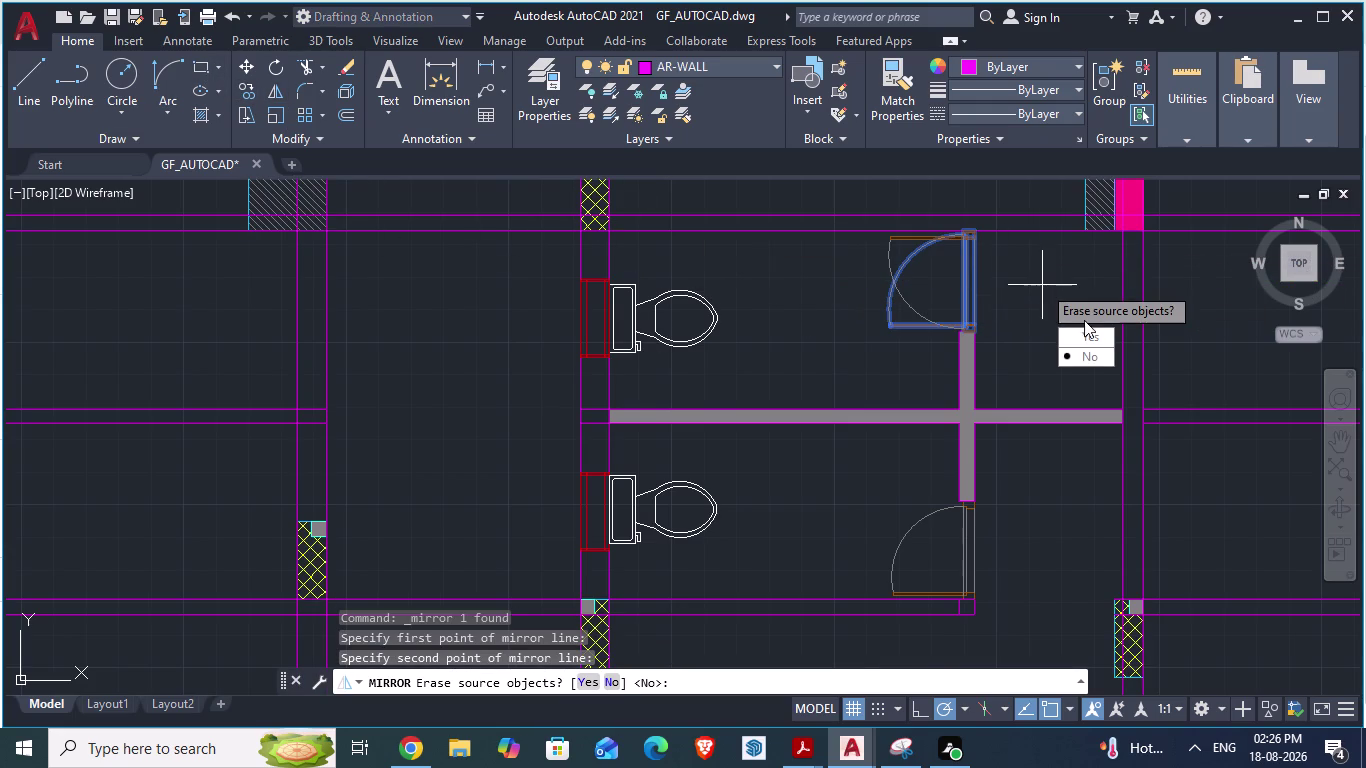
Erase the original toilet door after mirroring, and save the drawing.
drag(1092, 339, 1042, 285)
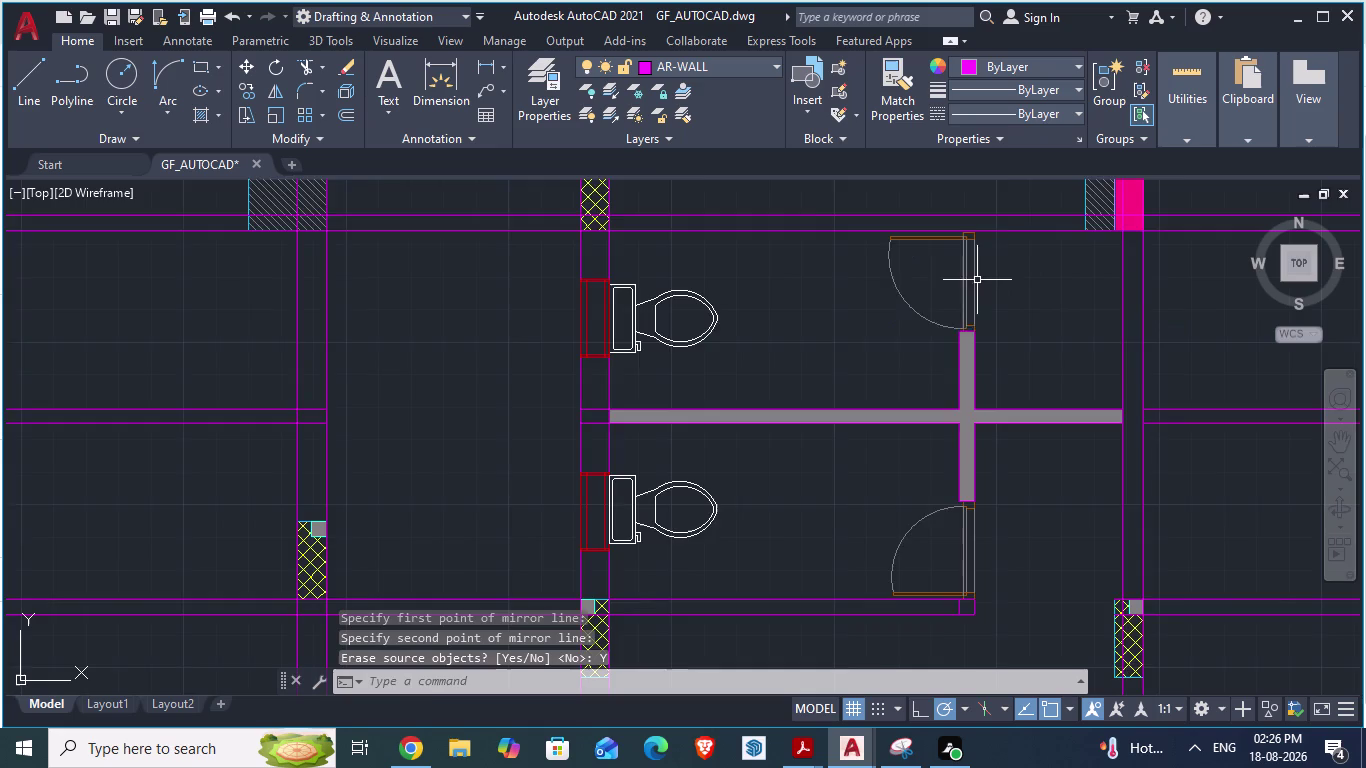
scroll(up, 3)
key(ctrl+s)
scroll(up, 3)
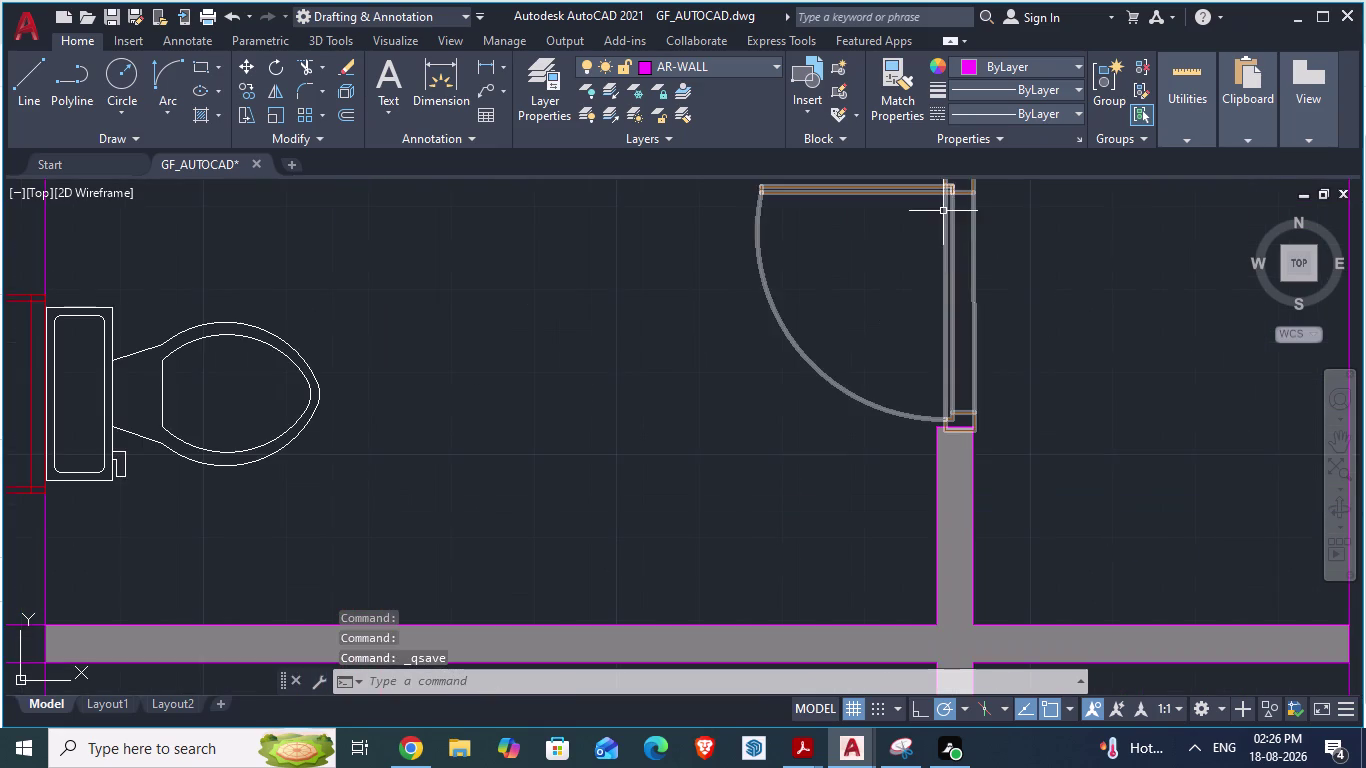
scroll(down, 3)
scroll(up, 3)
scroll(up, 3)
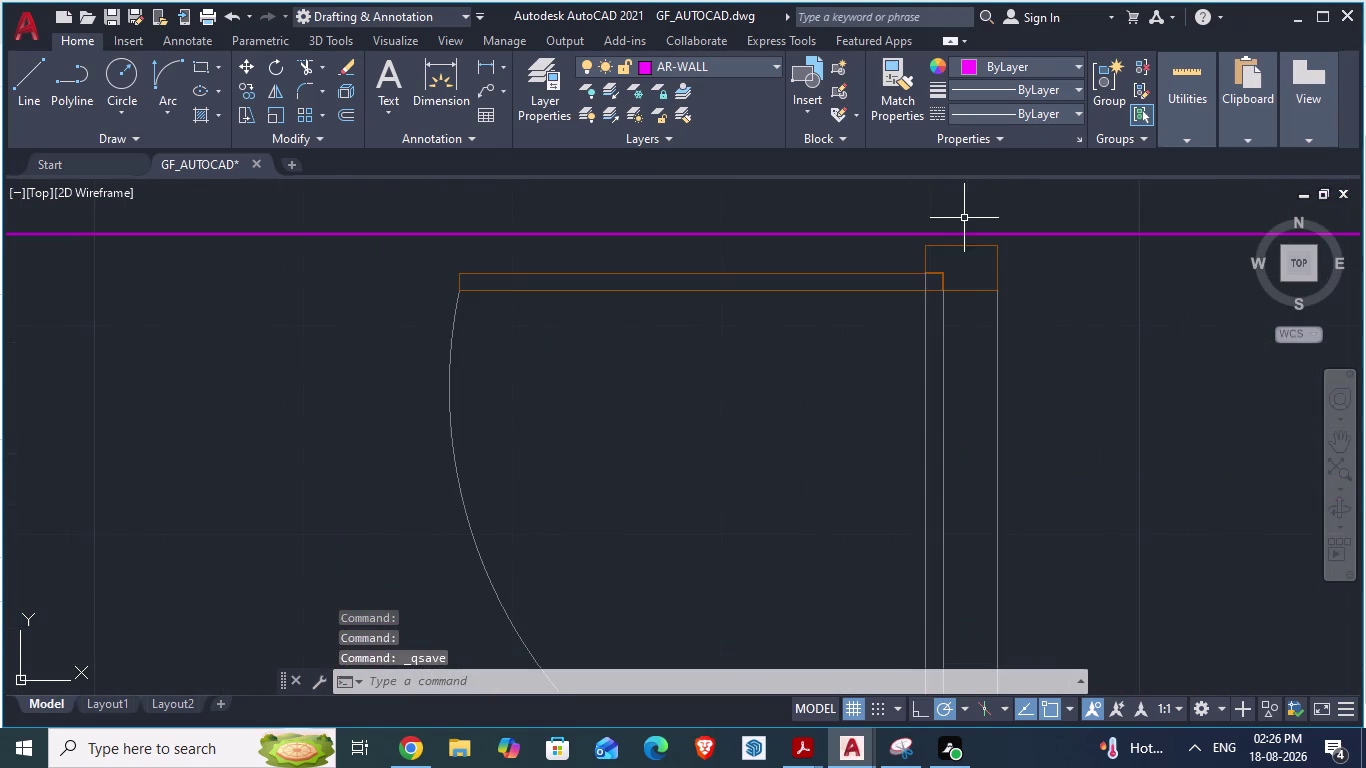
scroll(up, 3)
scroll(down, 3)
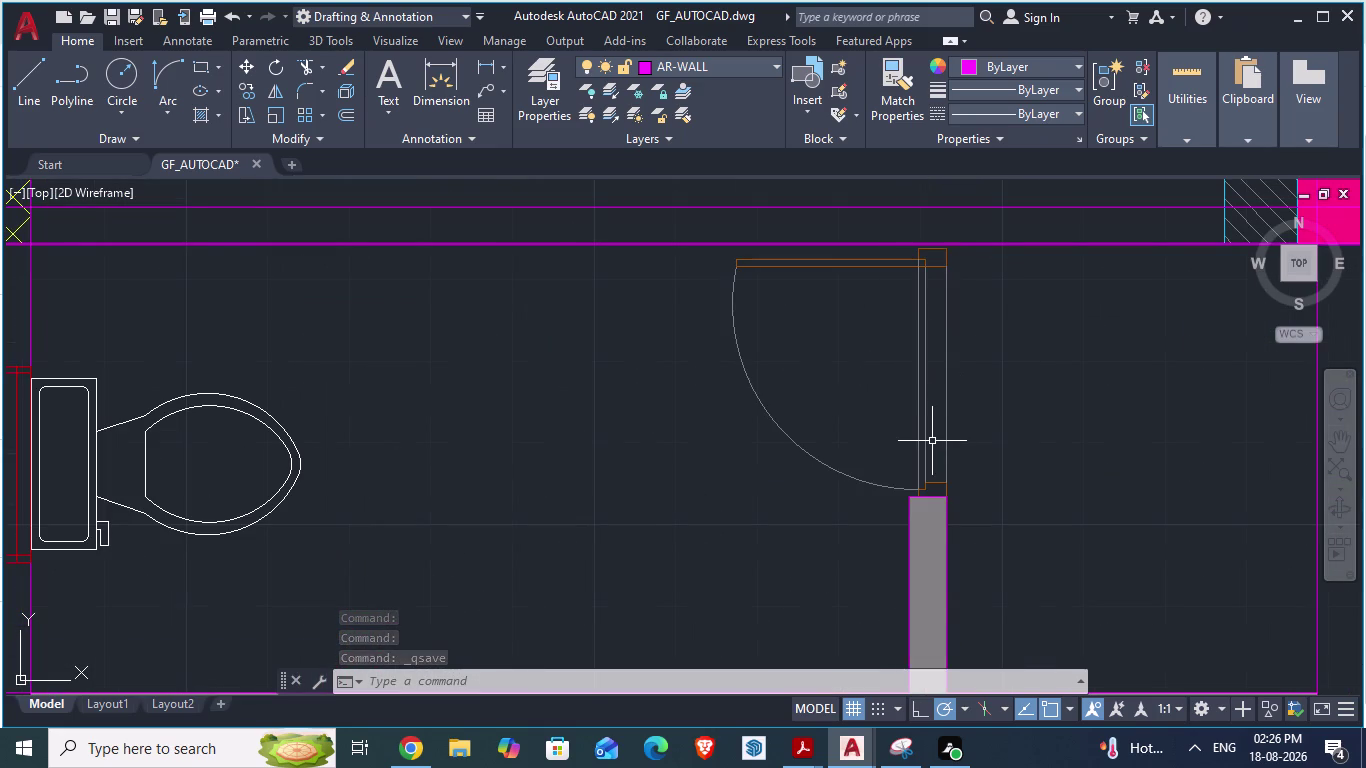
Move the upper toilet door so its corner snaps onto the partition wall end.
click(924, 430)
scroll(up, 3)
scroll(up, 3)
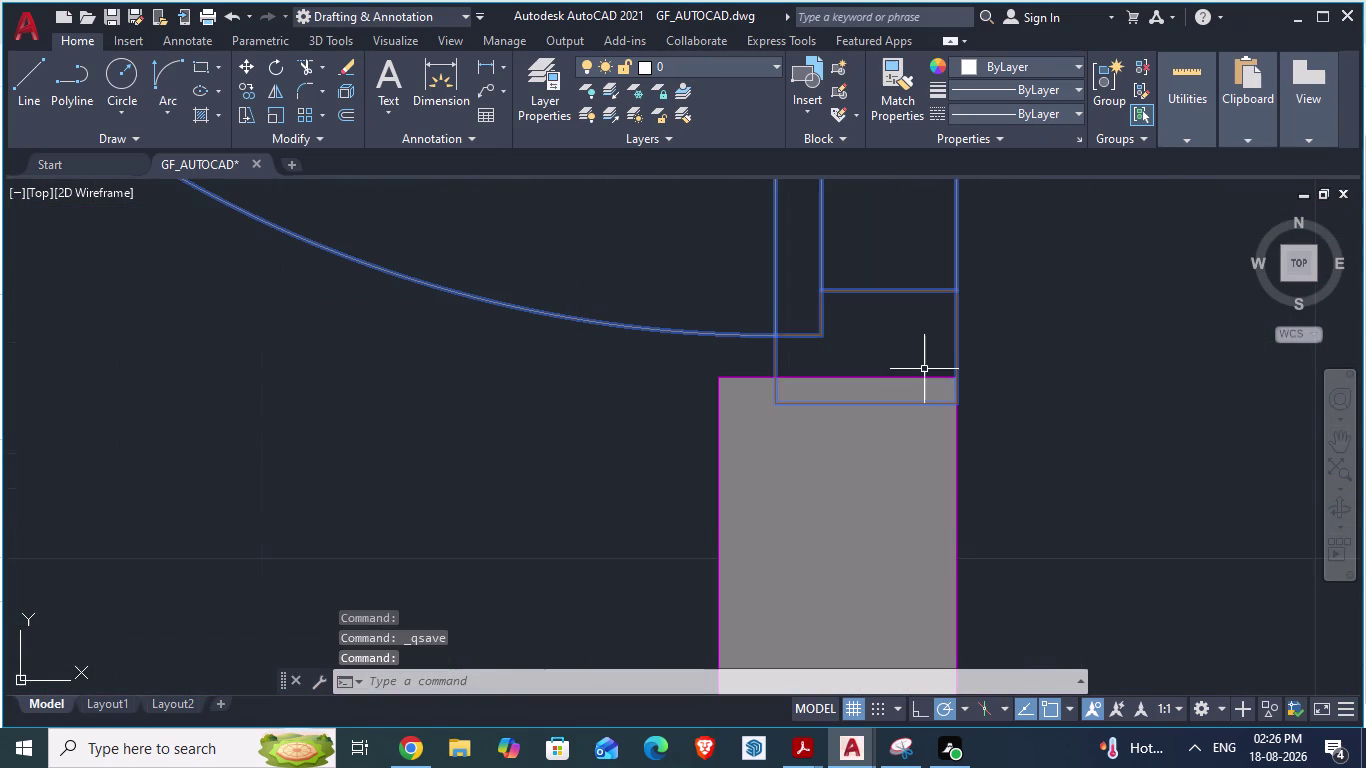
key(m)
key(Return)
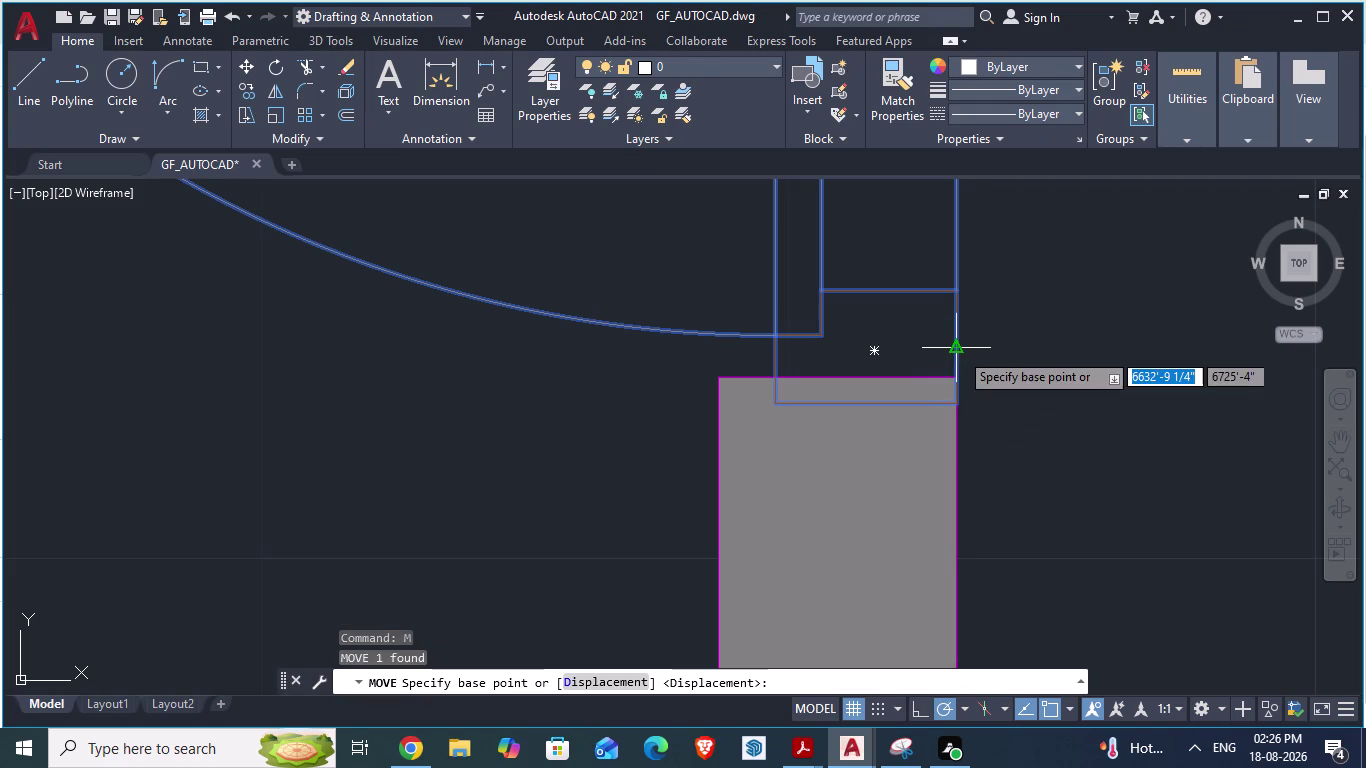
drag(956, 408, 952, 377)
click(952, 377)
scroll(down, 3)
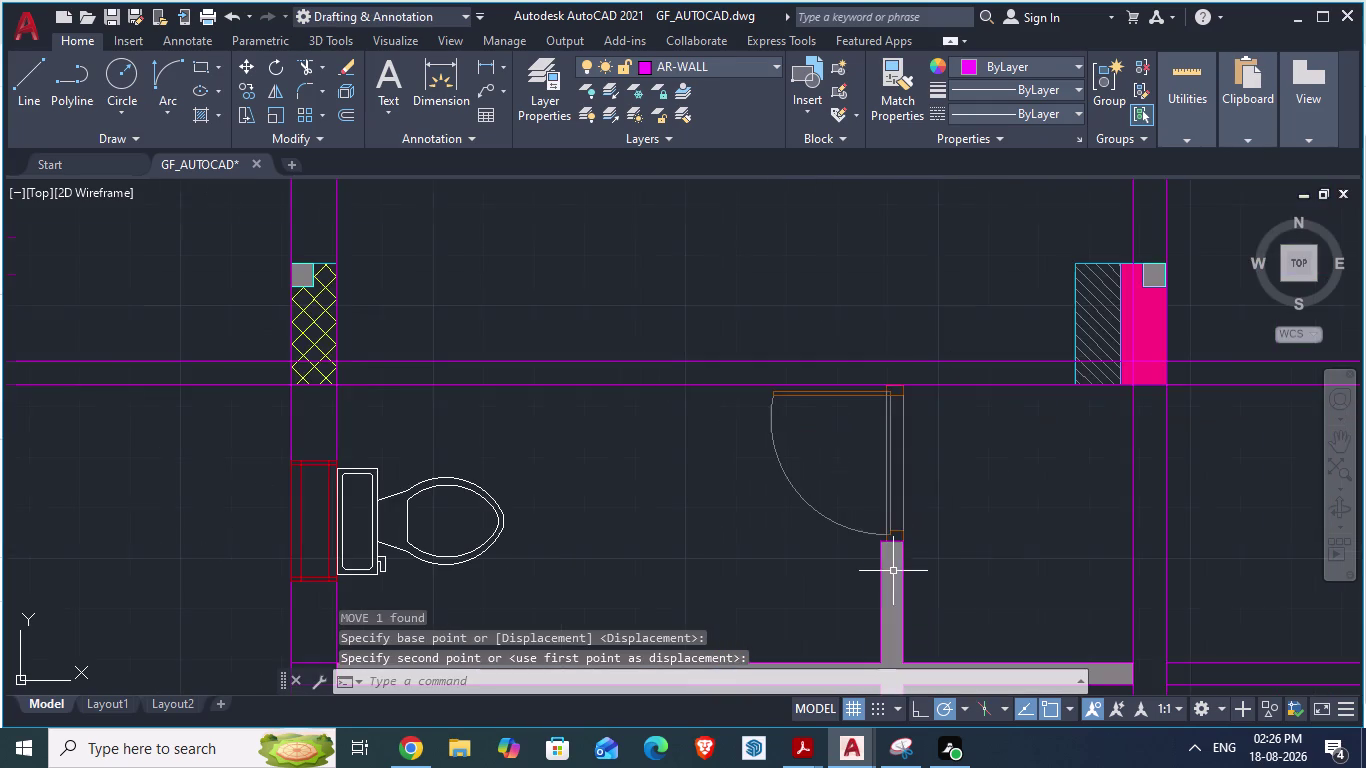
scroll(up, 3)
scroll(up, 3)
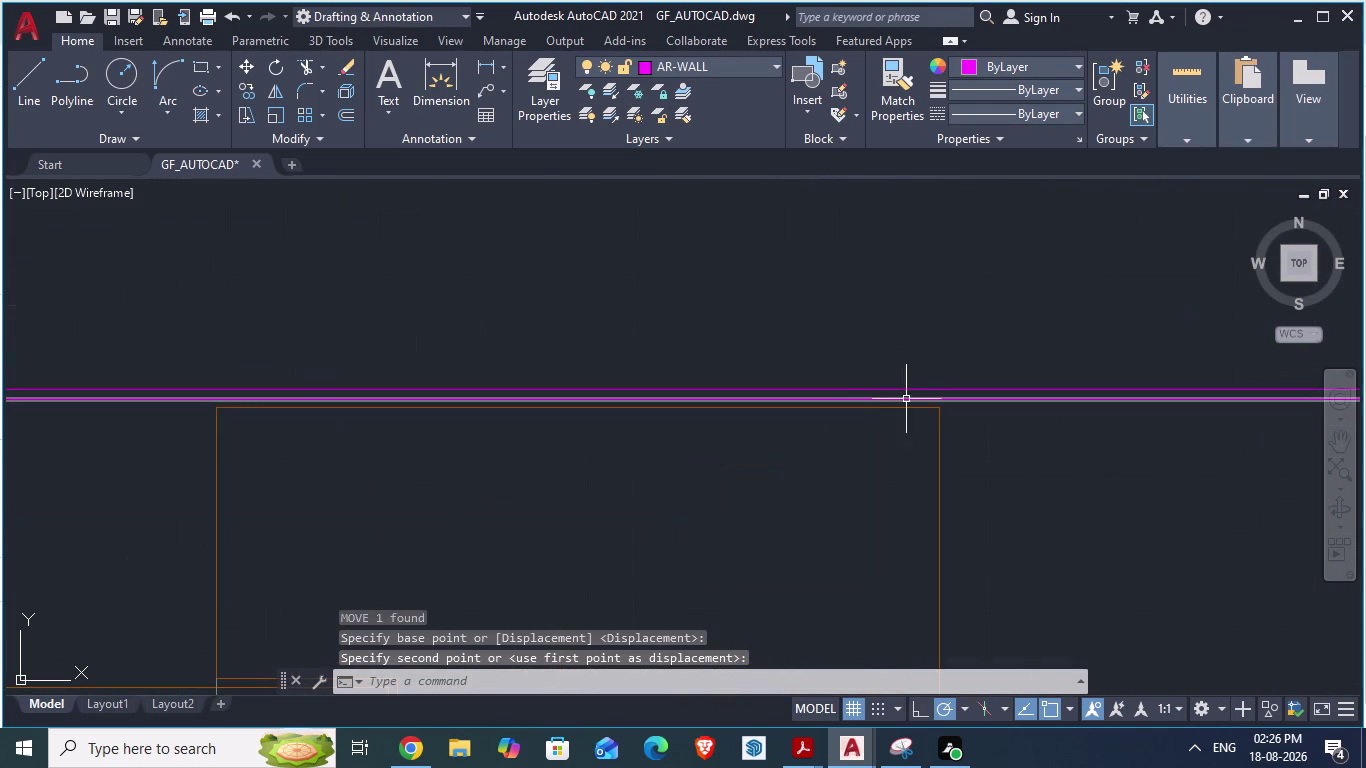
scroll(down, 3)
scroll(down, 3)
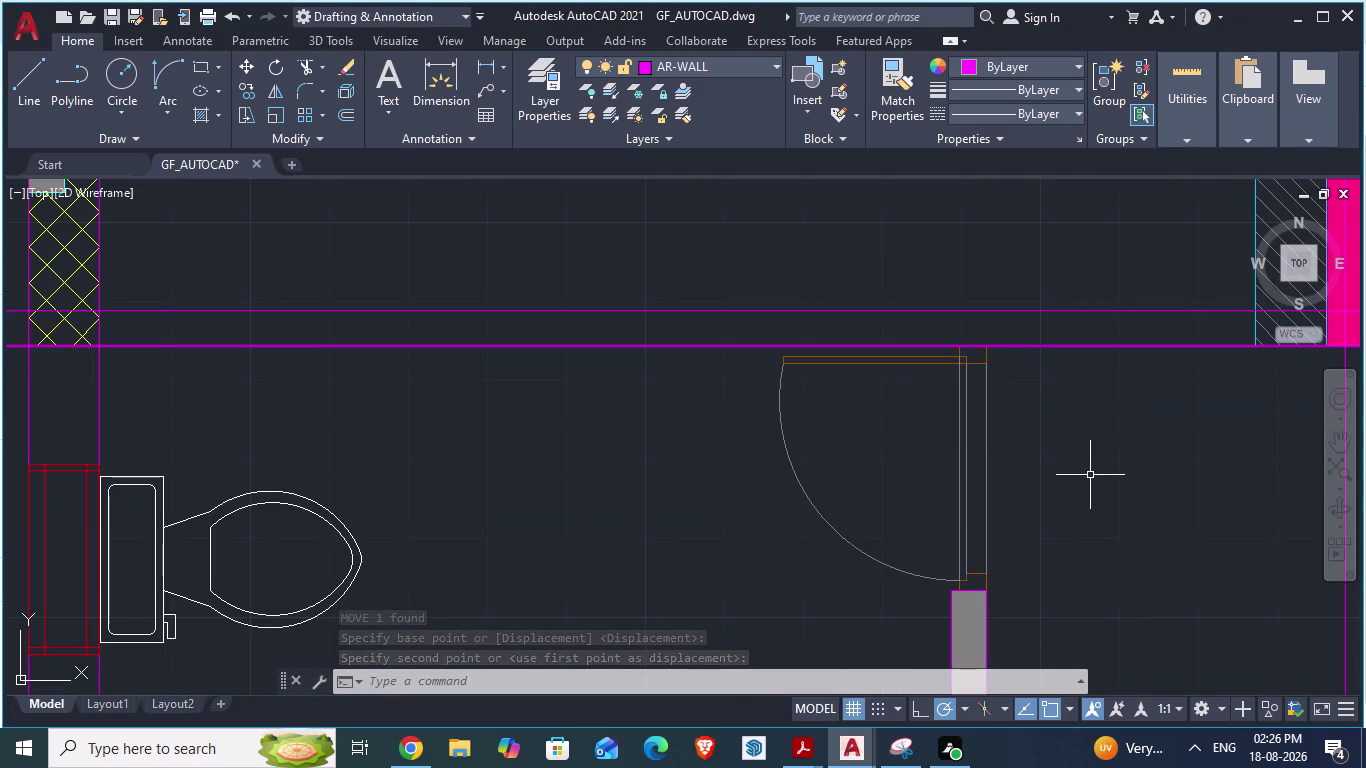
Clear the active command and save the drawing again.
key(Escape)
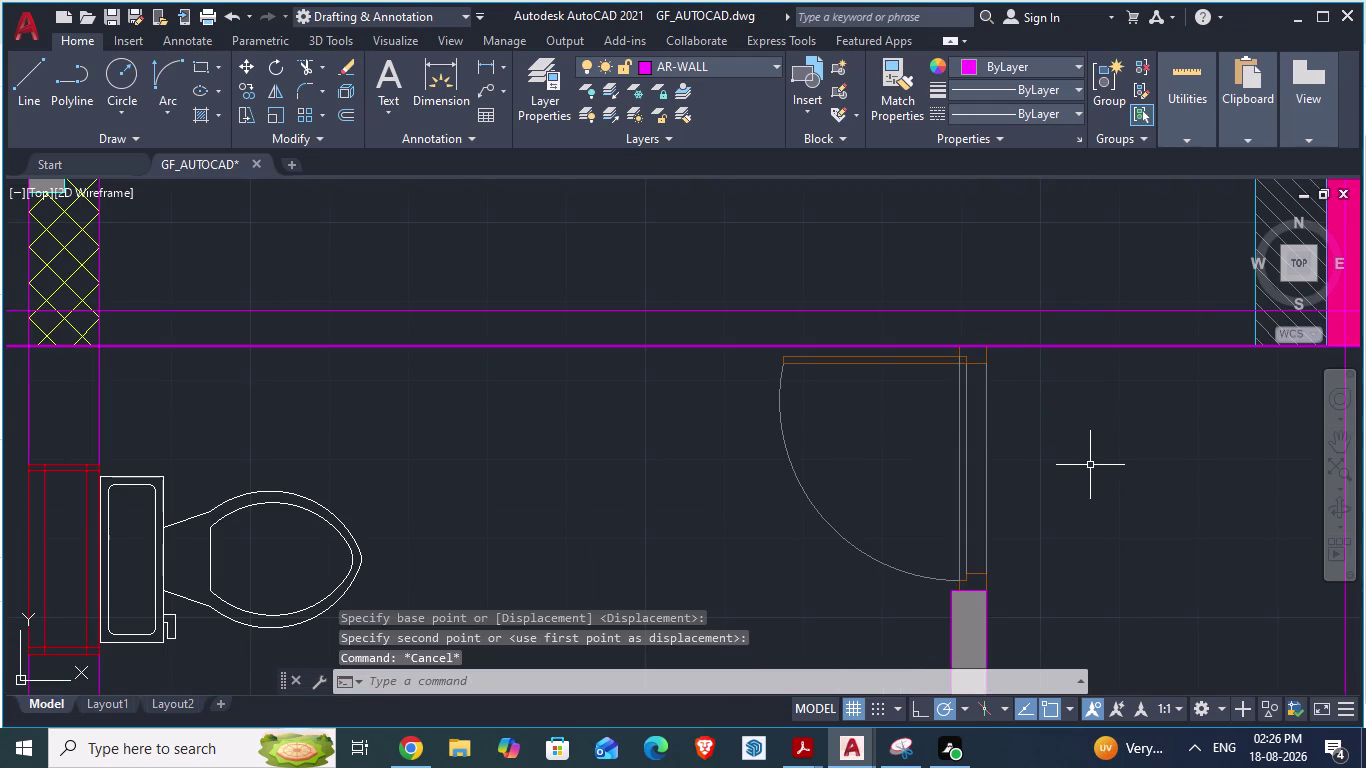
key(ctrl+s)
scroll(down, 3)
scroll(down, 3)
scroll(down, 3)
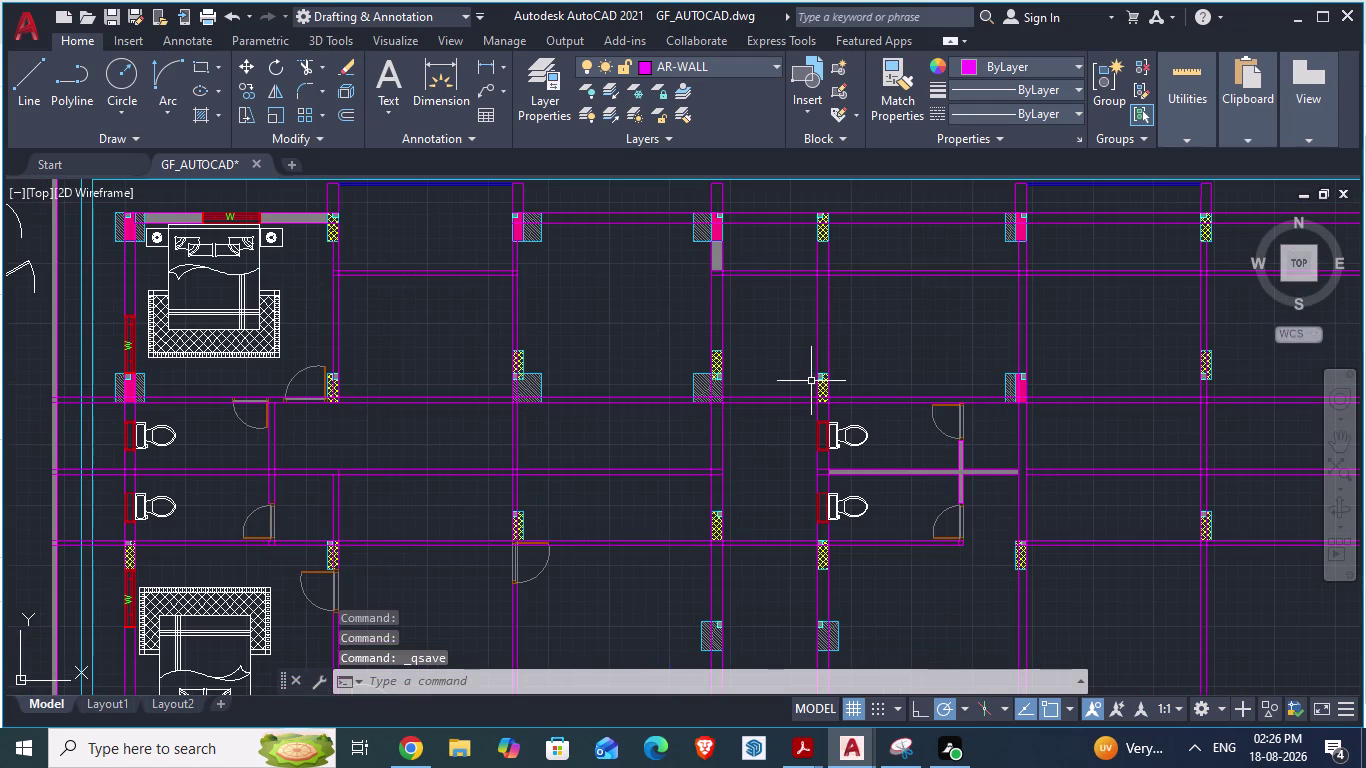
scroll(up, 3)
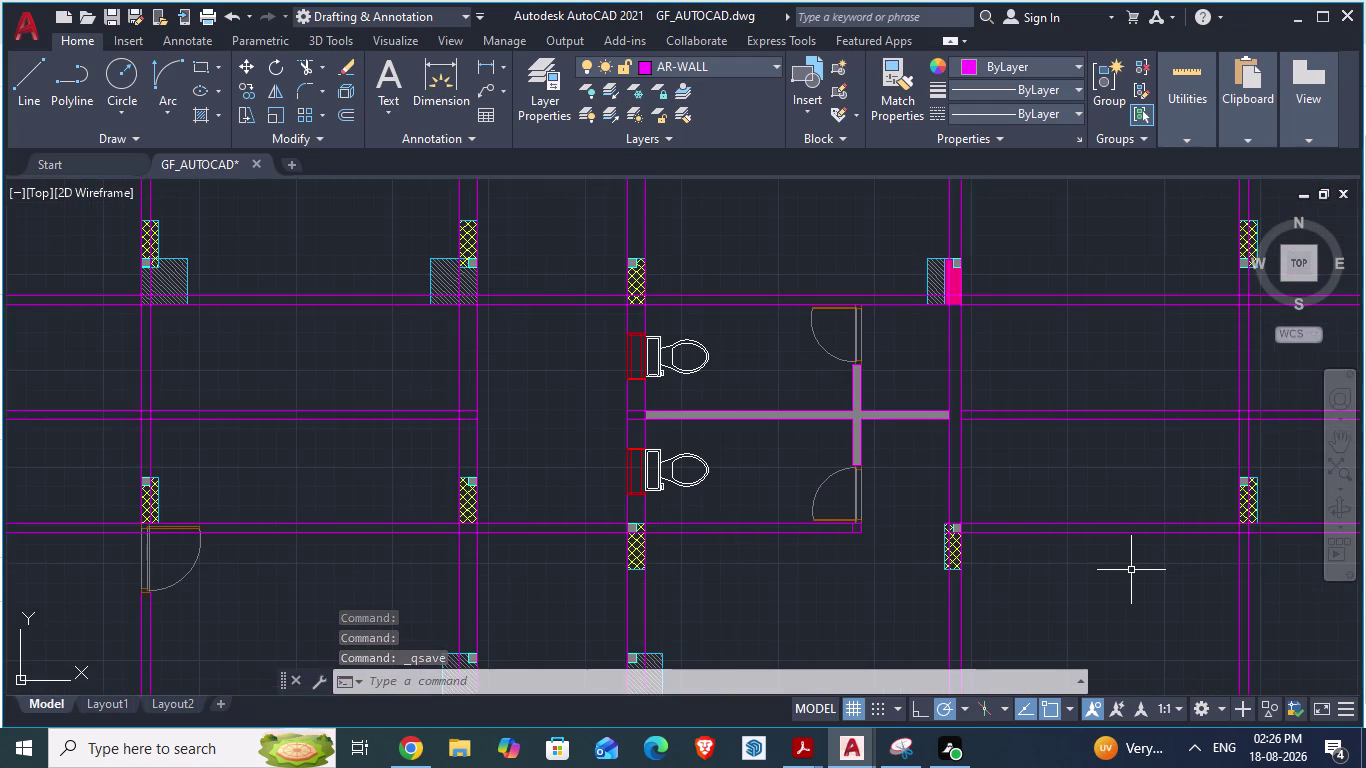
key(ctrl+s)
key(alt+Tab)
scroll(down, 3)
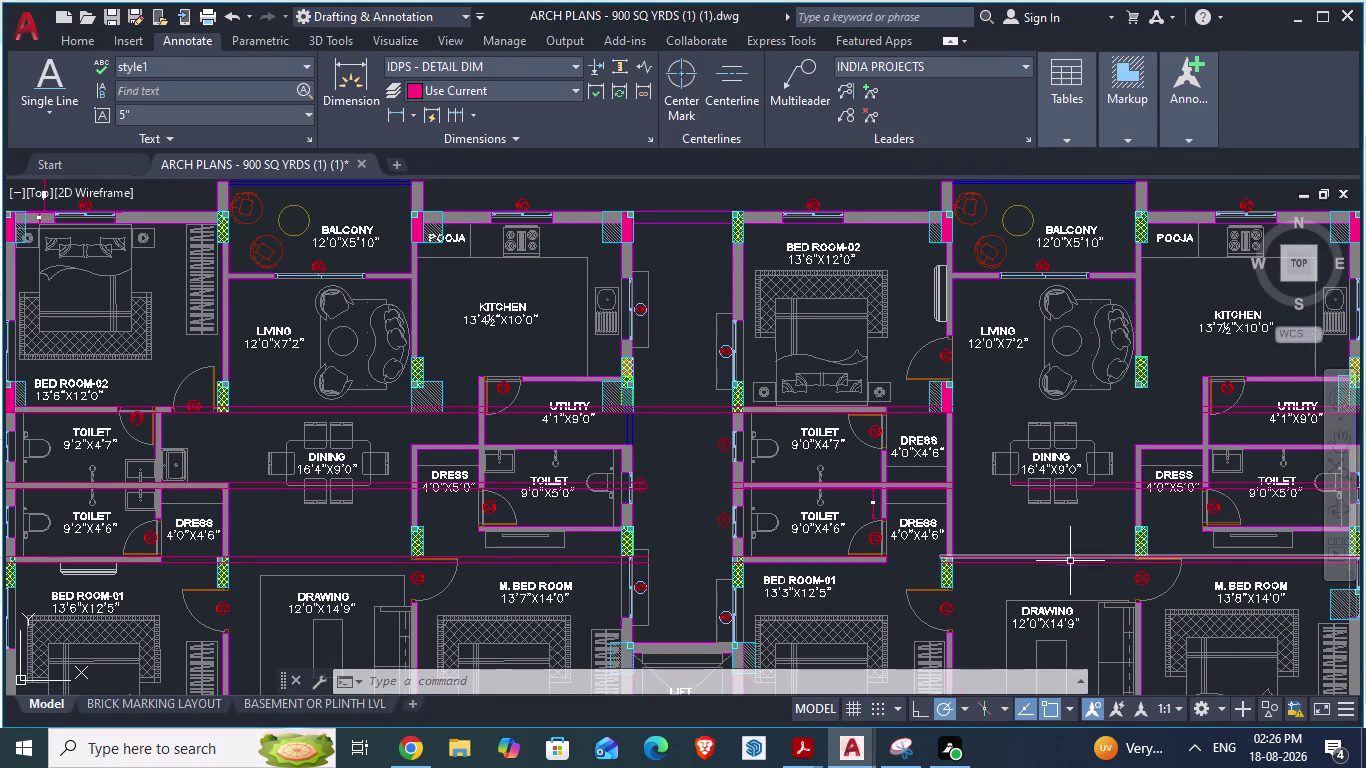
scroll(up, 3)
key(alt+Tab)
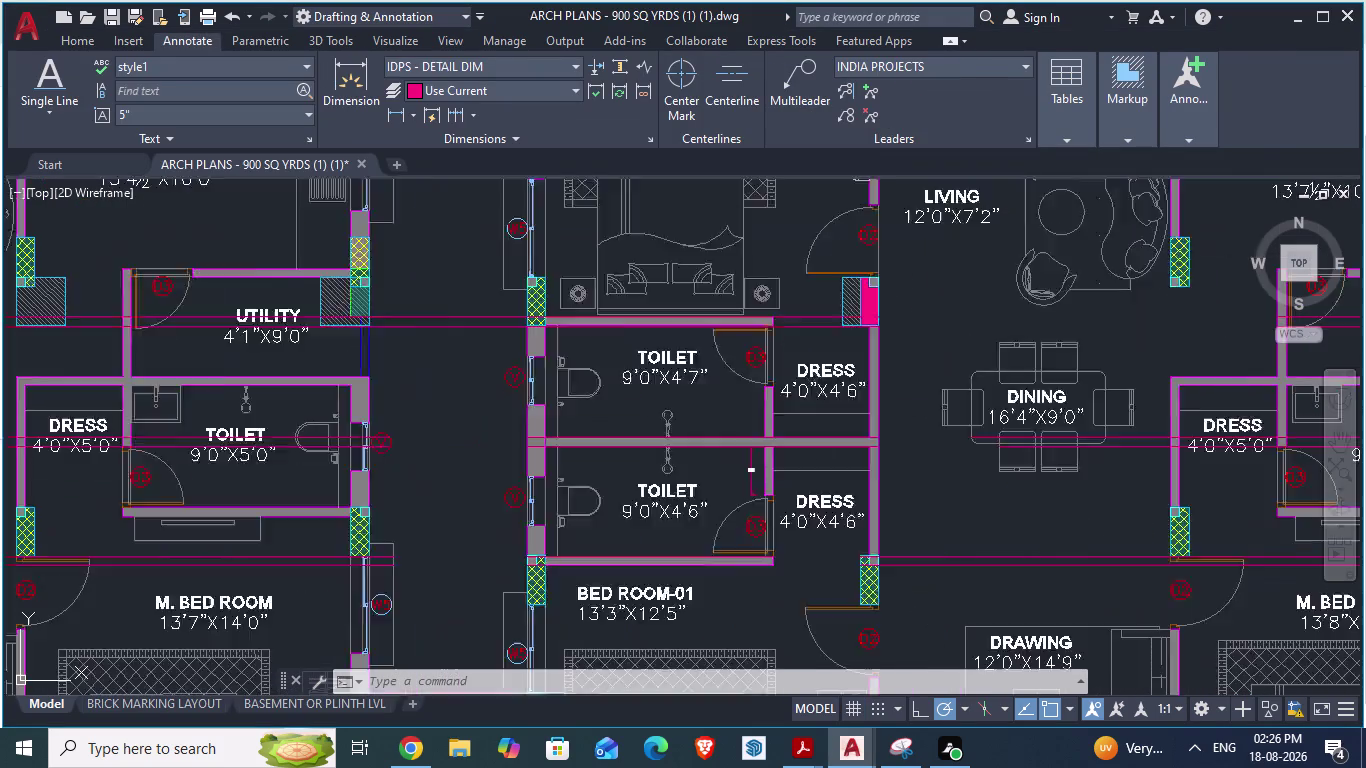
key(alt+Tab)
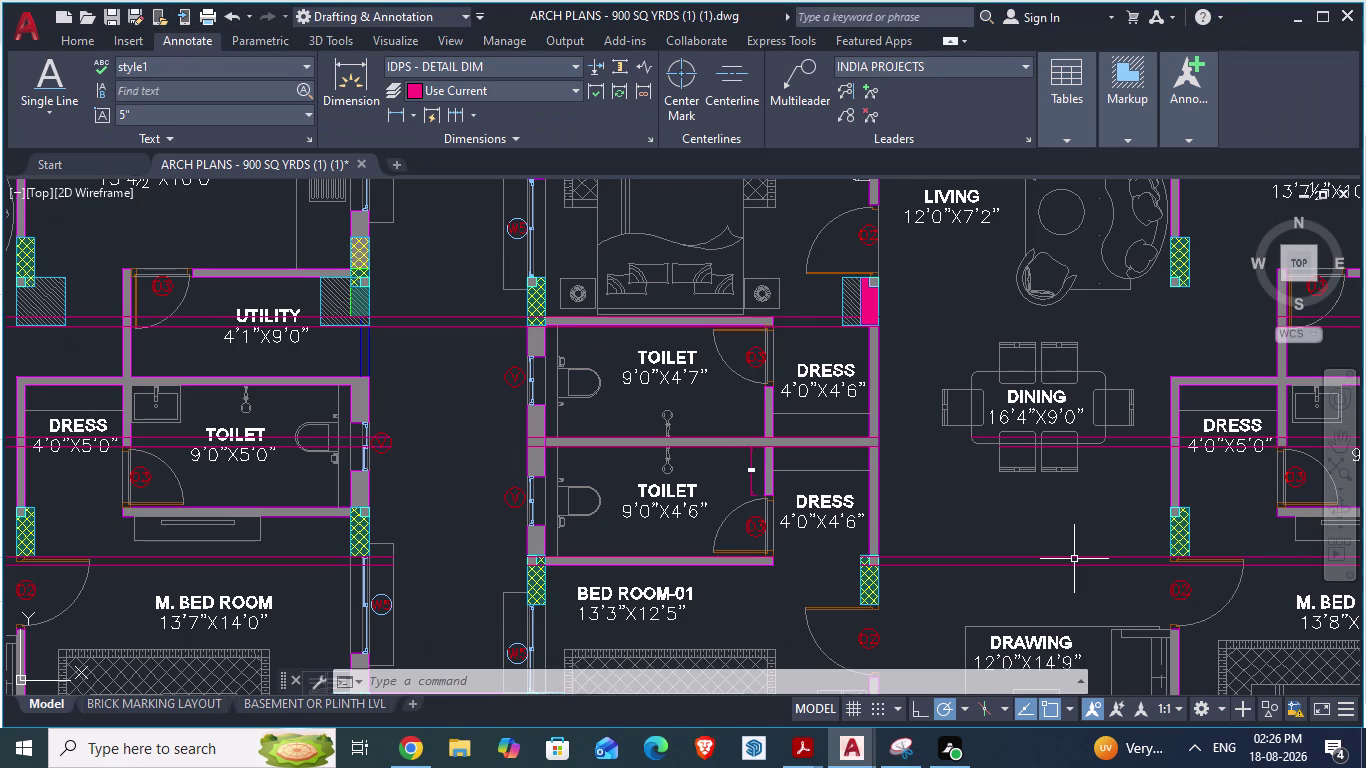
key(alt+Tab)
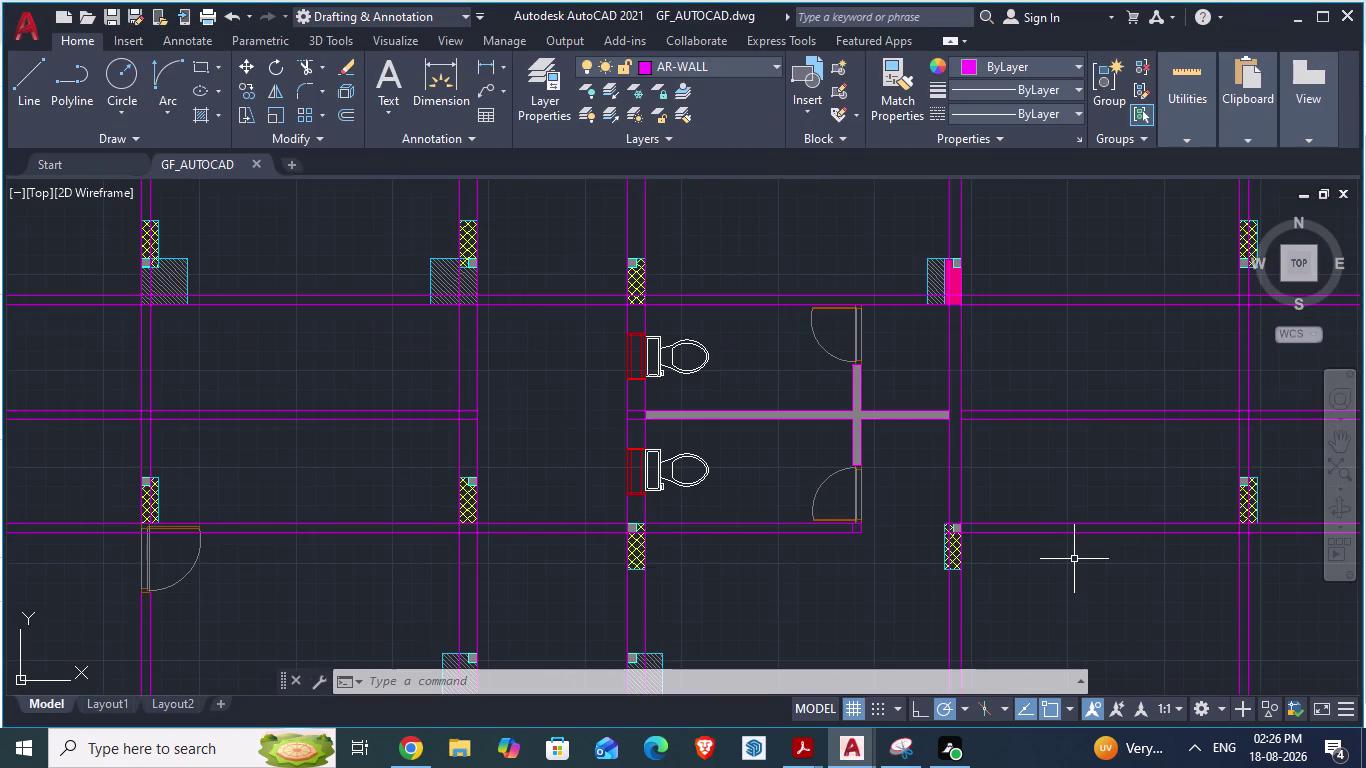
scroll(up, 3)
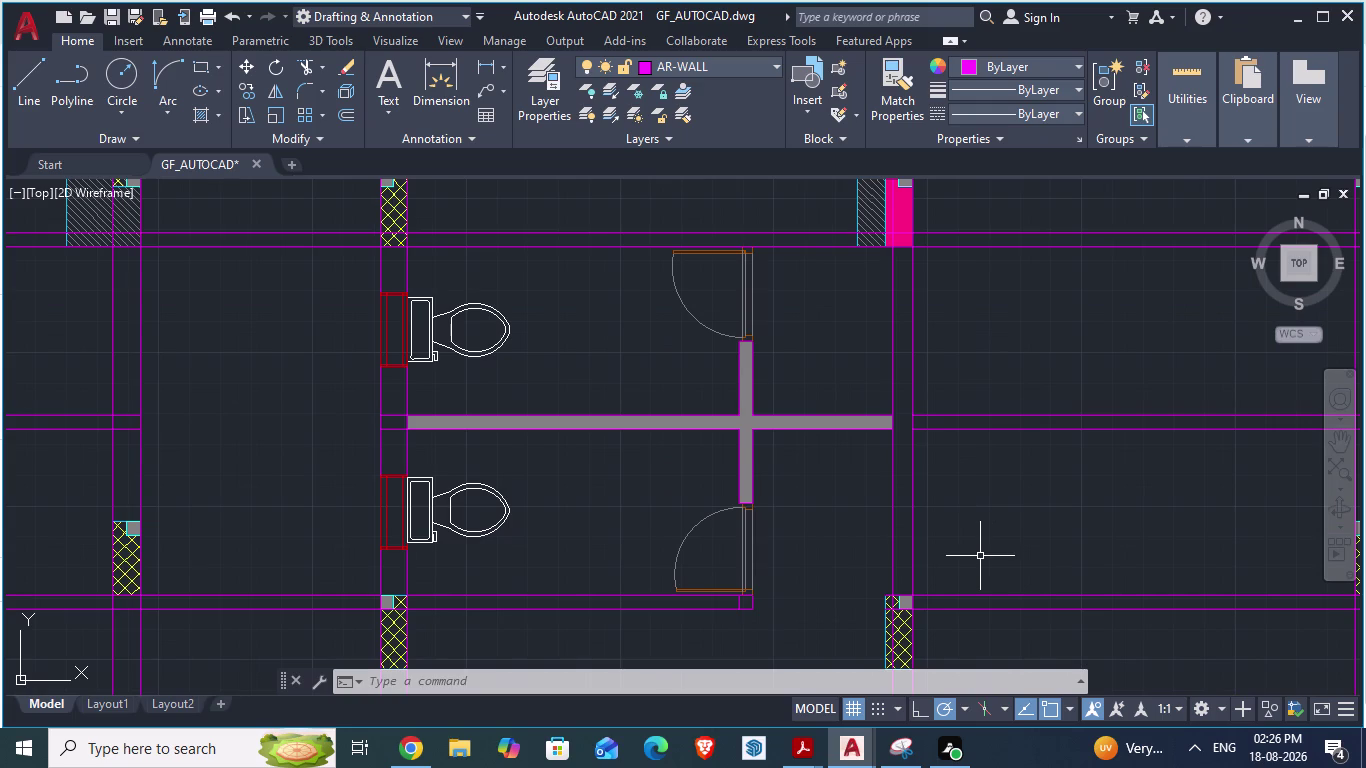
Solid-hatch the right vertical wall strip beside the toilets.
key(h)
key(Return)
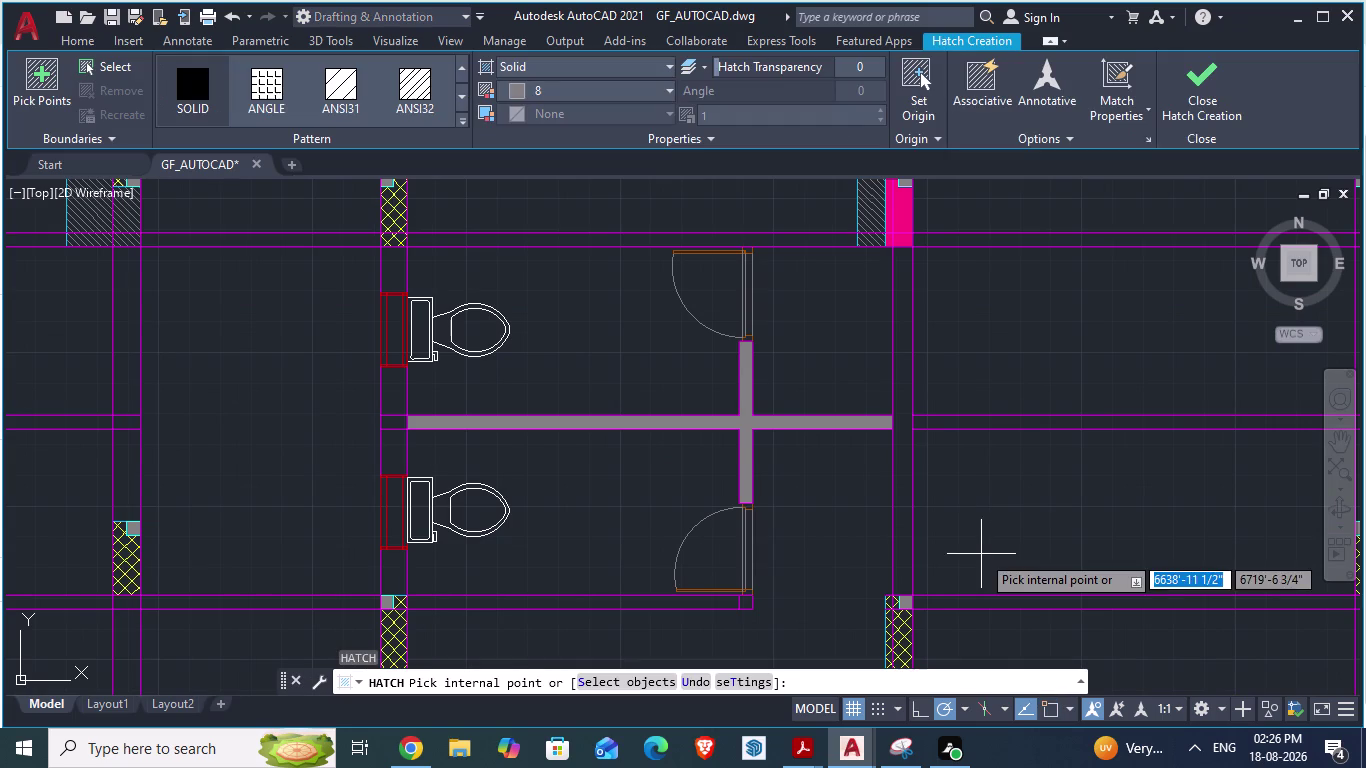
click(900, 347)
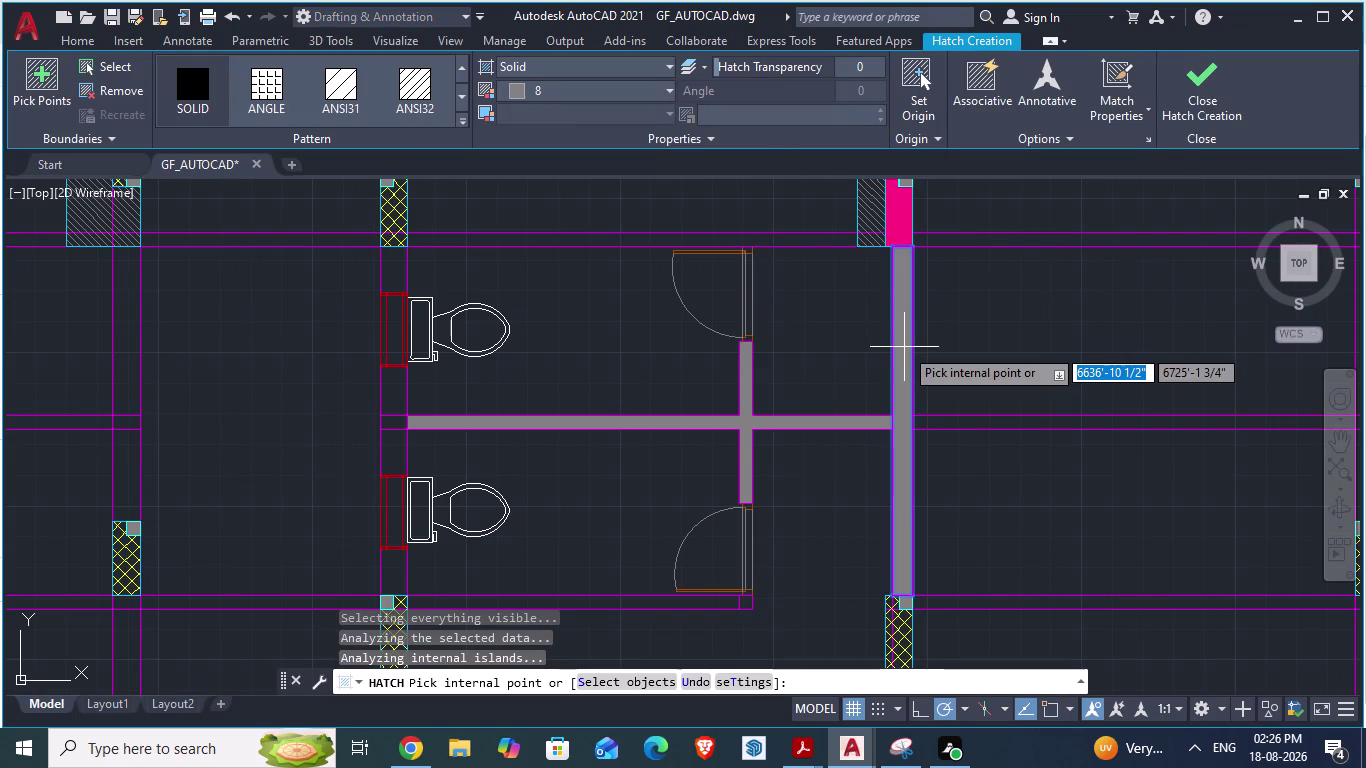
Save the drawing and switch to the ARCH PLANS reference plan.
key(ctrl+s)
key(alt+Tab)
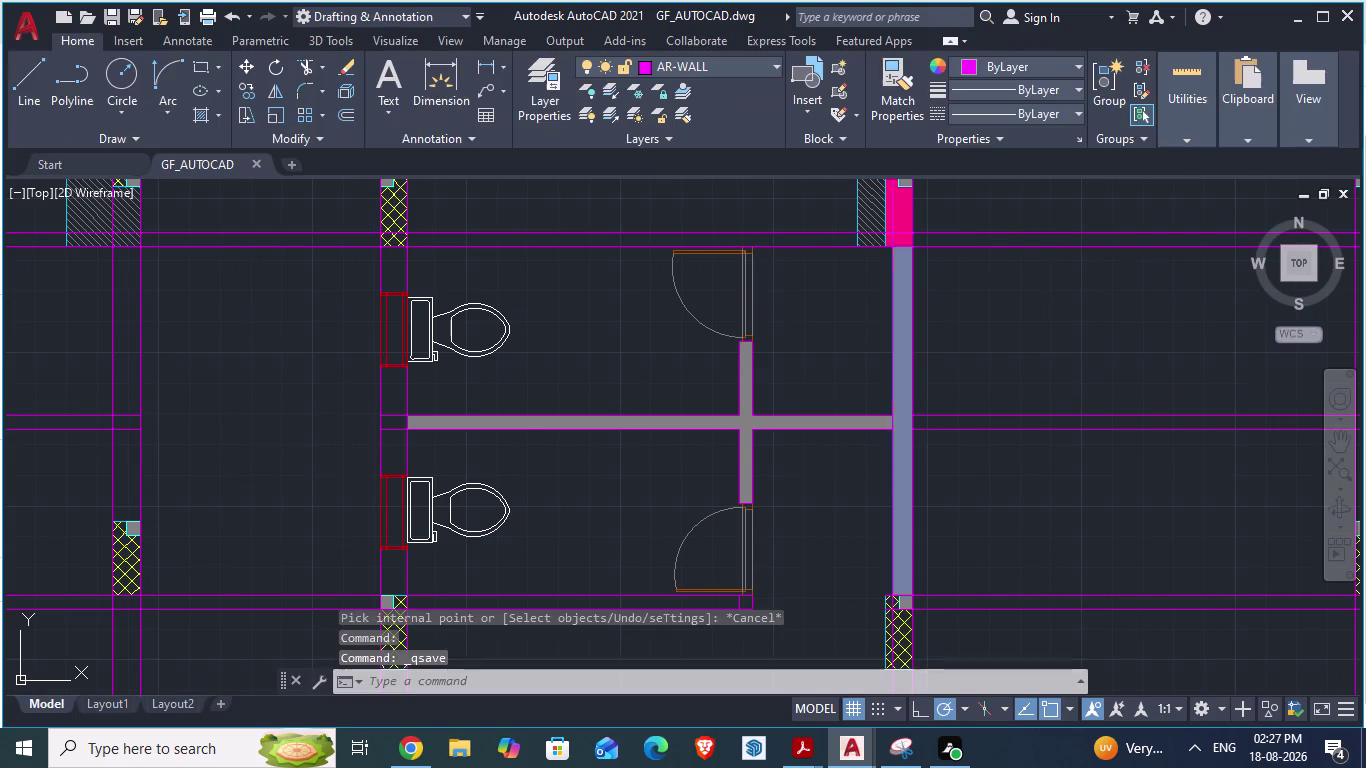
scroll(down, 3)
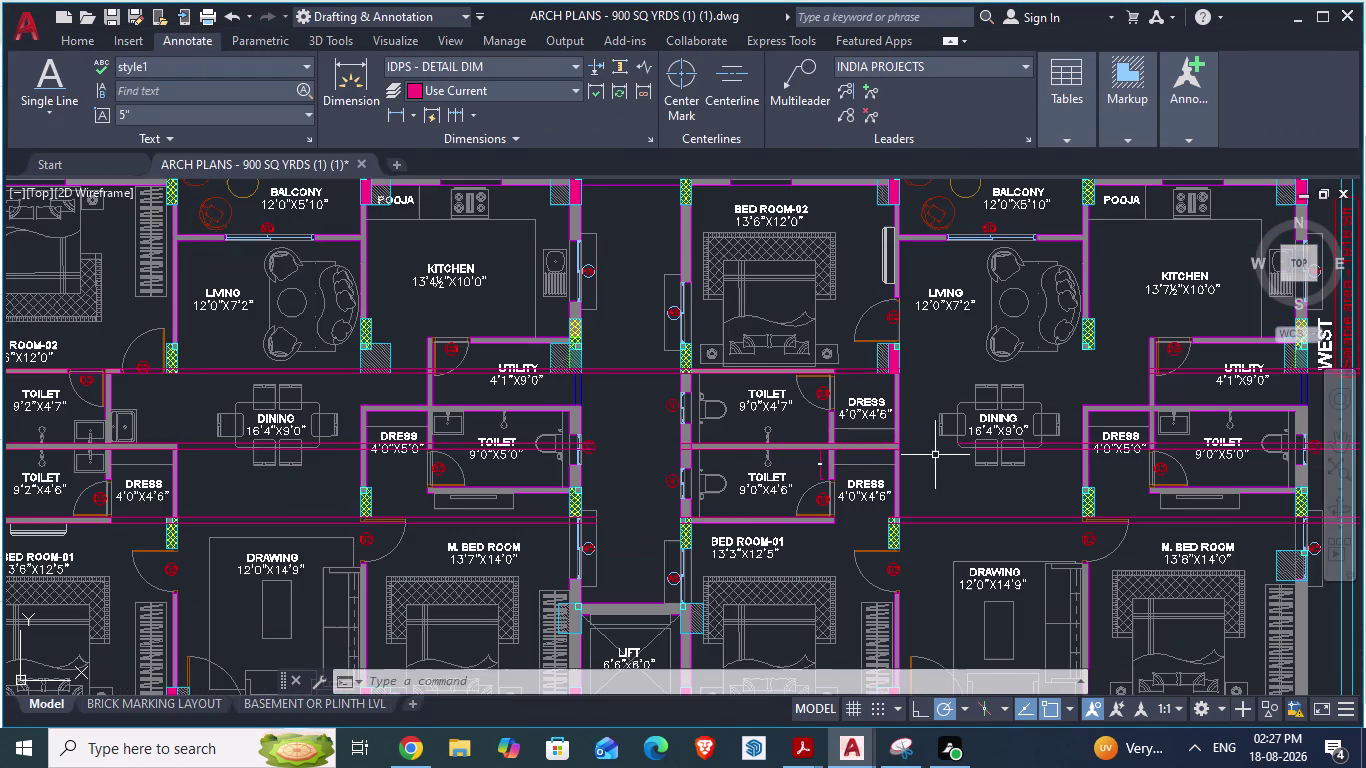
scroll(up, 3)
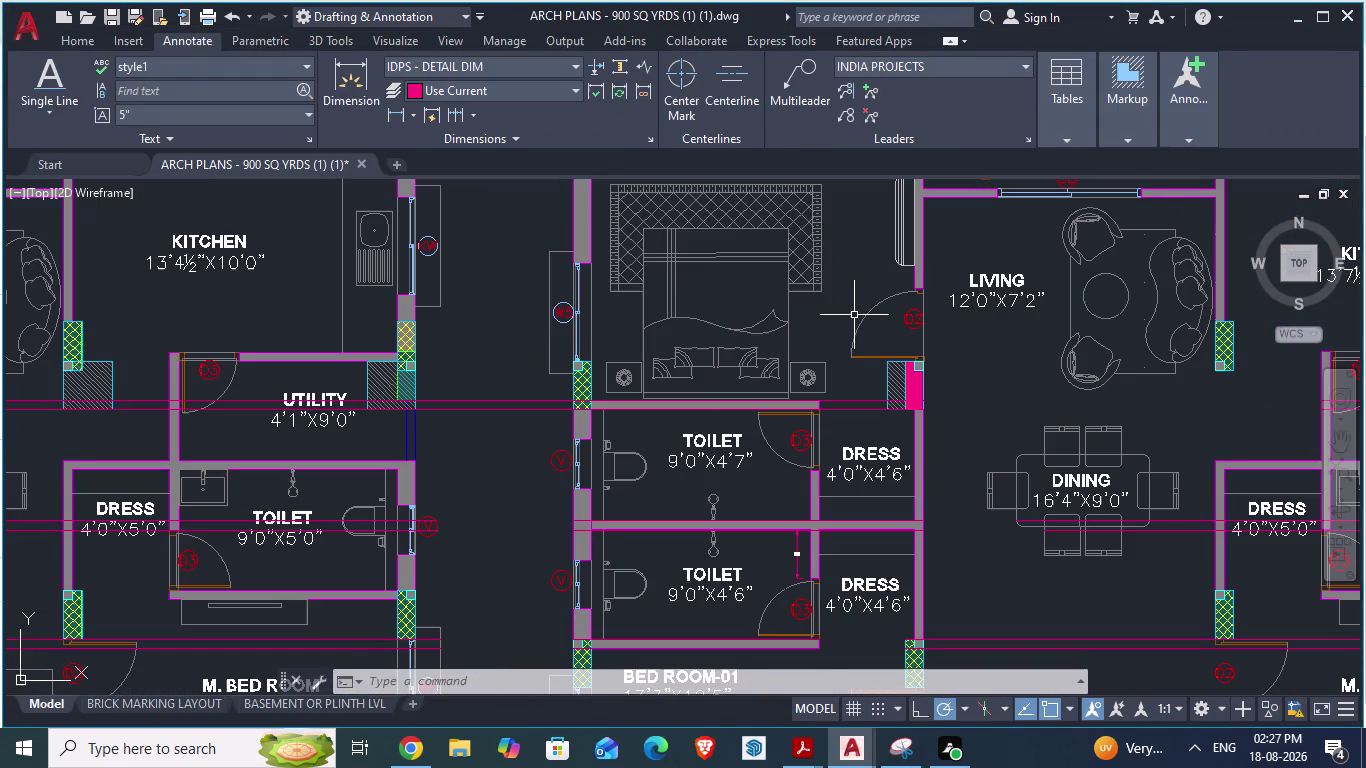
key(Escape)
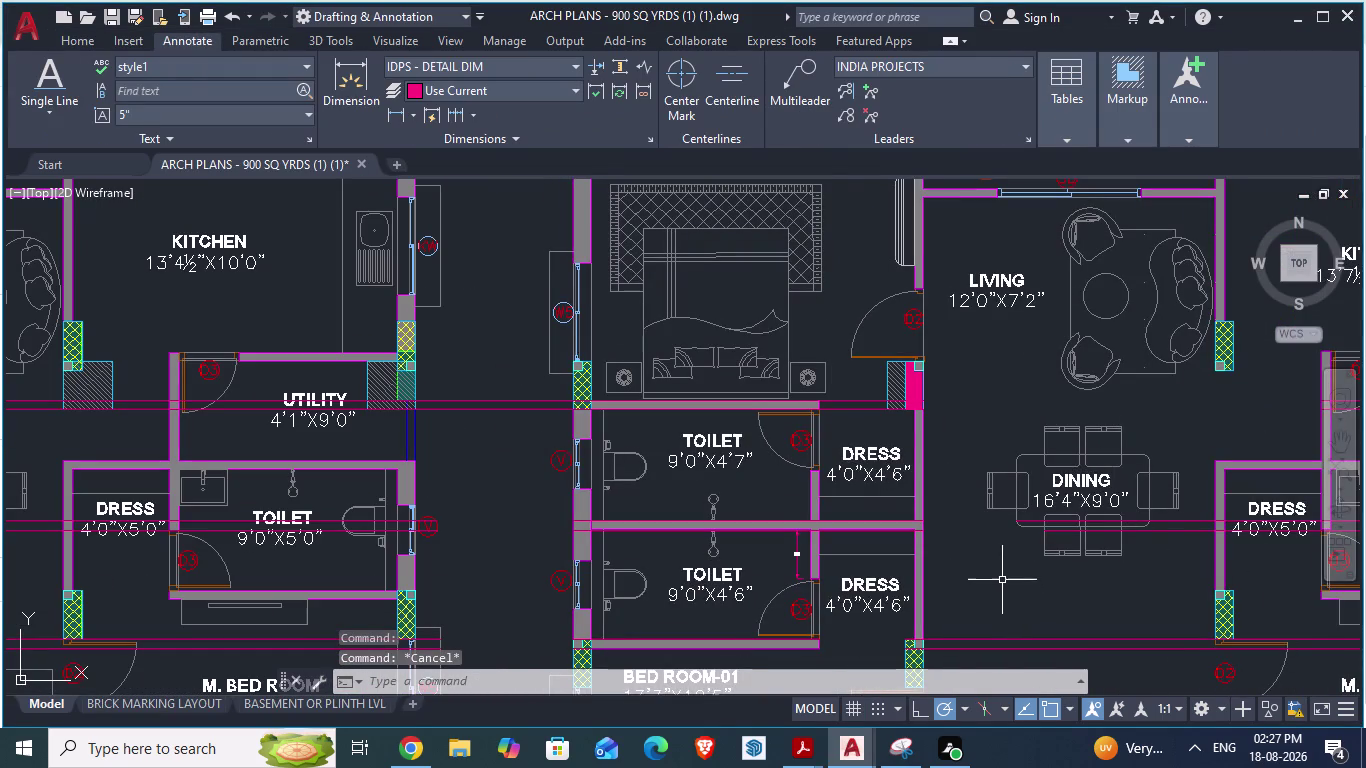
scroll(down, 3)
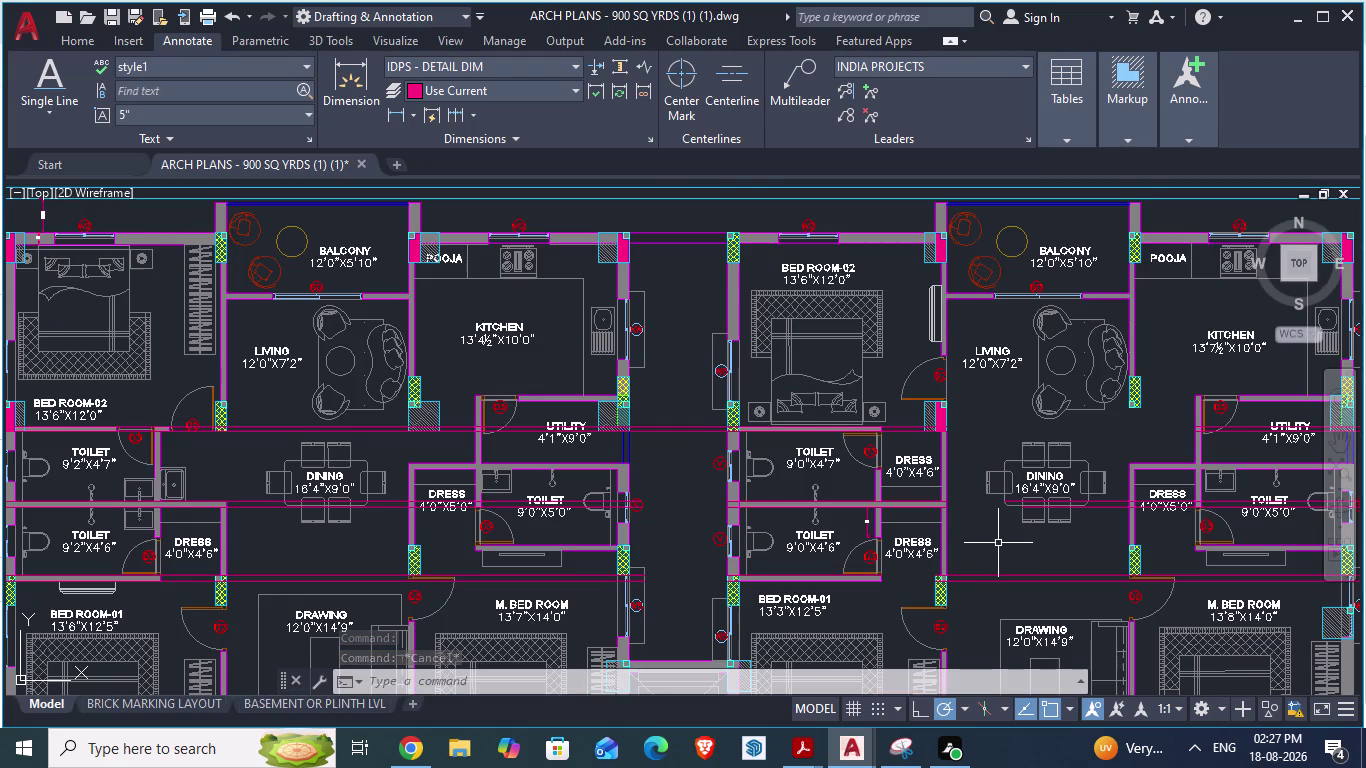
scroll(up, 3)
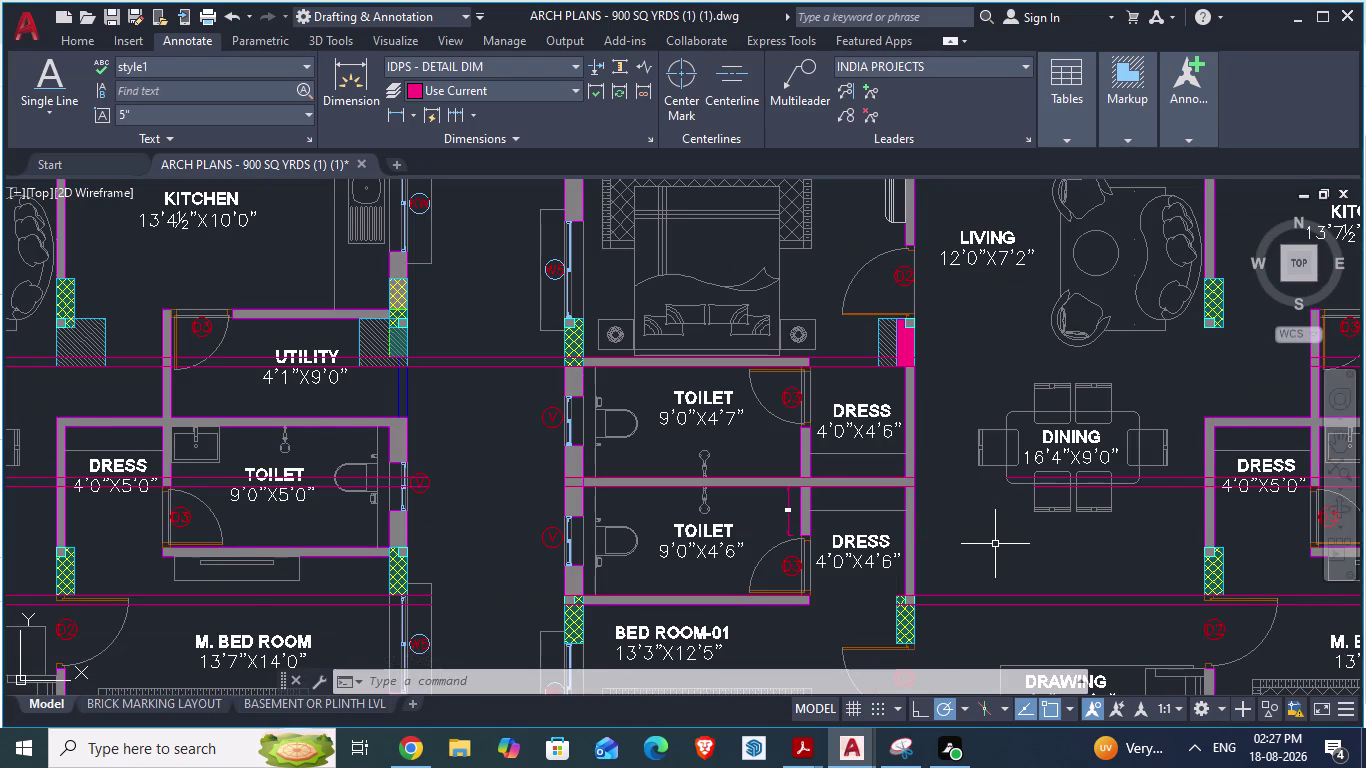
scroll(down, 3)
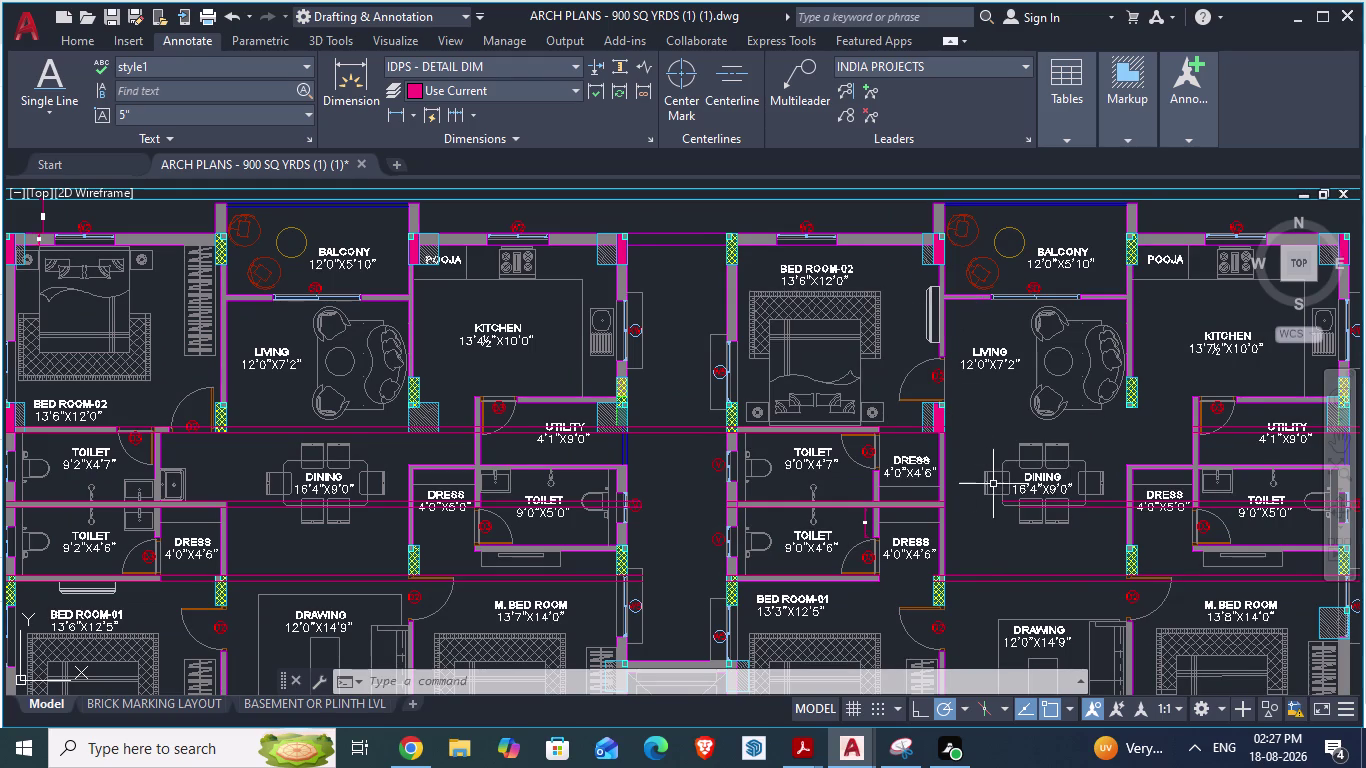
key(alt+Tab)
scroll(down, 3)
scroll(down, 3)
scroll(down, 3)
scroll(up, 3)
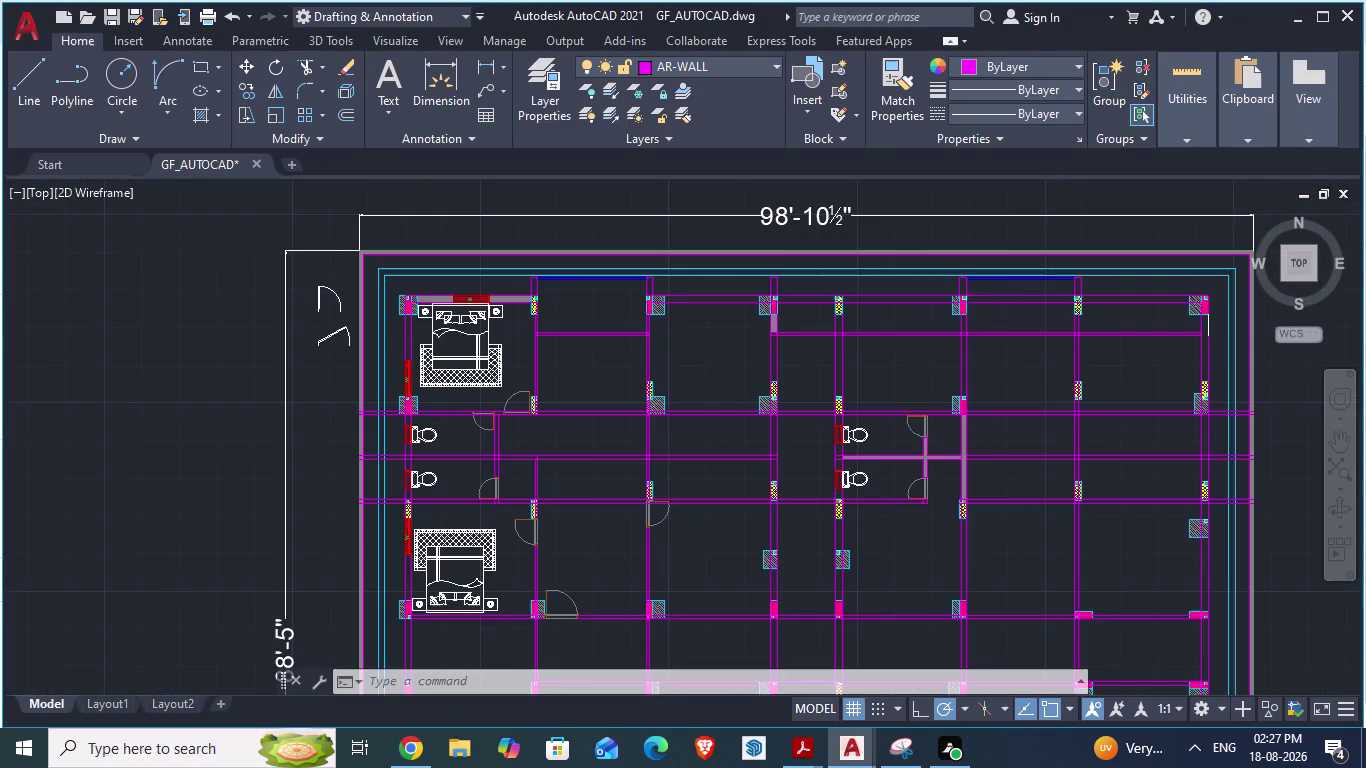
key(alt+Tab)
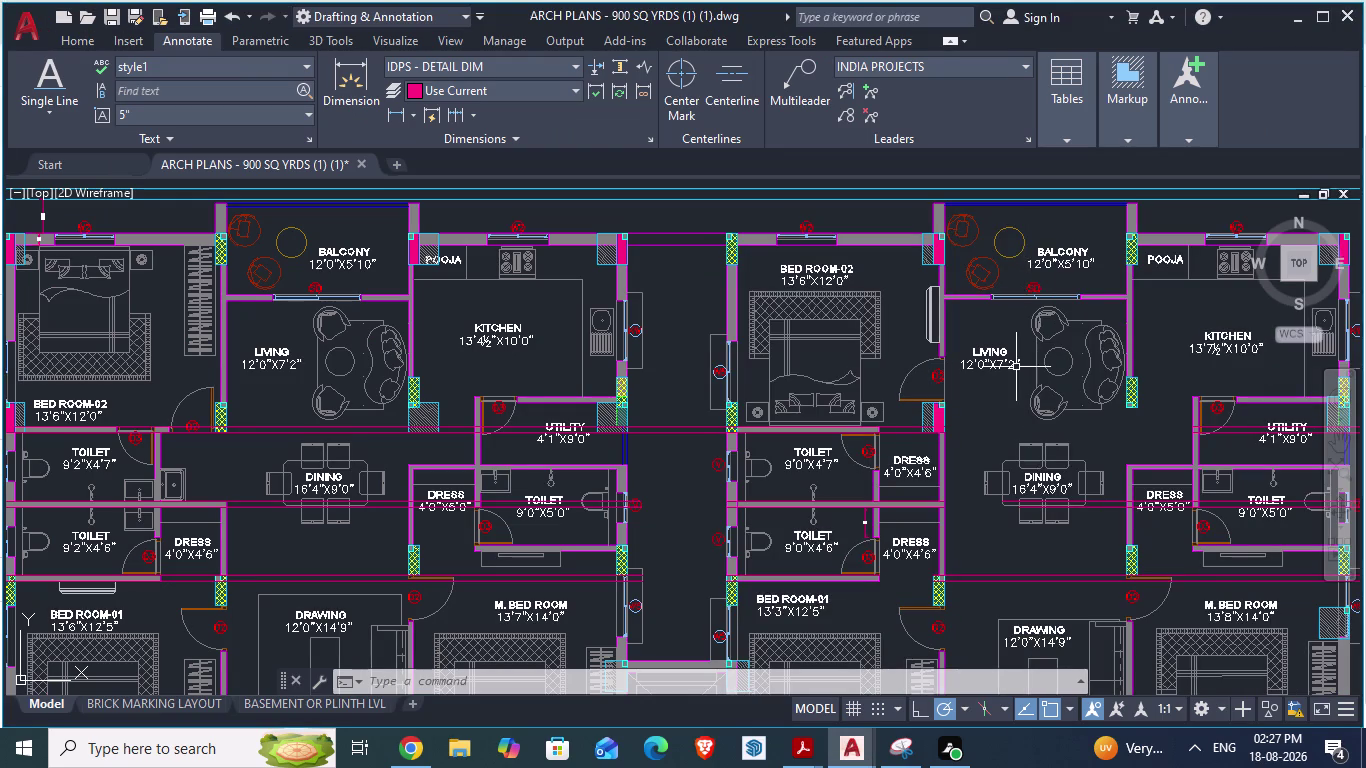
scroll(up, 3)
scroll(down, 3)
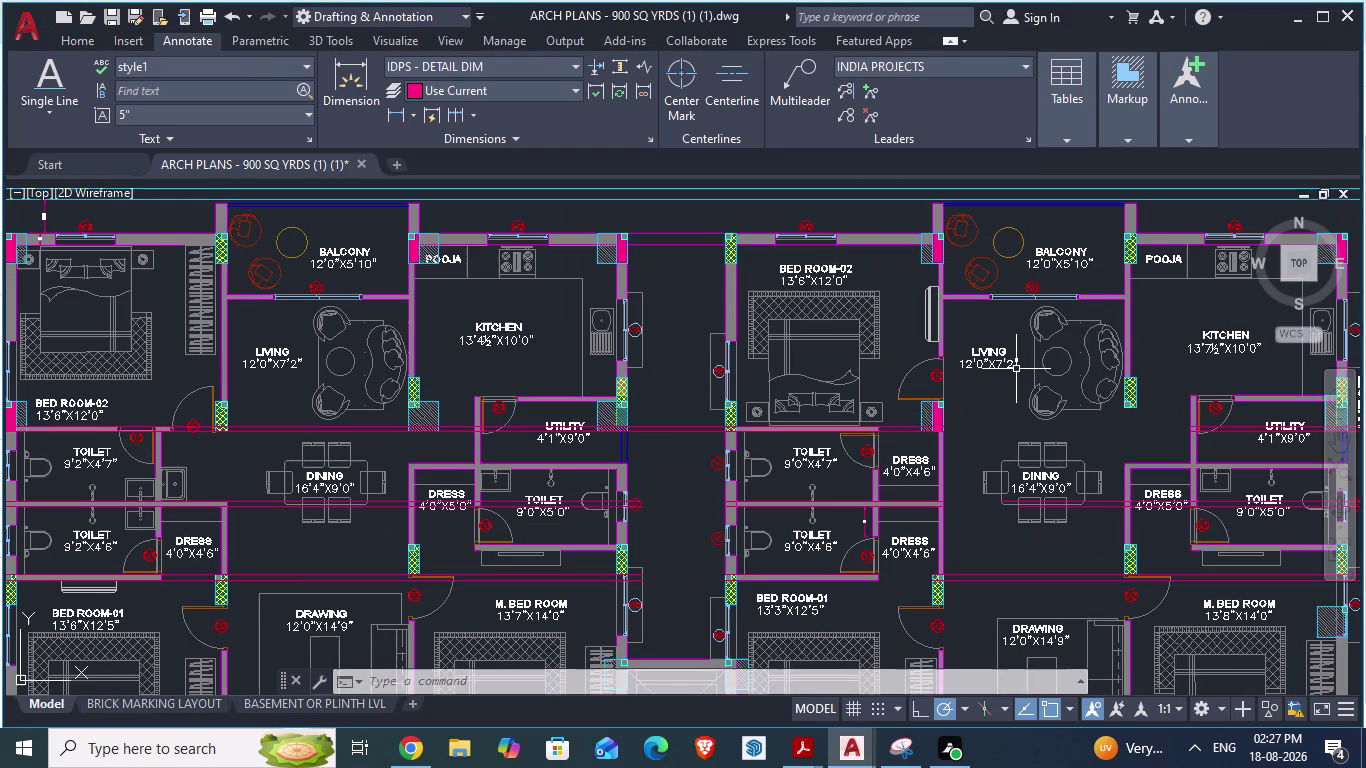
scroll(up, 3)
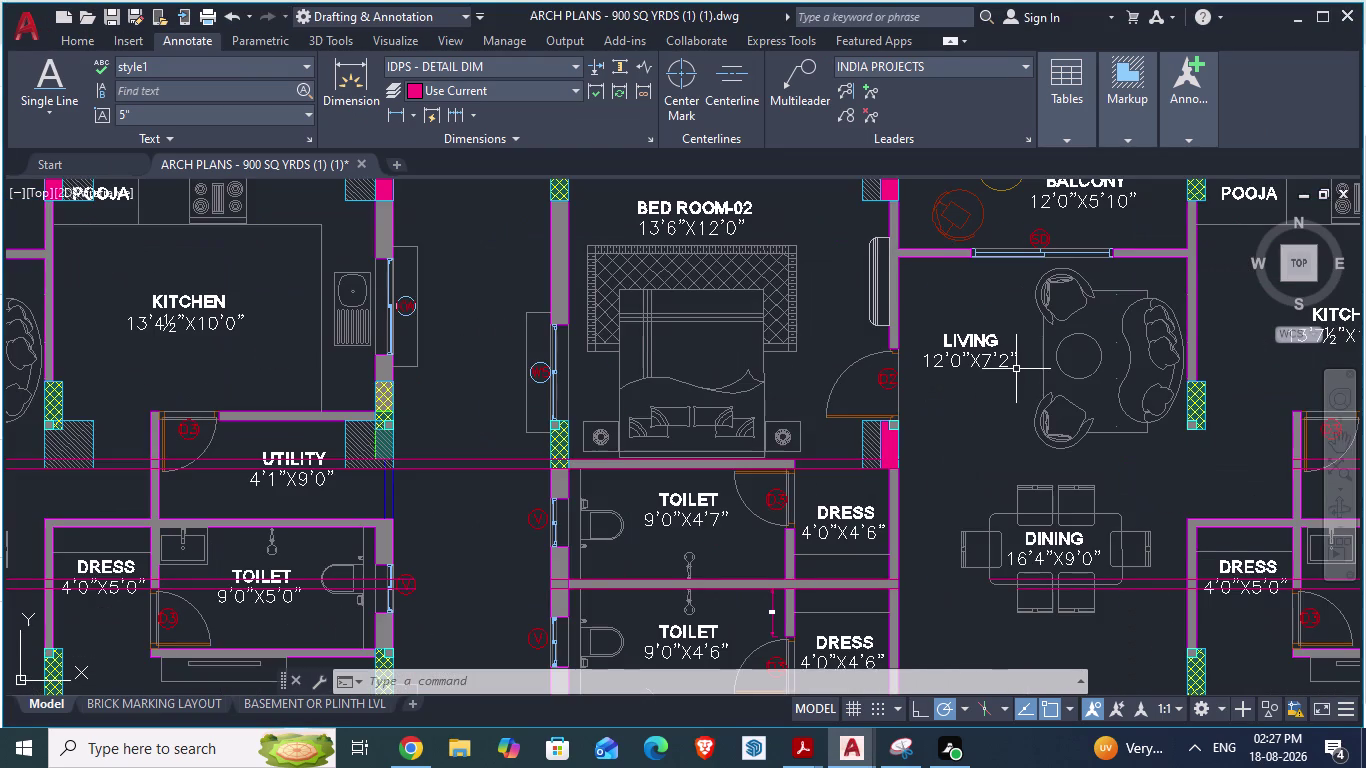
key(alt+Tab)
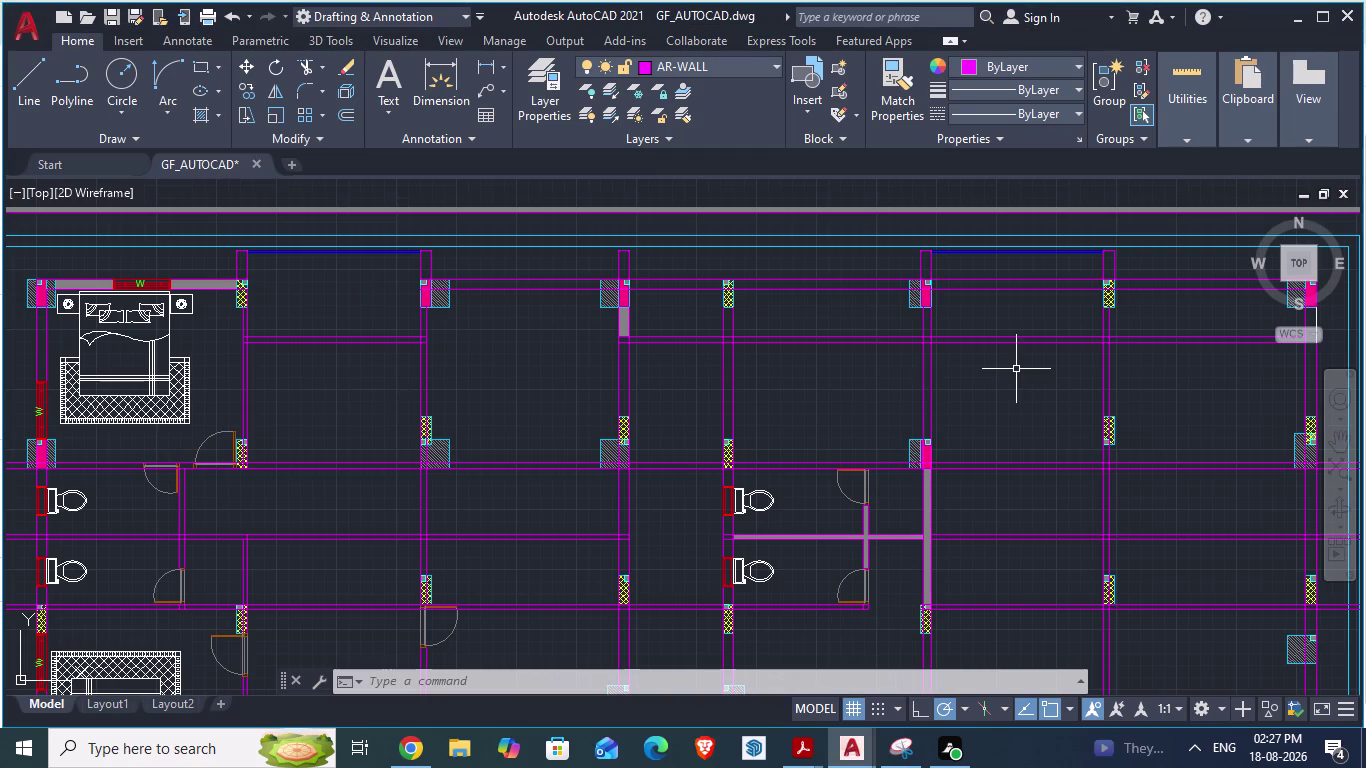
key(alt+Tab)
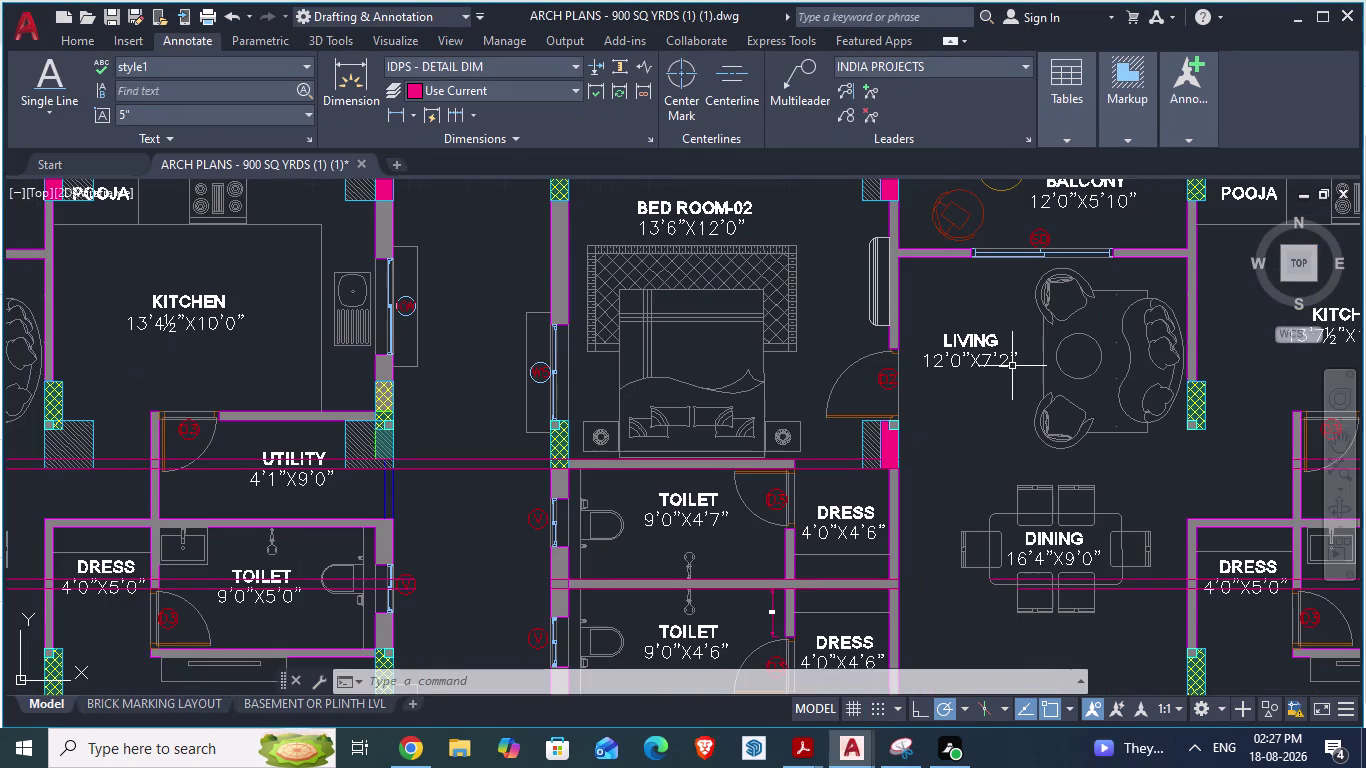
key(alt+Tab)
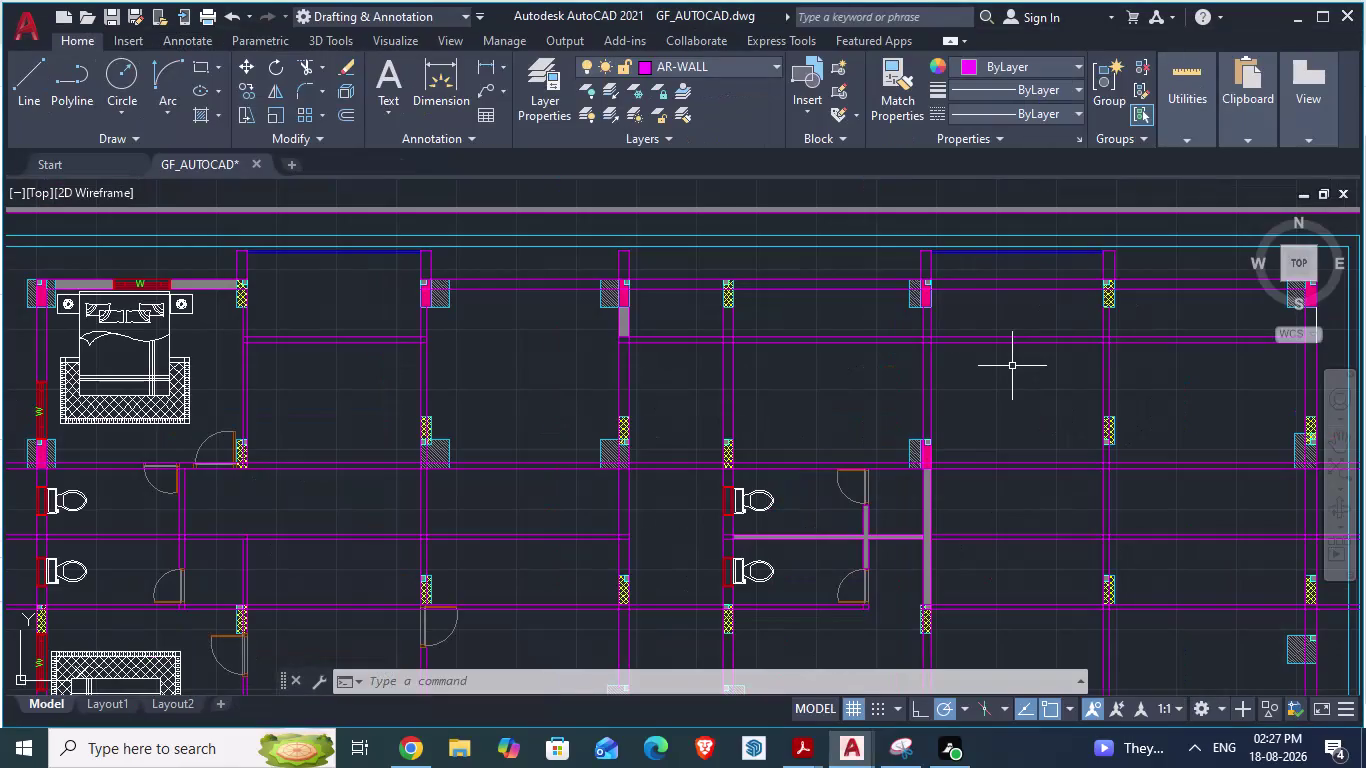
scroll(down, 3)
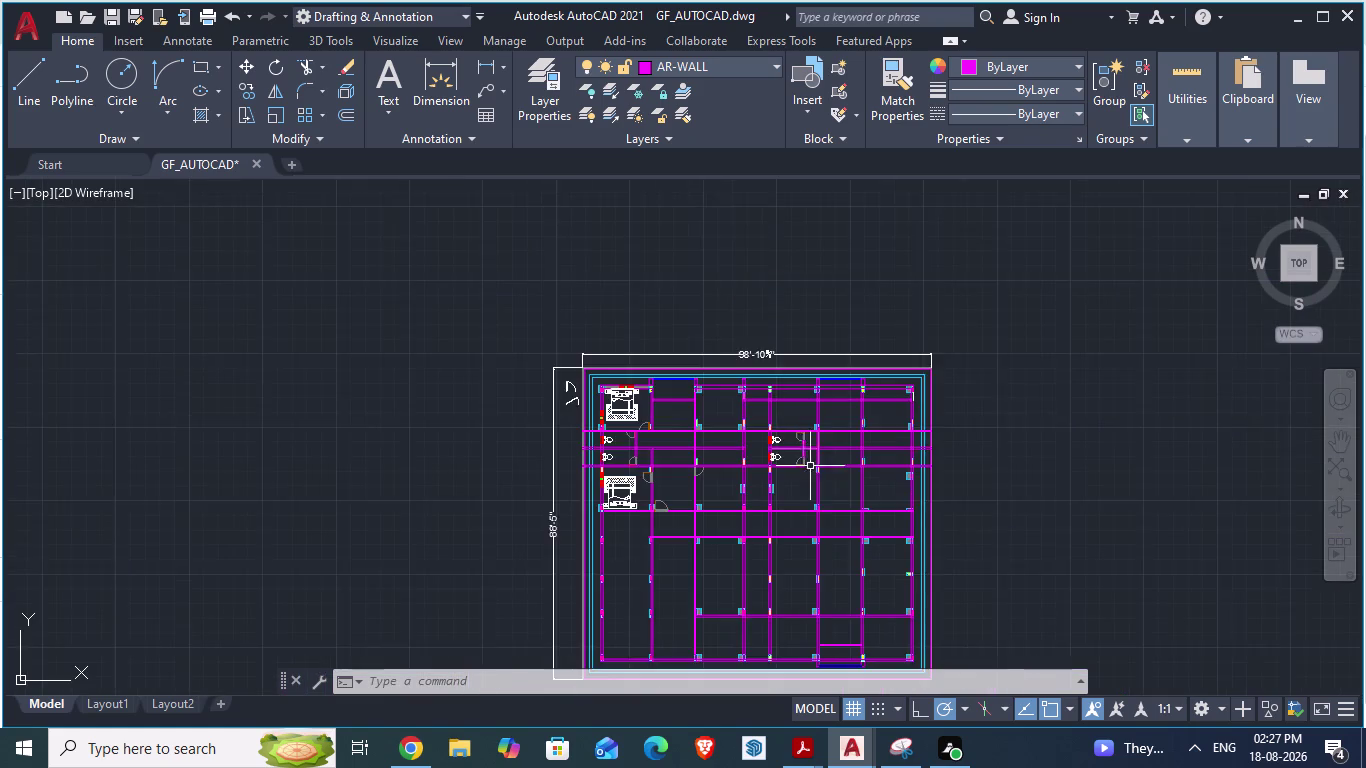
scroll(up, 3)
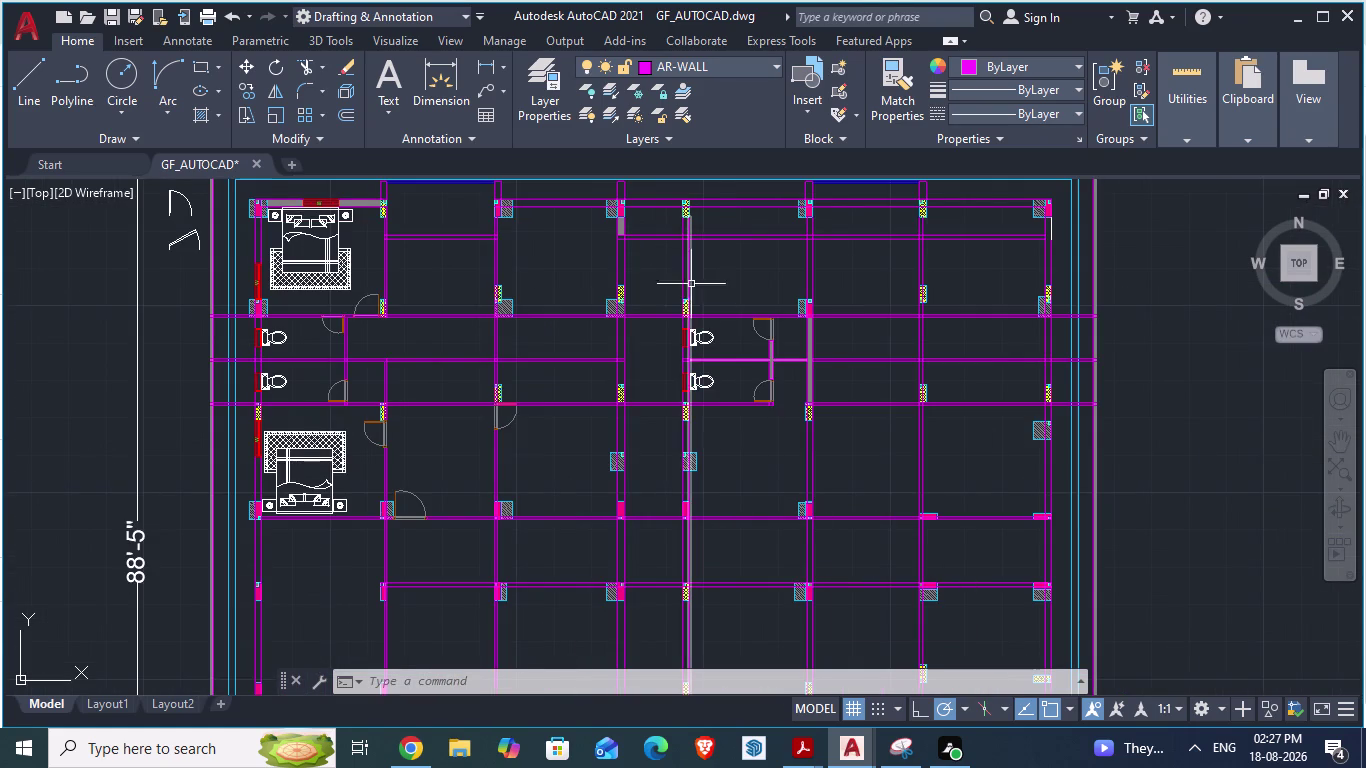
scroll(down, 3)
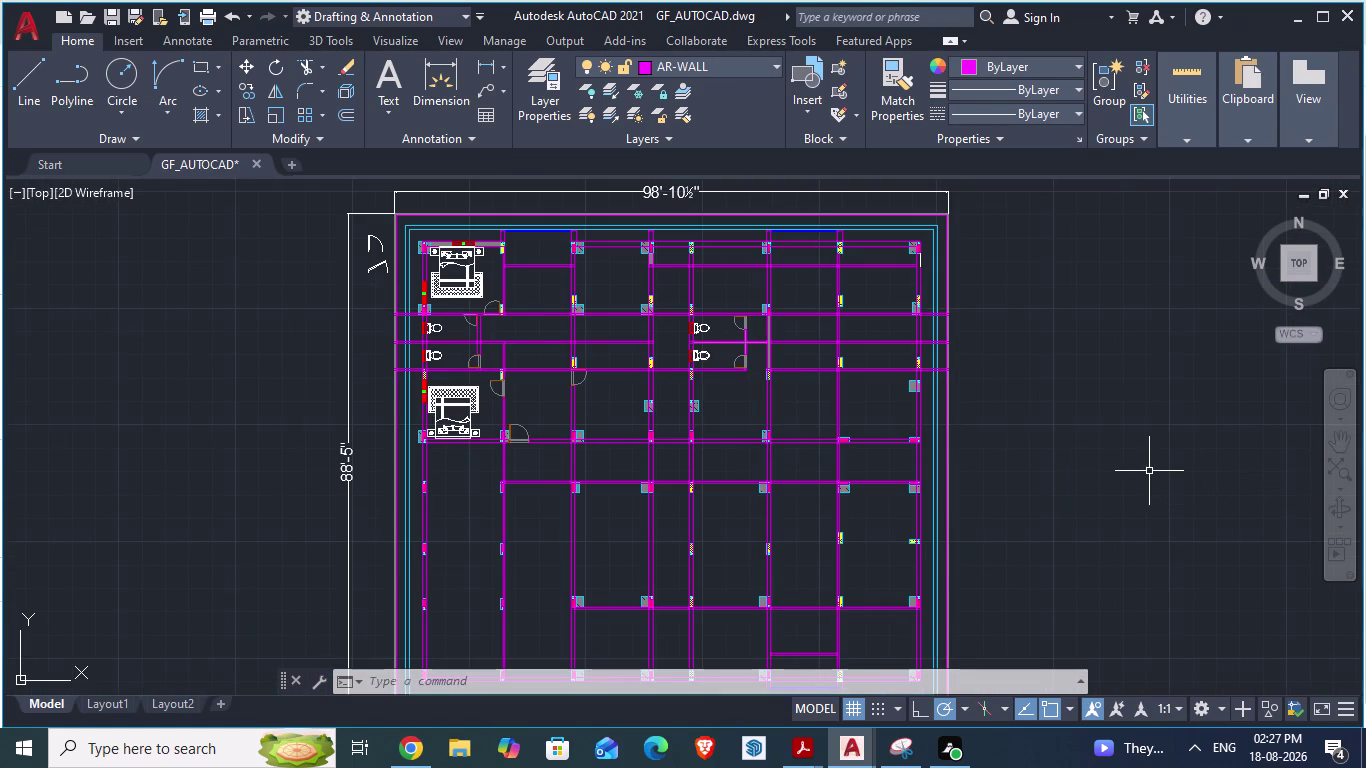
key(alt+Tab)
scroll(down, 3)
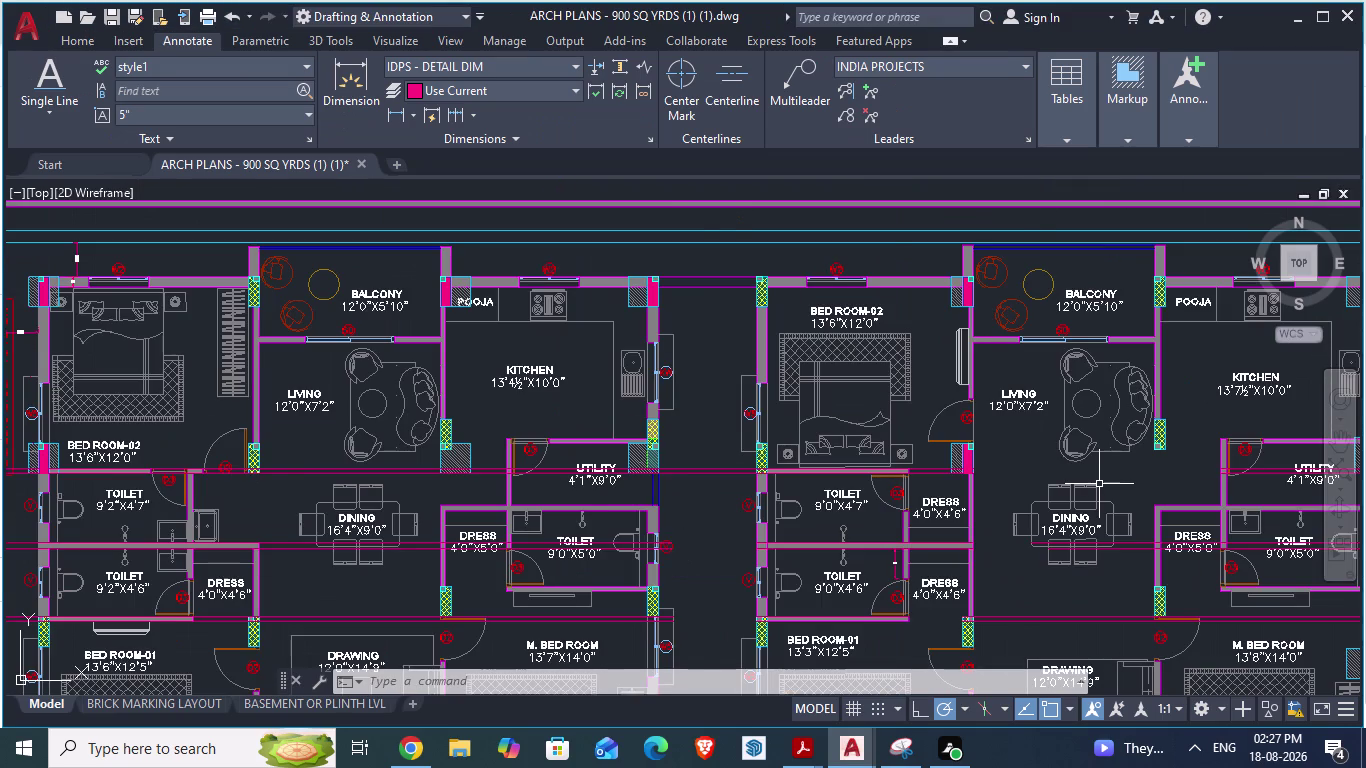
scroll(up, 3)
scroll(down, 3)
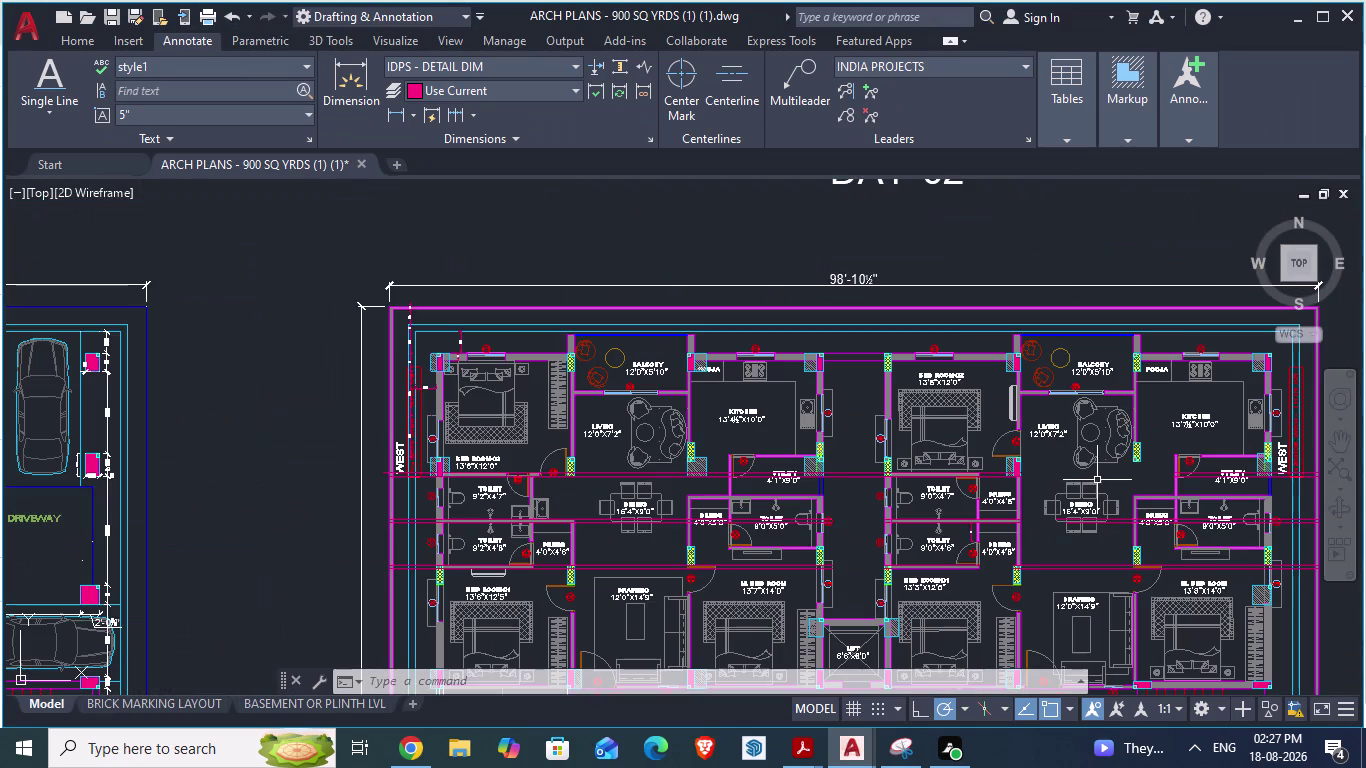
scroll(down, 3)
scroll(up, 3)
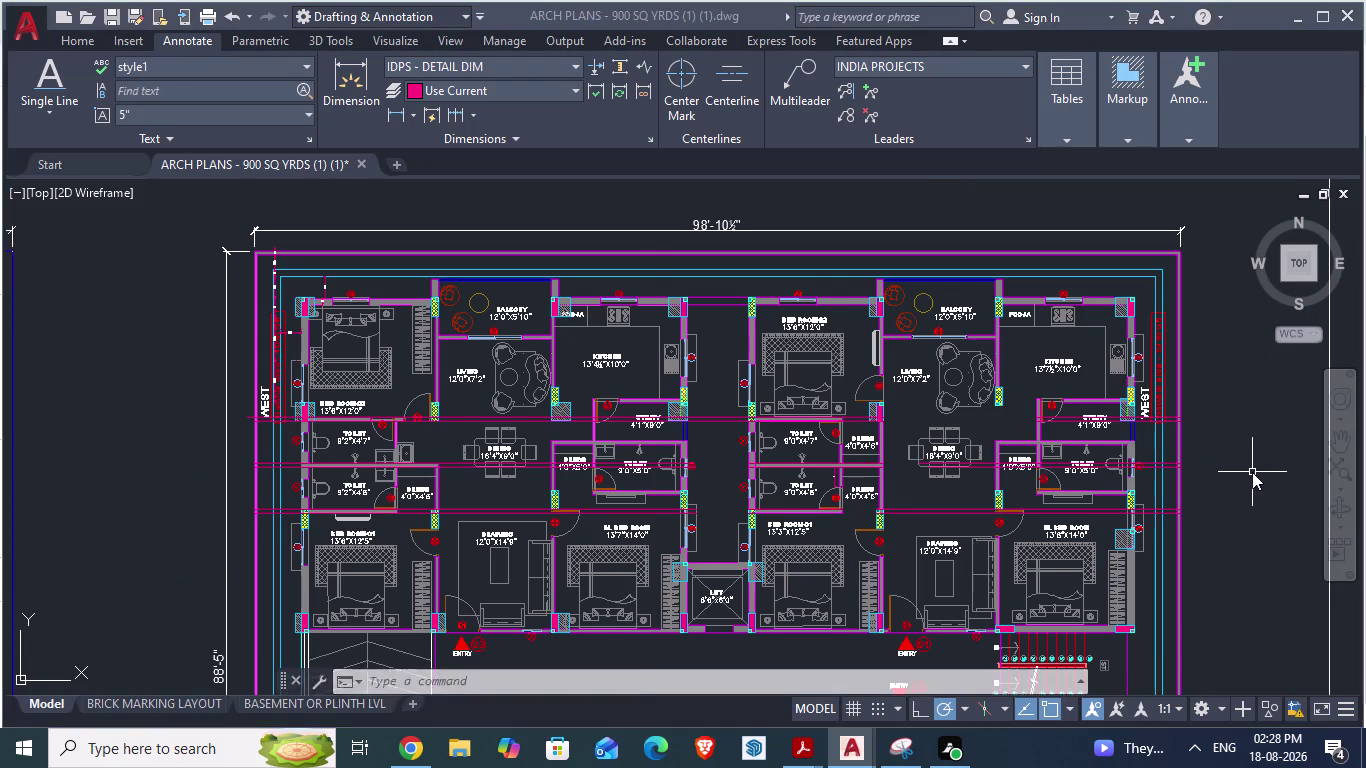
key(Escape)
key(alt+Tab)
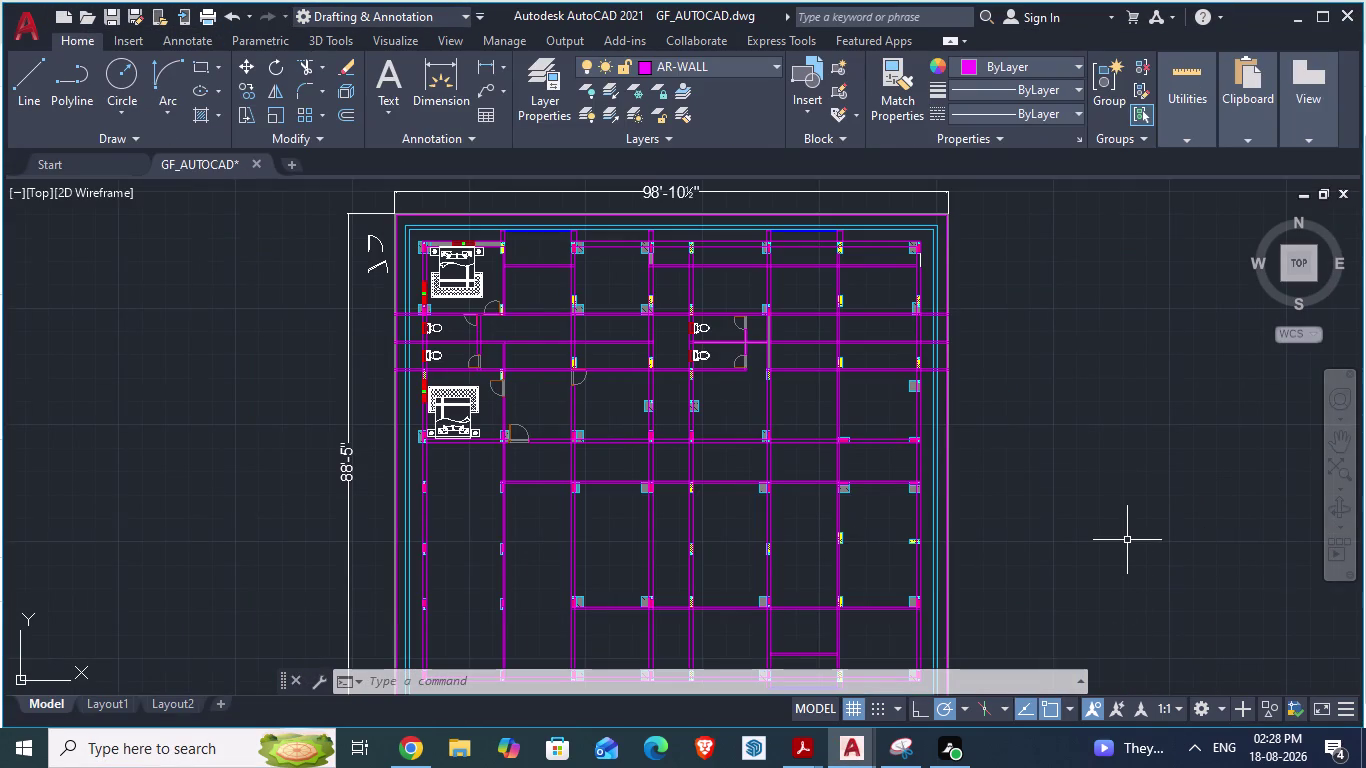
key(alt+Tab)
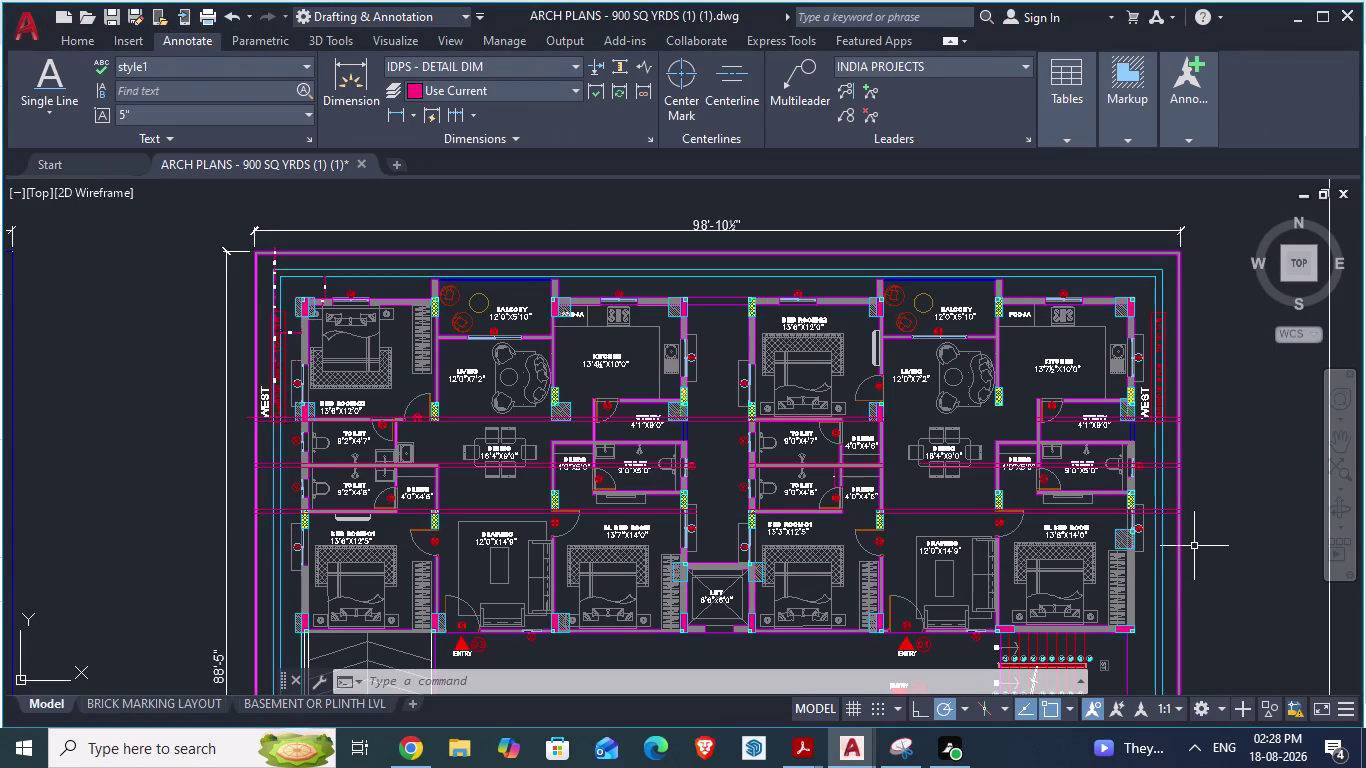
key(alt+Tab)
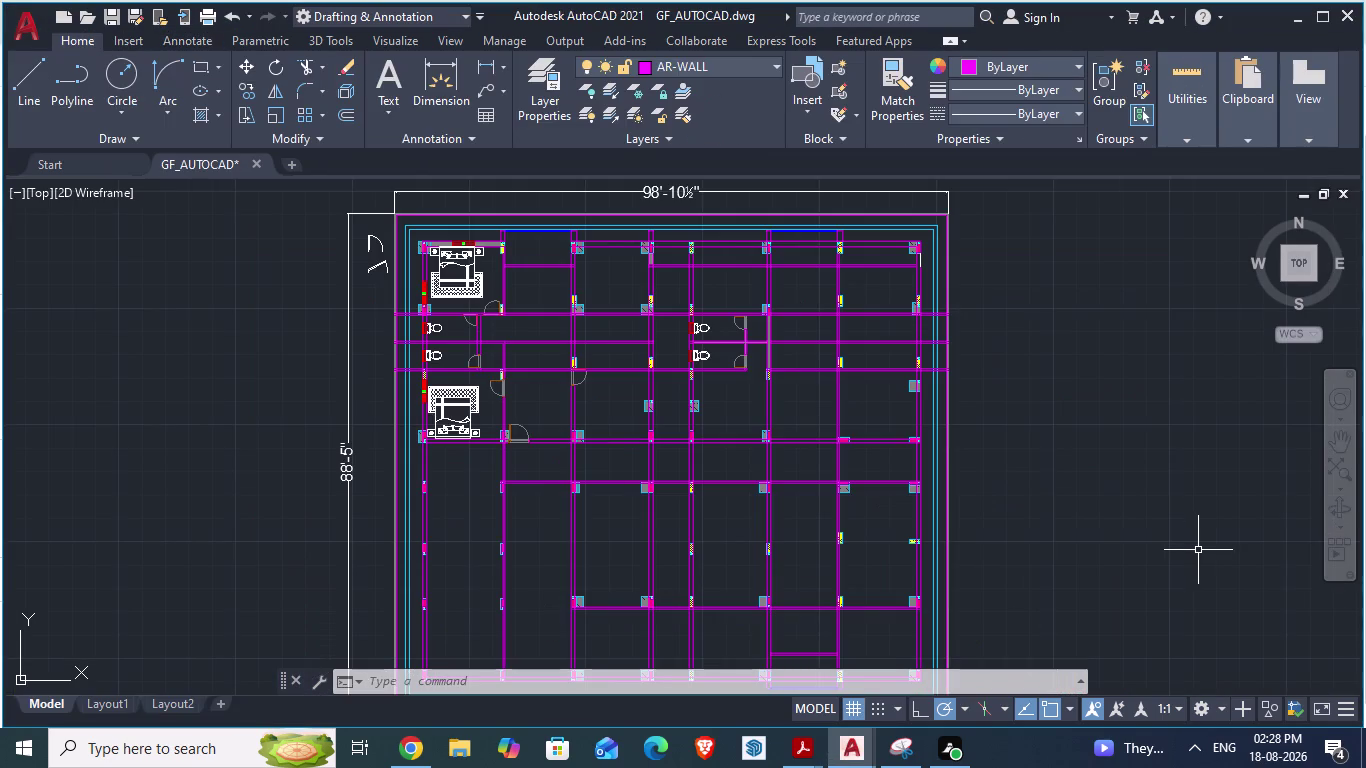
scroll(up, 3)
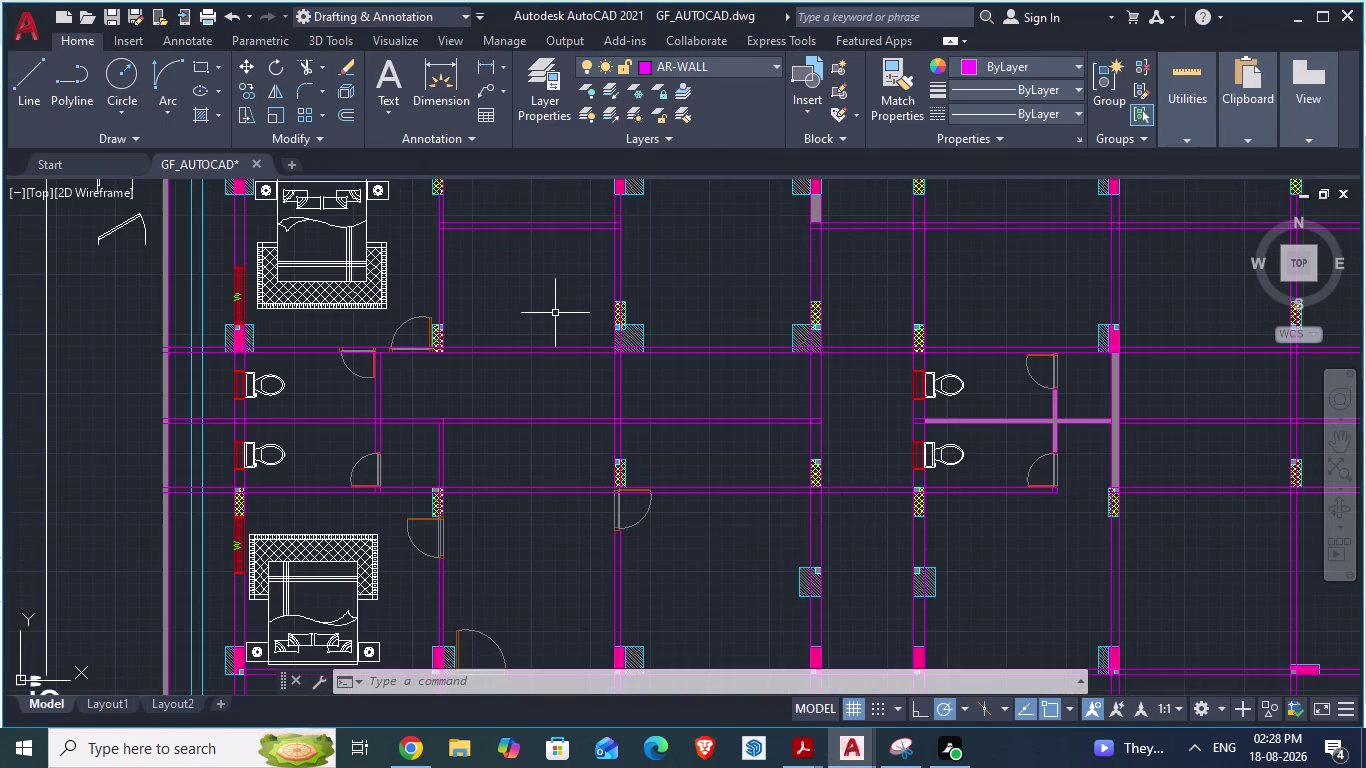
Trim the wall line stretch beside the right-hand toilets with a TR fence.
text(tr)
key(Return)
drag(532, 318, 542, 450)
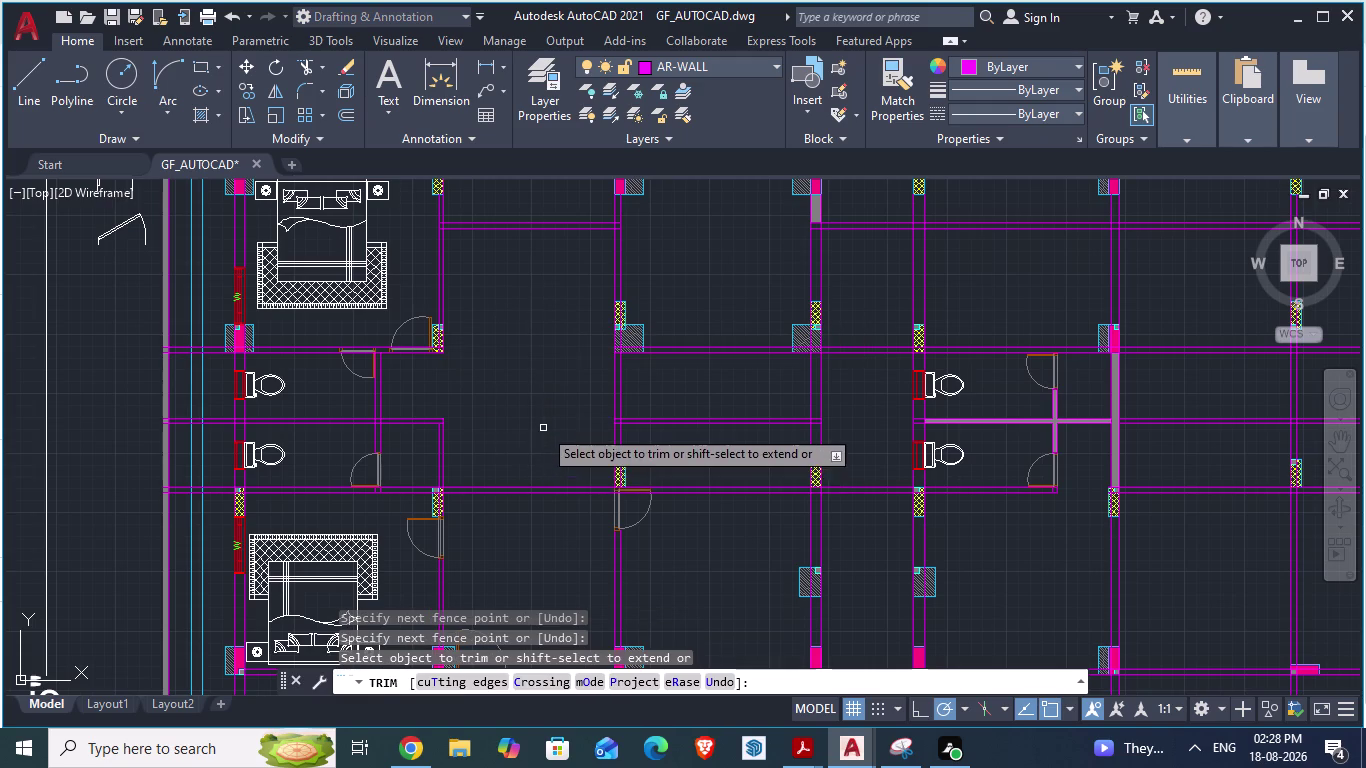
key(alt+Tab)
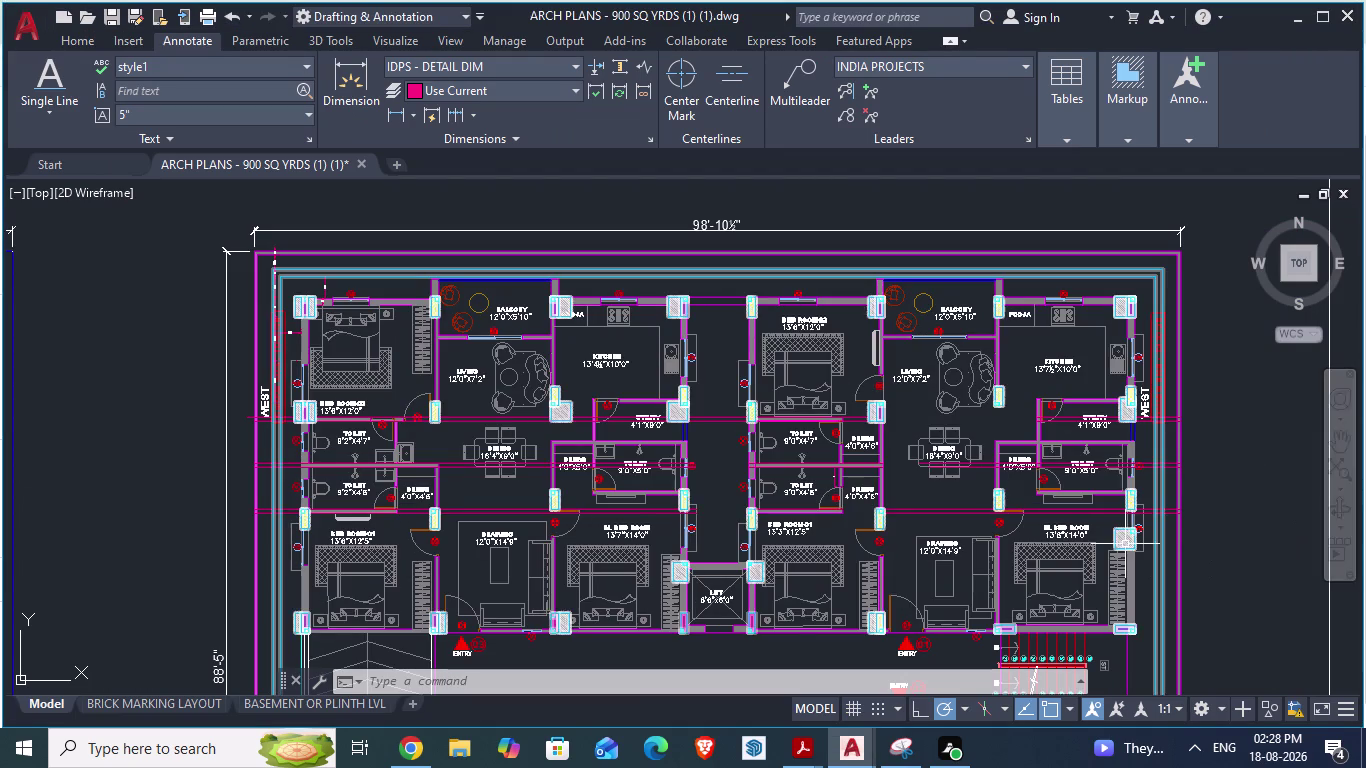
In the reference plan, delete the long horizontal line and the lines below the dining area.
click(465, 417)
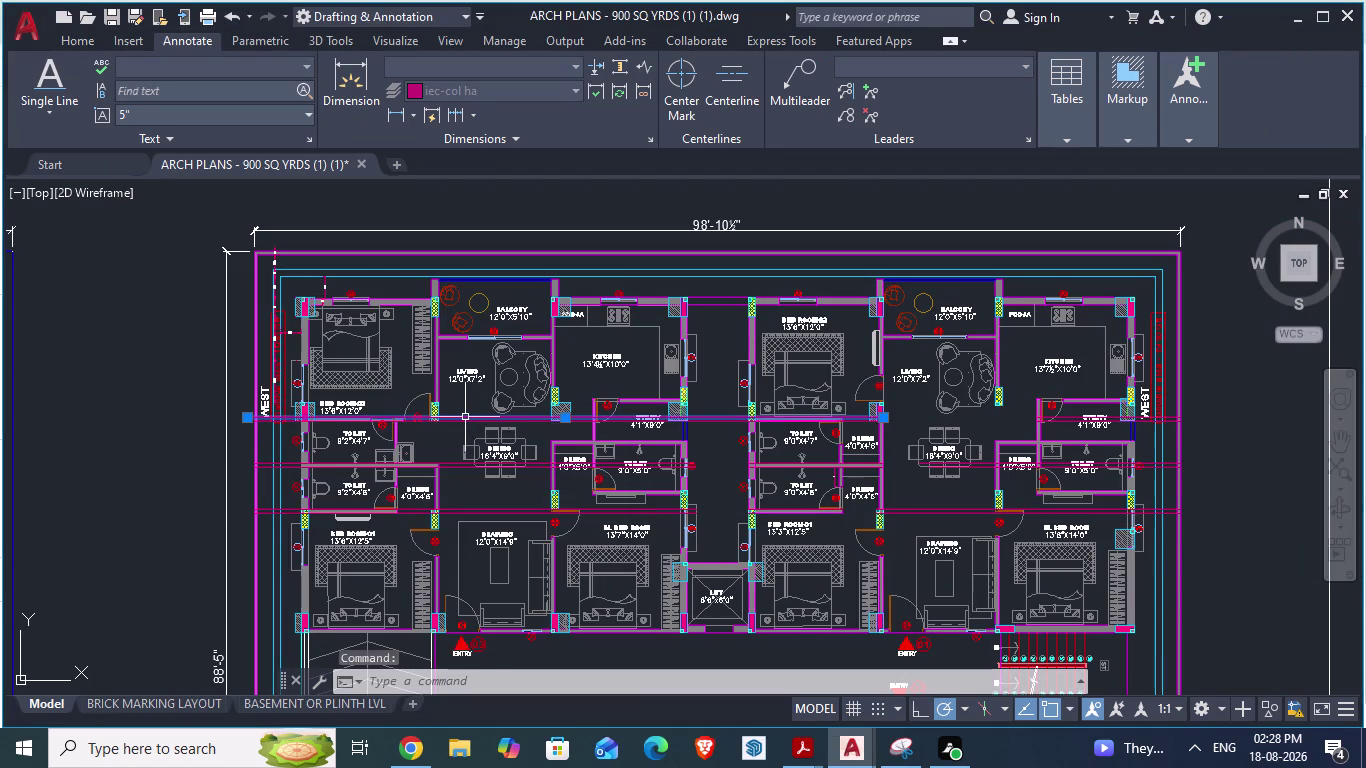
key(Delete)
scroll(up, 3)
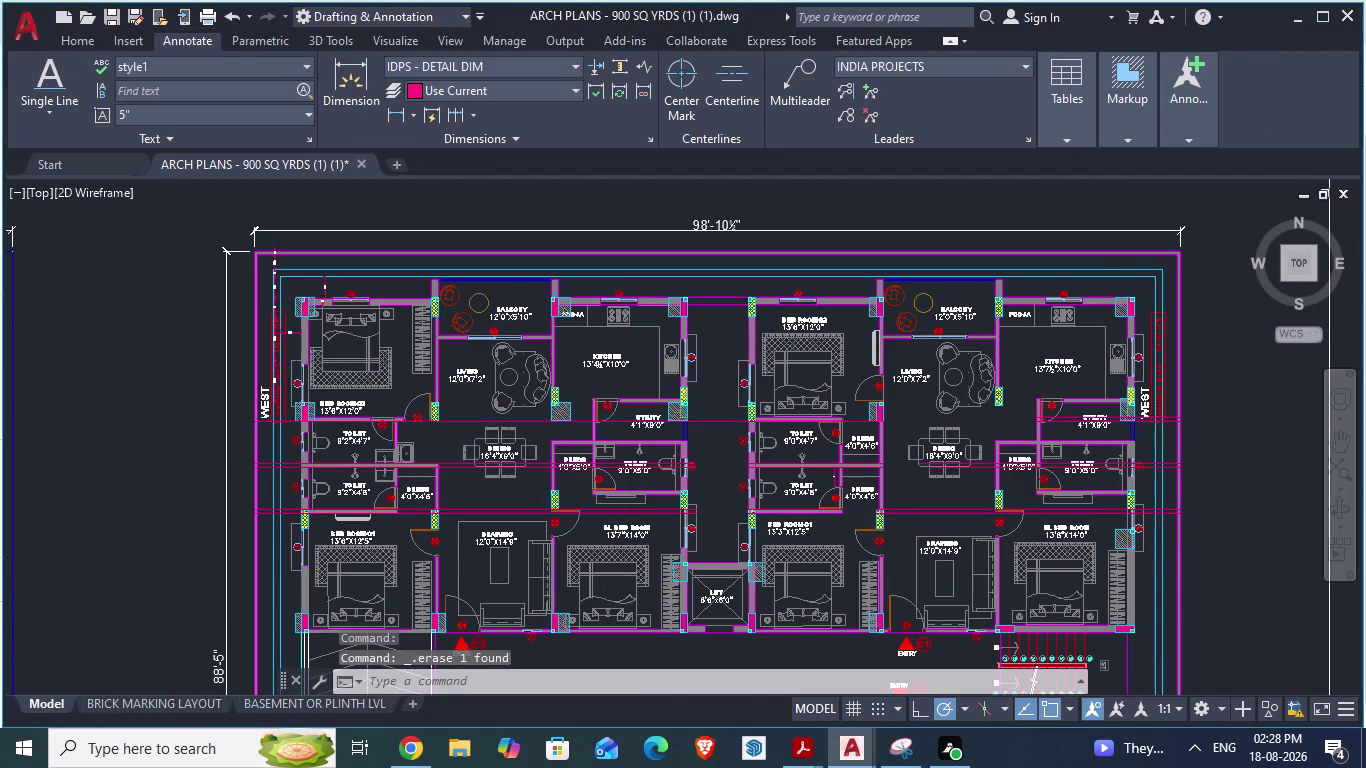
scroll(up, 3)
click(461, 432)
key(Delete)
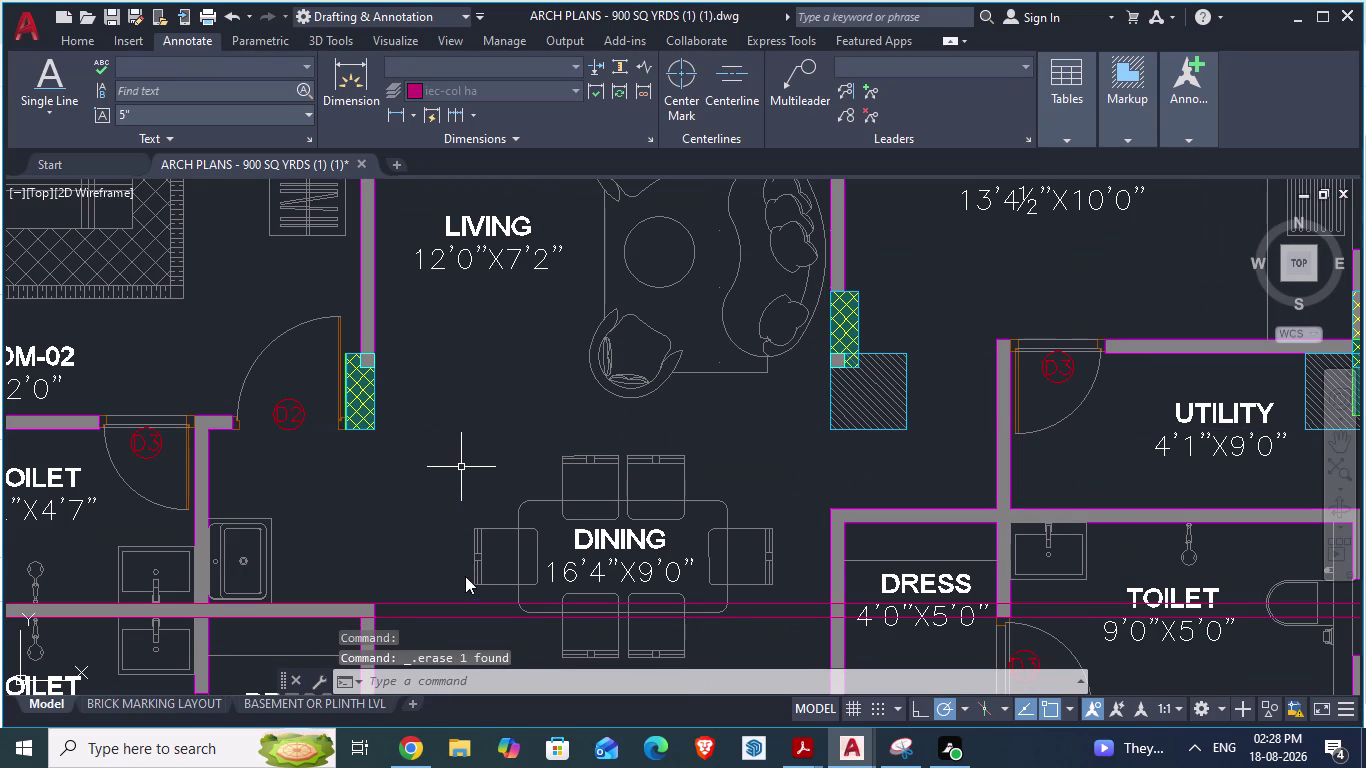
click(461, 601)
key(Delete)
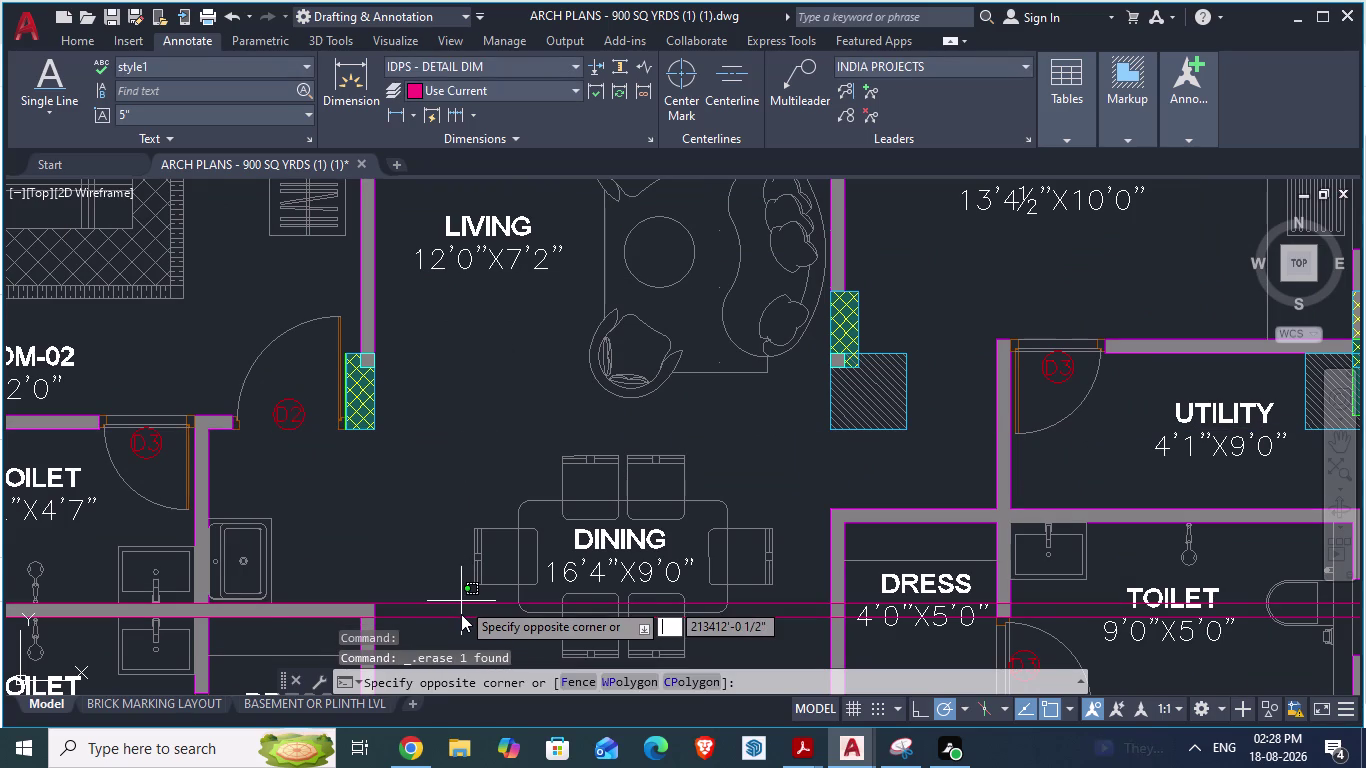
click(447, 599)
click(436, 604)
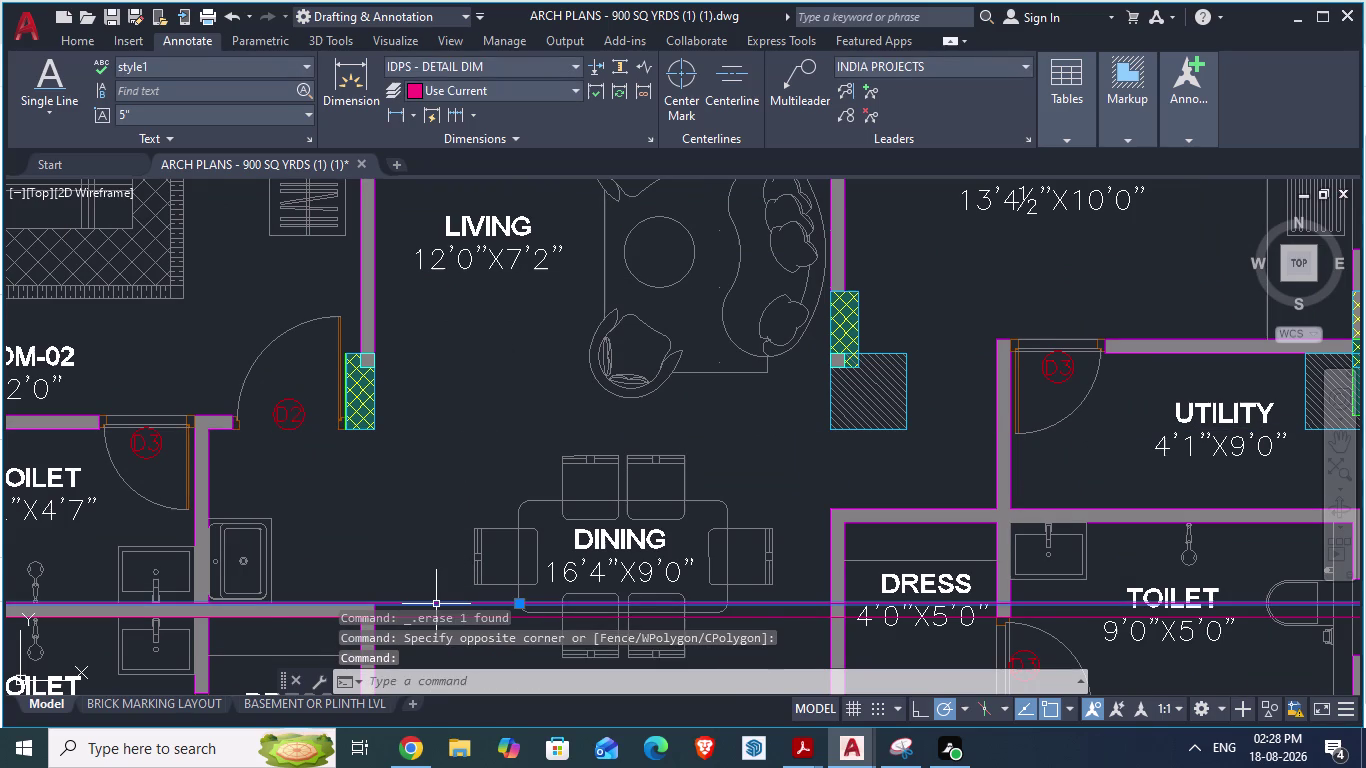
key(Delete)
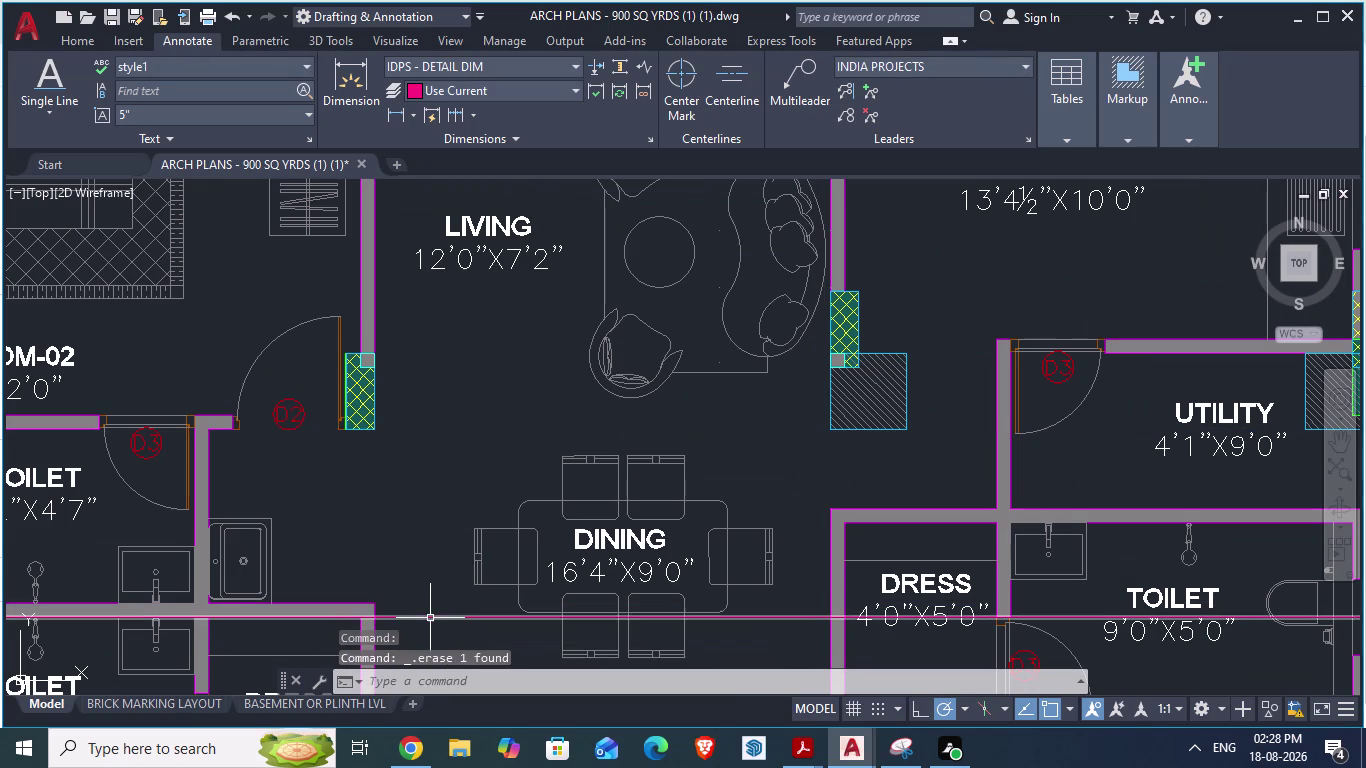
click(430, 618)
key(Delete)
scroll(down, 3)
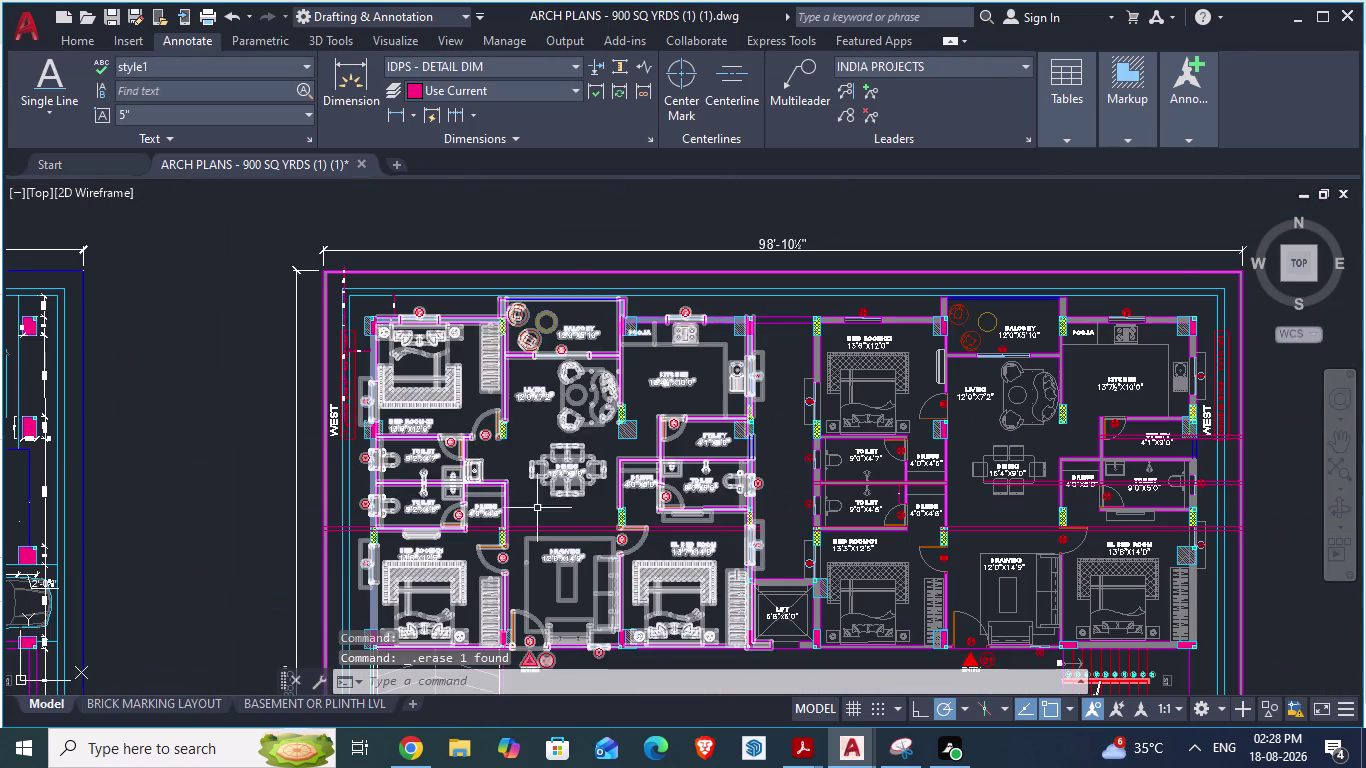
scroll(up, 3)
scroll(down, 3)
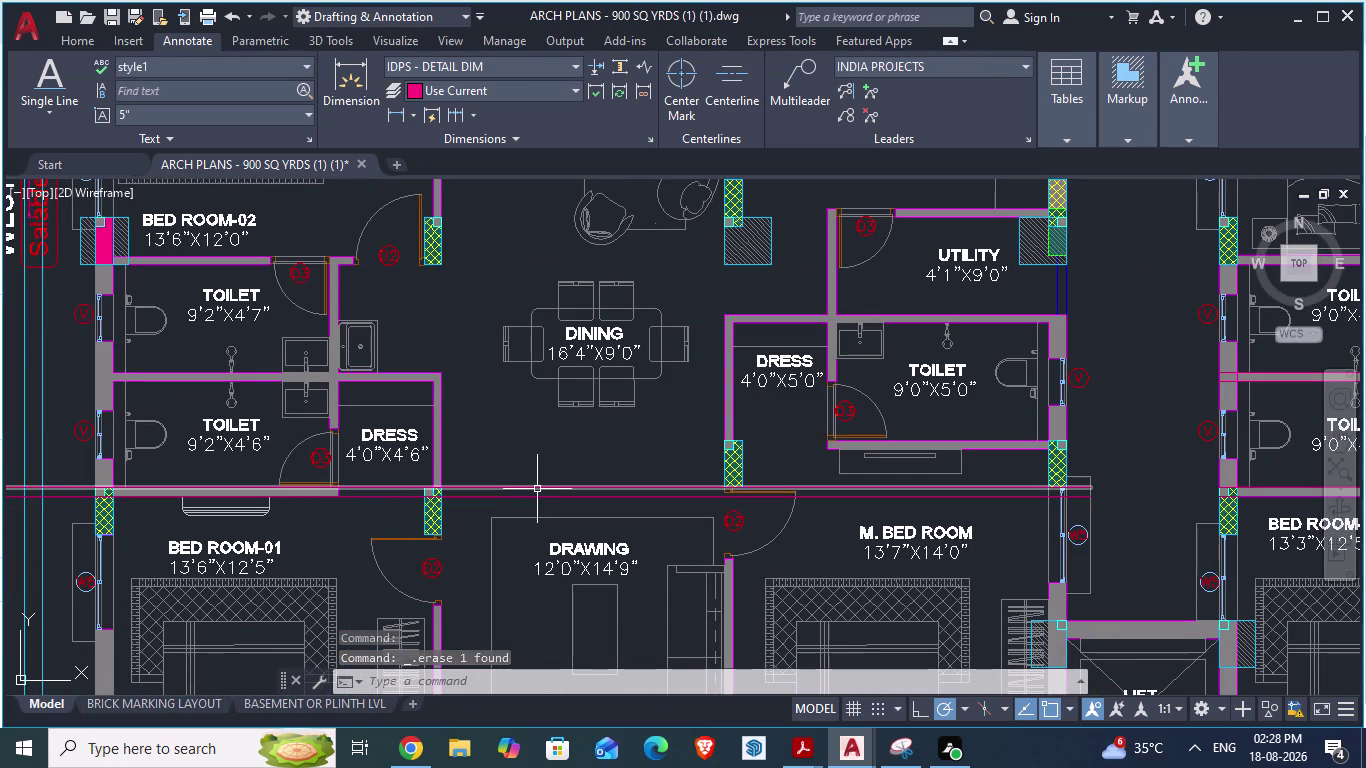
Delete the stray horizontal lines in the right-hand unit of the reference plan.
click(537, 489)
key(Delete)
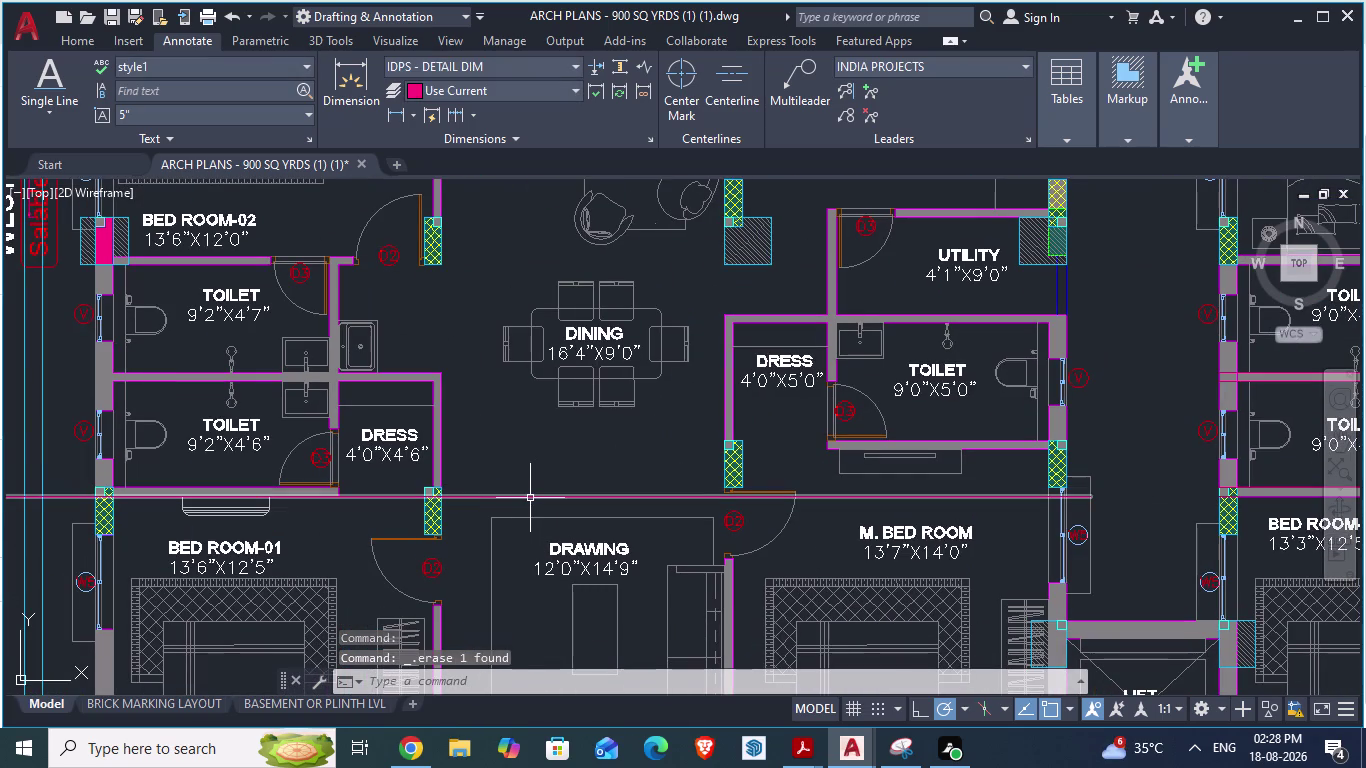
click(530, 498)
key(Delete)
scroll(down, 3)
scroll(down, 3)
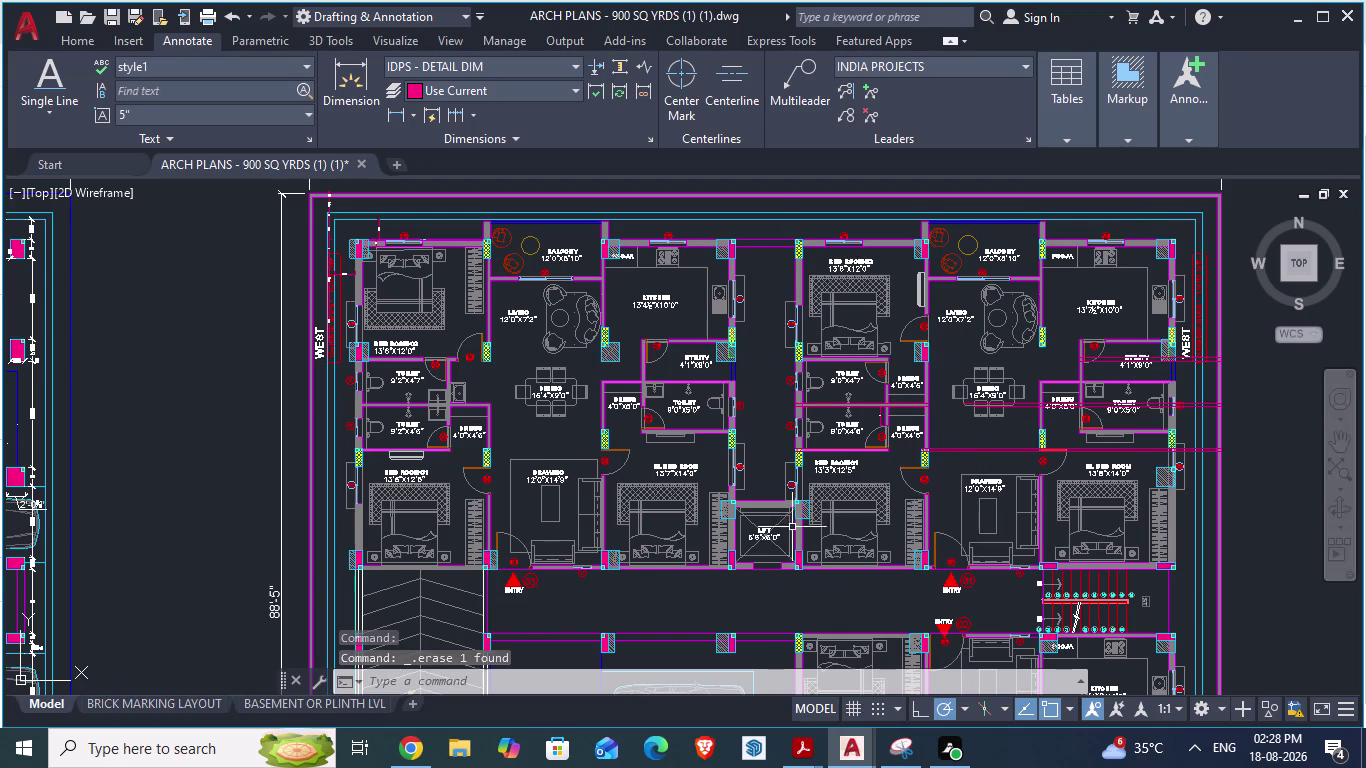
scroll(down, 3)
scroll(up, 3)
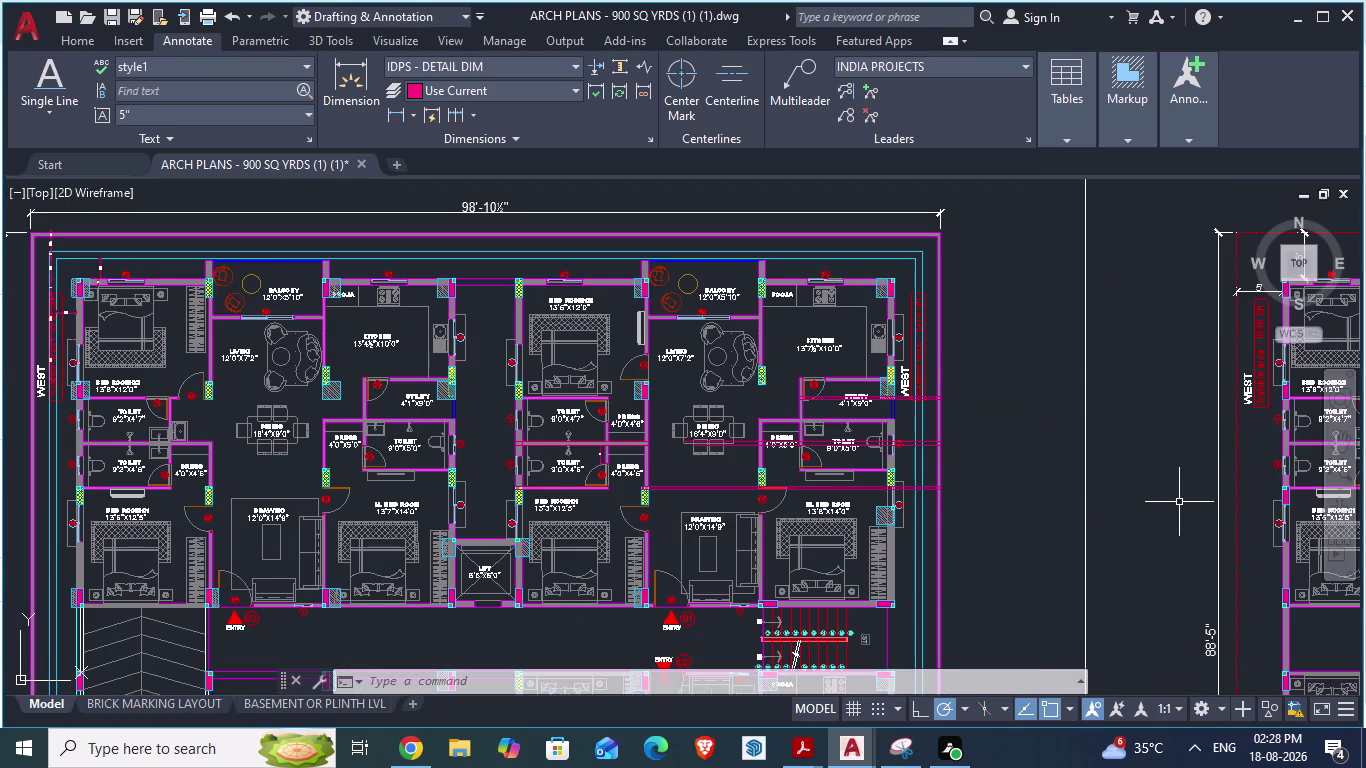
click(714, 492)
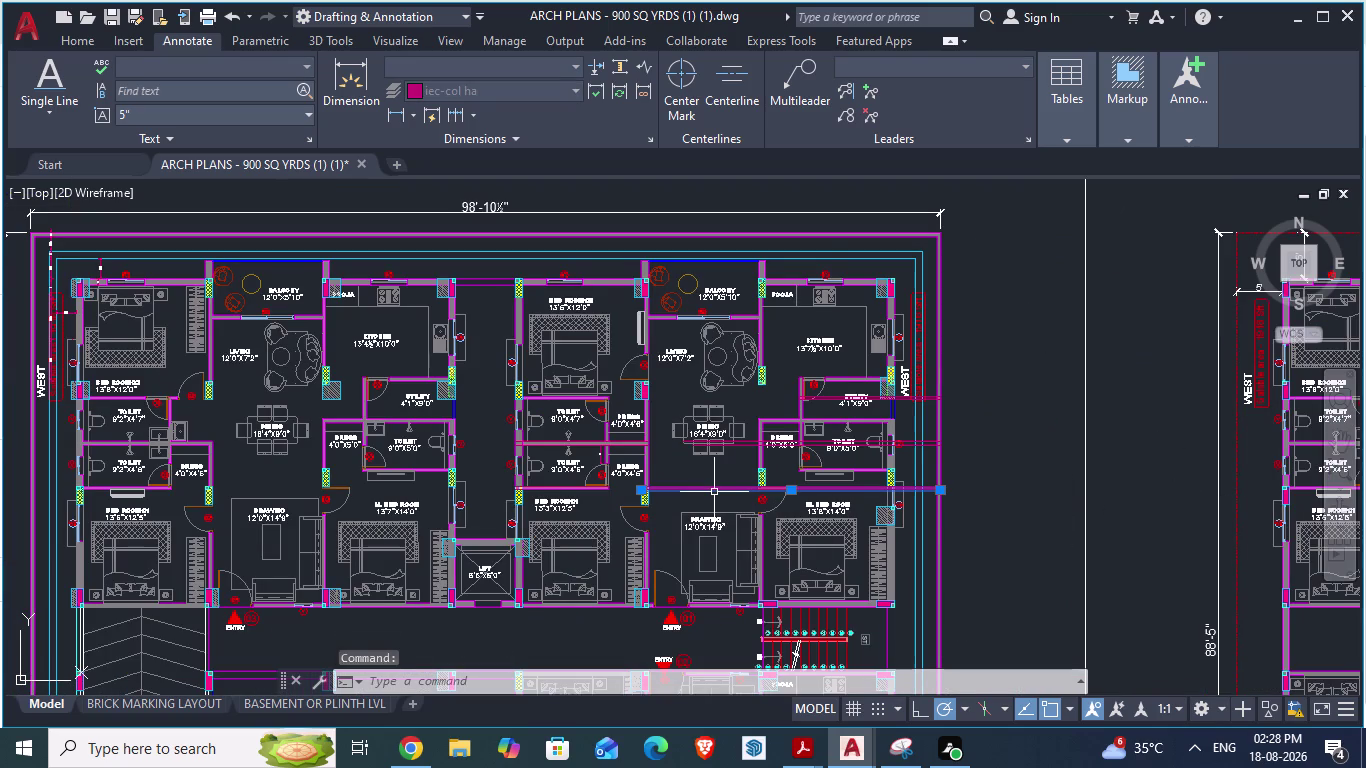
key(Delete)
click(703, 489)
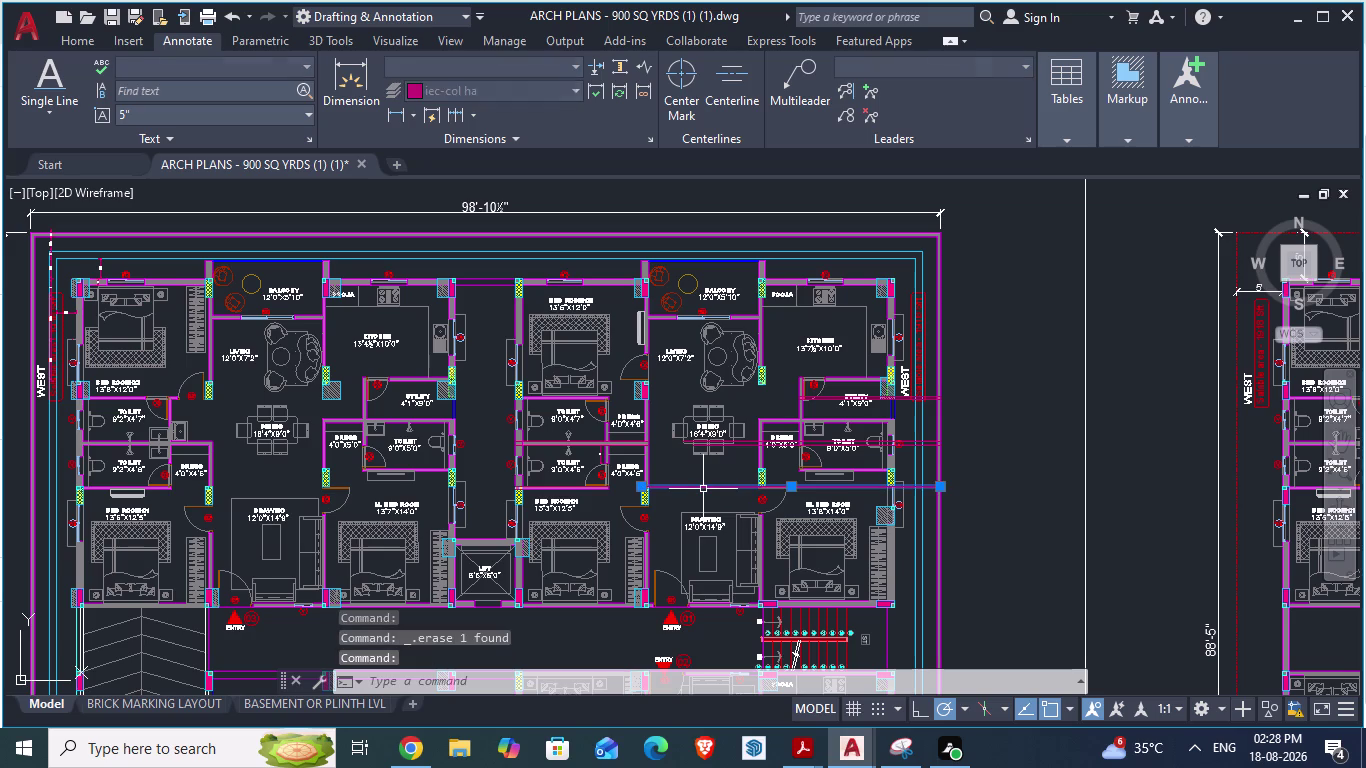
key(Delete)
scroll(up, 3)
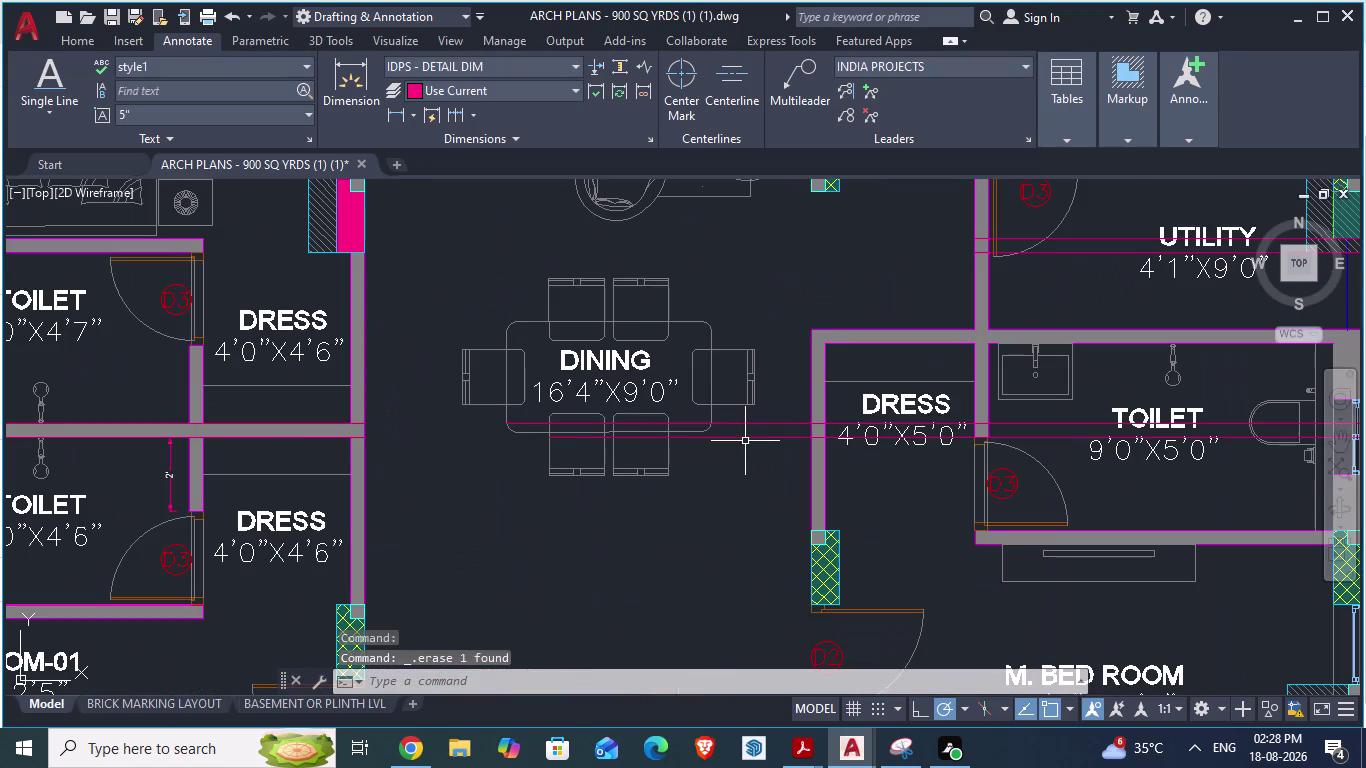
click(745, 437)
key(Delete)
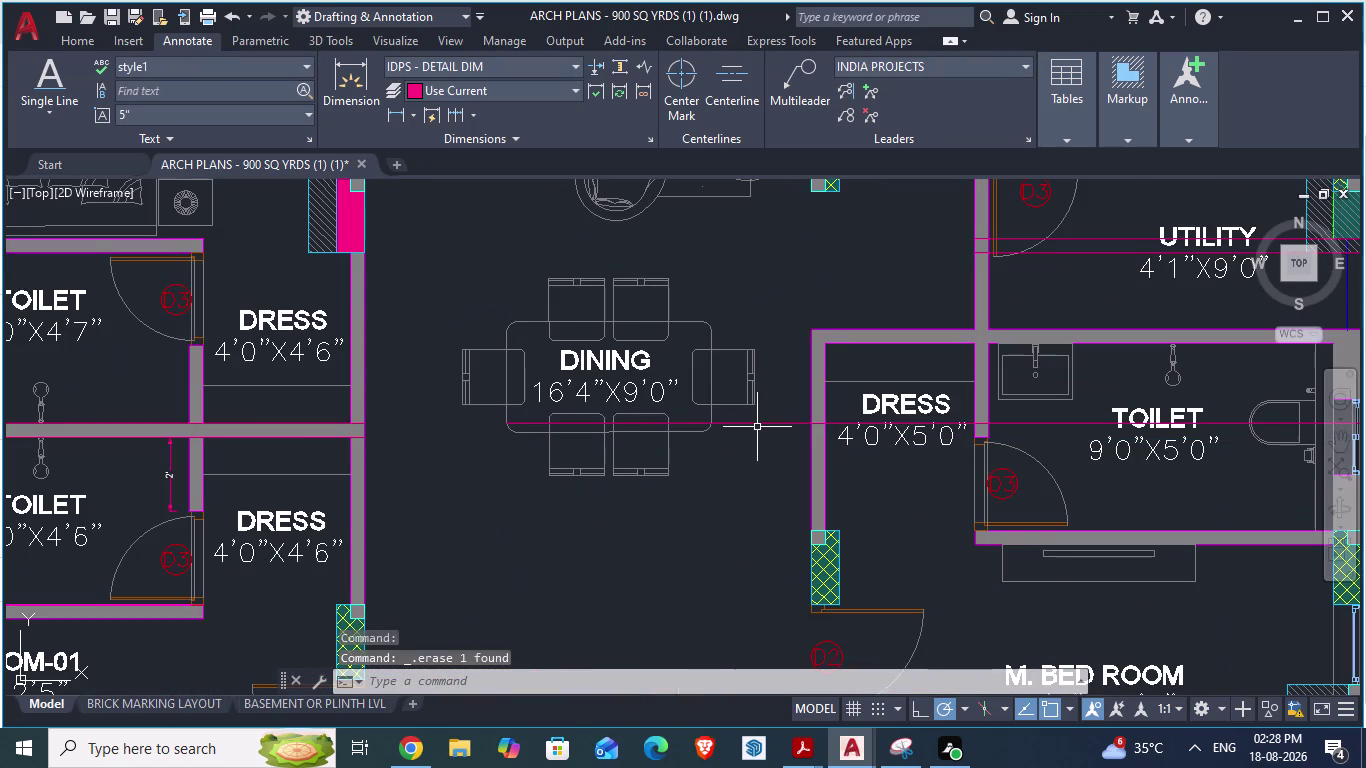
click(757, 424)
key(Delete)
scroll(down, 3)
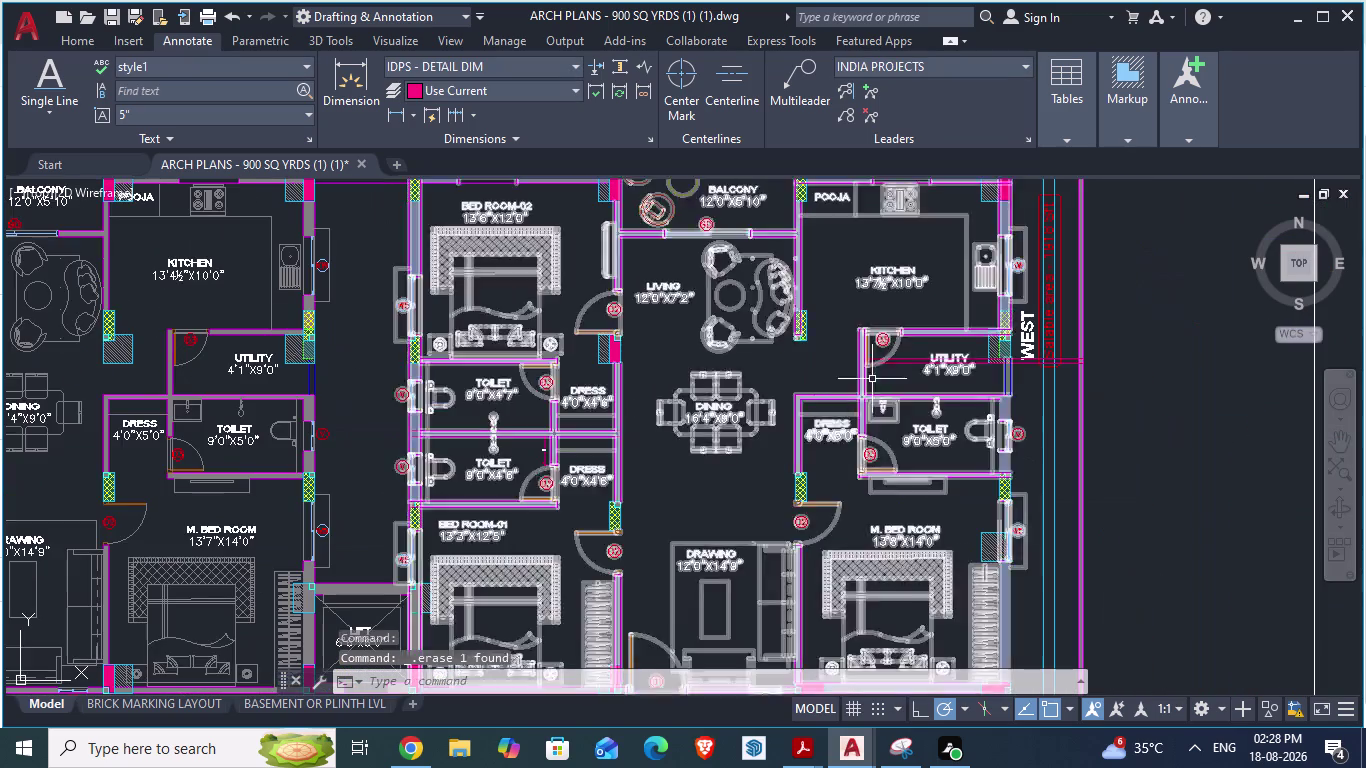
scroll(up, 3)
Delete the lines crossing the utility room, then return to GF_AUTOCAD.
click(908, 354)
key(Delete)
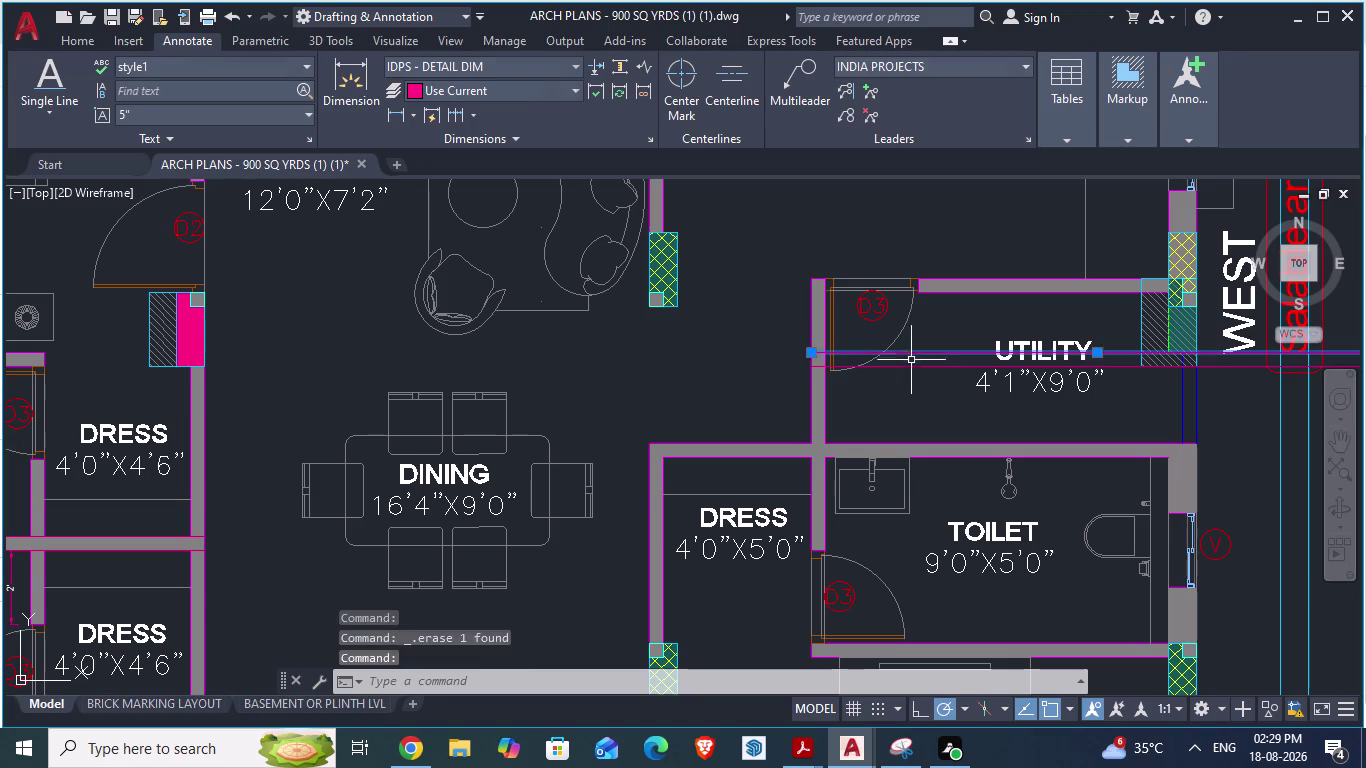
click(905, 366)
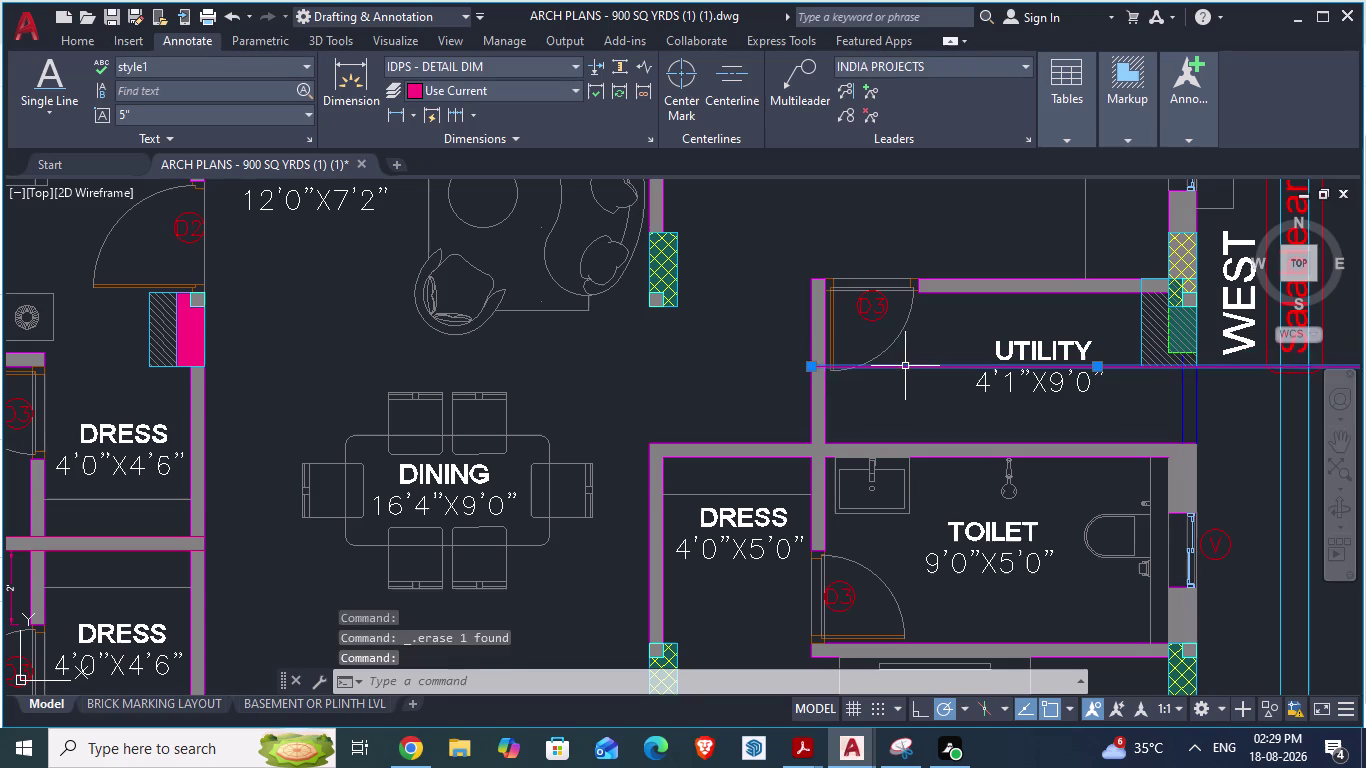
key(Delete)
scroll(down, 3)
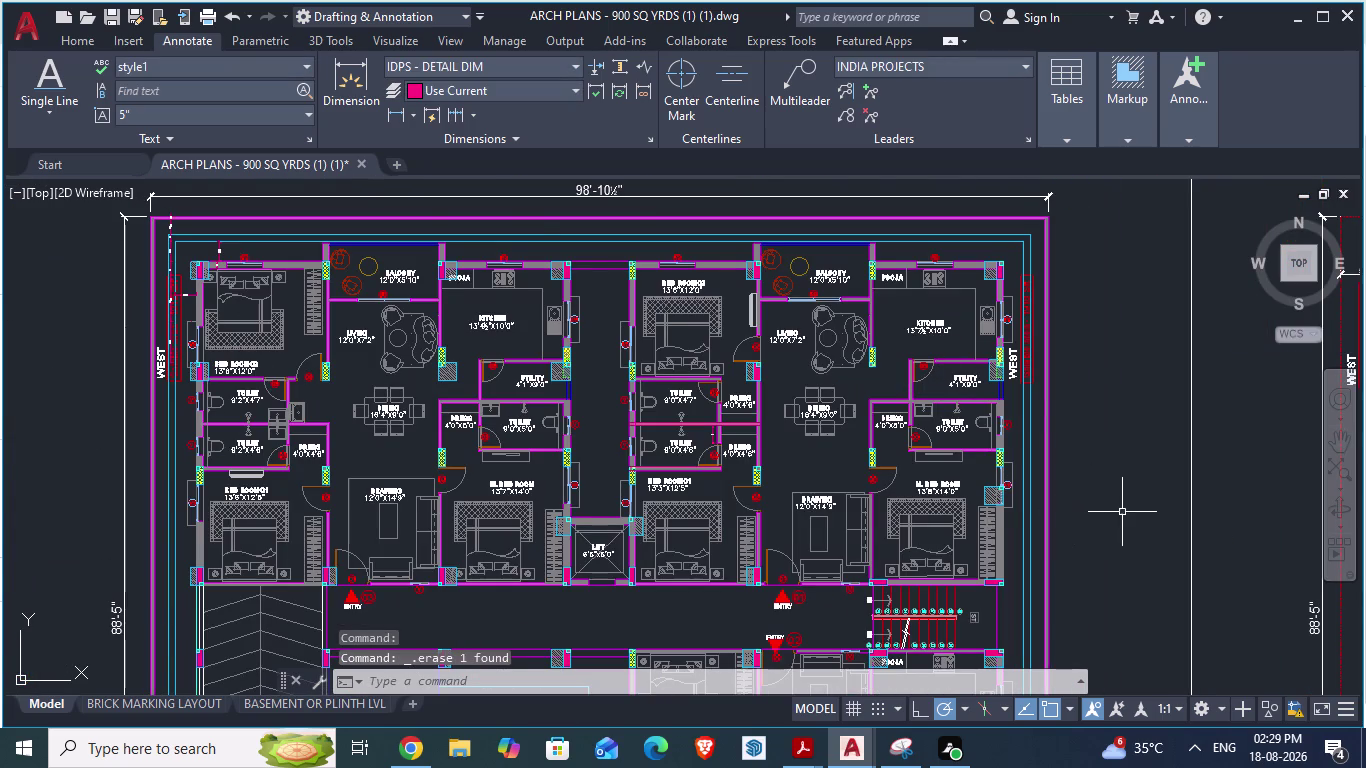
scroll(up, 3)
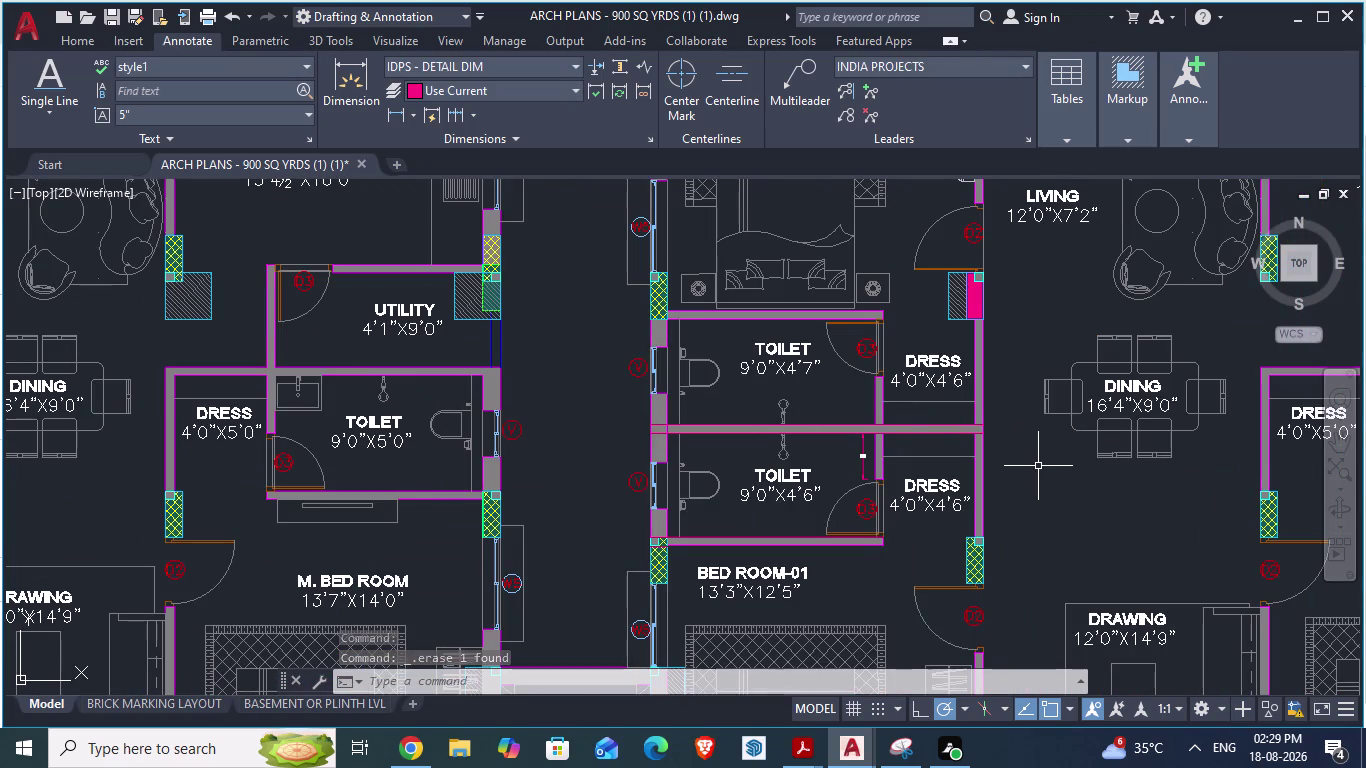
scroll(down, 3)
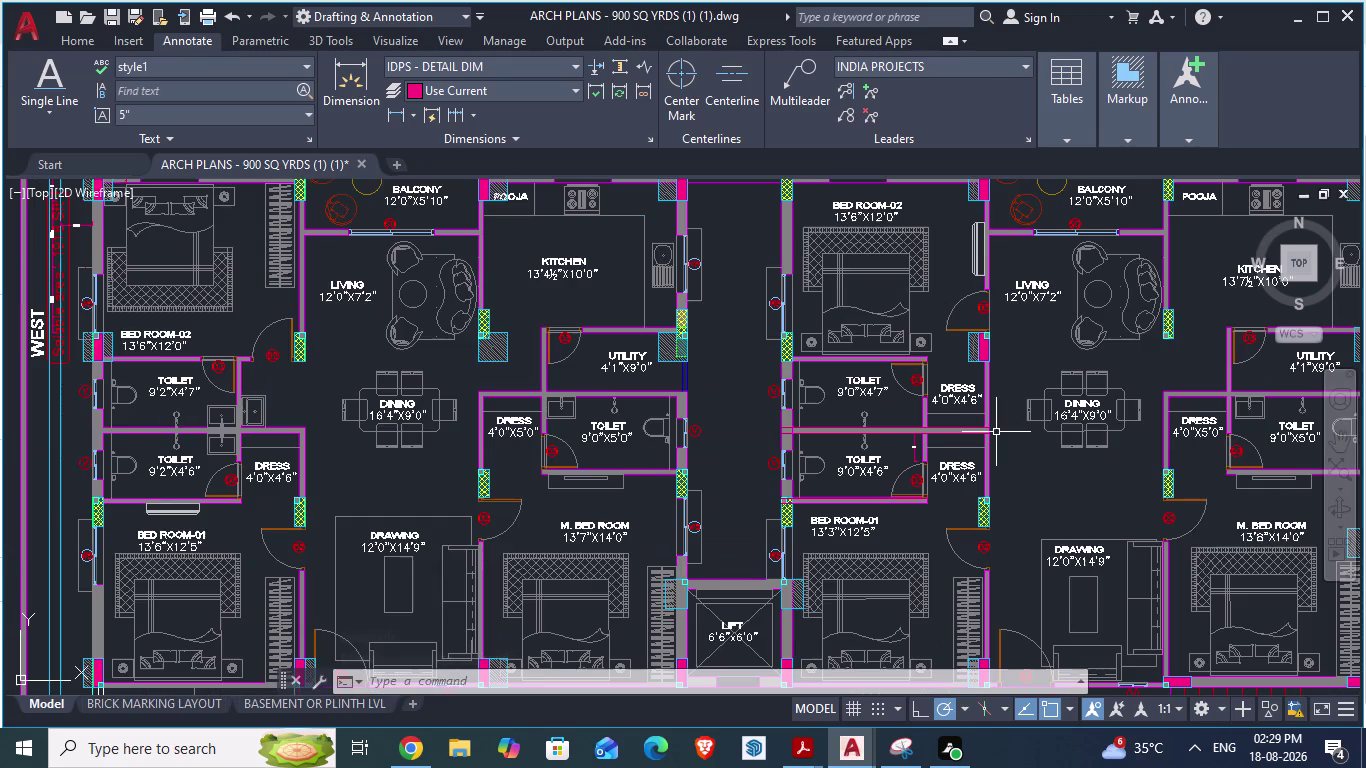
key(alt+Tab)
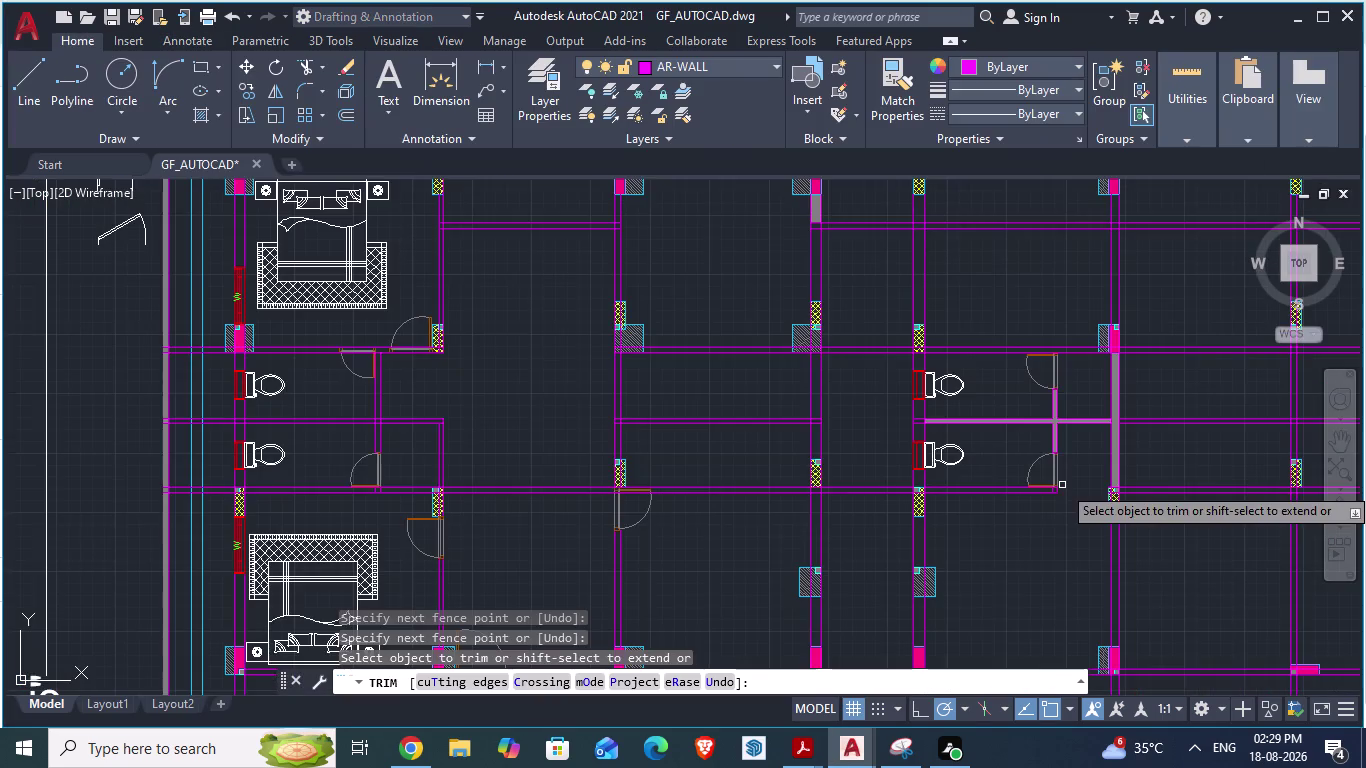
Compare the ground floor drawing against the reference plan.
scroll(down, 3)
scroll(up, 3)
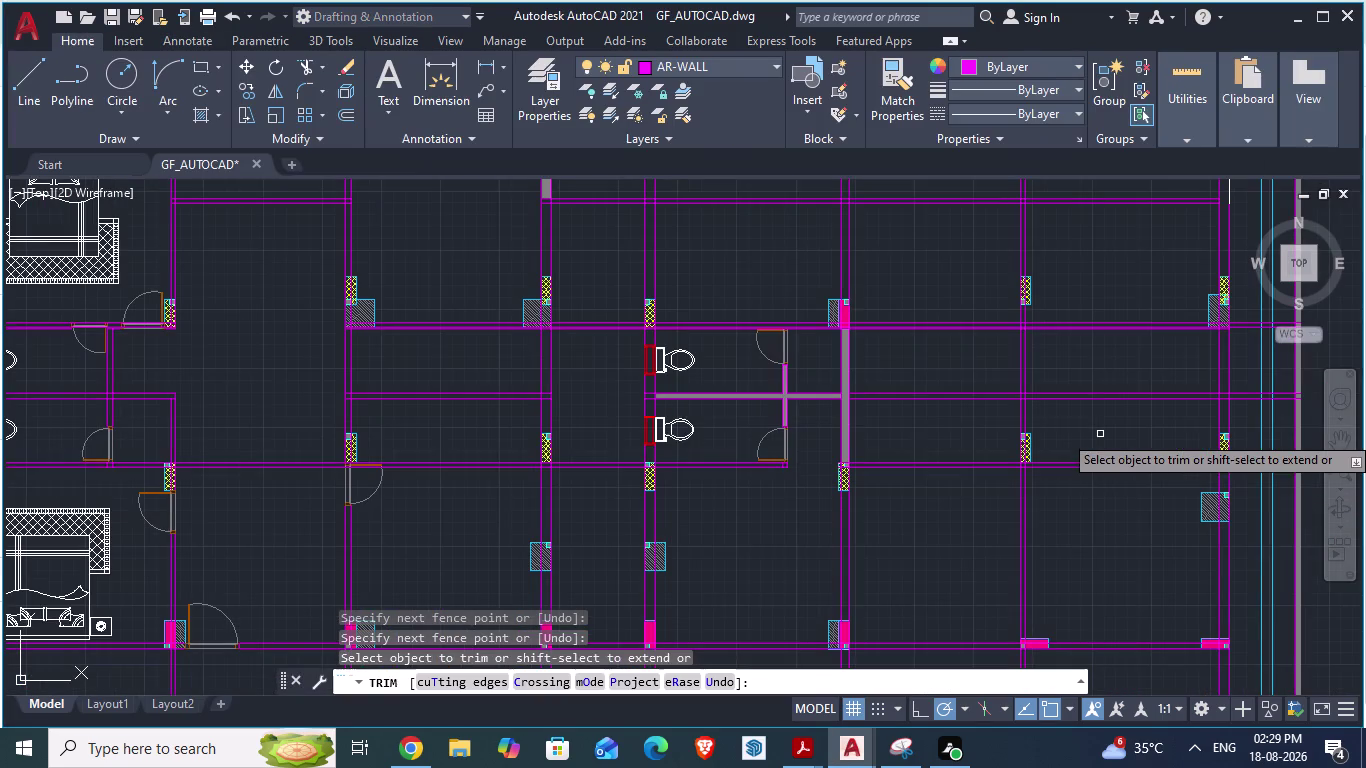
key(alt+Tab)
scroll(down, 3)
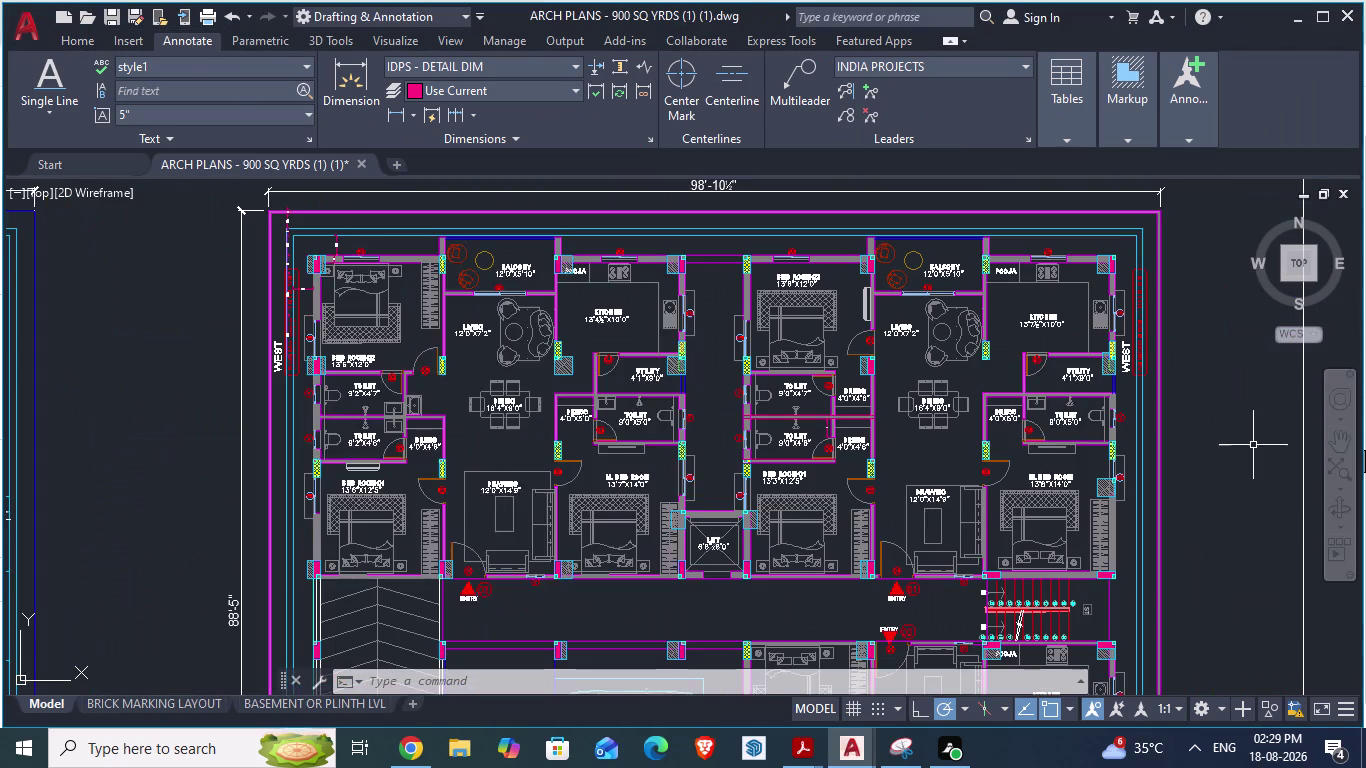
key(alt+Tab)
Fence-trim the toilet partition wall lines with TR, checking them against the reference plan.
key(t)
key(r)
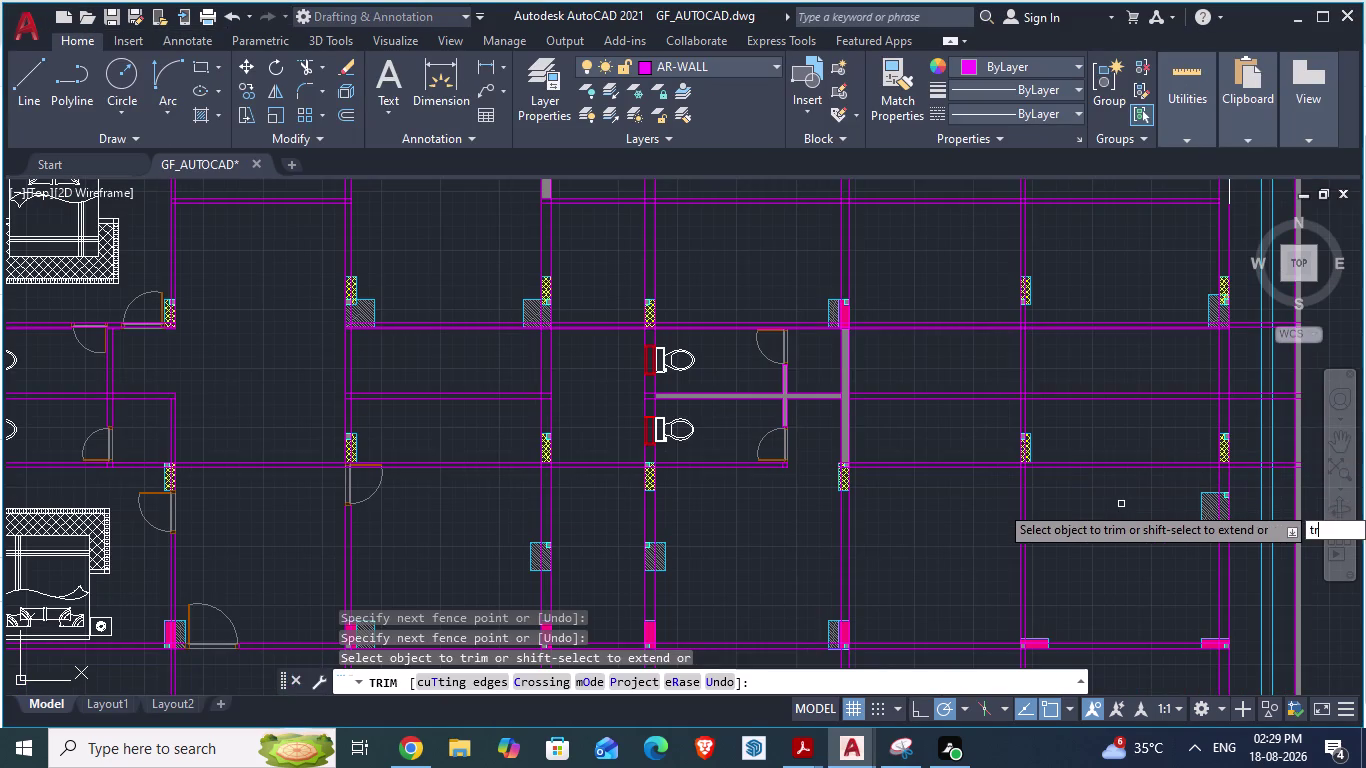
key(Return)
drag(923, 285, 925, 455)
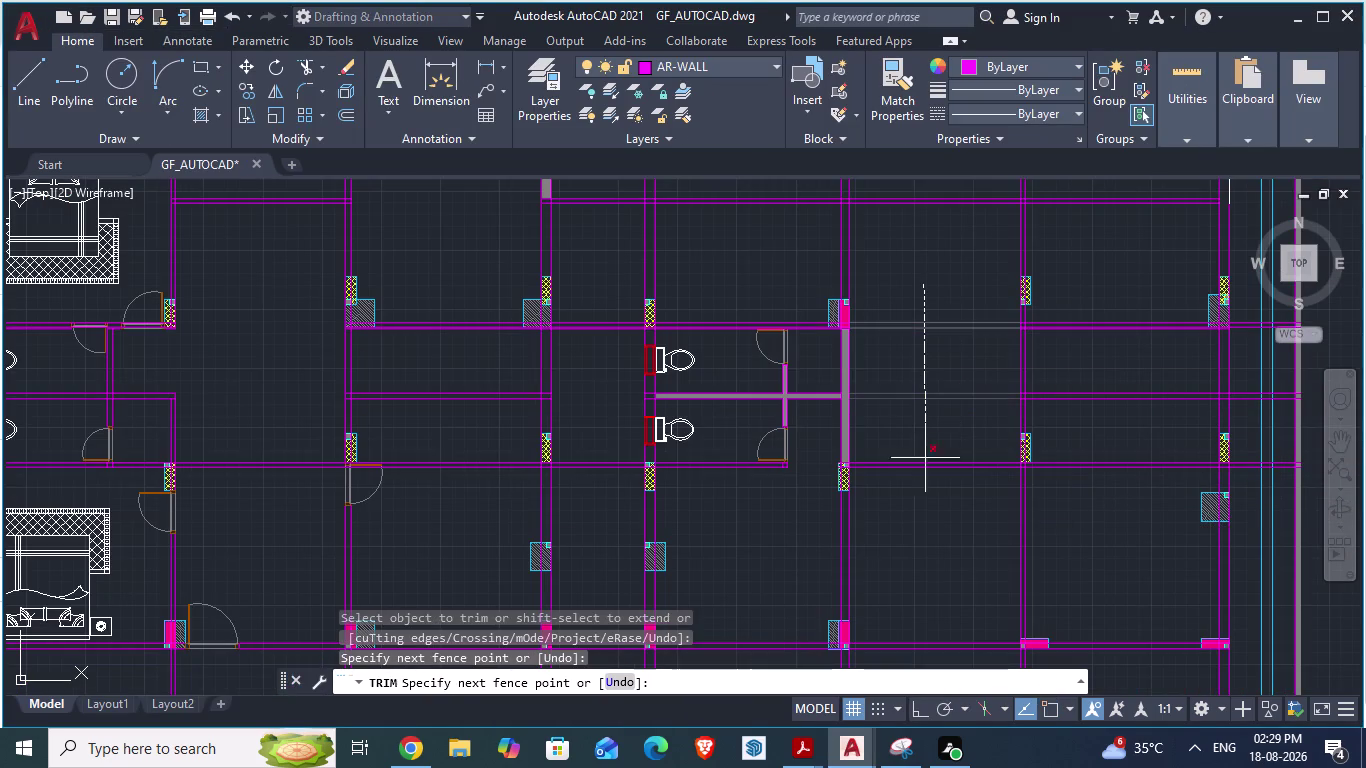
drag(925, 455, 925, 514)
key(alt+Tab)
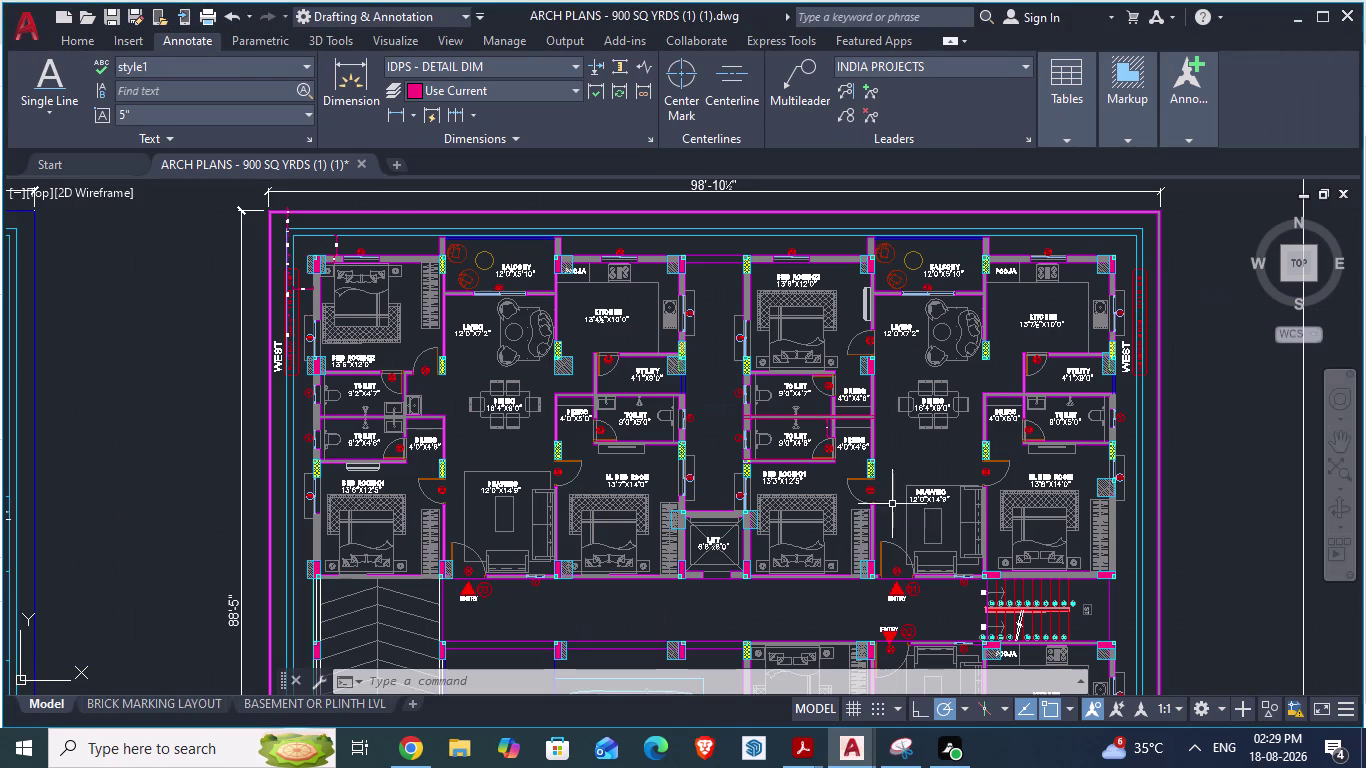
key(alt+Tab)
scroll(down, 3)
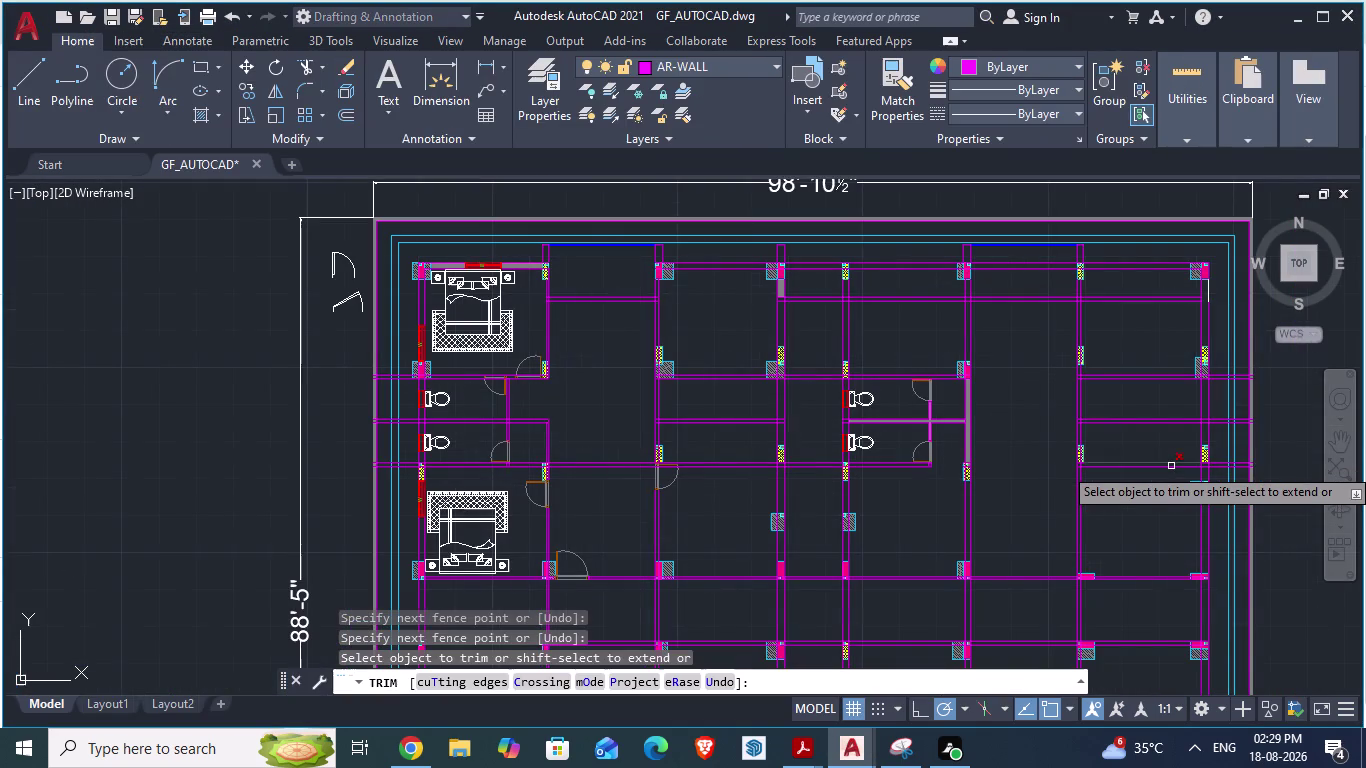
key(alt+Tab)
scroll(down, 3)
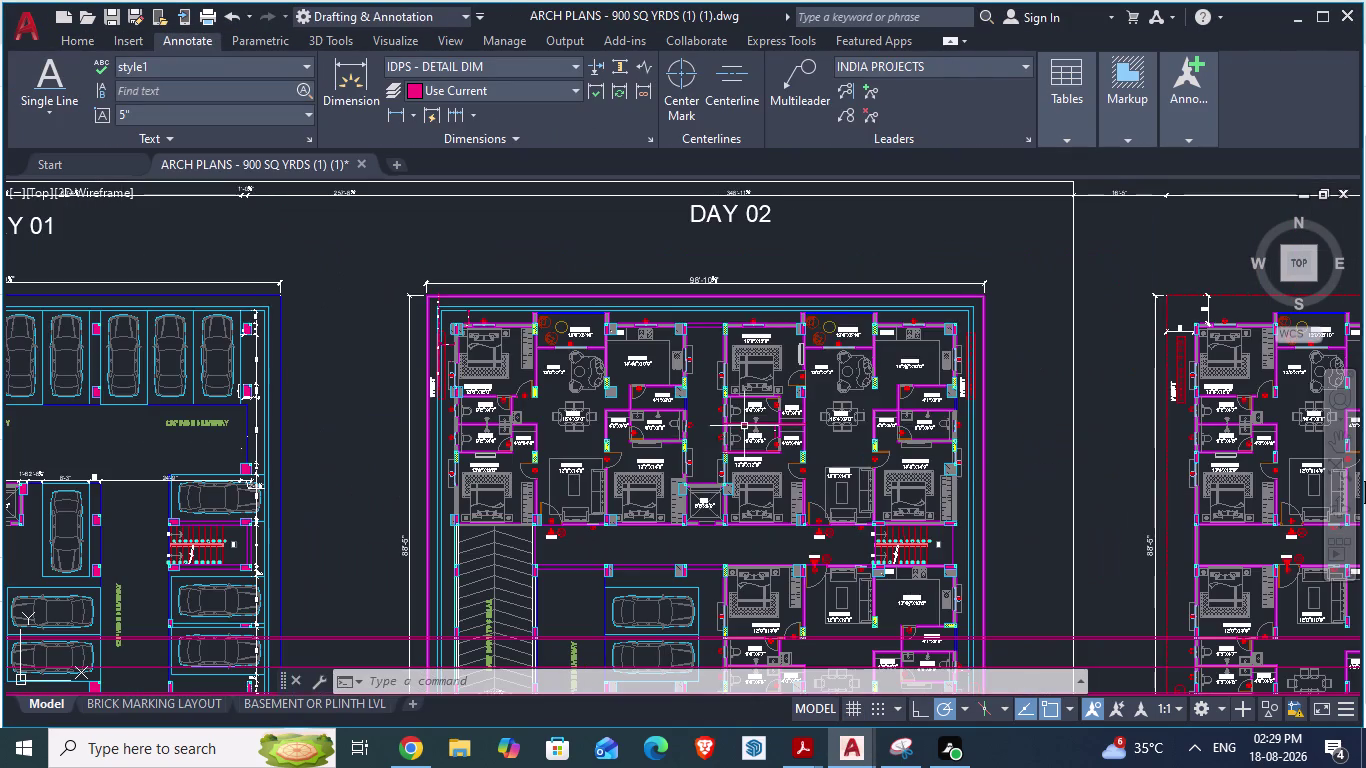
key(alt+Tab)
scroll(up, 3)
drag(1008, 260, 1013, 286)
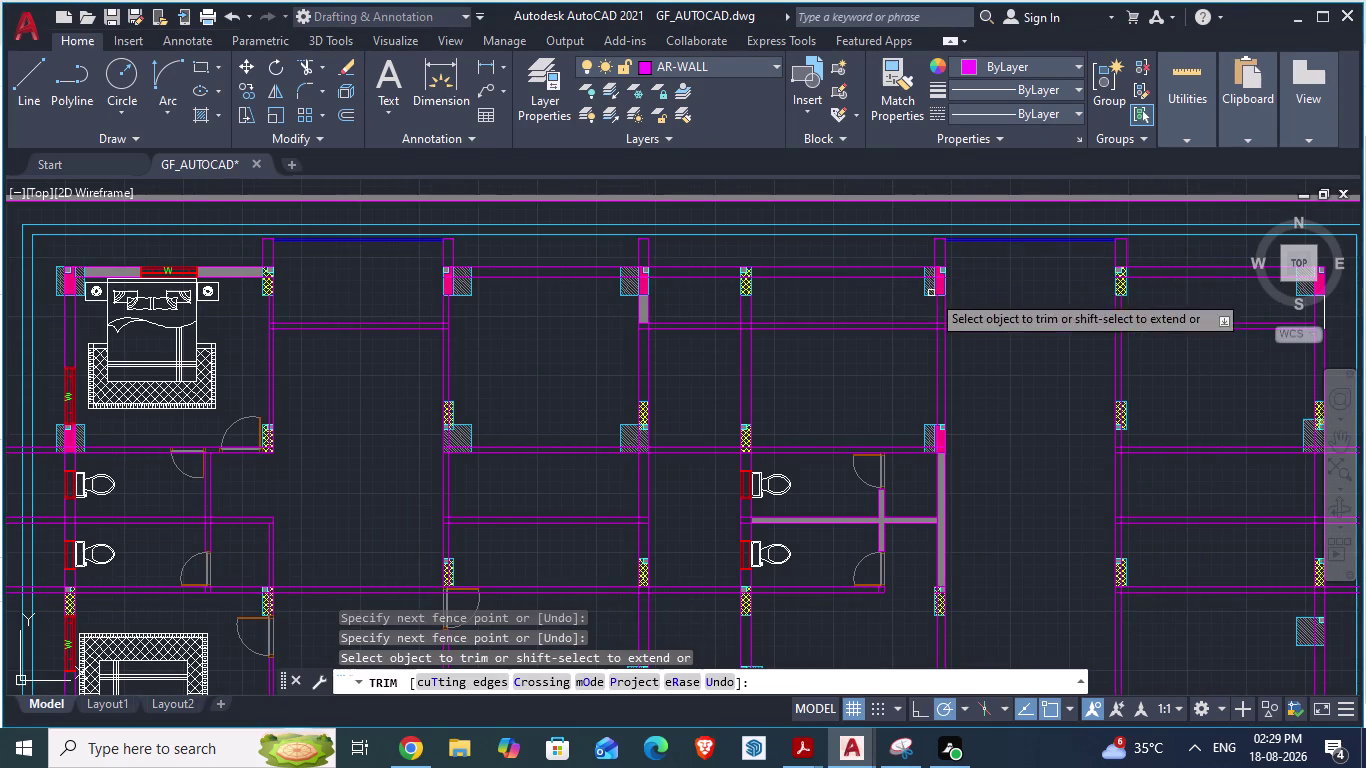
Fence one more wall line, then cancel the trim and save GF_AUTOCAD.dwg.
key(alt+Tab)
scroll(down, 3)
scroll(up, 3)
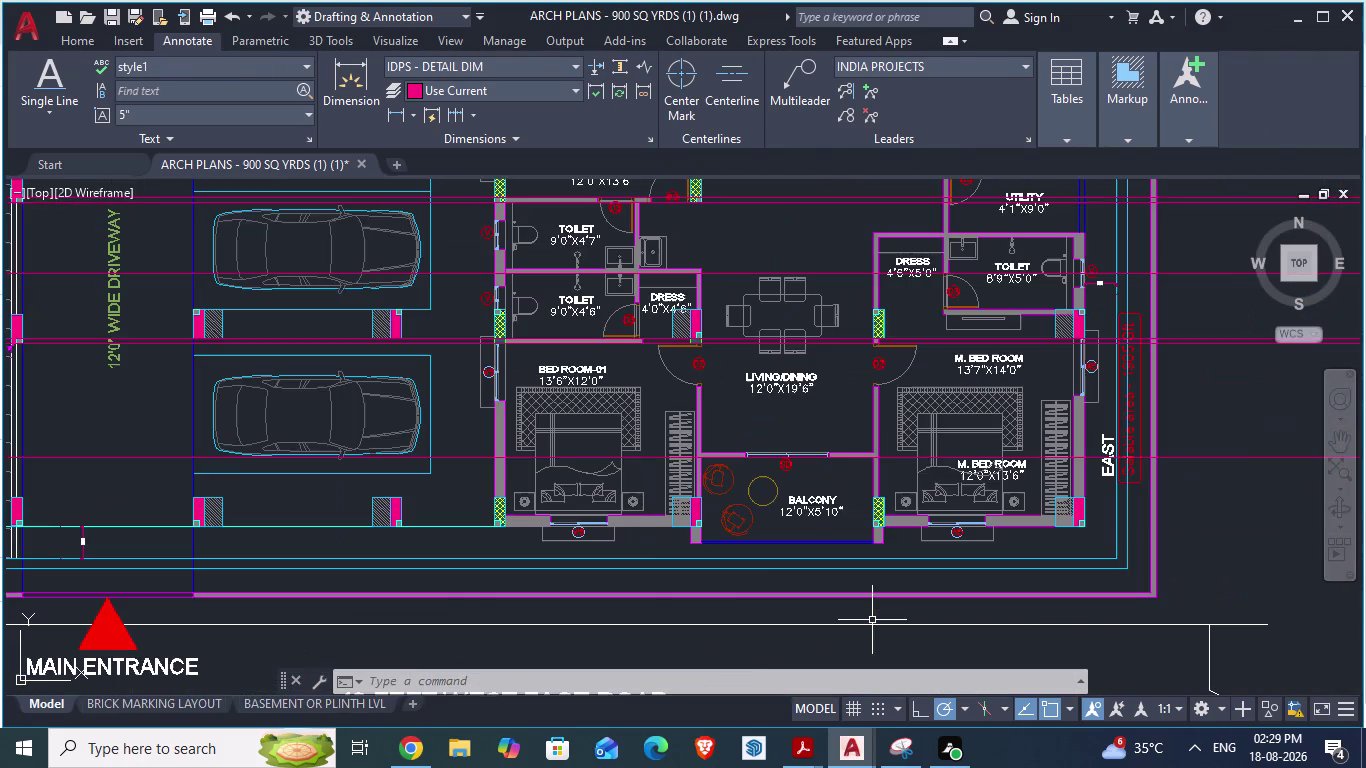
key(alt+Tab)
scroll(down, 3)
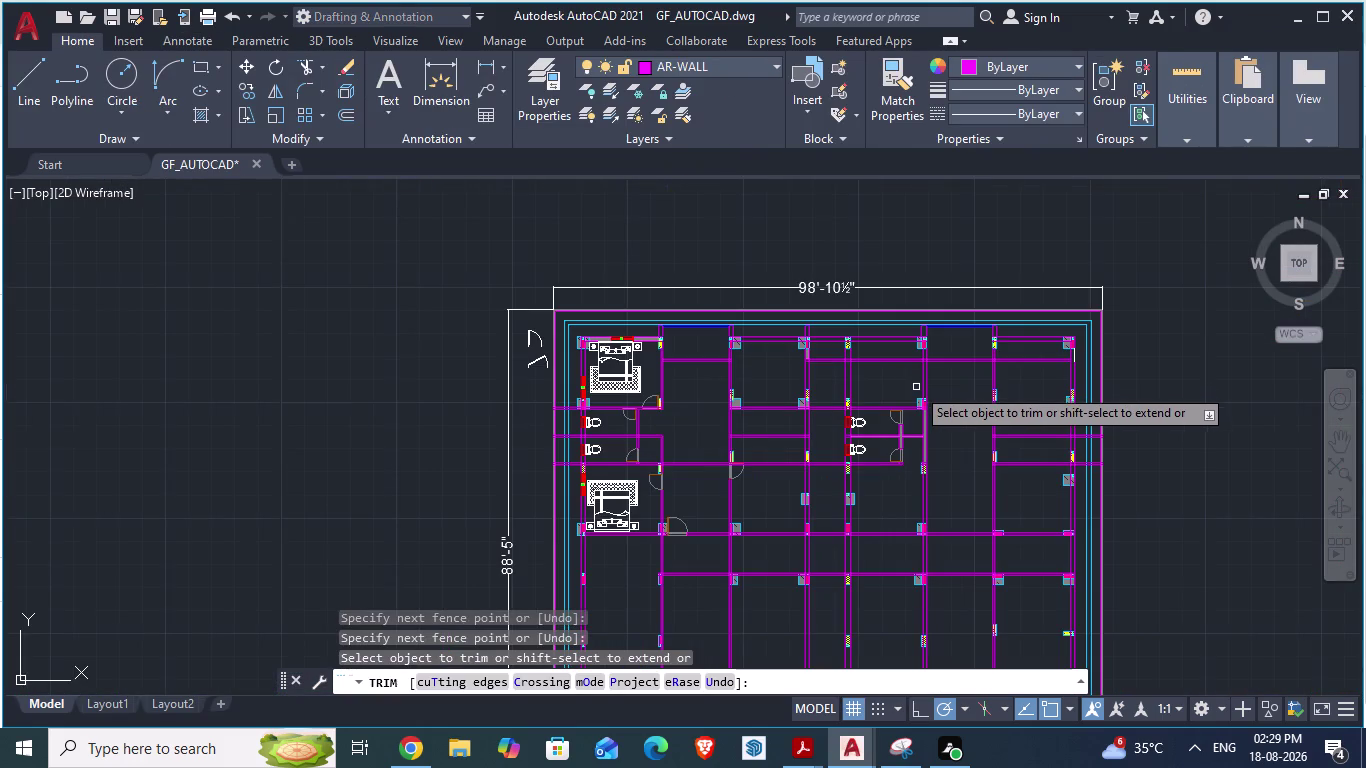
scroll(down, 3)
scroll(up, 3)
scroll(up, 3)
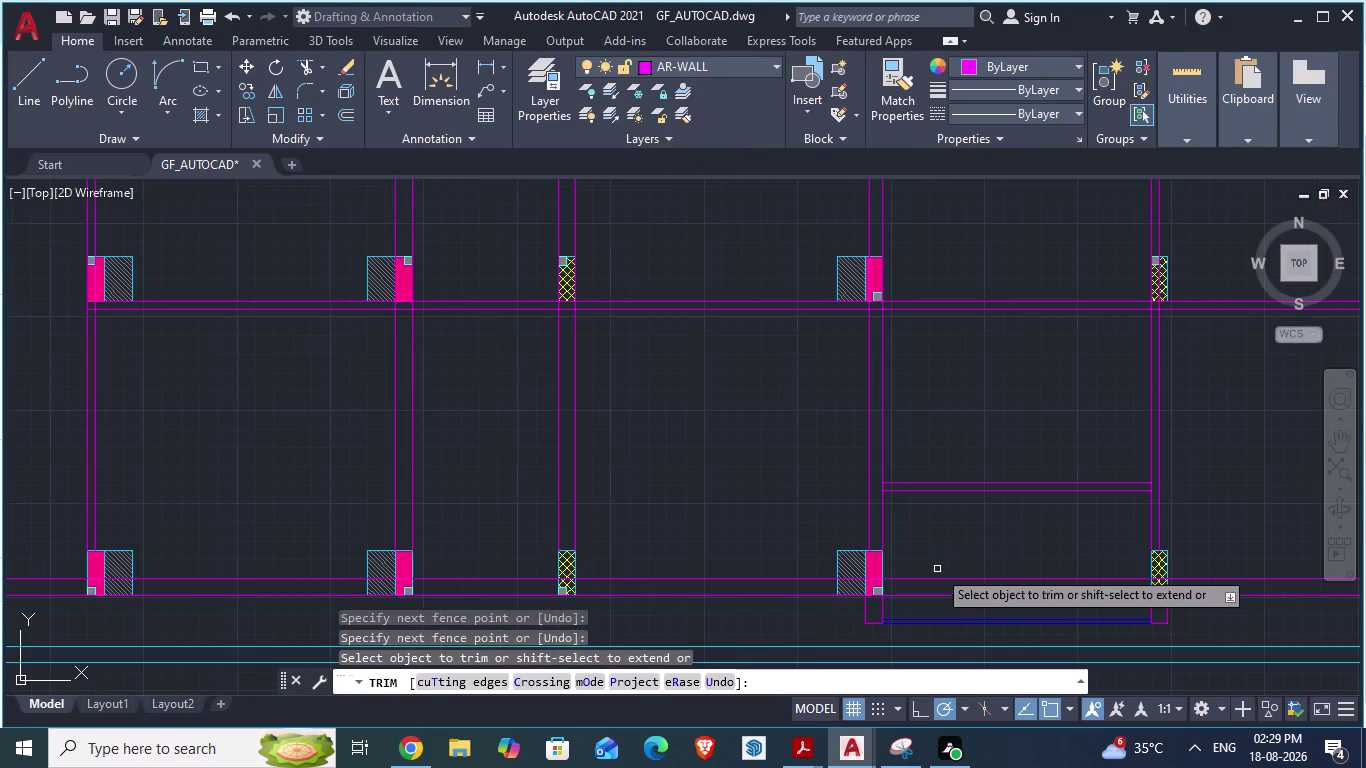
drag(936, 564, 937, 602)
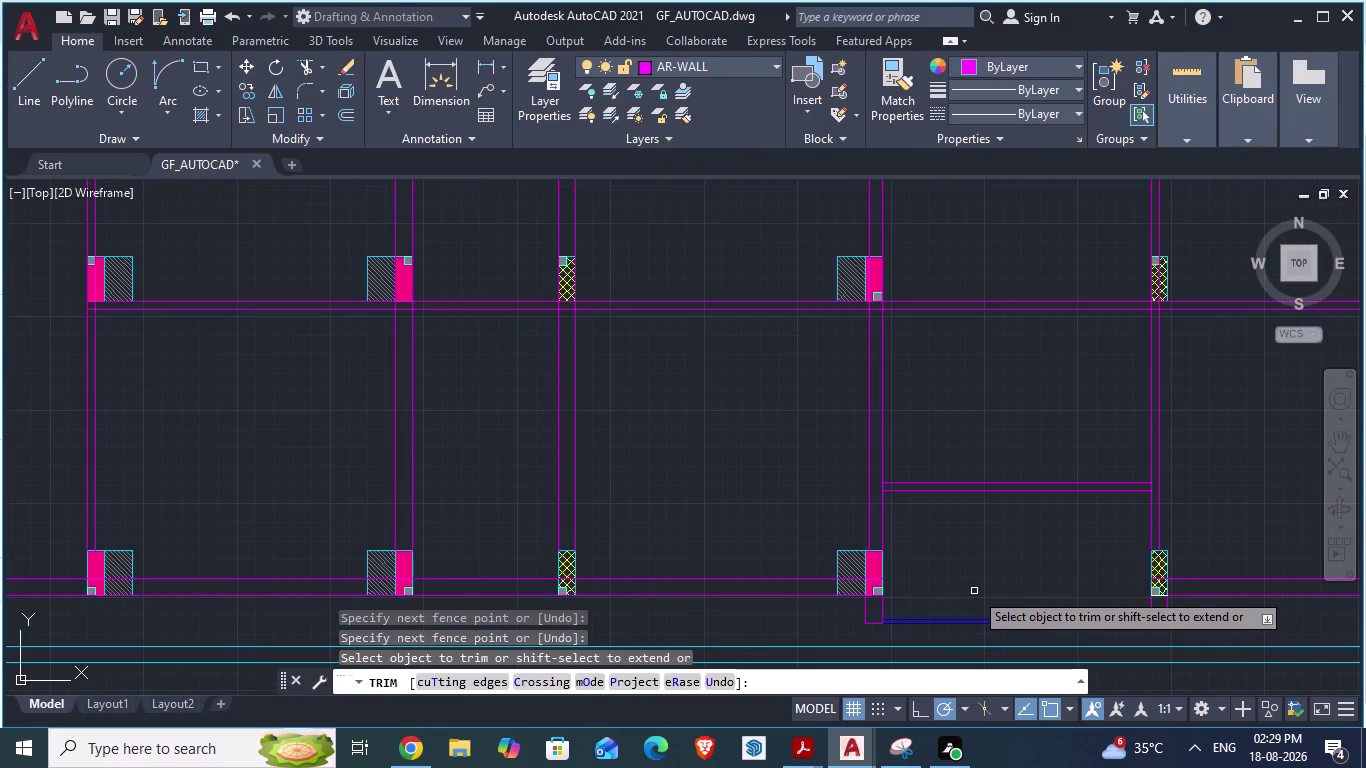
key(ctrl+s)
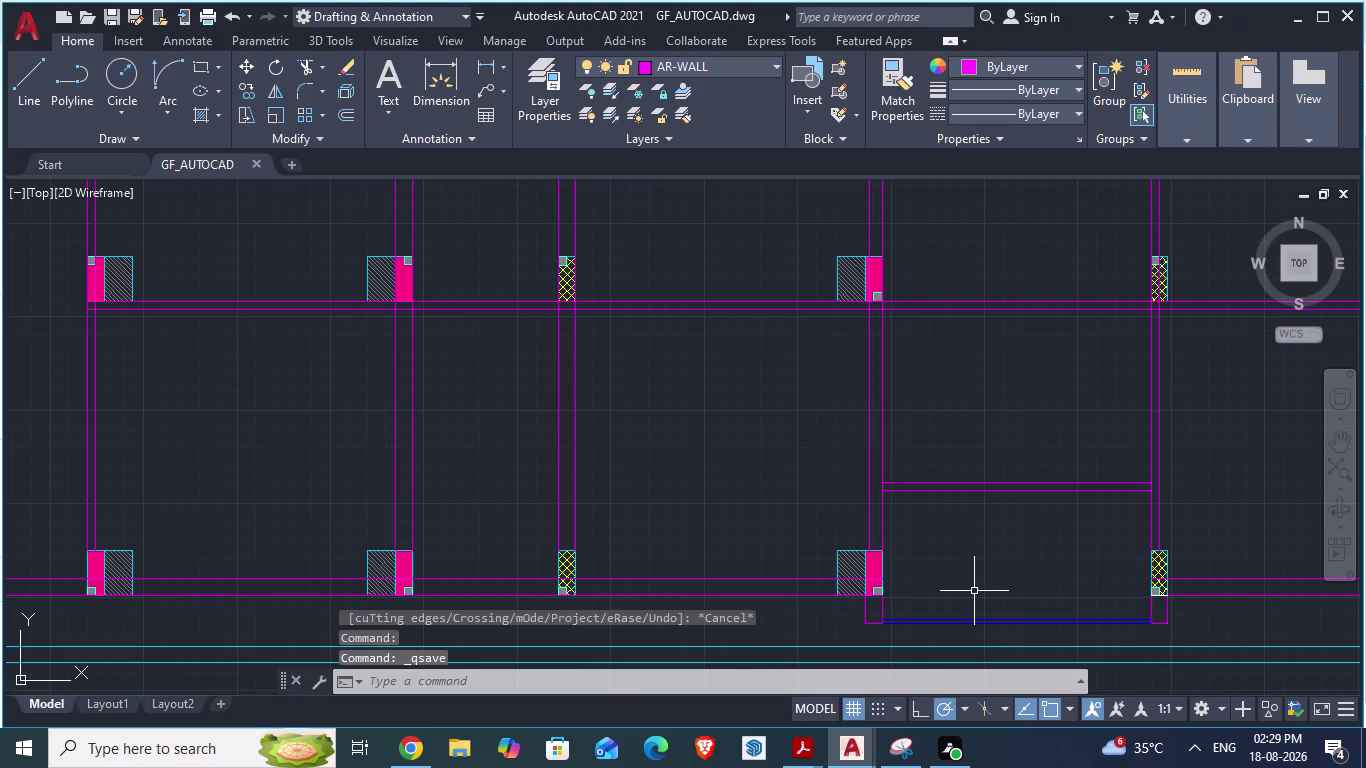
key(alt+Tab)
Zoom around the balcony, kitchen and utility area, then check the ground floor drawing.
scroll(down, 3)
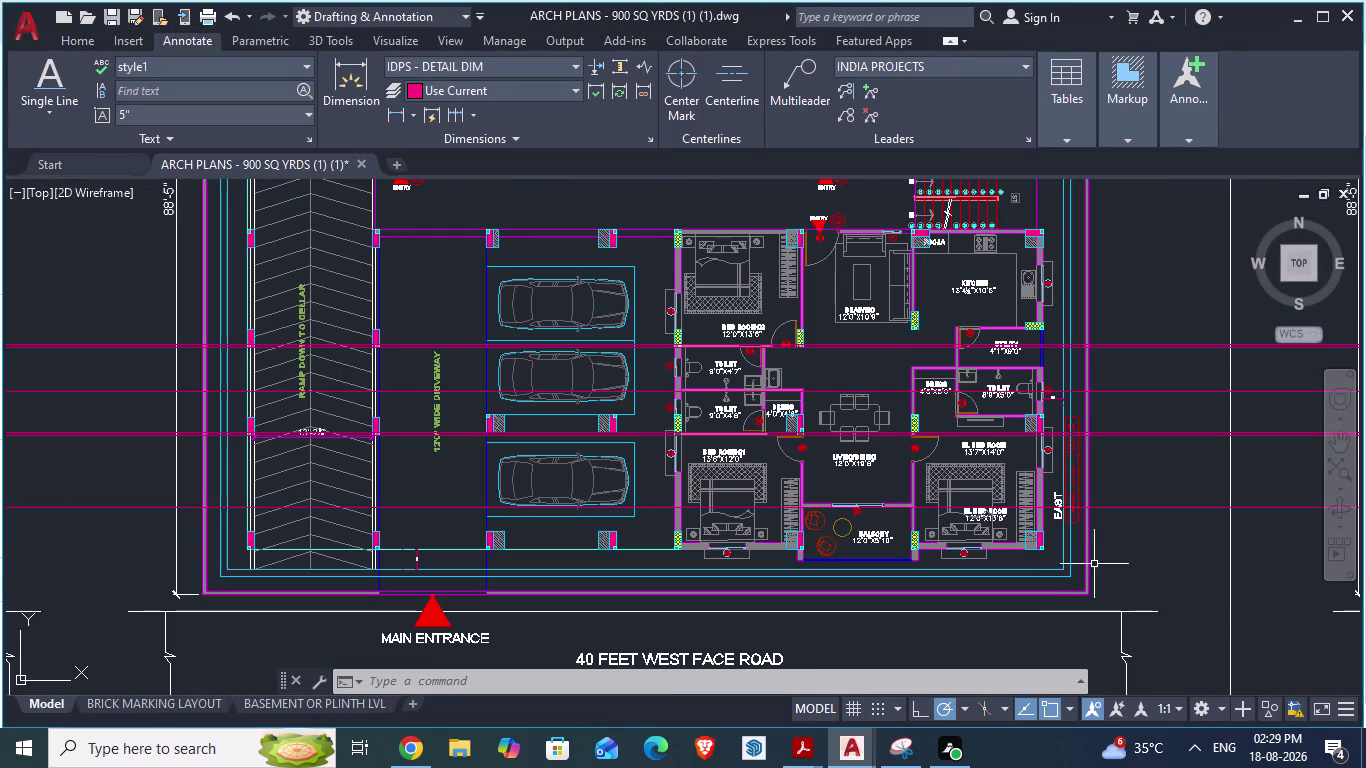
scroll(down, 3)
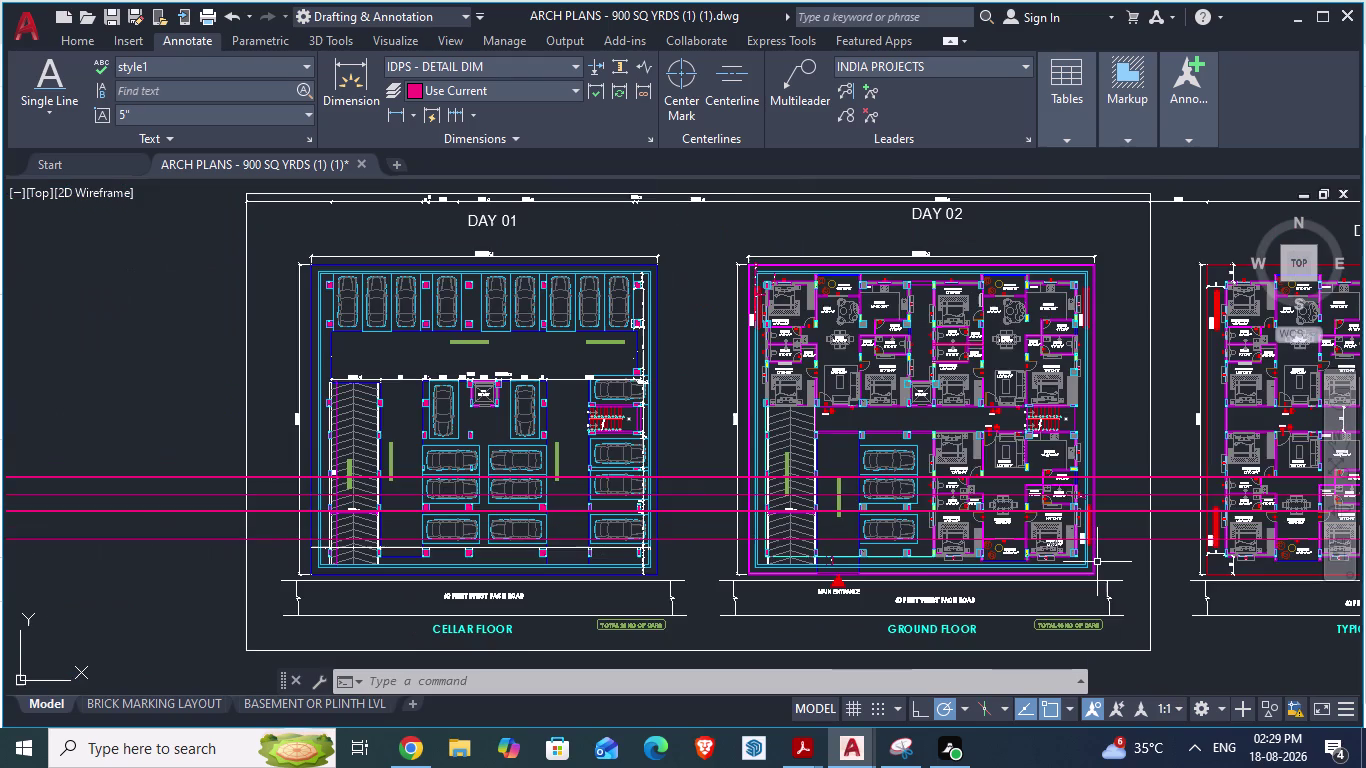
scroll(up, 3)
scroll(up, 3)
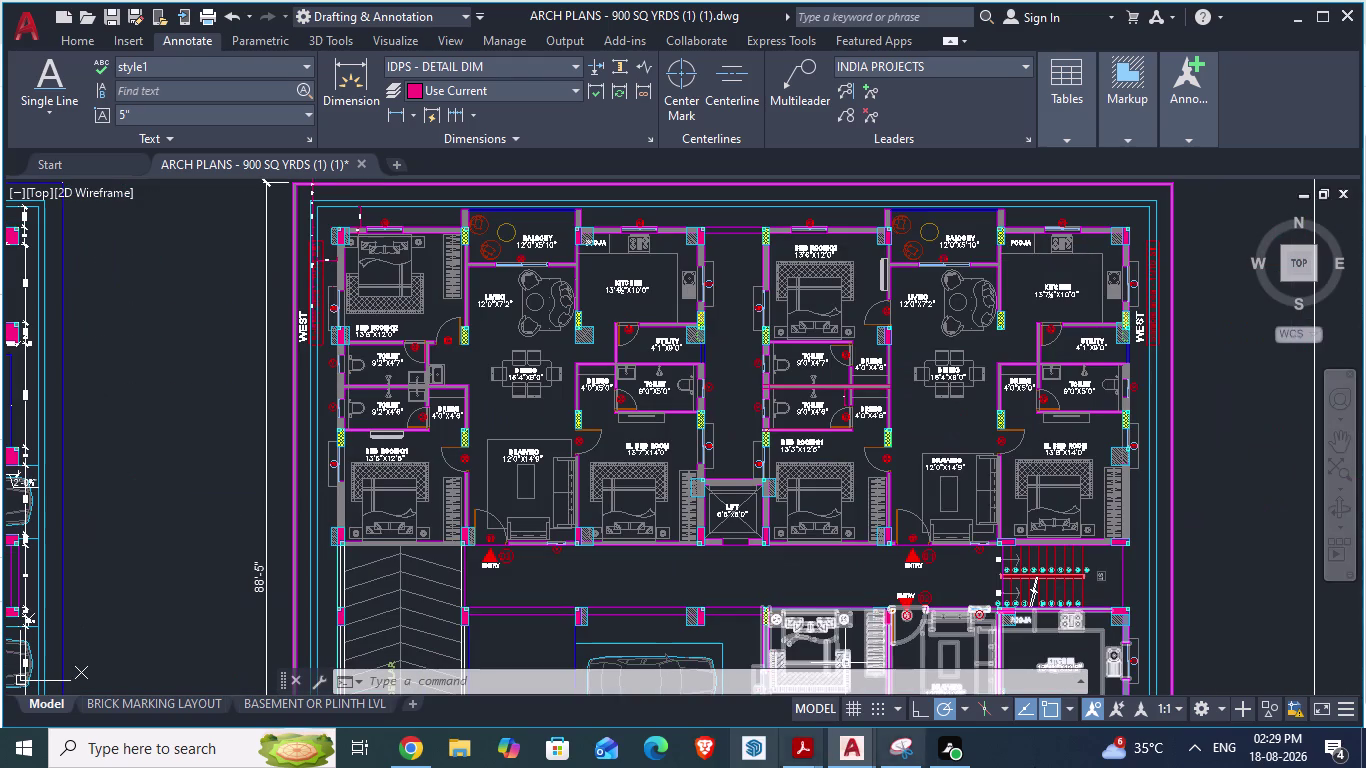
scroll(down, 3)
scroll(up, 3)
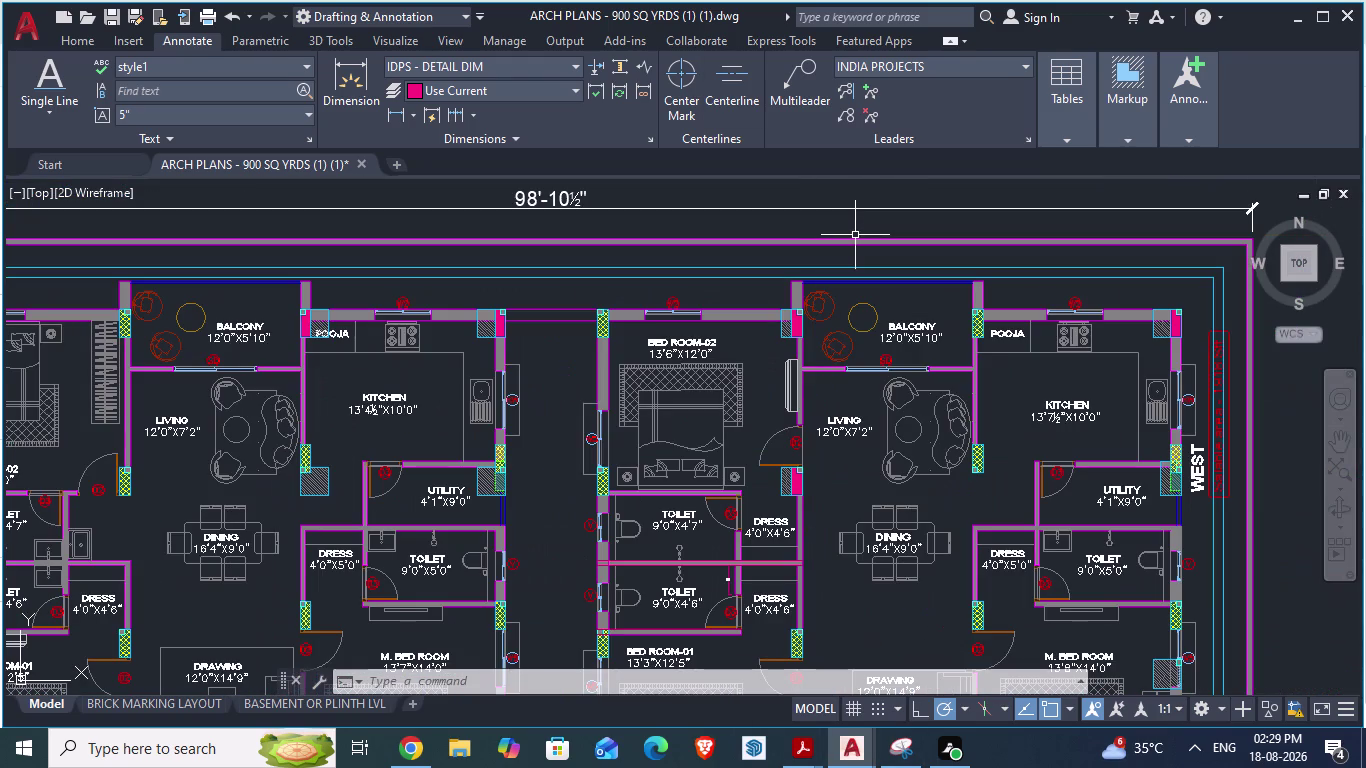
key(alt+Tab)
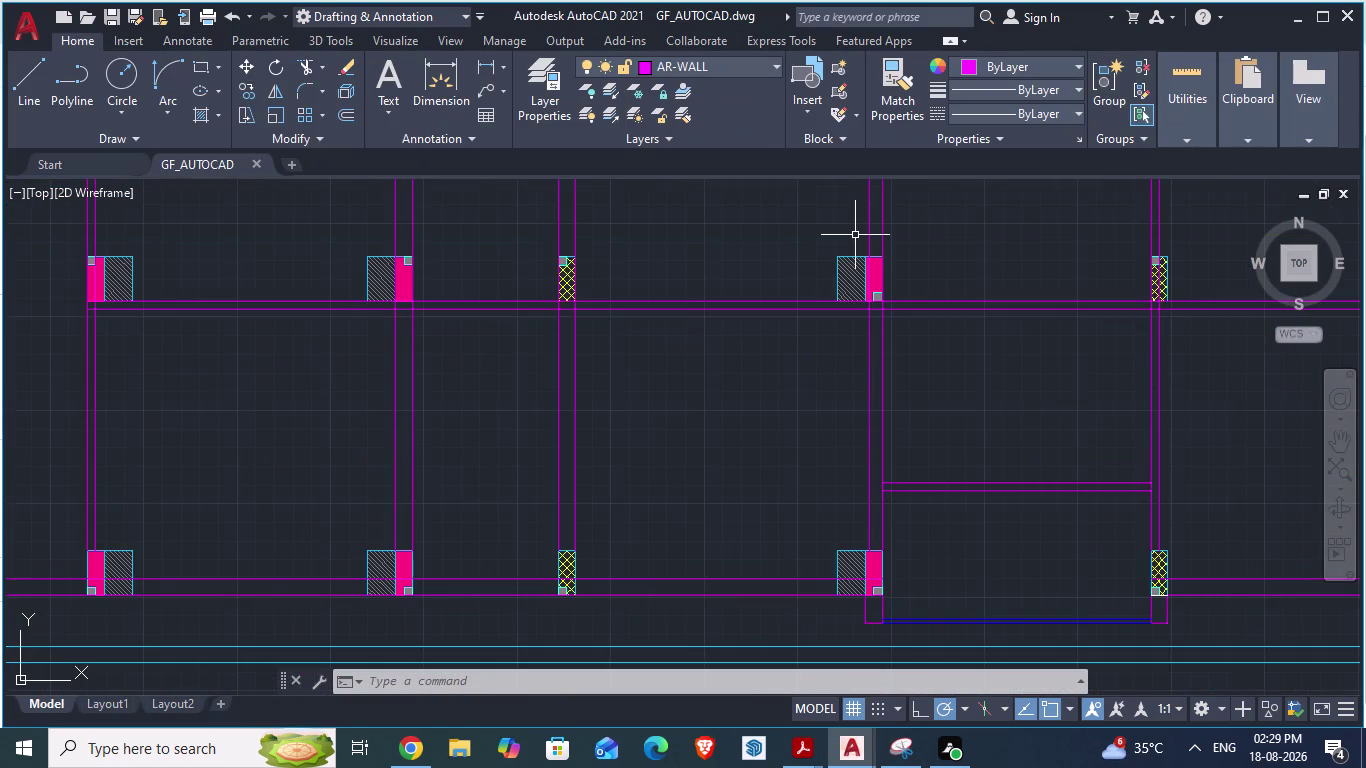
scroll(down, 3)
scroll(down, 3)
scroll(up, 3)
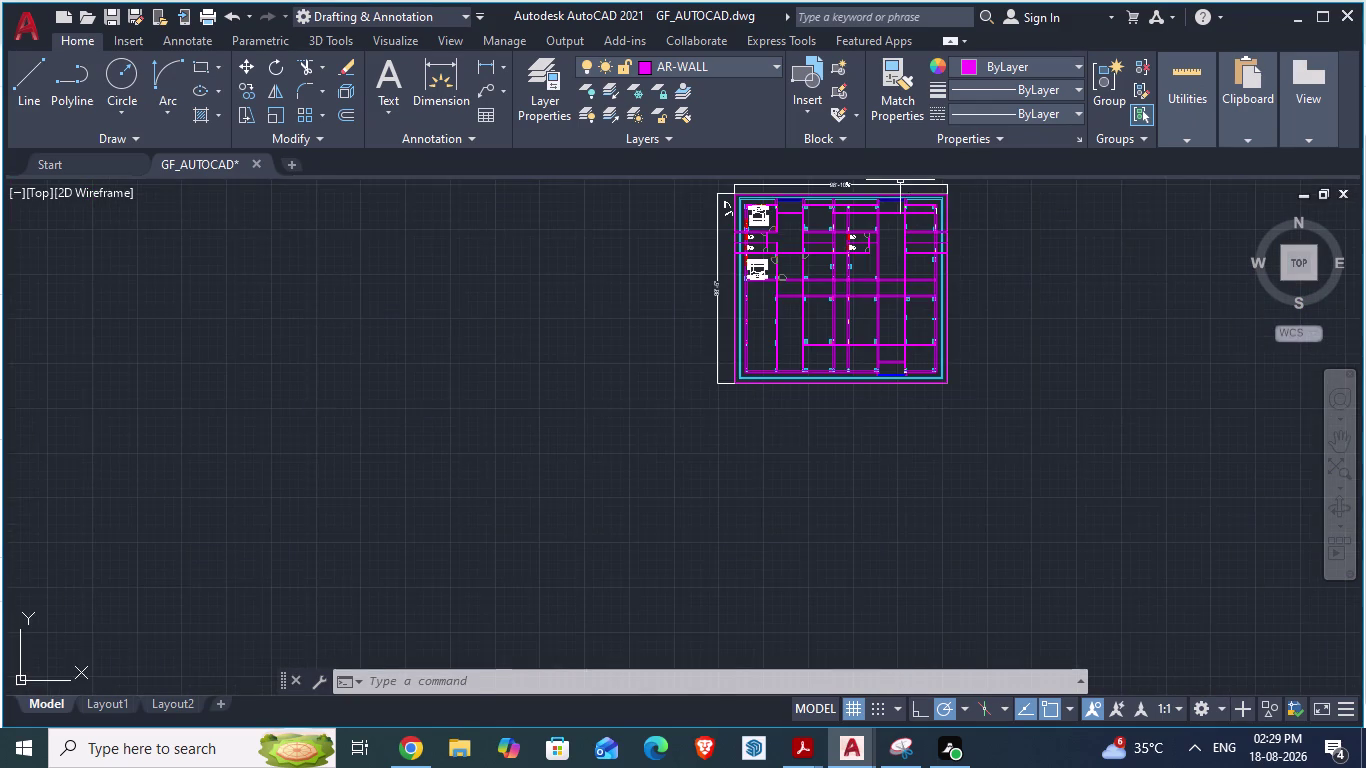
scroll(up, 3)
Compare the reference plan's toilet, dress and utility rooms with GF_AUTOCAD.
key(alt+Tab)
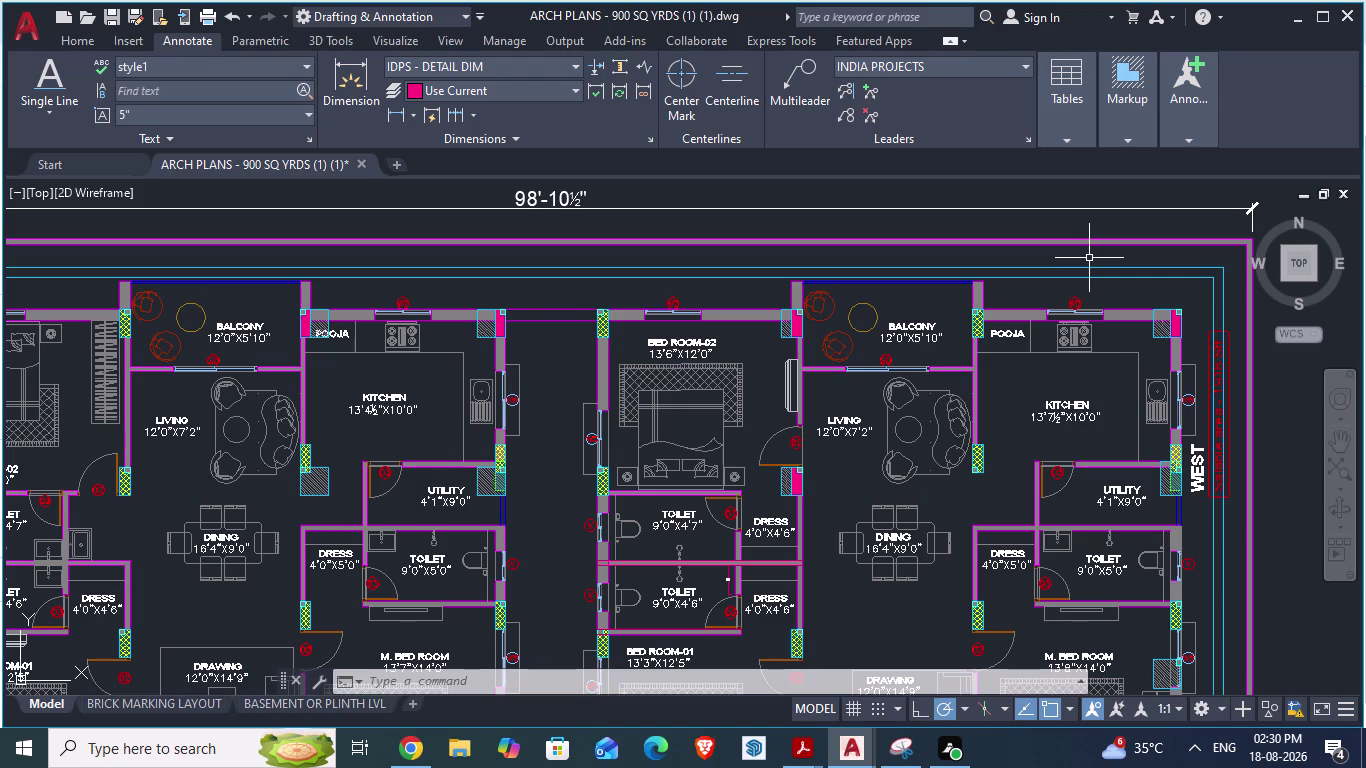
key(alt+Tab)
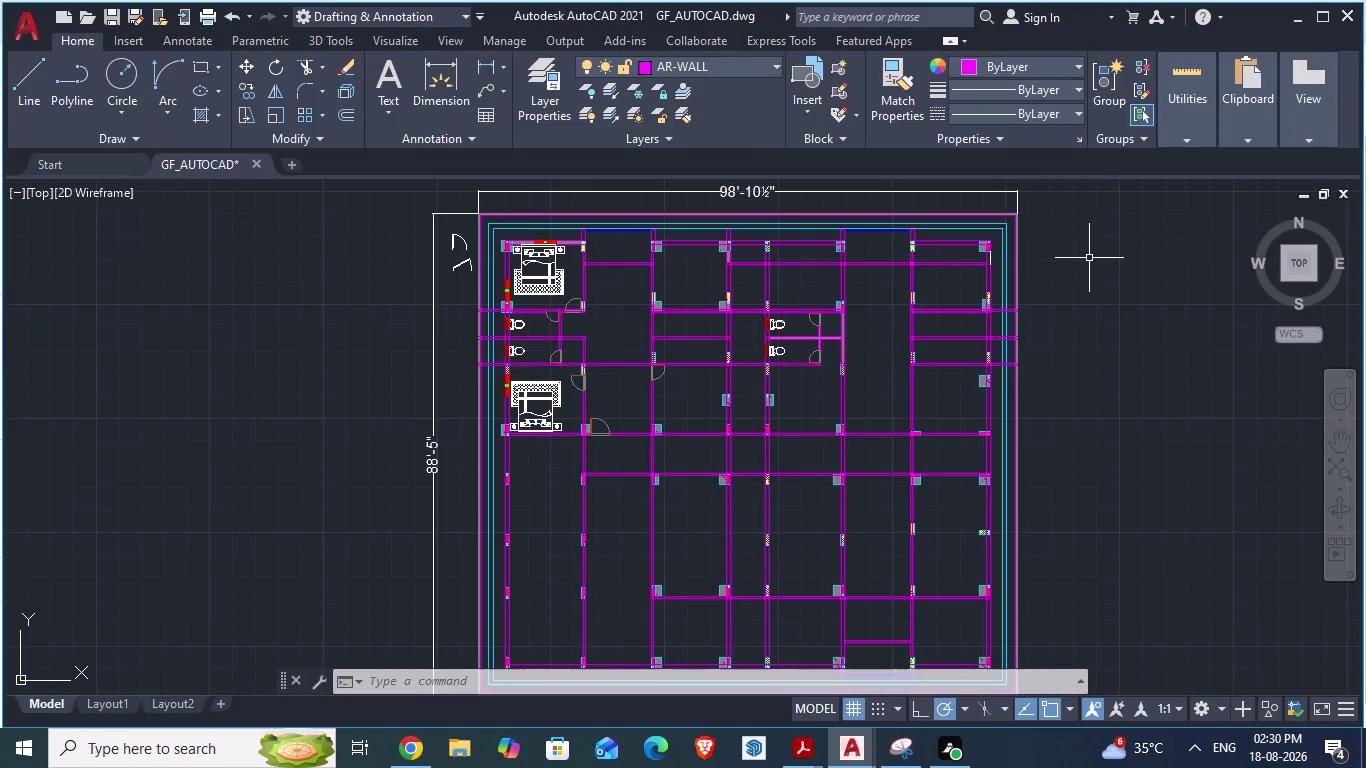
key(alt+Tab)
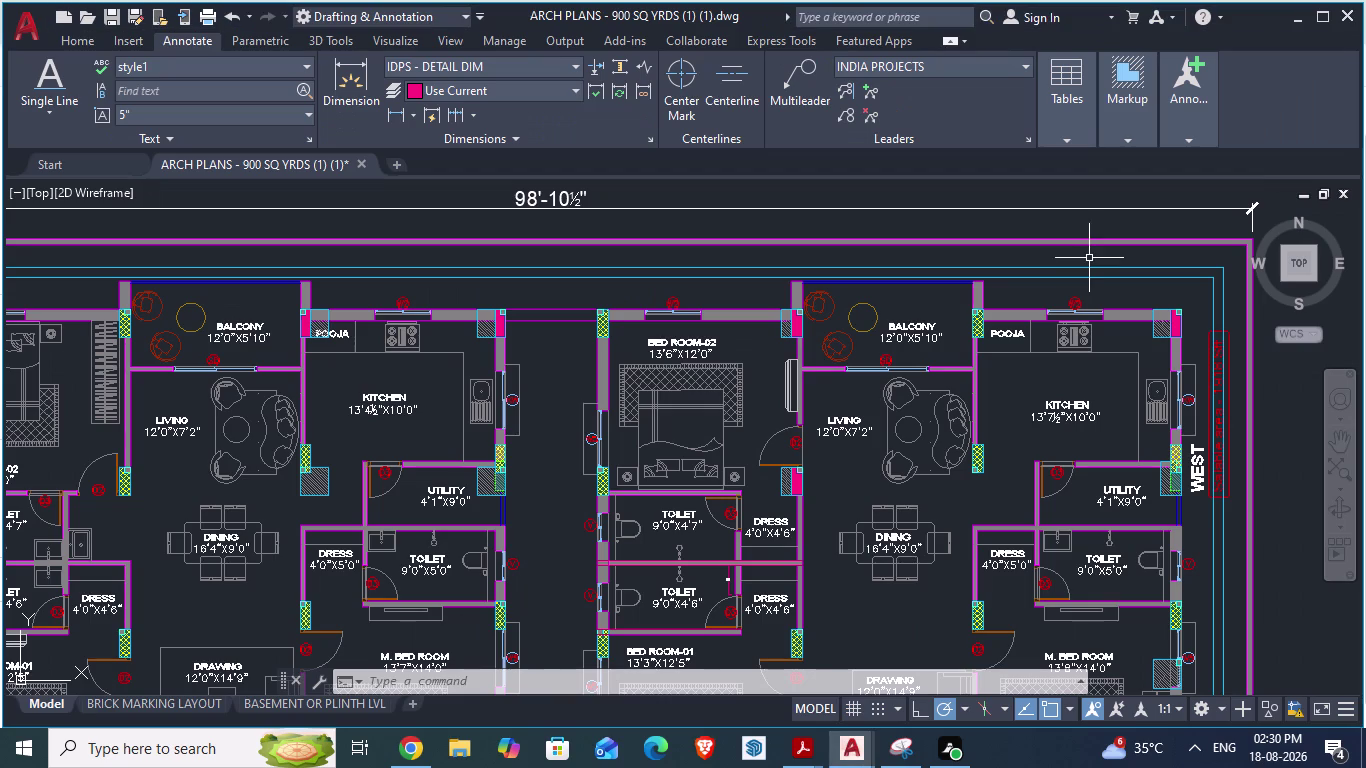
key(alt+Tab)
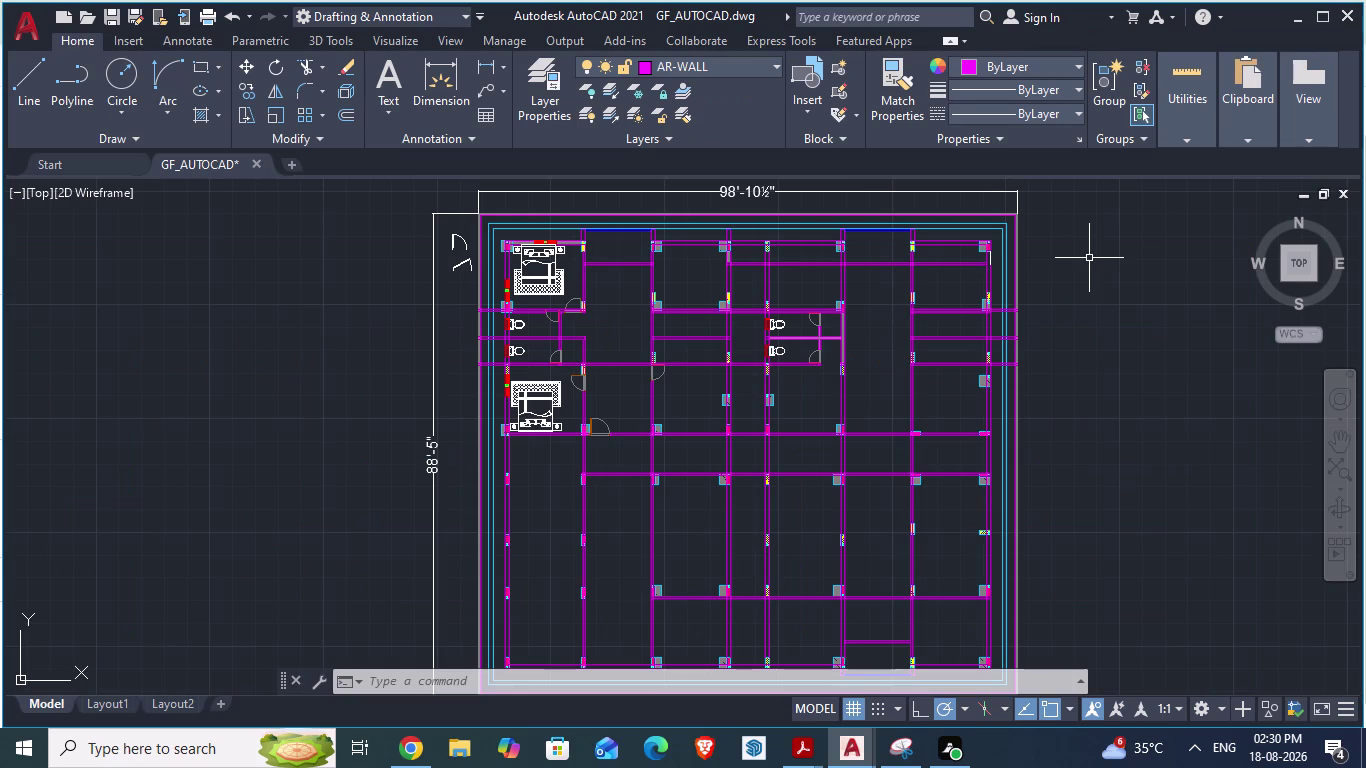
key(alt+Tab)
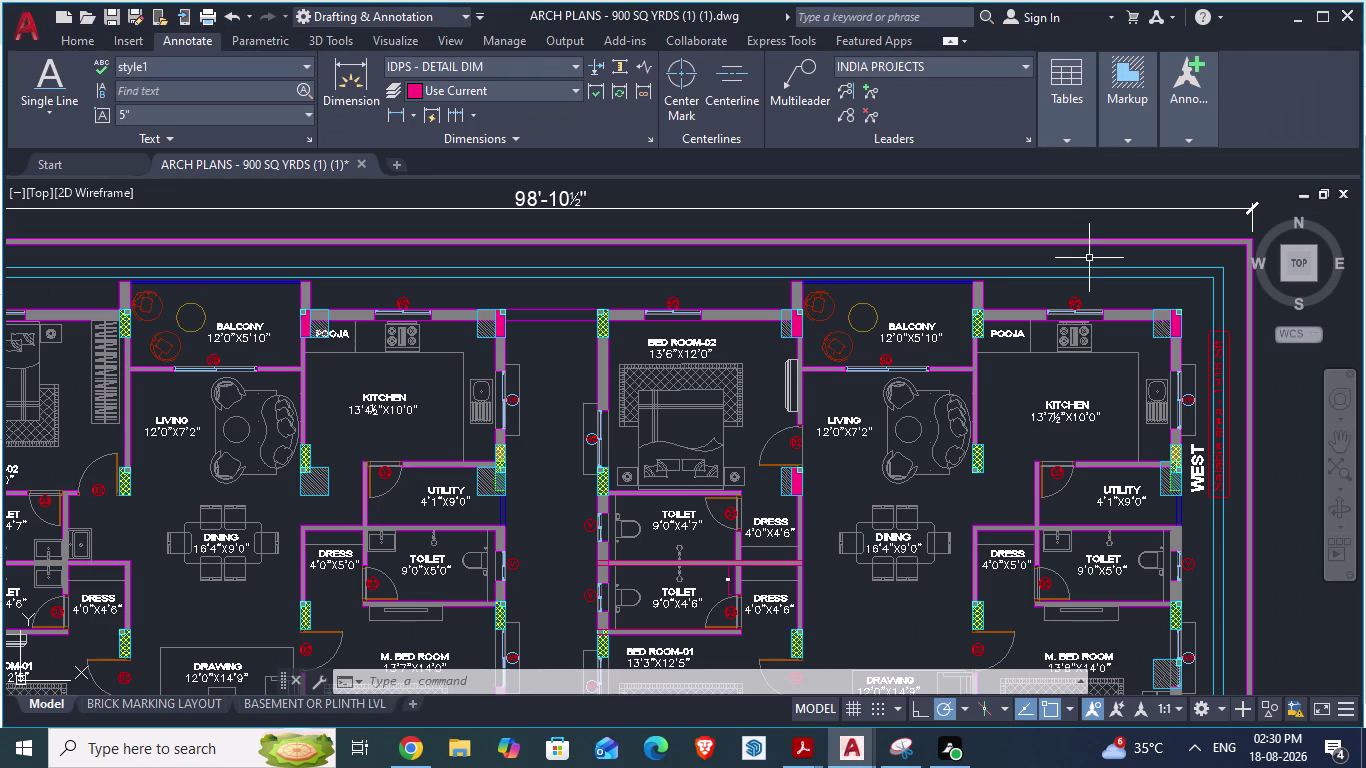
scroll(down, 3)
scroll(down, 3)
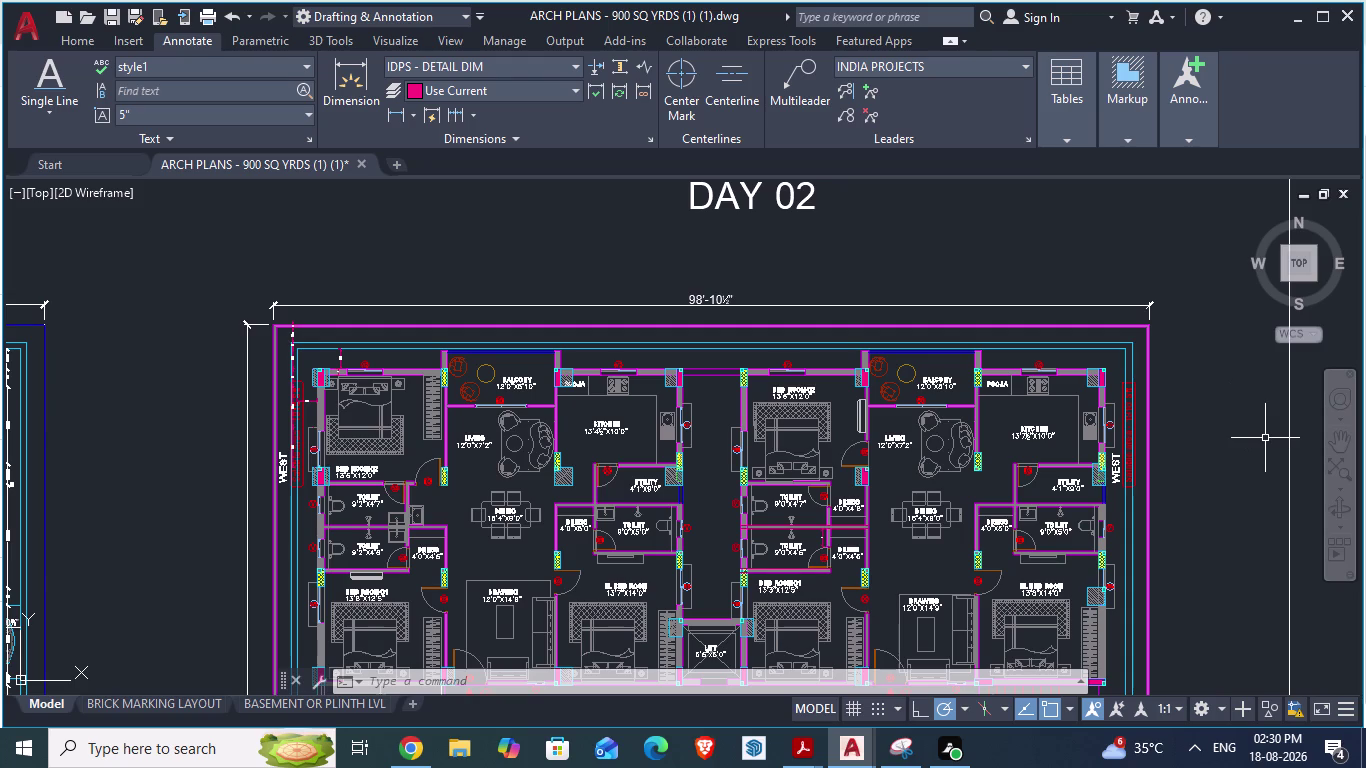
key(alt+Tab)
scroll(down, 3)
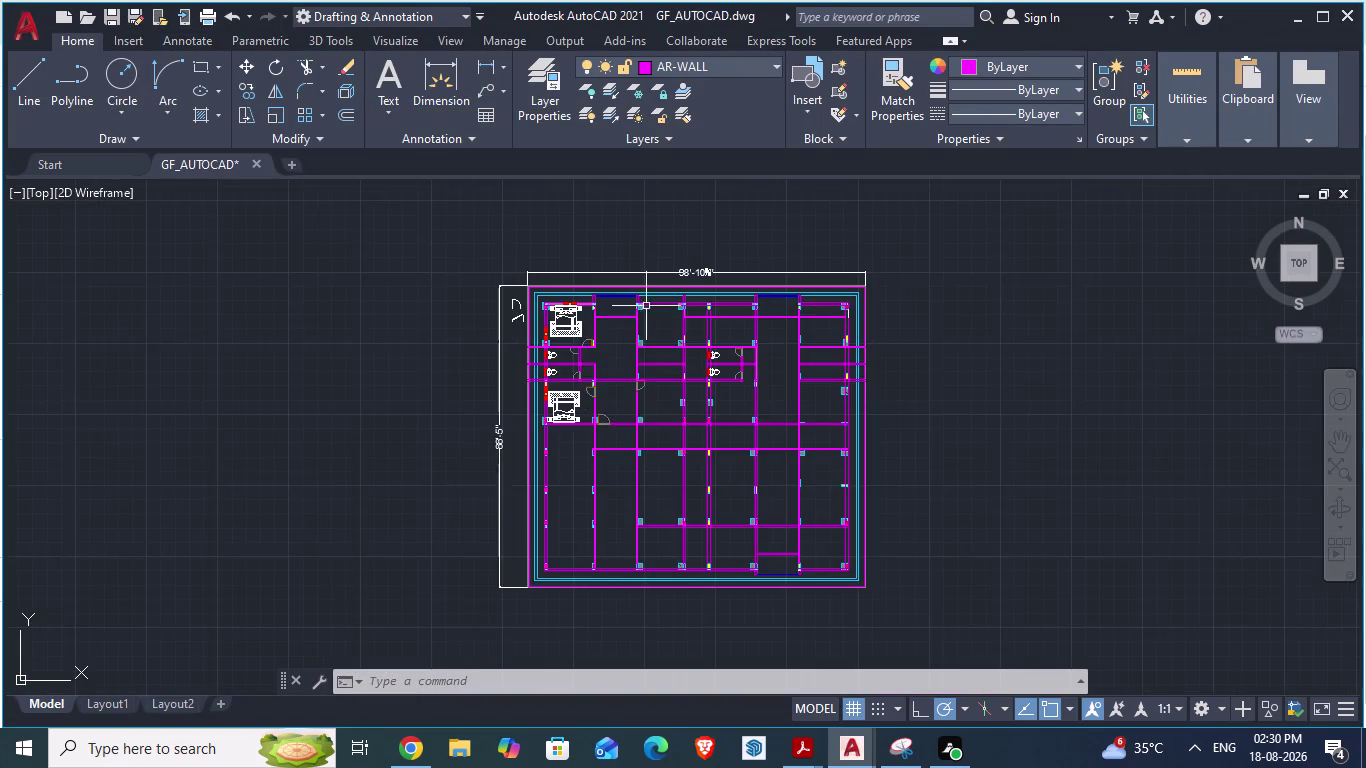
scroll(up, 3)
key(alt+Tab)
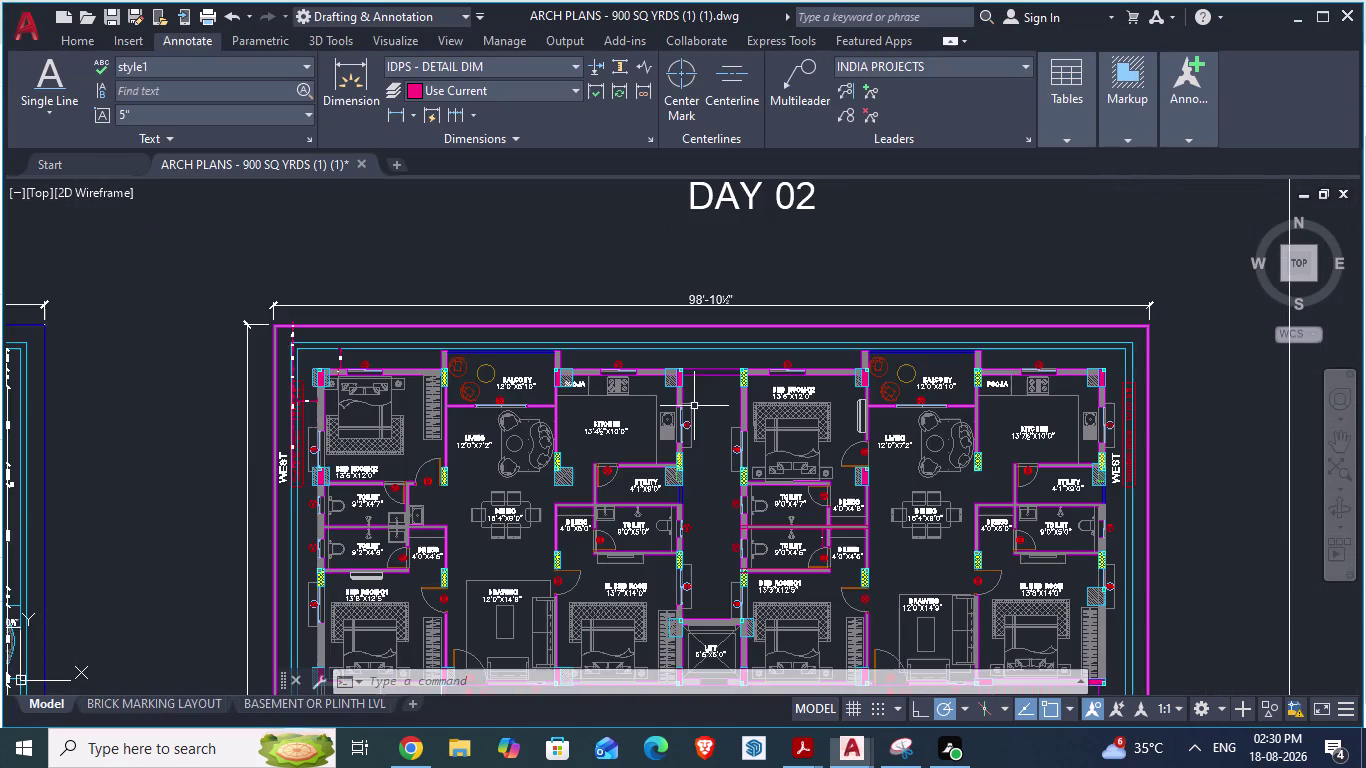
scroll(up, 3)
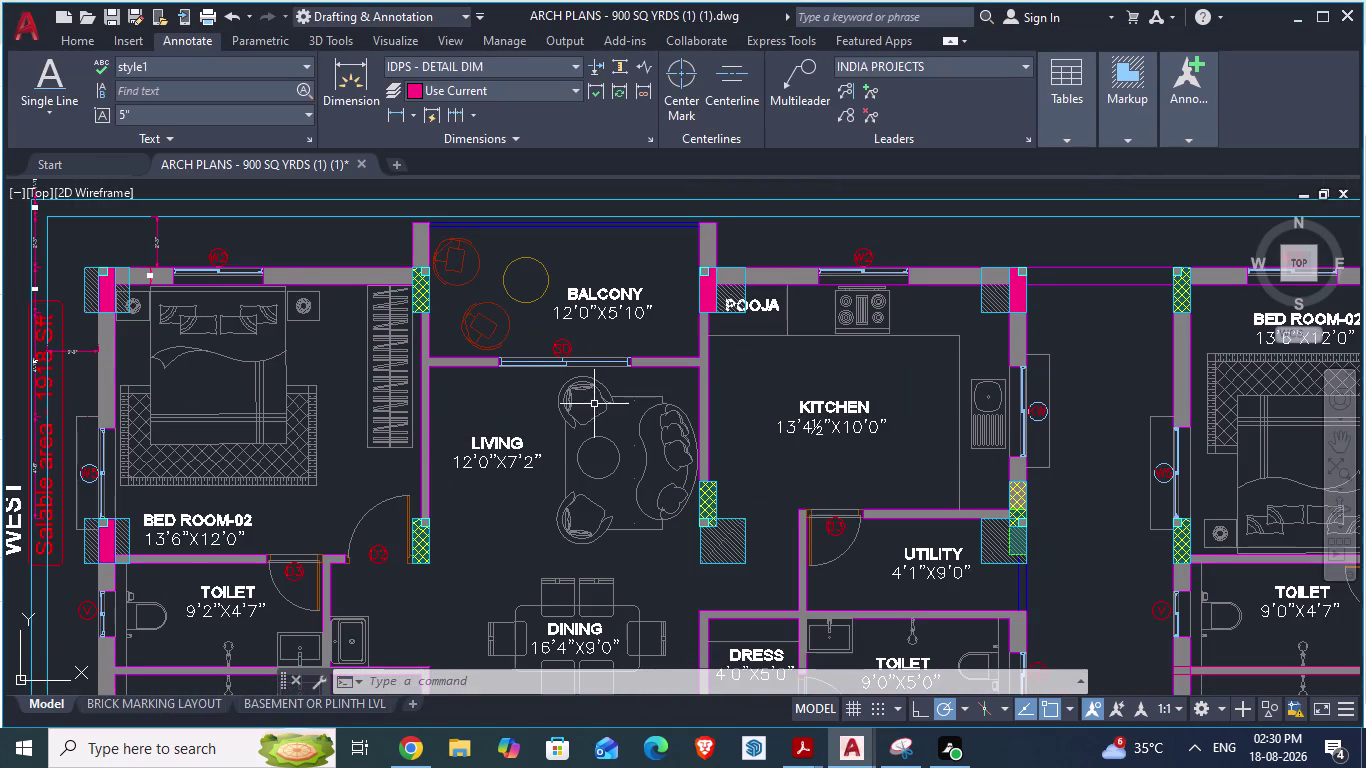
scroll(down, 3)
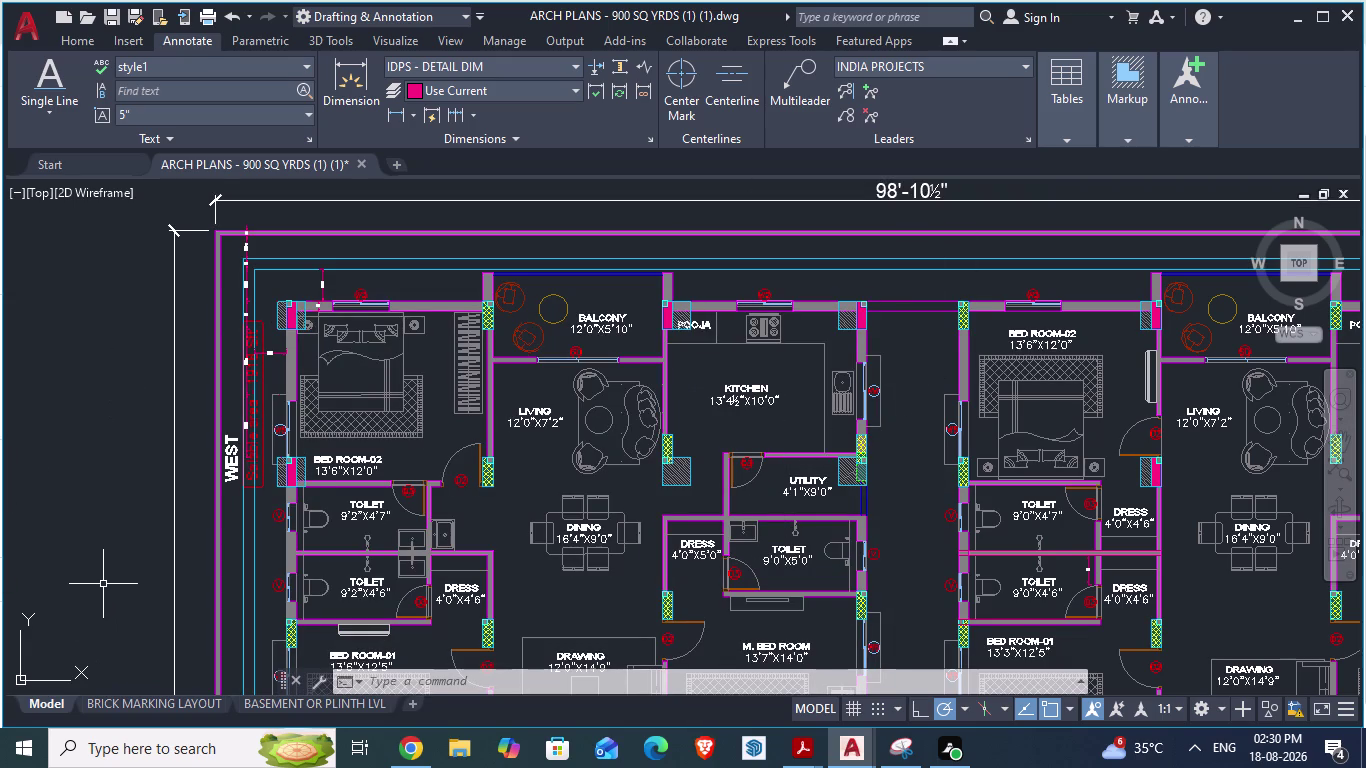
Start an aligned dimension (DA) and compare the reference plan against GF_AUTOCAD.
text(da)
key(Return)
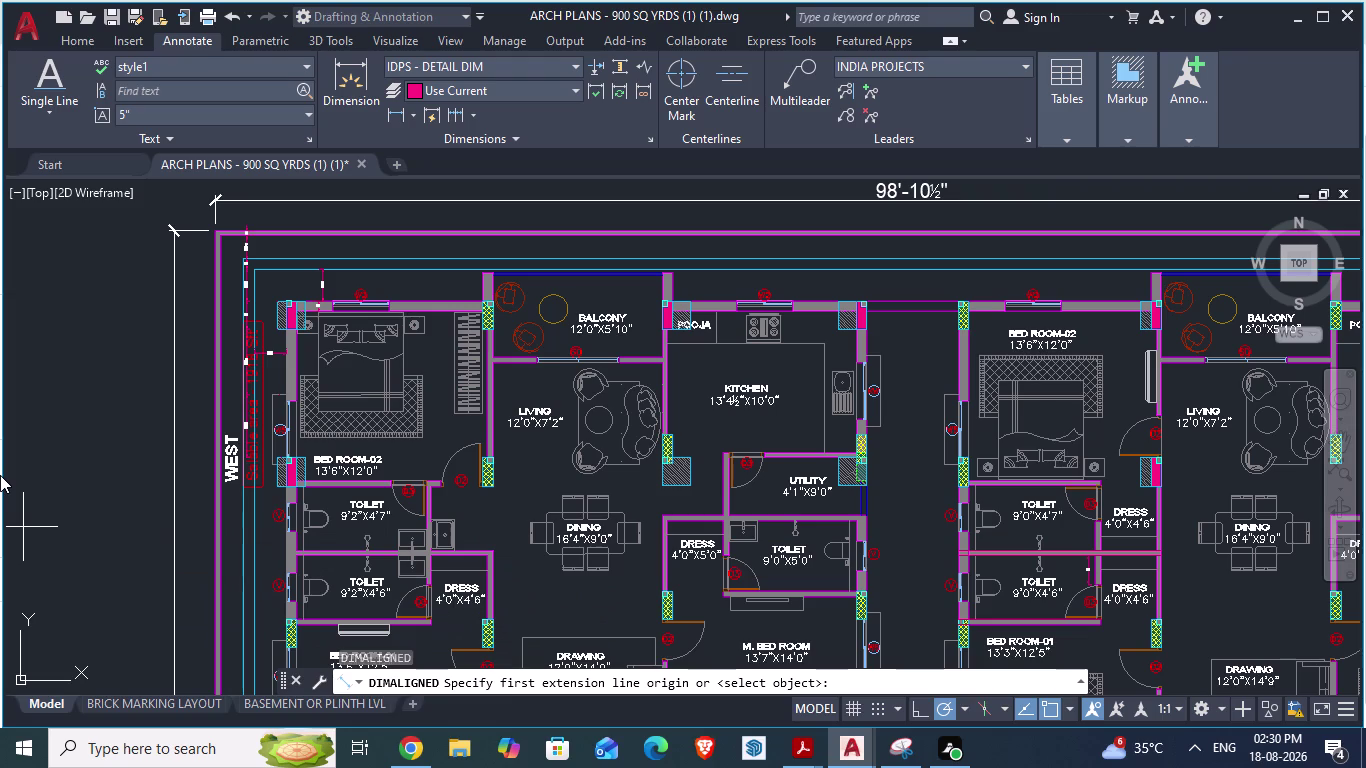
key(alt+Tab)
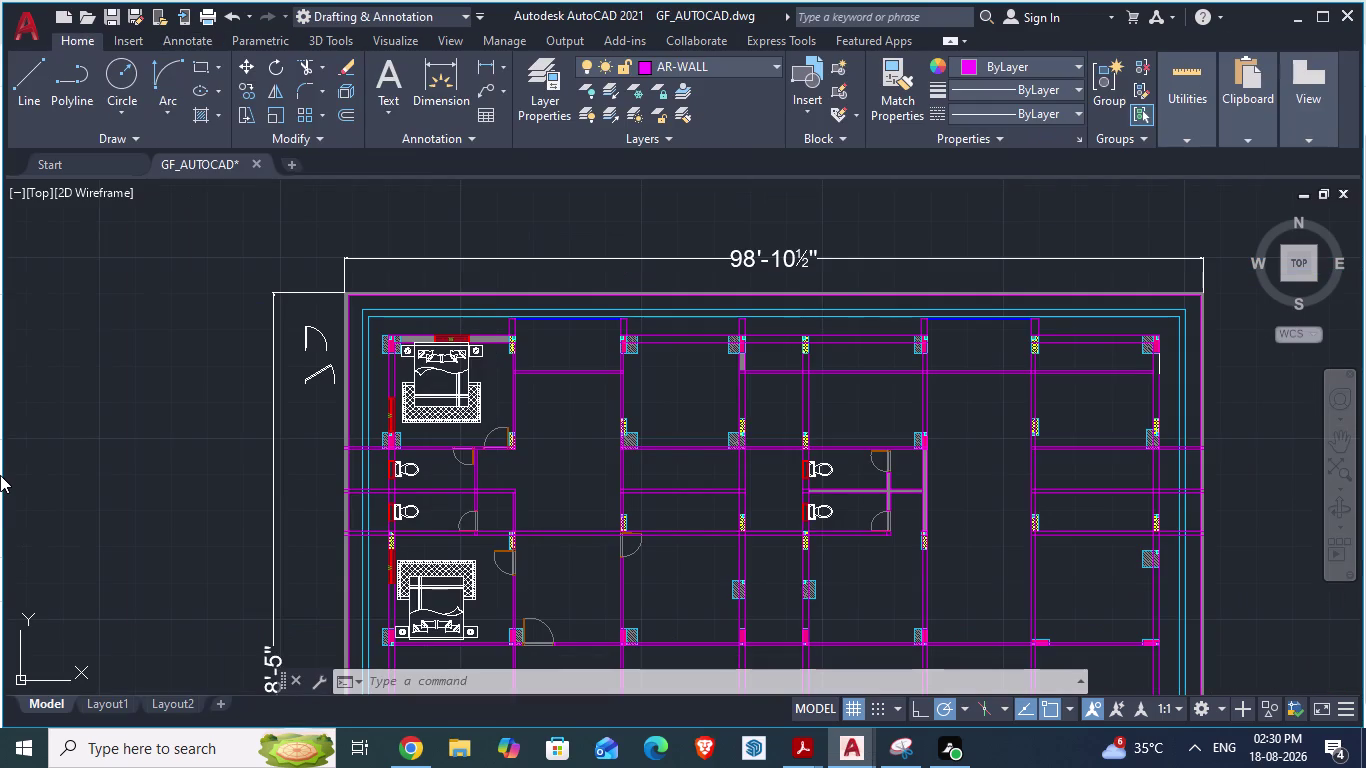
key(alt+Tab)
key(alt+Tab)
key(alt+Tab)
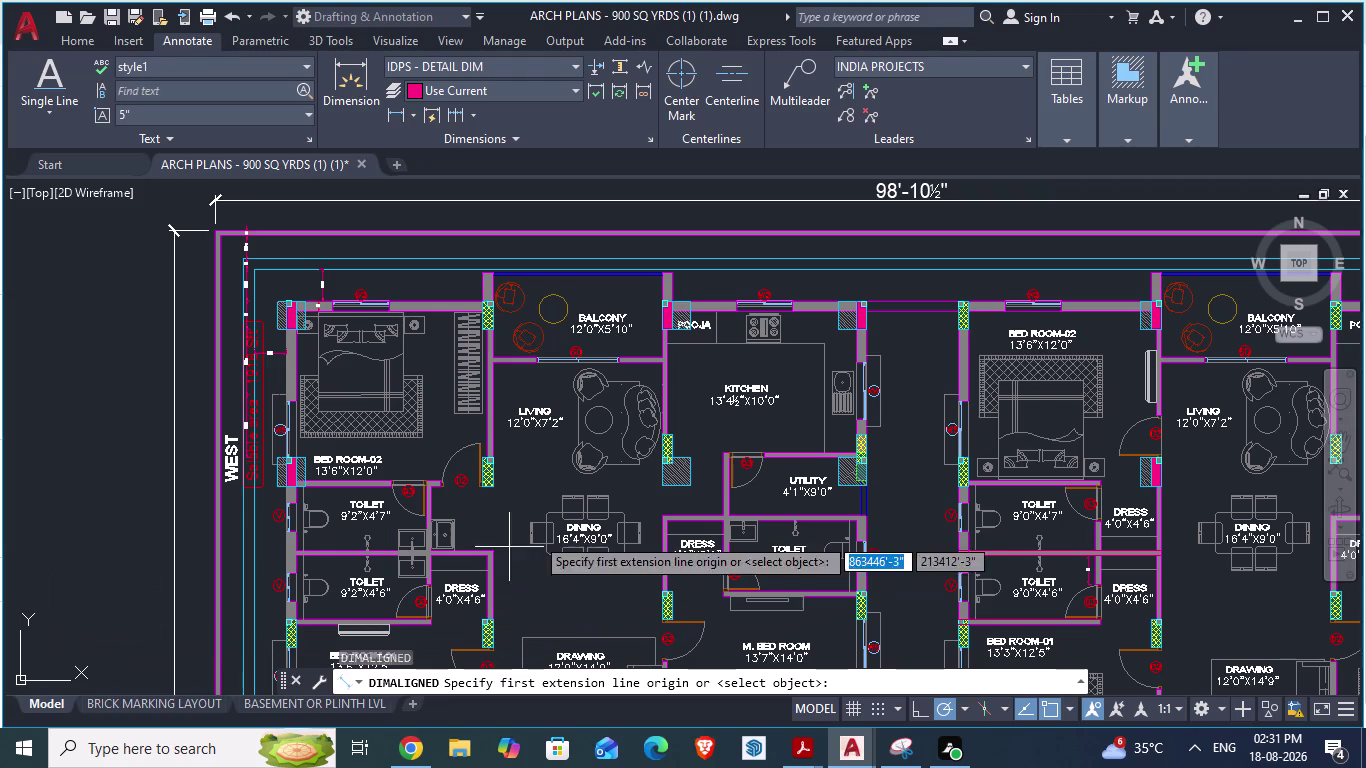
key(alt+Tab)
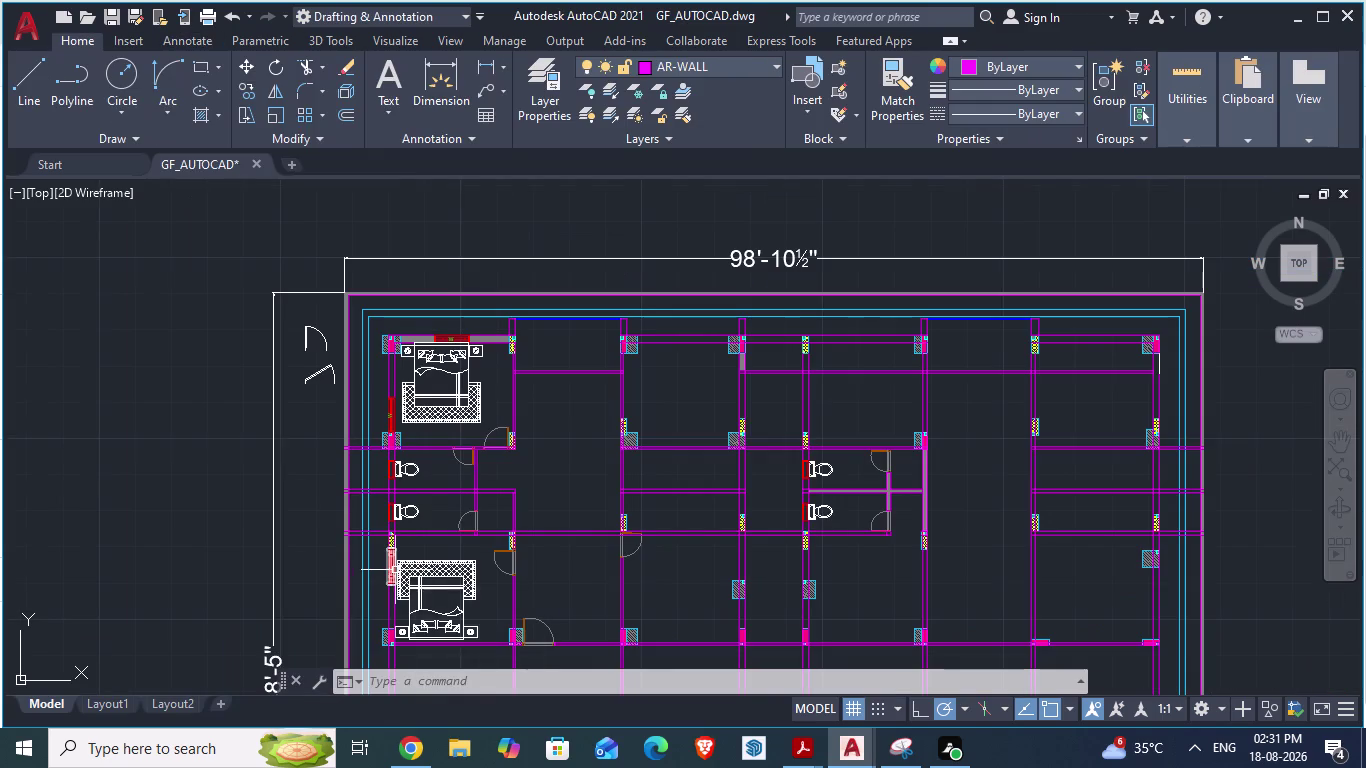
key(alt+Tab)
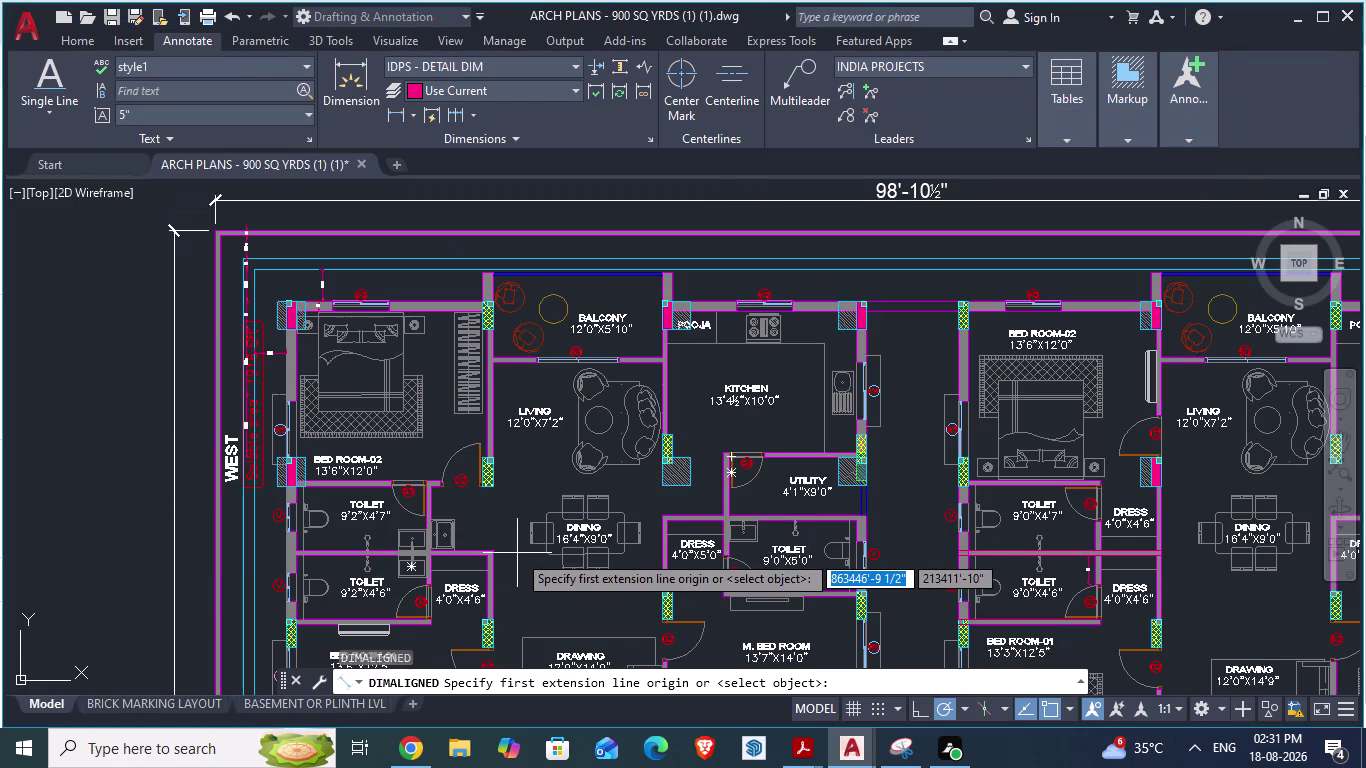
key(alt+Tab)
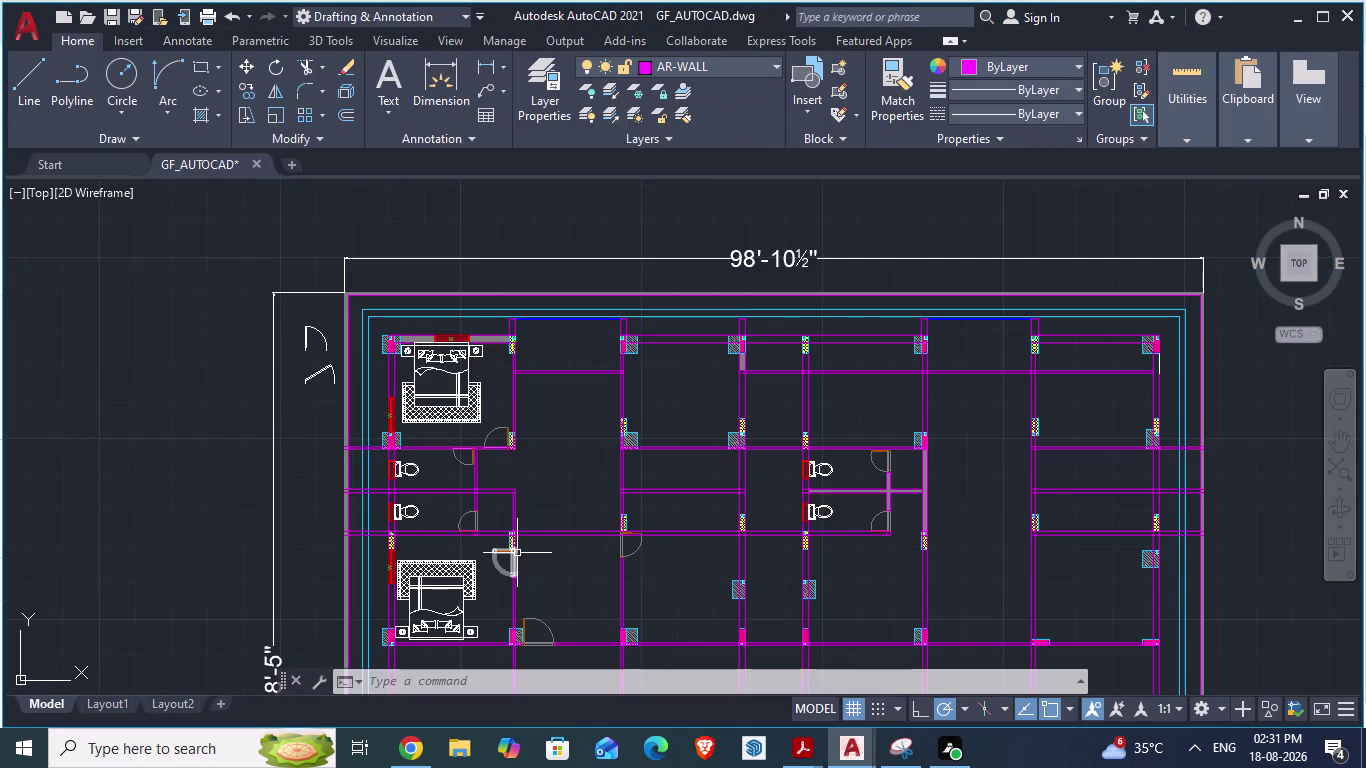
key(alt+Tab)
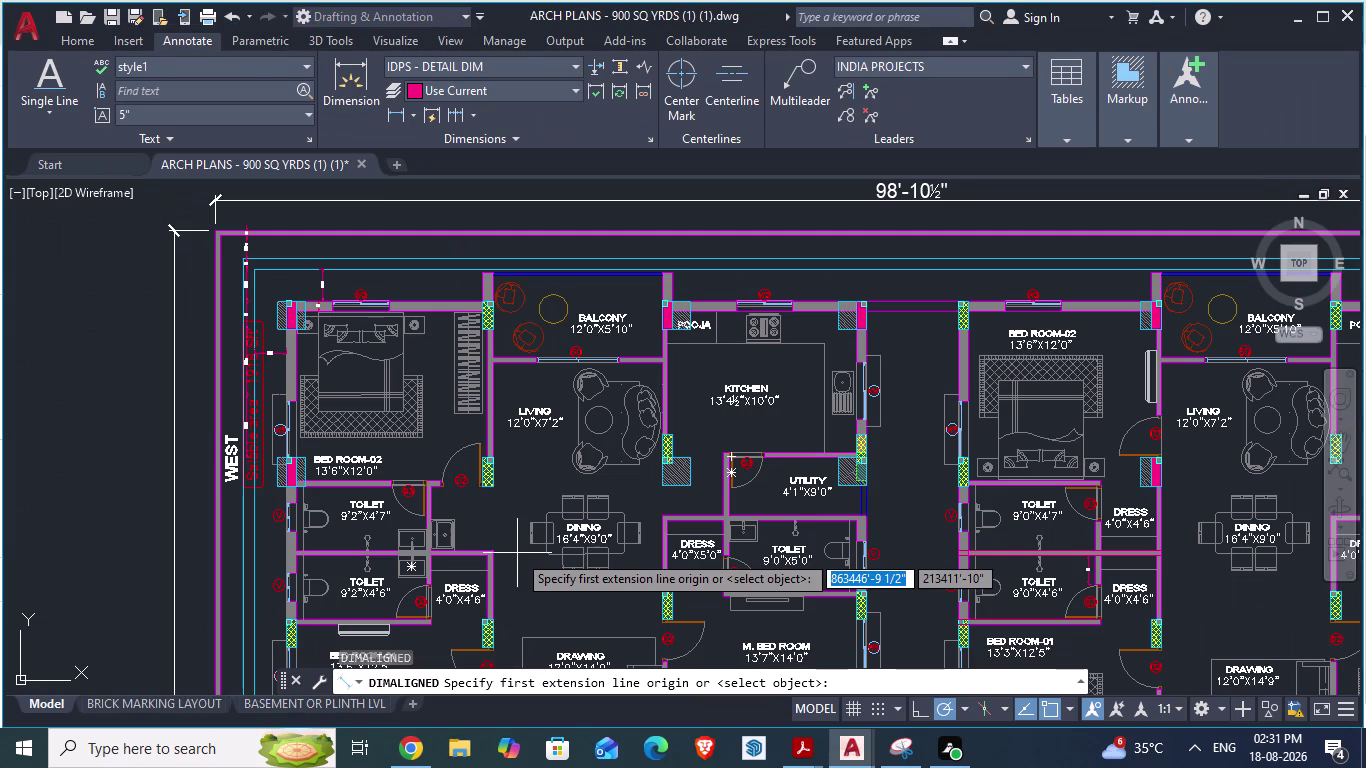
Pick the balcony door opening's start point, cancel the dimension, and return to GF_AUTOCAD.
scroll(up, 3)
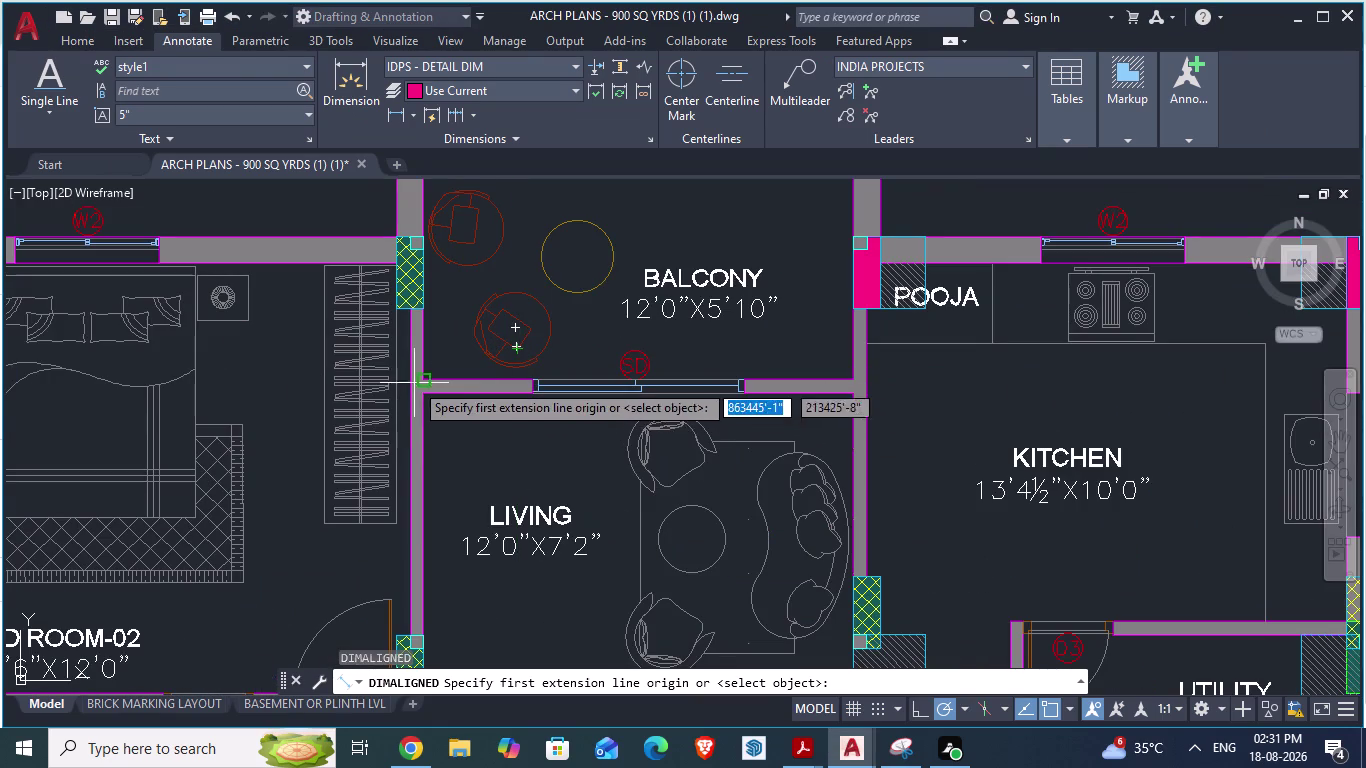
click(425, 377)
scroll(up, 3)
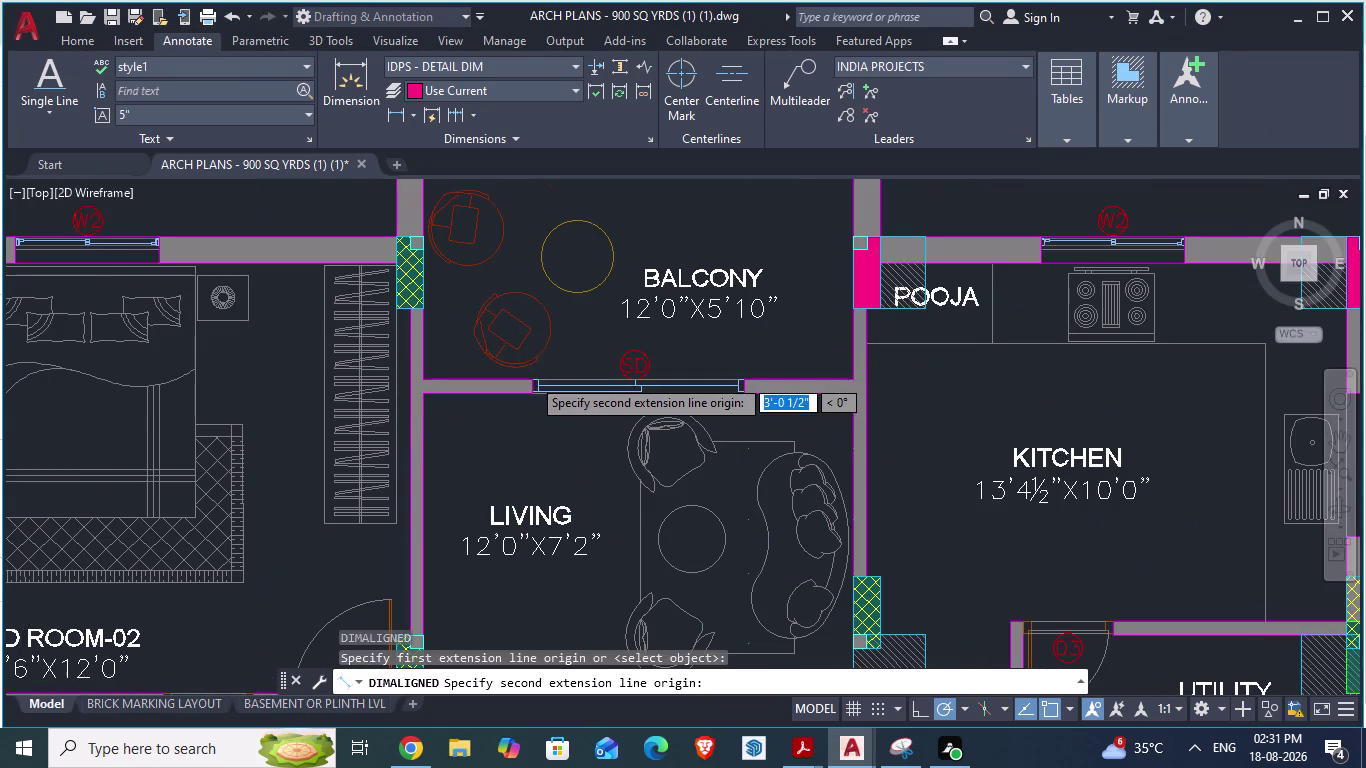
scroll(up, 3)
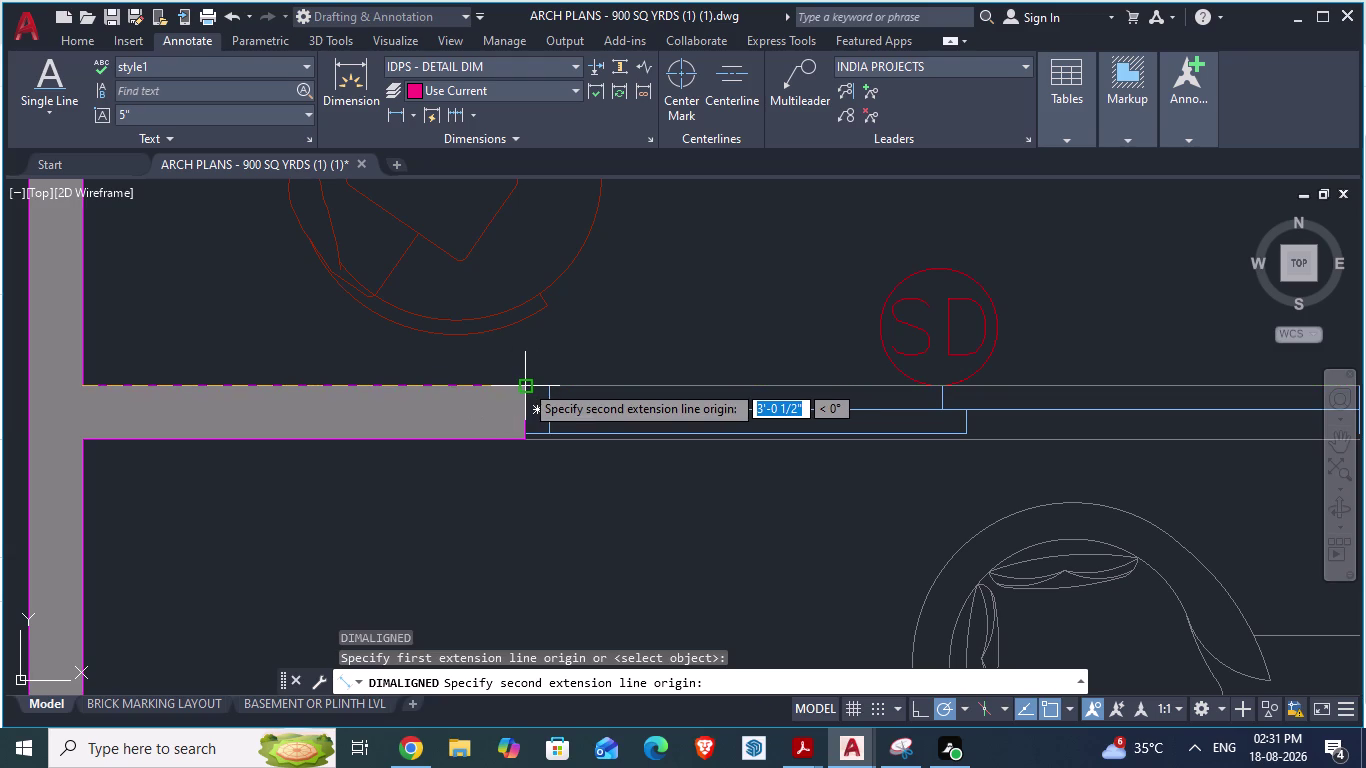
key(Escape)
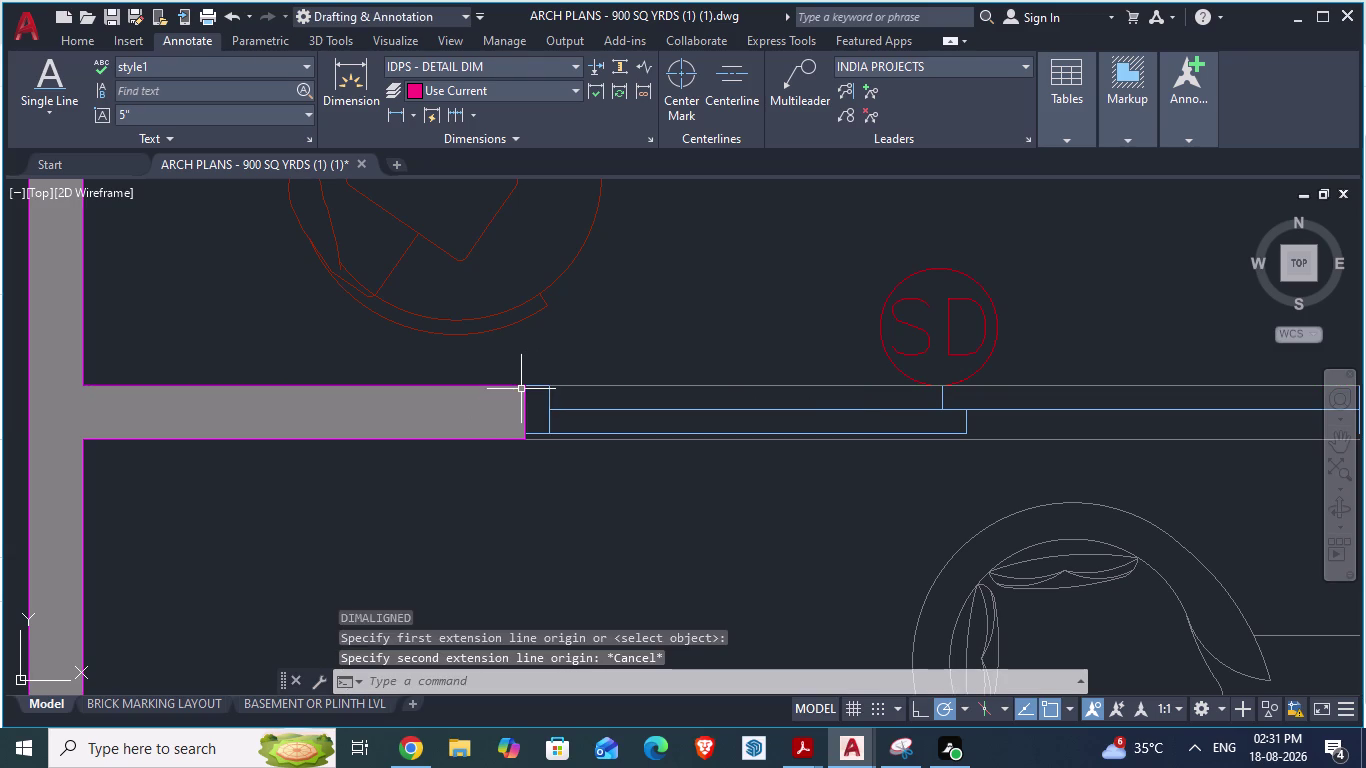
key(alt+Tab)
scroll(down, 3)
scroll(up, 3)
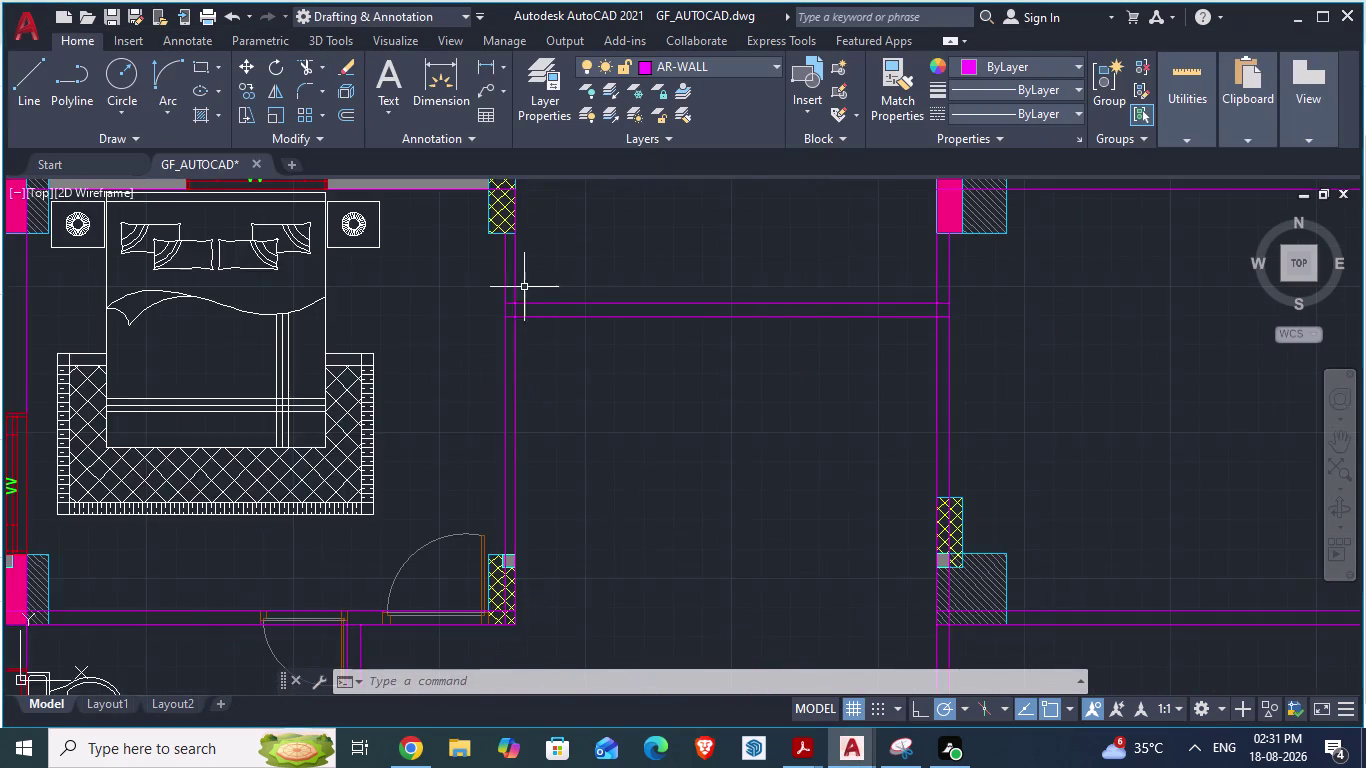
Draw a 3'-0½" partition line from the wall corner, with a downward segment.
scroll(up, 3)
key(l)
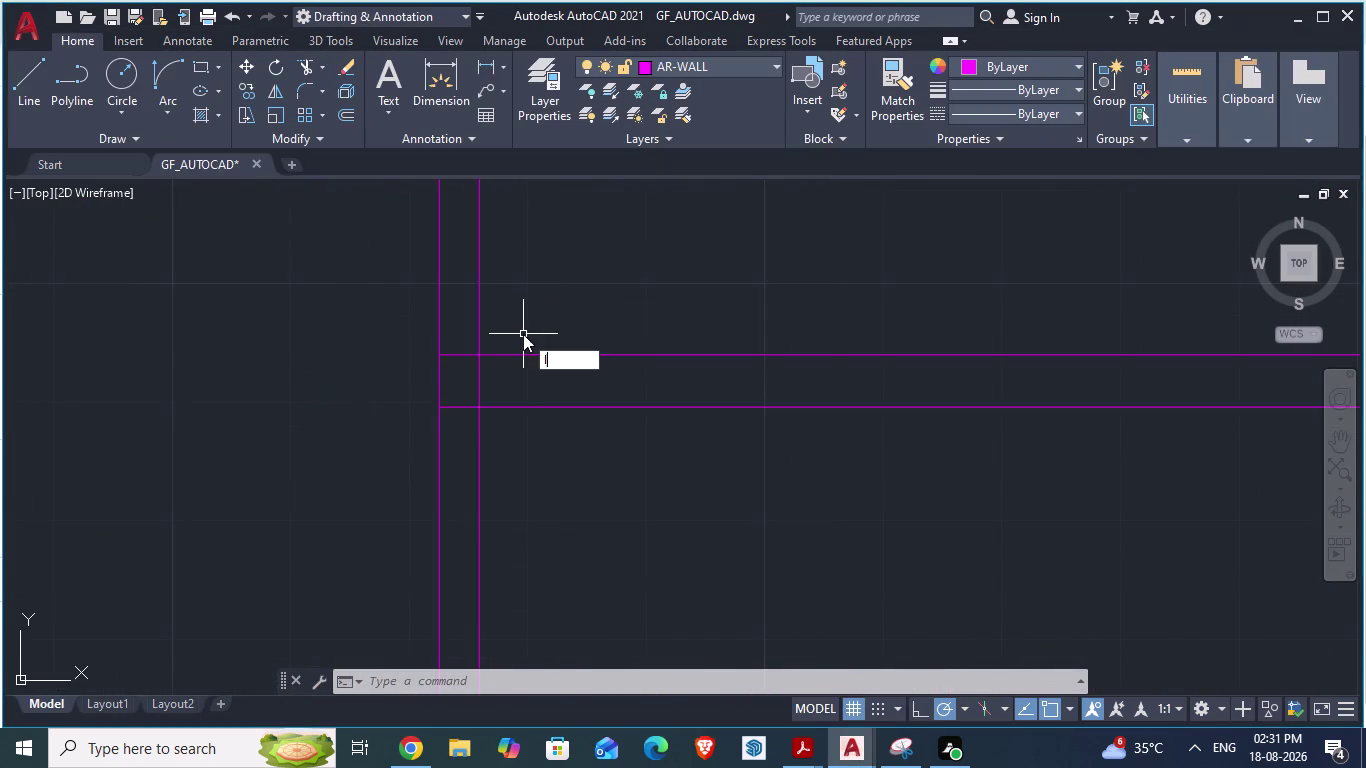
key(Return)
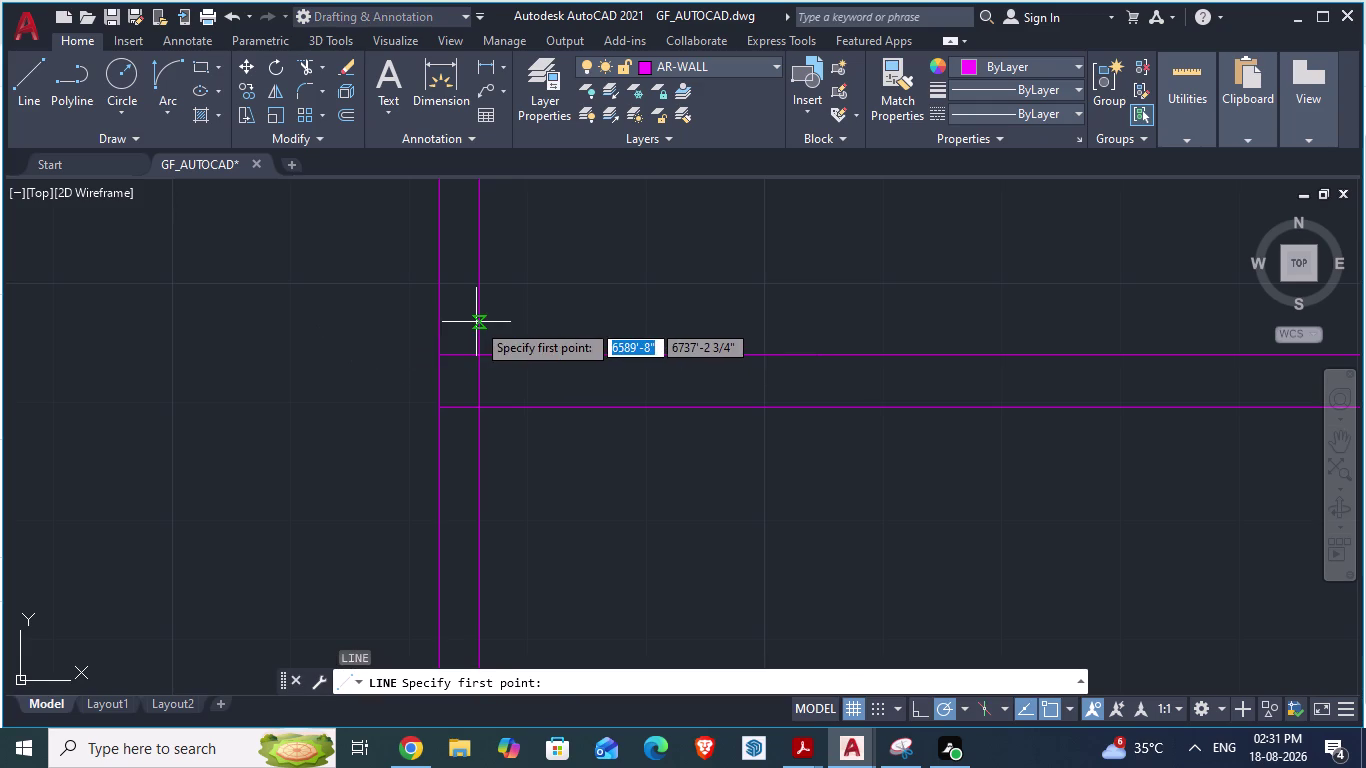
click(476, 322)
text(3)
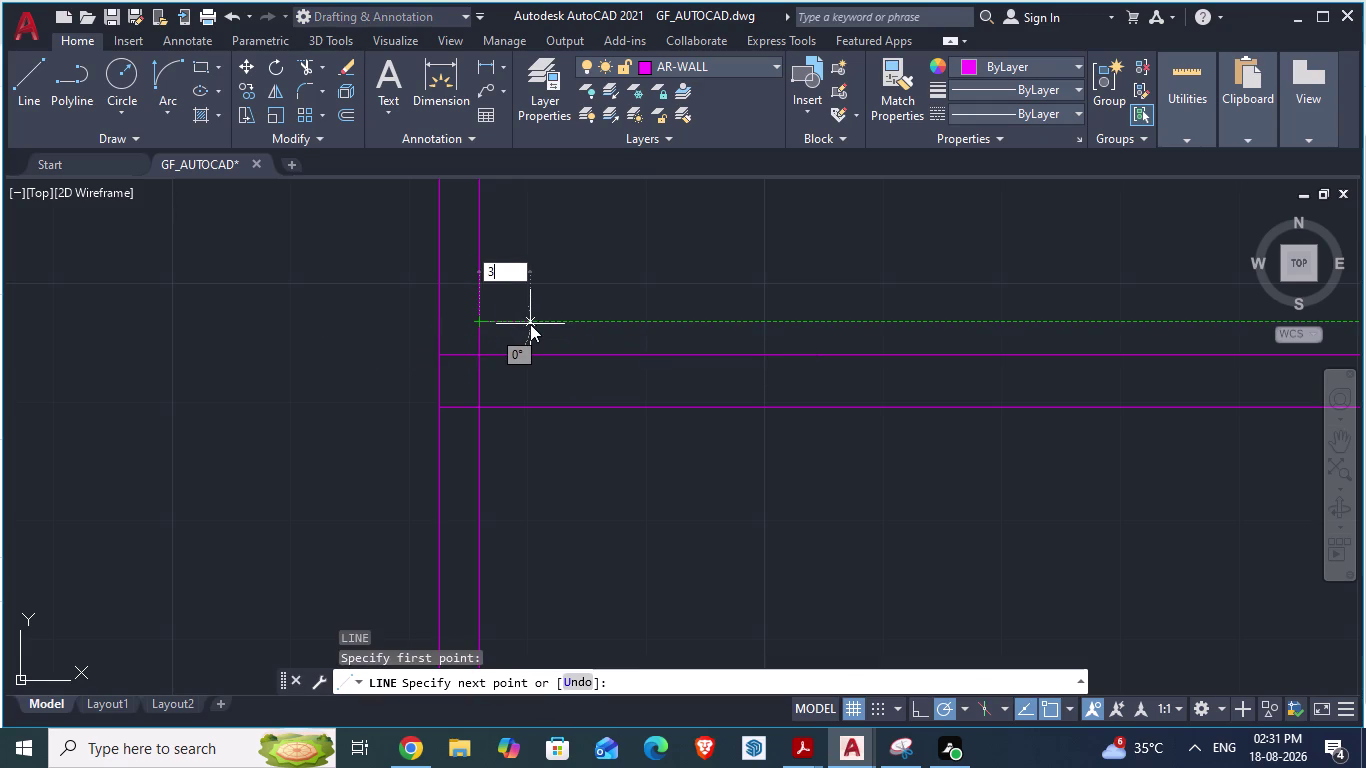
text(')
text(0.)
text(5")
key(Return)
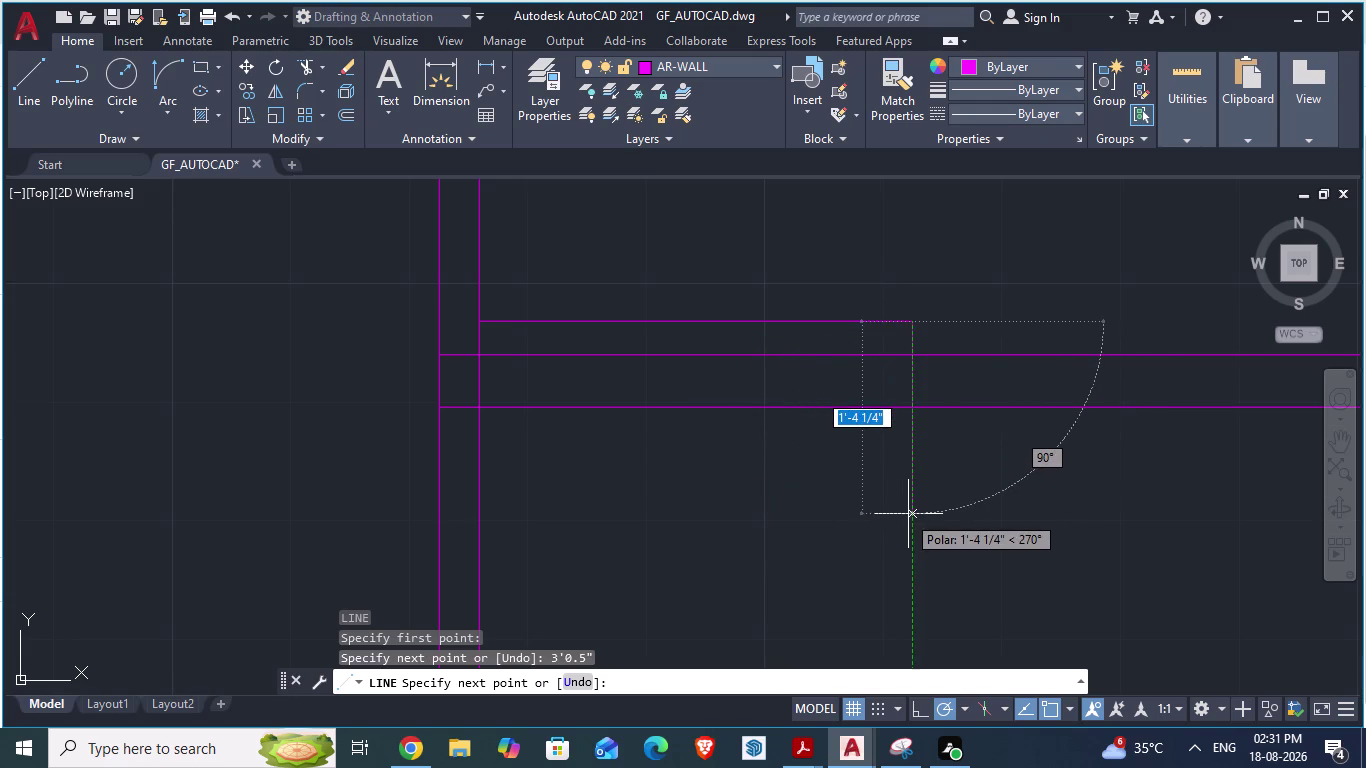
click(908, 514)
key(Escape)
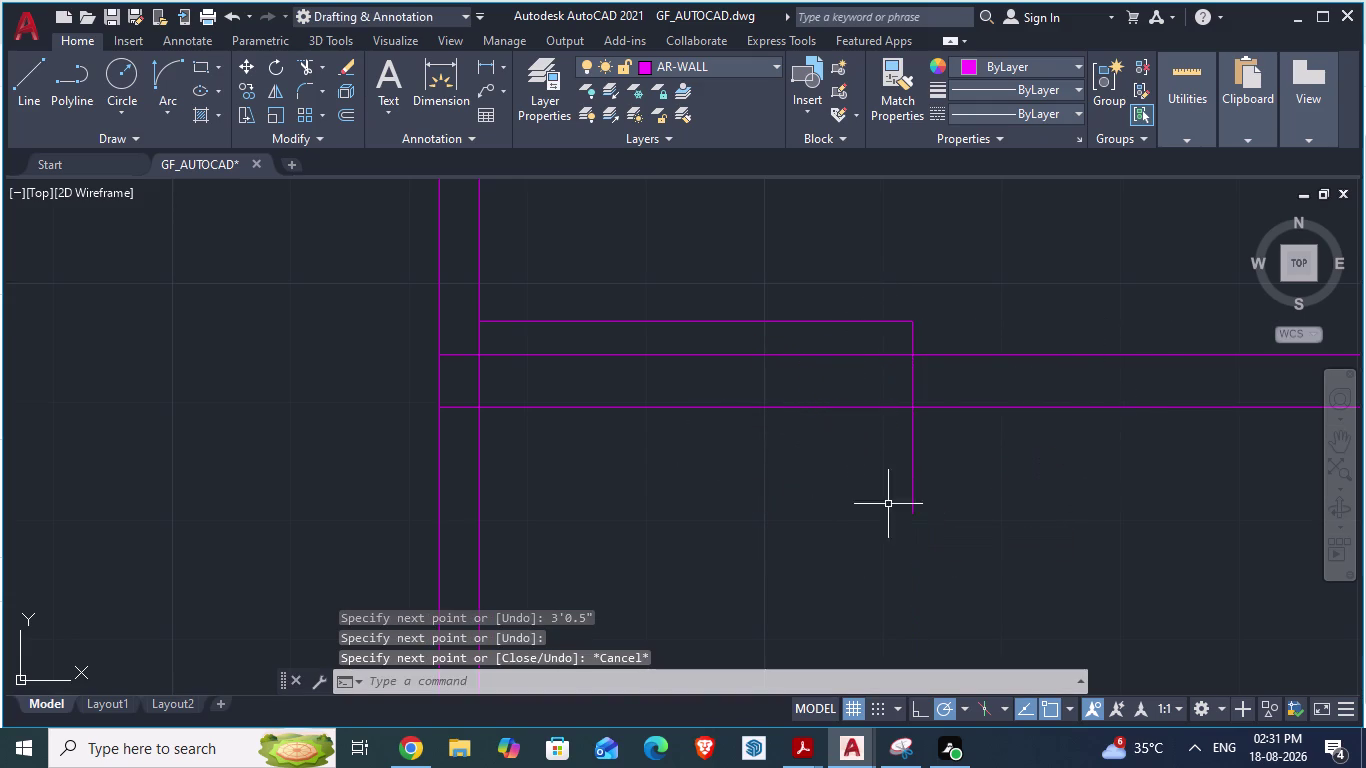
Check the opening's edge in the reference plan with another aligned dimension pick.
scroll(down, 3)
key(alt+Tab)
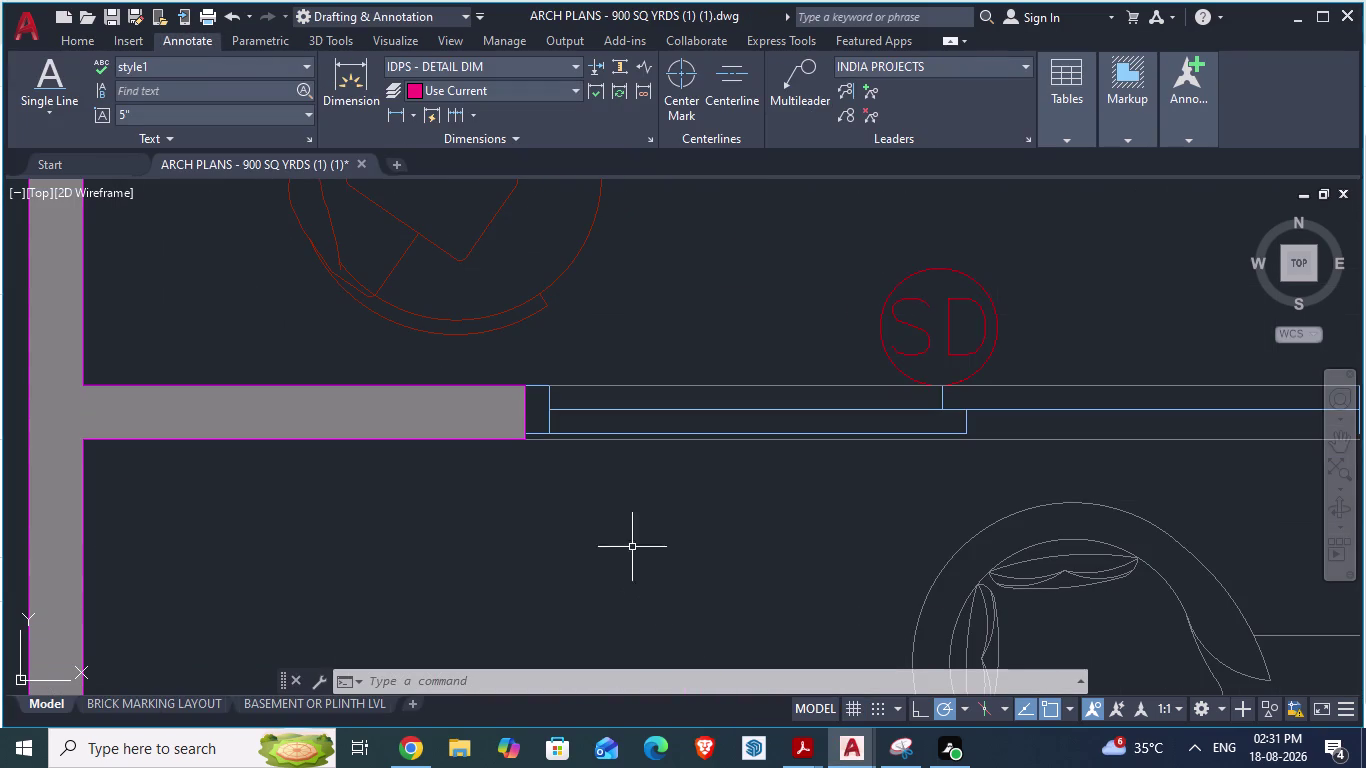
scroll(down, 3)
scroll(down, 3)
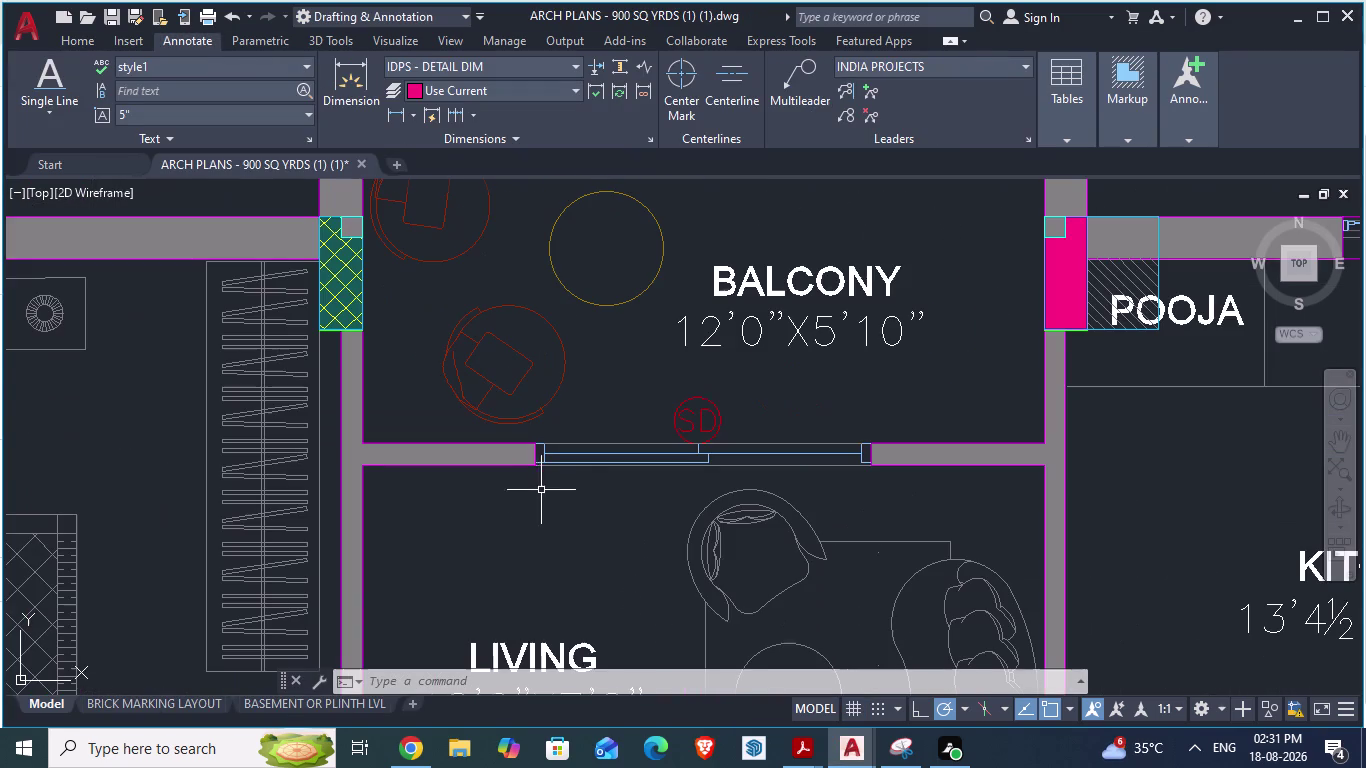
key(space)
scroll(up, 3)
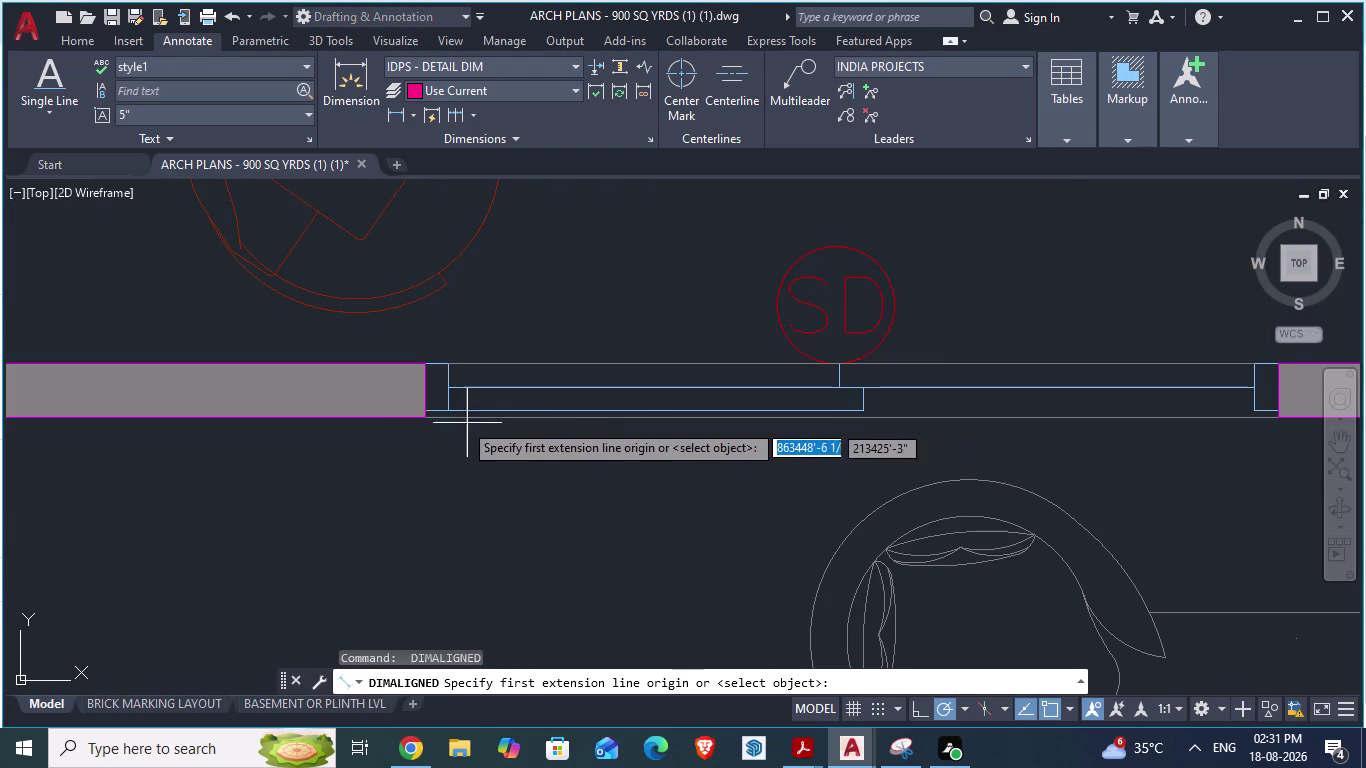
click(426, 421)
scroll(down, 3)
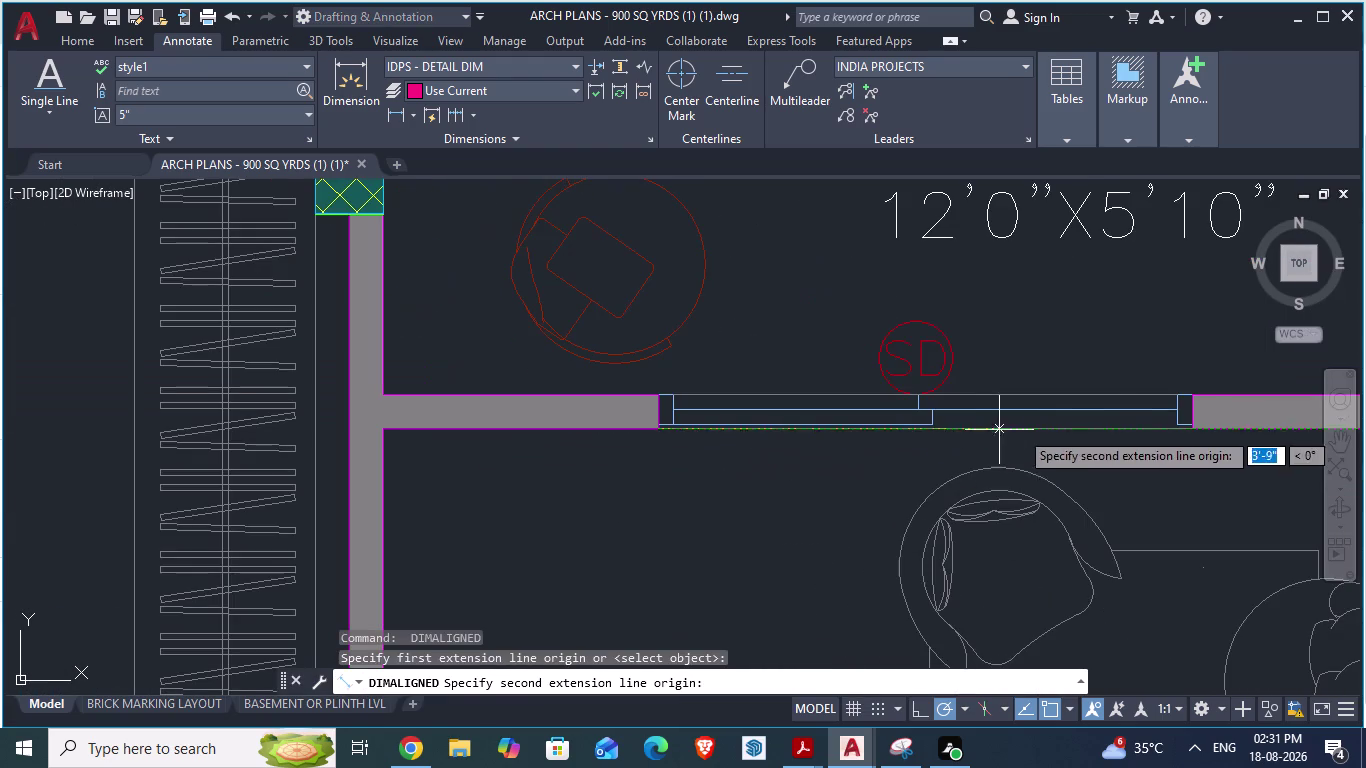
scroll(up, 3)
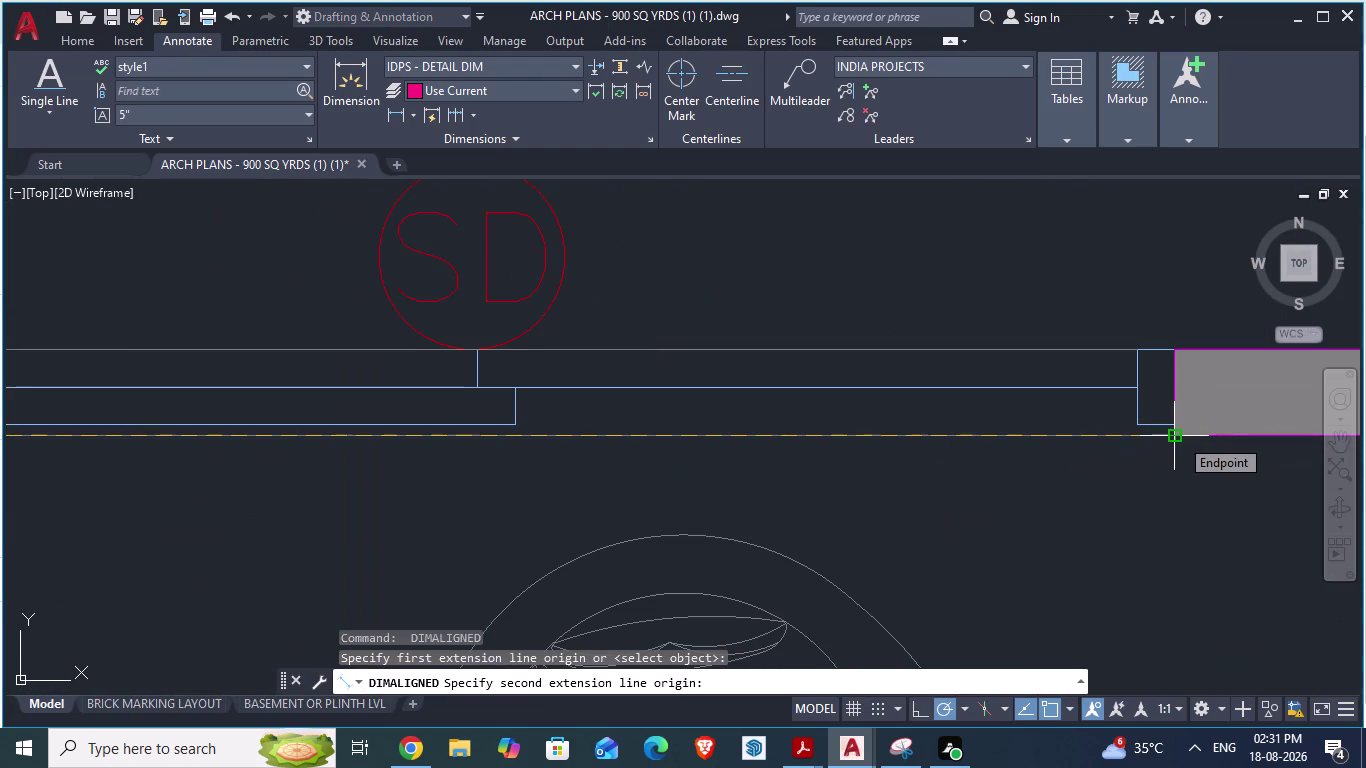
key(alt+Tab)
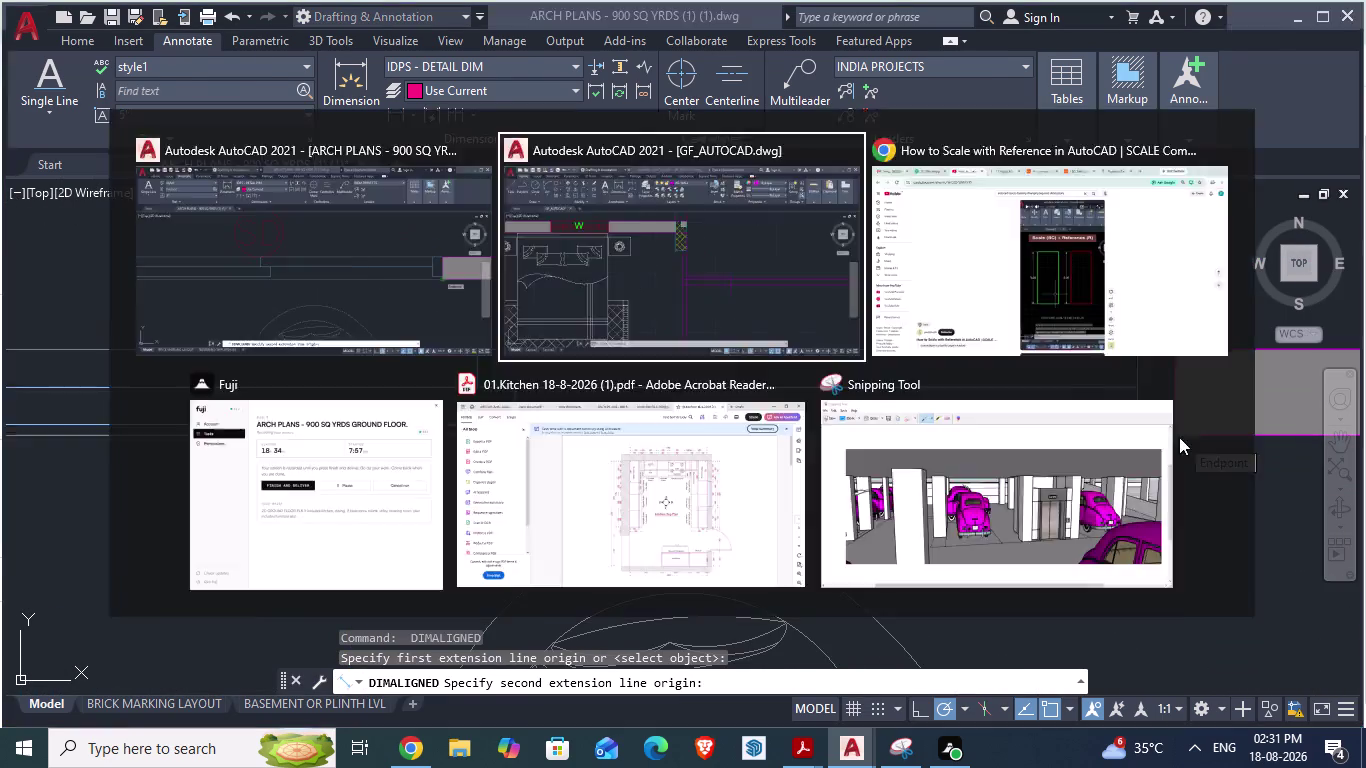
scroll(down, 3)
scroll(up, 3)
scroll(up, 3)
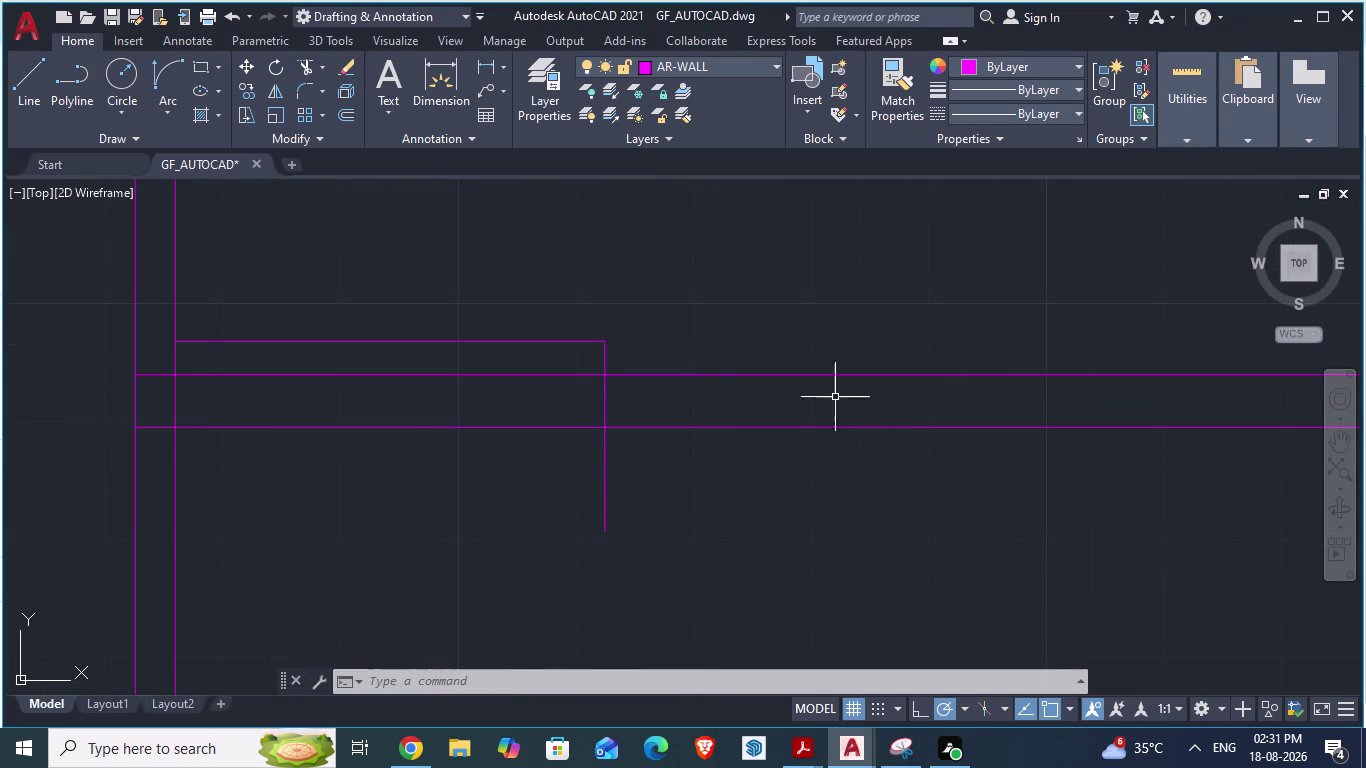
Draw a 5'-11" wall line from the partition, ending in an upward vertical return.
key(l)
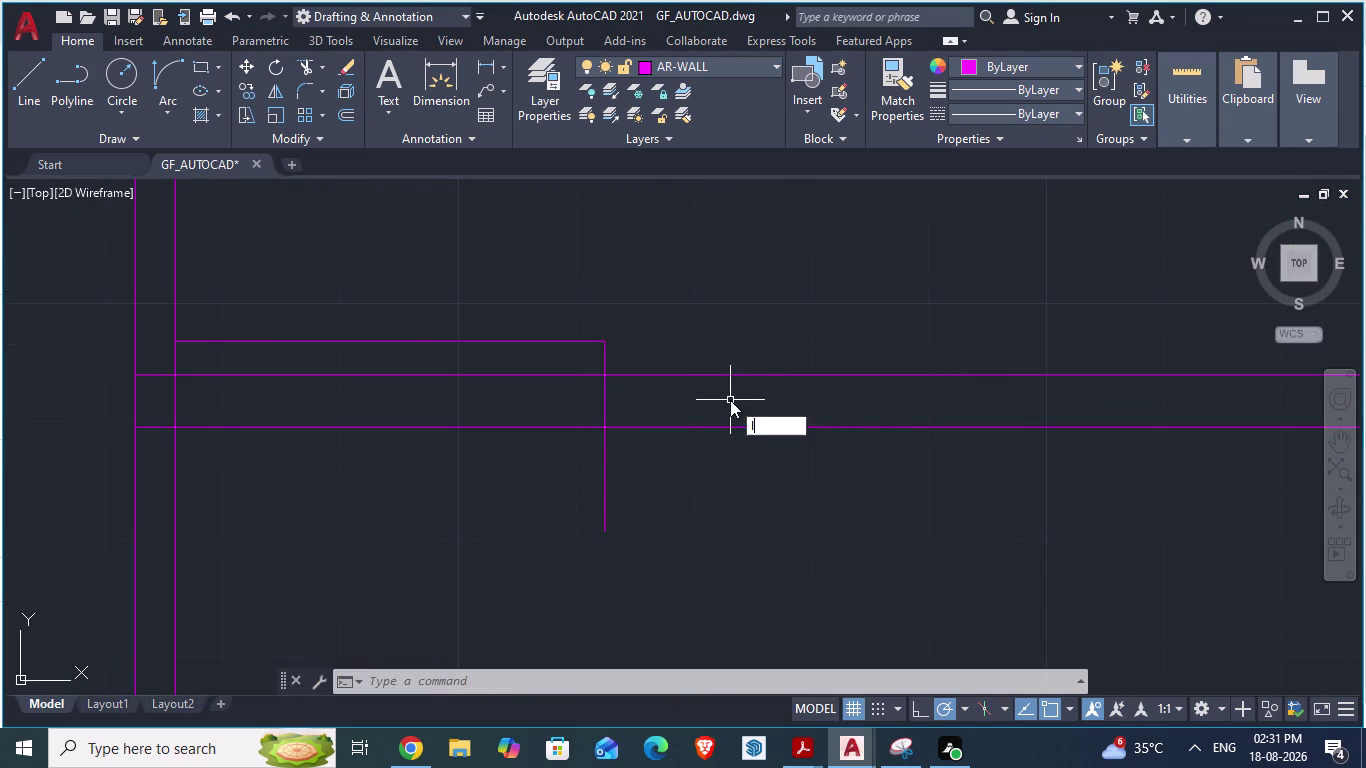
key(Return)
click(609, 459)
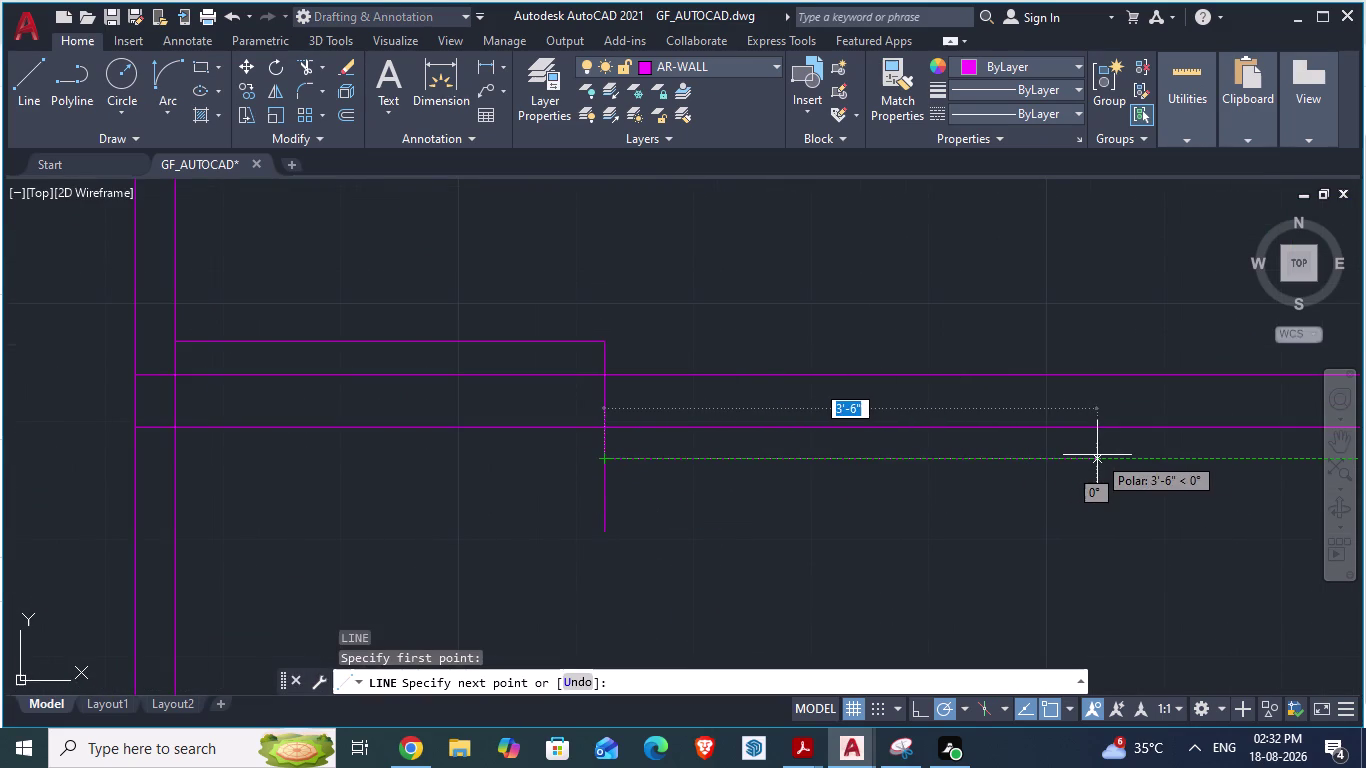
text(5')
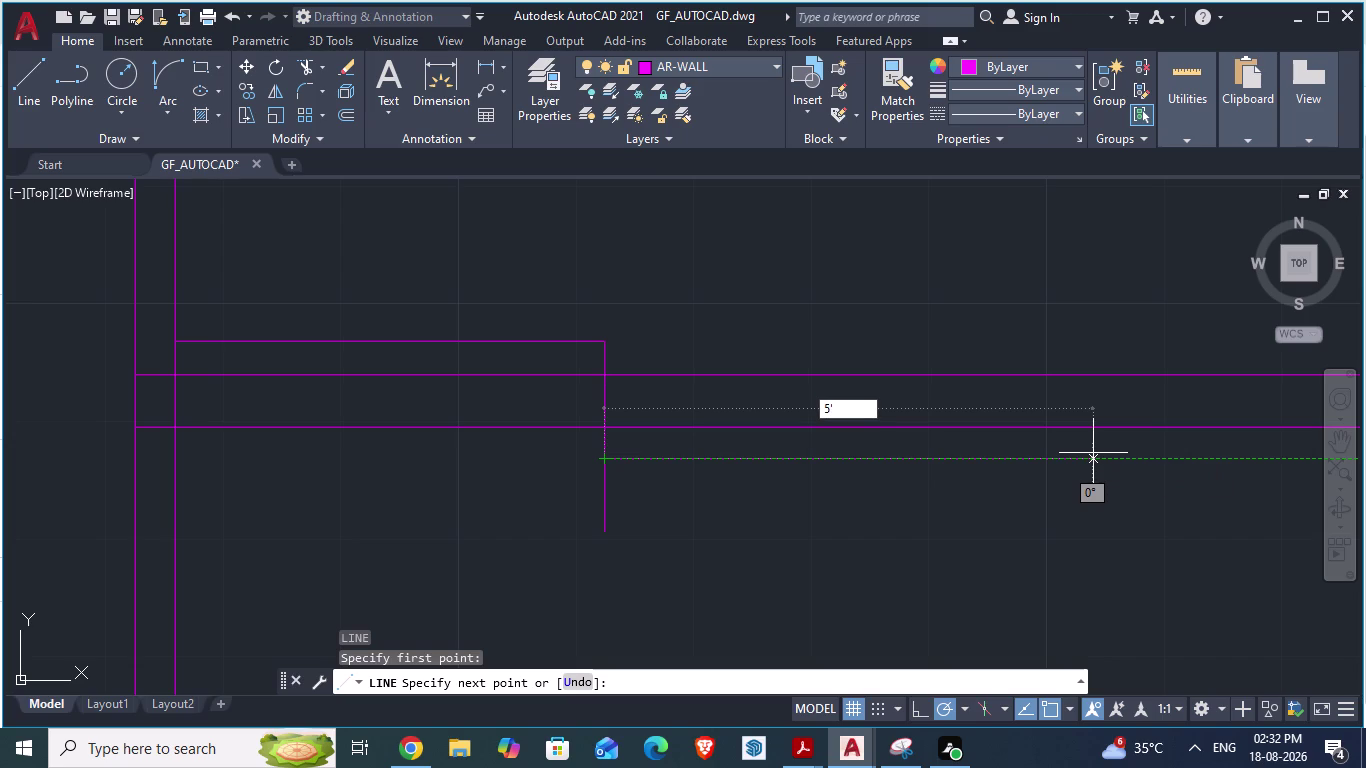
text(11")
key(Return)
scroll(down, 3)
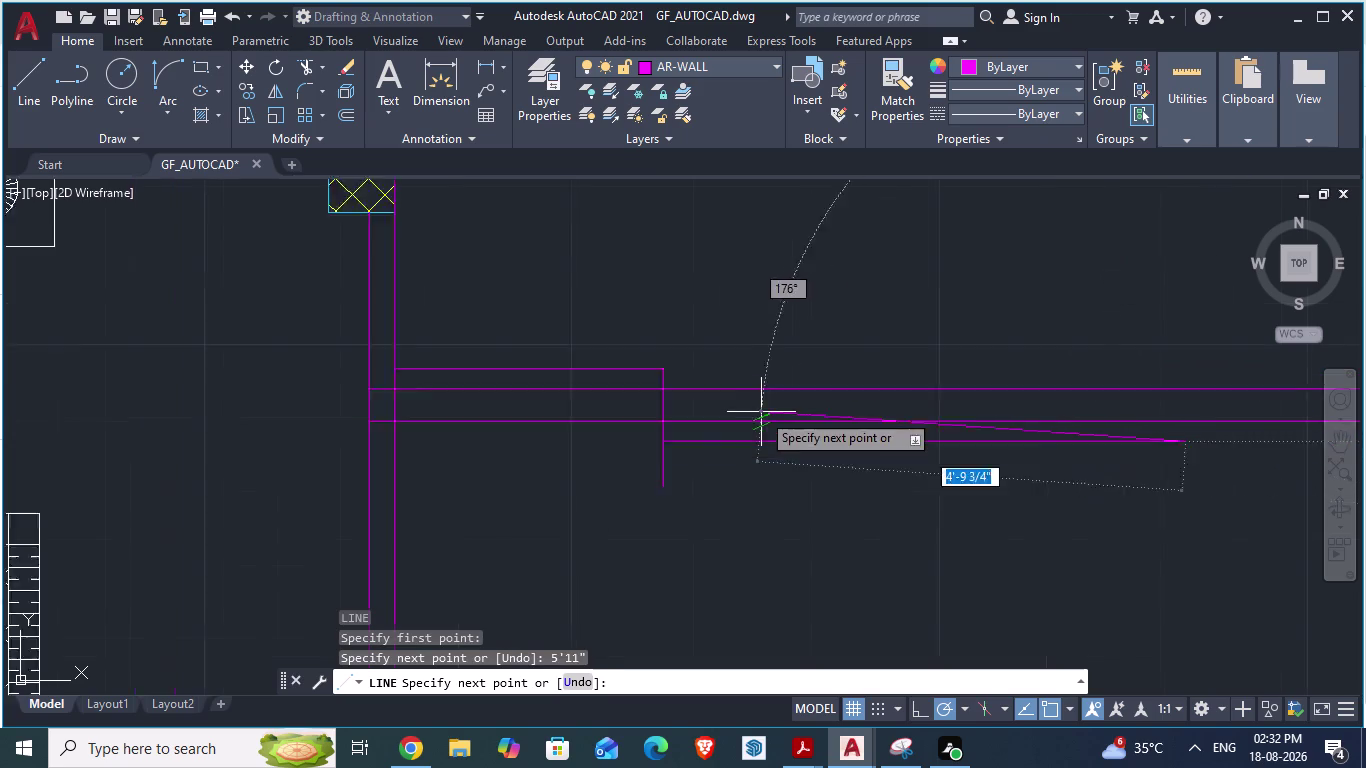
scroll(down, 3)
scroll(up, 3)
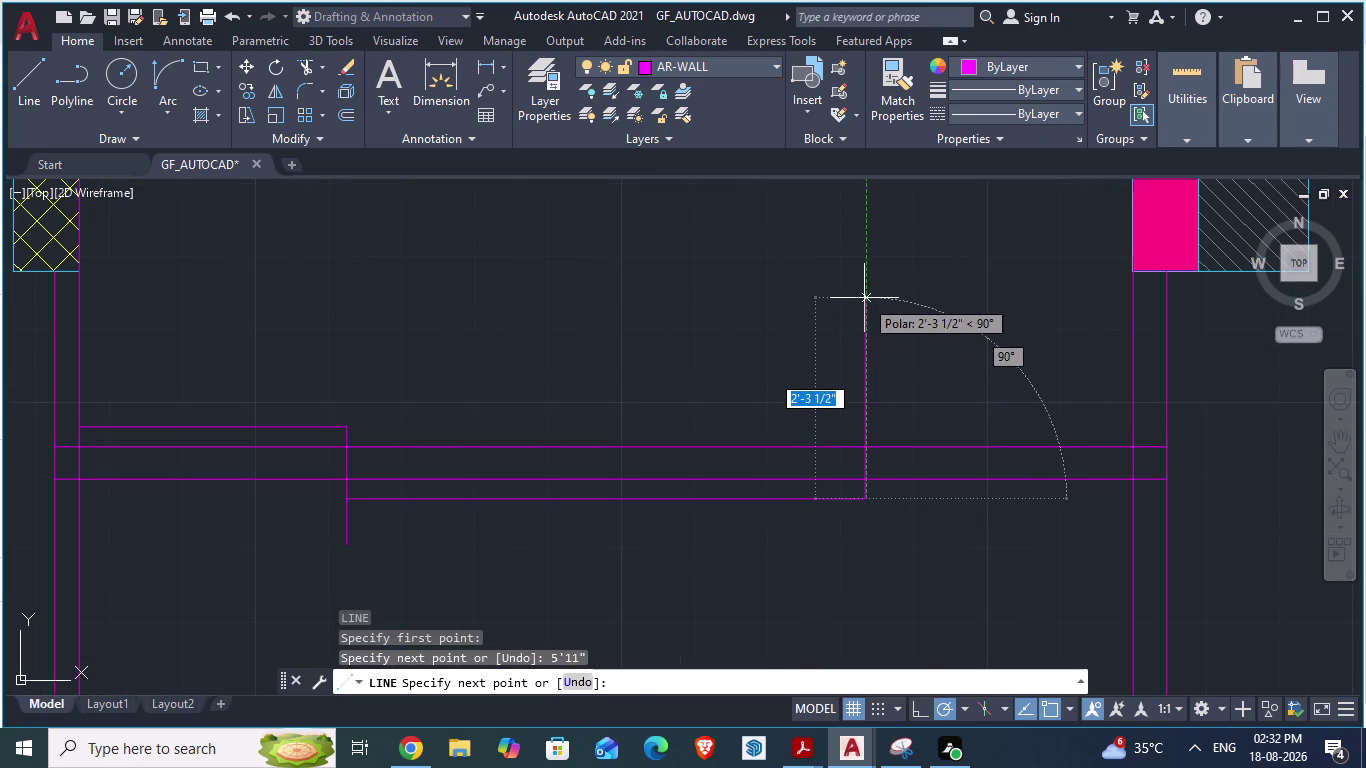
click(864, 298)
key(Return)
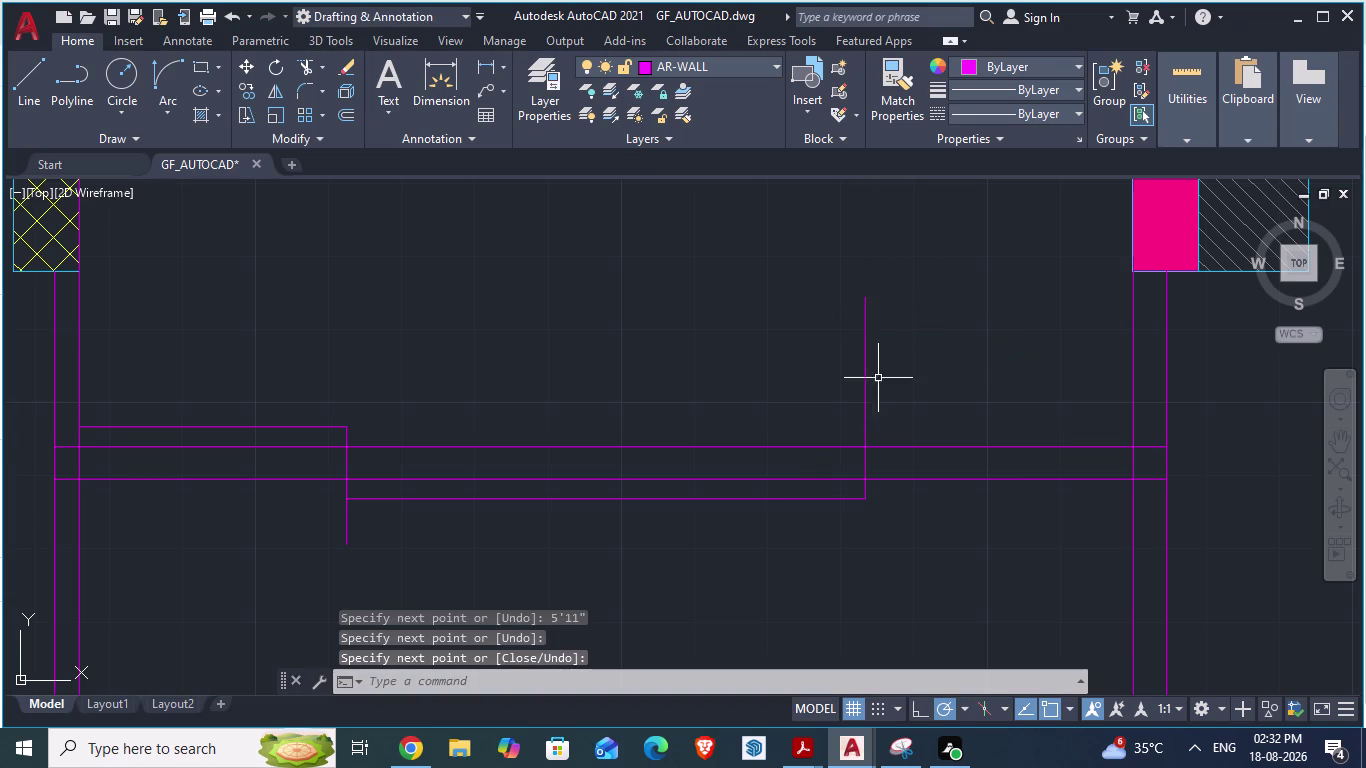
scroll(up, 3)
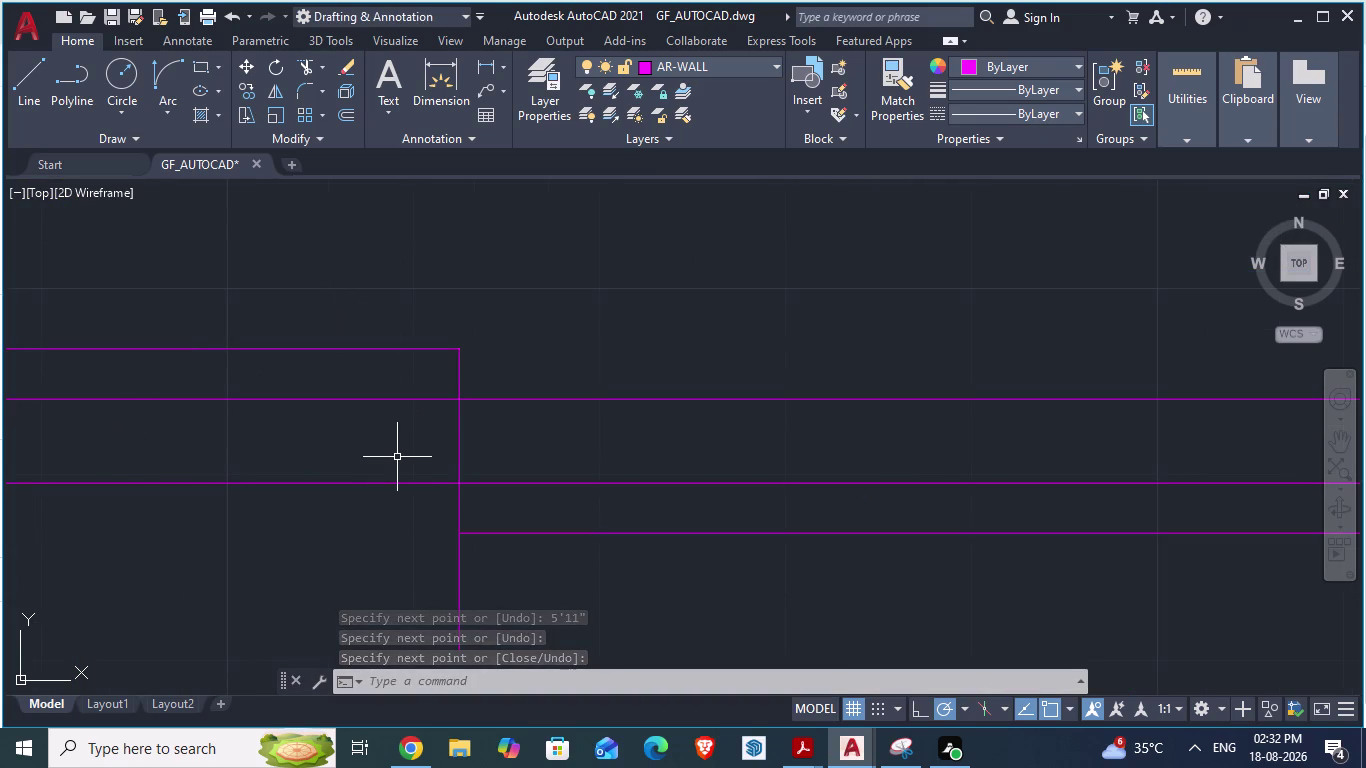
text(tr)
key(Return)
scroll(down, 3)
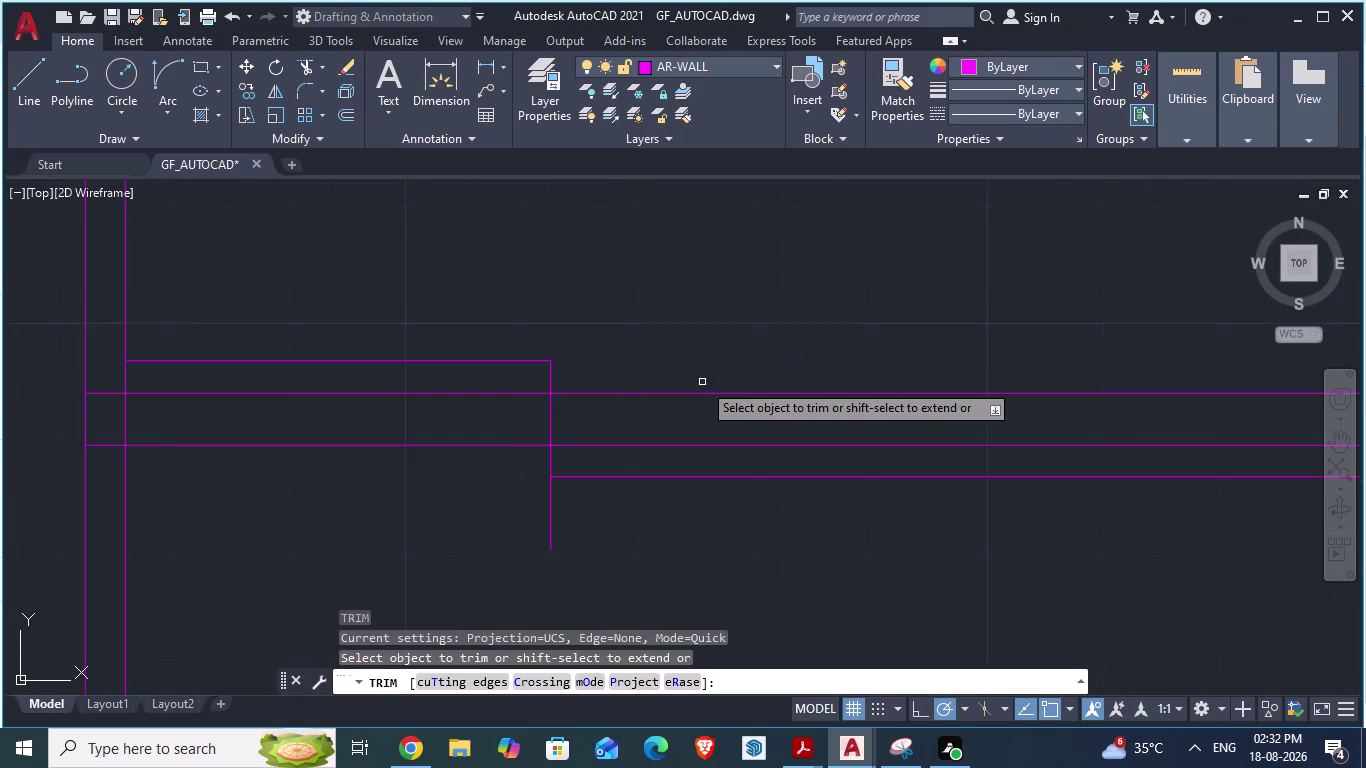
Trim the horizontal and vertical wall pieces around the new wall corner.
click(509, 359)
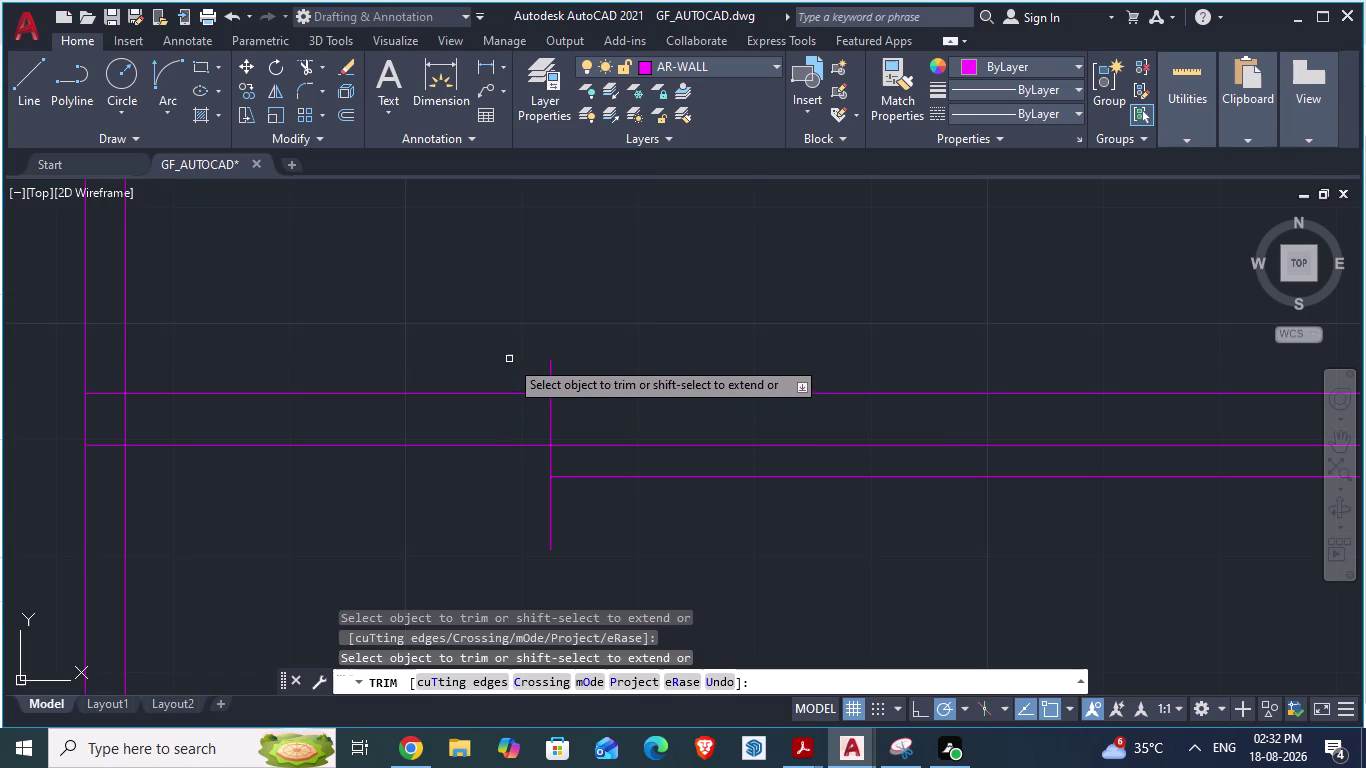
click(548, 363)
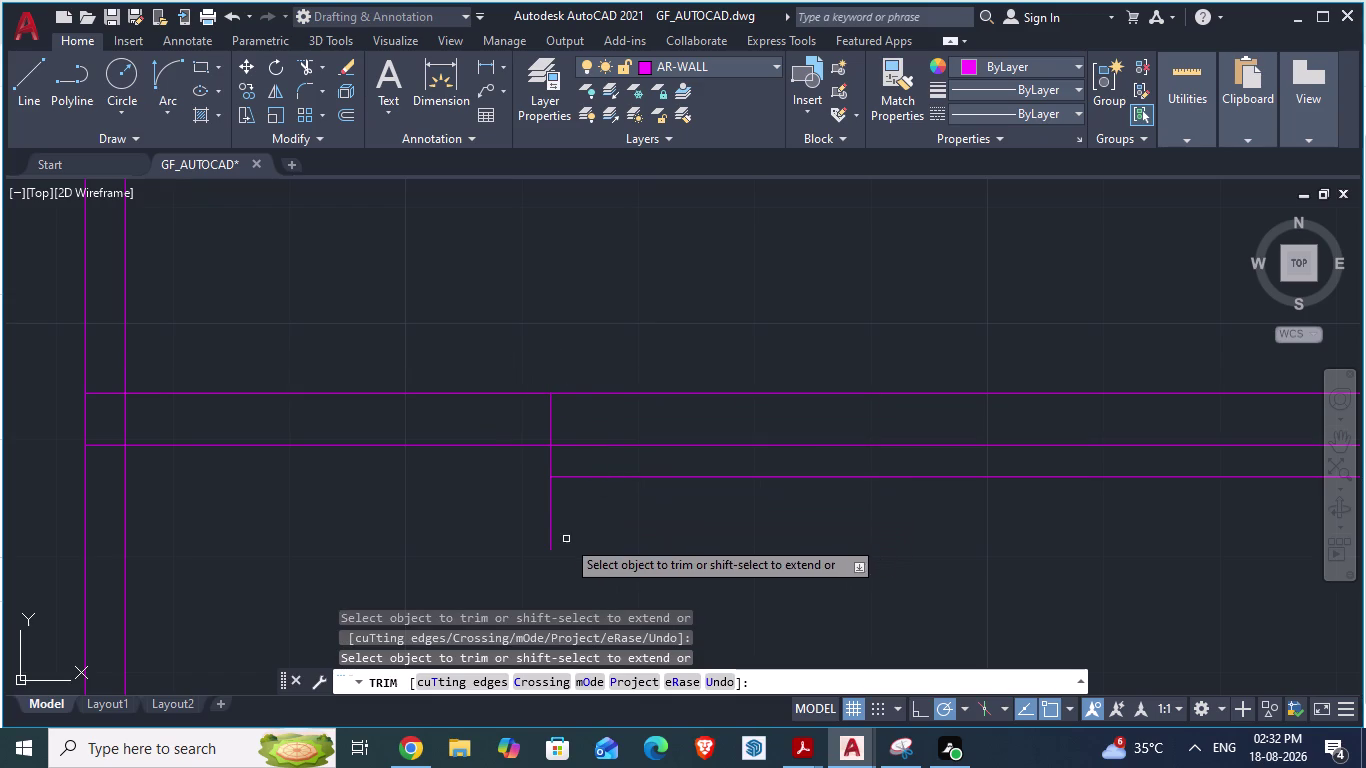
click(550, 526)
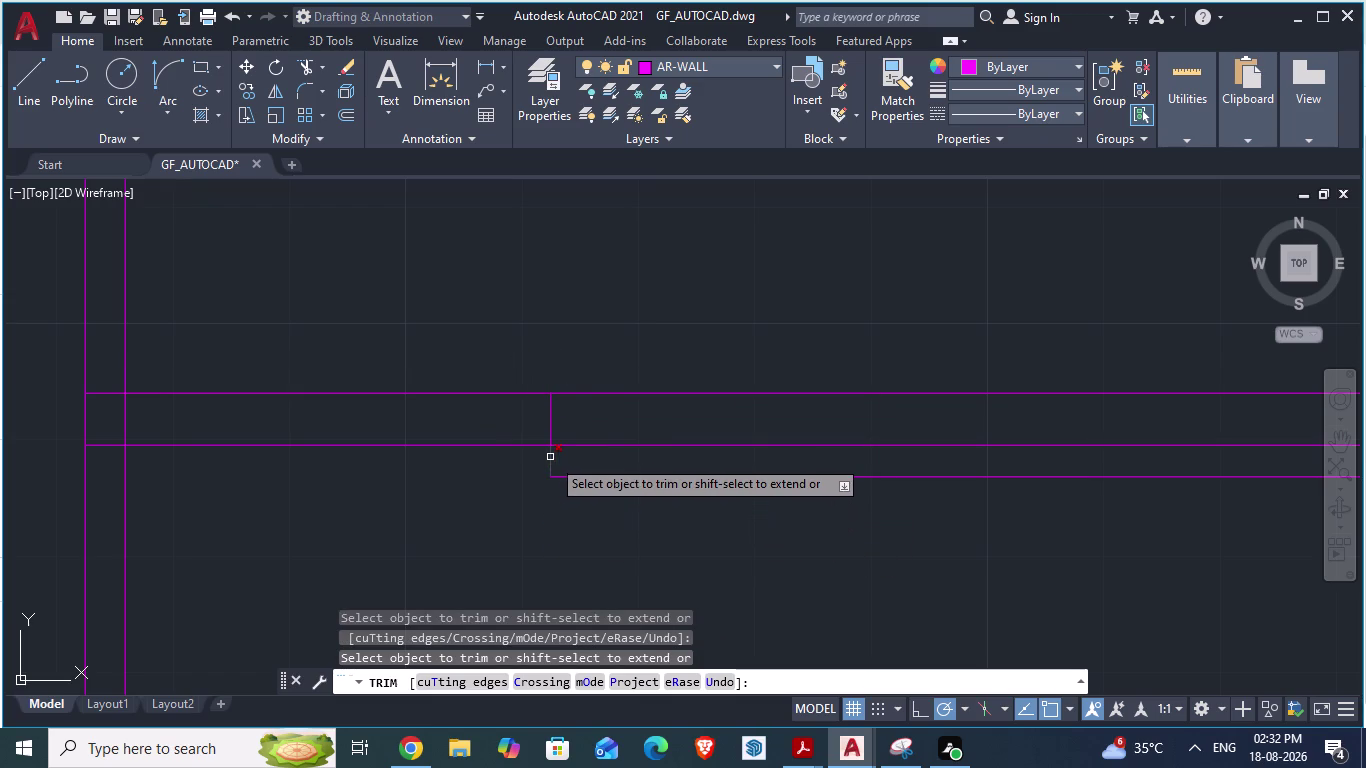
click(551, 458)
click(574, 475)
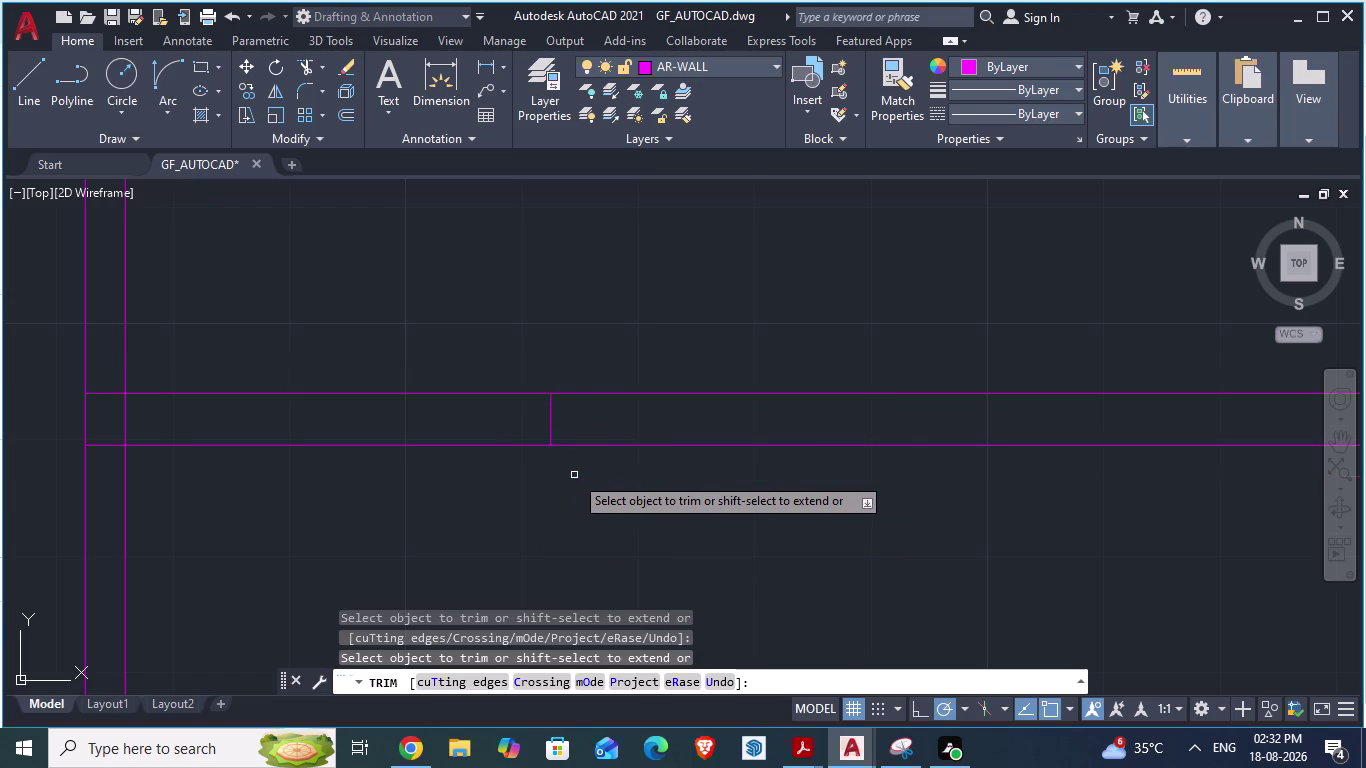
click(619, 392)
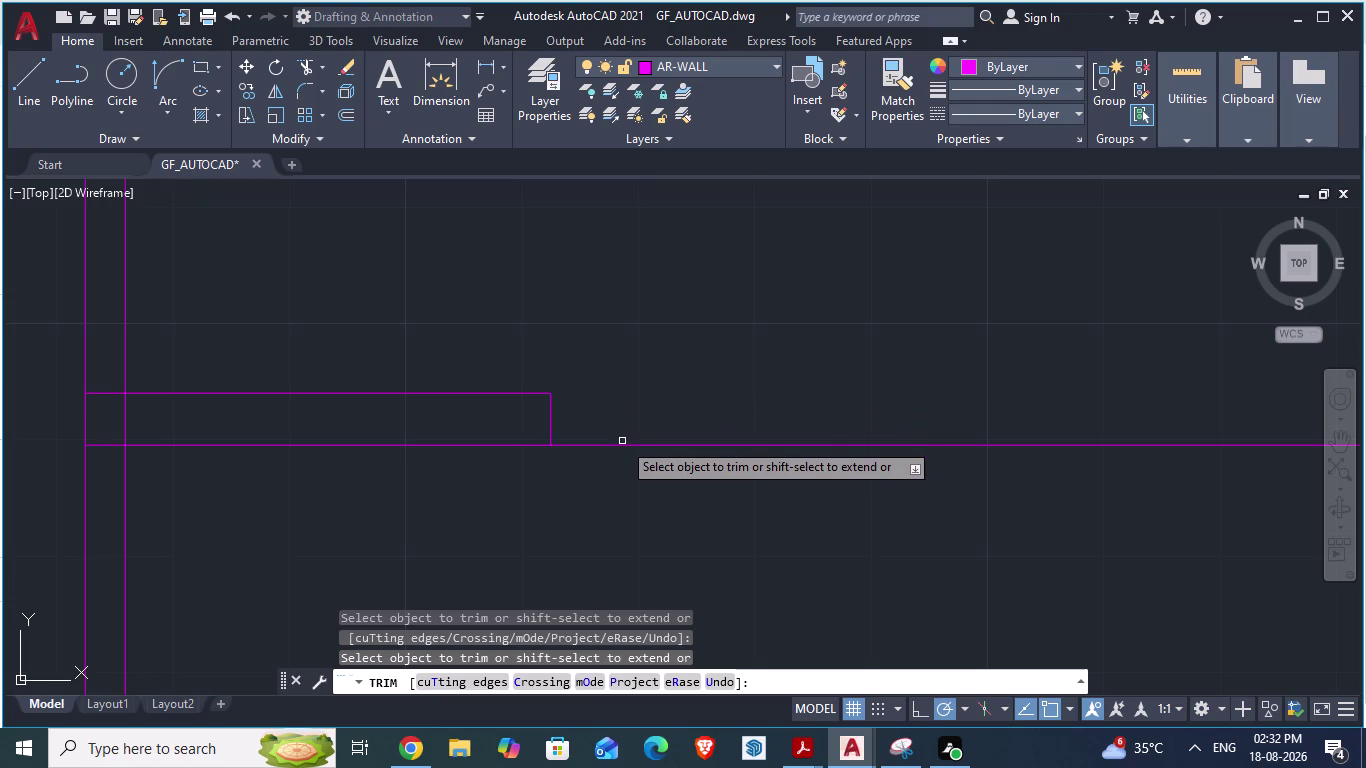
click(623, 445)
scroll(down, 3)
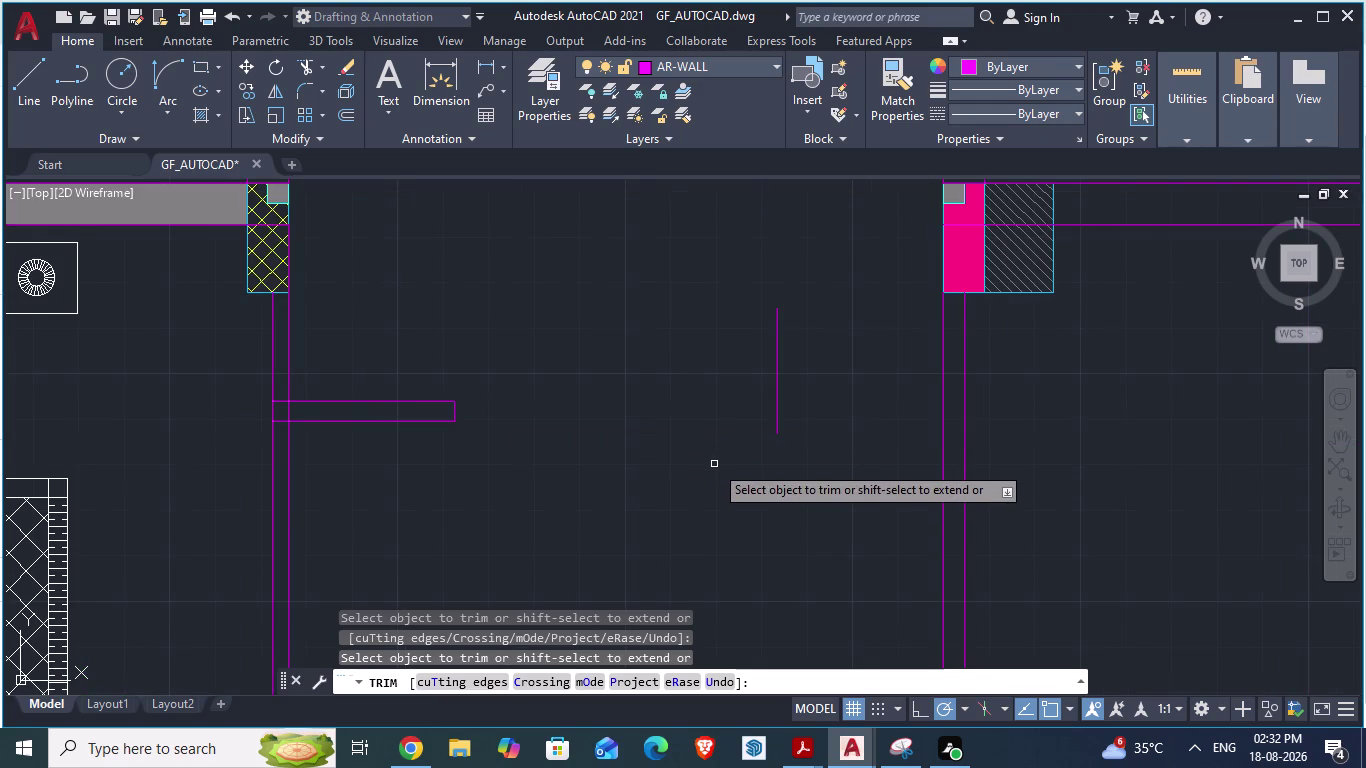
key(l)
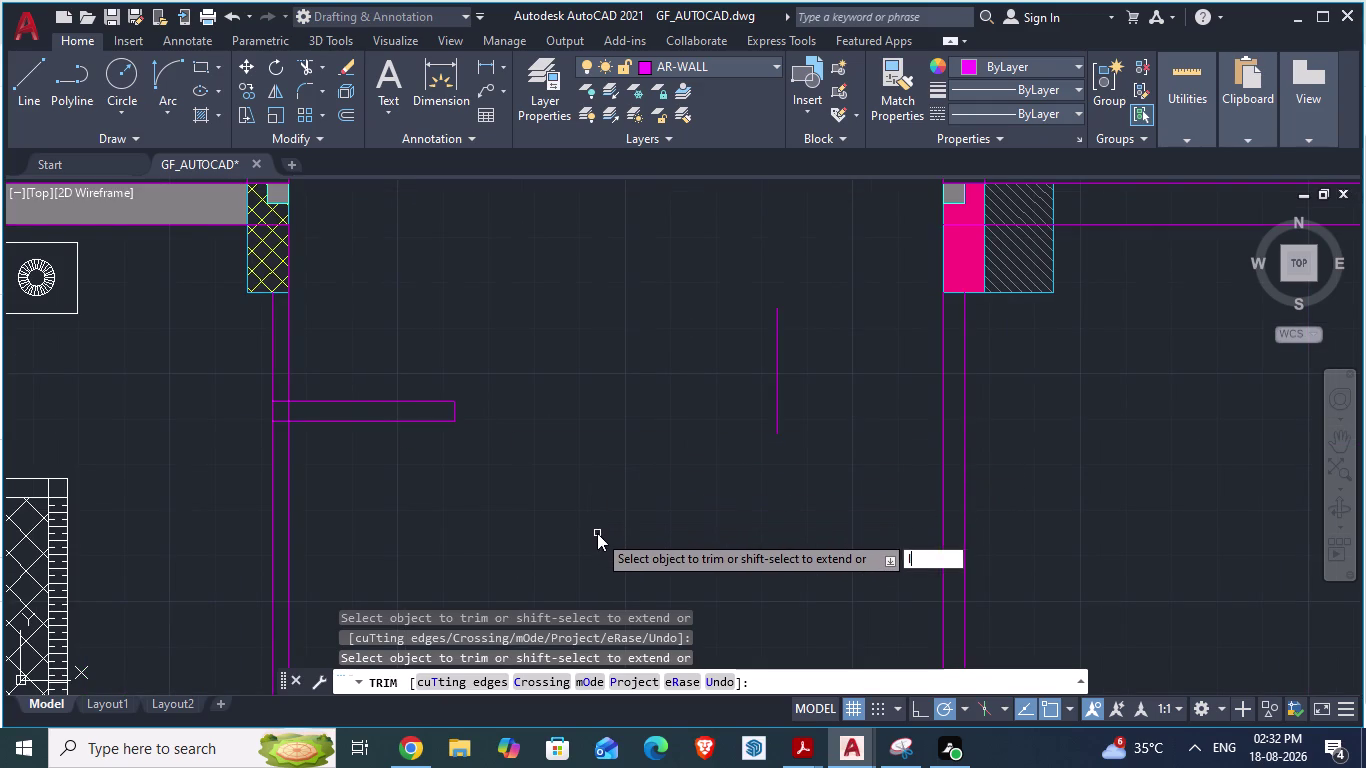
key(Return)
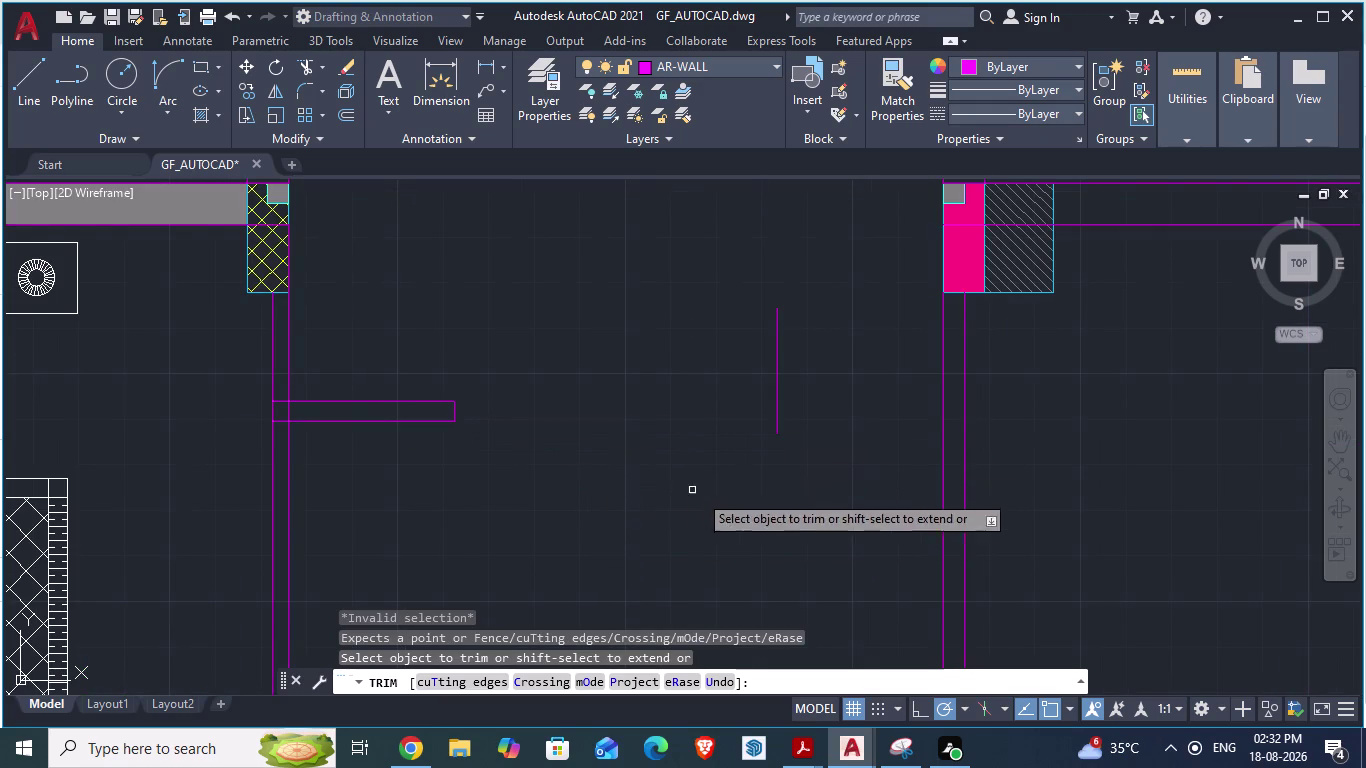
key(Escape)
Draw upper and lower wall lines from the box corners to the right outer wall.
key(l)
key(Return)
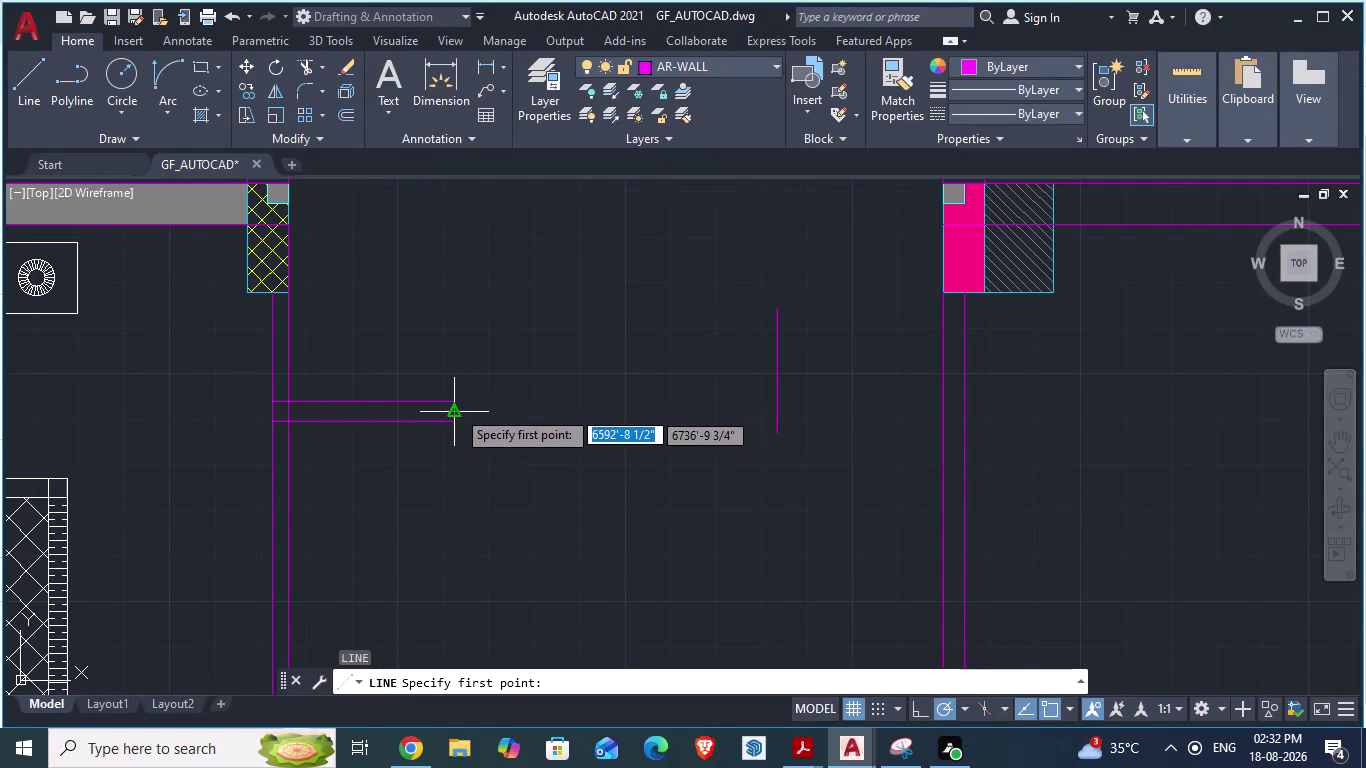
scroll(up, 3)
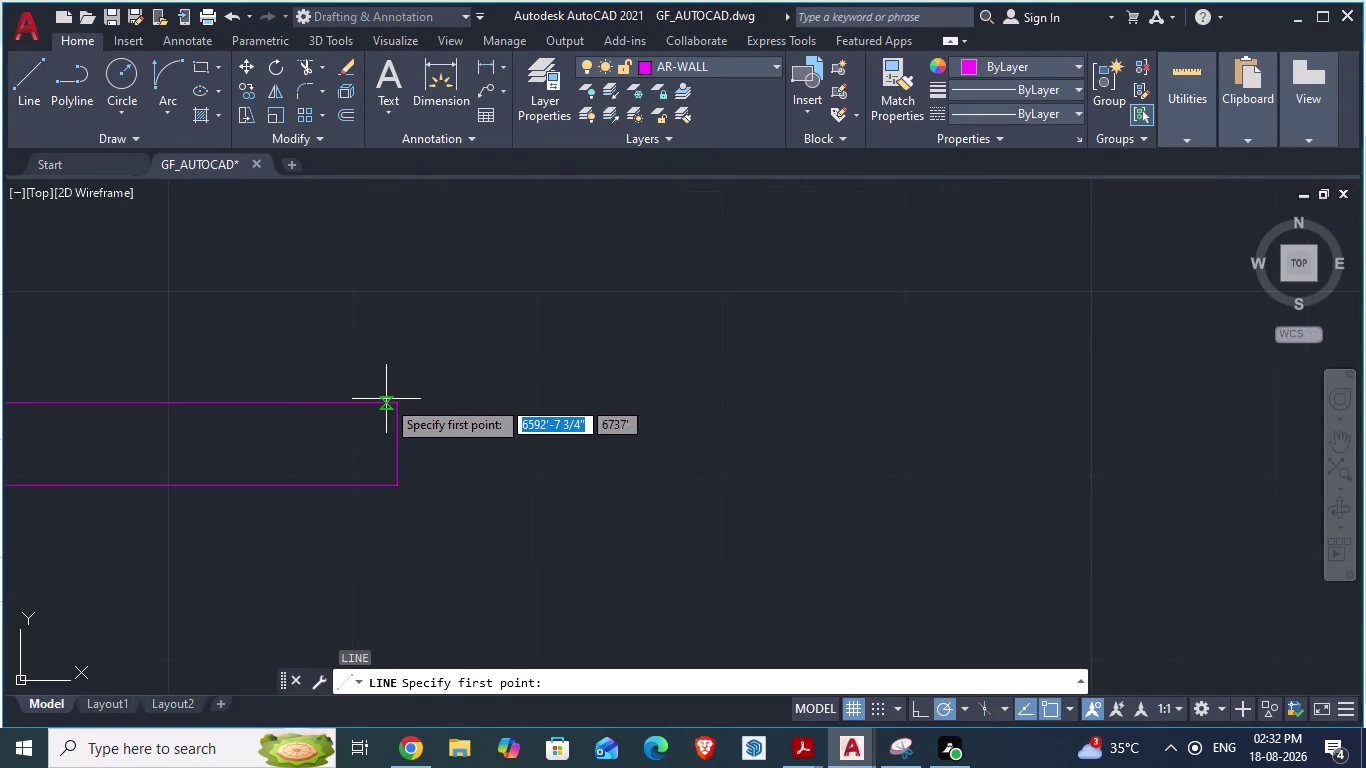
click(401, 401)
scroll(down, 3)
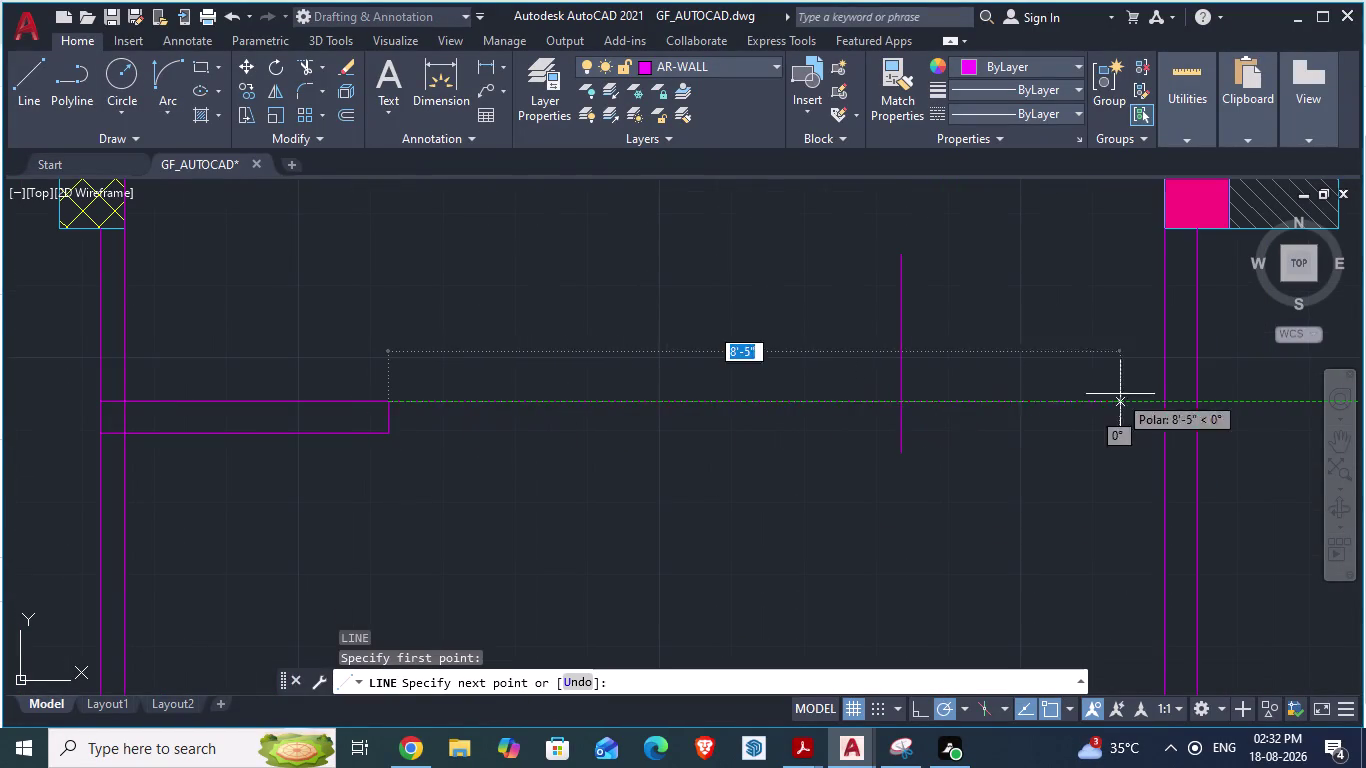
click(1170, 401)
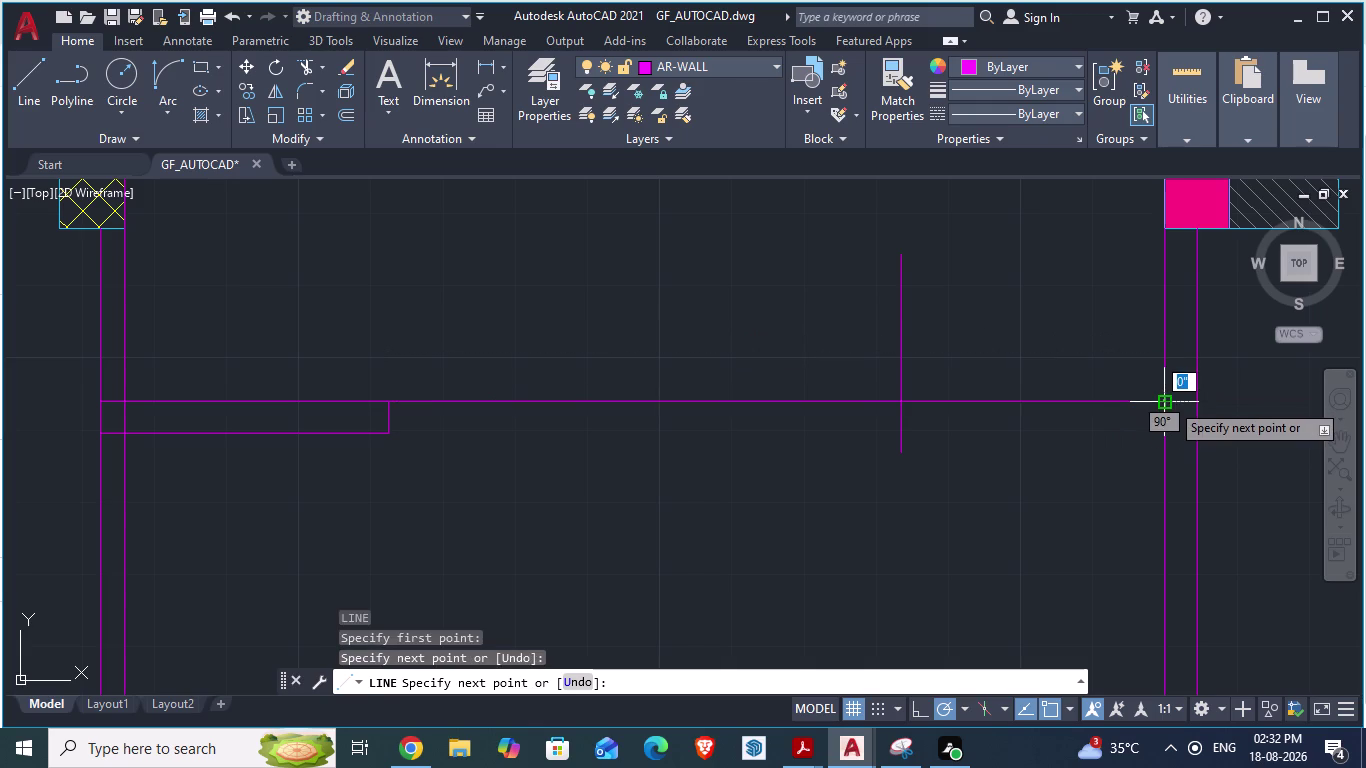
key(Return)
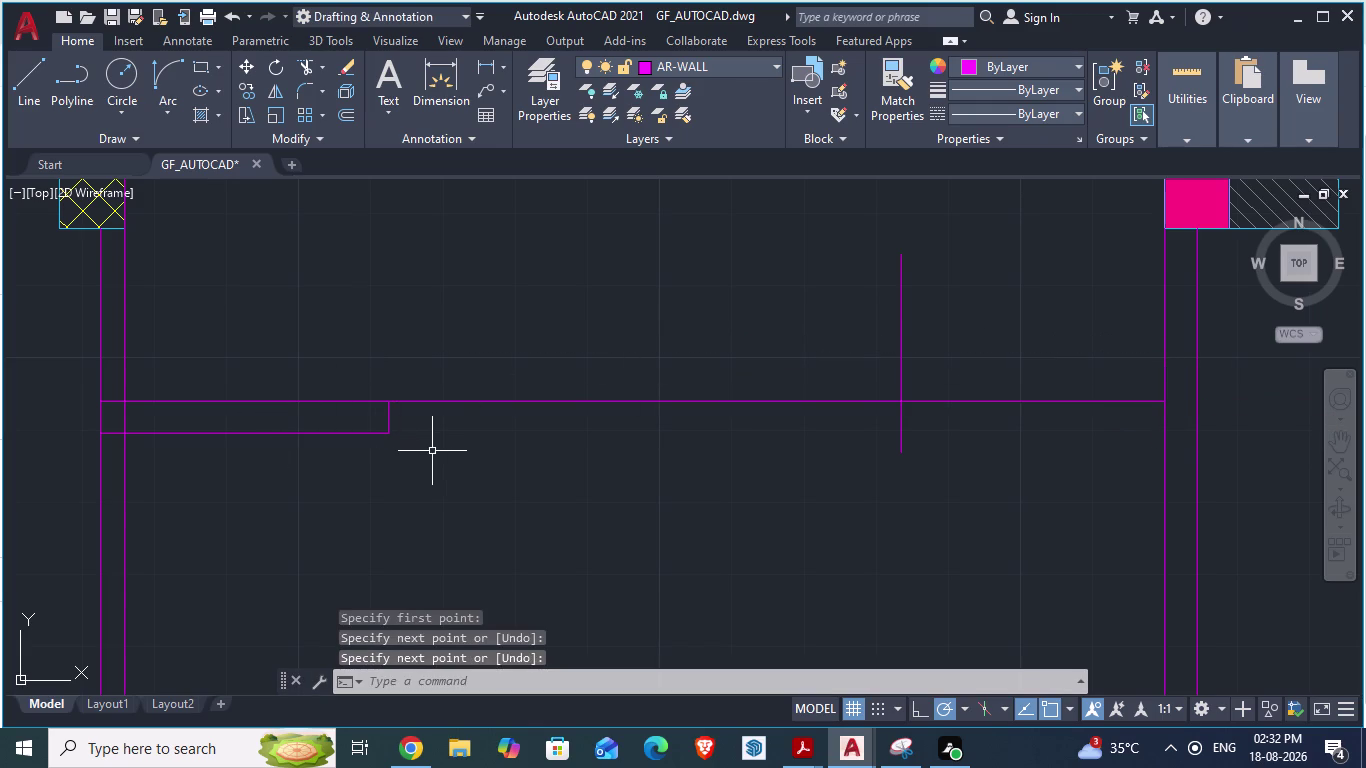
key(space)
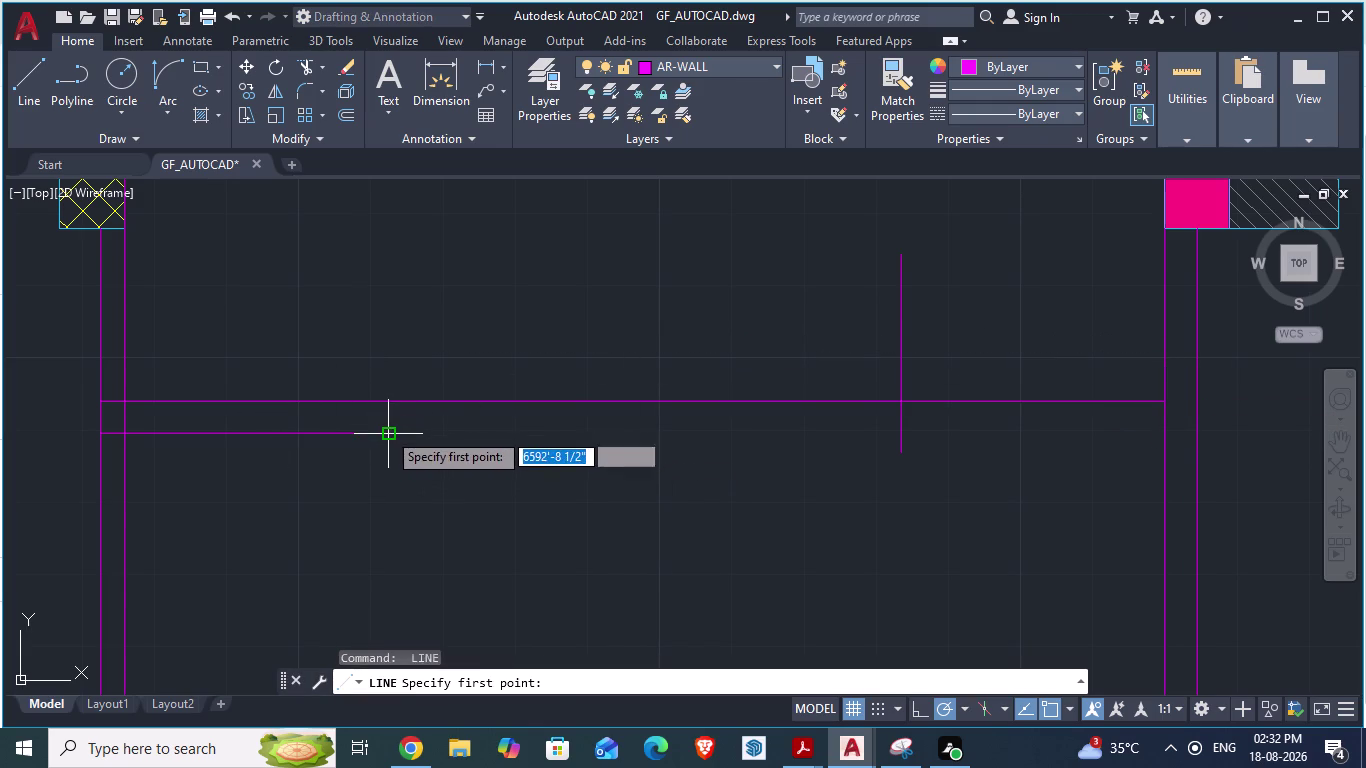
click(387, 431)
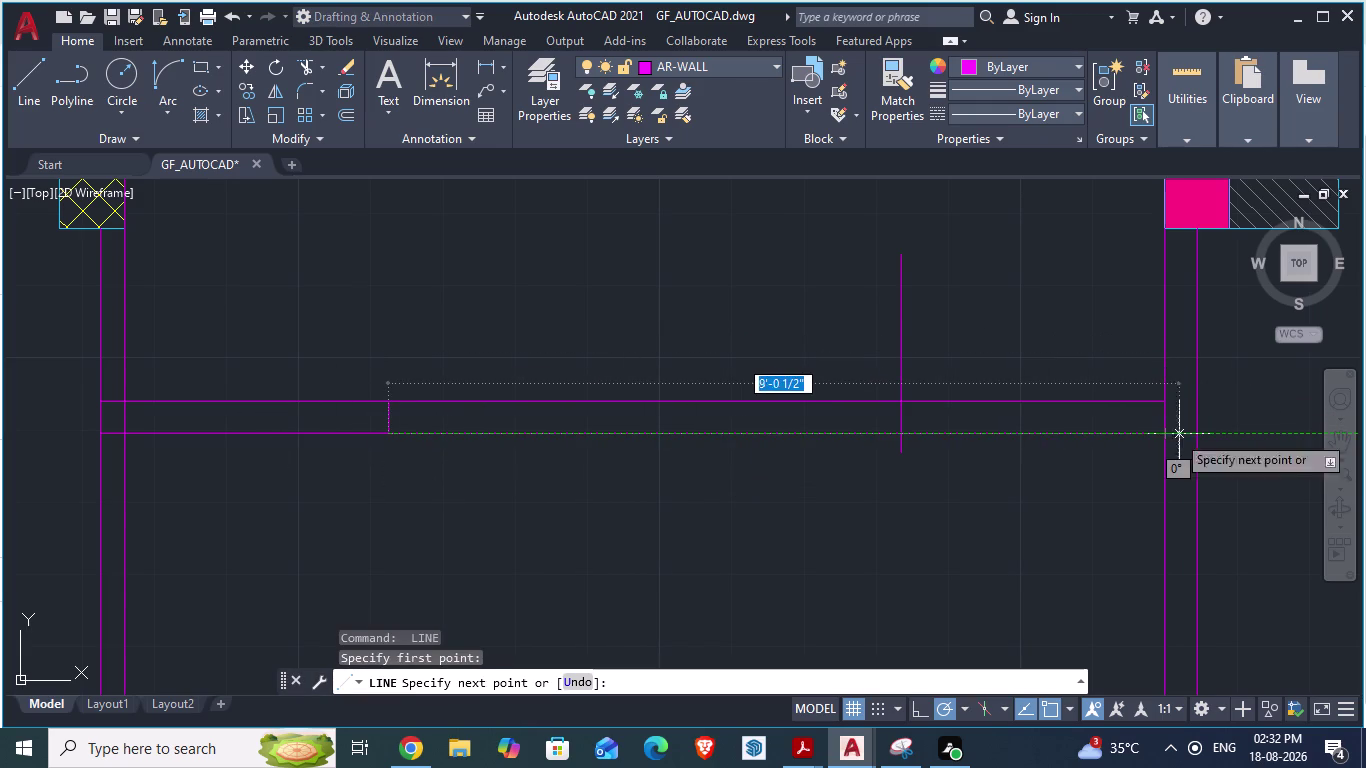
click(1203, 434)
key(Return)
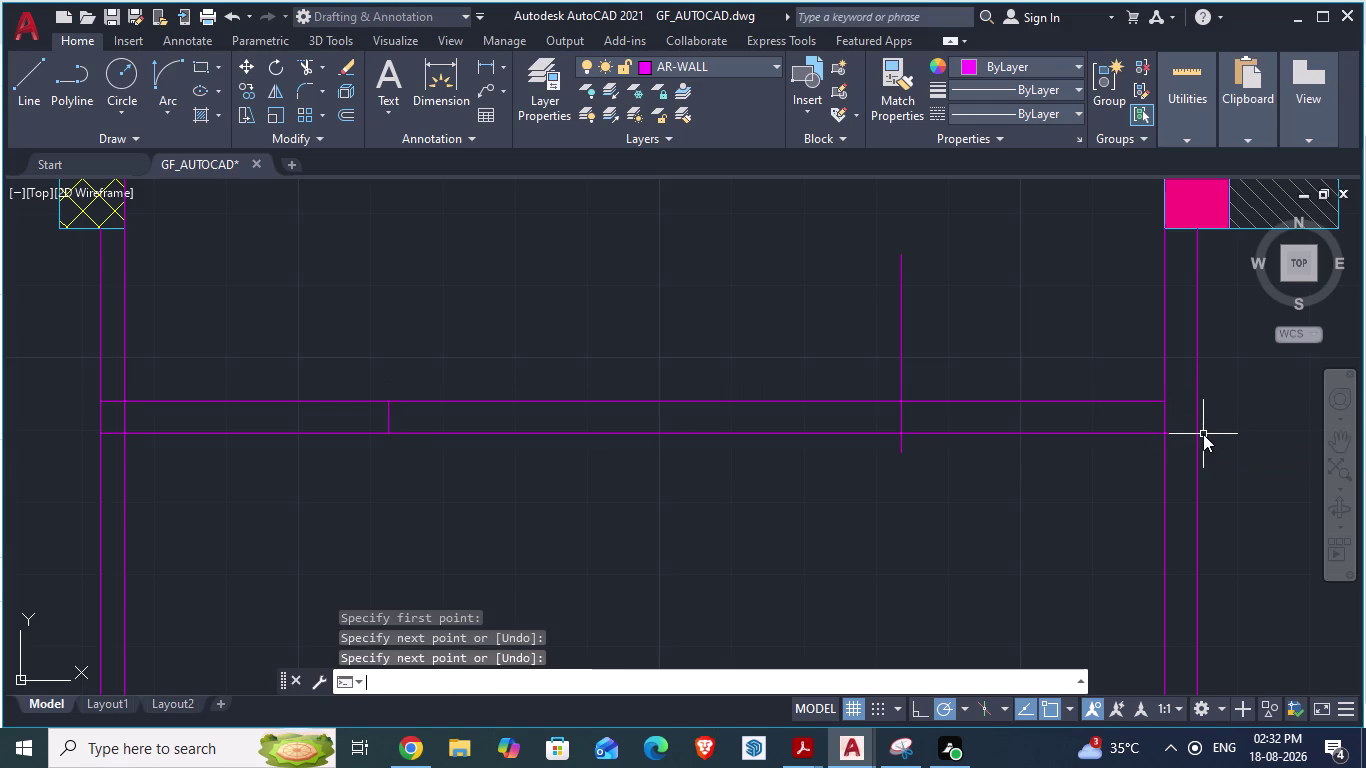
key(Escape)
Trim out the lines between the two wall stubs and the leftover vertical stub.
text(t)
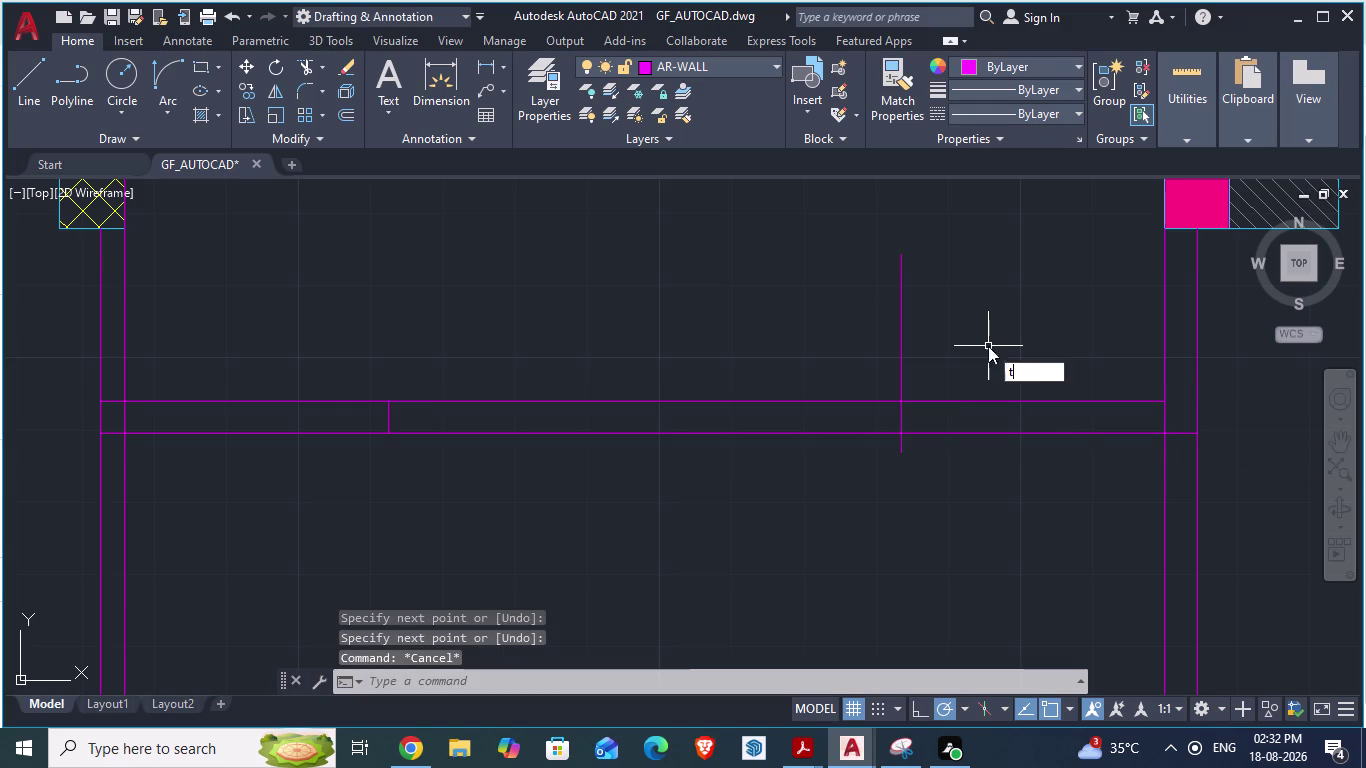
text(r)
key(Return)
drag(756, 379, 758, 529)
drag(858, 304, 939, 325)
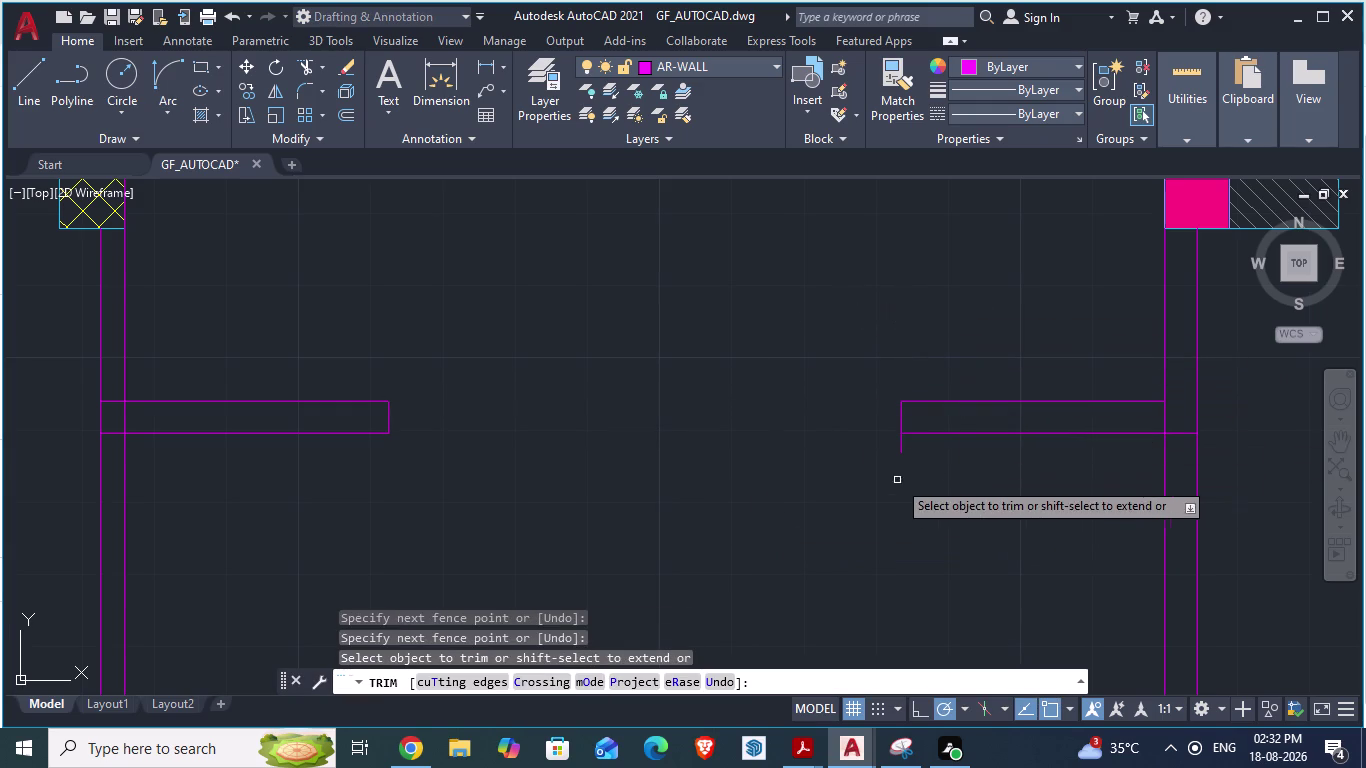
drag(885, 448, 919, 448)
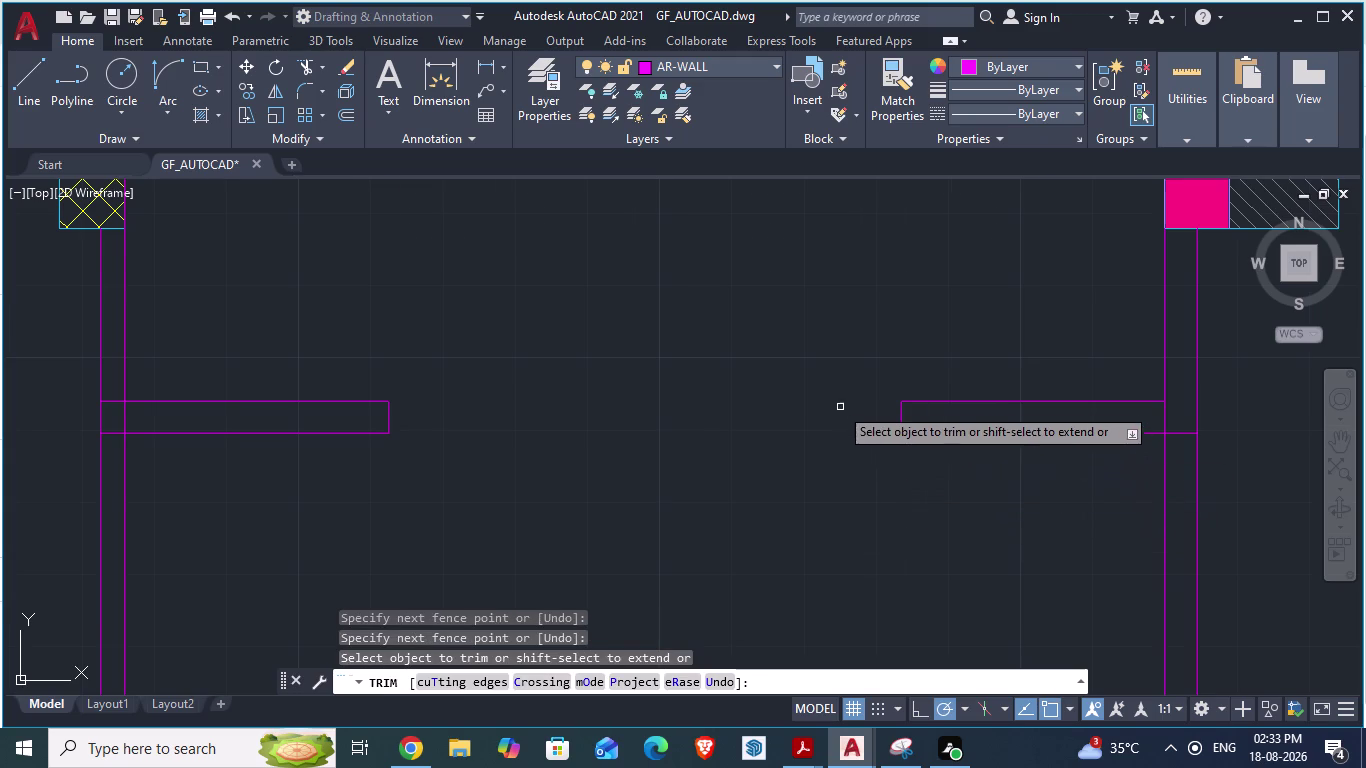
scroll(down, 3)
Check the reference plan, then trim the inner wall line at the right junction.
key(alt+Tab)
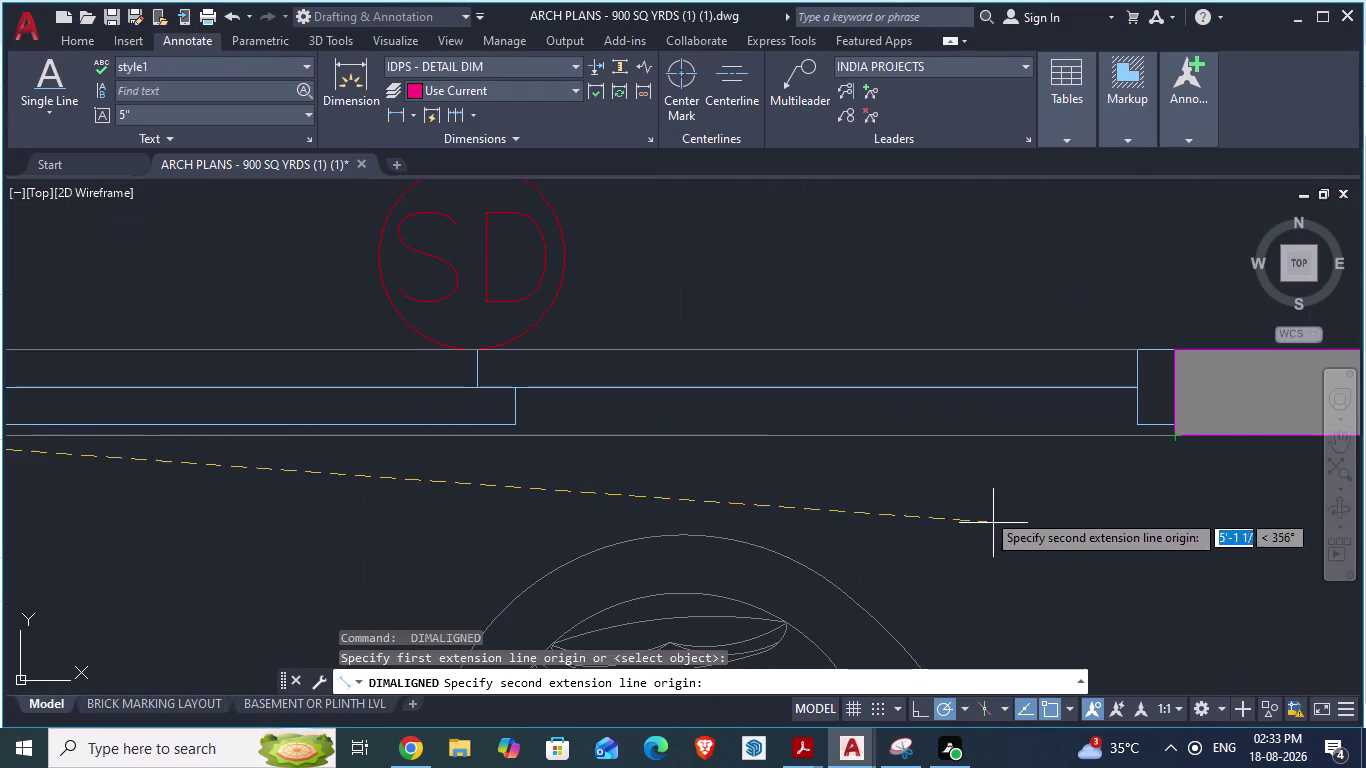
scroll(down, 3)
scroll(down, 3)
scroll(down, 3)
key(Escape)
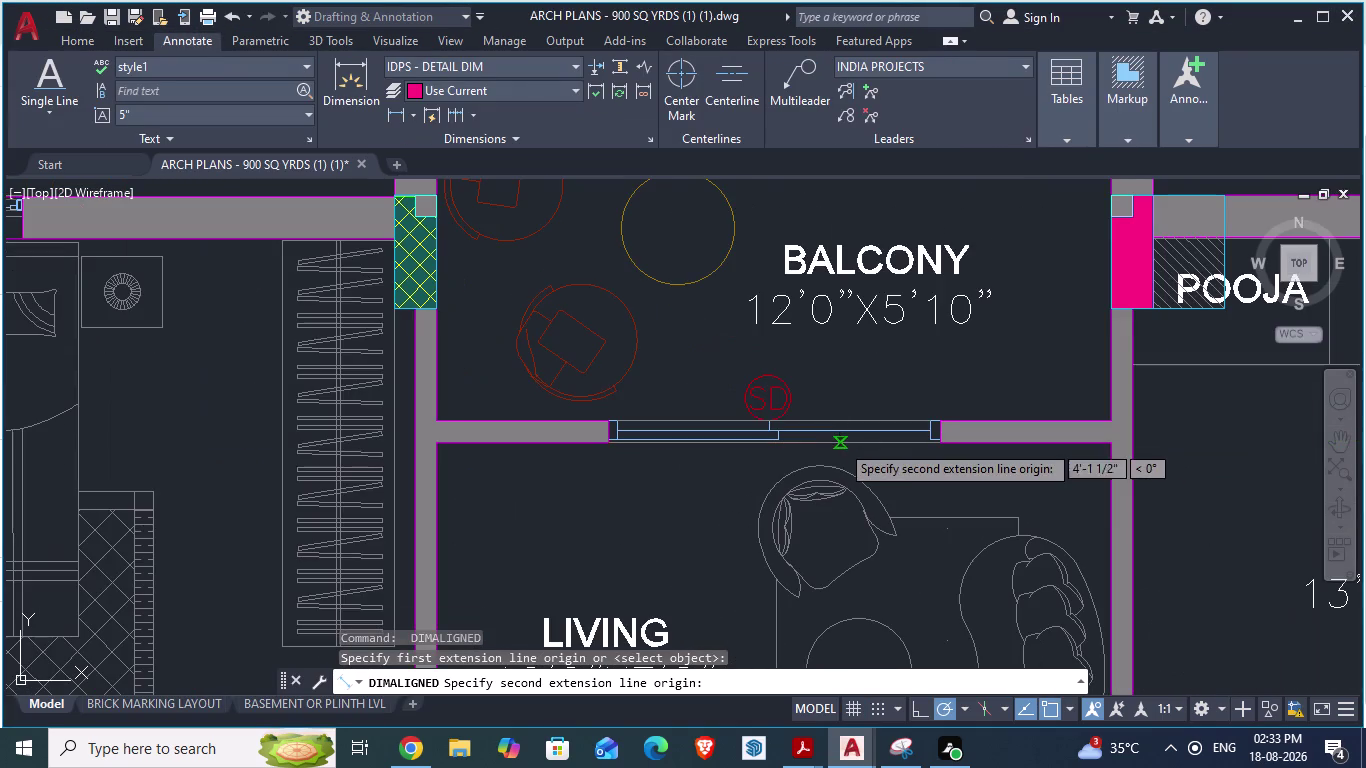
key(alt+Tab)
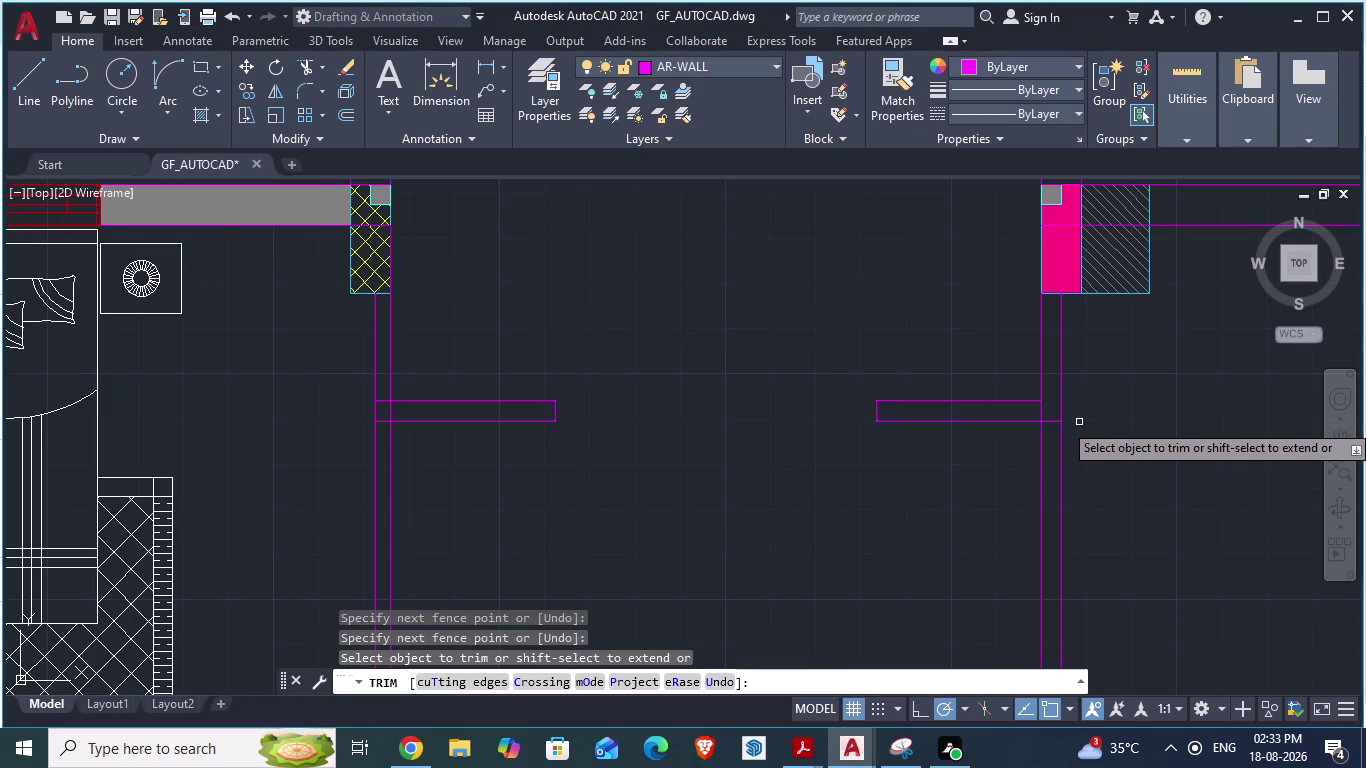
scroll(up, 3)
click(1030, 416)
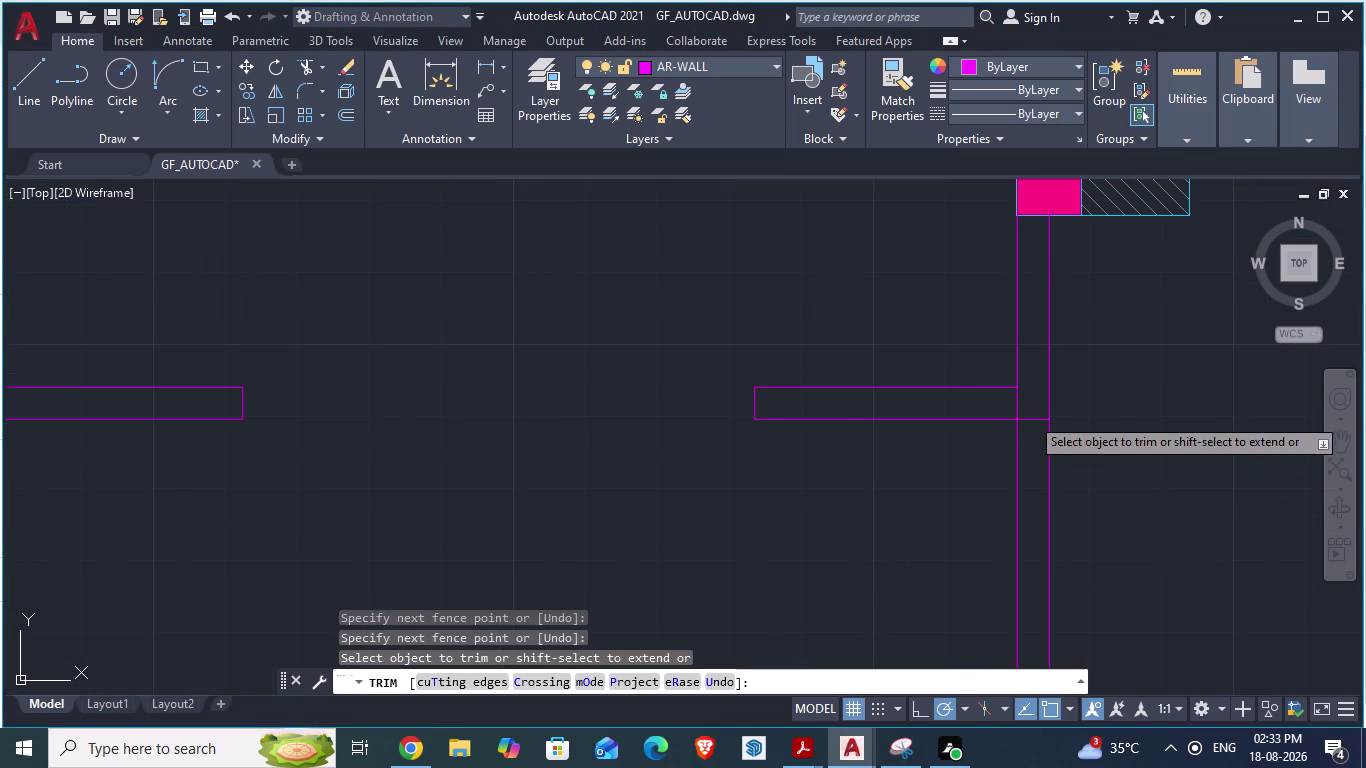
key(Escape)
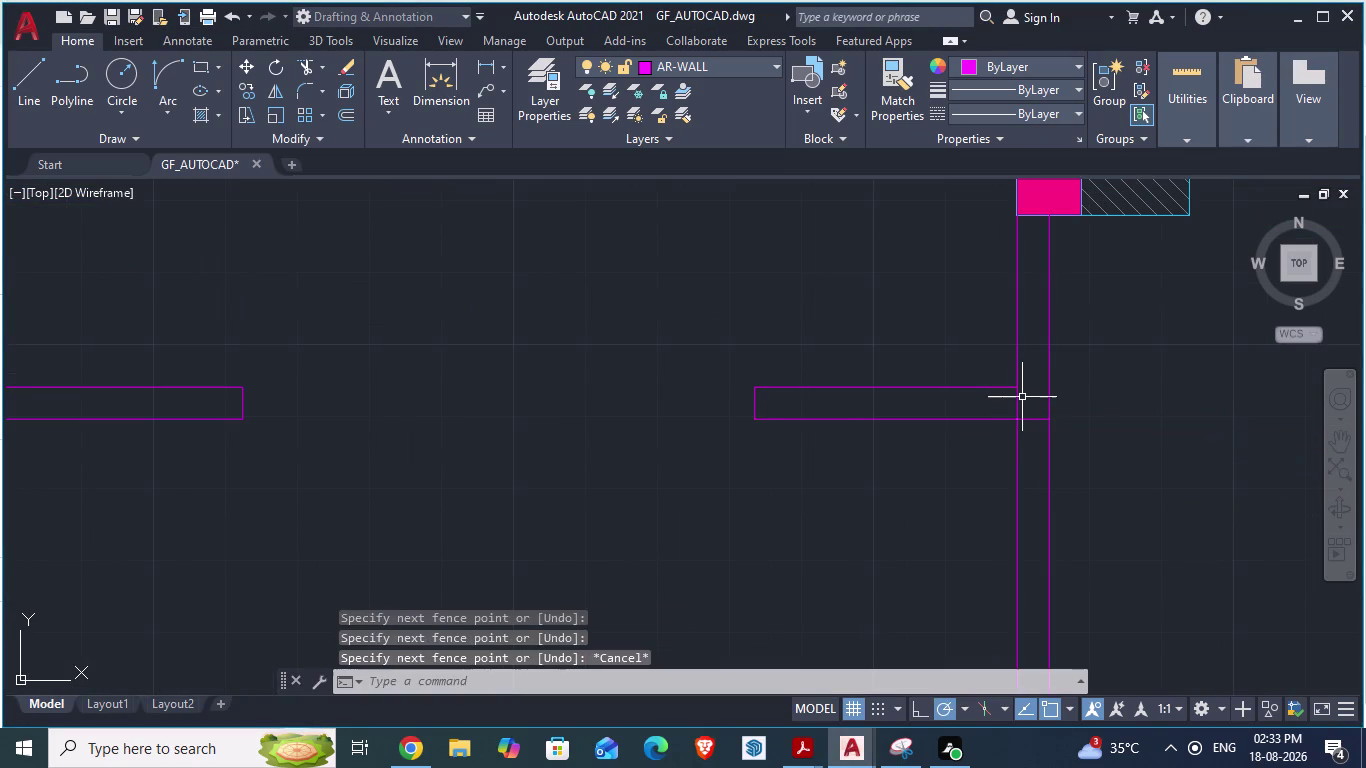
Trim the outer wall line and the remaining crossing piece at the junction.
text(tr)
key(Return)
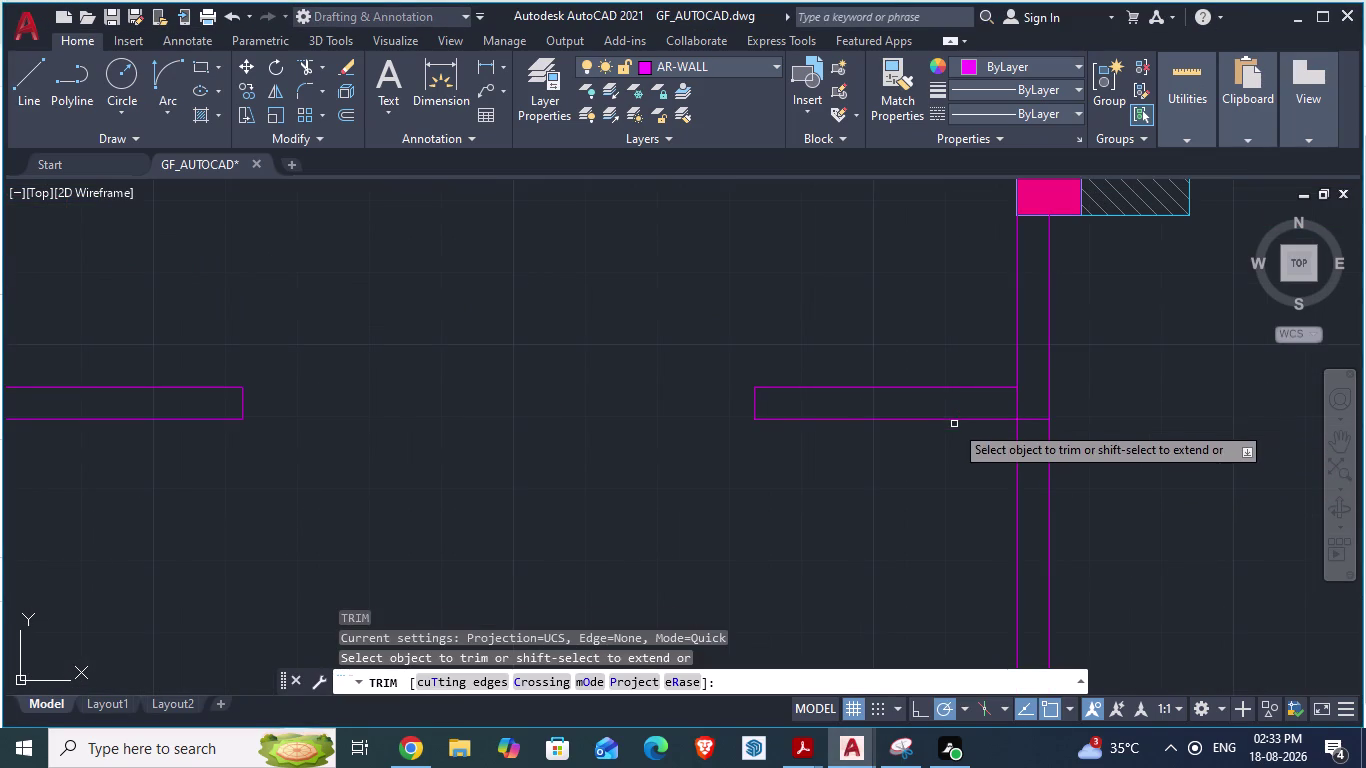
click(1017, 400)
click(1028, 419)
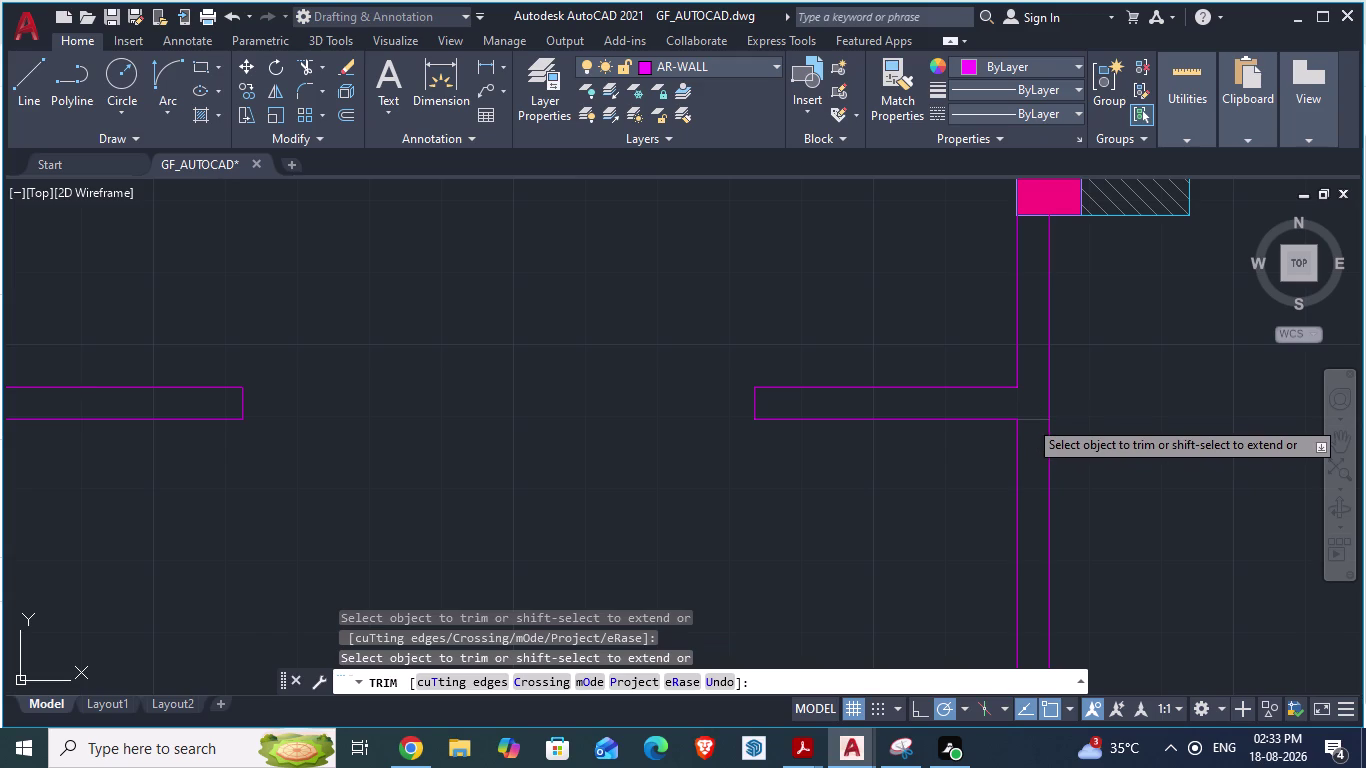
Save GF_AUTOCAD.dwg and clear any pending command.
key(ctrl+s)
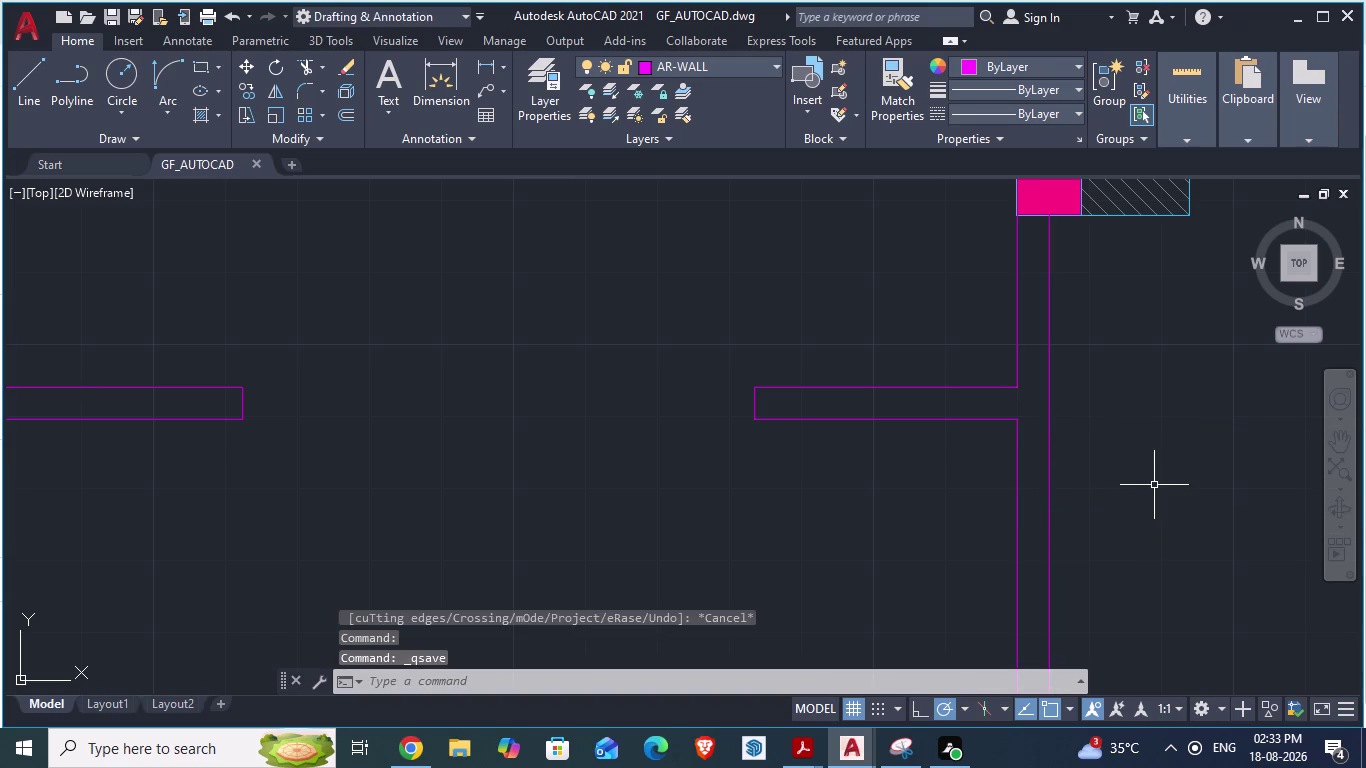
key(Escape)
scroll(down, 3)
scroll(up, 3)
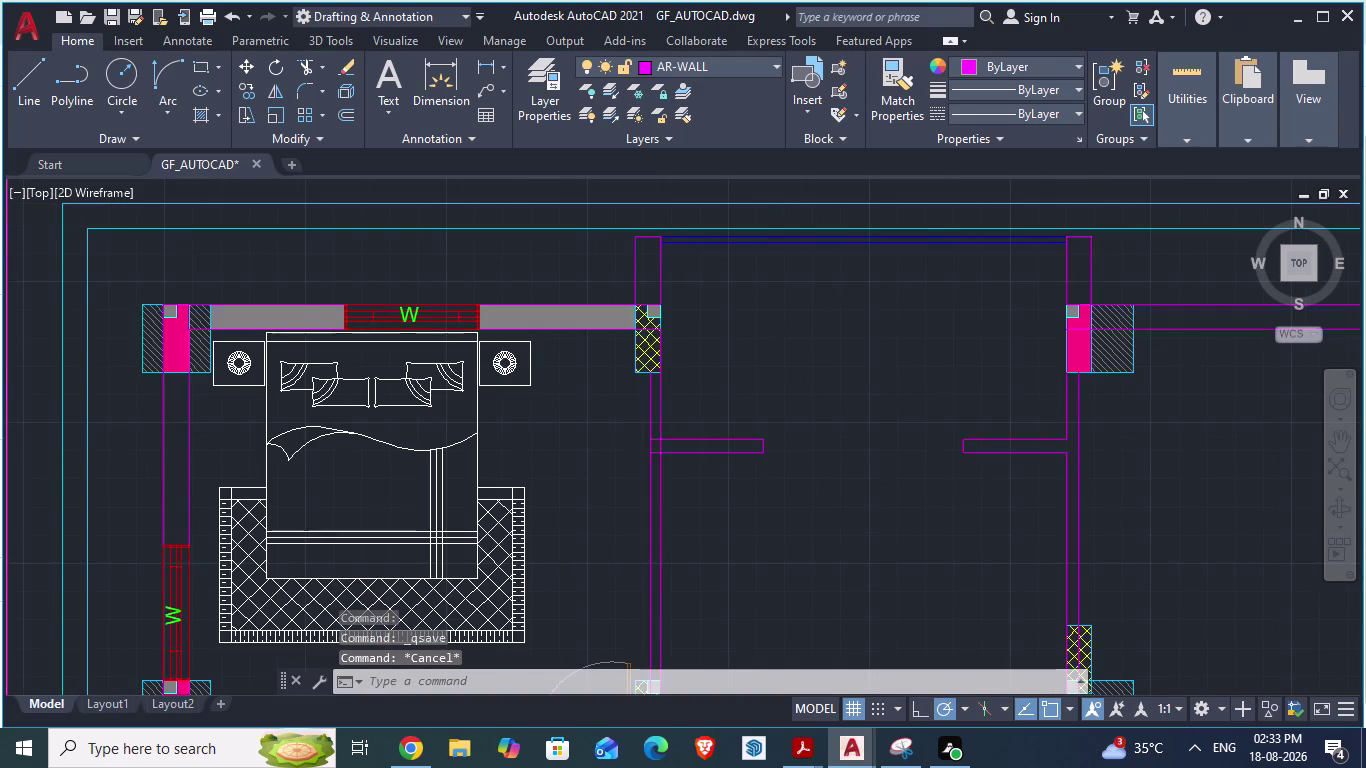
key(alt+Tab)
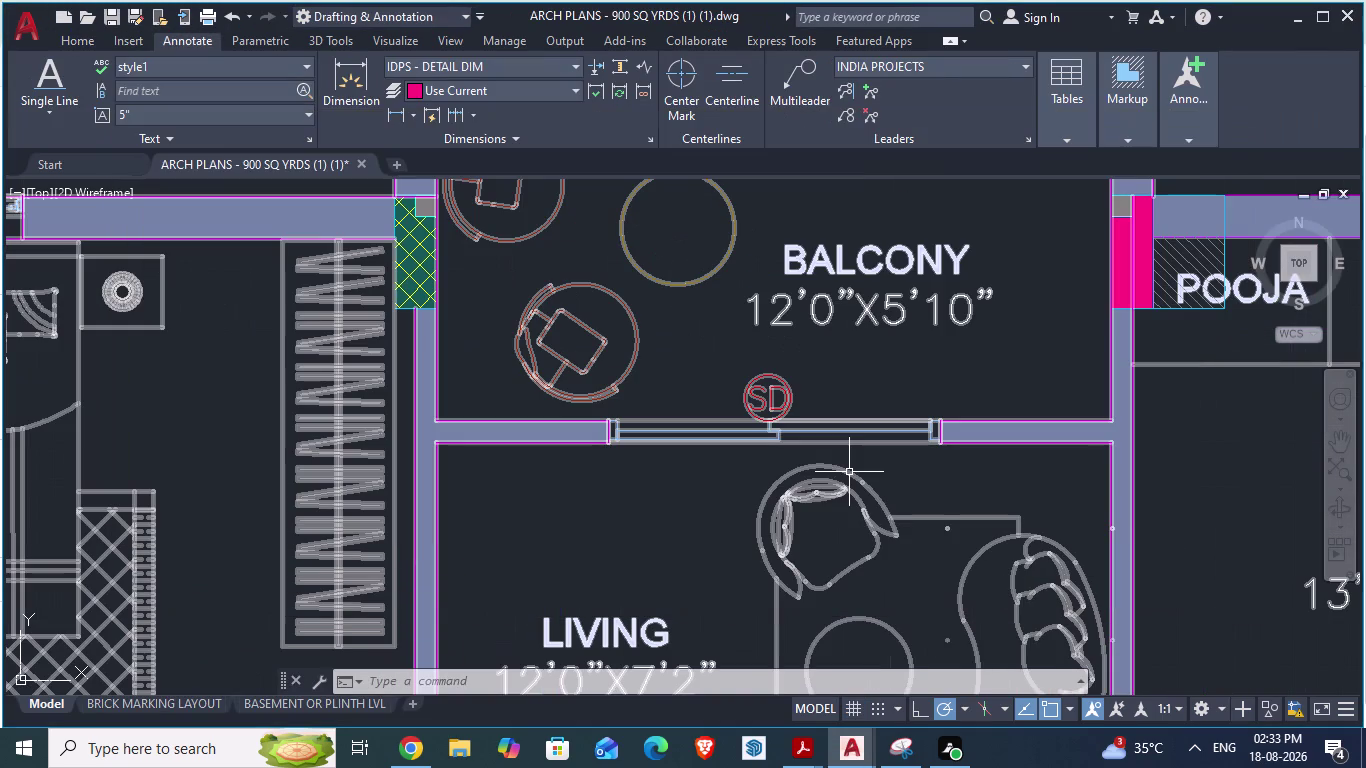
click(775, 419)
right_click(772, 415)
key(Escape)
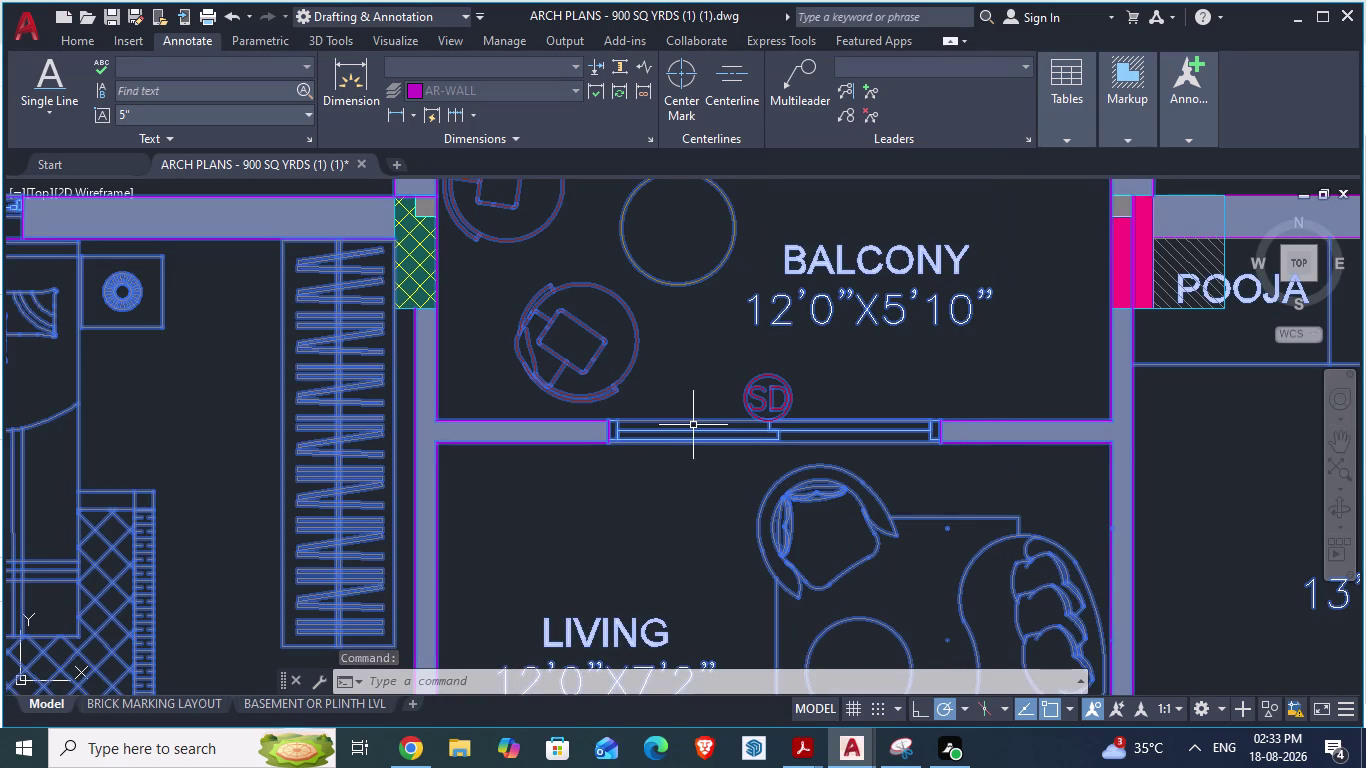
scroll(down, 3)
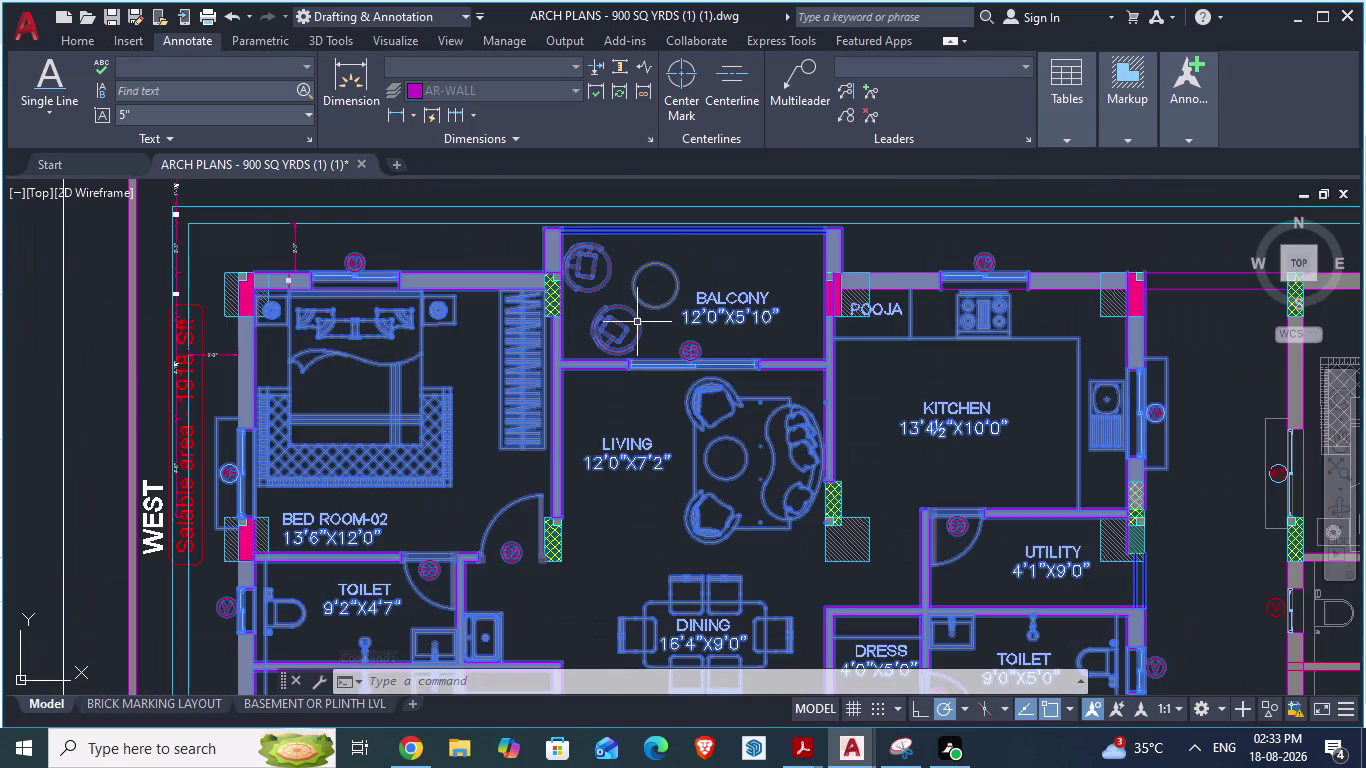
scroll(down, 3)
scroll(up, 3)
scroll(down, 3)
scroll(up, 3)
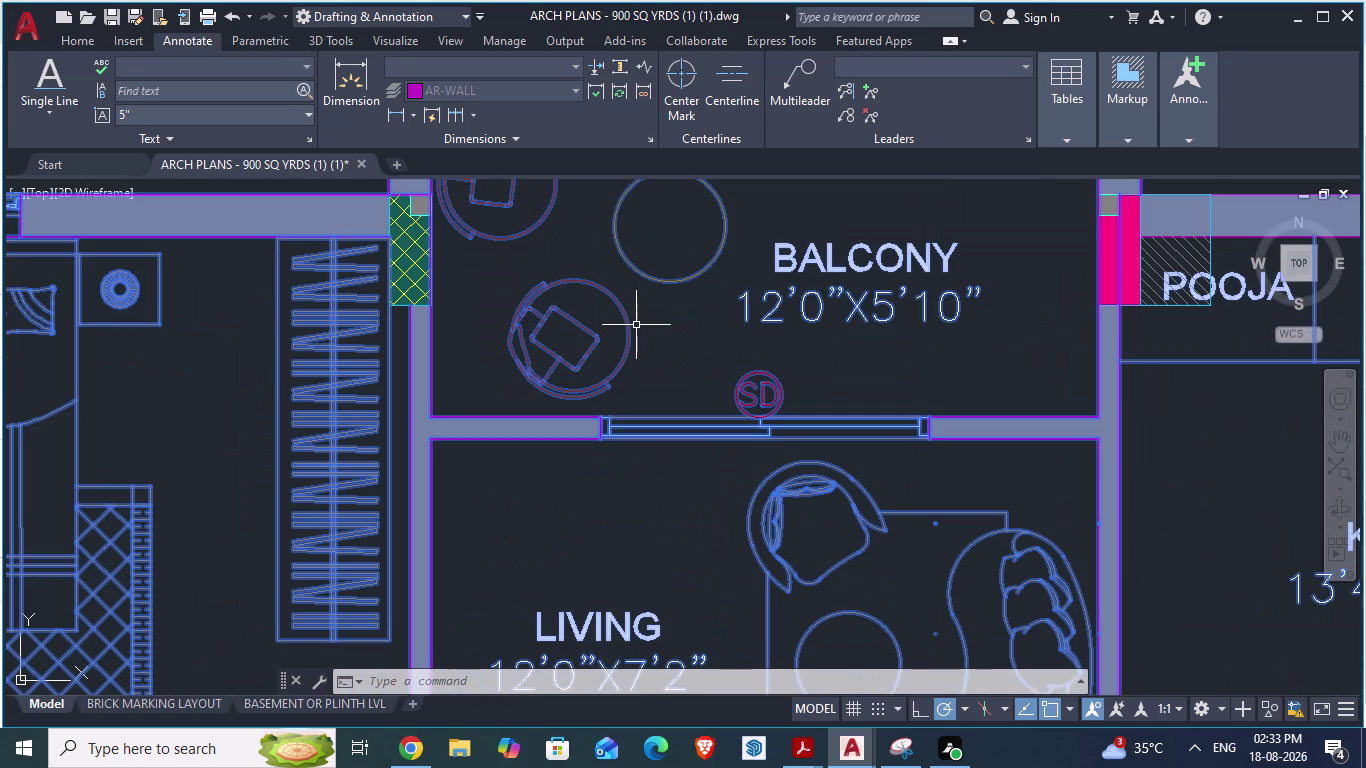
key(alt+Tab)
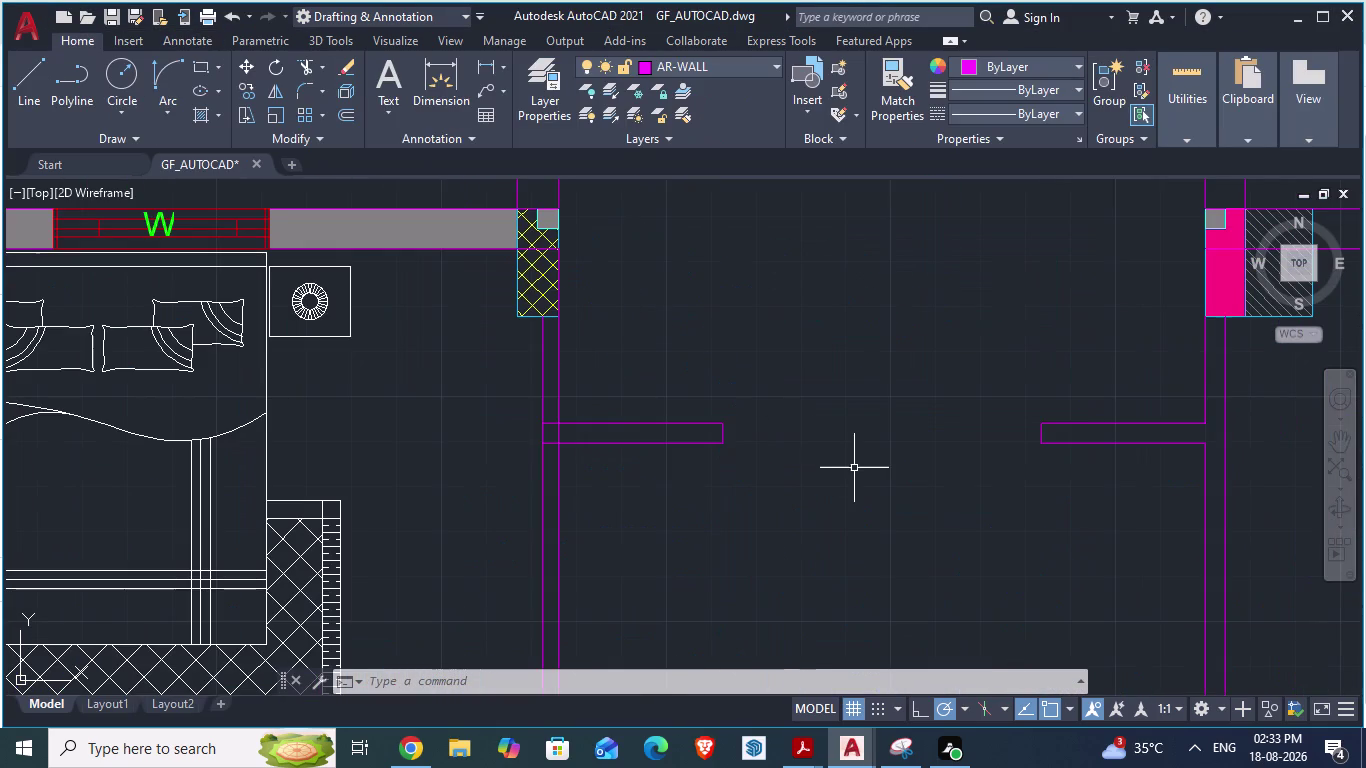
text(re)
key(Return)
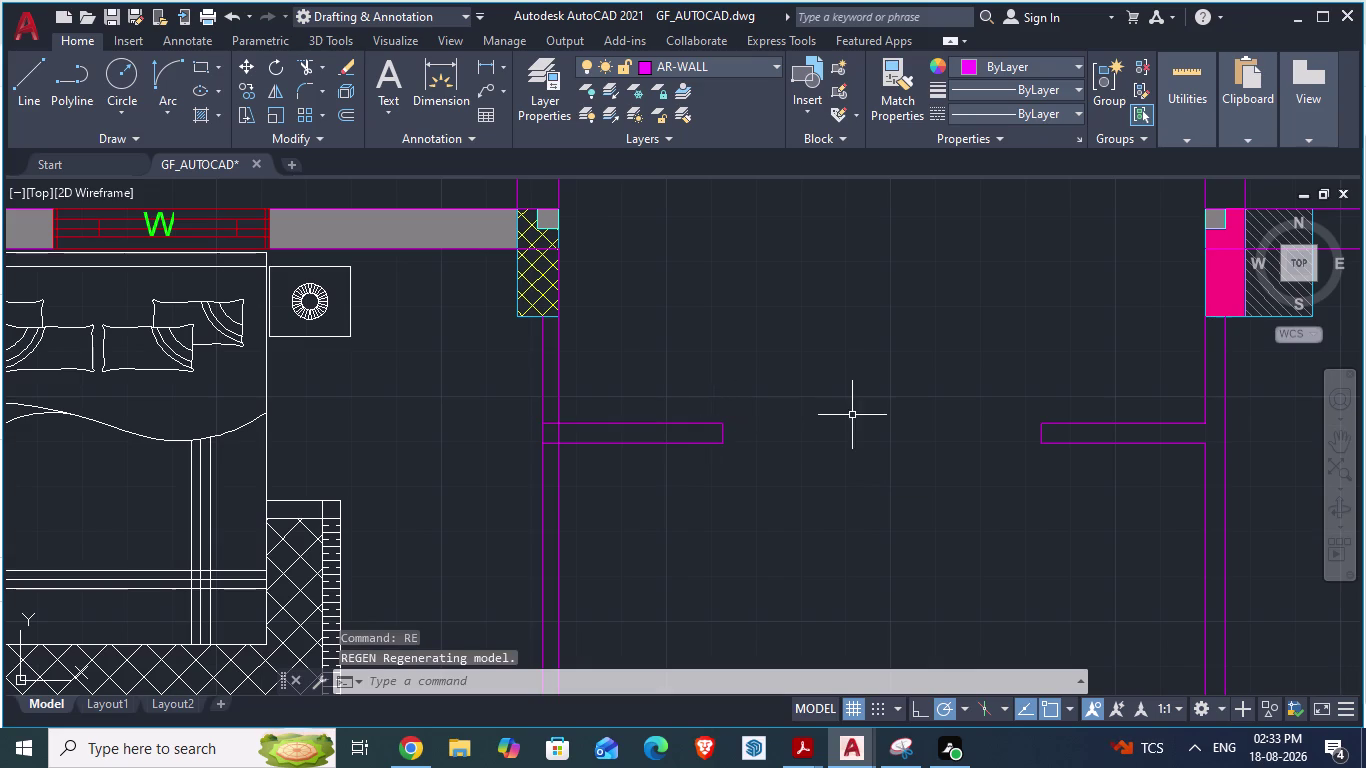
text(rec)
key(Return)
Draw a rectangle from the partition end across the gap between the wall lines.
click(728, 420)
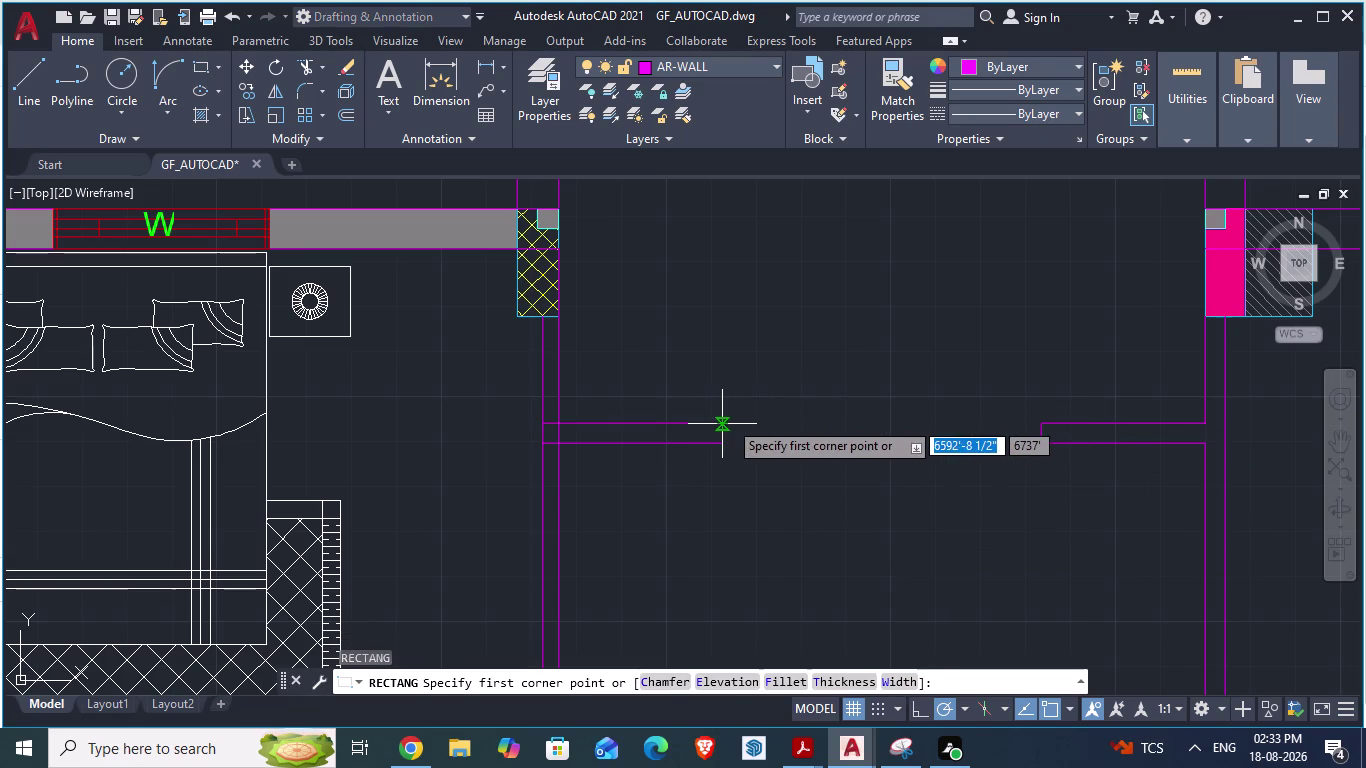
scroll(up, 3)
click(1040, 444)
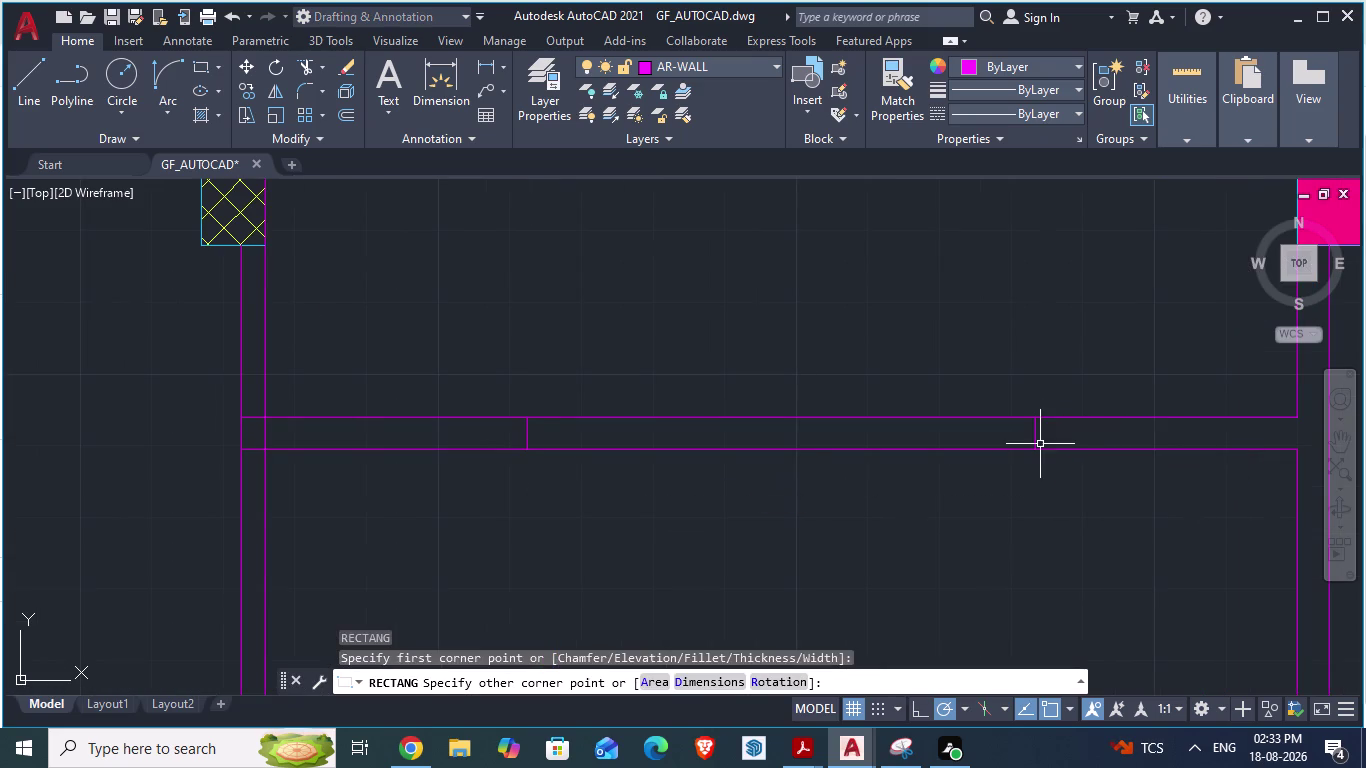
right_click(958, 451)
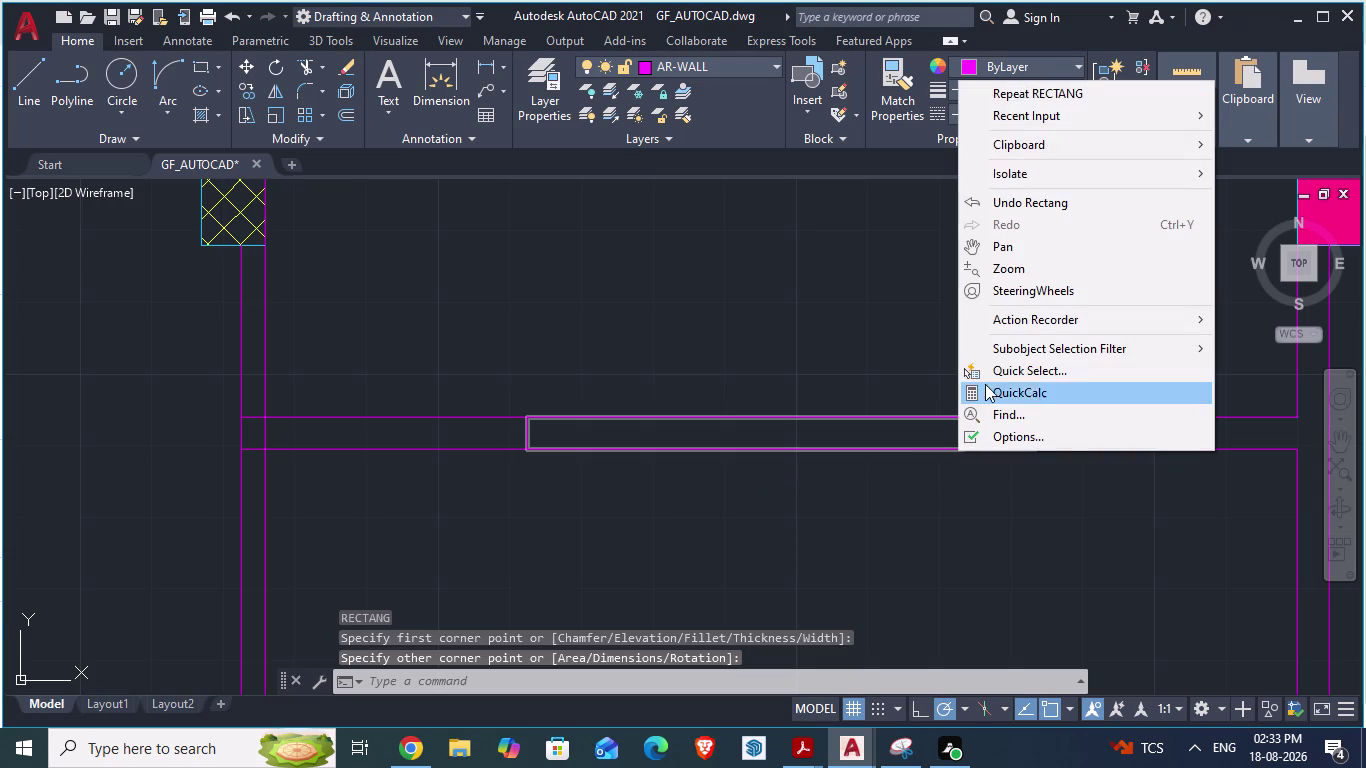
Set the new rectangle's colour to index colour 231 in Properties.
click(879, 418)
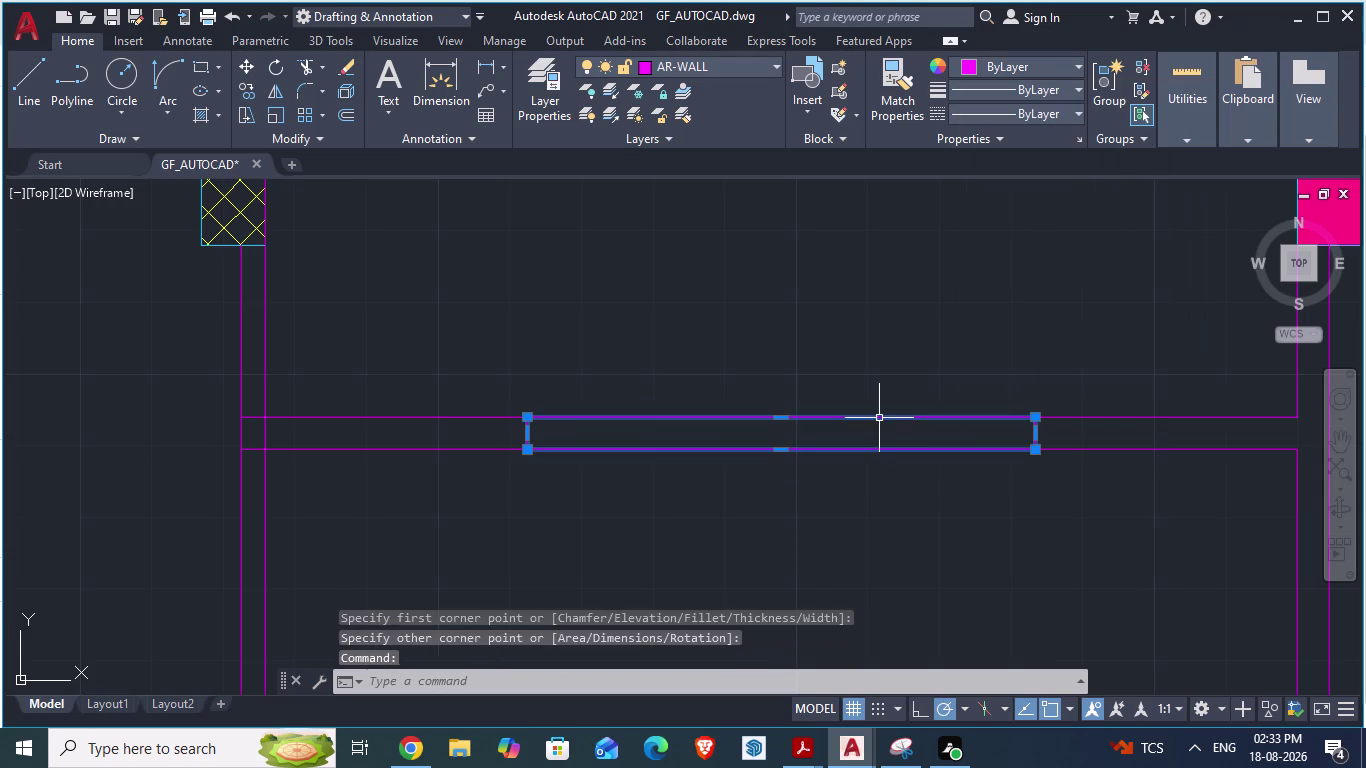
right_click(879, 418)
click(956, 685)
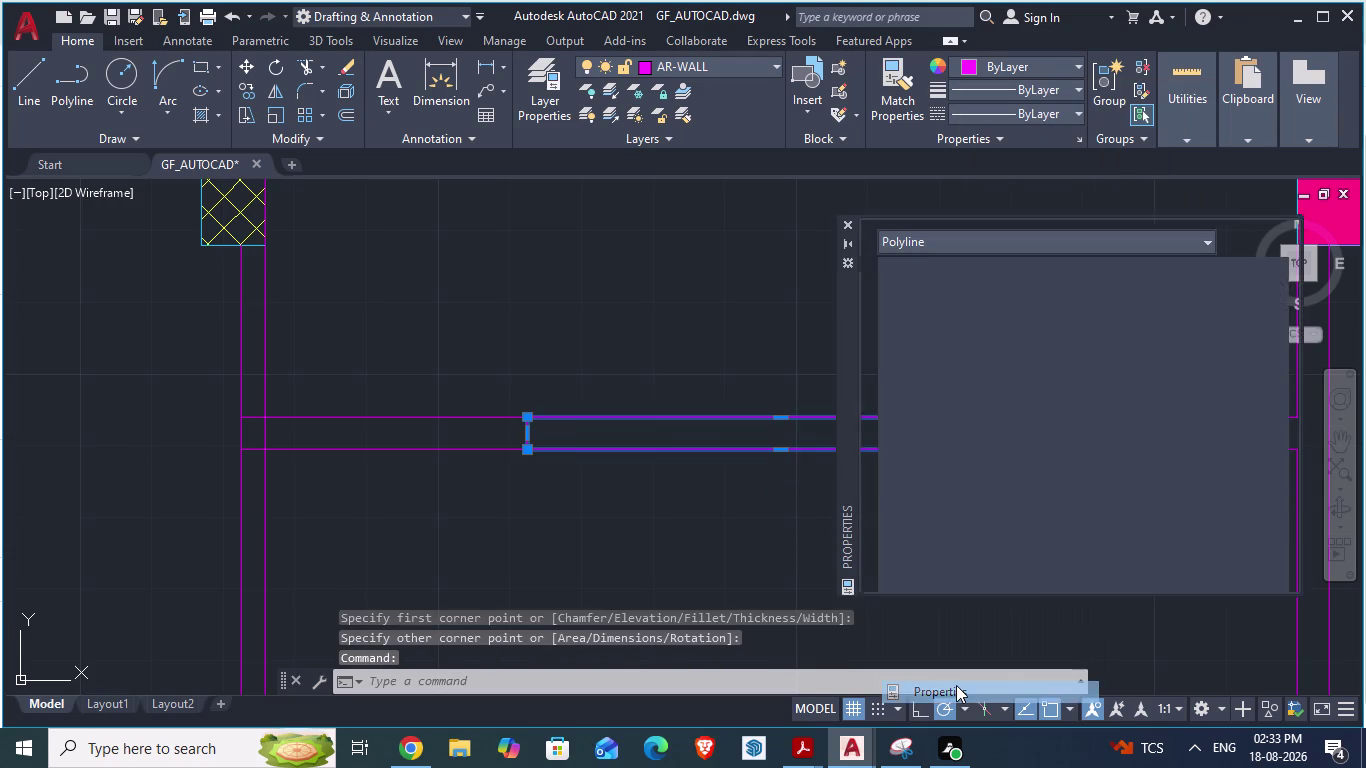
click(1084, 291)
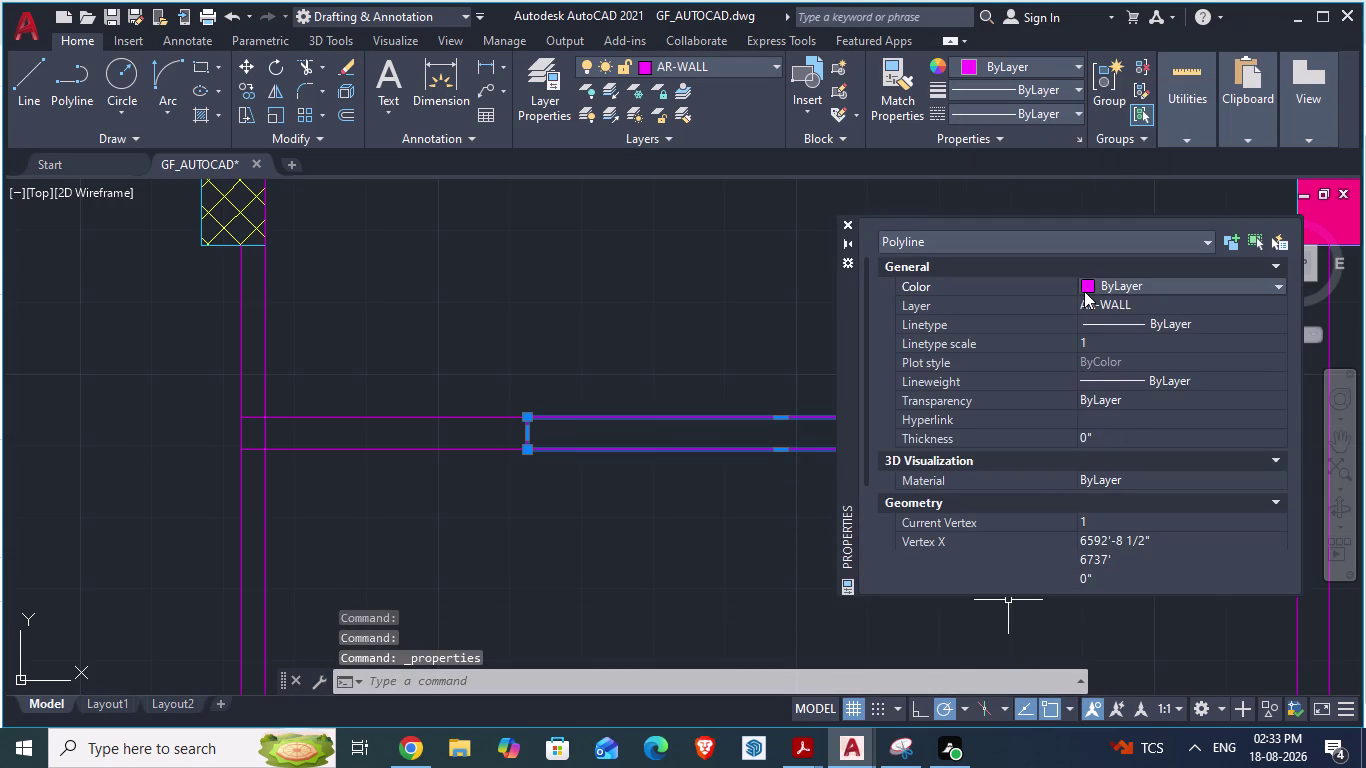
click(1084, 287)
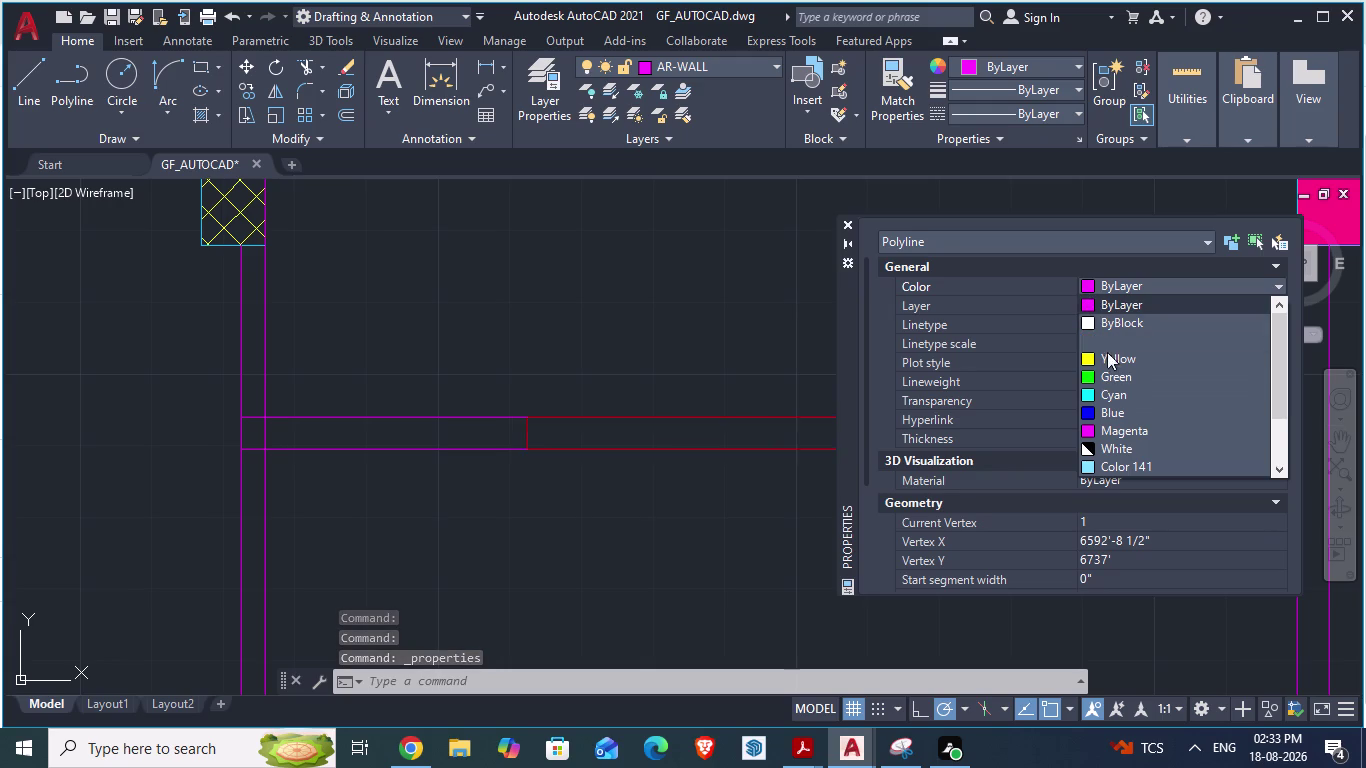
scroll(down, 3)
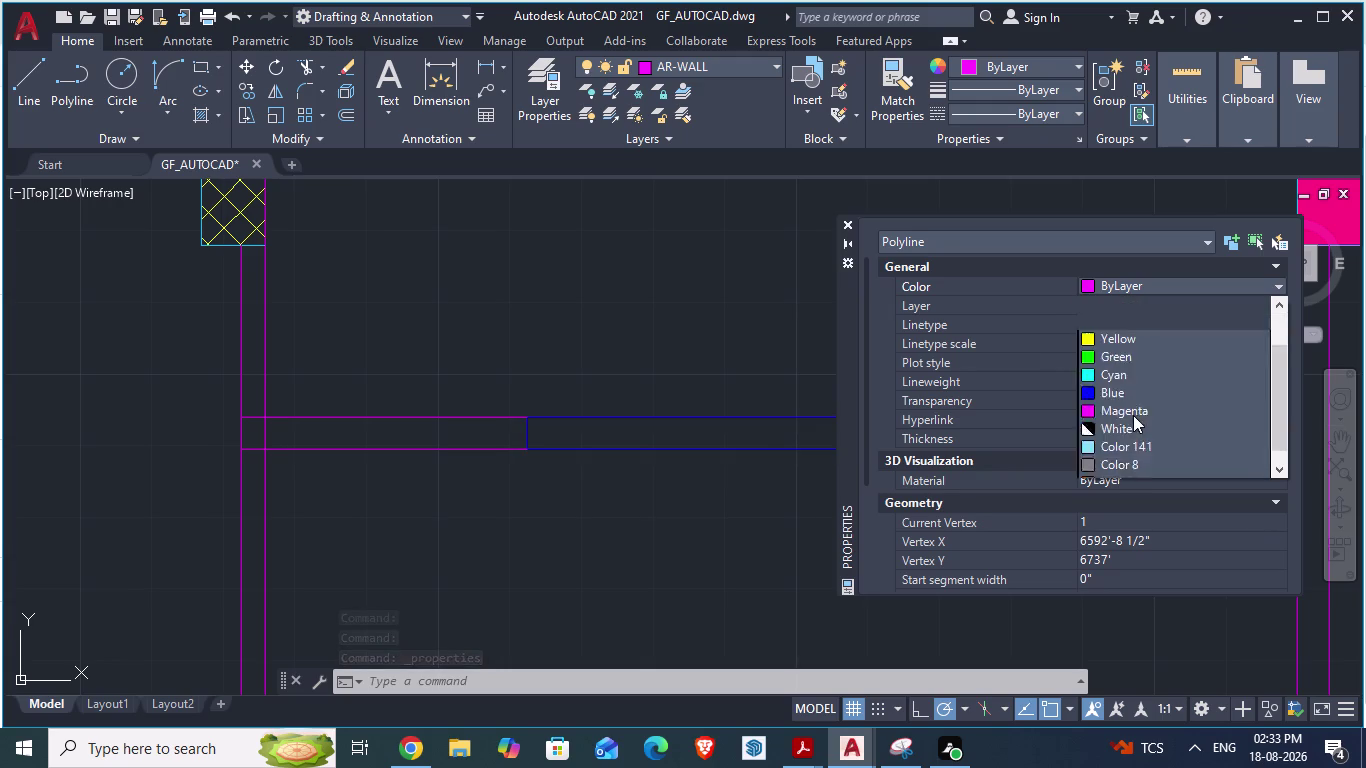
scroll(down, 3)
click(1137, 460)
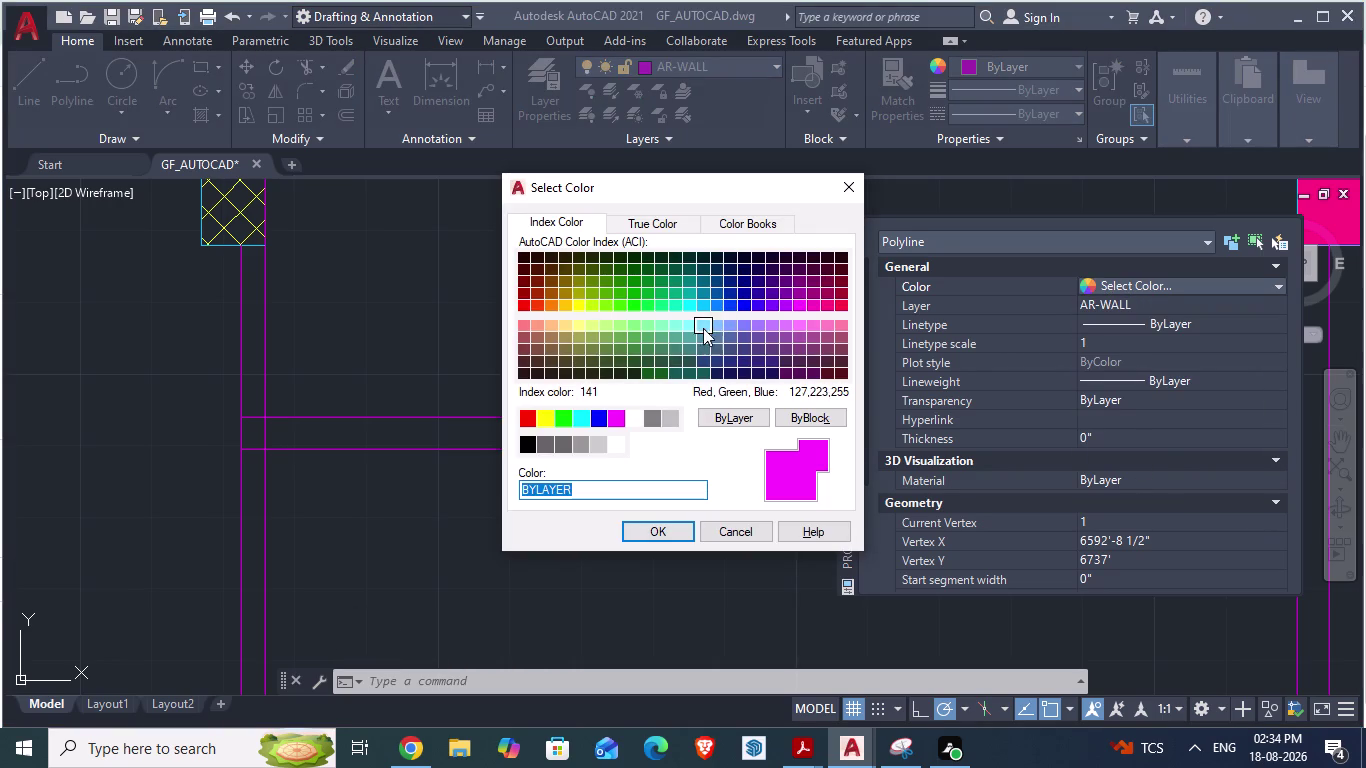
click(830, 325)
click(669, 528)
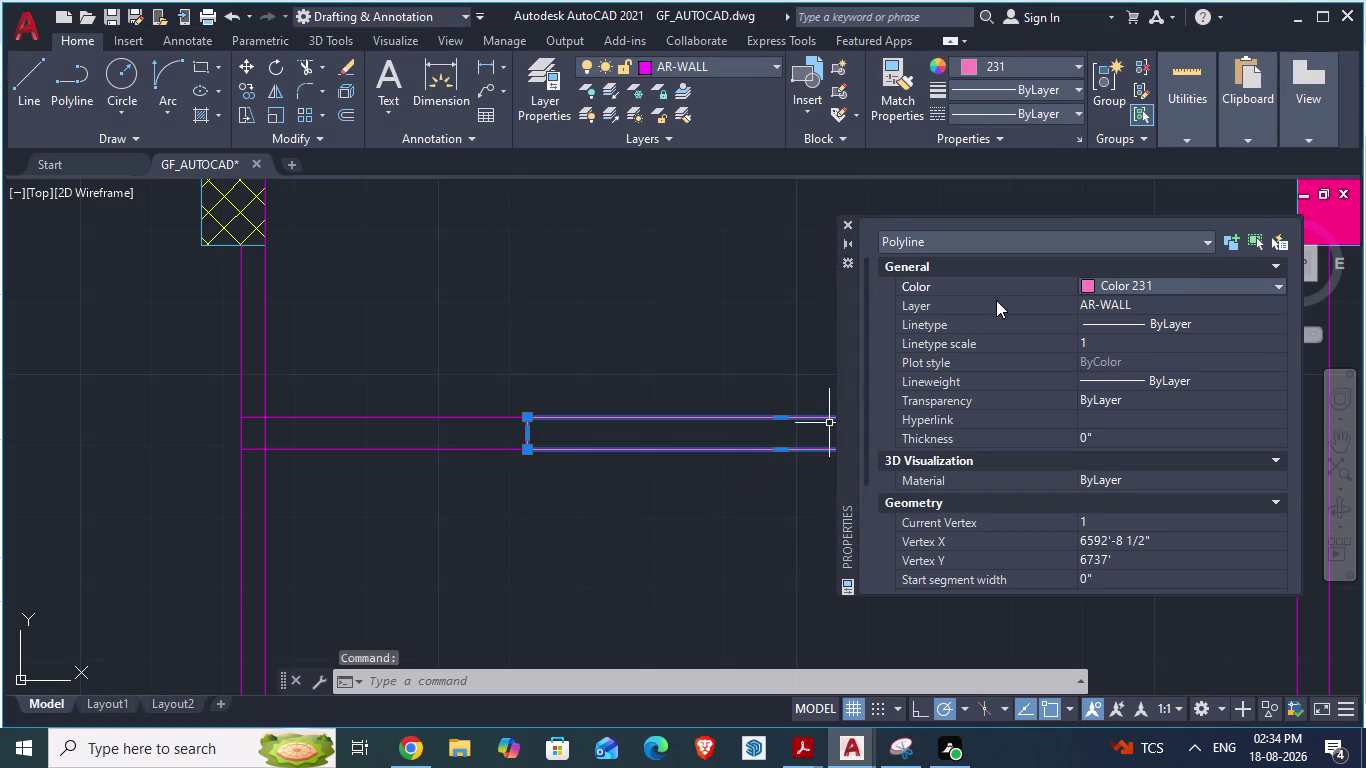
Close the property list and clear the rectangle selection.
click(849, 223)
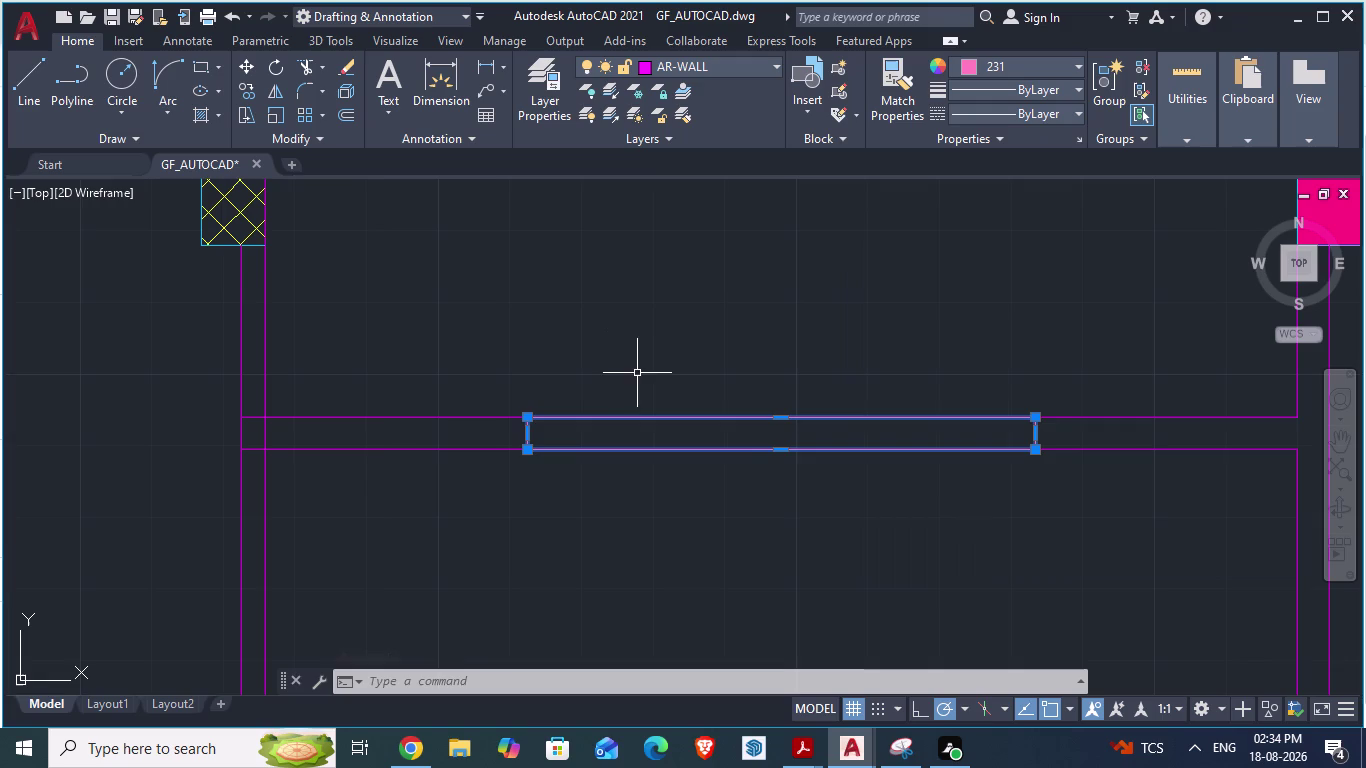
key(Escape)
key(space)
key(Escape)
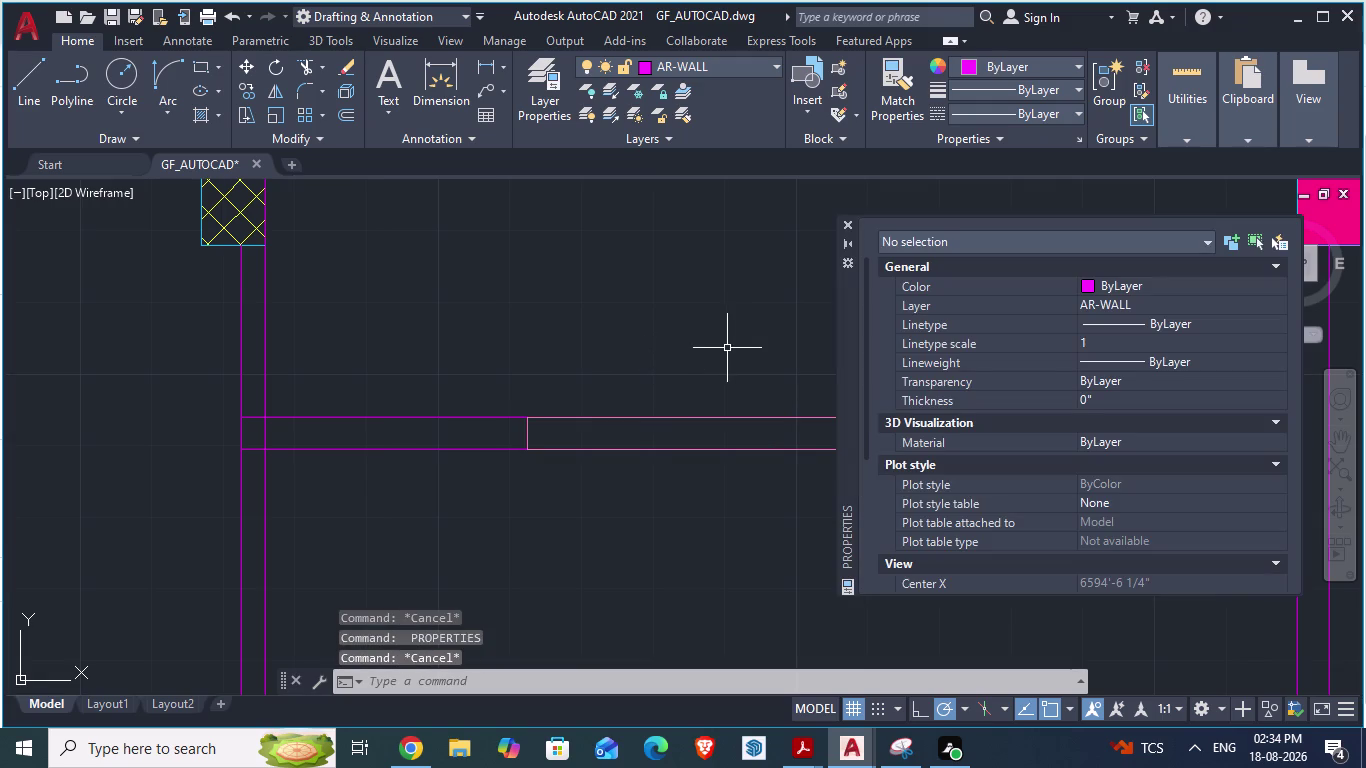
Draw the short jamb return lines at the left wall end of the opening.
click(847, 222)
key(alt+Tab)
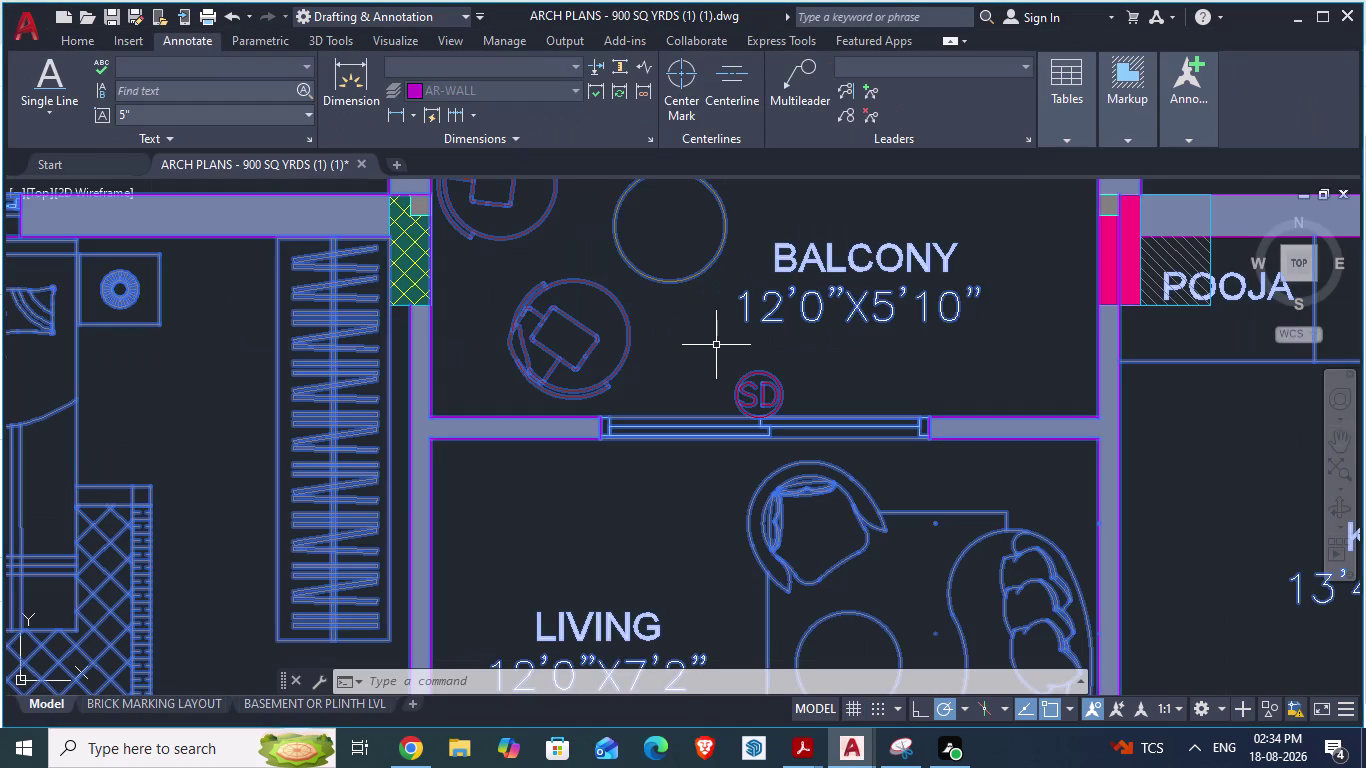
key(alt+Tab)
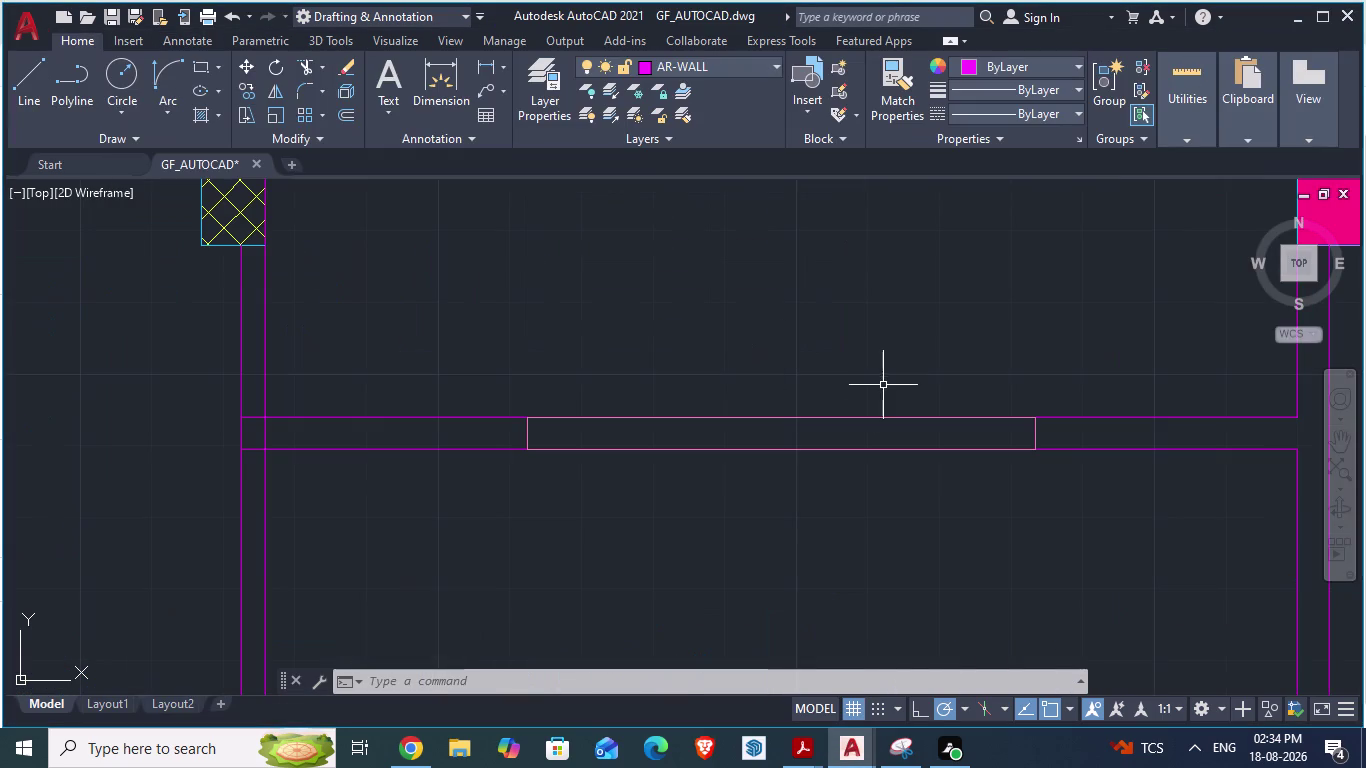
key(l)
key(Return)
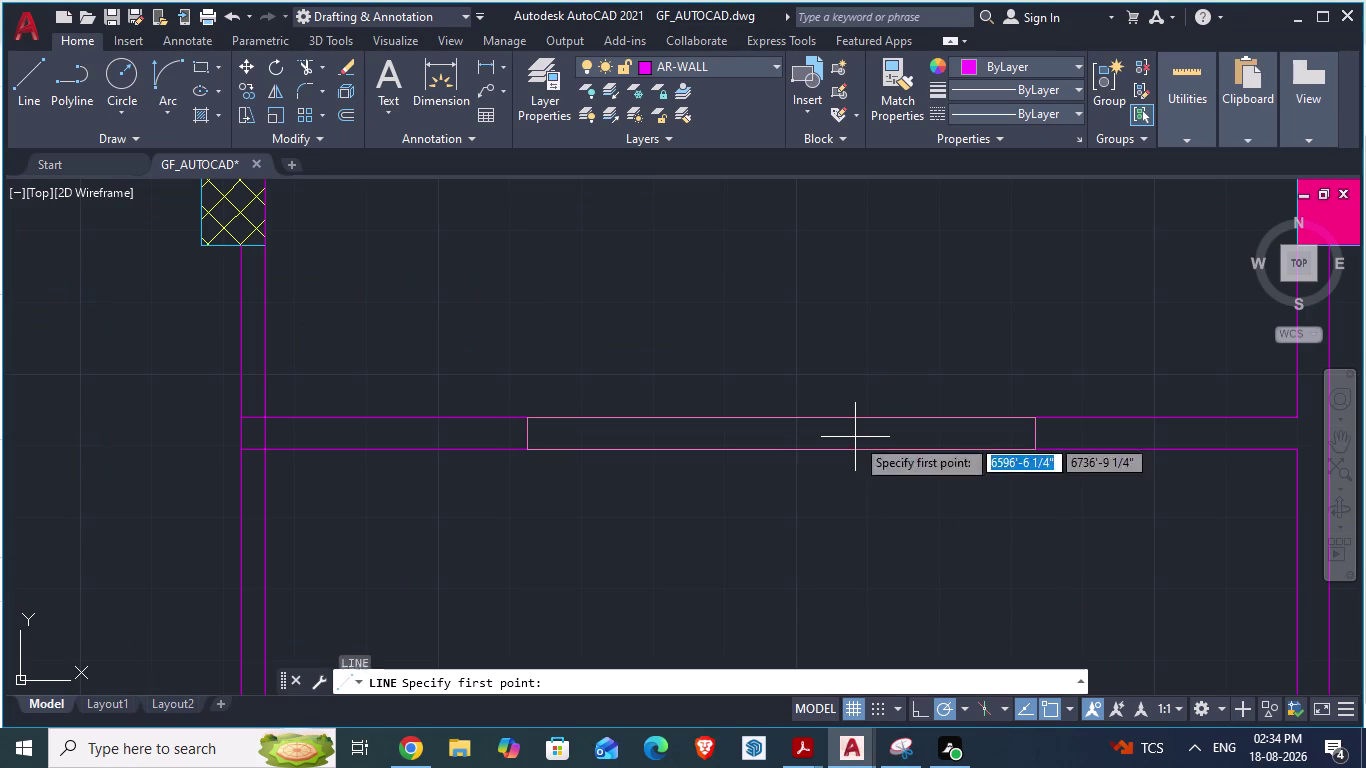
scroll(up, 3)
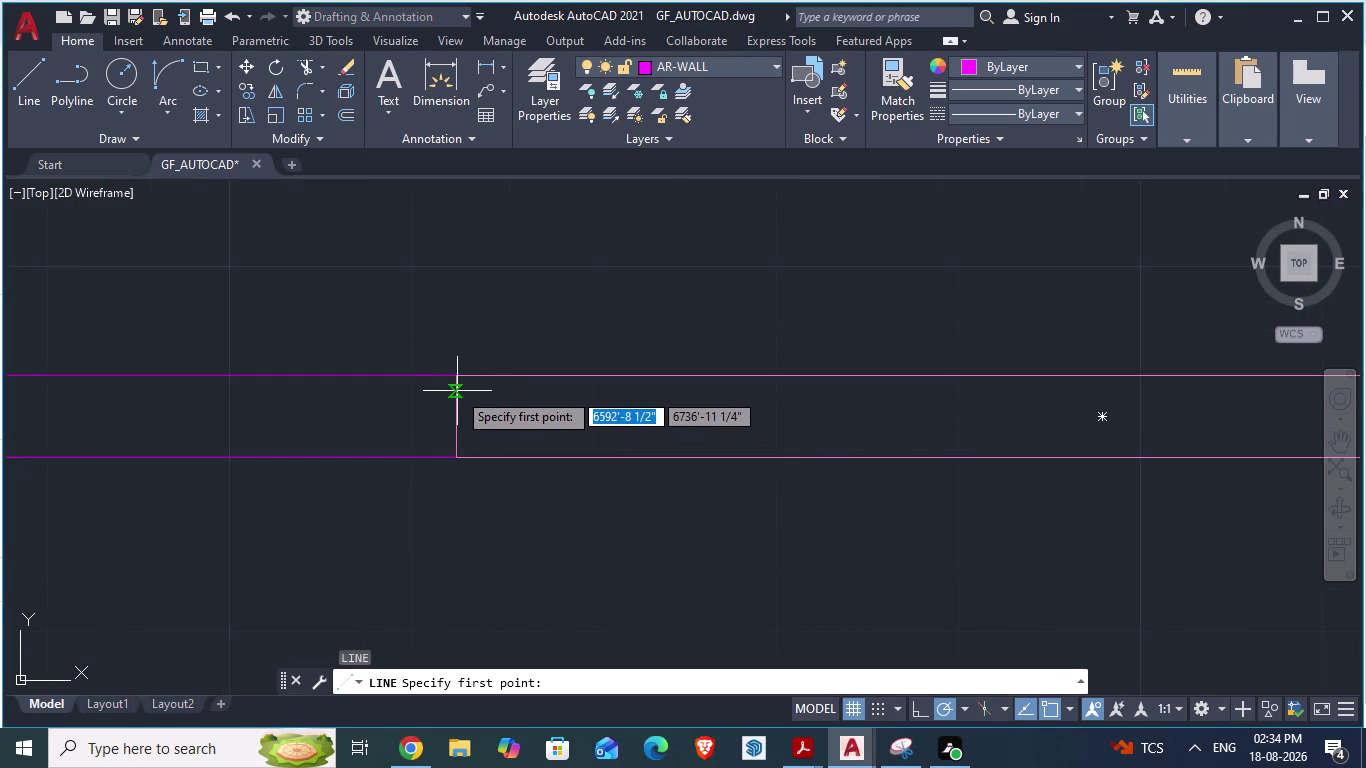
click(460, 387)
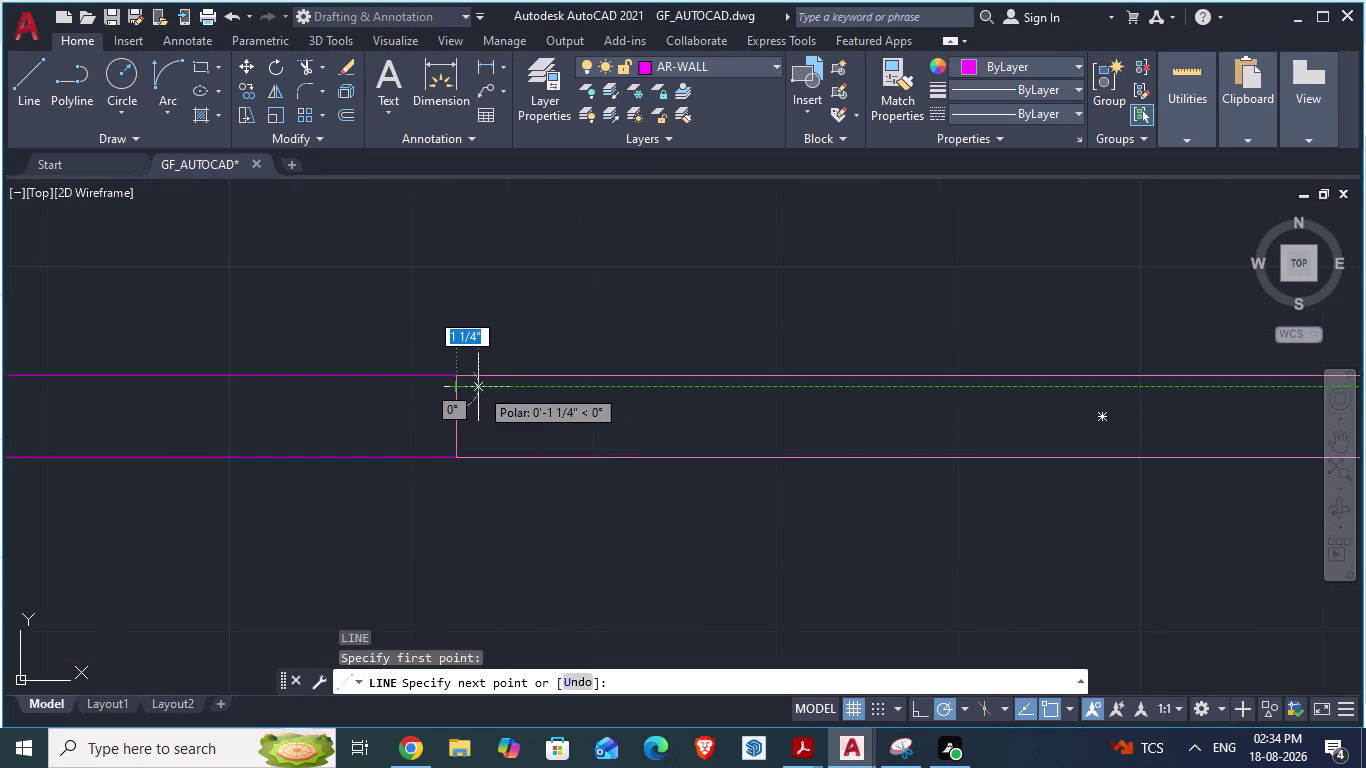
click(482, 387)
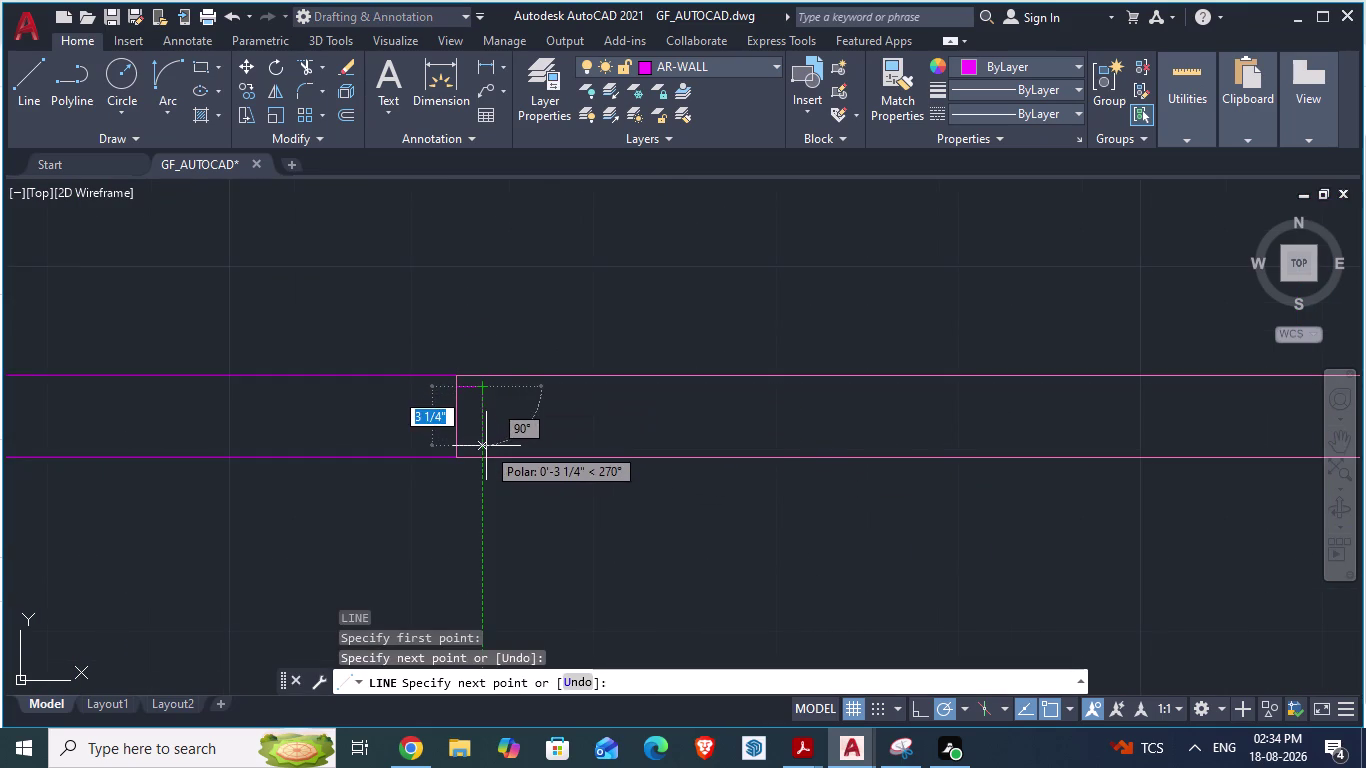
click(486, 446)
click(461, 448)
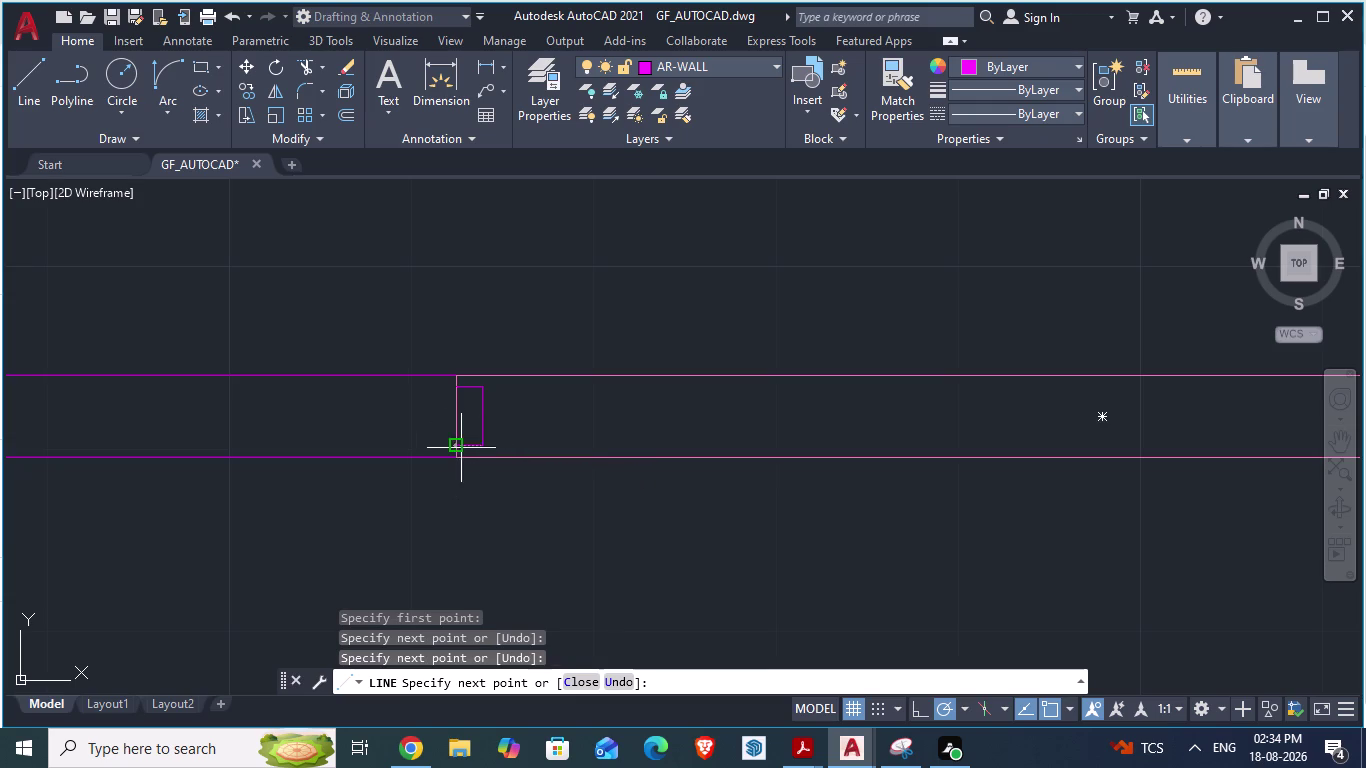
key(Return)
Draw matching jamb return lines at the right wall end of the opening.
scroll(down, 3)
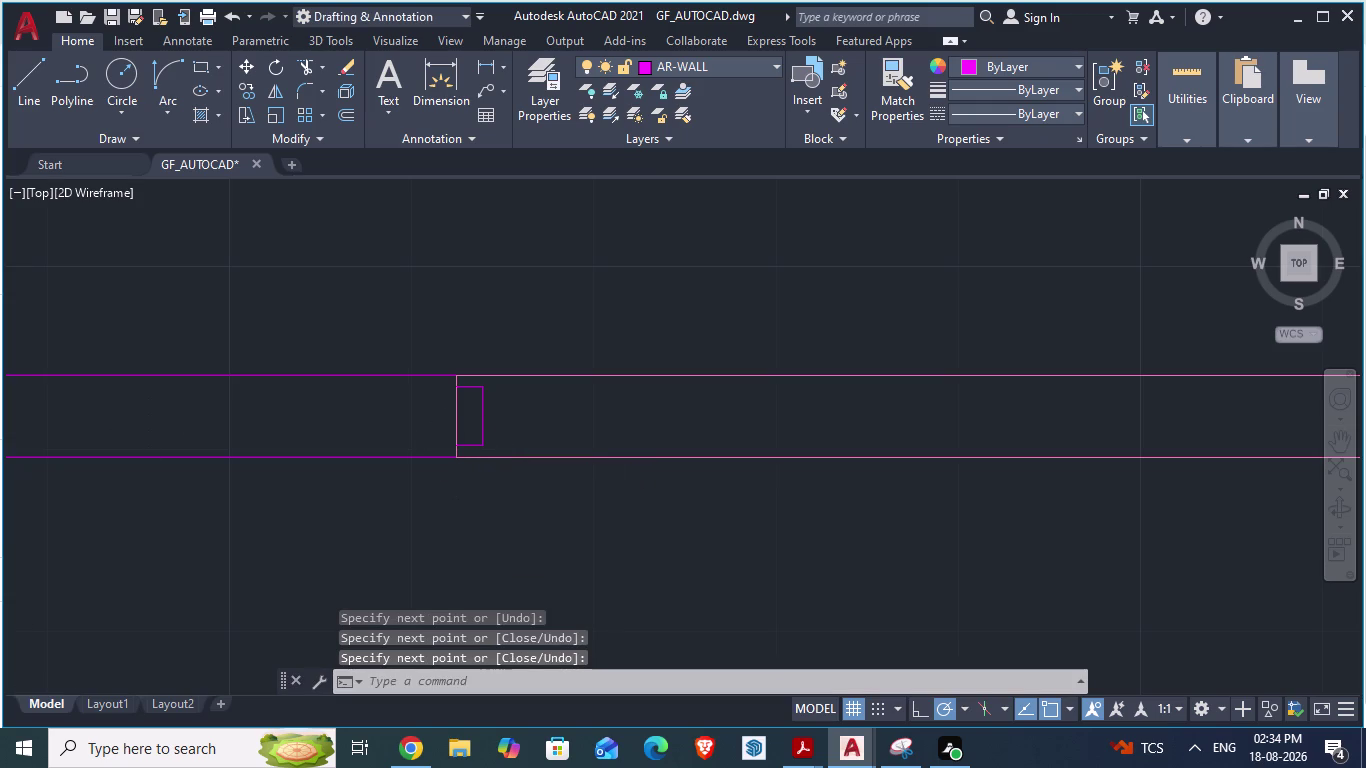
scroll(up, 3)
scroll(down, 3)
scroll(down, 3)
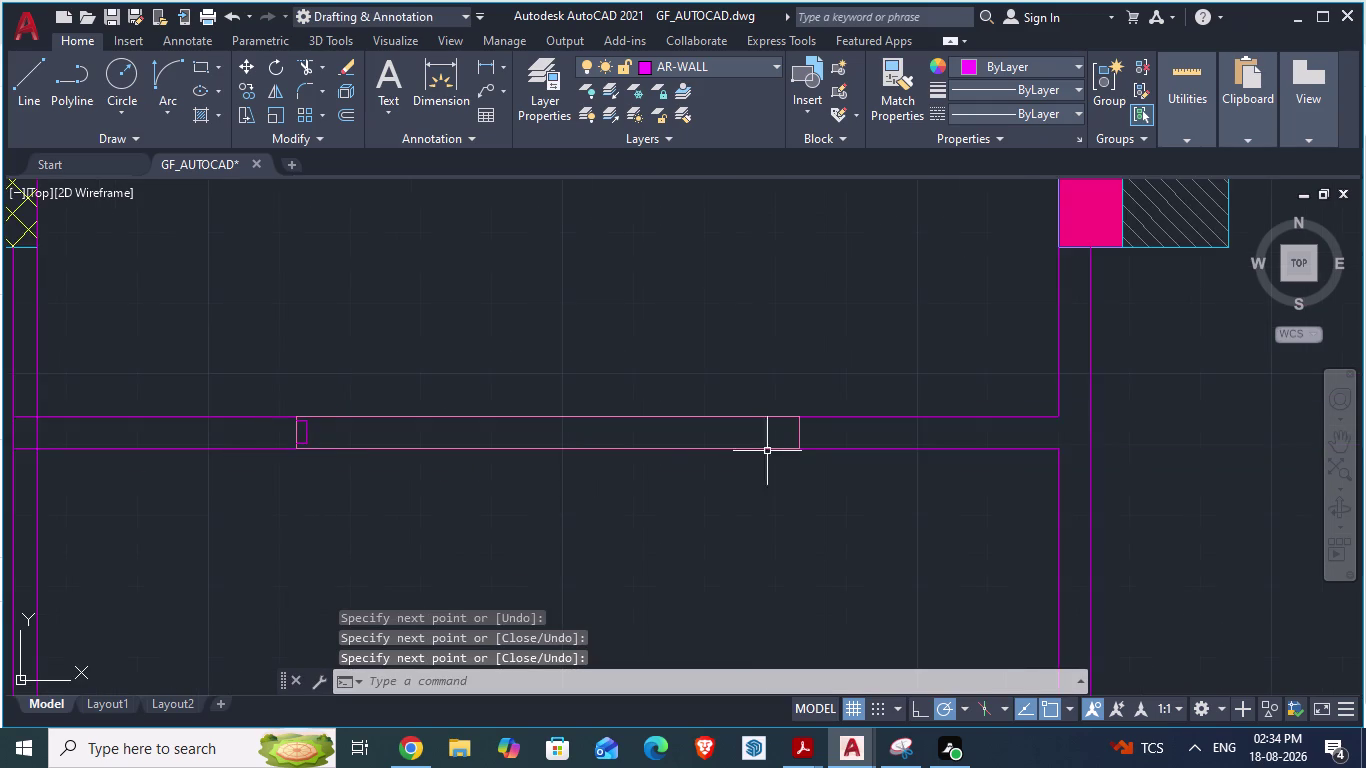
scroll(up, 3)
key(l)
key(Return)
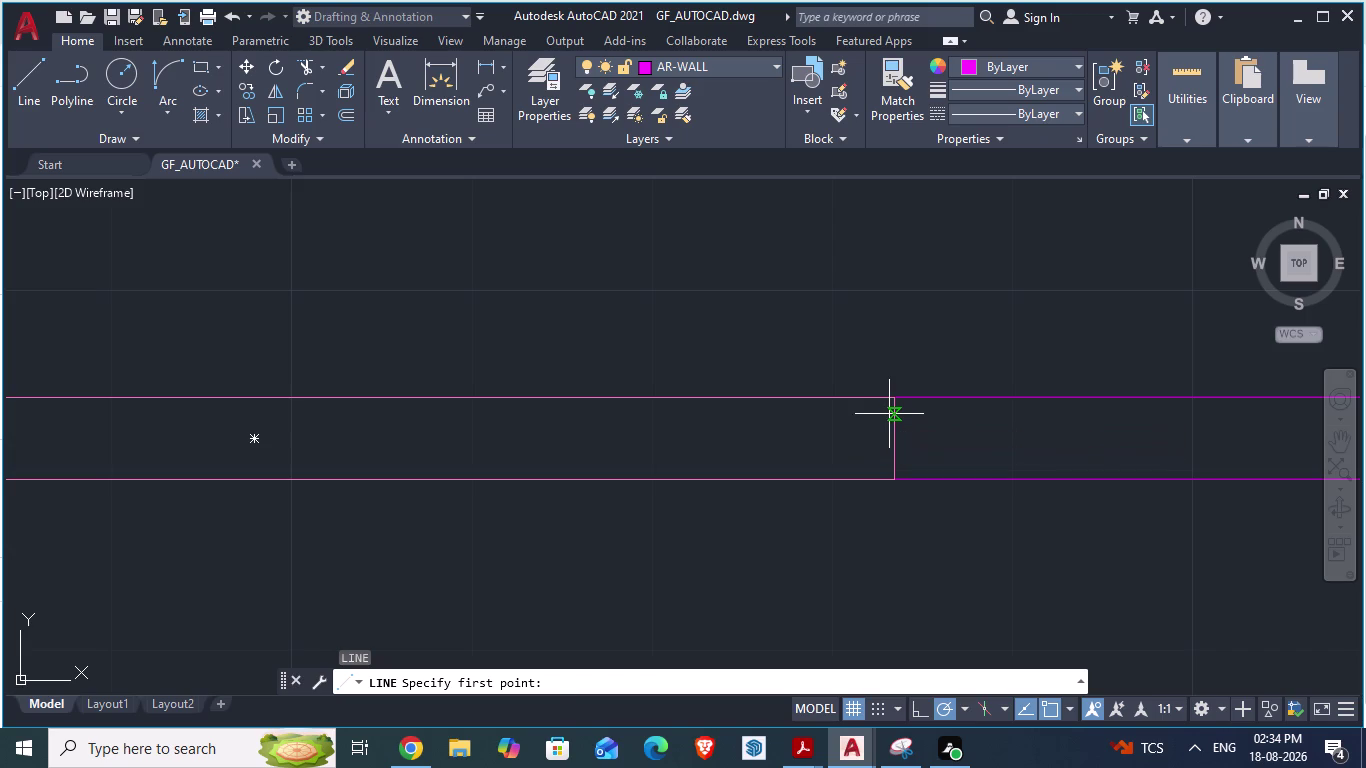
click(889, 412)
click(863, 417)
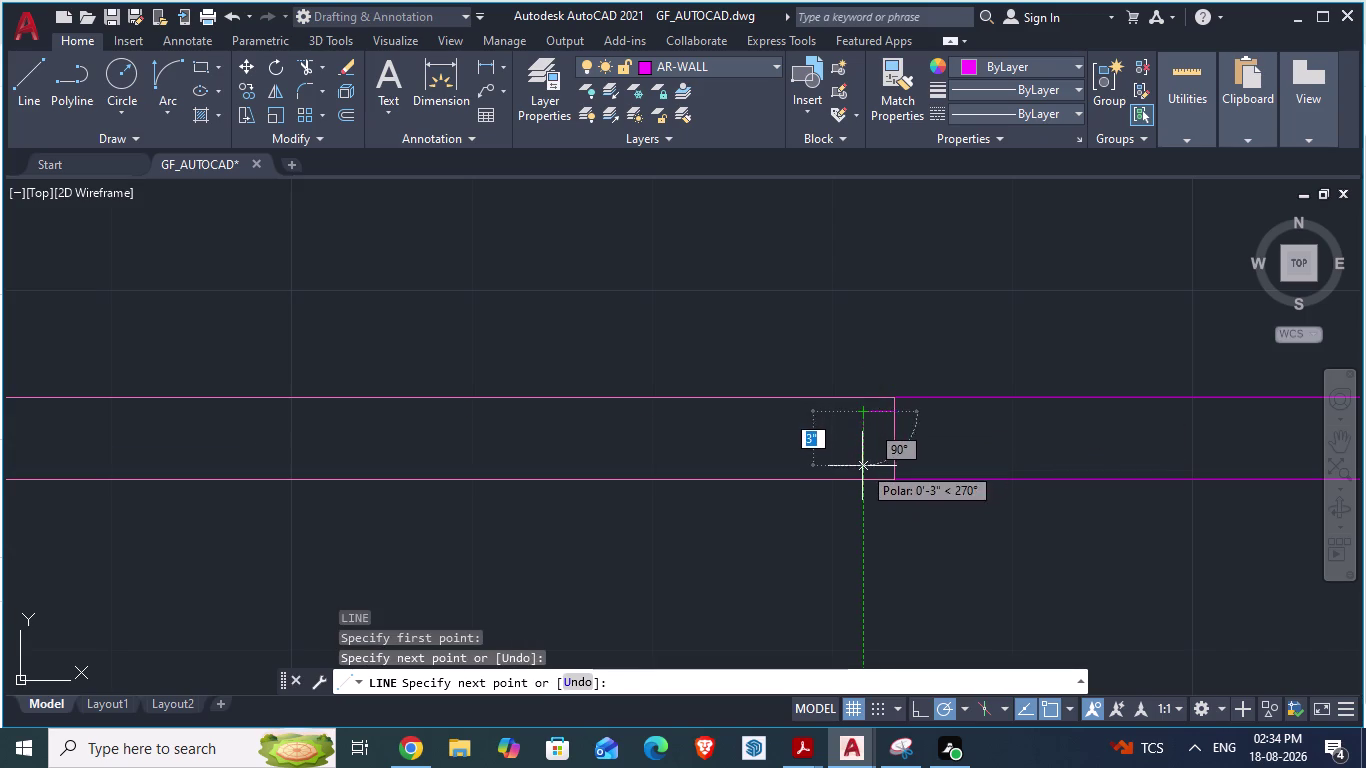
click(862, 466)
click(889, 466)
key(Return)
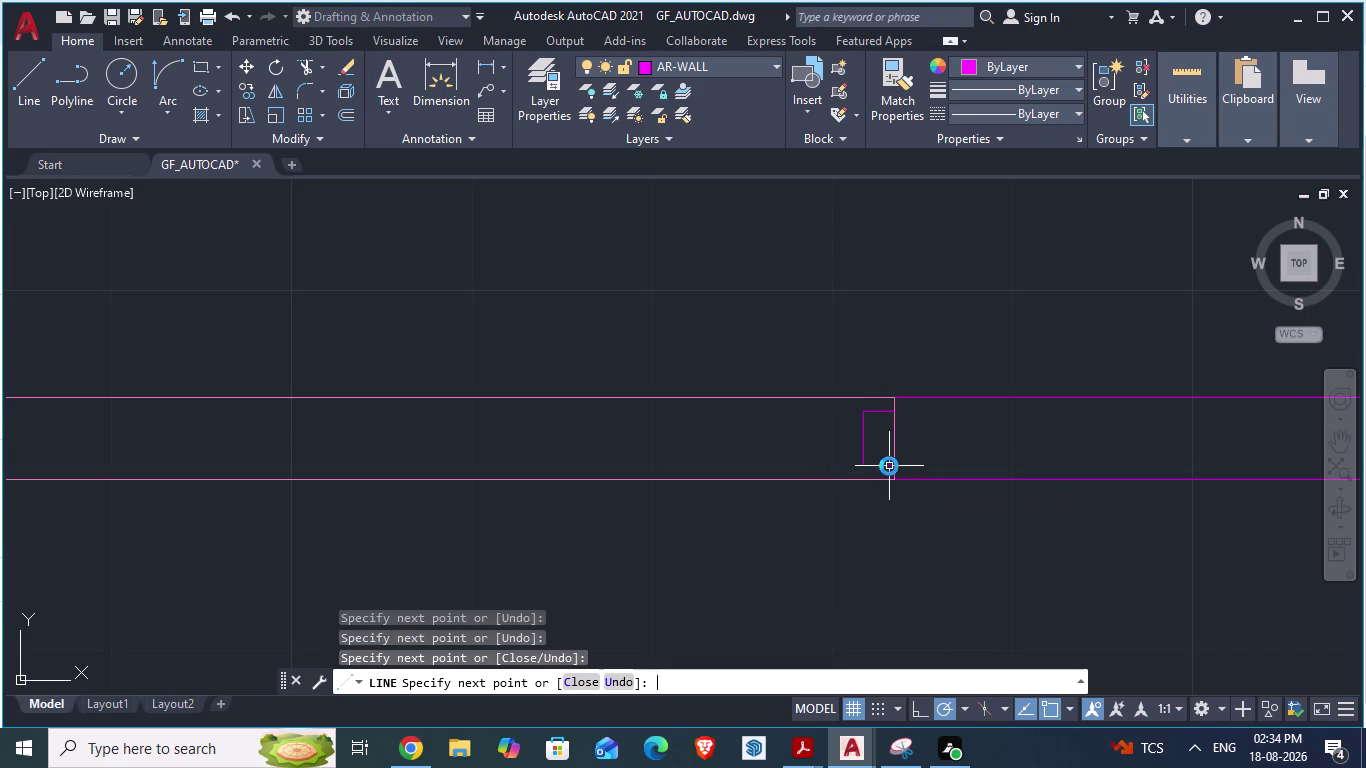
Draw the opening's centre line from the left jamb to the right jamb.
scroll(down, 3)
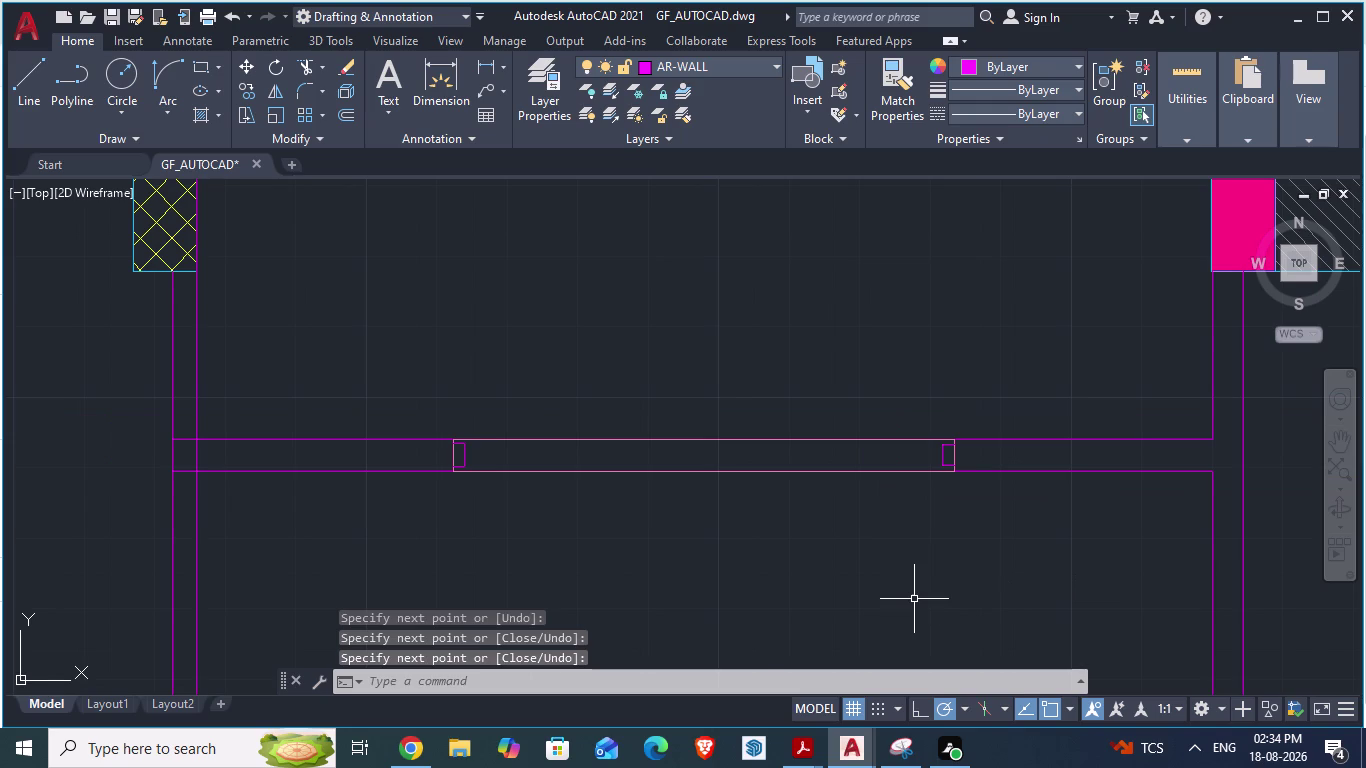
key(alt+Tab)
scroll(up, 3)
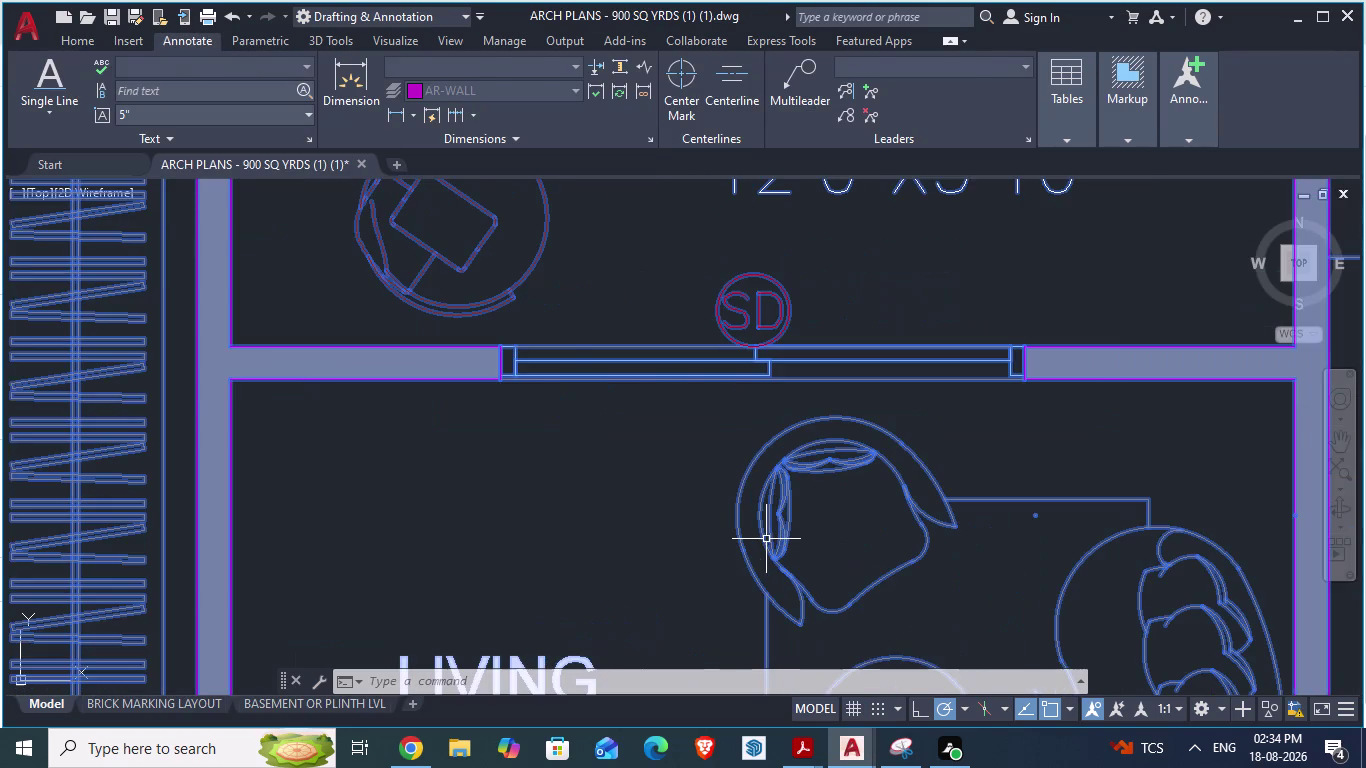
key(alt+Tab)
key(l)
key(Return)
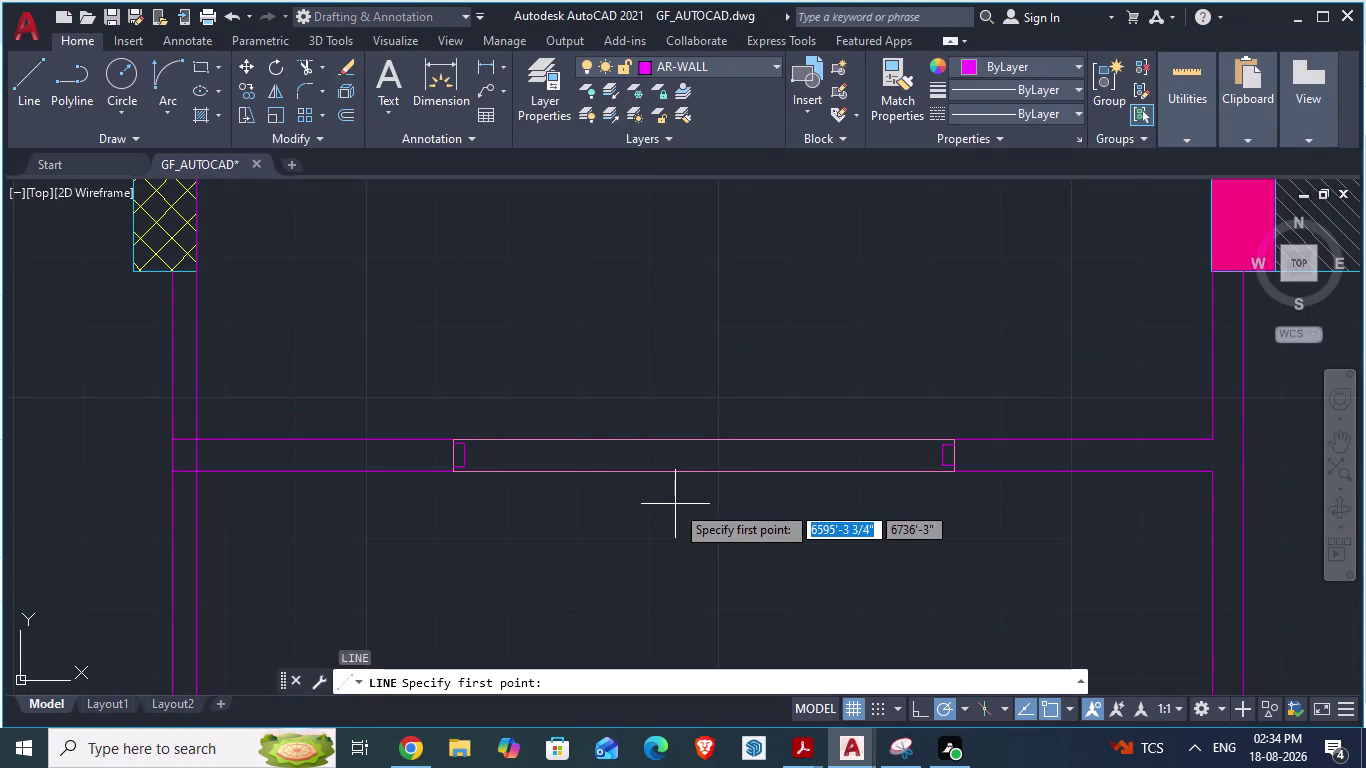
scroll(up, 3)
scroll(up, 3)
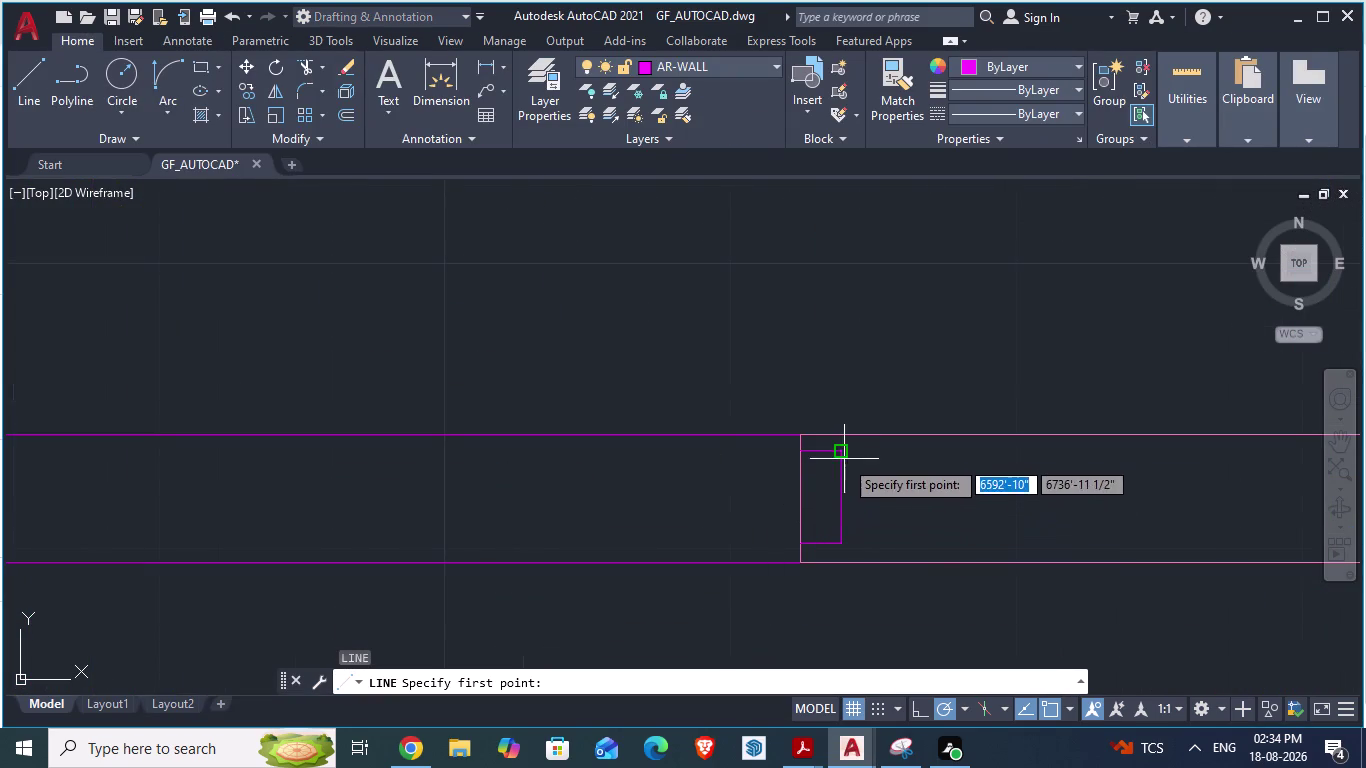
click(845, 503)
scroll(down, 3)
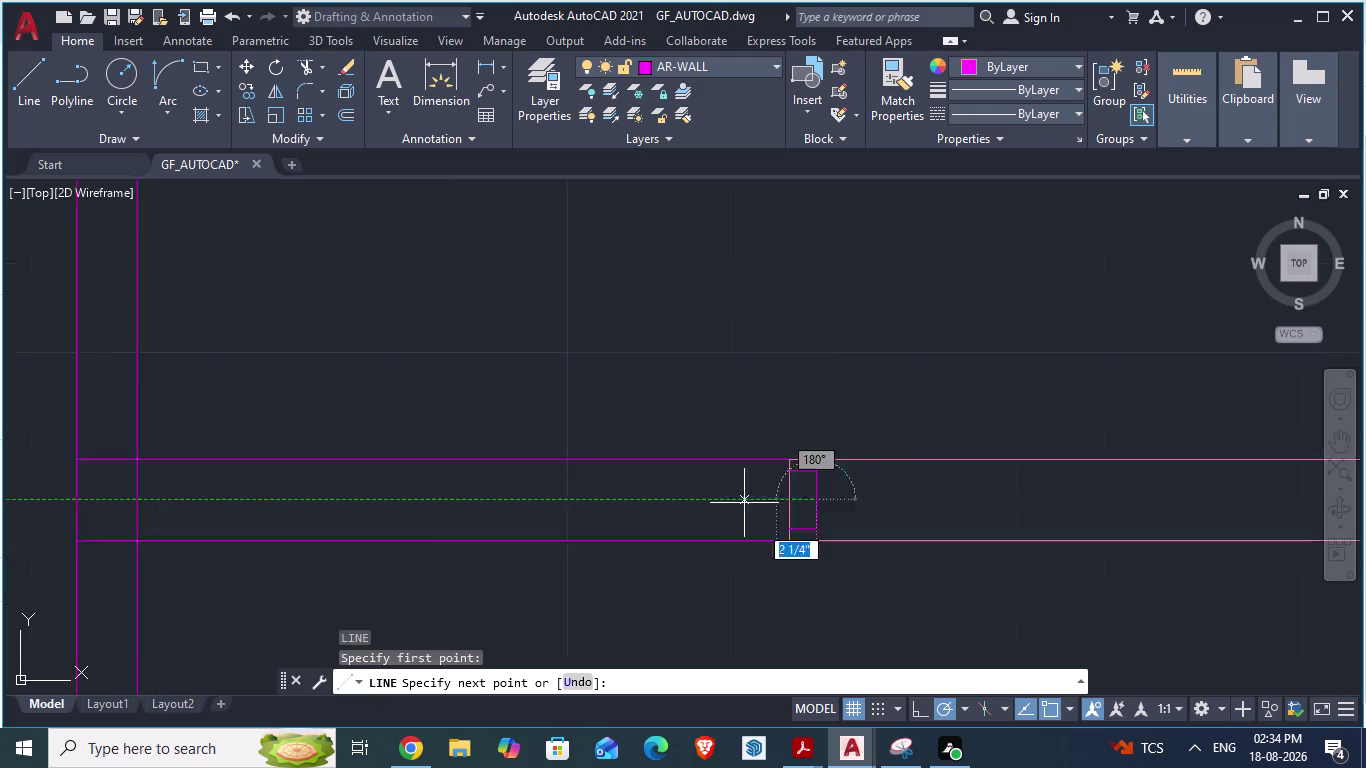
scroll(down, 3)
scroll(up, 3)
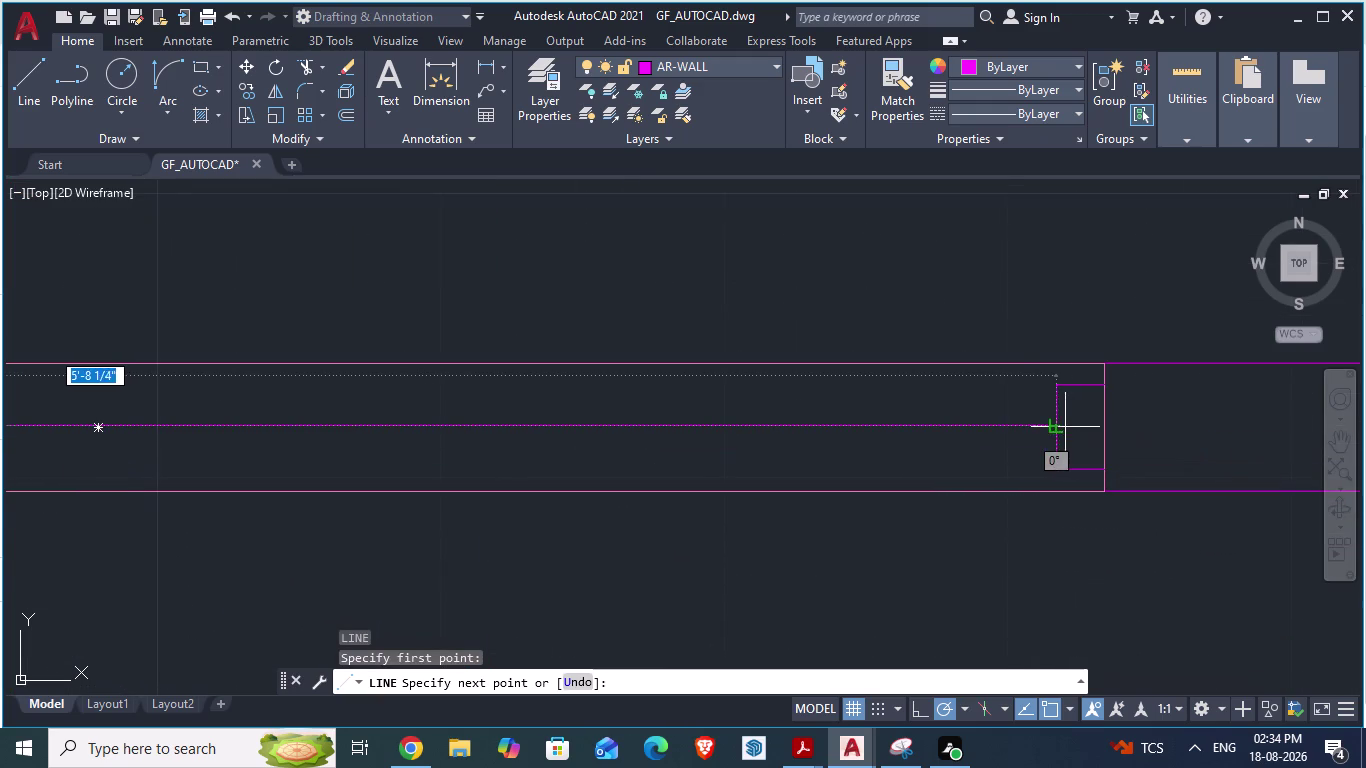
click(1059, 427)
key(Return)
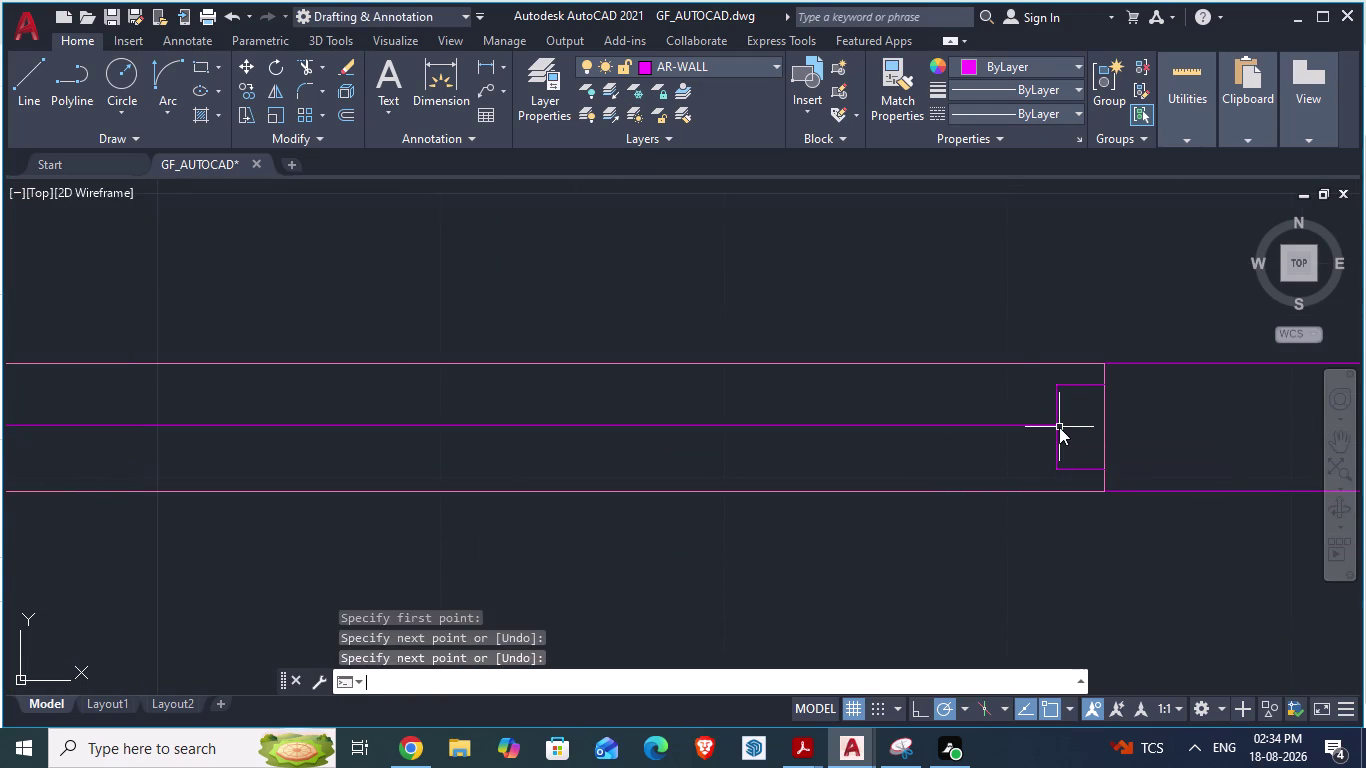
Draw two staggered short lines, one to the upper wall edge and one to the lower.
scroll(down, 3)
key(alt+Tab)
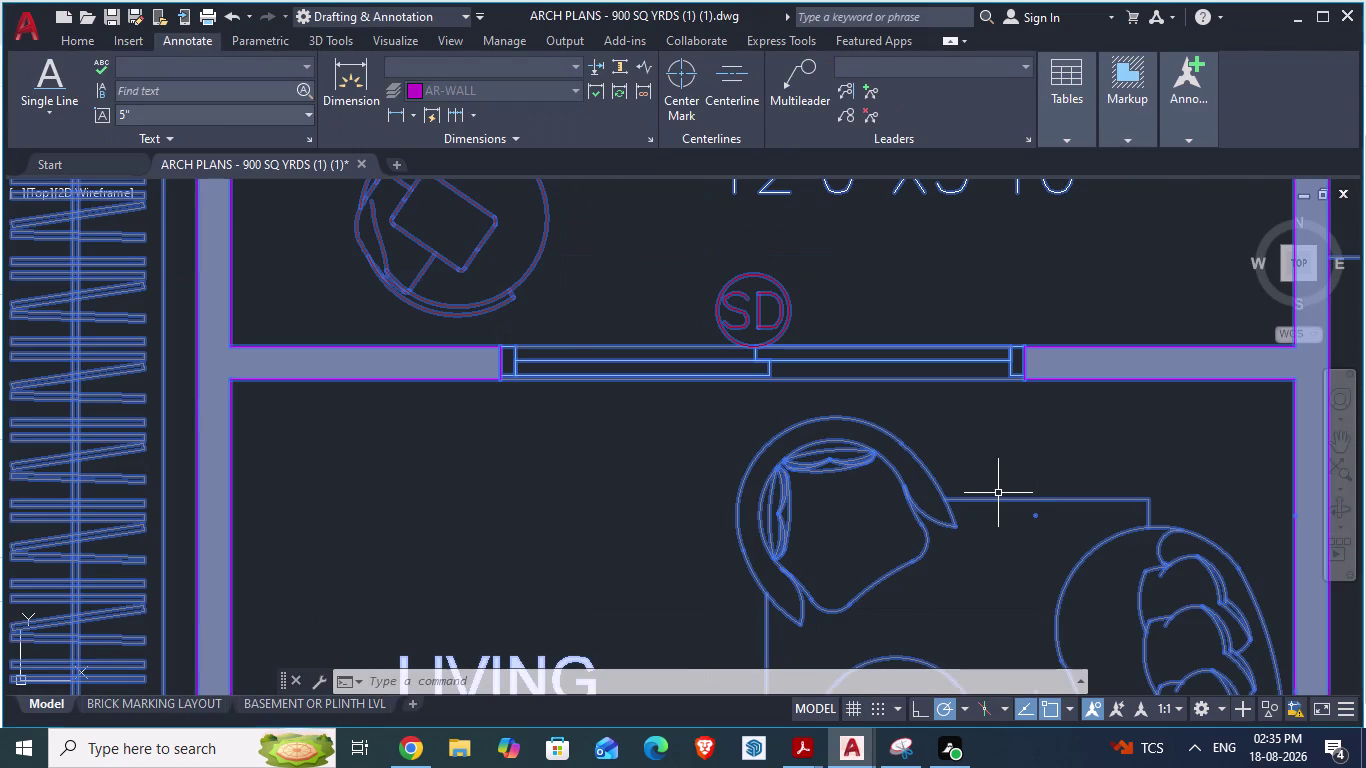
key(alt+Tab)
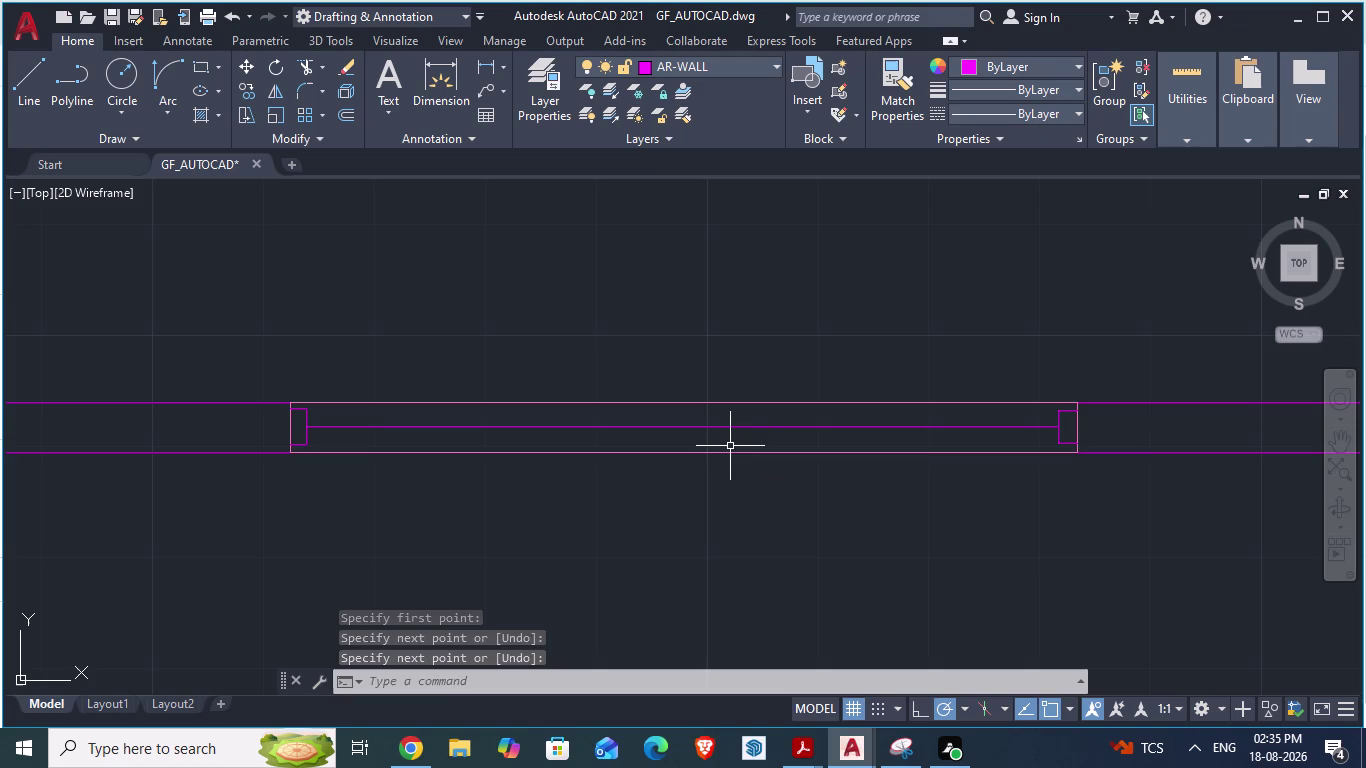
key(l)
key(Return)
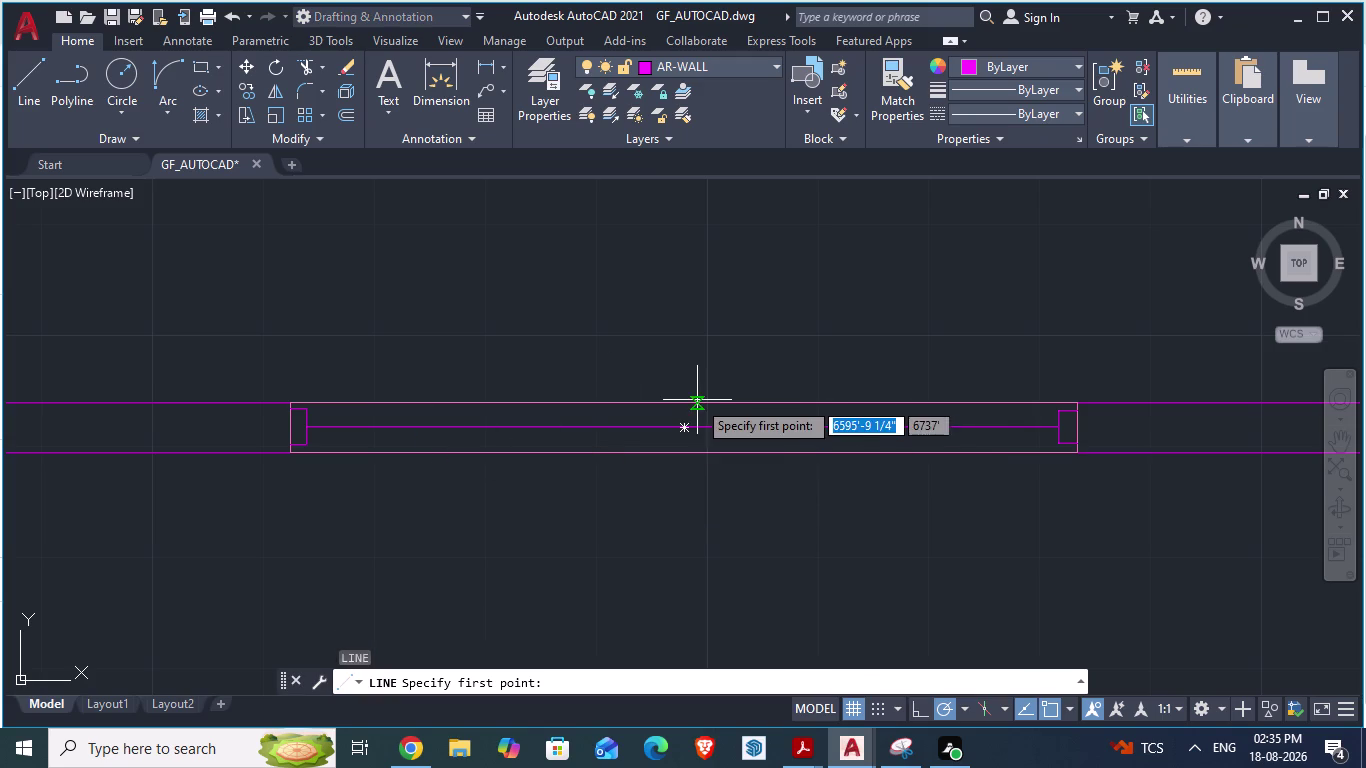
click(643, 430)
click(642, 407)
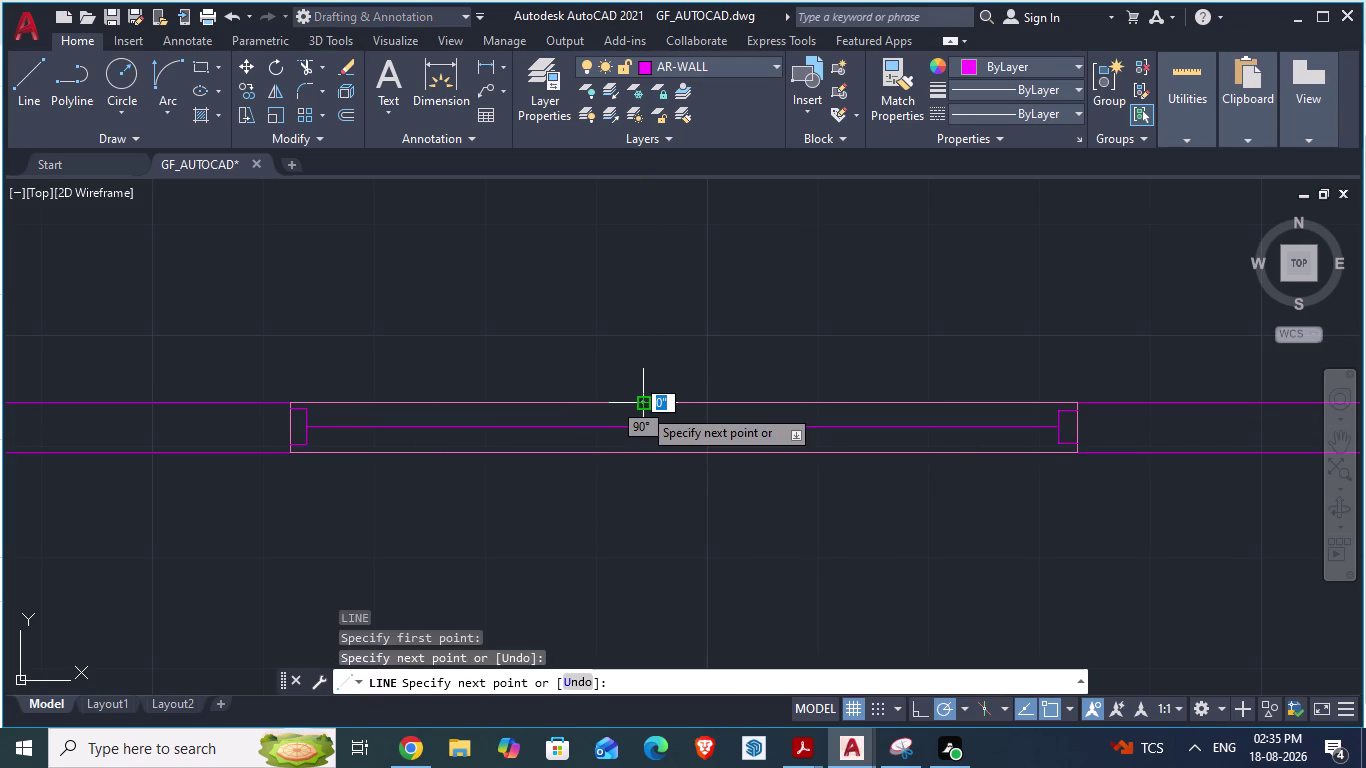
key(Return)
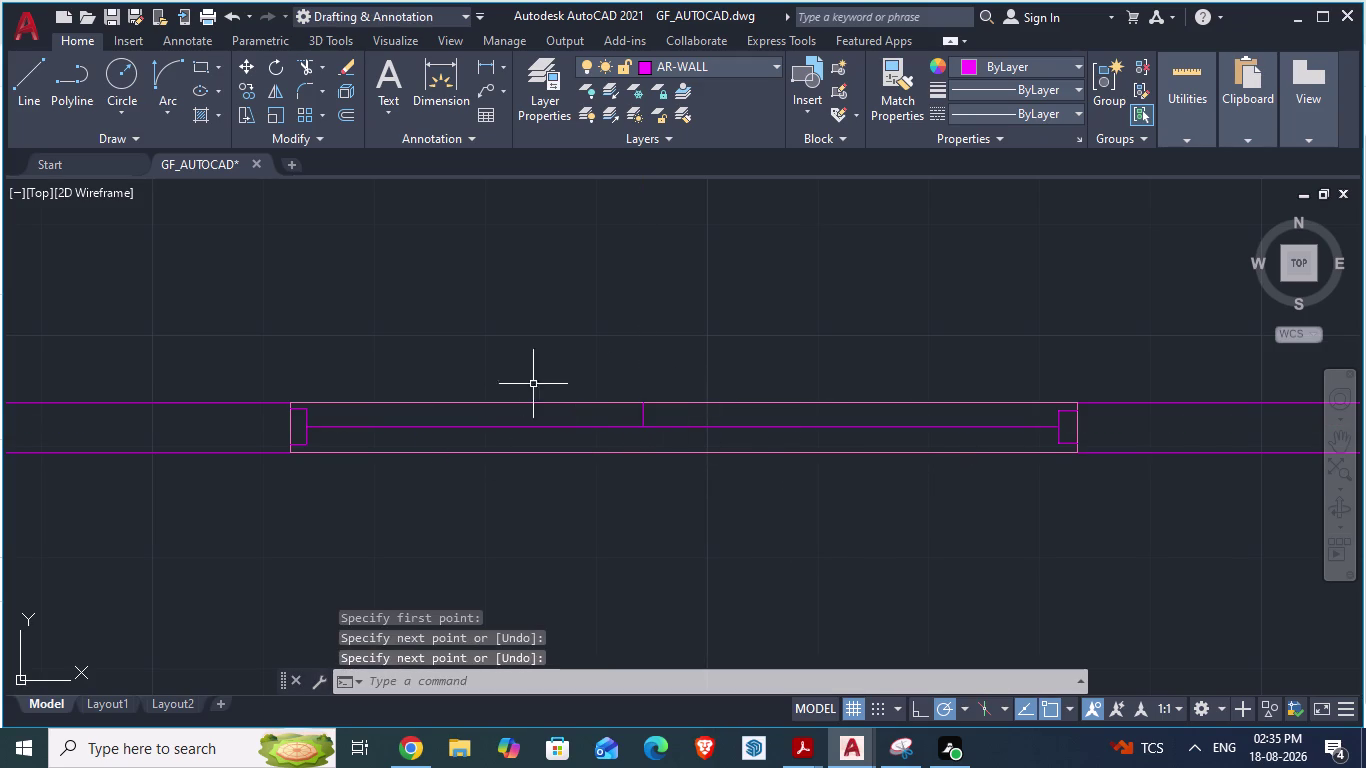
key(l)
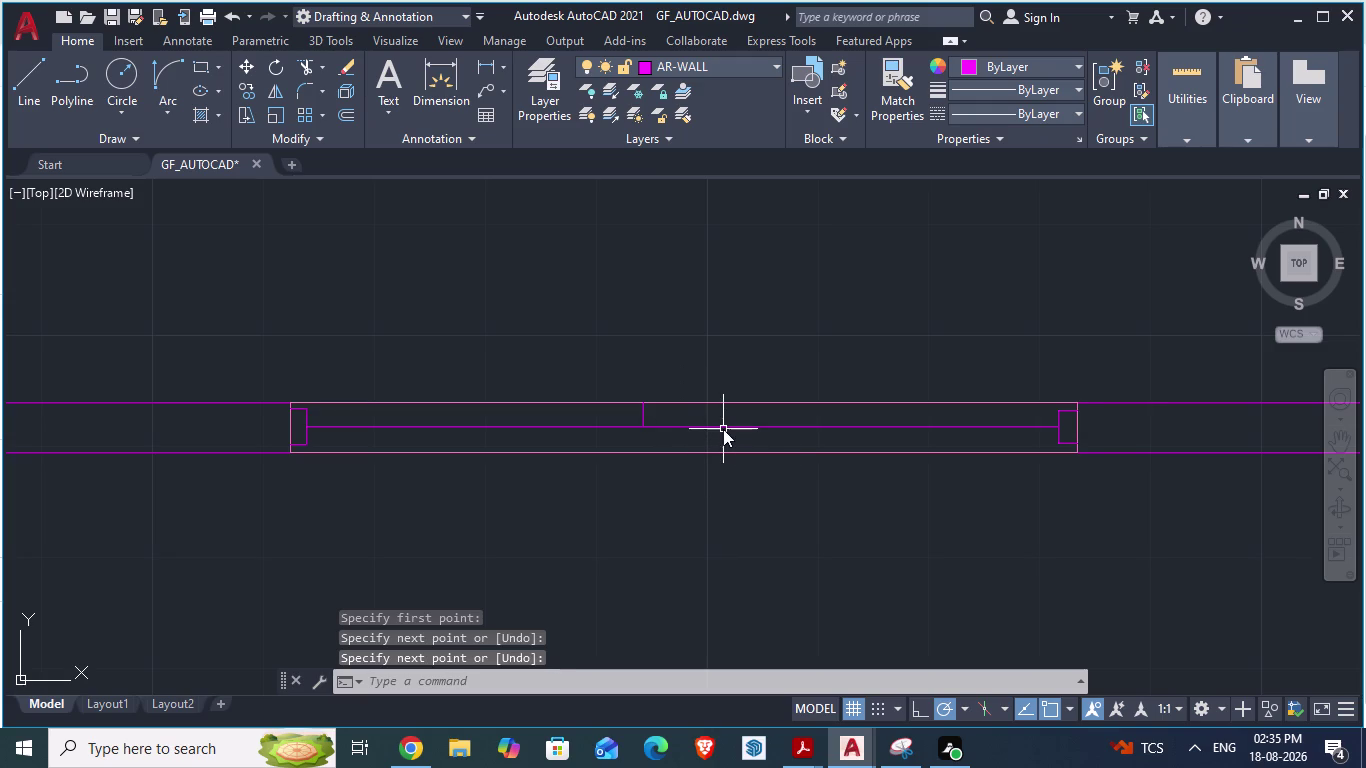
key(Return)
click(723, 429)
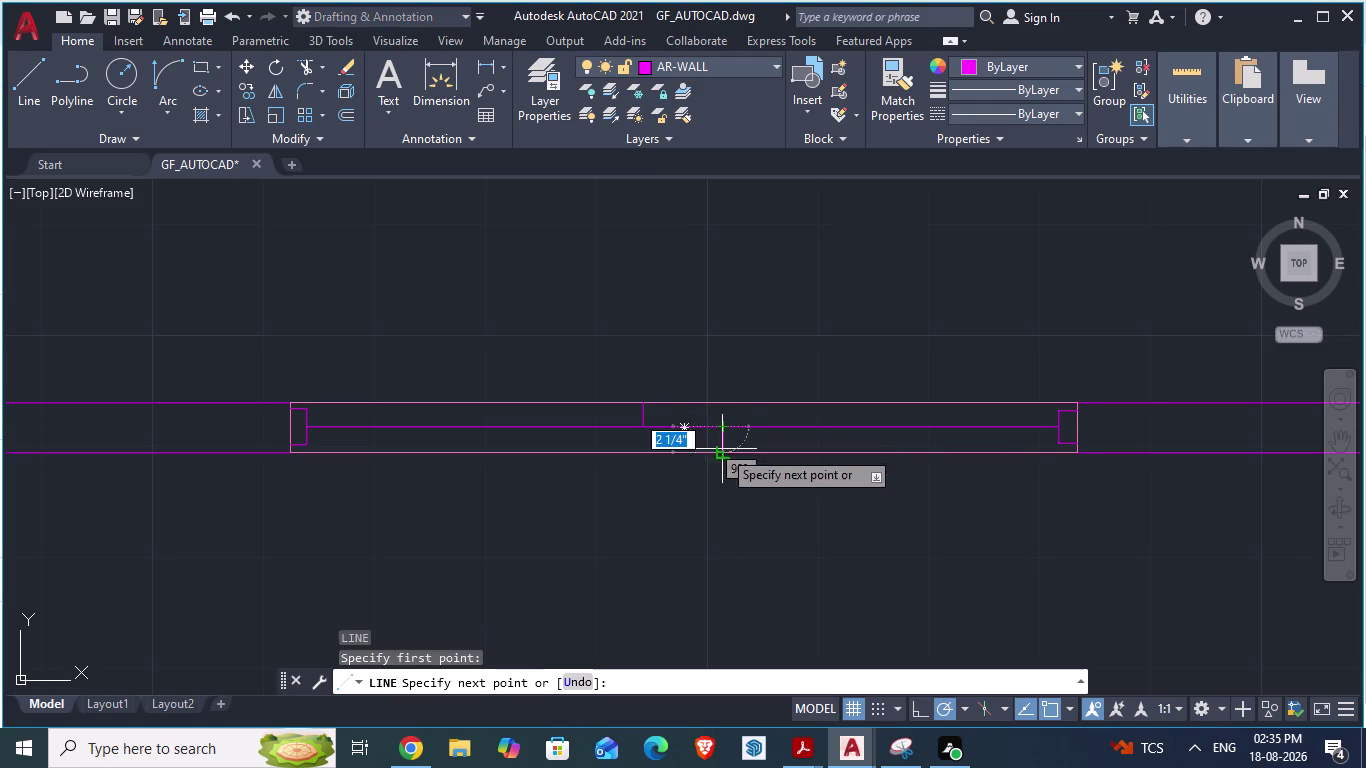
click(720, 459)
key(Return)
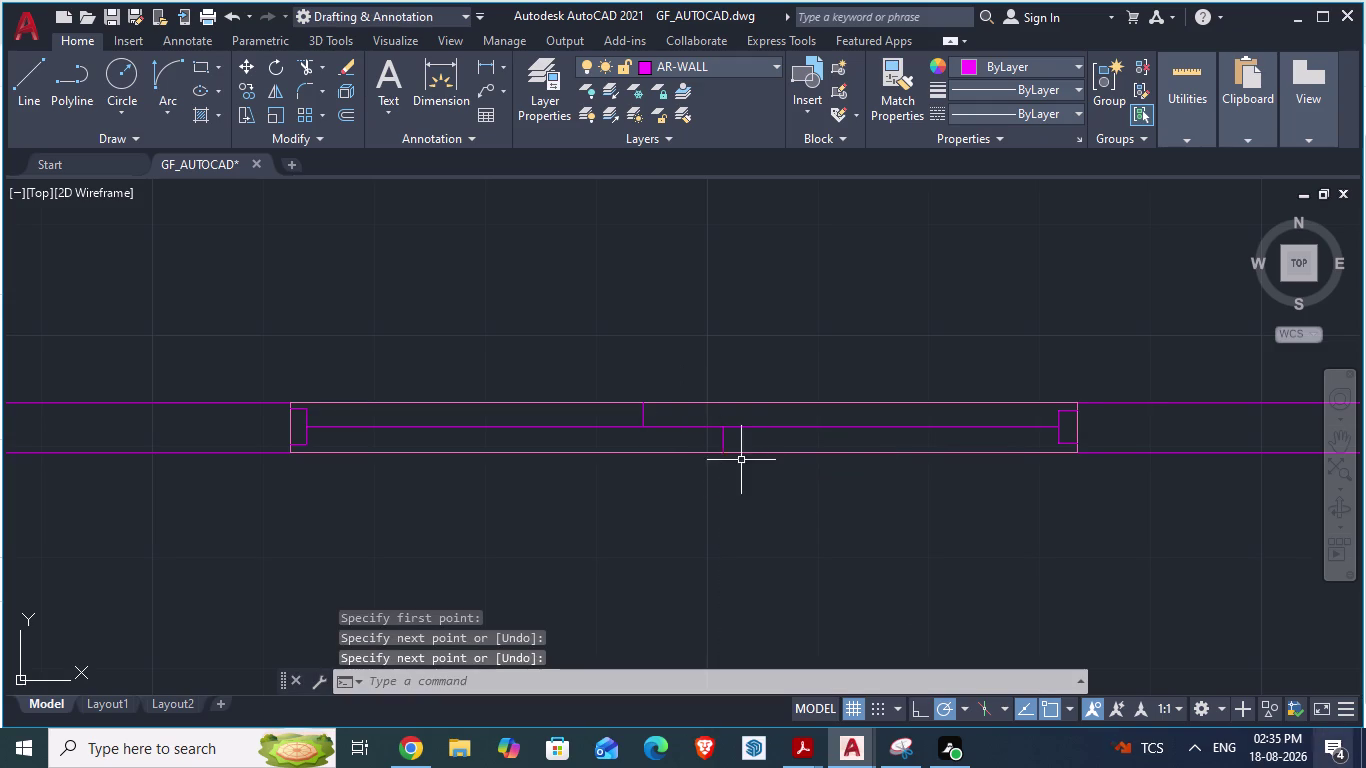
Select the lower short cross line.
scroll(down, 3)
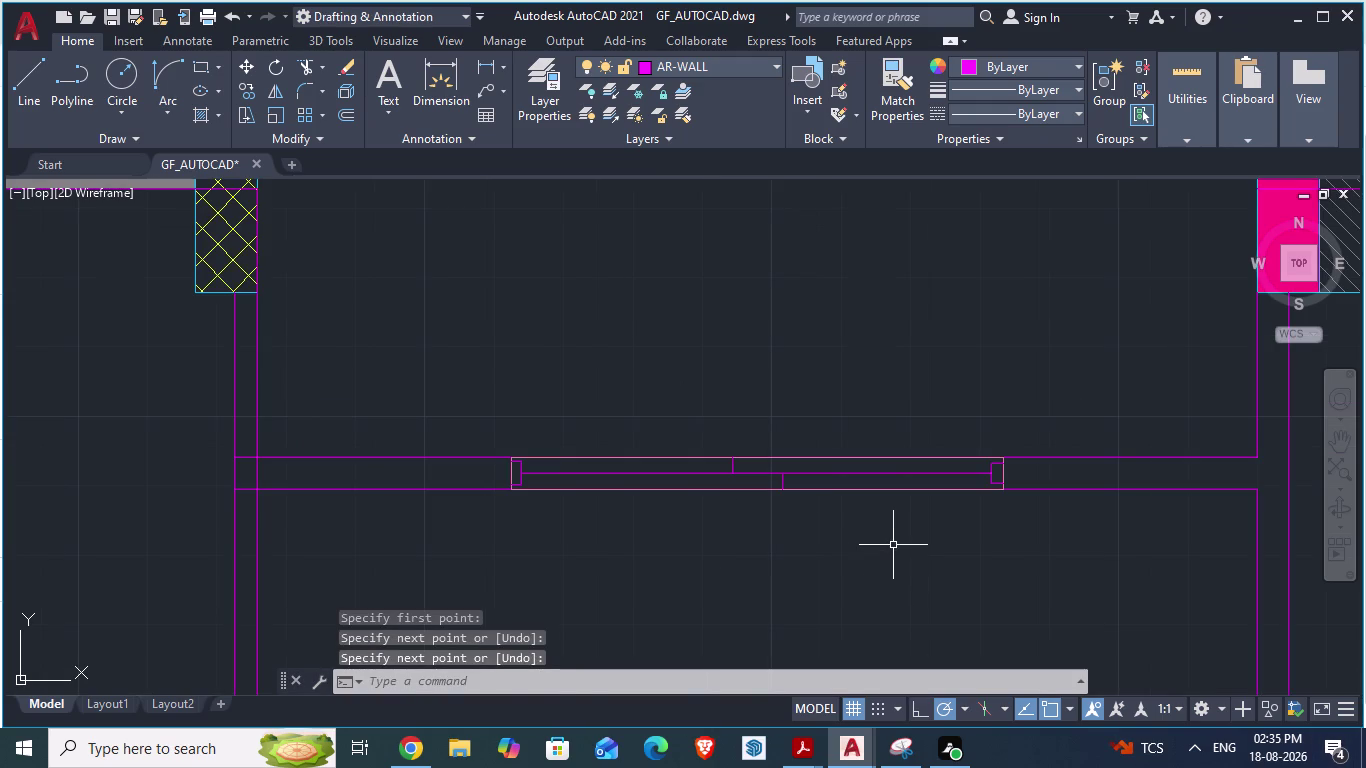
key(alt+Tab)
key(alt+Tab)
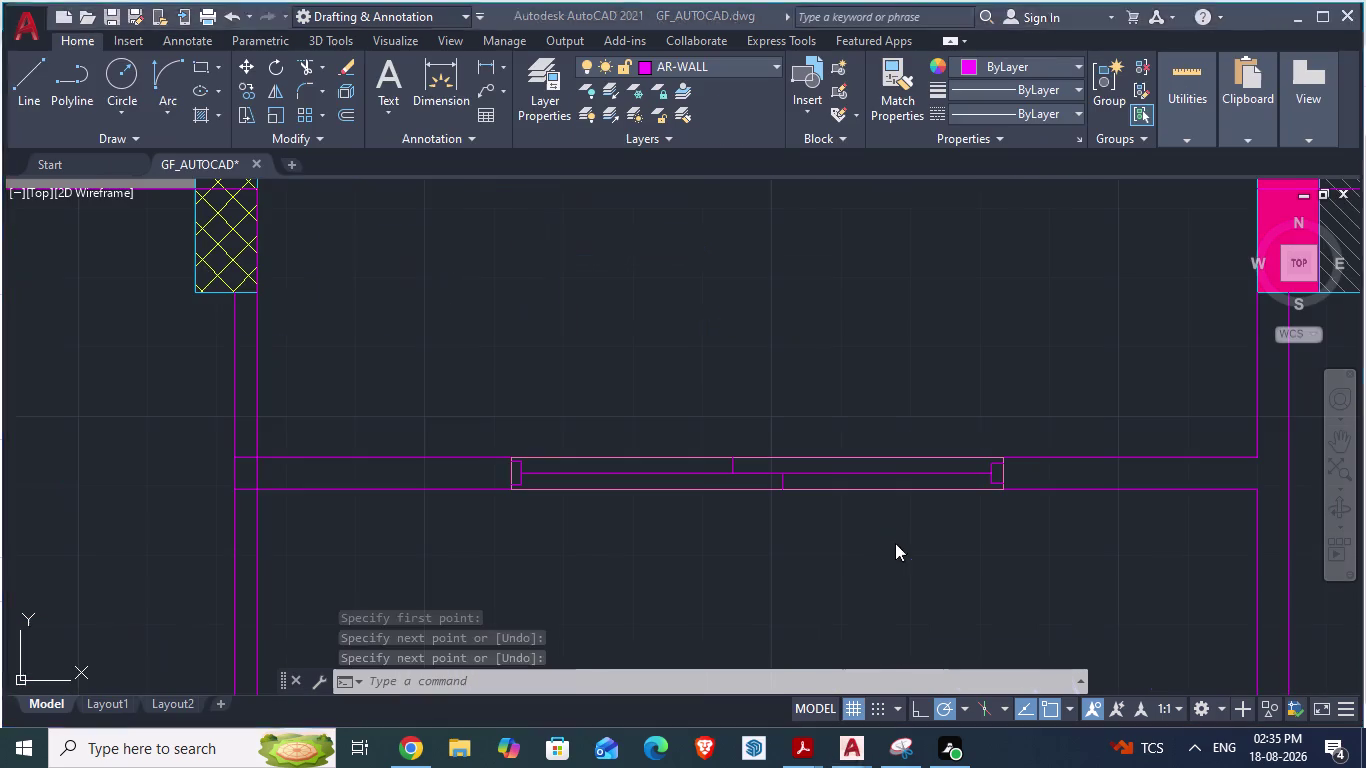
click(782, 479)
key(Page_Up)
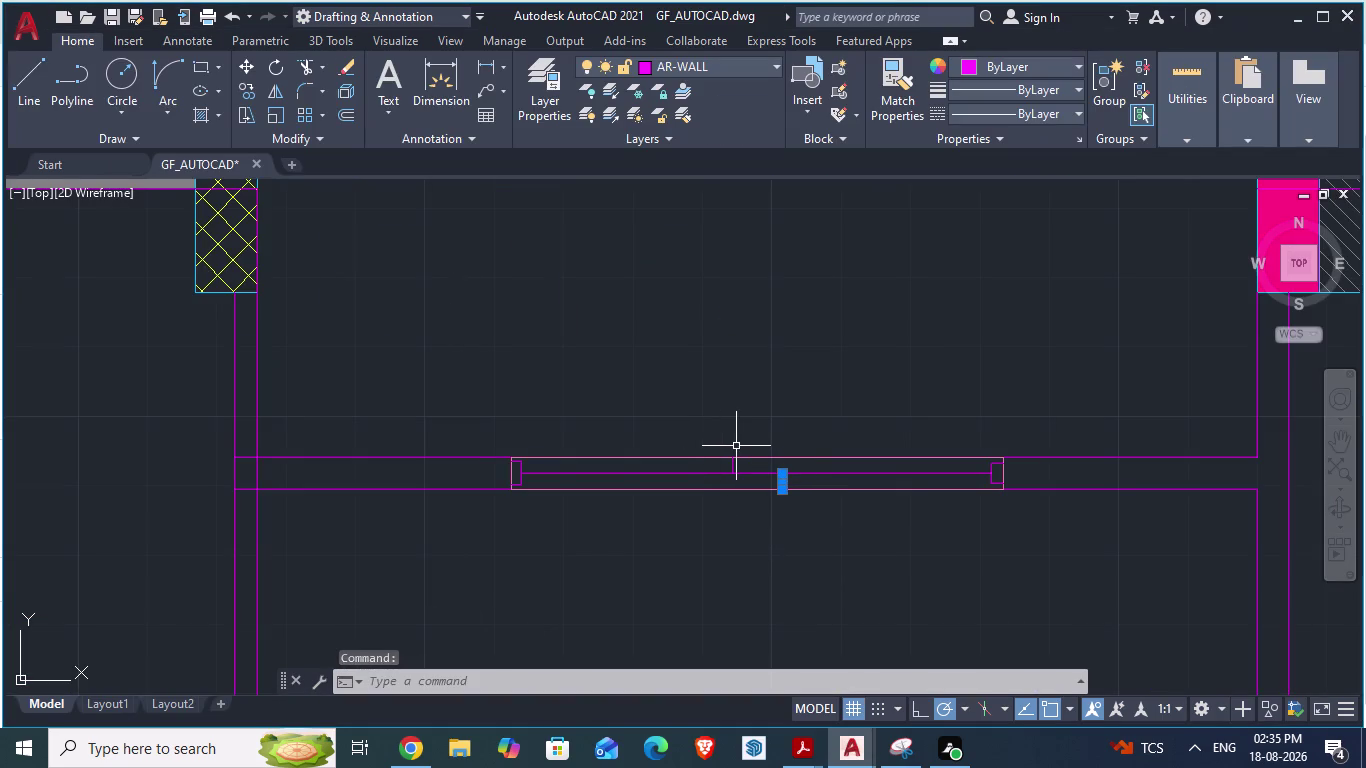
Delete the selected short cross line and another nearby short segment.
key(Delete)
scroll(up, 3)
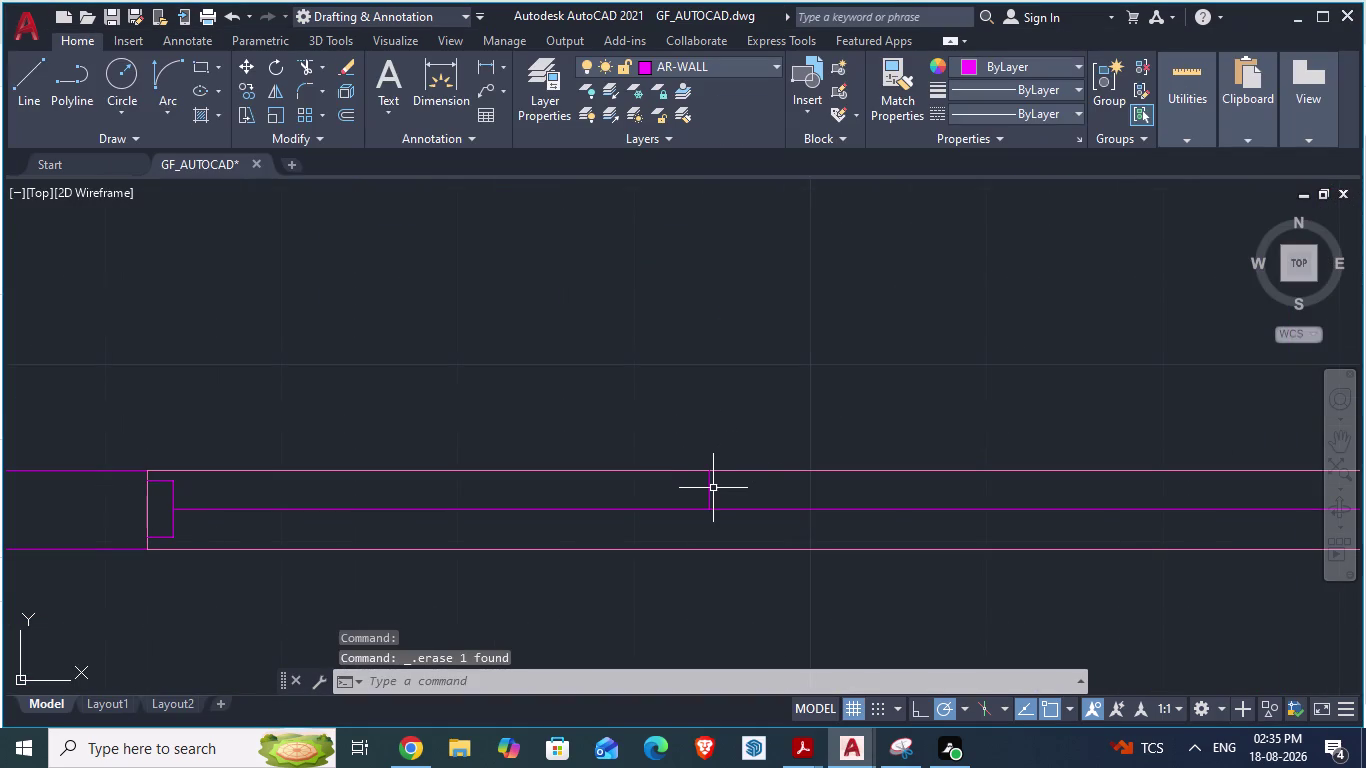
click(709, 489)
key(Delete)
scroll(down, 3)
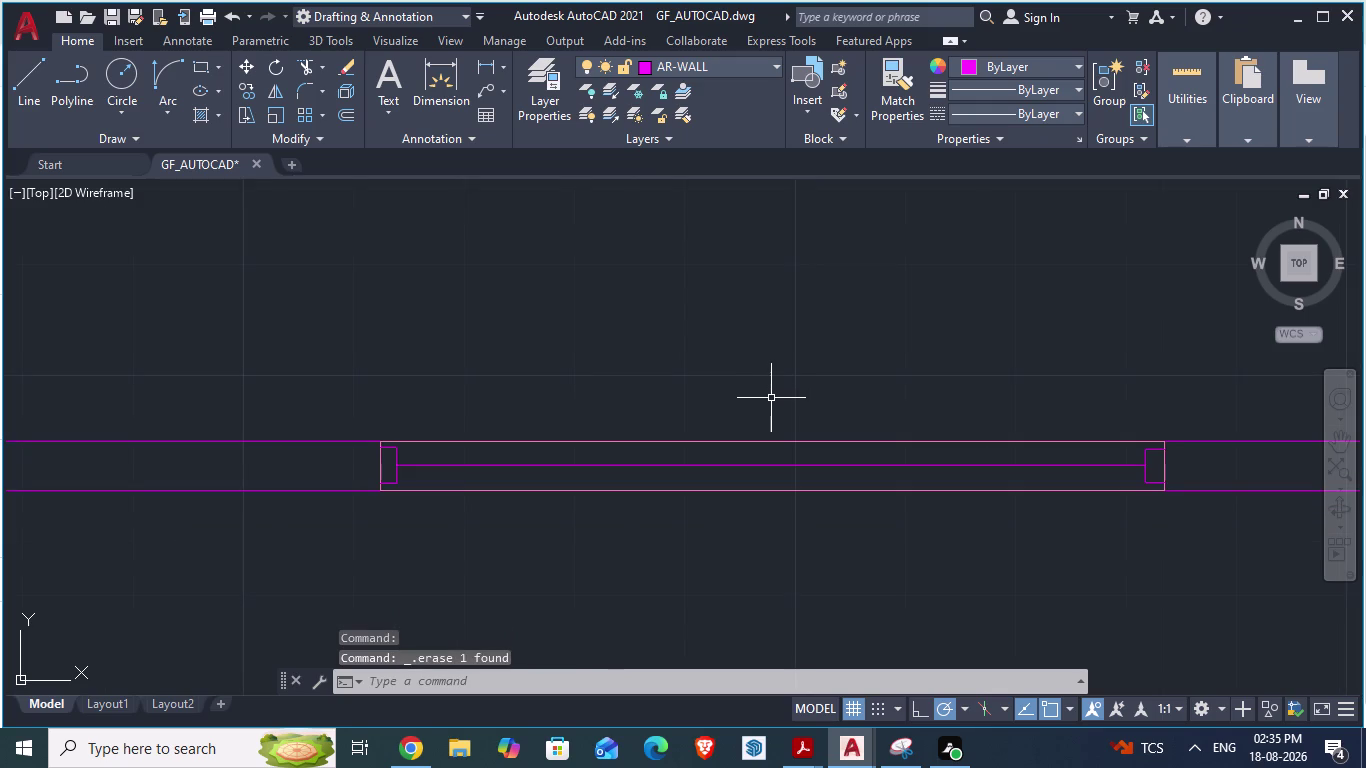
Redraw short vertical lines from the centre line to the upper and lower wall edges.
key(l)
key(Return)
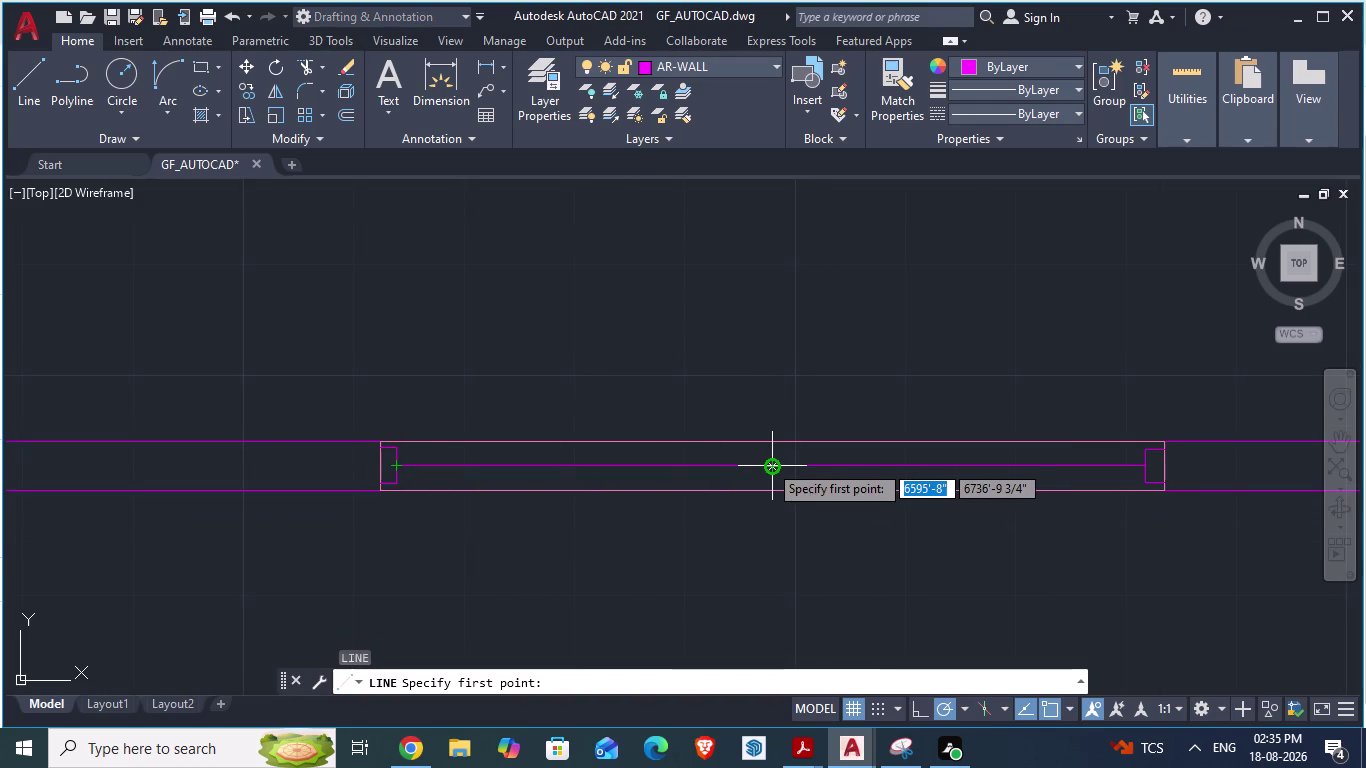
scroll(up, 3)
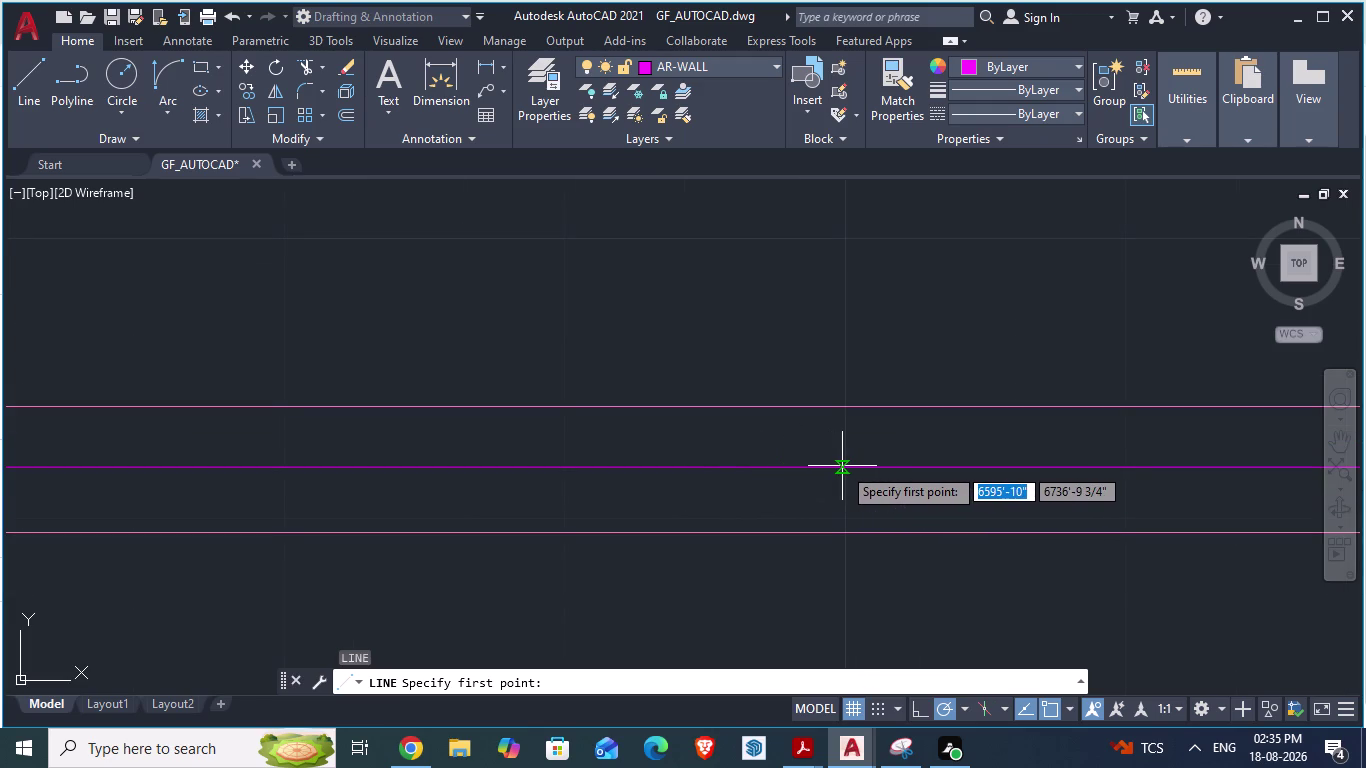
click(780, 469)
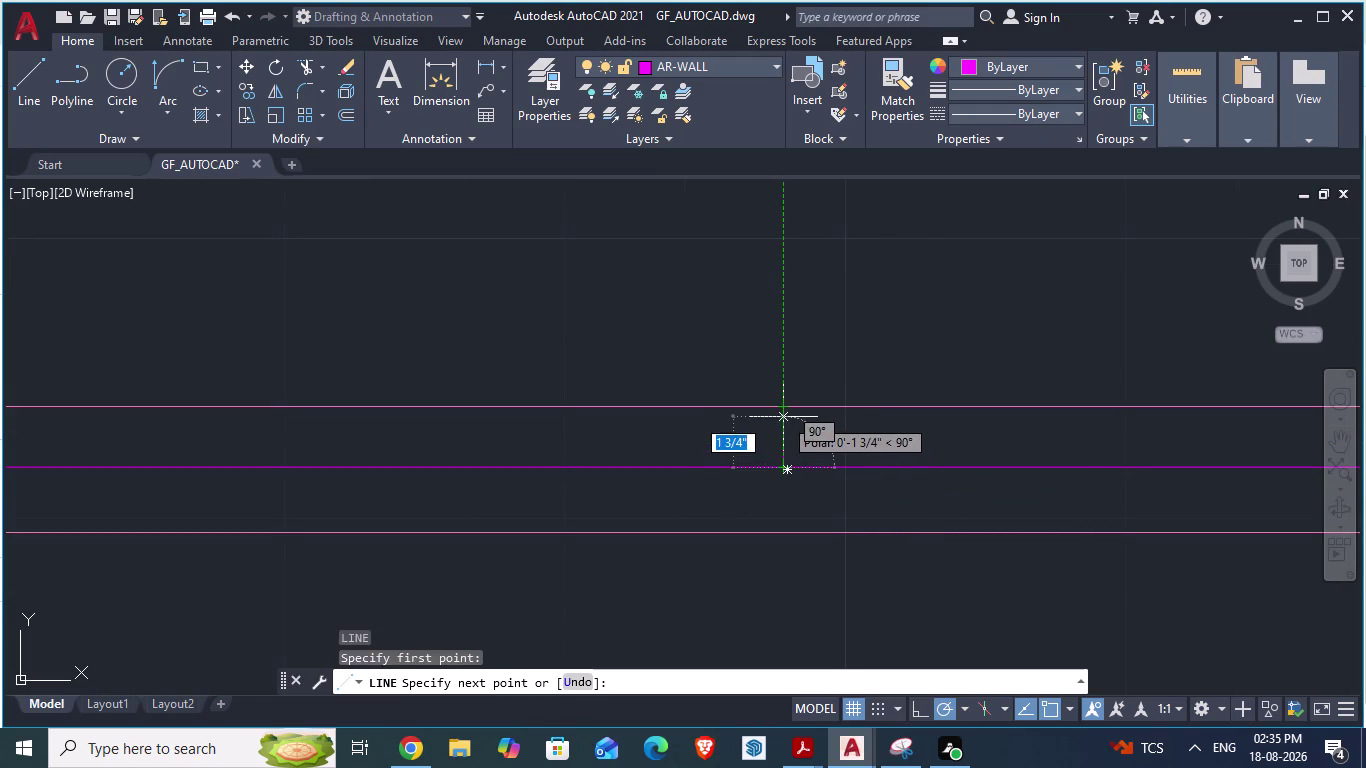
click(783, 407)
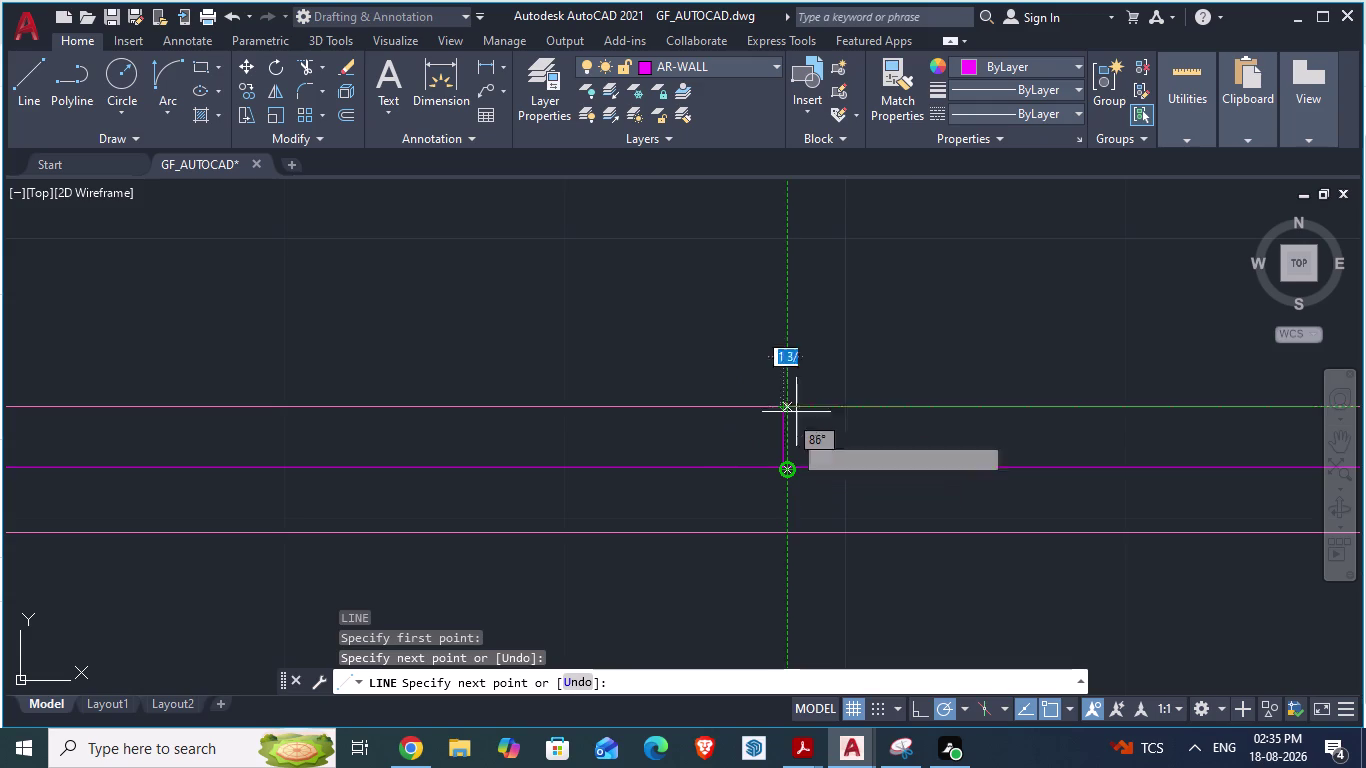
key(Escape)
key(l)
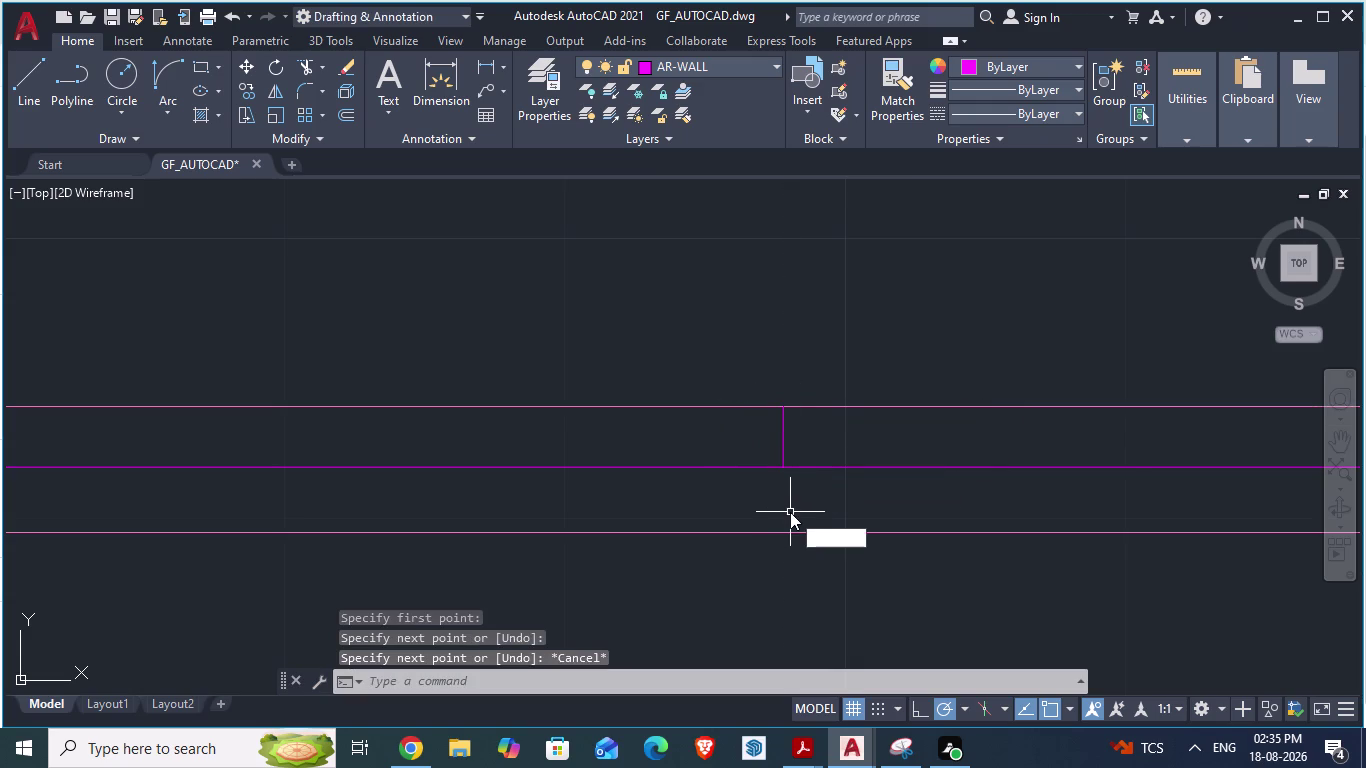
key(Return)
click(786, 476)
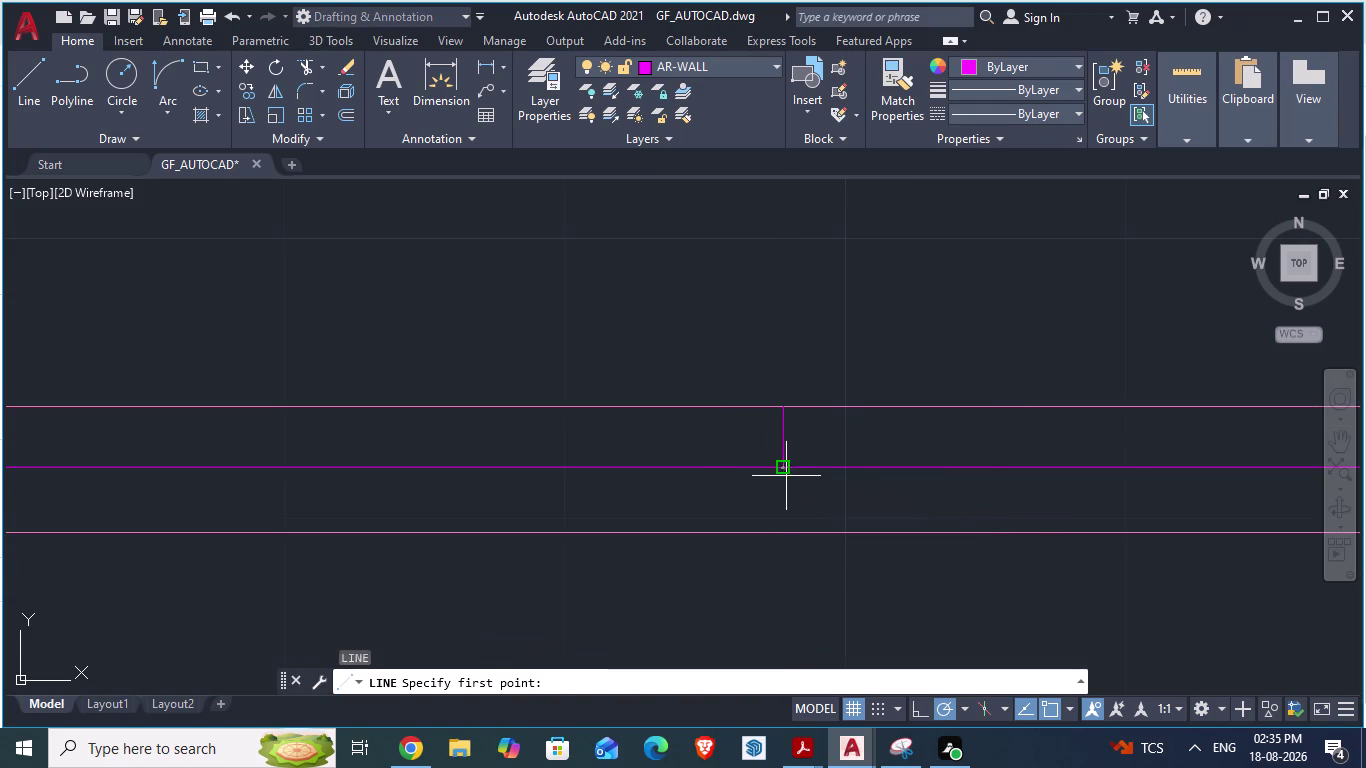
click(783, 533)
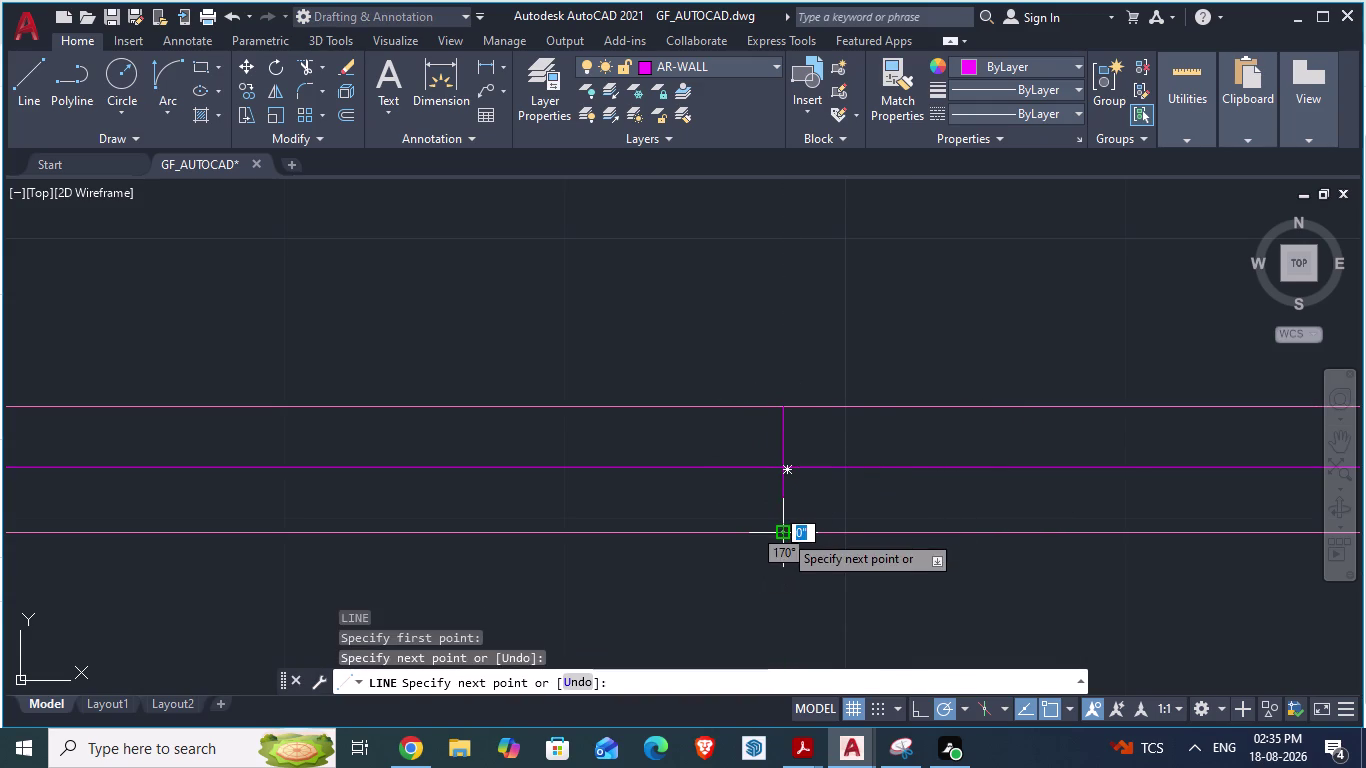
key(Return)
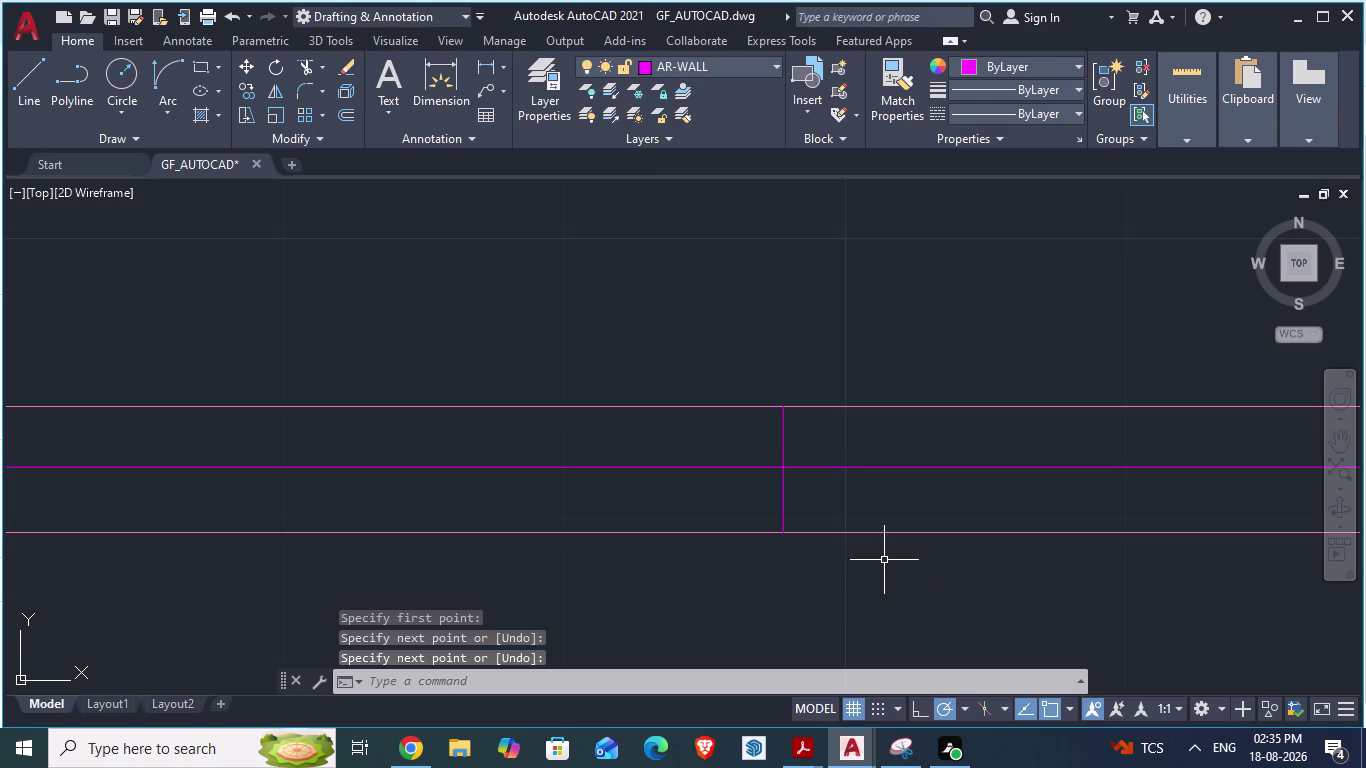
Add two more vertical lines where the sliding panels meet, between the wall lines.
key(l)
key(Return)
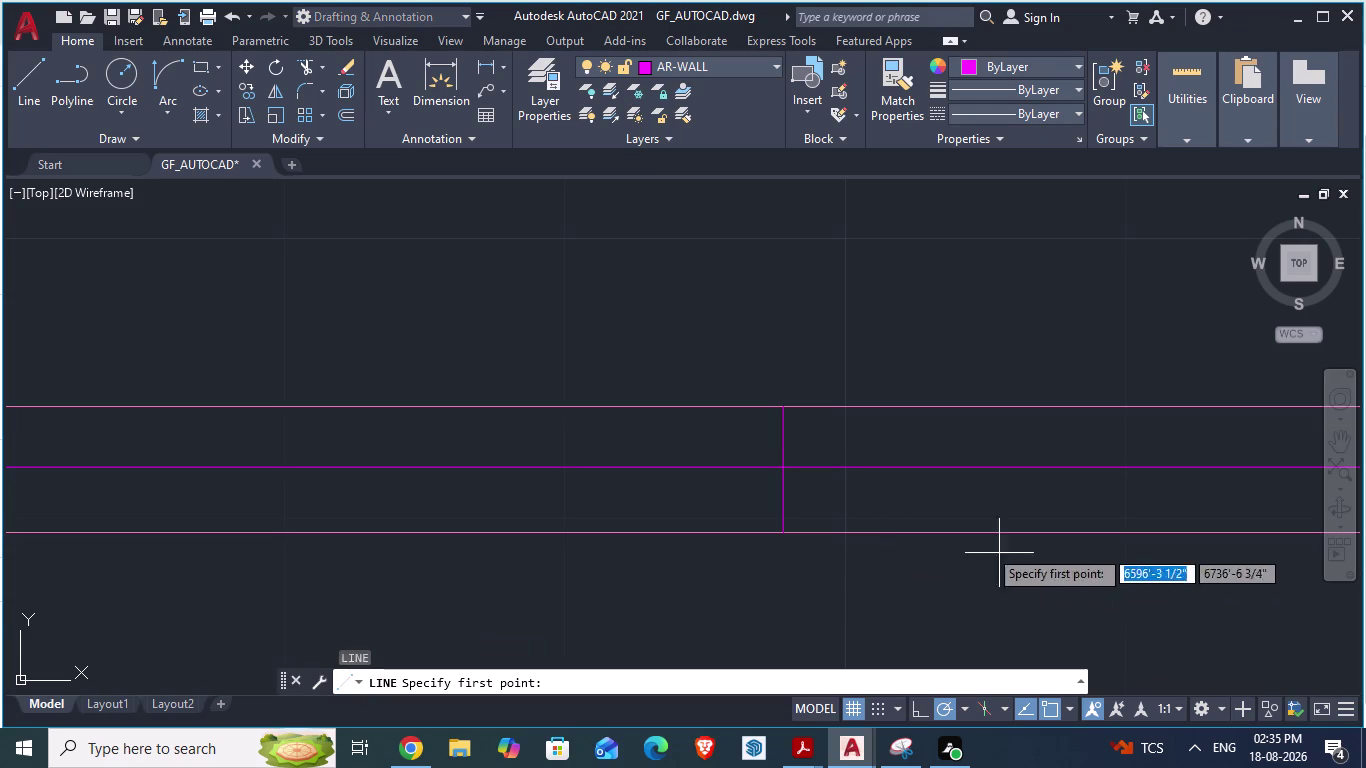
click(768, 408)
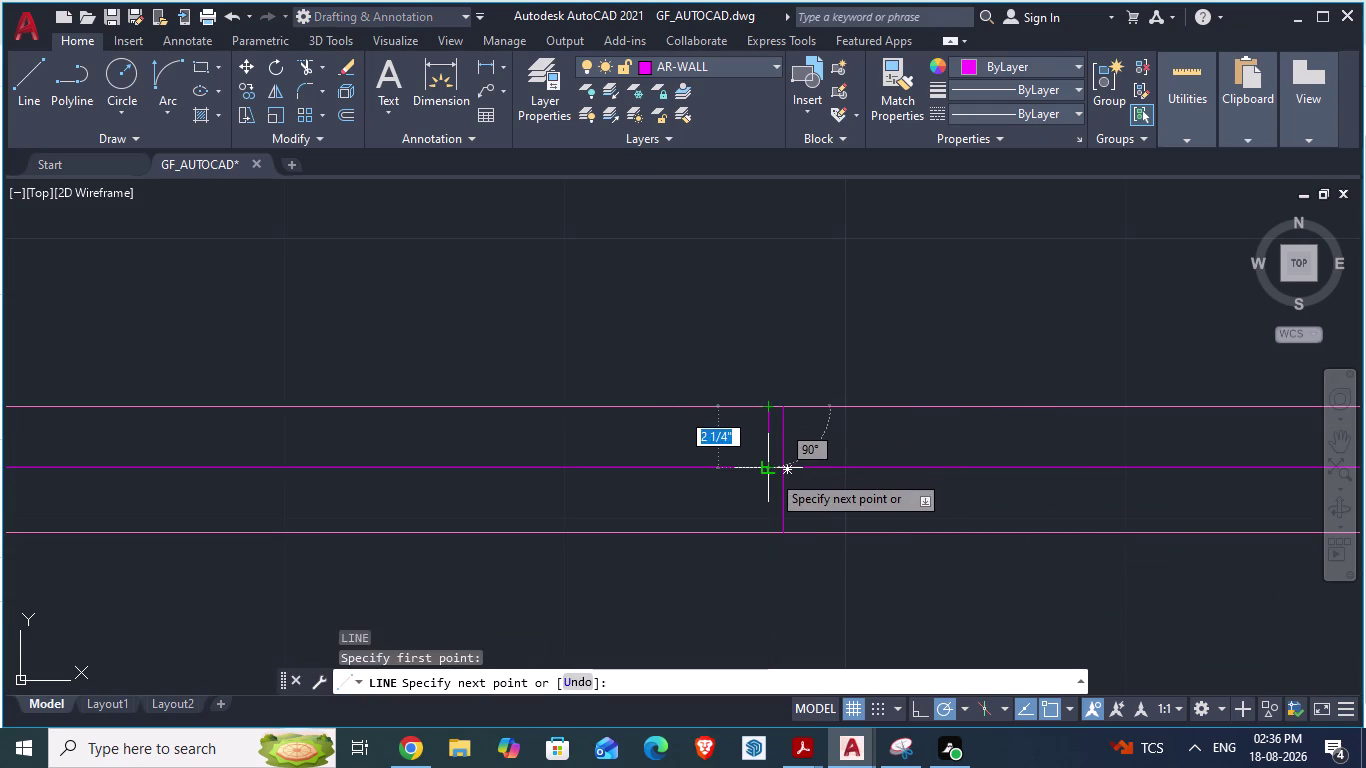
click(770, 473)
key(Return)
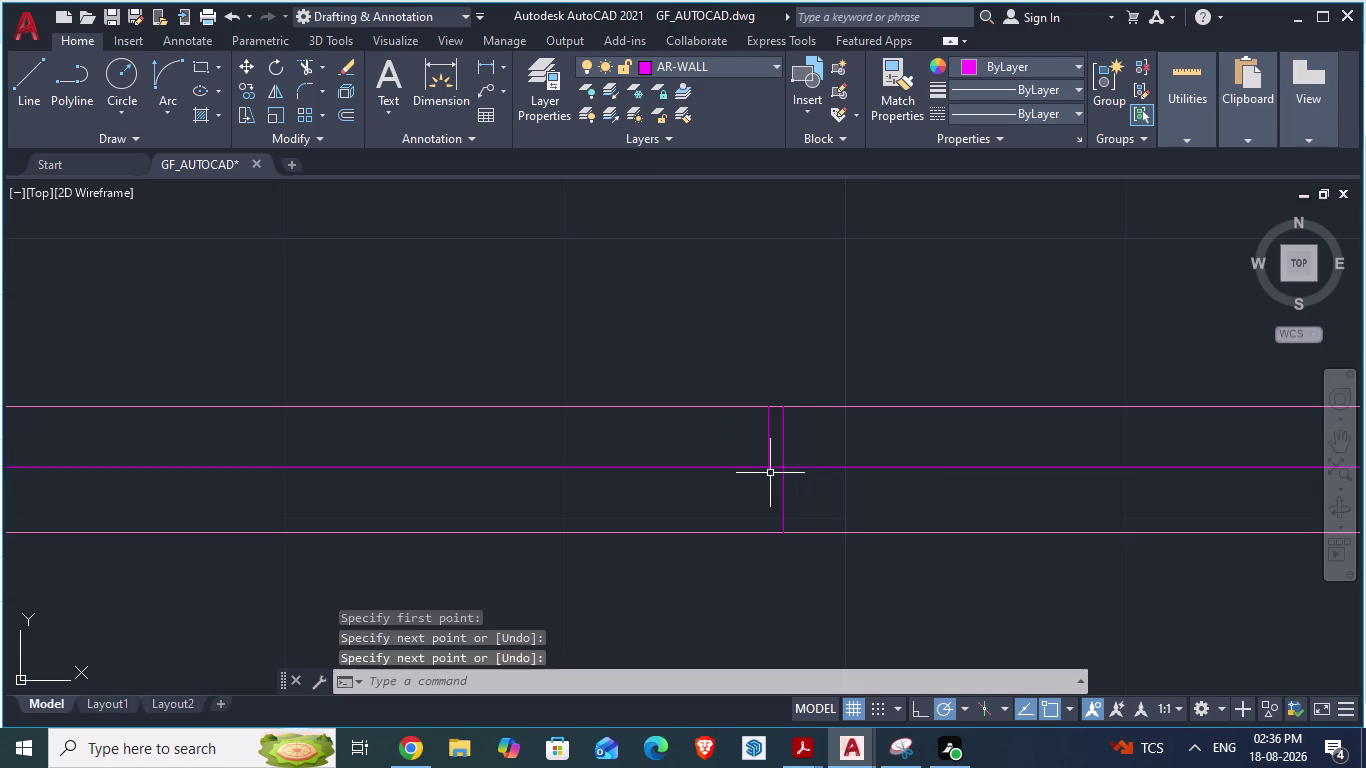
key(l)
key(Return)
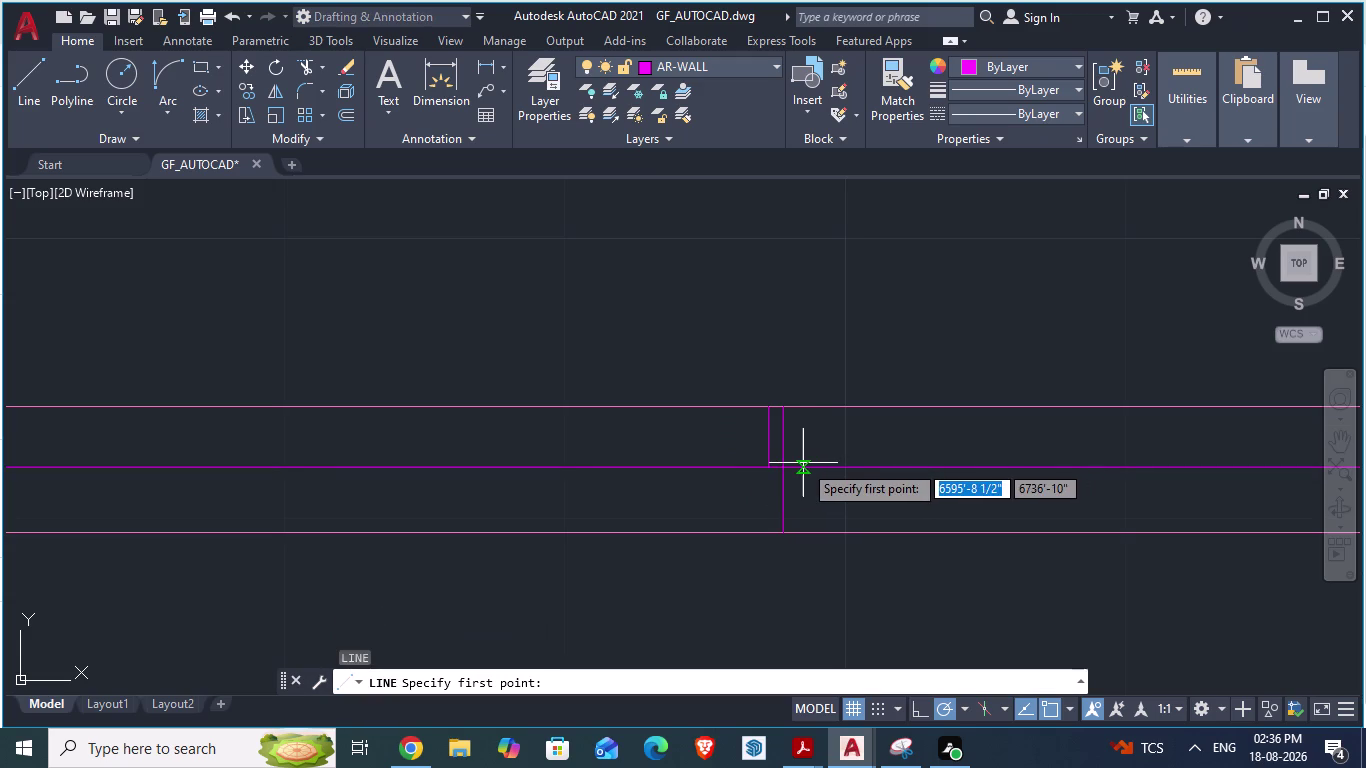
click(800, 472)
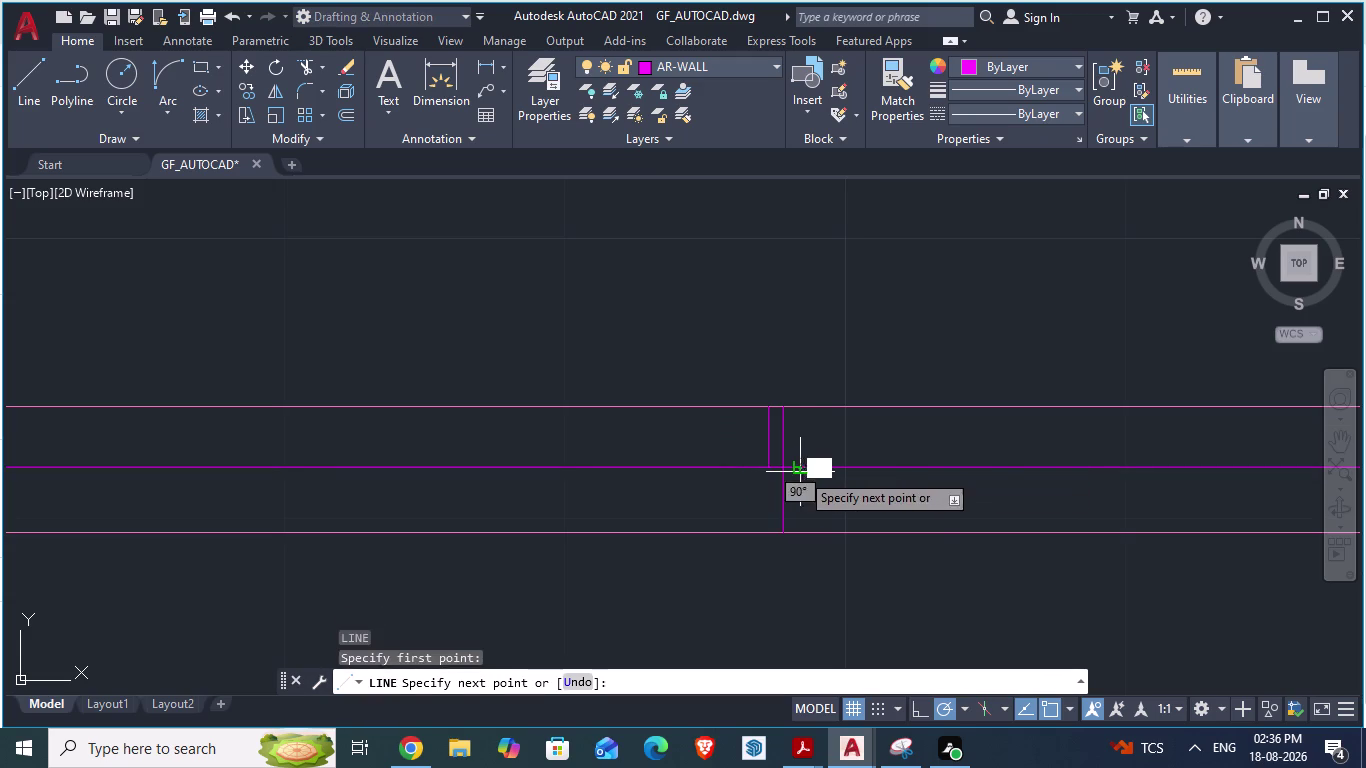
click(796, 533)
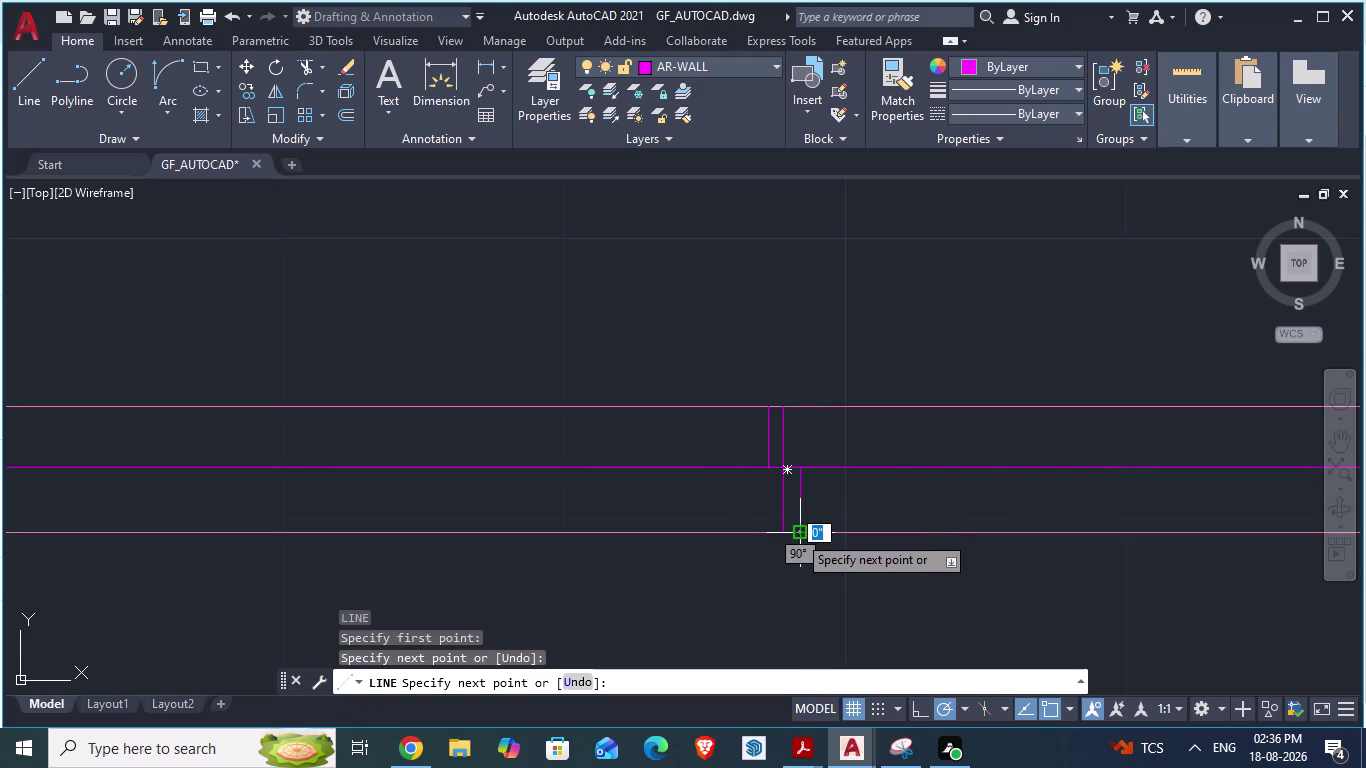
key(Return)
scroll(down, 3)
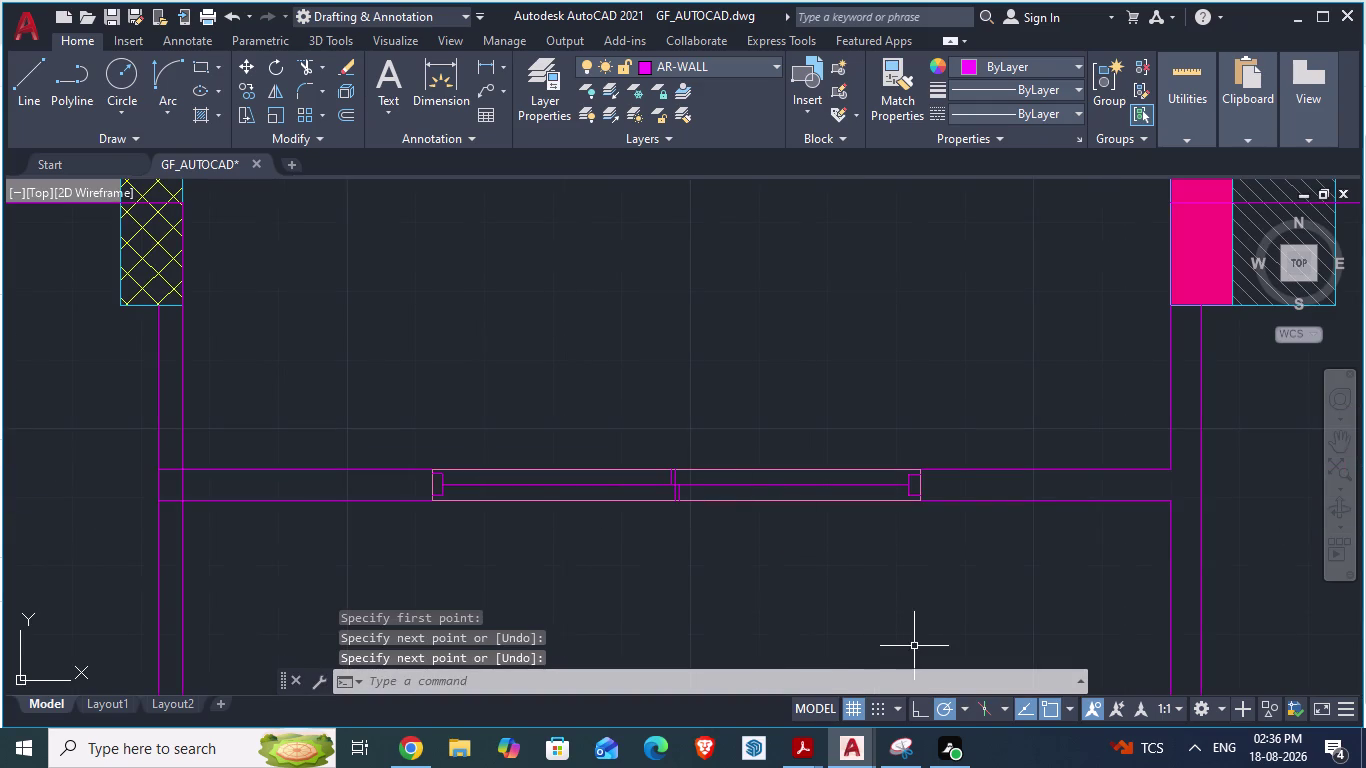
key(Escape)
Delete the two stray short line segments.
scroll(down, 3)
scroll(up, 3)
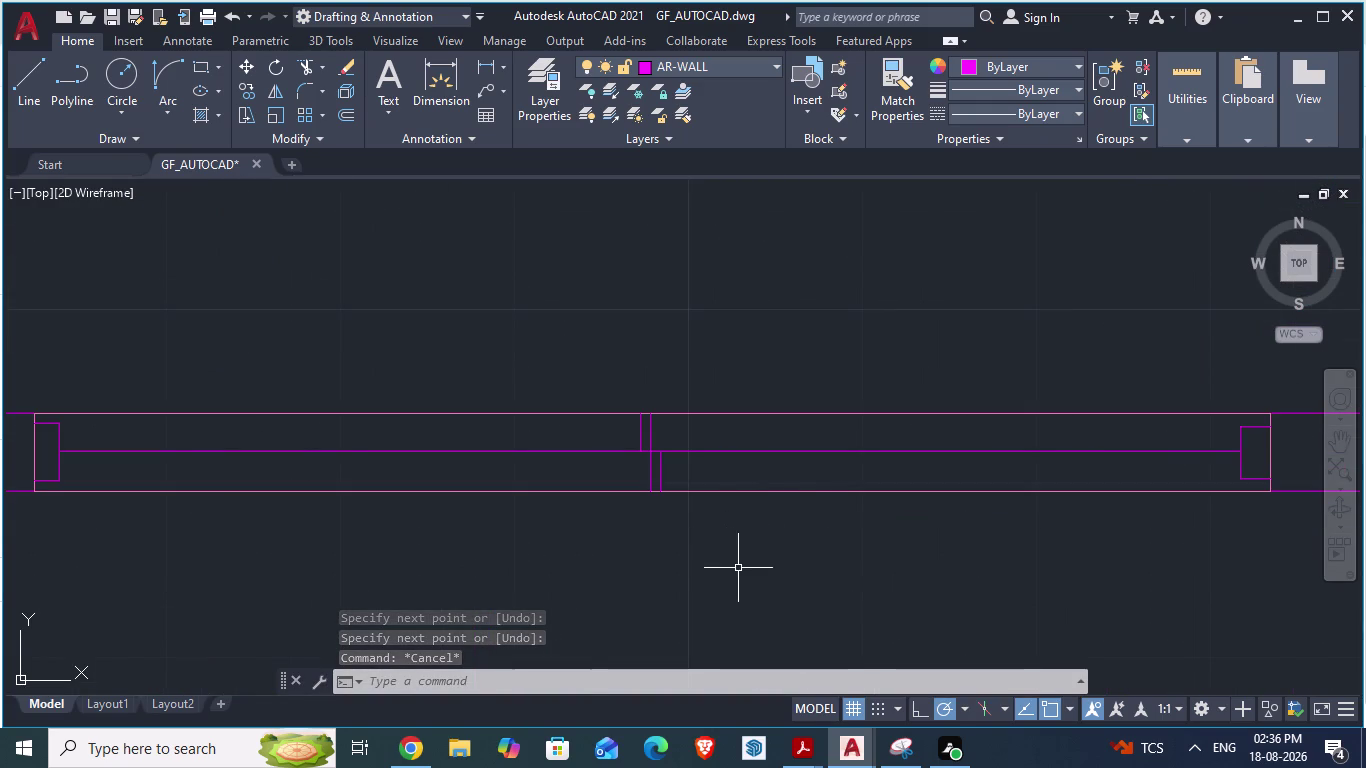
click(651, 426)
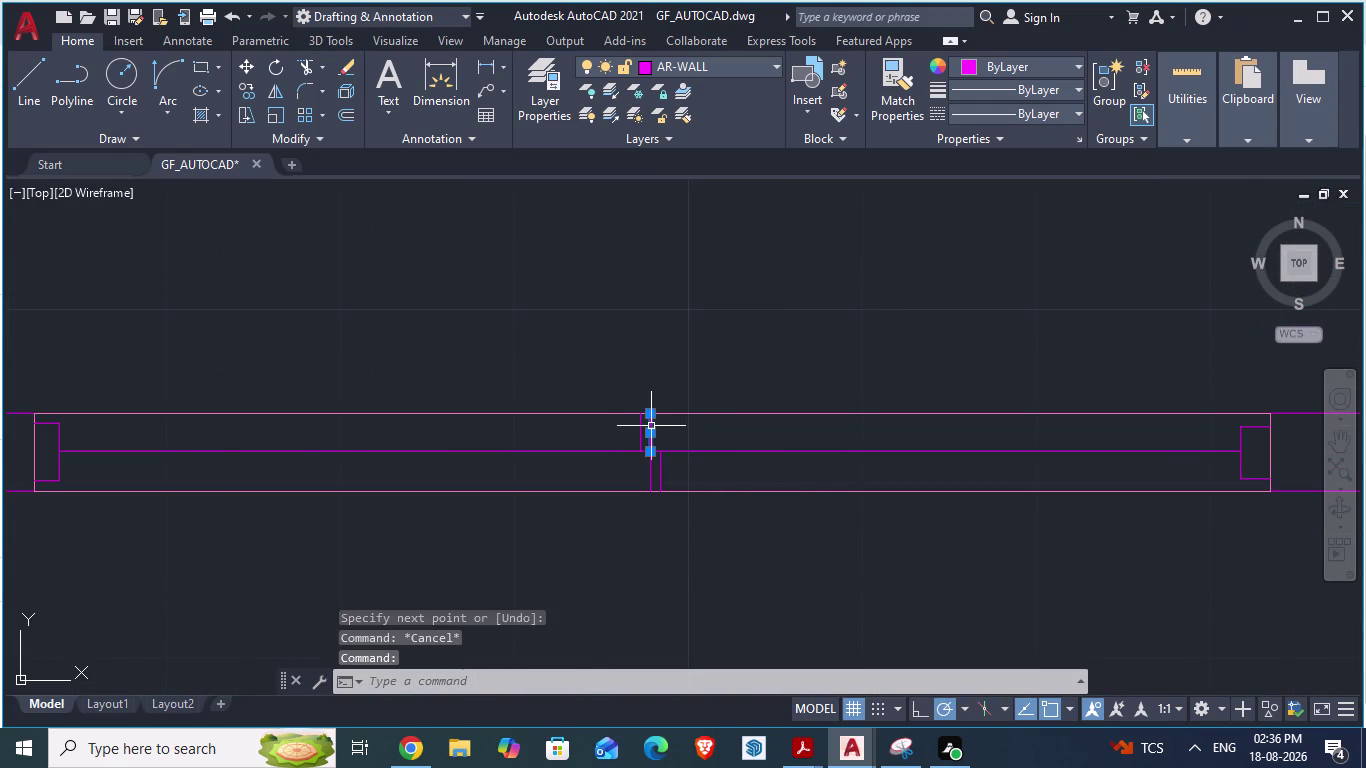
key(Delete)
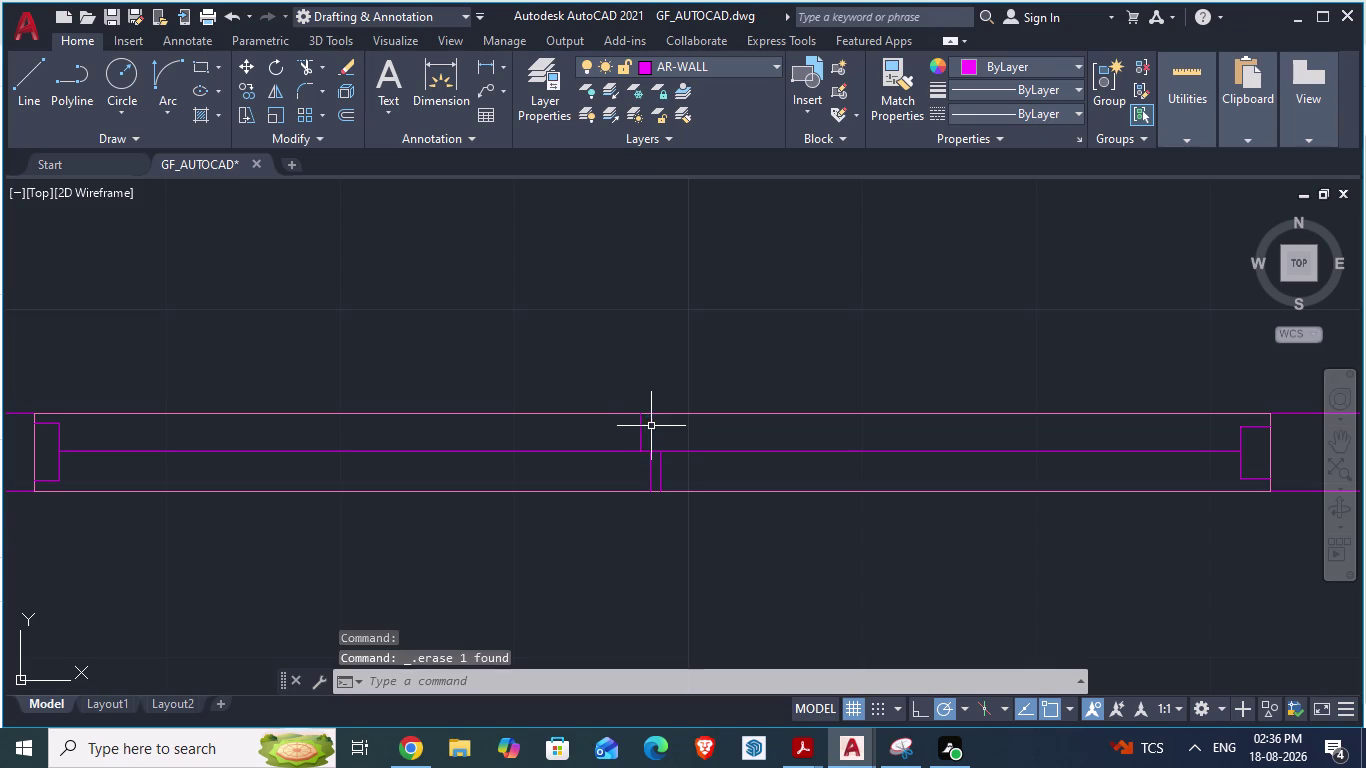
scroll(up, 3)
click(635, 484)
key(Delete)
Save the drawing.
scroll(down, 3)
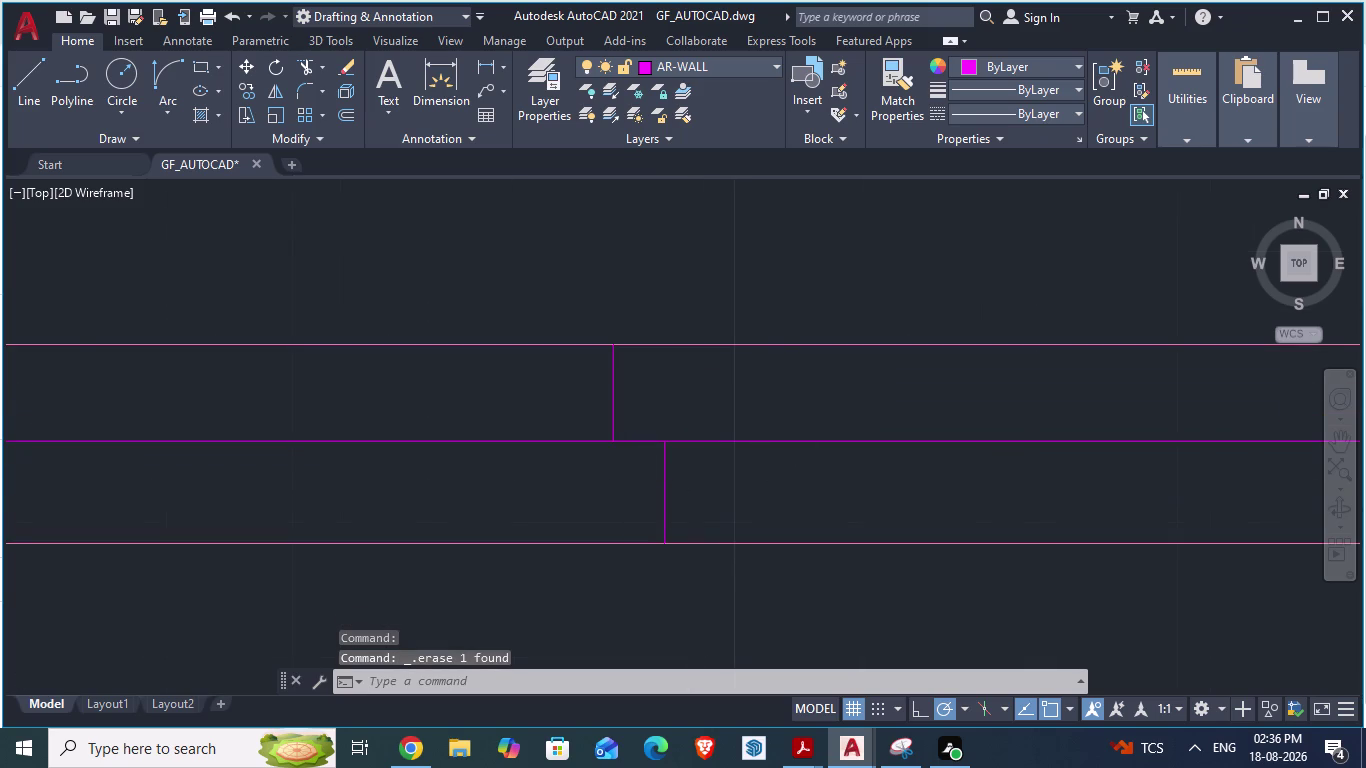
scroll(down, 3)
scroll(down, 3)
key(ctrl+s)
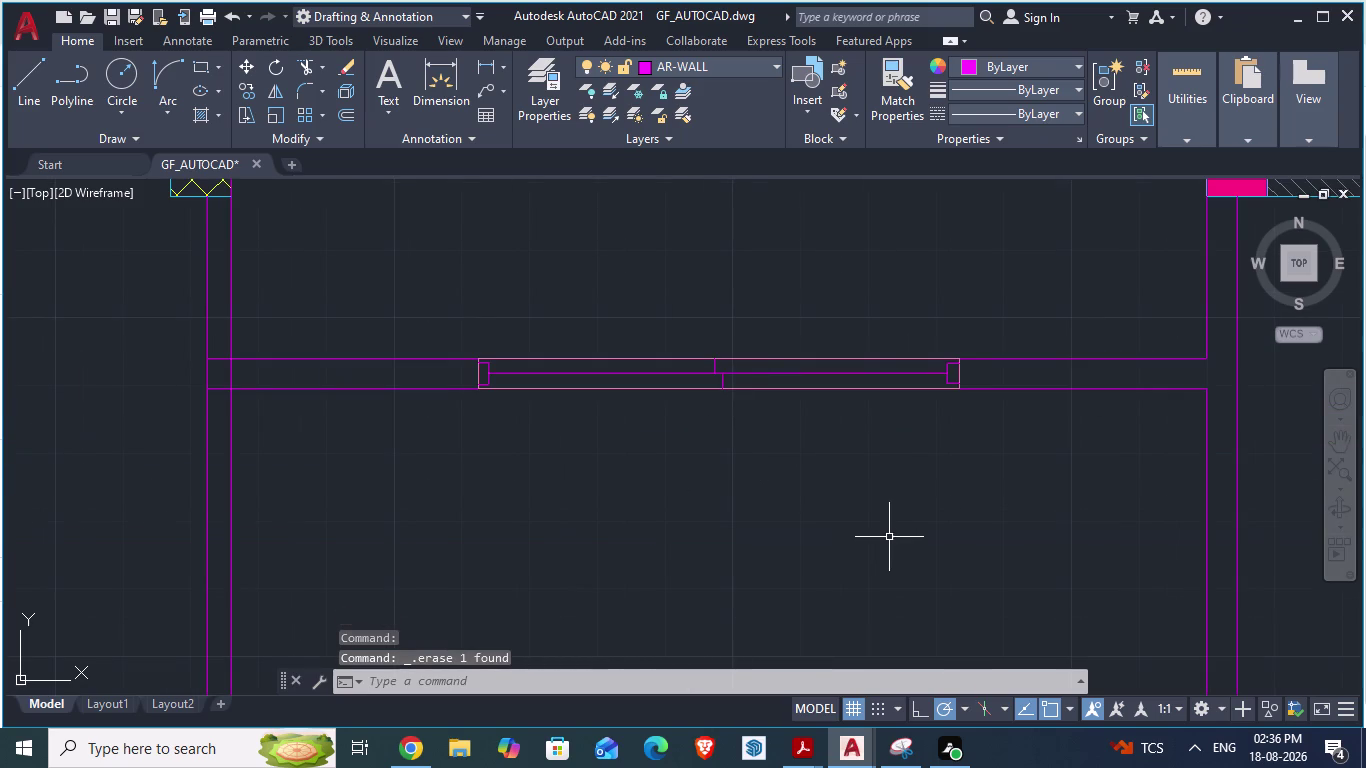
scroll(up, 3)
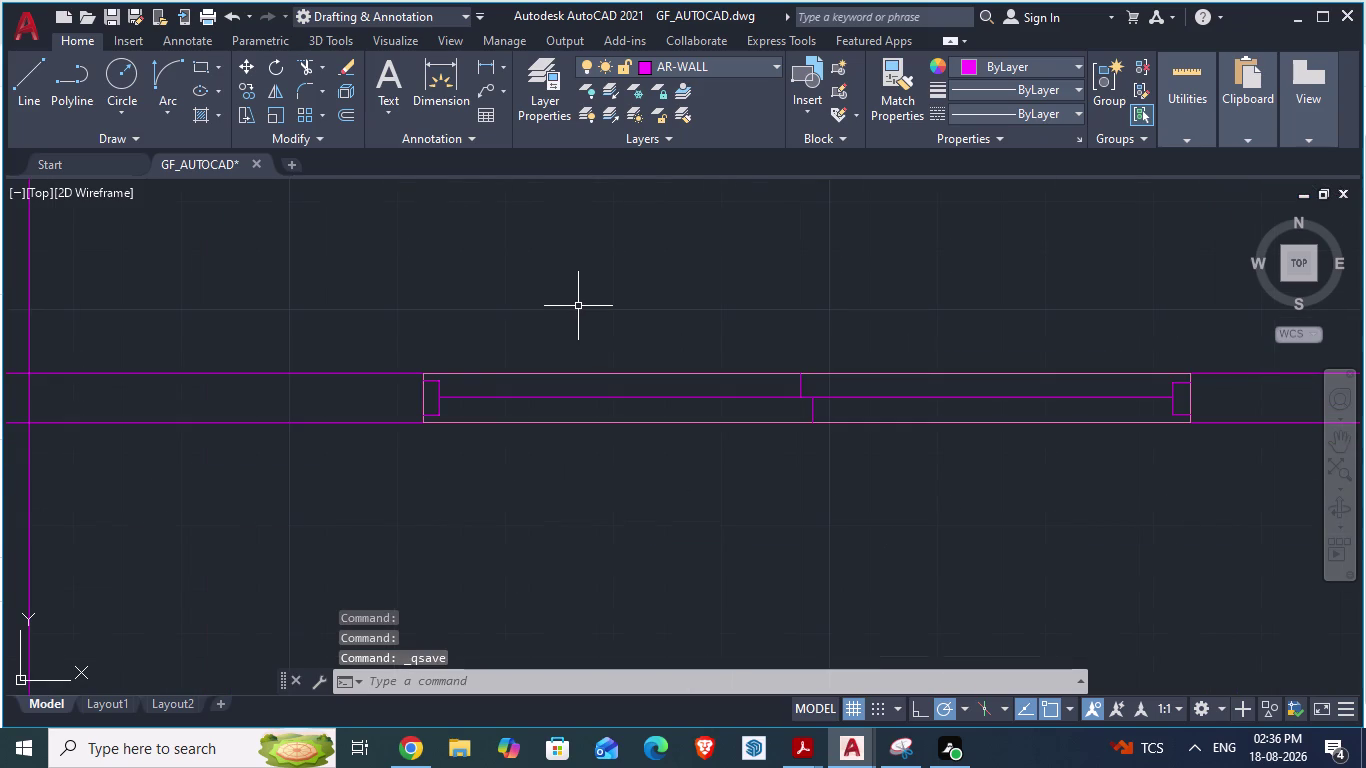
Window-select the main sliding door panel lines.
click(752, 295)
click(640, 495)
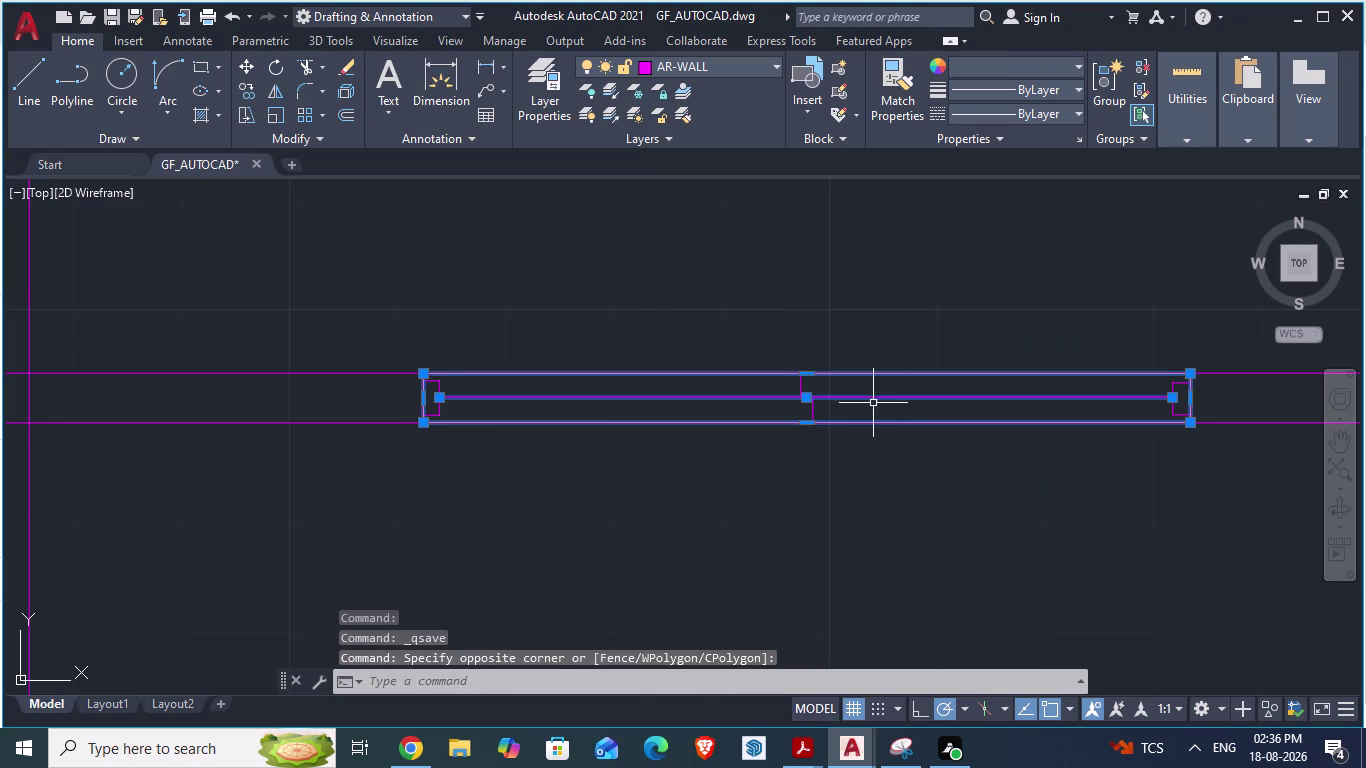
click(867, 304)
click(718, 478)
scroll(up, 3)
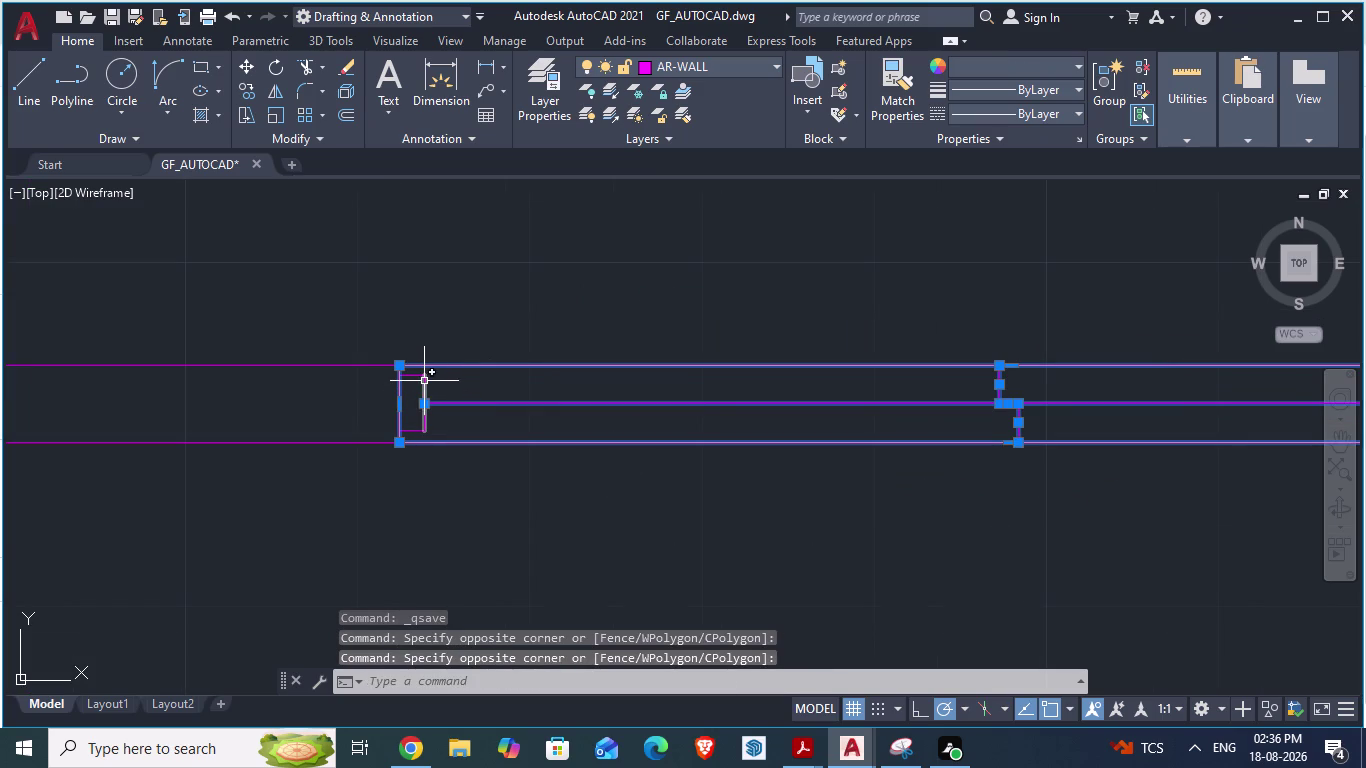
scroll(up, 3)
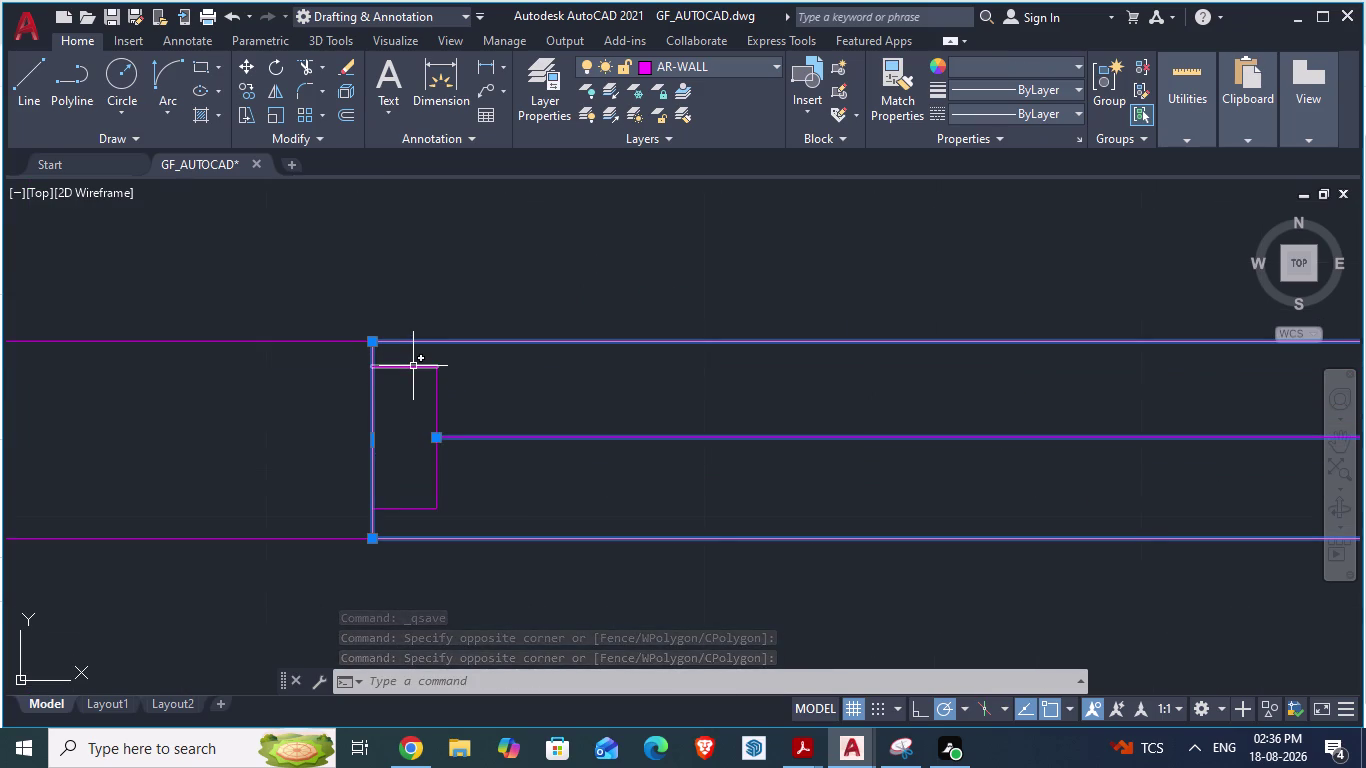
Add the door's left and right end lines to the selection.
click(413, 367)
click(435, 395)
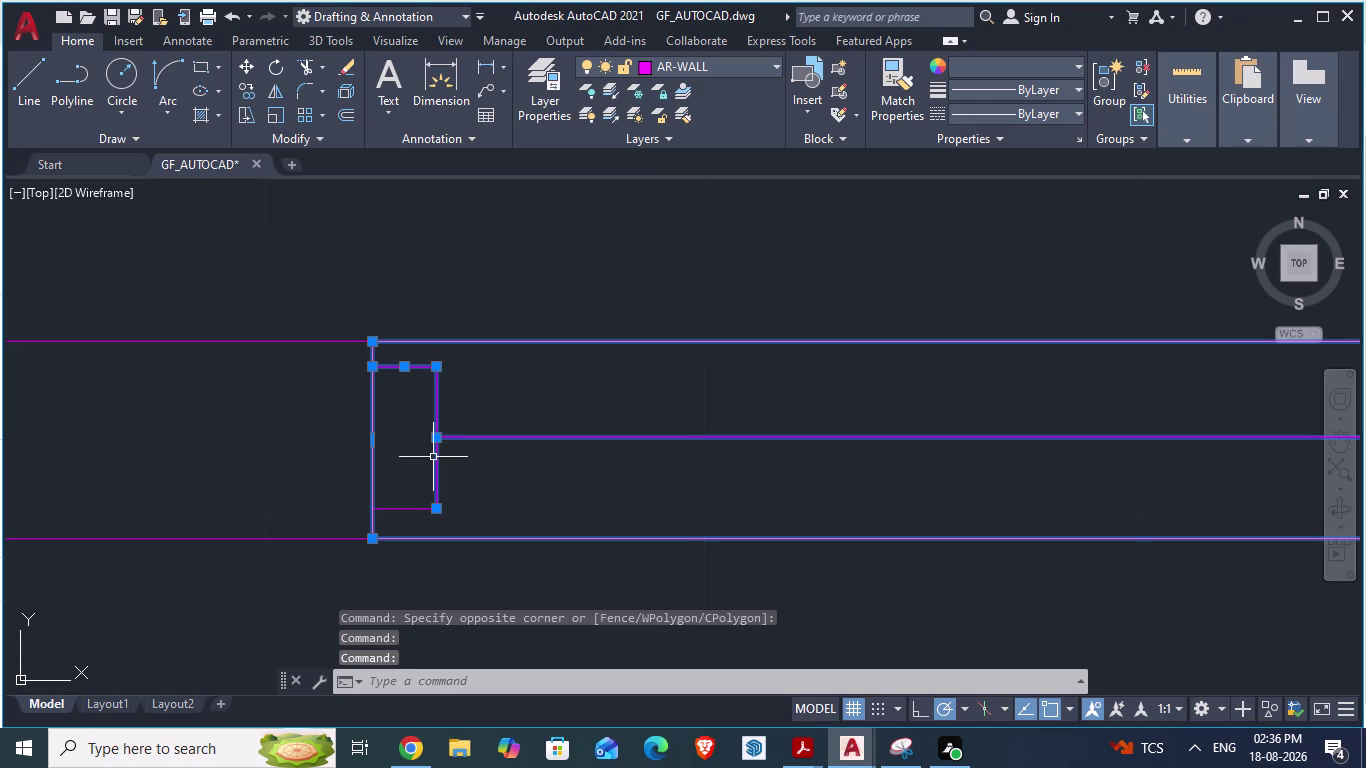
click(411, 510)
scroll(down, 3)
scroll(up, 3)
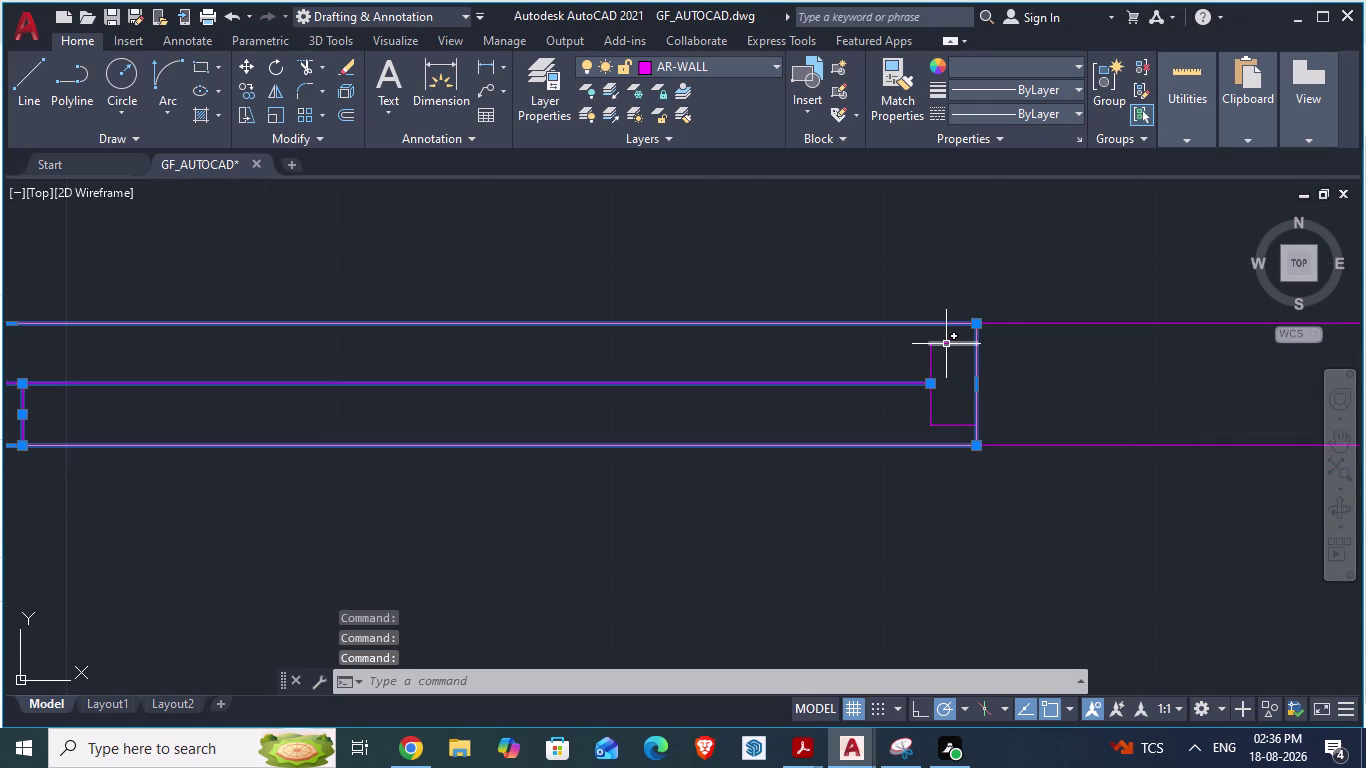
click(945, 342)
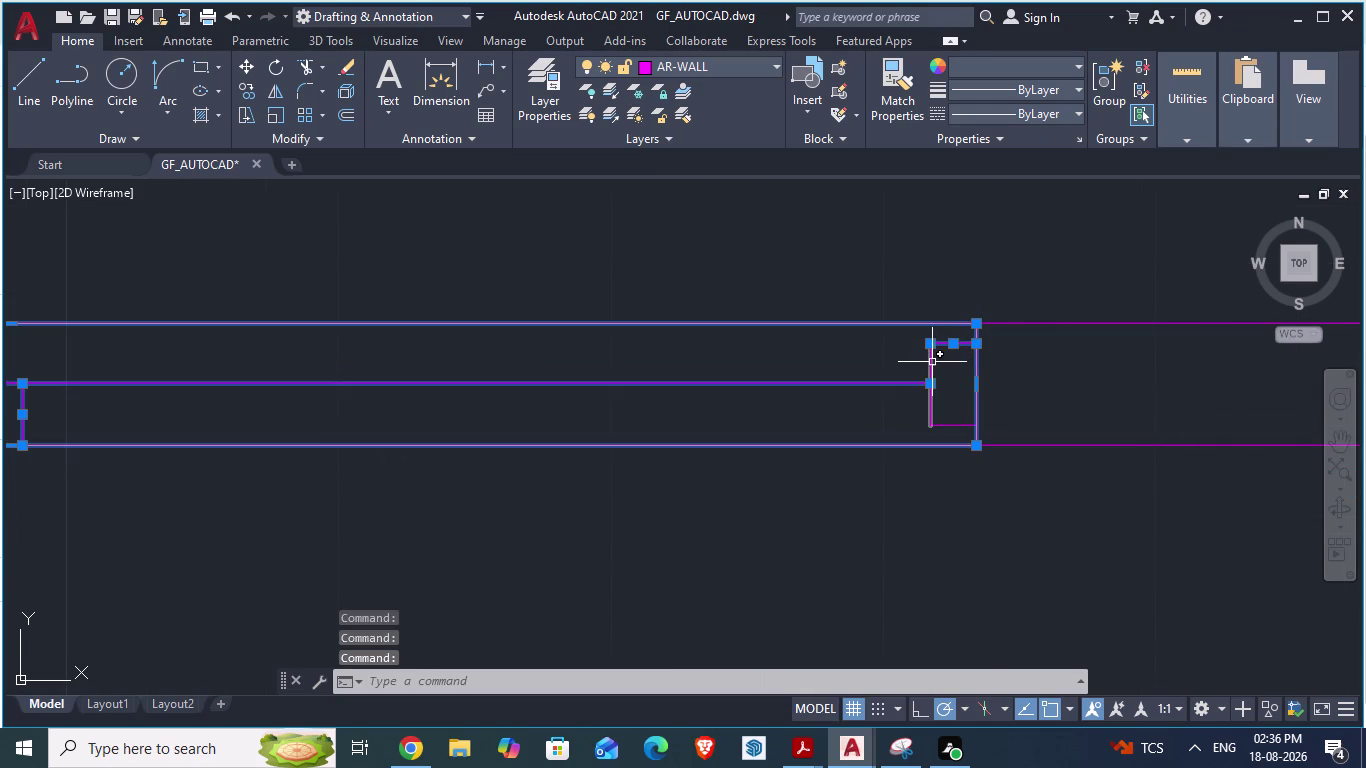
click(932, 362)
click(955, 425)
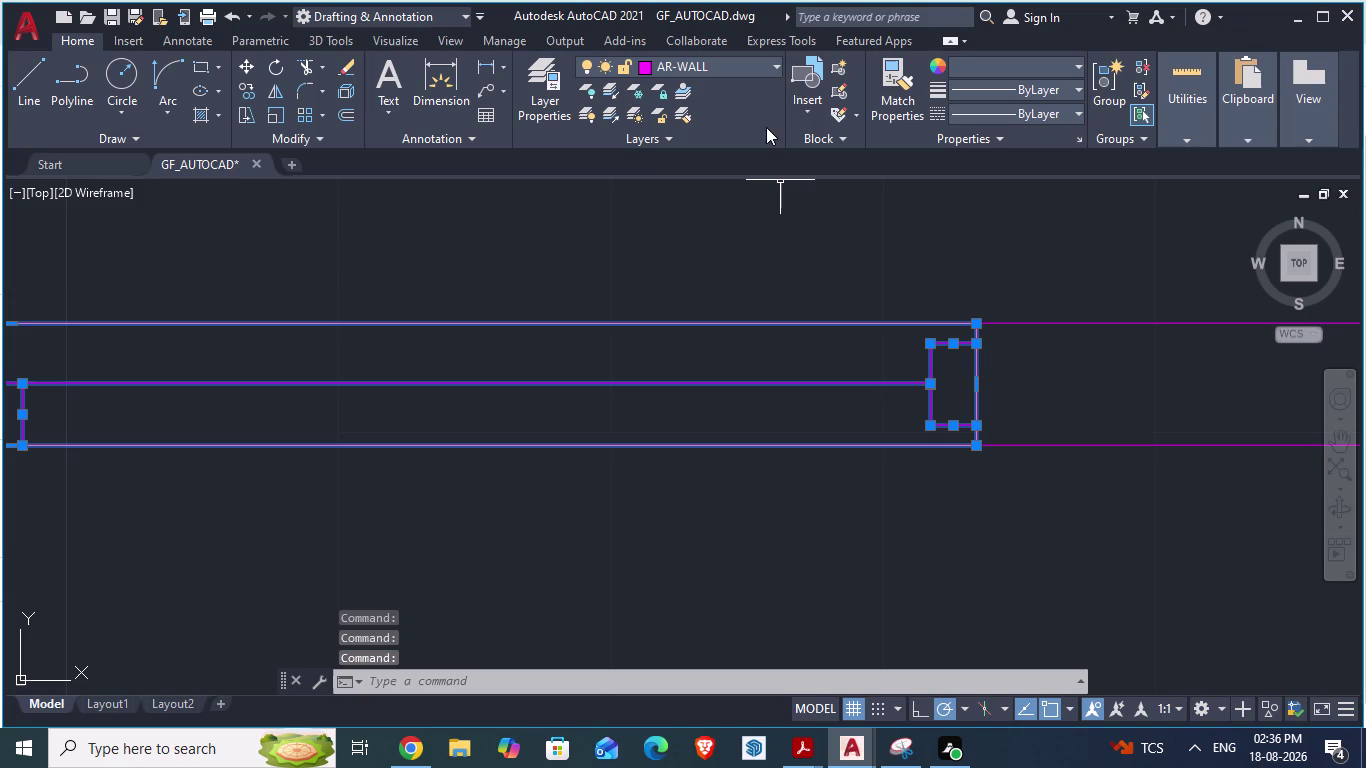
click(838, 61)
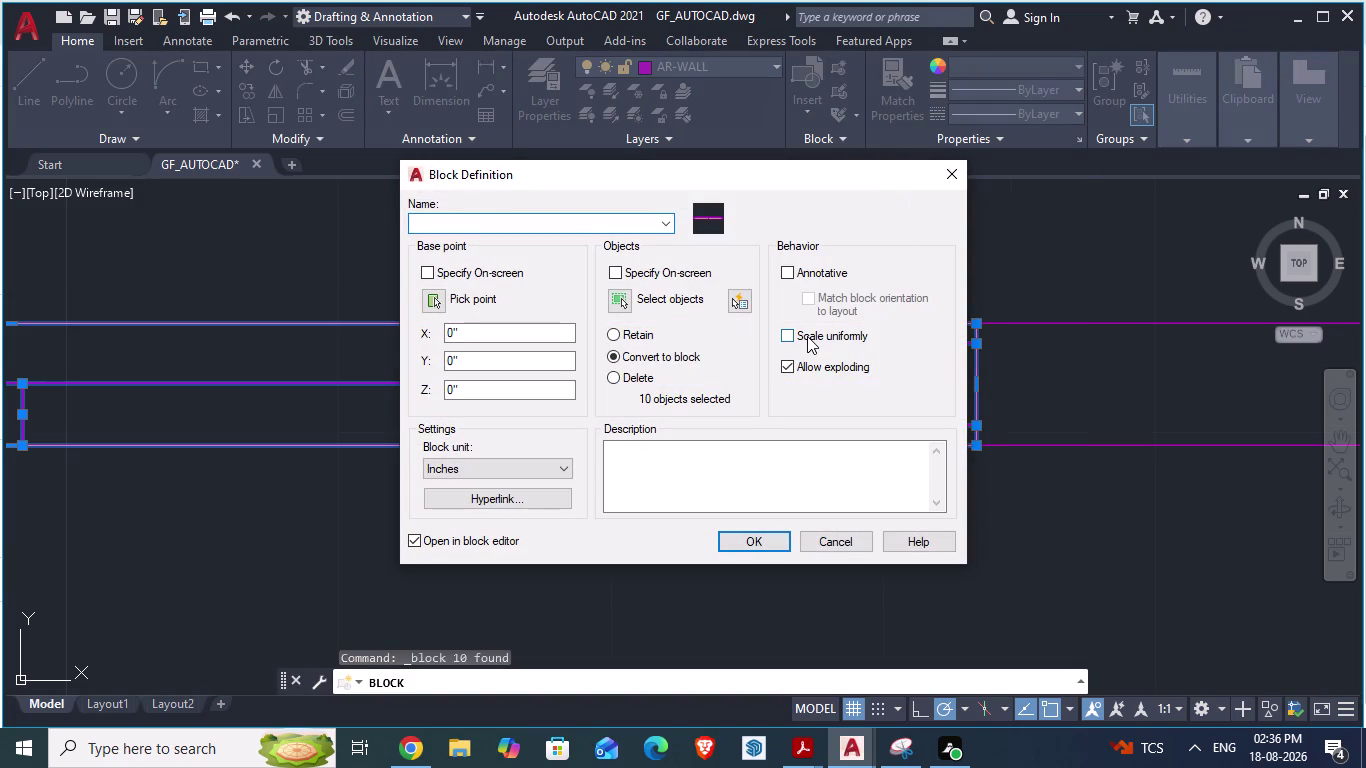
Create the block 'sliding door', then select all its lines in the block editor.
text(slidi)
text(ng door)
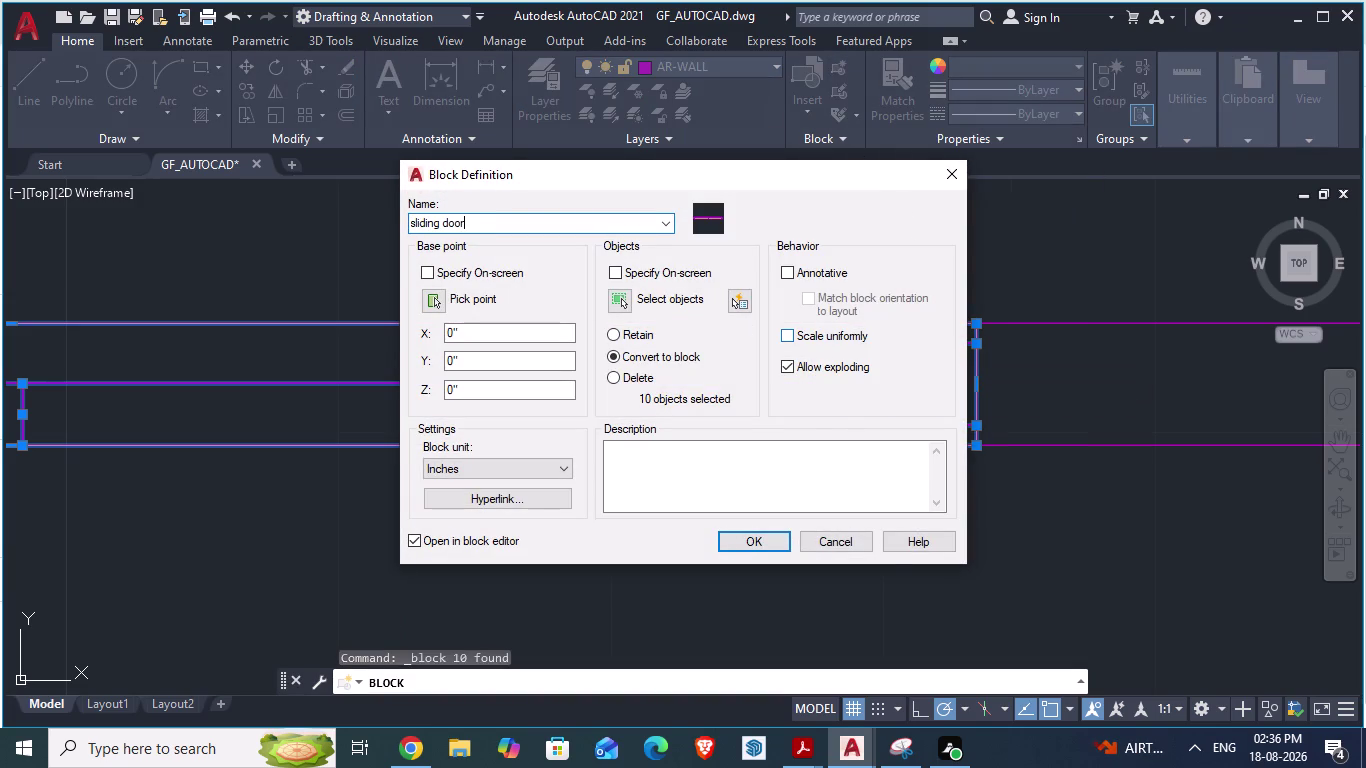
click(782, 546)
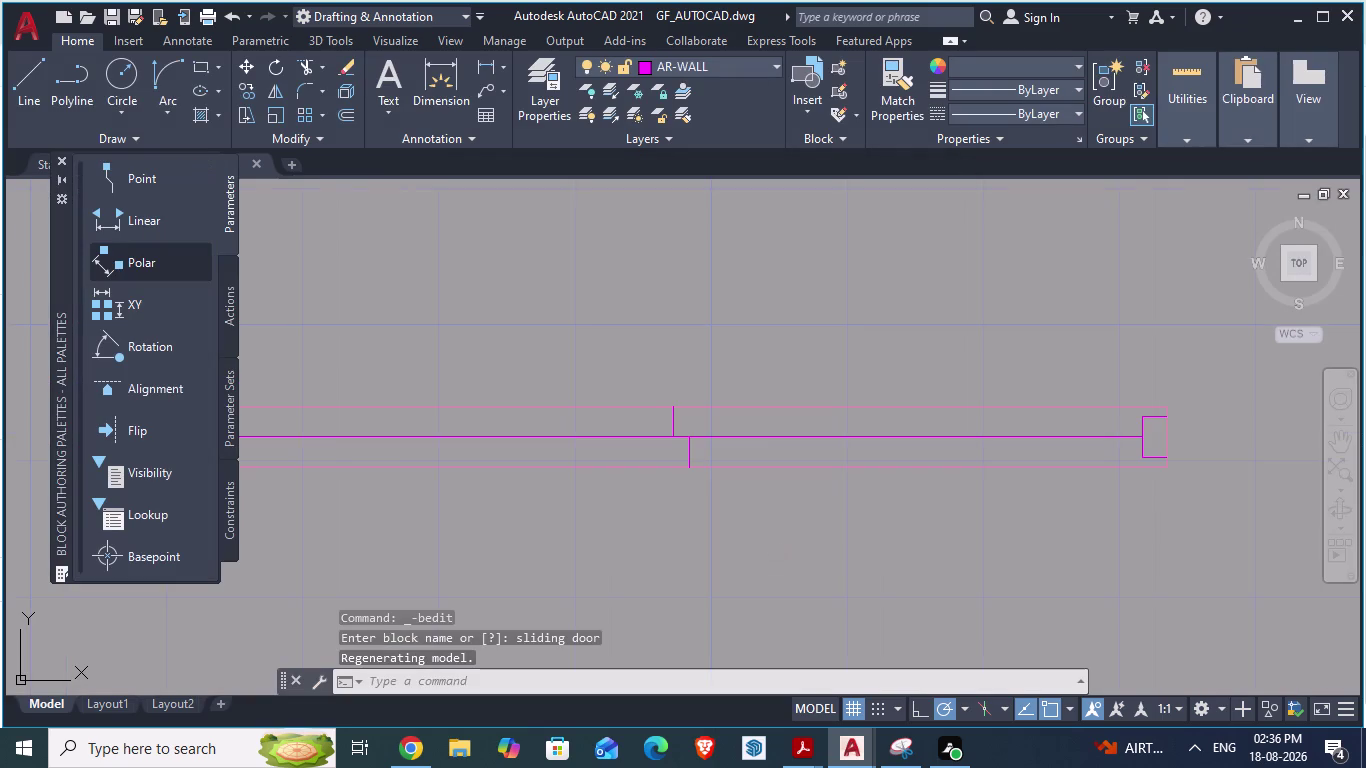
scroll(down, 3)
scroll(down, 3)
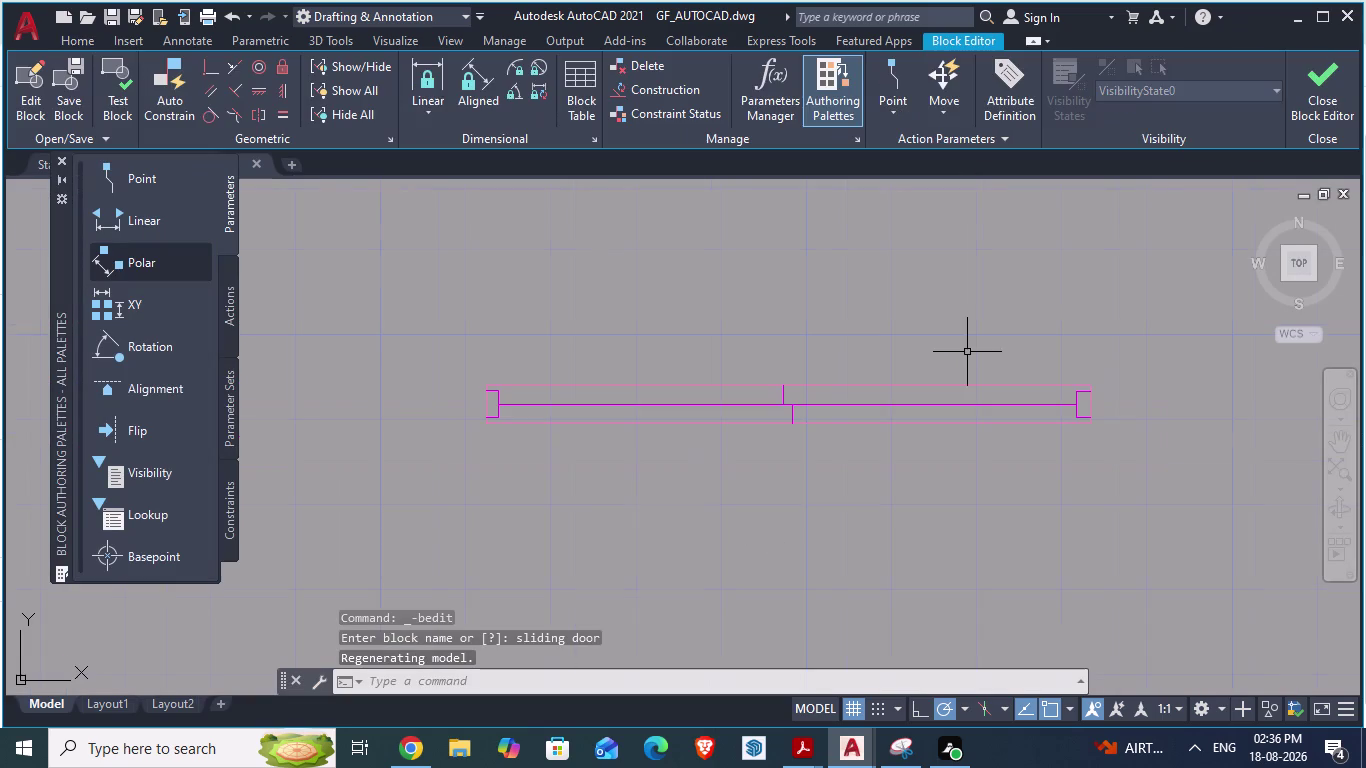
click(1152, 295)
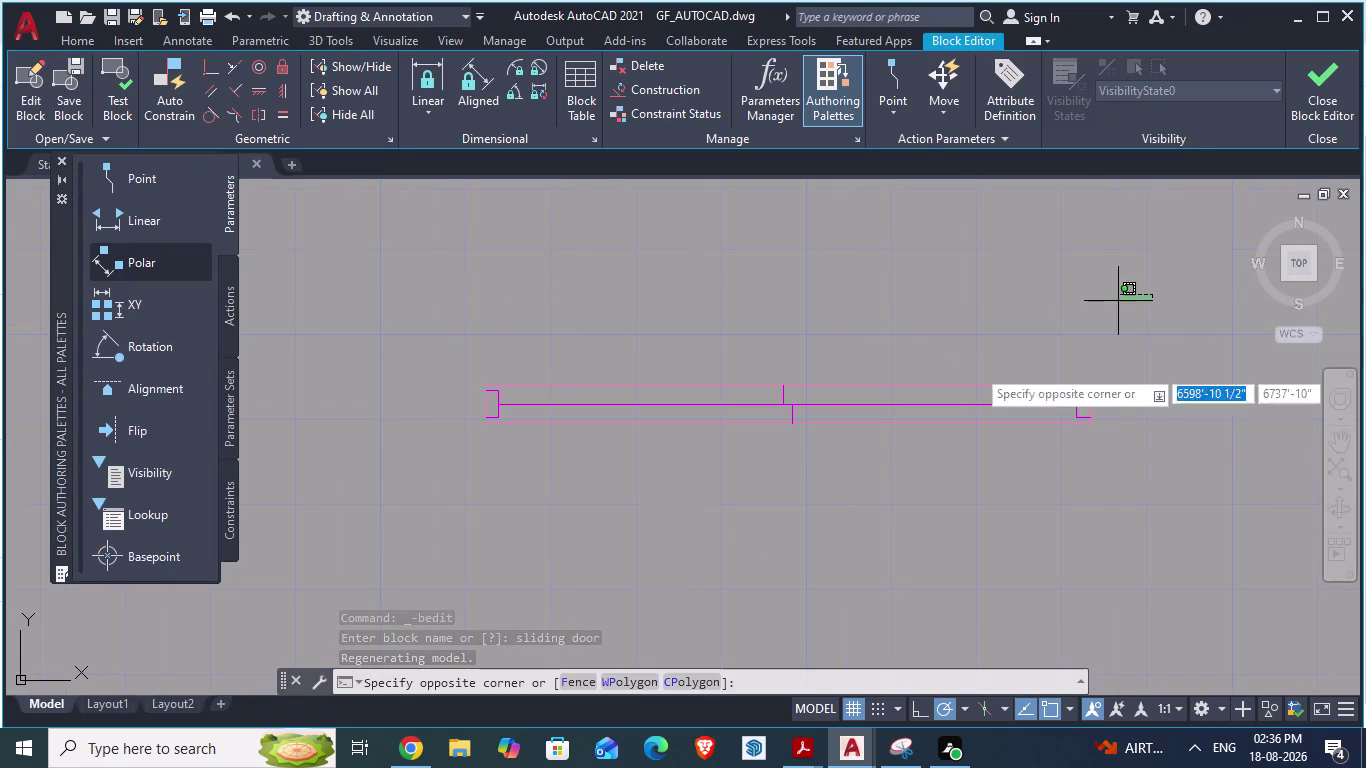
click(375, 499)
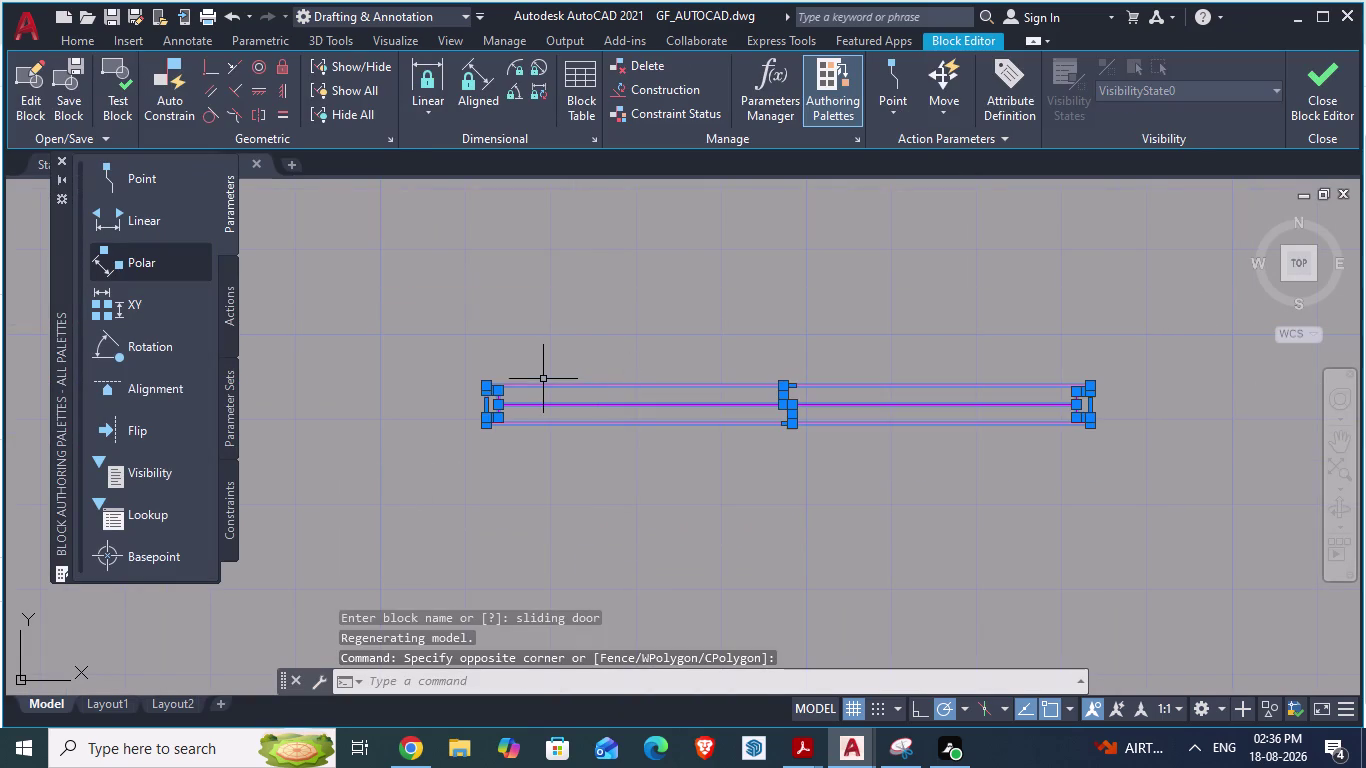
Set all ten sliding-door lines to blue colour 160 and save the drawing.
right_click(544, 386)
click(634, 695)
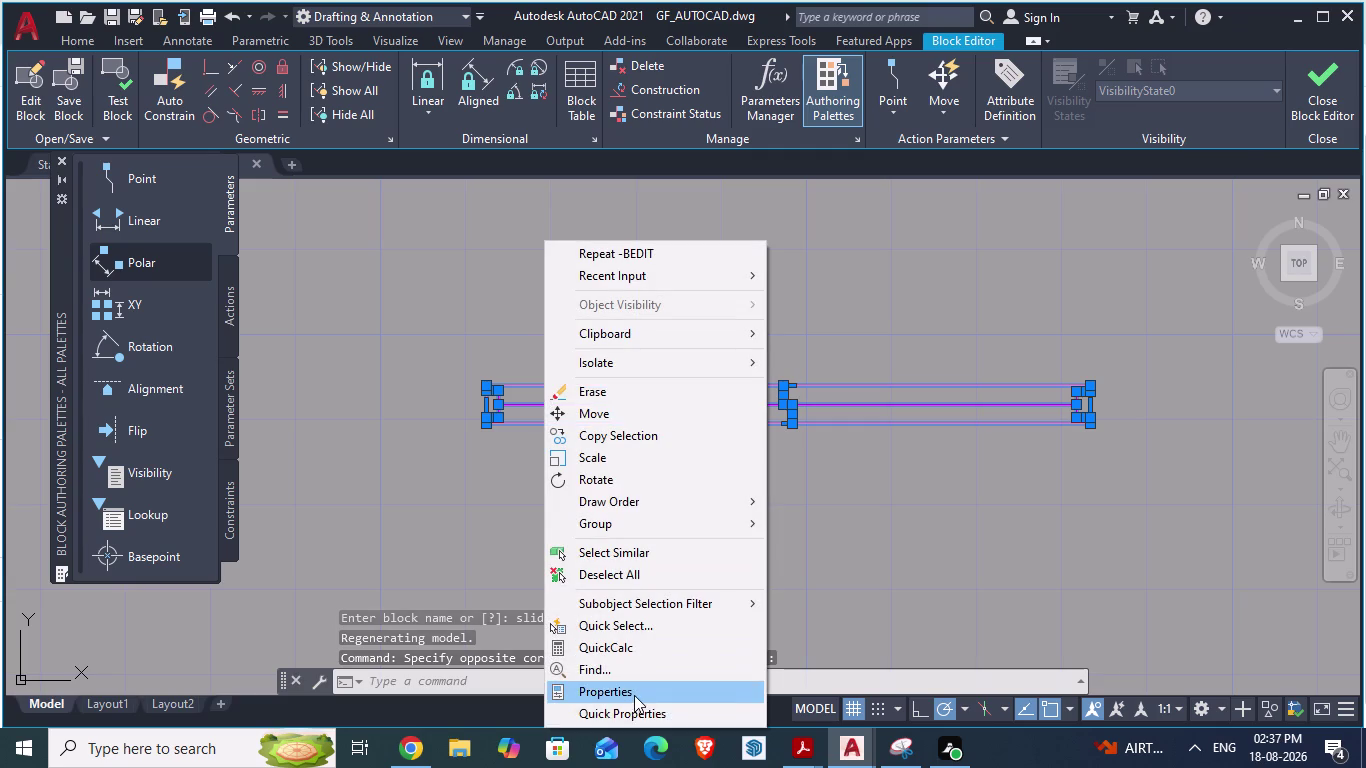
scroll(up, 3)
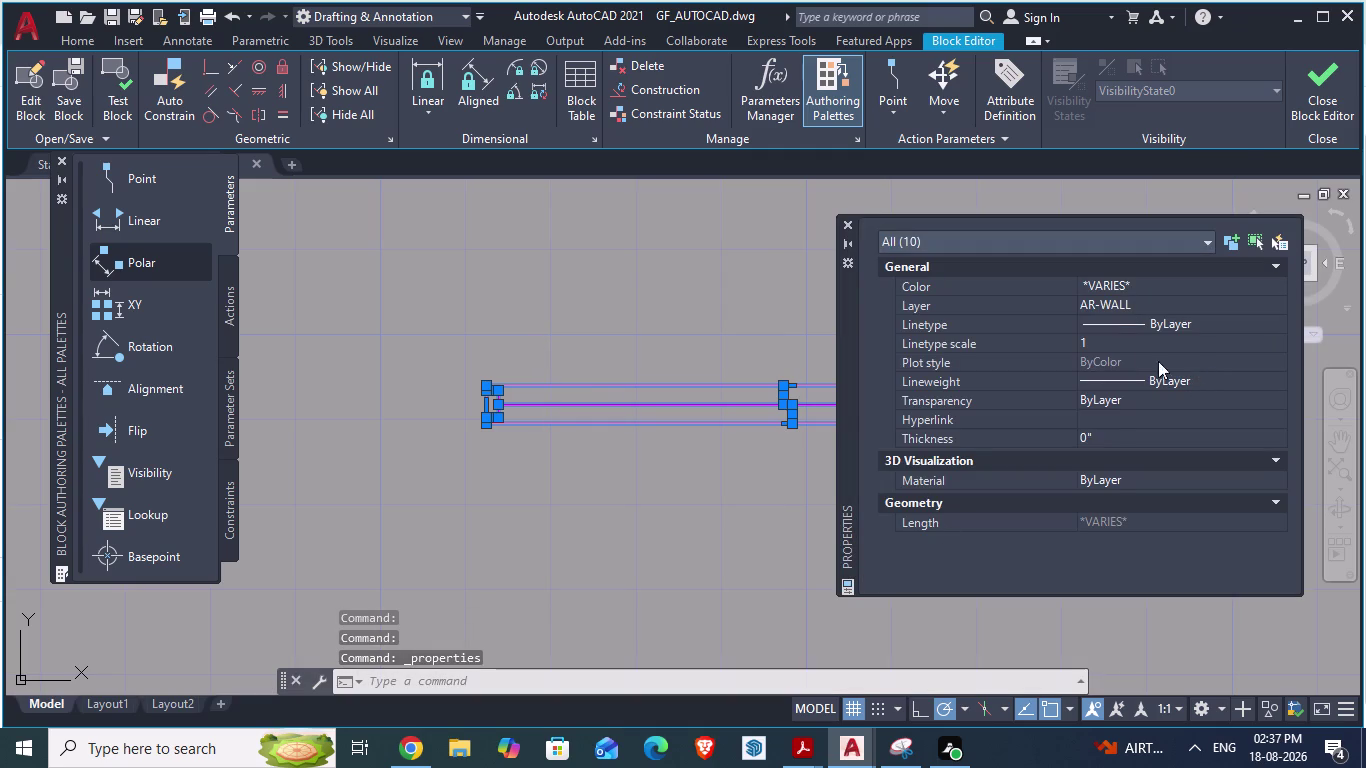
click(1121, 282)
click(1121, 282)
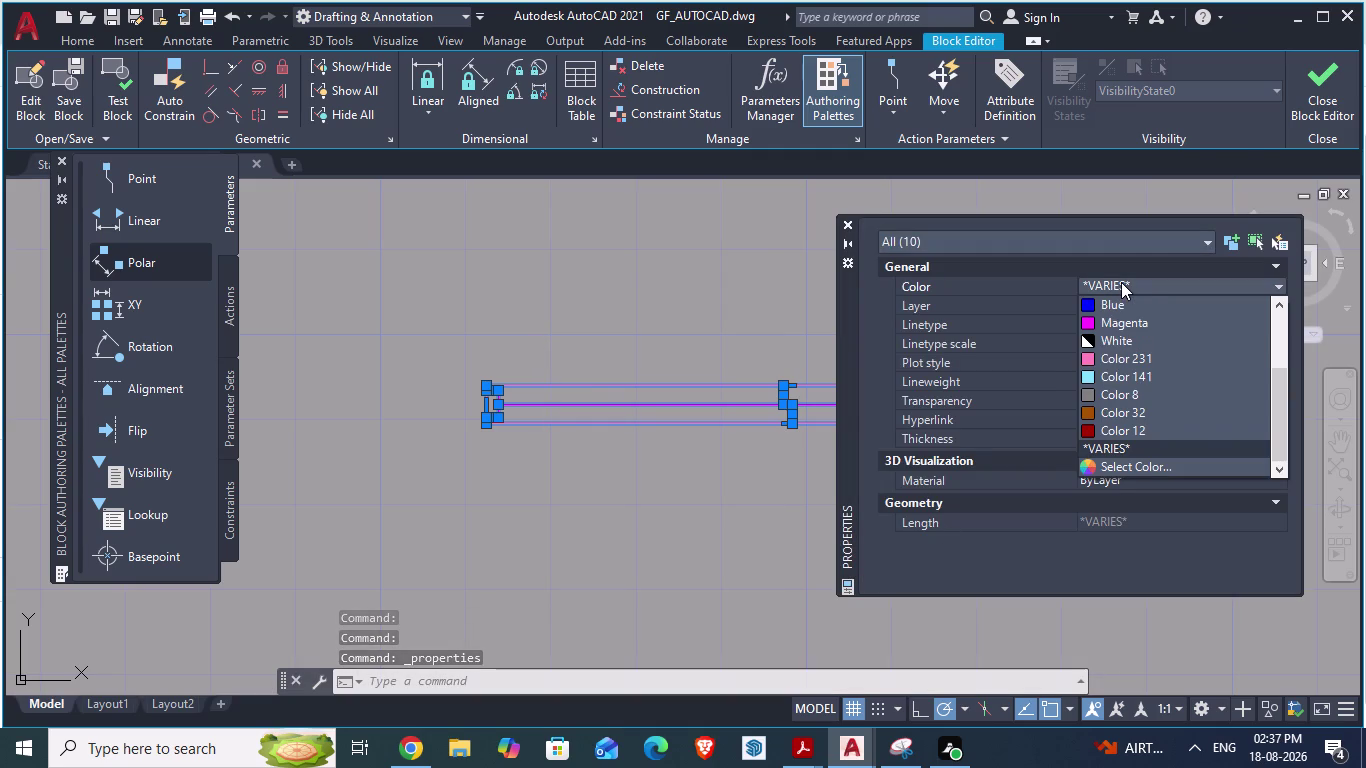
click(1133, 463)
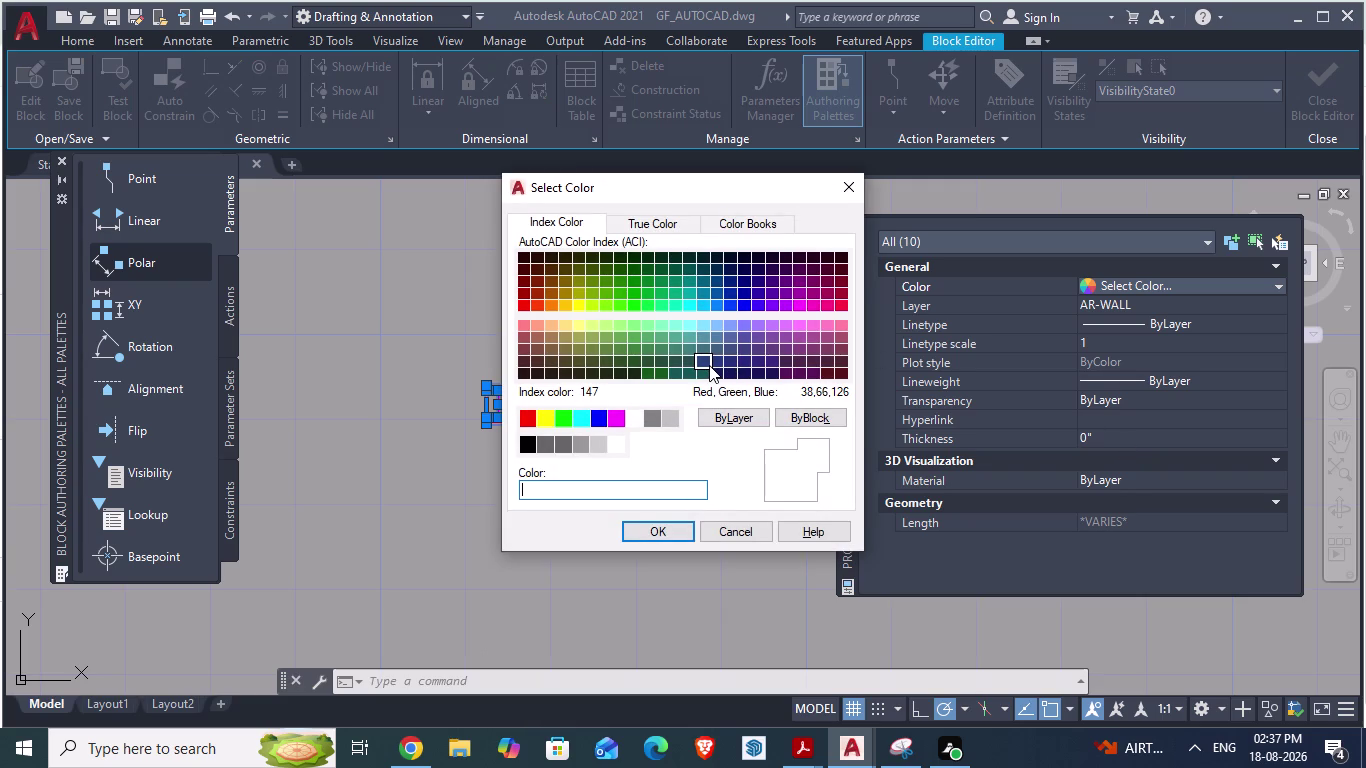
click(734, 311)
click(678, 537)
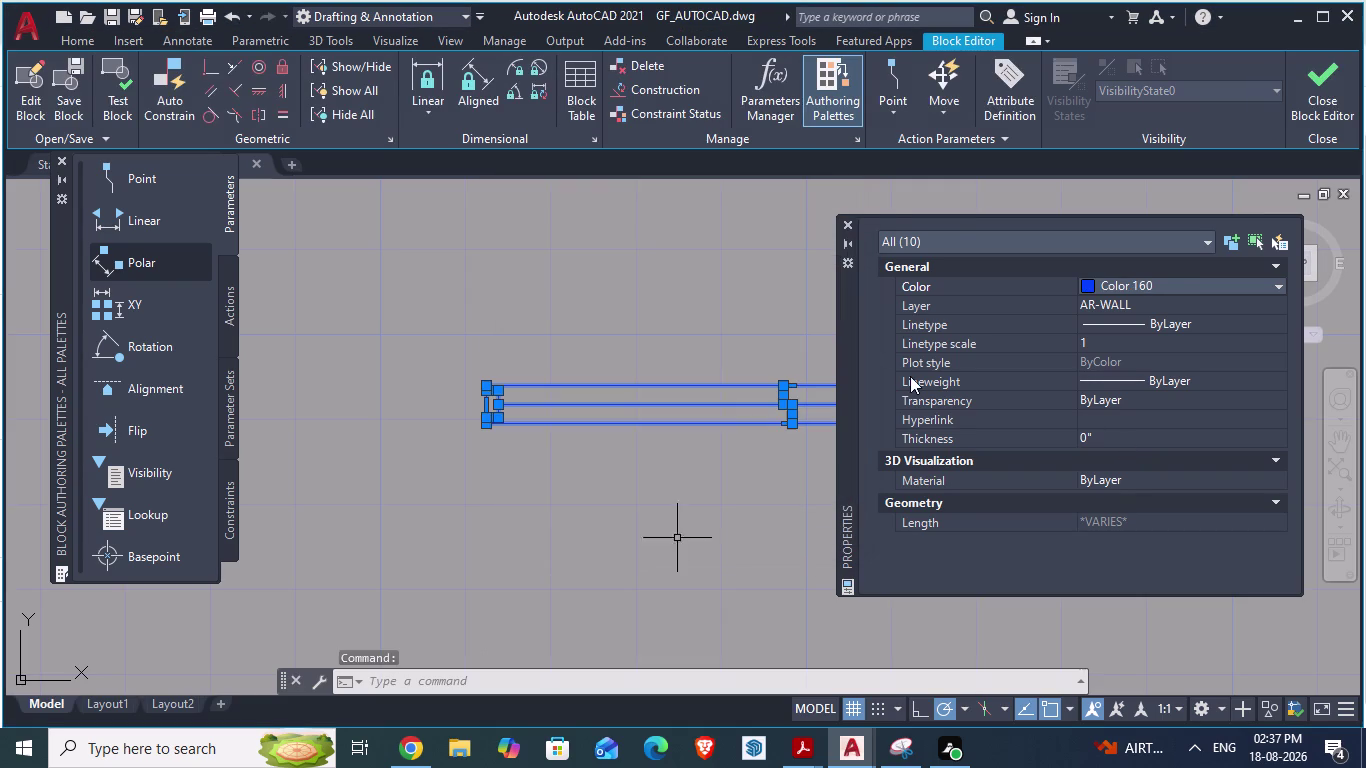
click(846, 221)
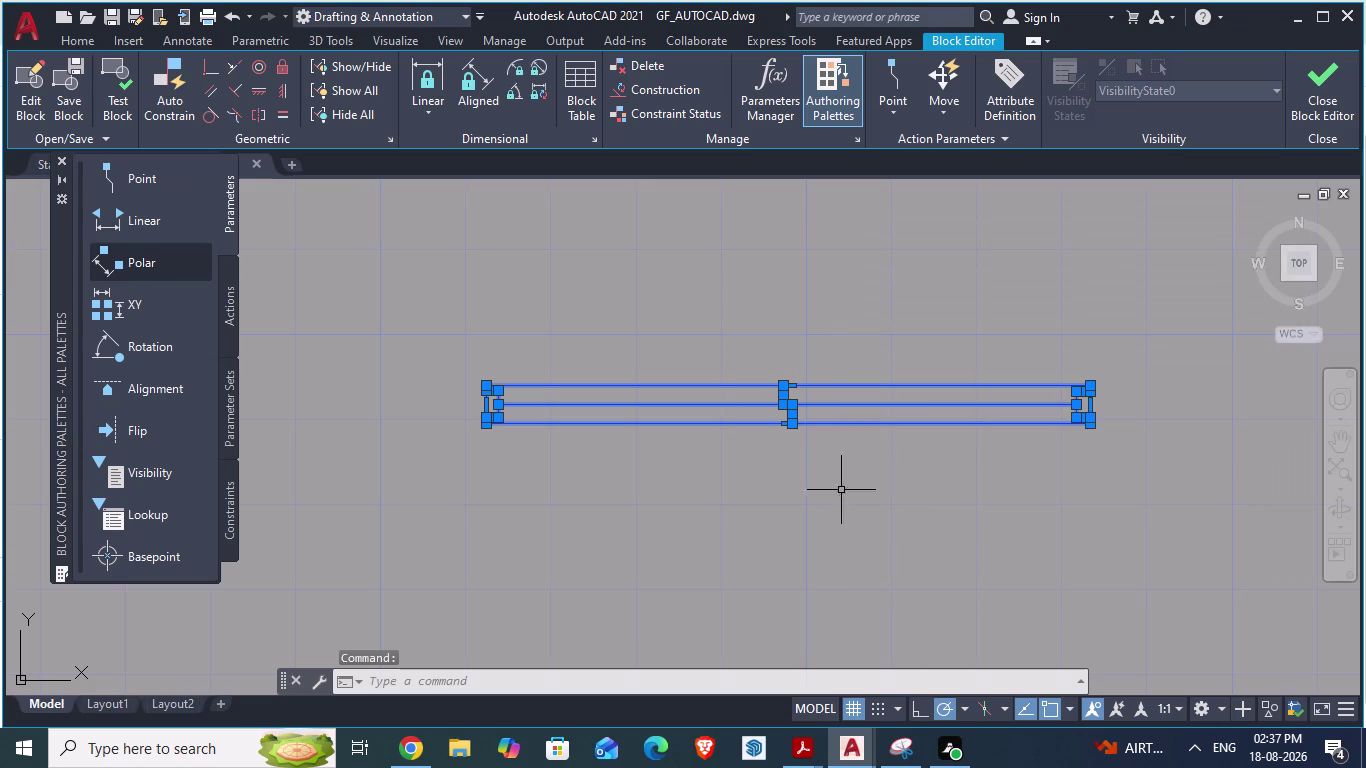
key(Escape)
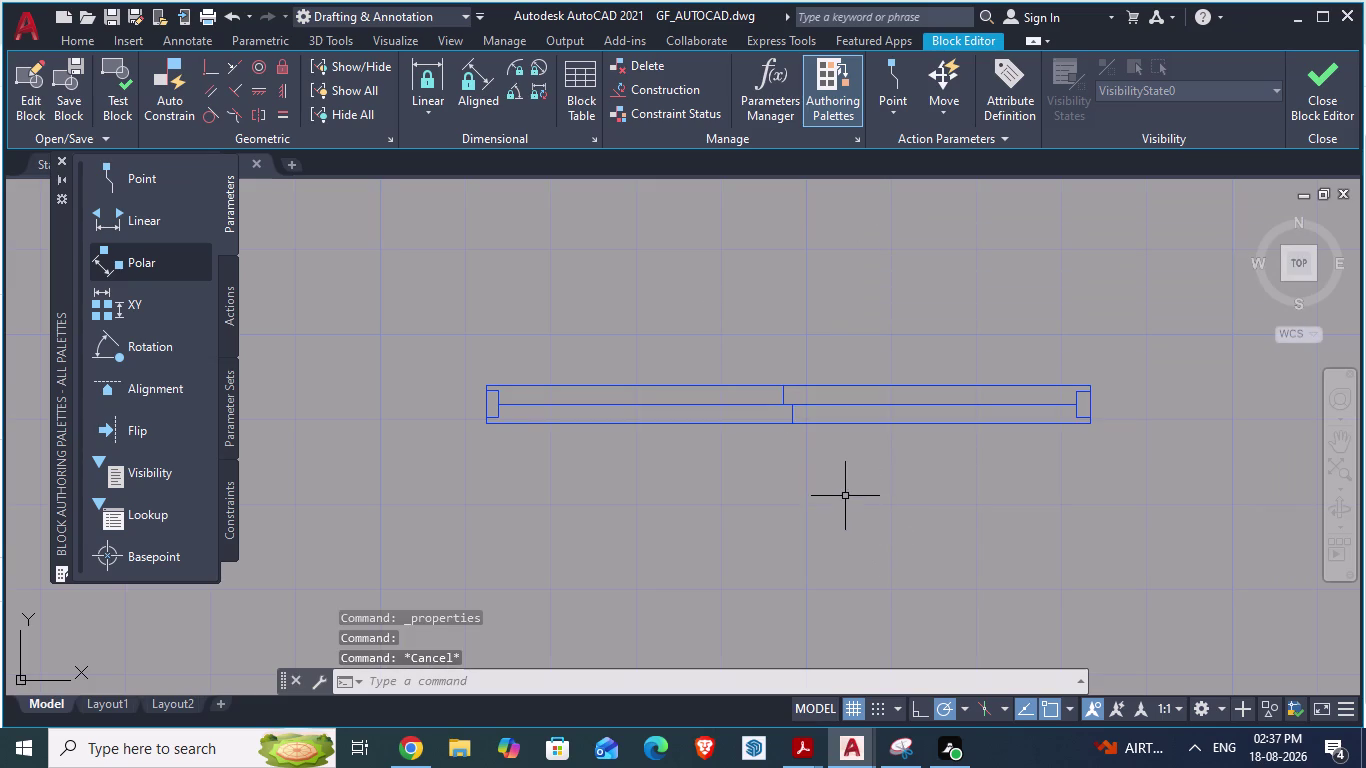
key(ctrl+s)
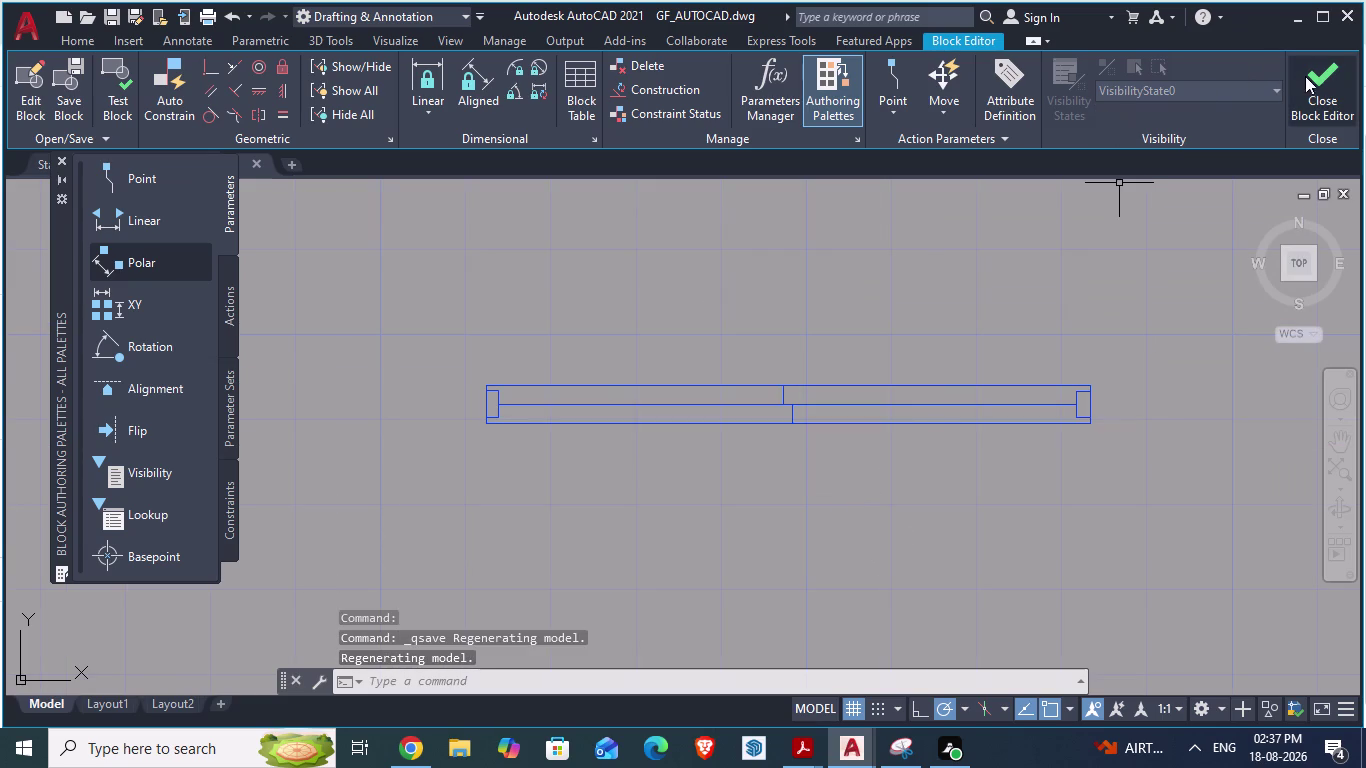
Close the Block Editor, keep the sliding door block changes, and save the drawing.
click(1325, 78)
click(607, 323)
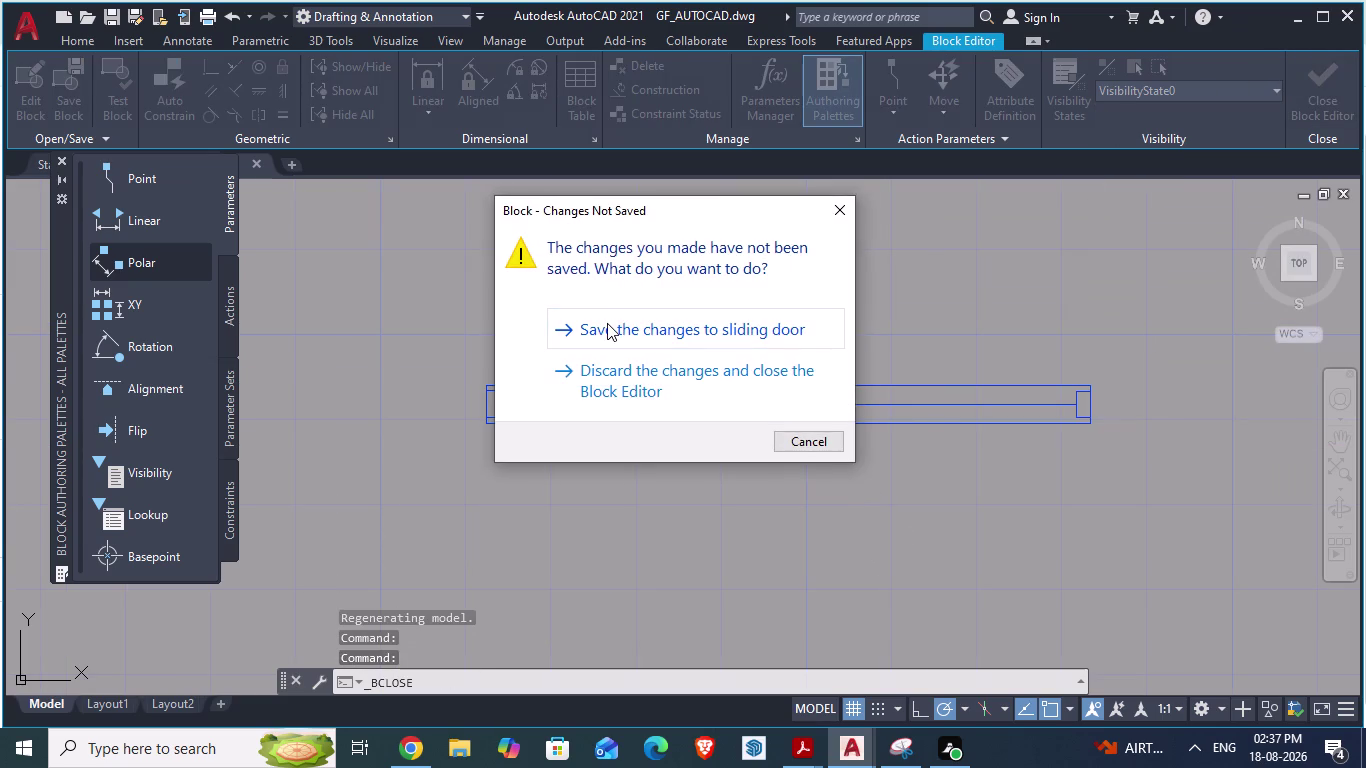
scroll(down, 3)
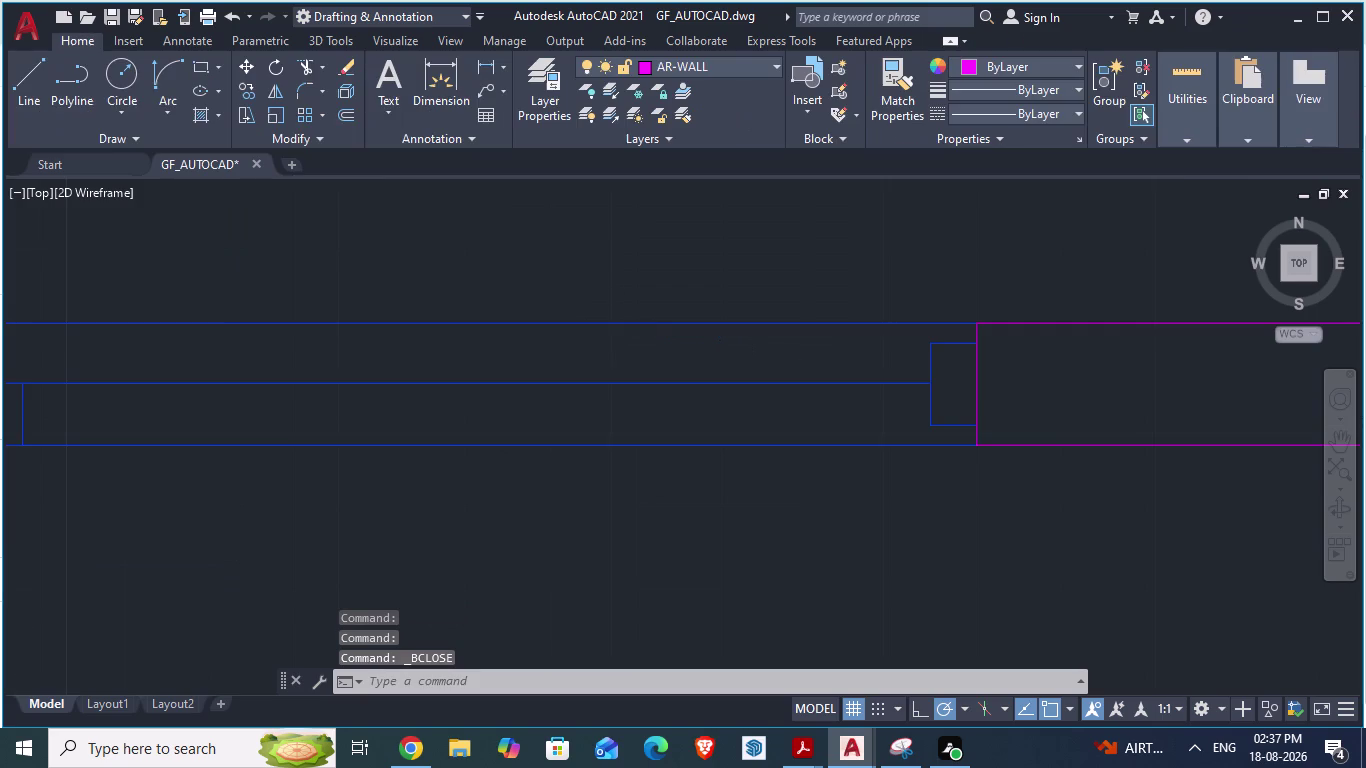
scroll(down, 3)
scroll(down, 3)
scroll(down, 3)
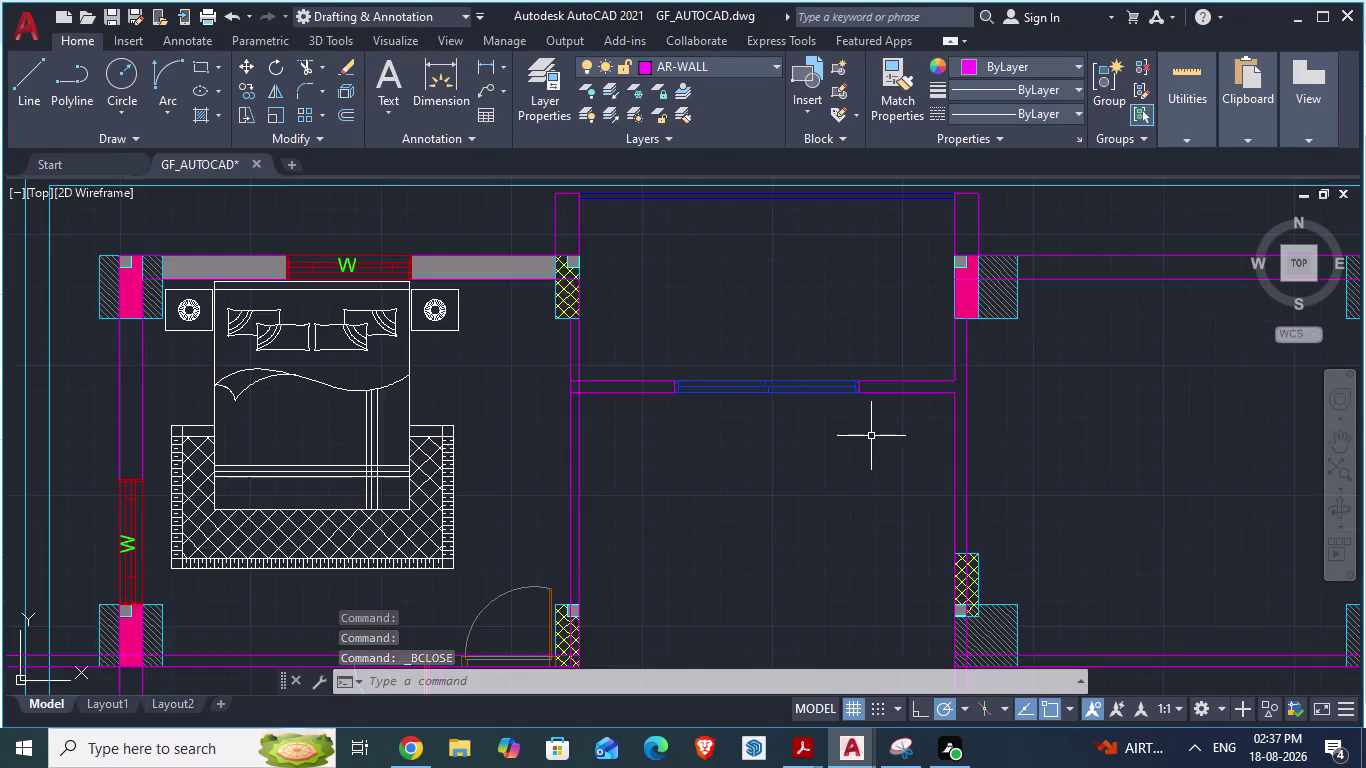
scroll(down, 3)
key(ctrl+s)
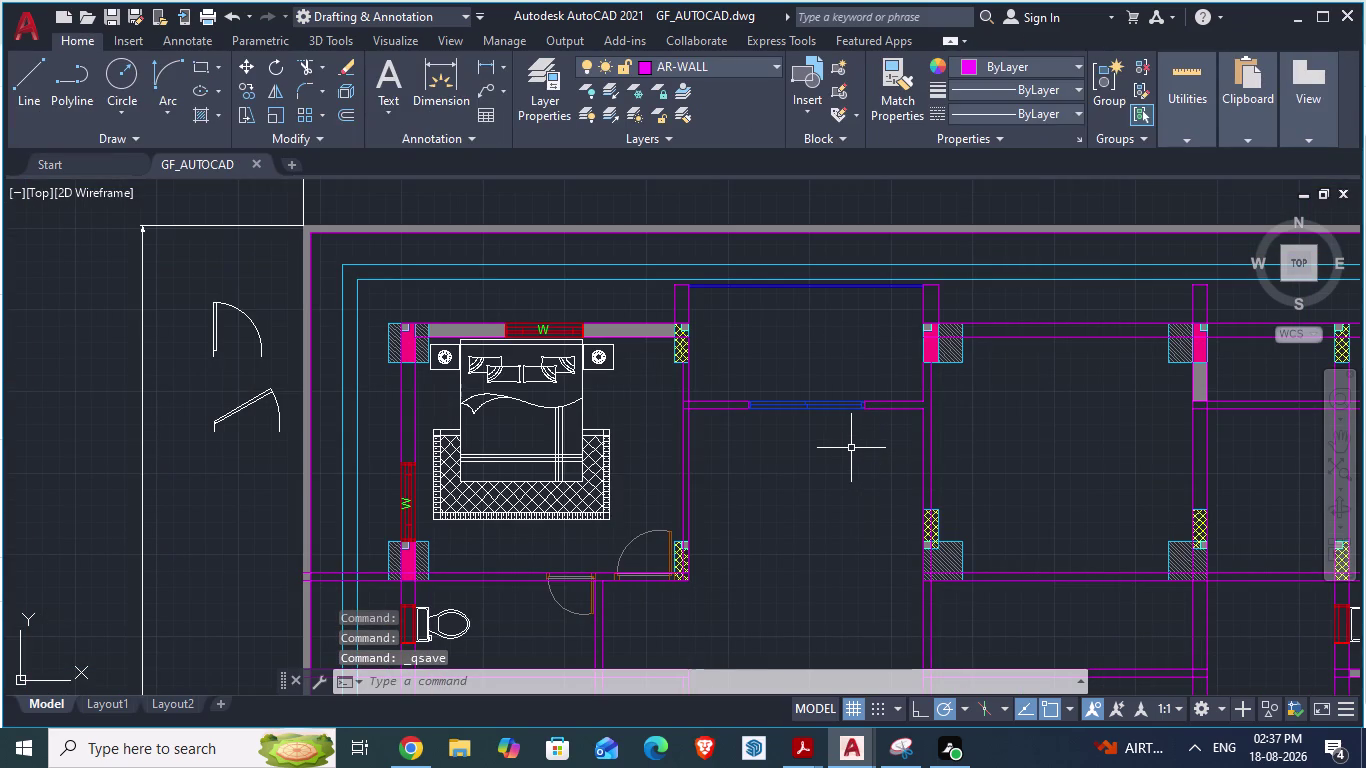
Check the ARCH PLANS reference drawing, then return to GF_AUTOCAD.
key(alt+Tab)
scroll(down, 3)
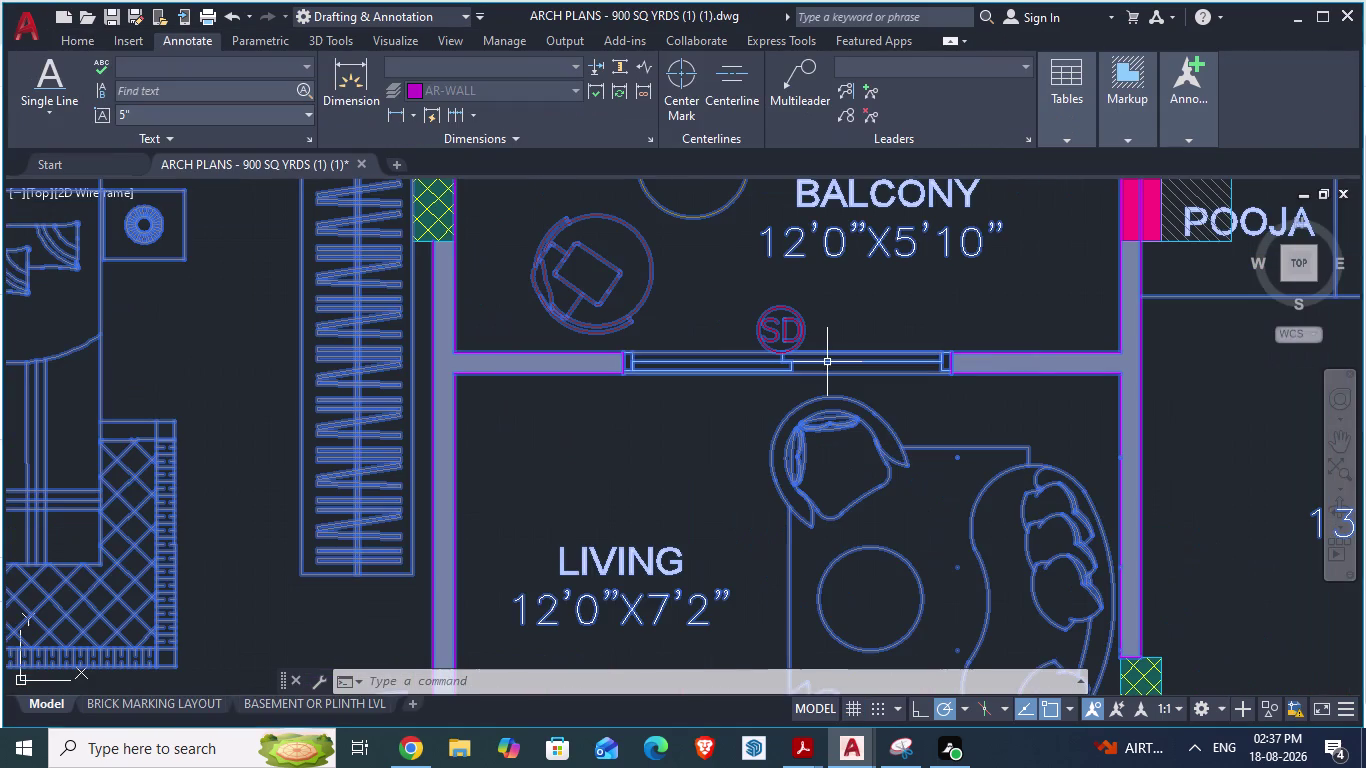
scroll(down, 3)
scroll(down, 3)
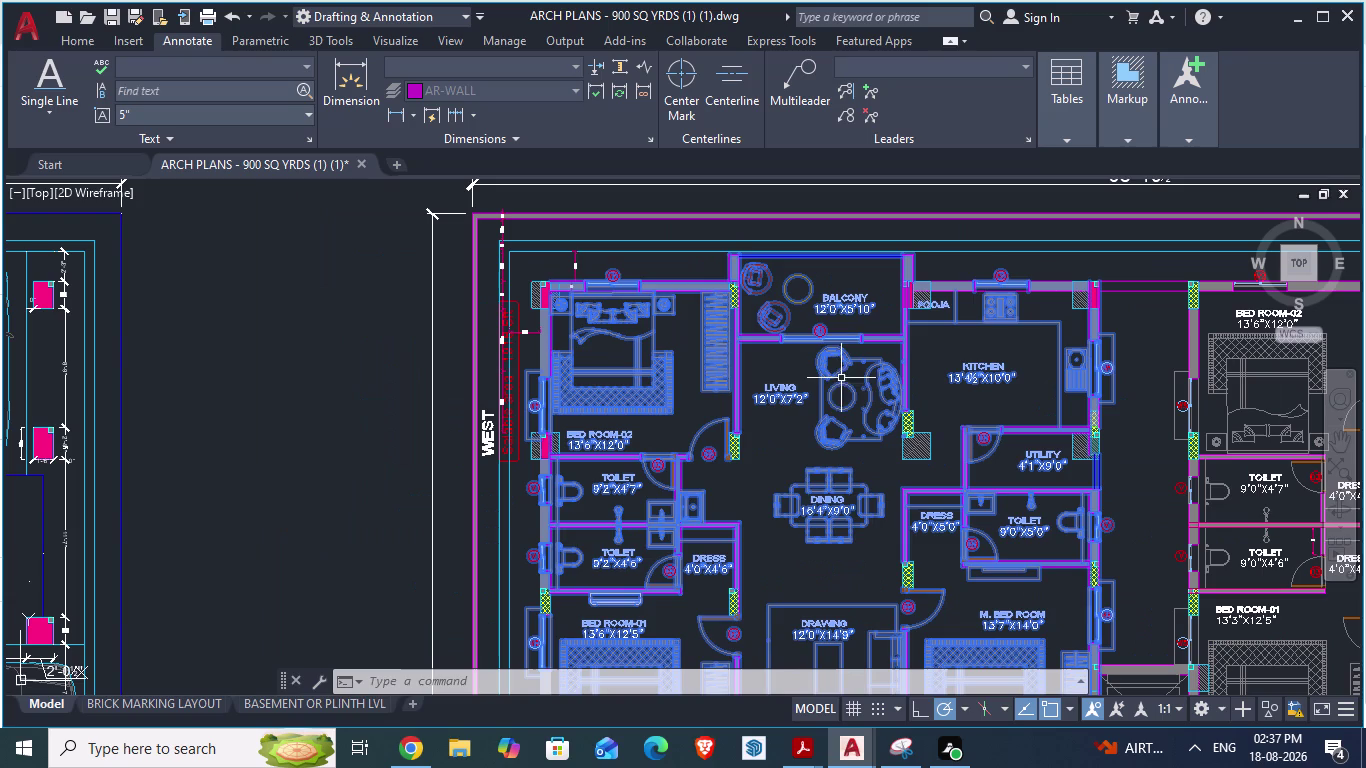
key(Escape)
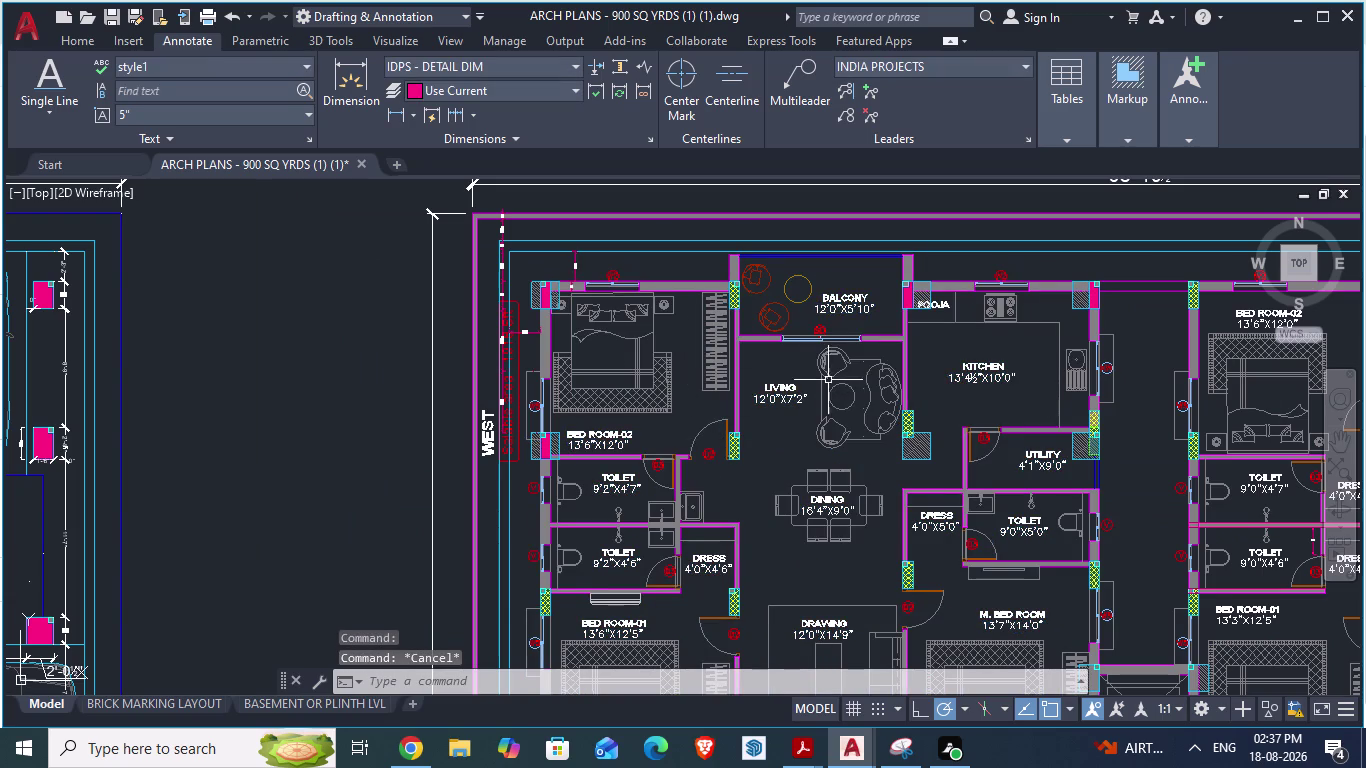
scroll(up, 3)
key(alt+Tab)
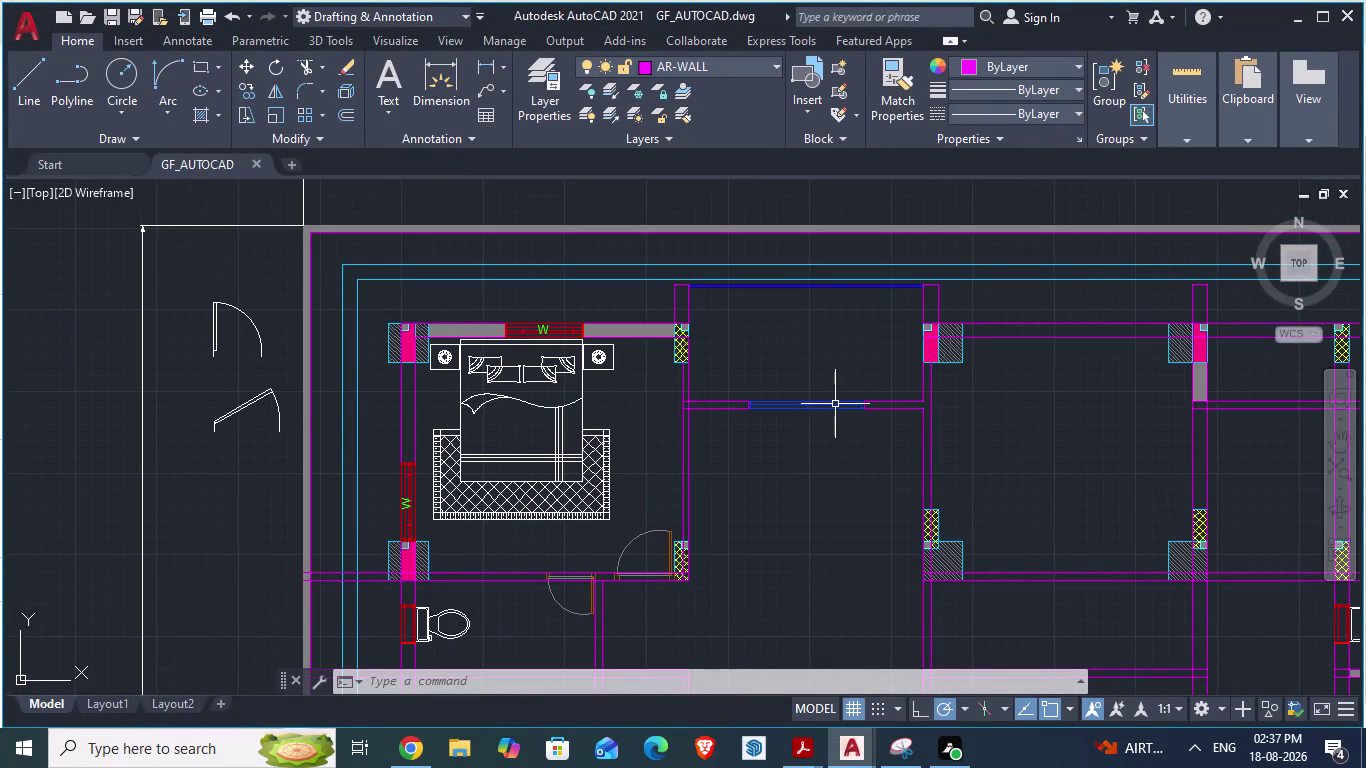
Open the sliding door block in the Block Editor.
click(834, 405)
right_click(834, 405)
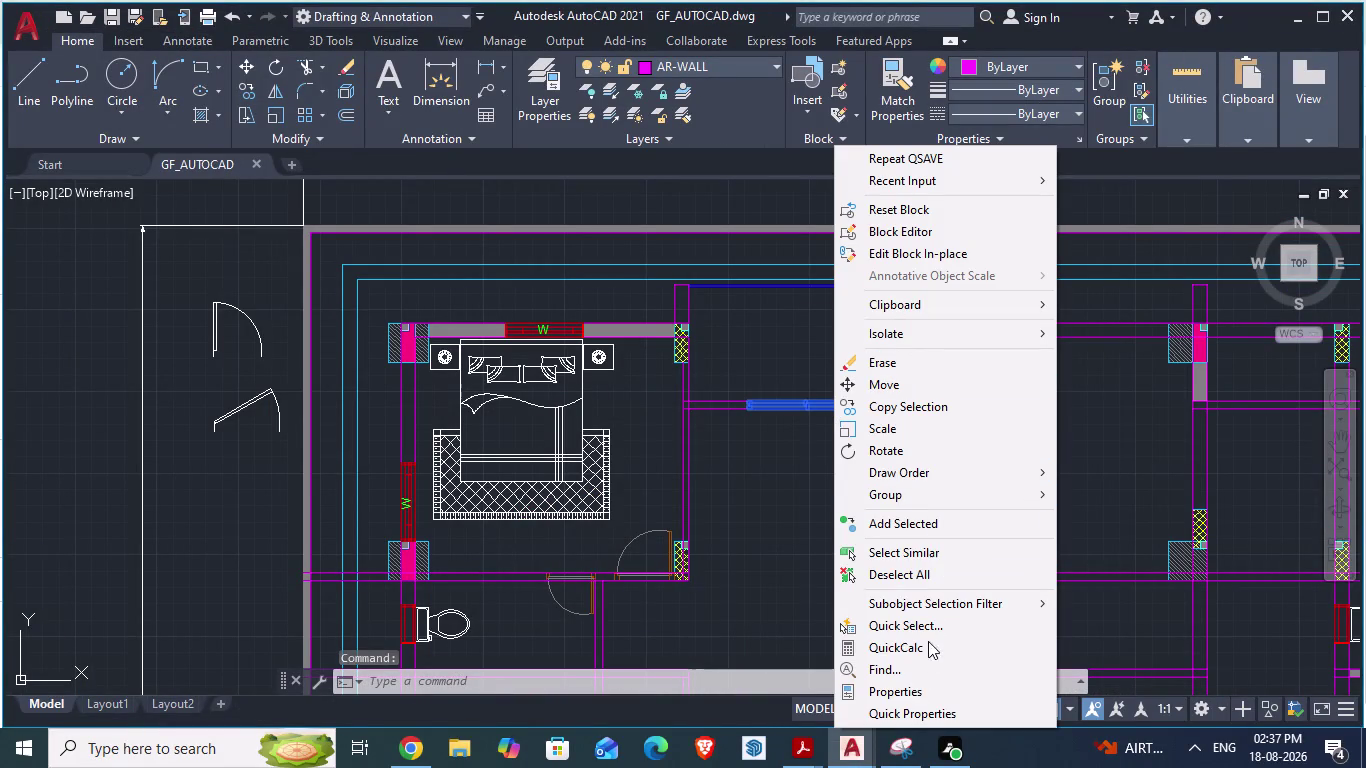
click(898, 226)
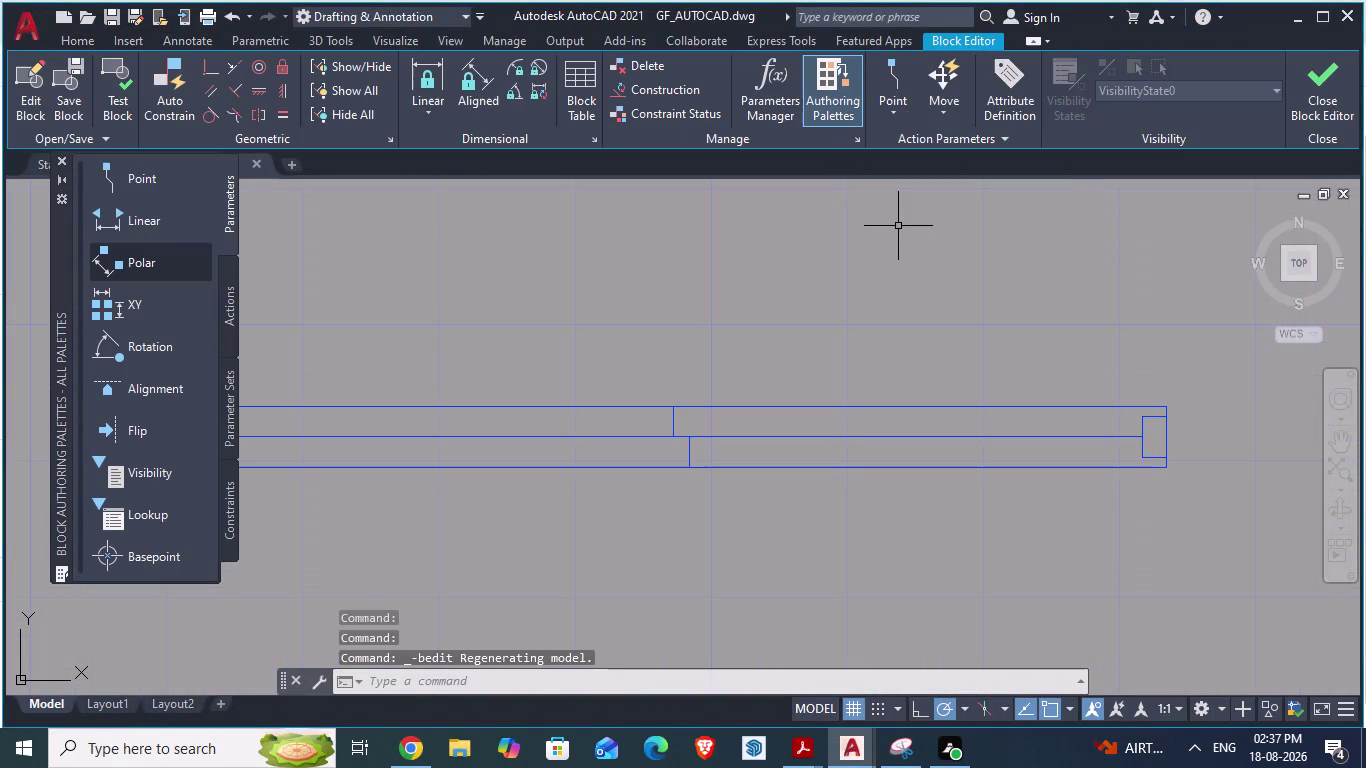
scroll(down, 3)
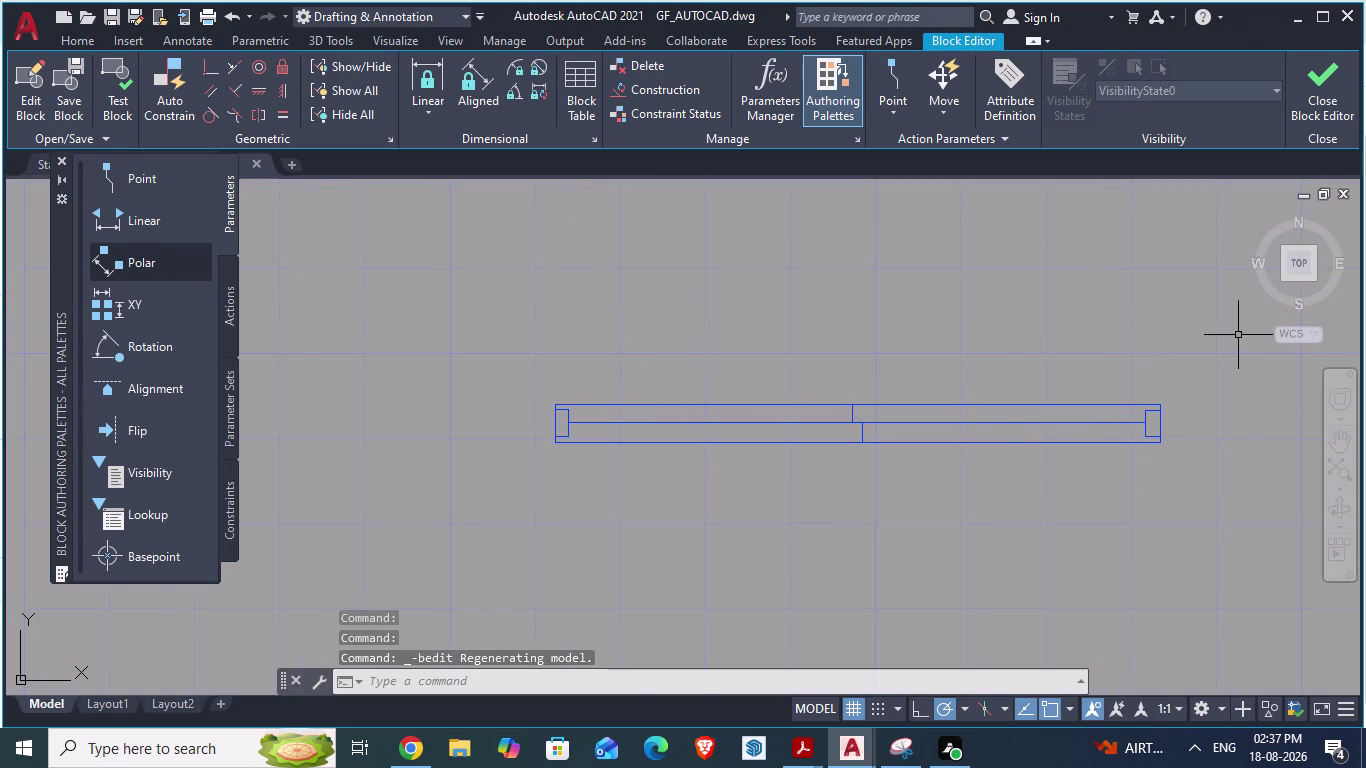
Window-select all the block's lines and set their colour to index 210 in Properties.
click(1238, 335)
click(490, 471)
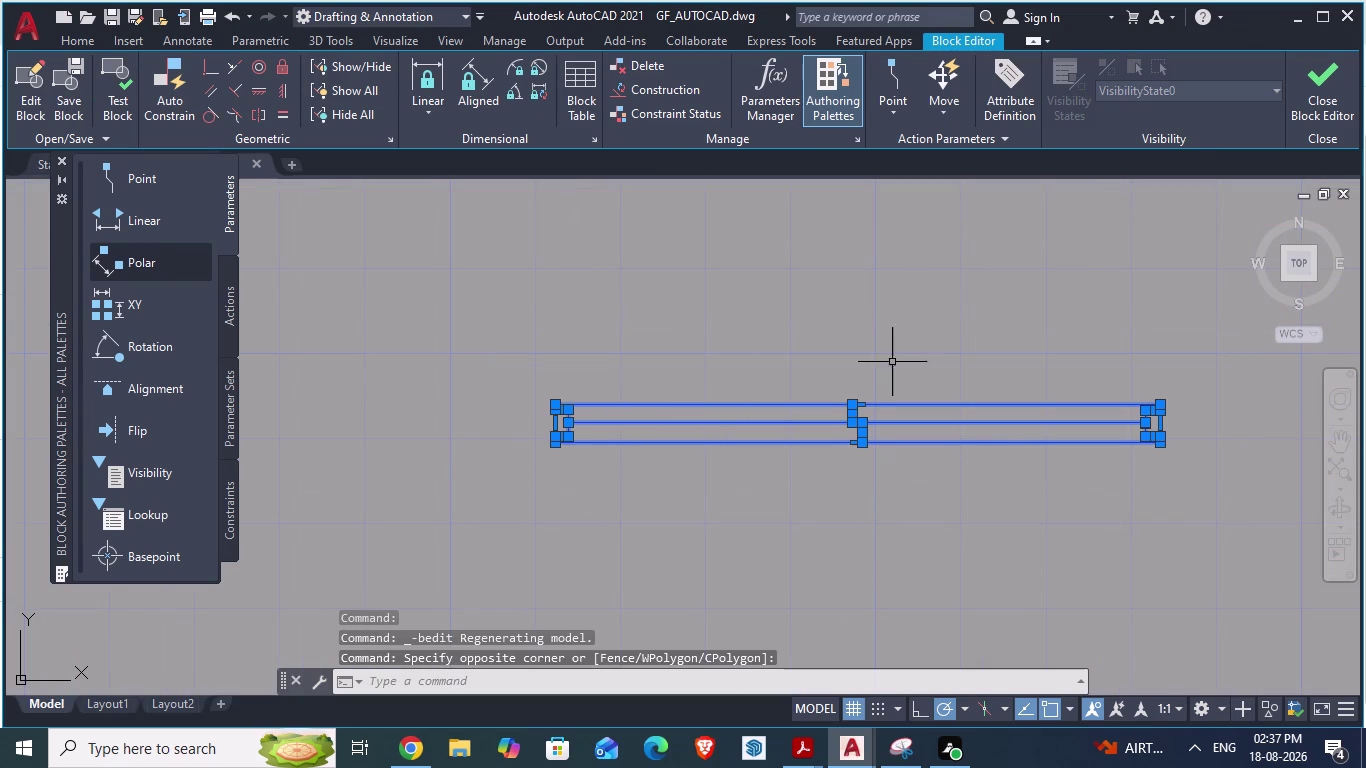
right_click(848, 402)
right_click(760, 402)
click(803, 693)
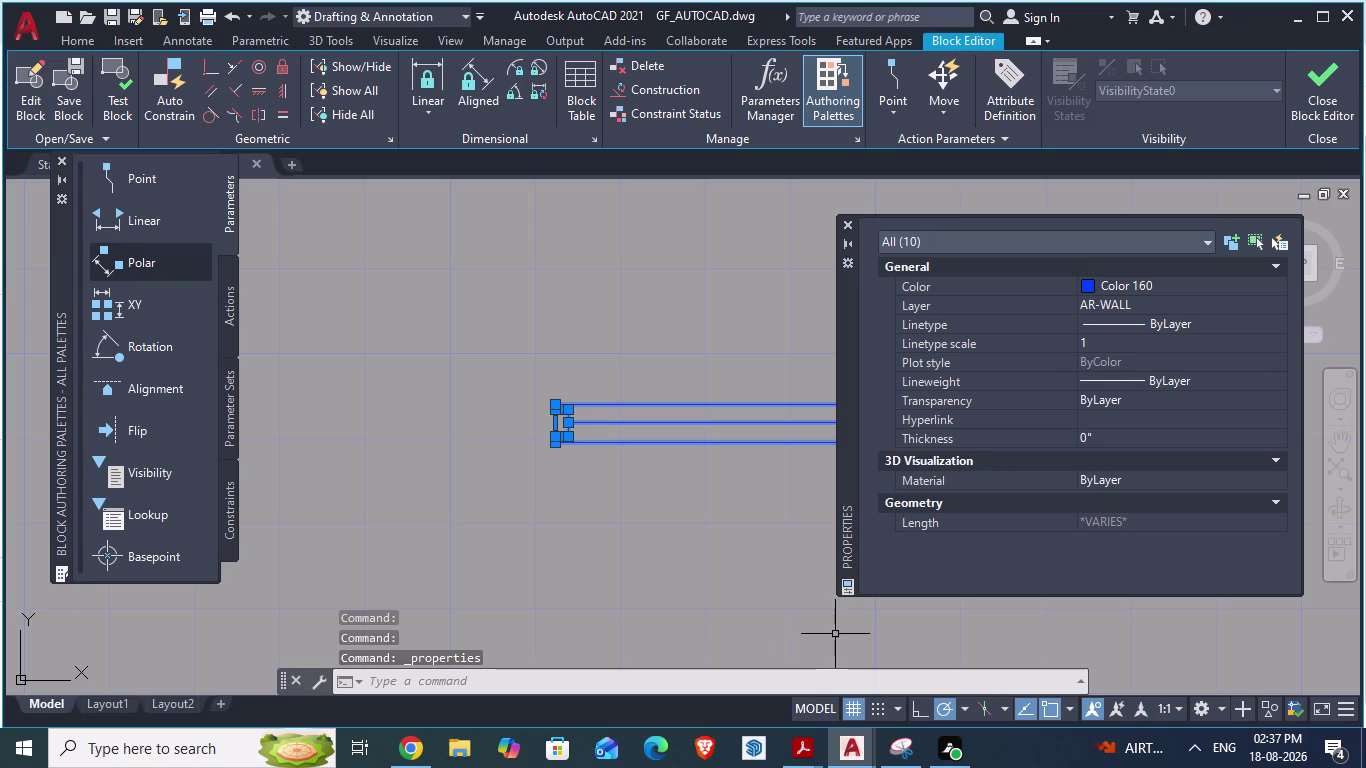
click(1094, 279)
click(1094, 279)
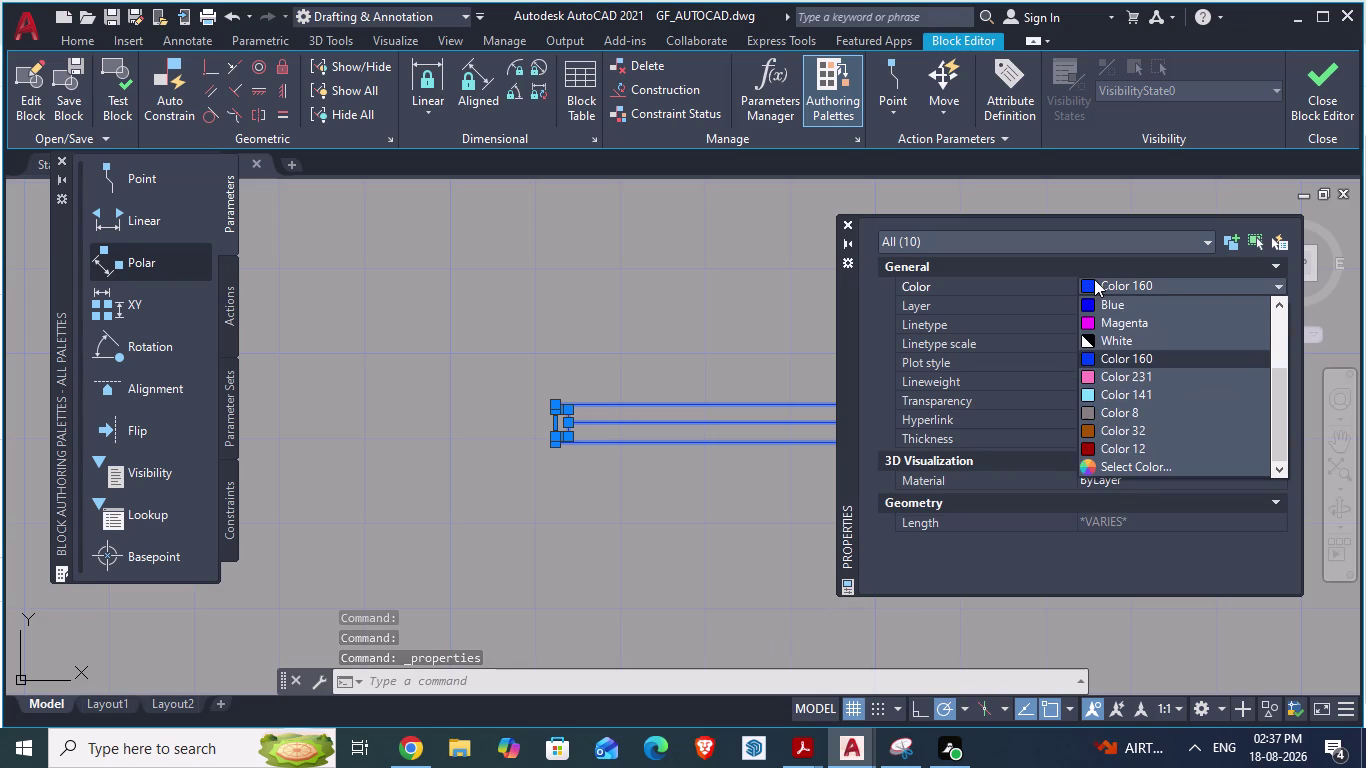
click(1132, 468)
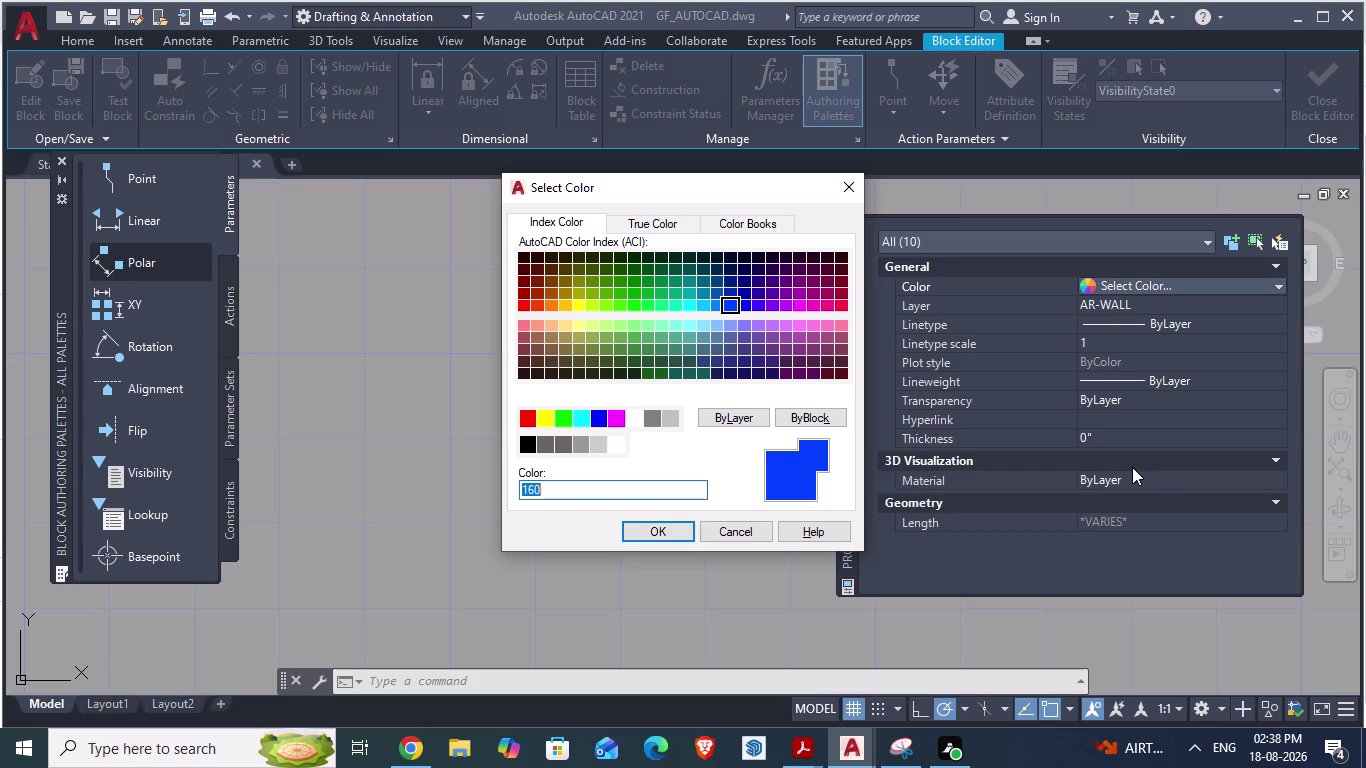
click(806, 308)
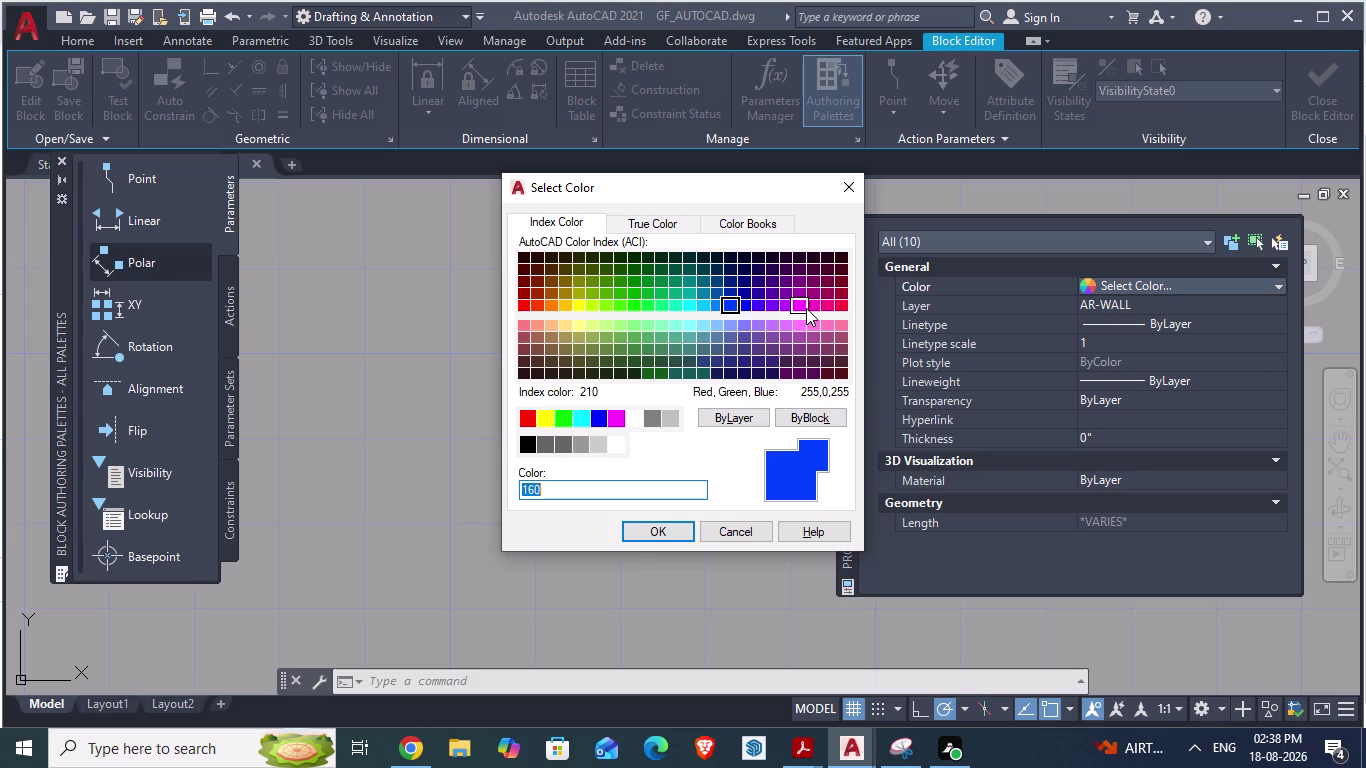
click(672, 536)
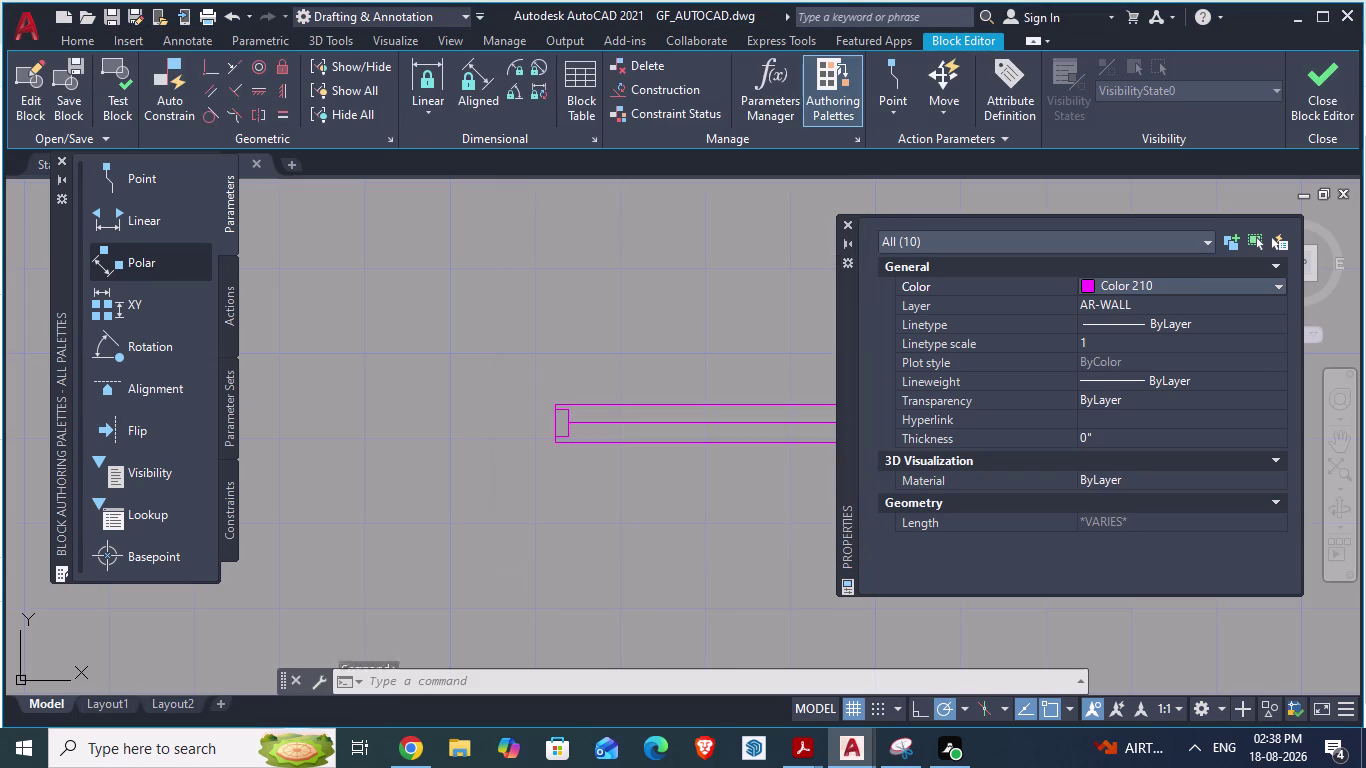
click(848, 222)
Close Properties and the Block Editor, saving the sliding door changes.
scroll(down, 3)
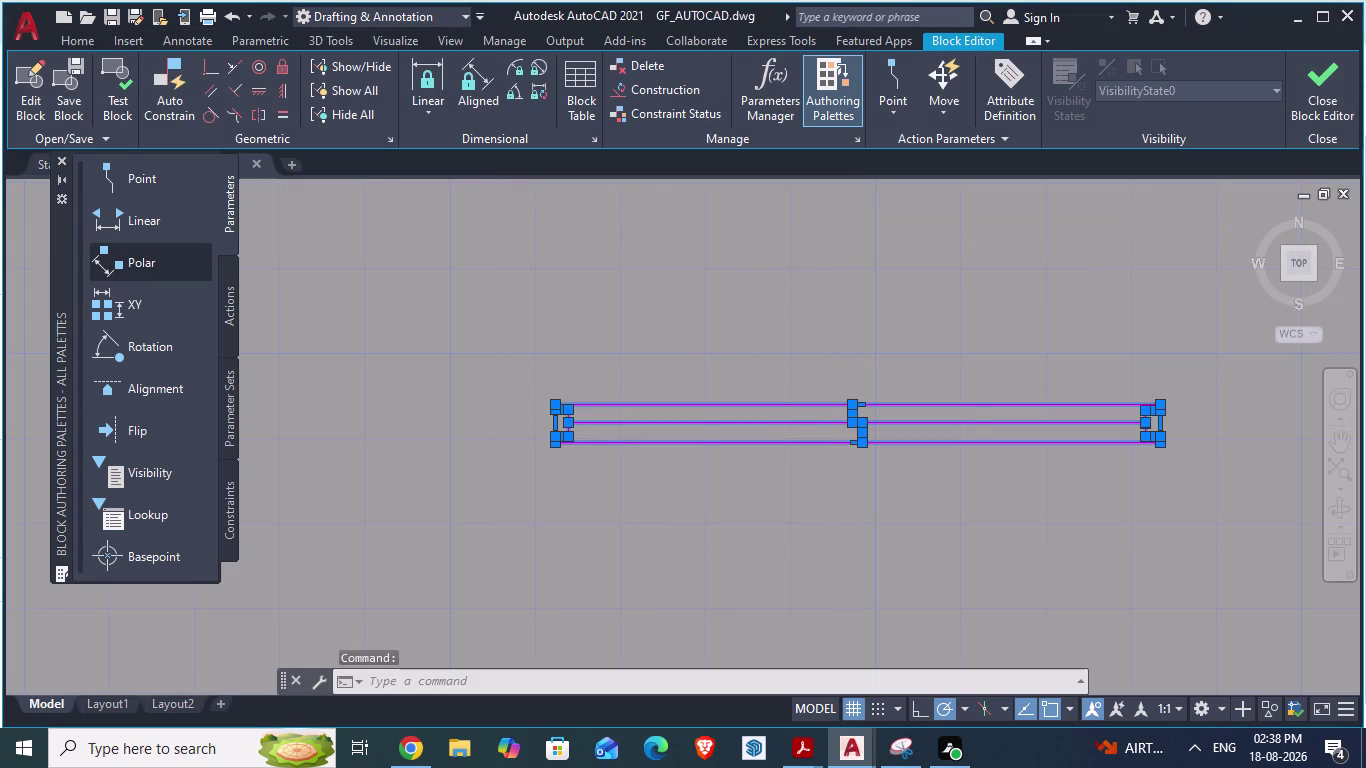
scroll(up, 3)
scroll(down, 3)
key(Escape)
scroll(up, 3)
scroll(down, 3)
click(1319, 76)
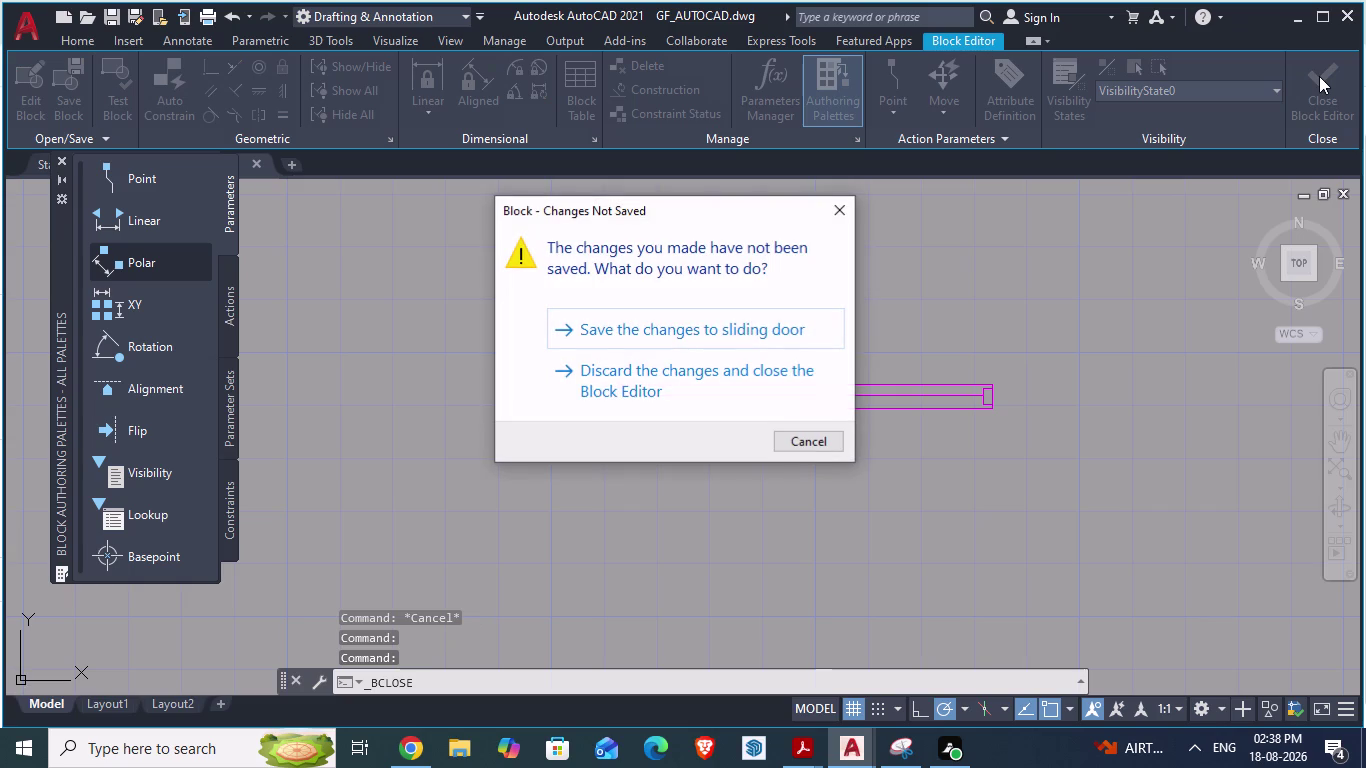
click(756, 331)
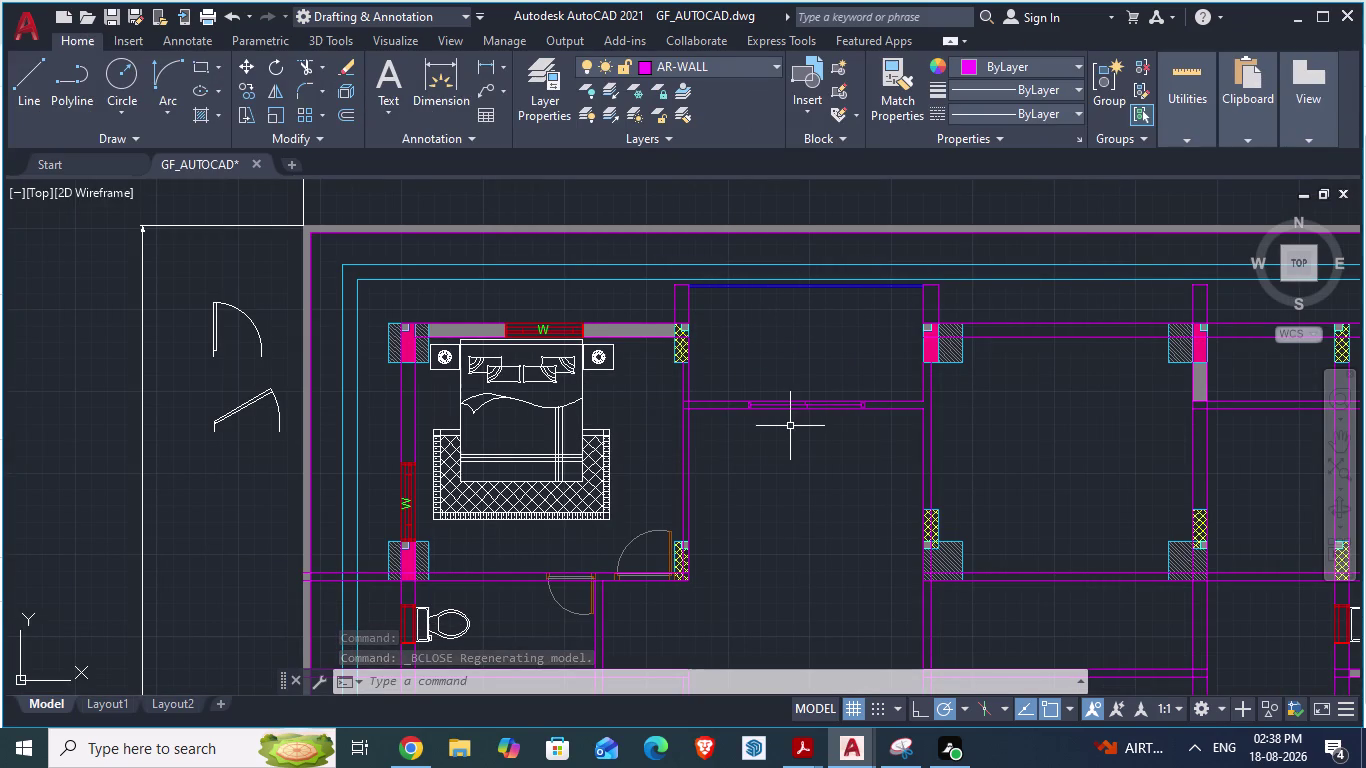
Select the sliding door block in the plan, review its properties, and close the panel.
scroll(up, 3)
click(803, 395)
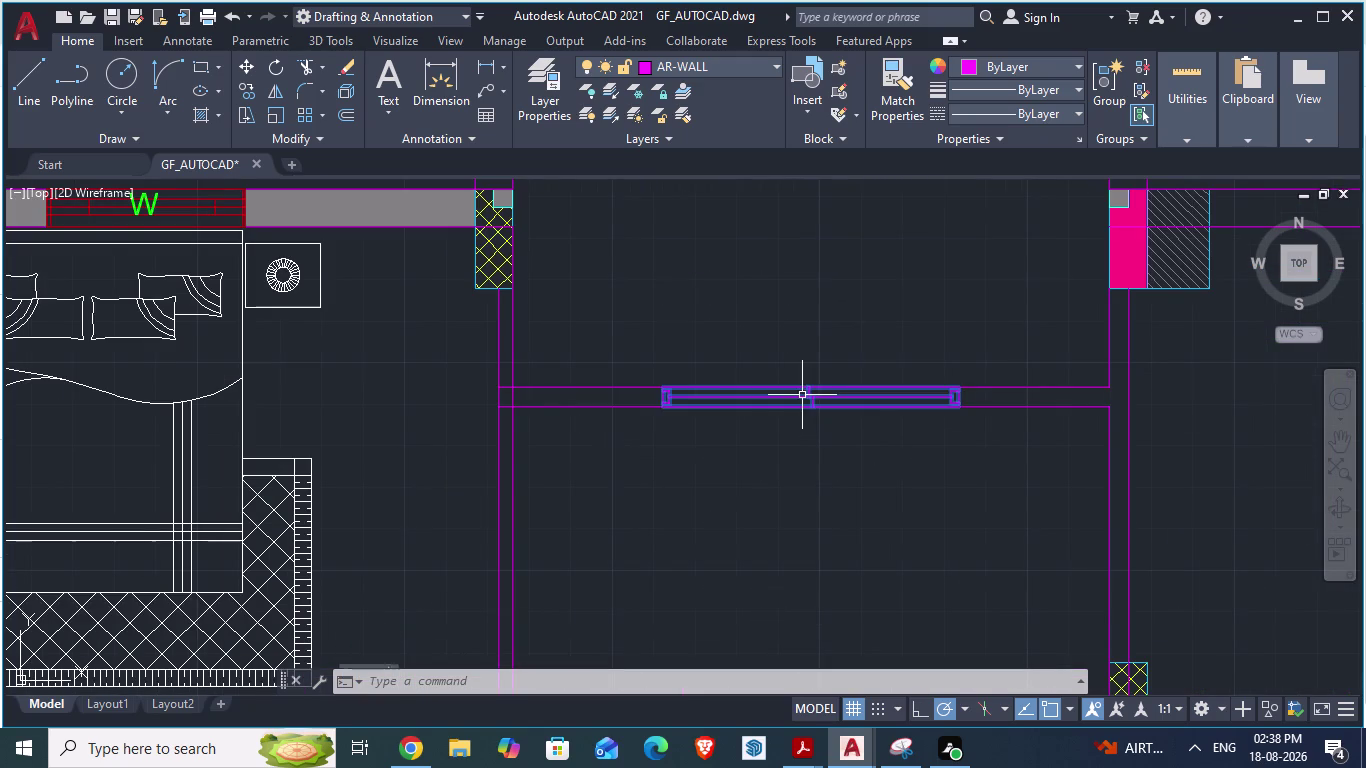
right_click(802, 395)
click(850, 687)
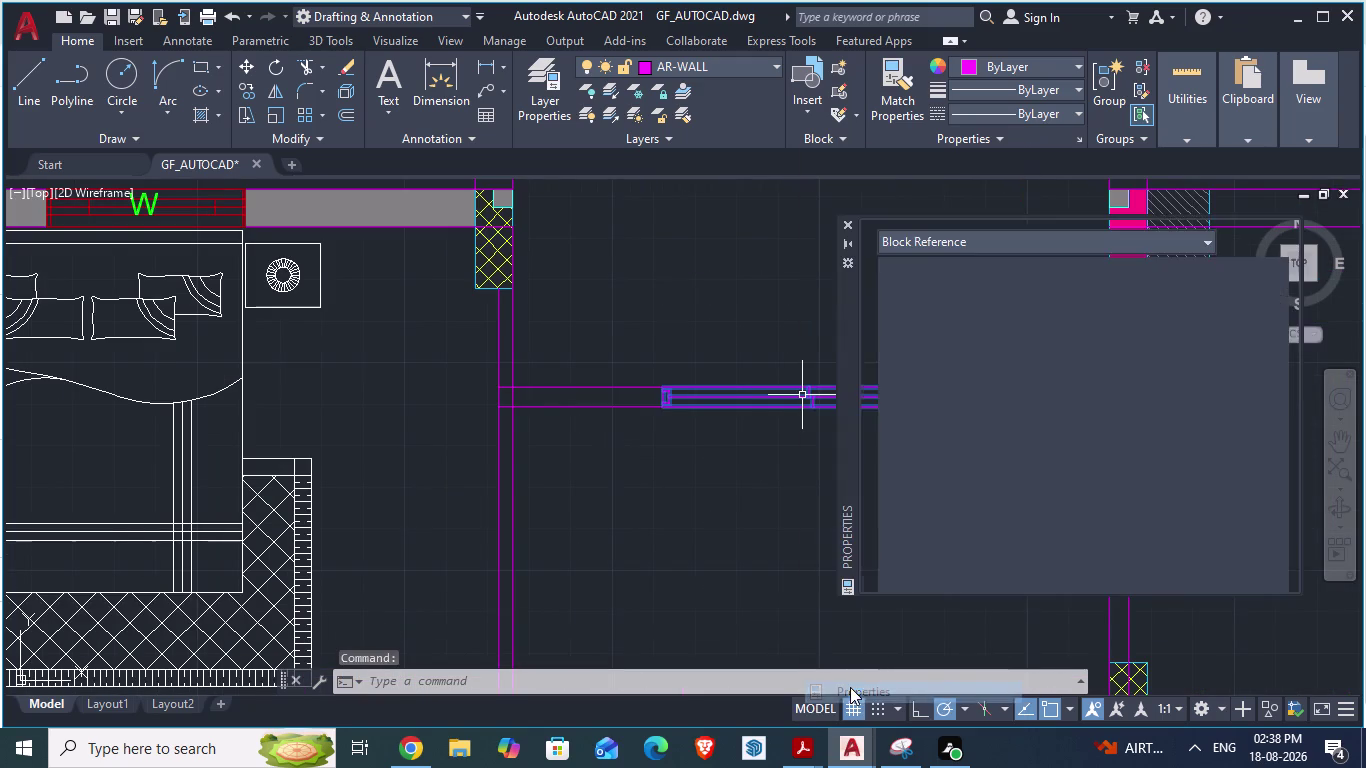
key(Escape)
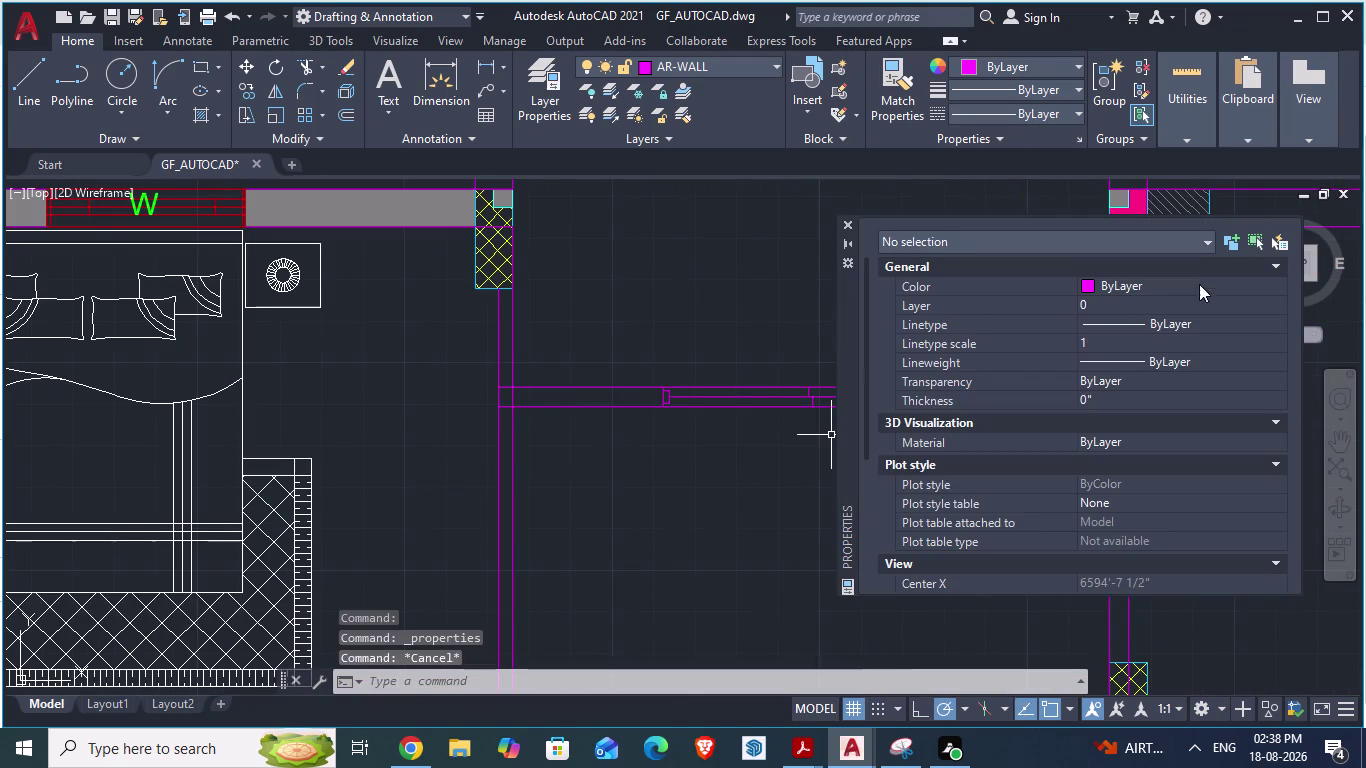
click(855, 225)
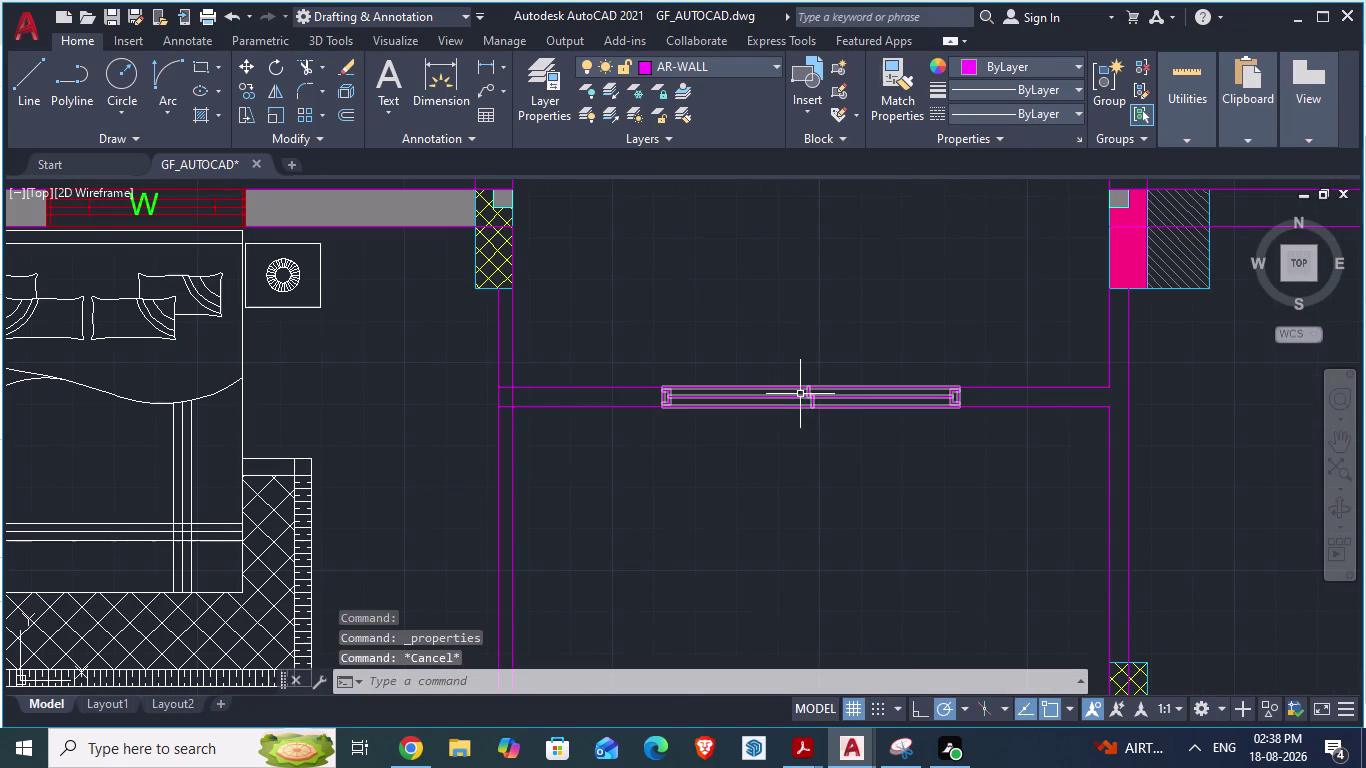
Reopen the sliding door block in the Block Editor.
click(796, 389)
right_click(796, 389)
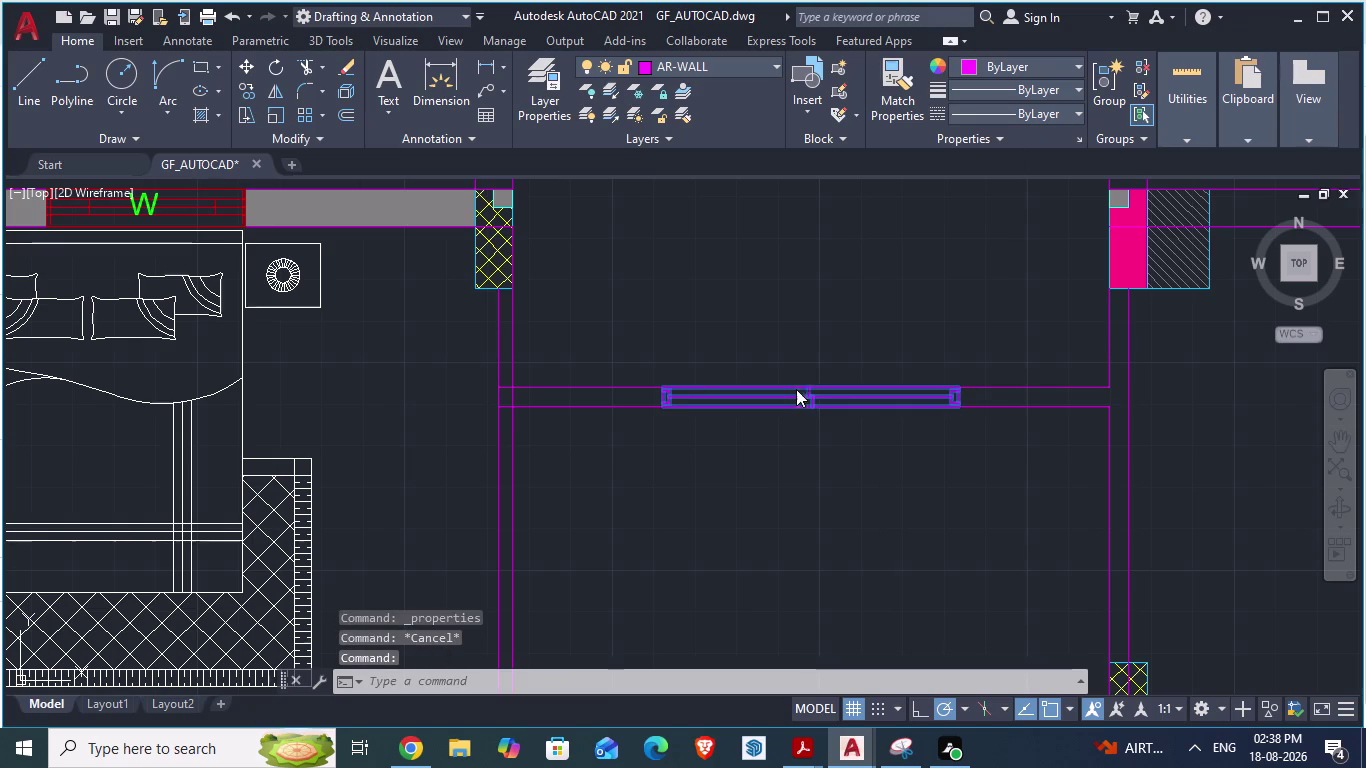
click(877, 235)
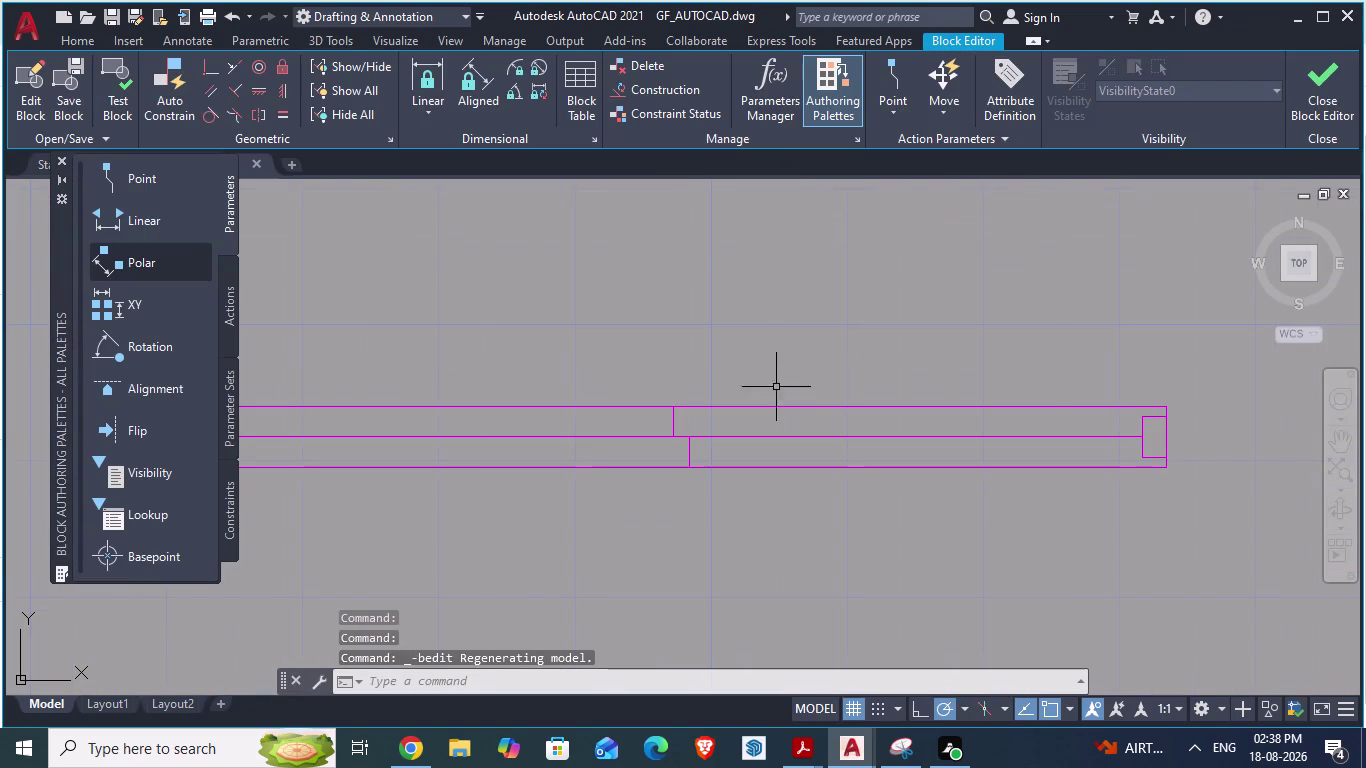
Select all the door block's lines and set their colour to index 17.
scroll(down, 3)
click(1051, 317)
click(584, 437)
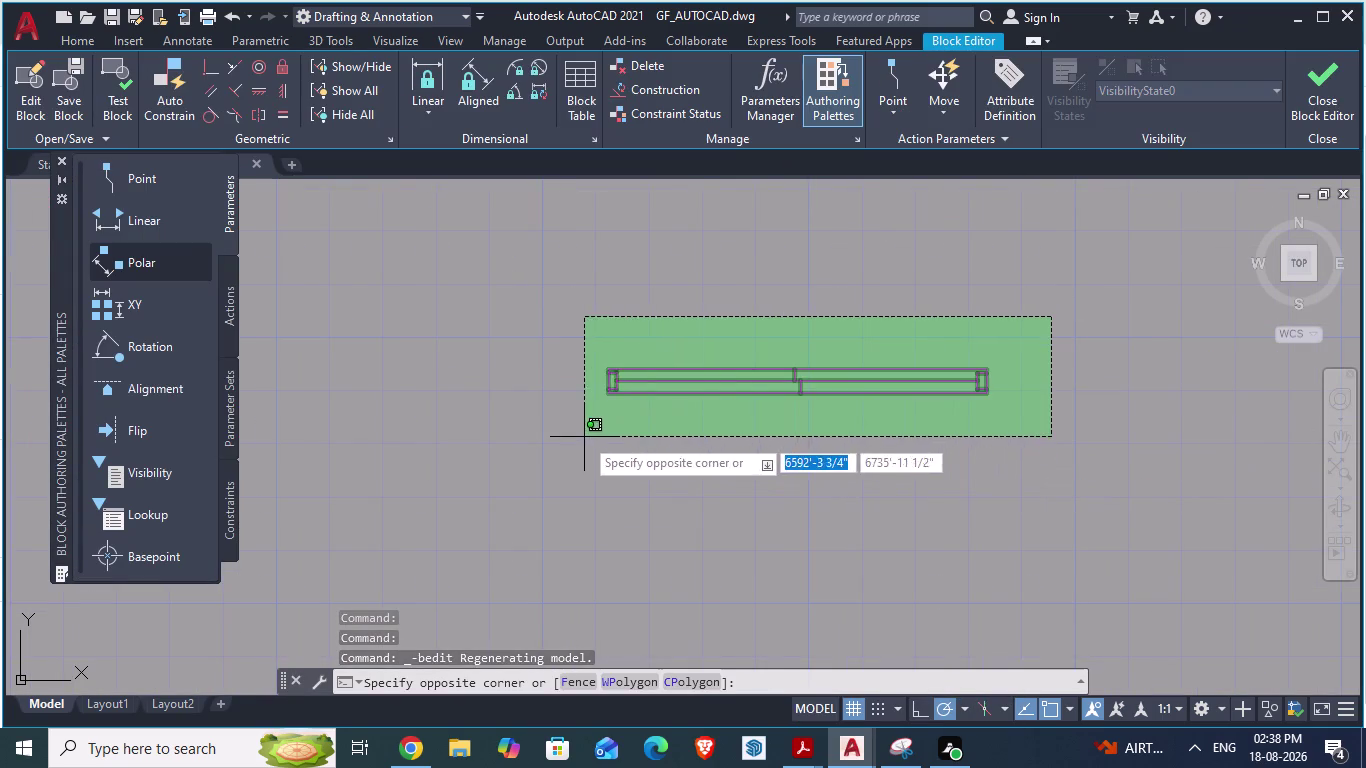
right_click(640, 371)
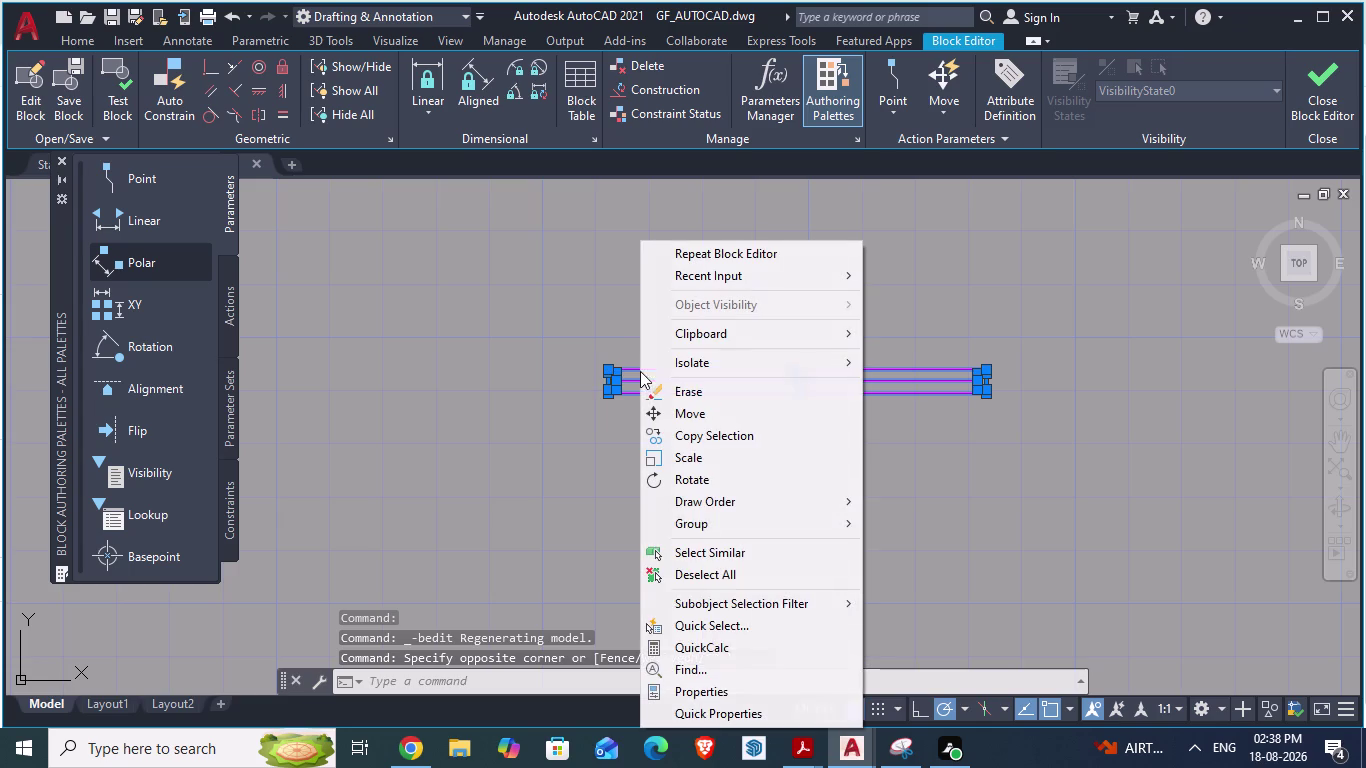
click(694, 688)
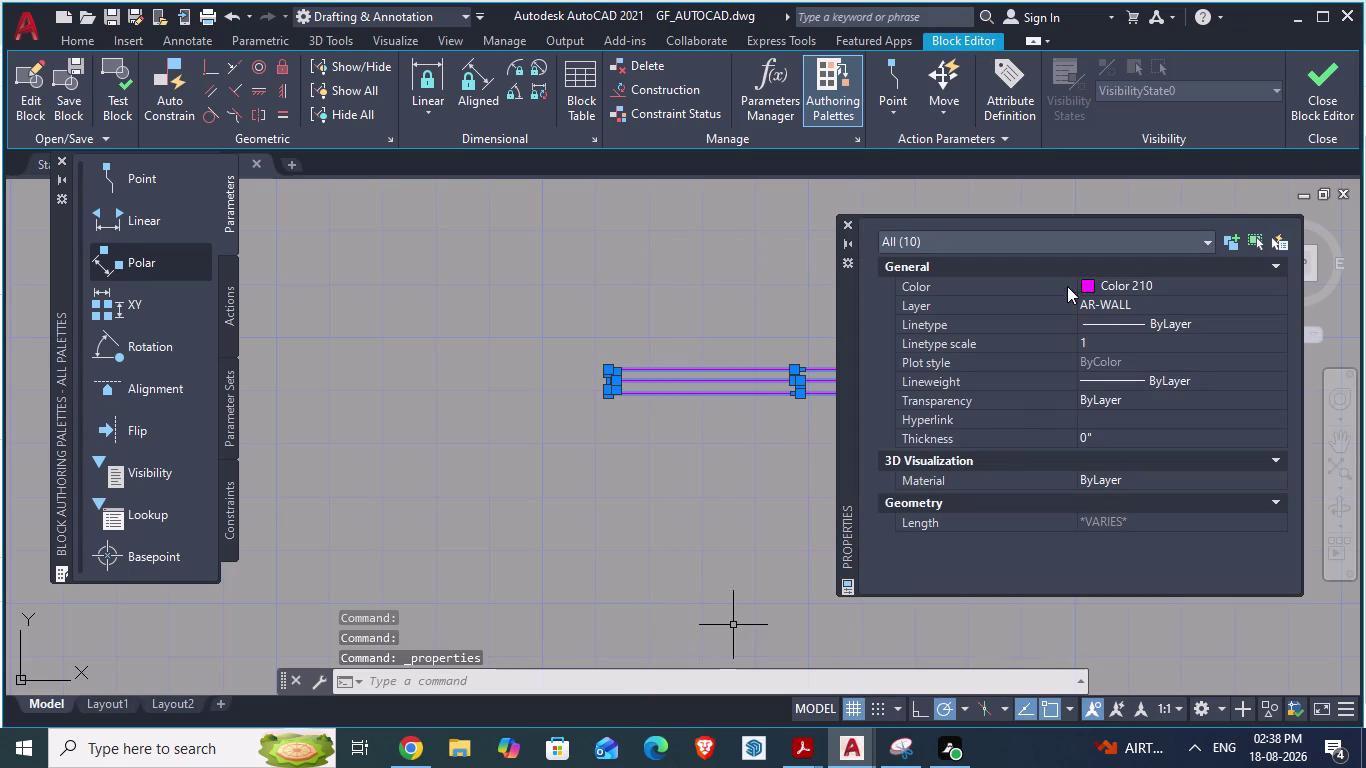
click(1085, 286)
click(1085, 286)
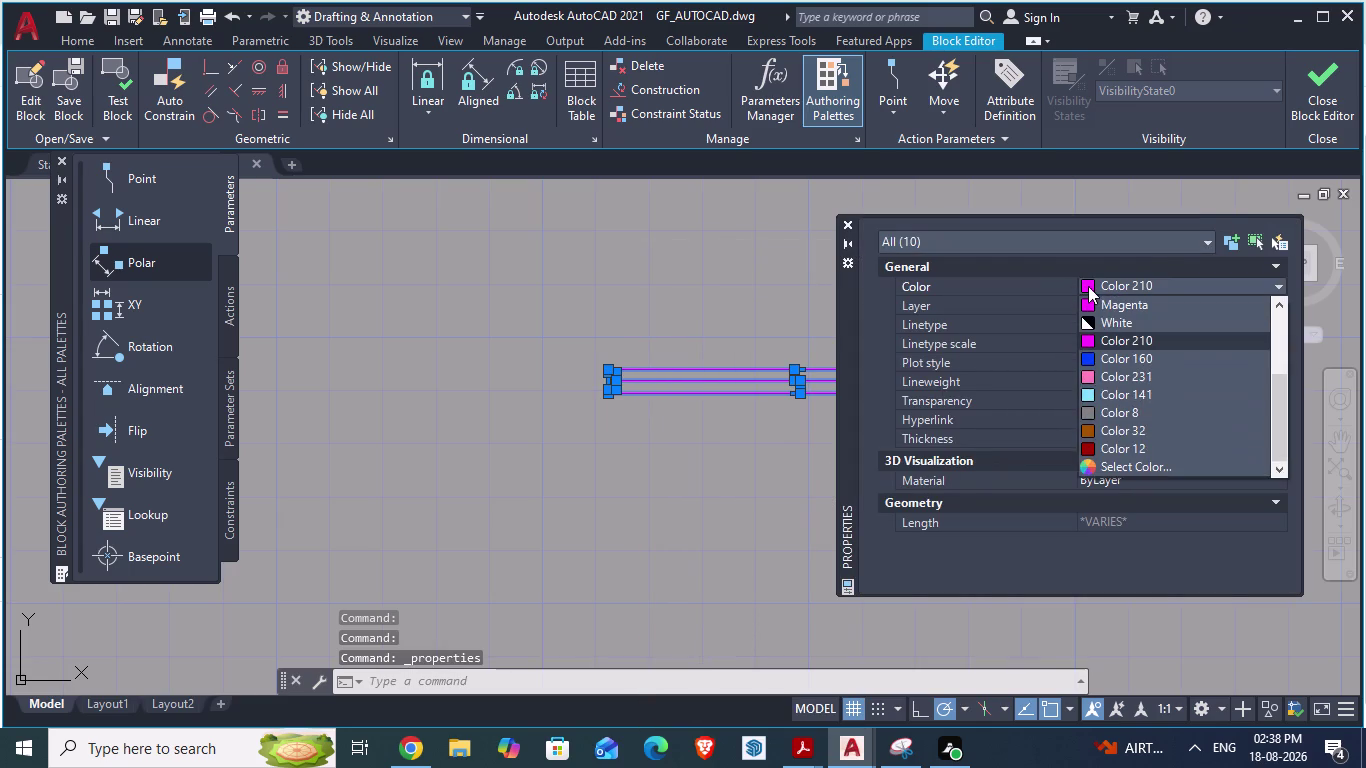
click(1093, 466)
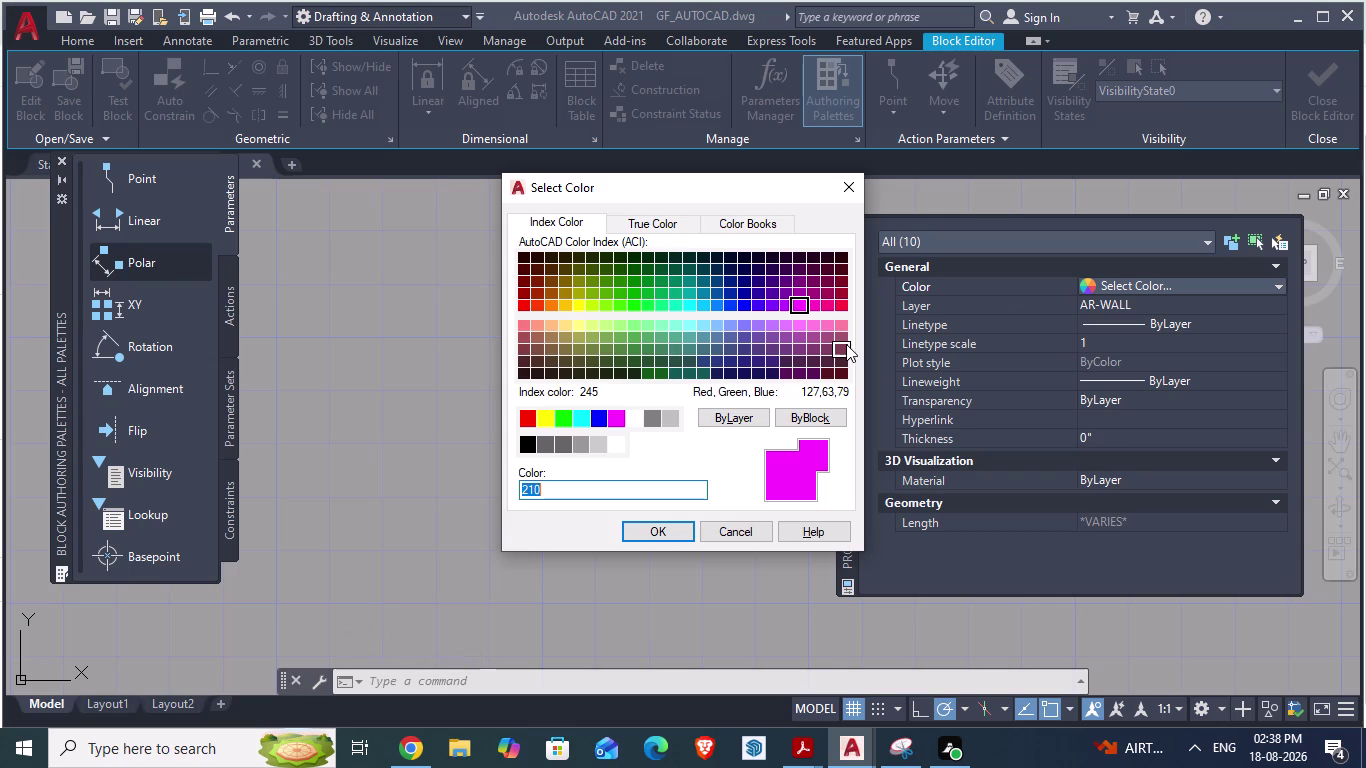
click(525, 363)
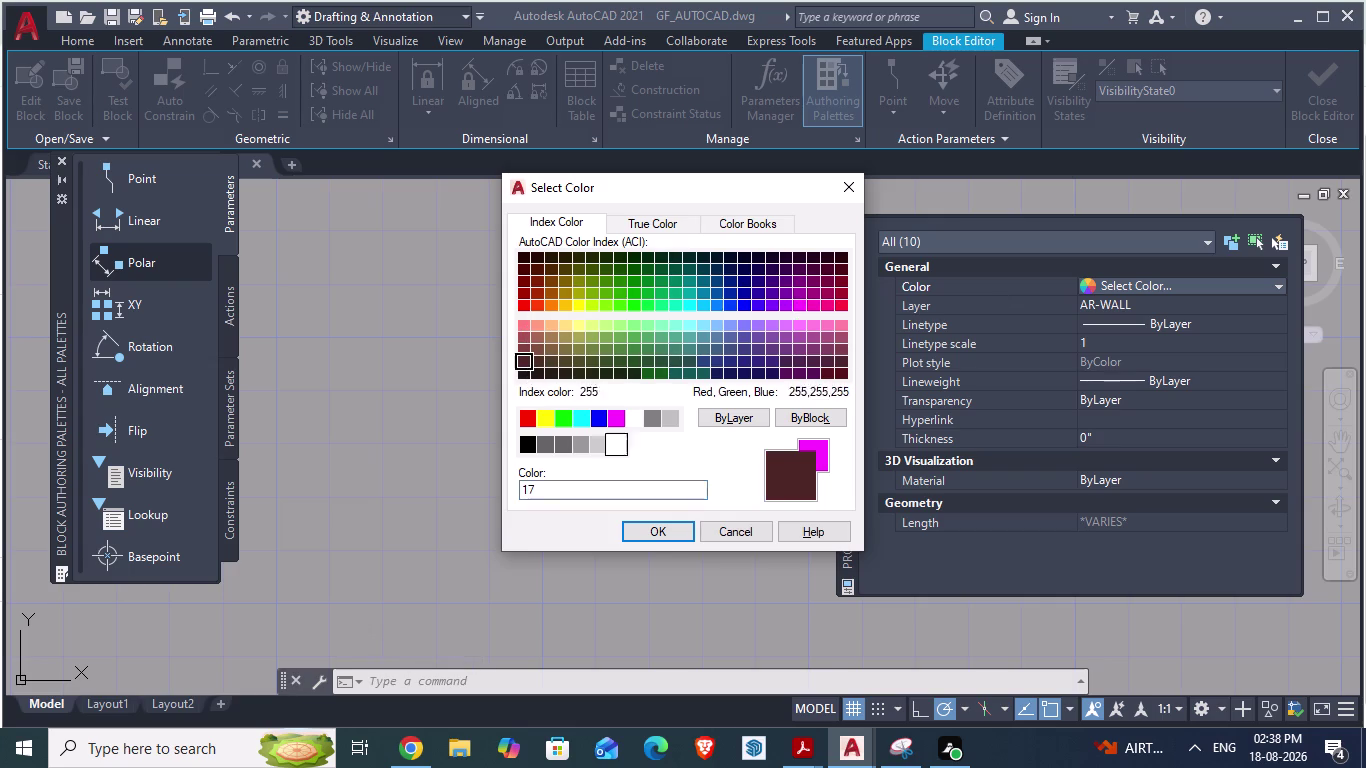
click(648, 536)
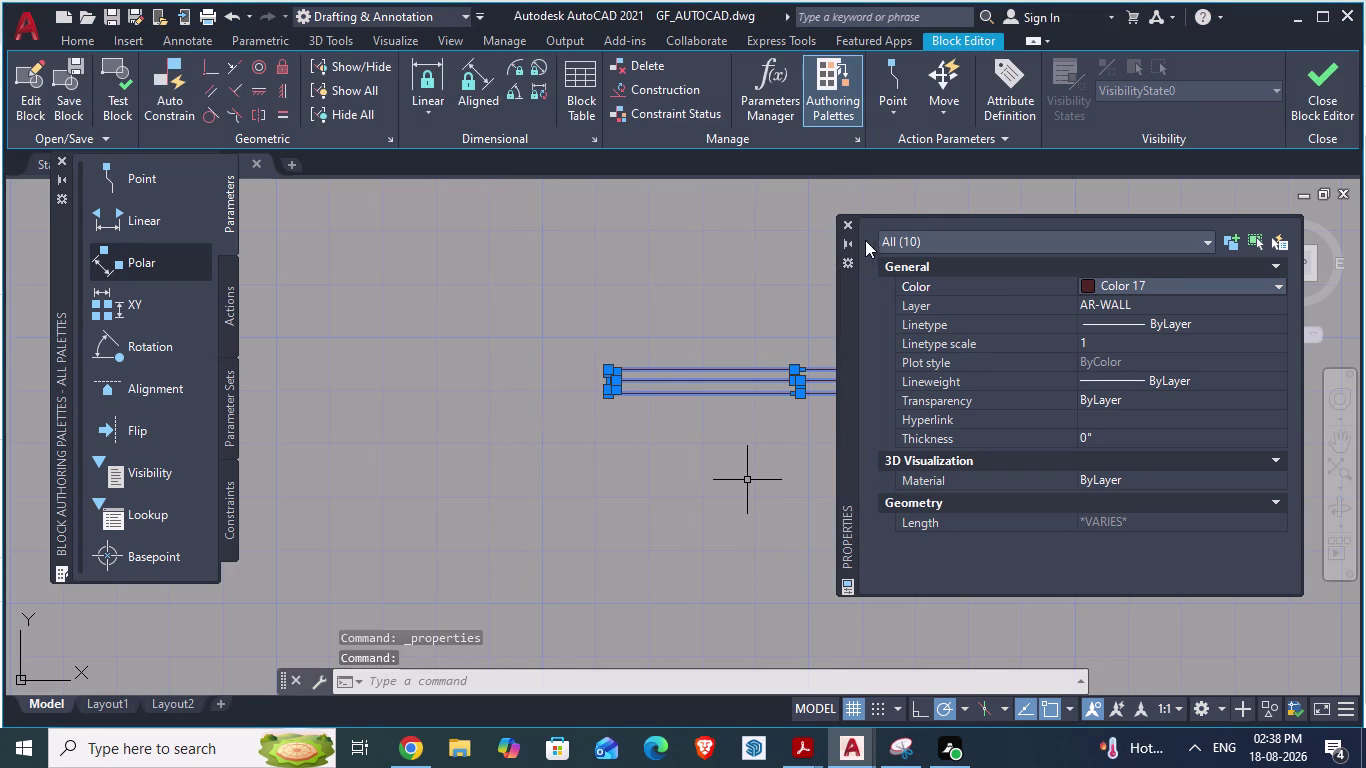
Close Properties and the Block Editor, saving the block changes.
click(852, 222)
click(1320, 74)
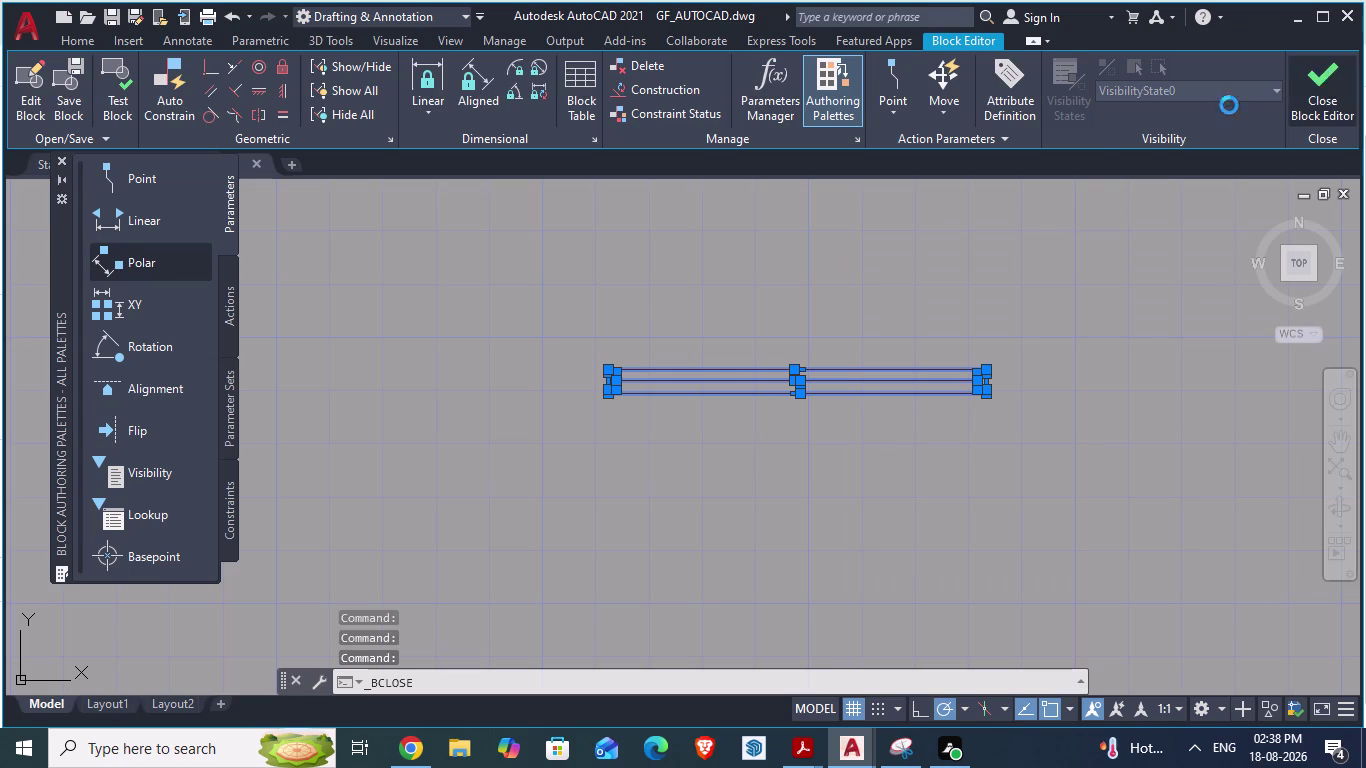
click(719, 336)
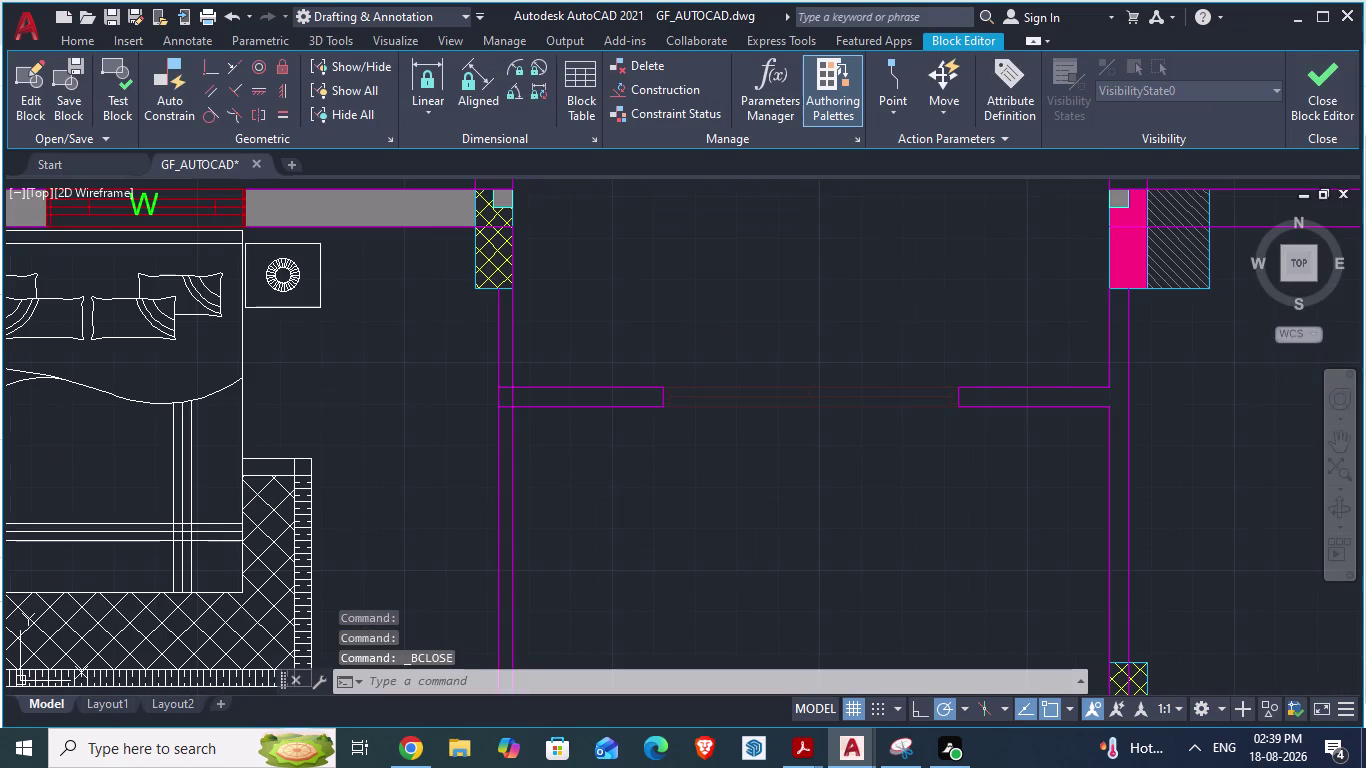
Zoom to the sliding door block in the bedroom wall, select it, and bring up its options.
scroll(down, 3)
scroll(up, 3)
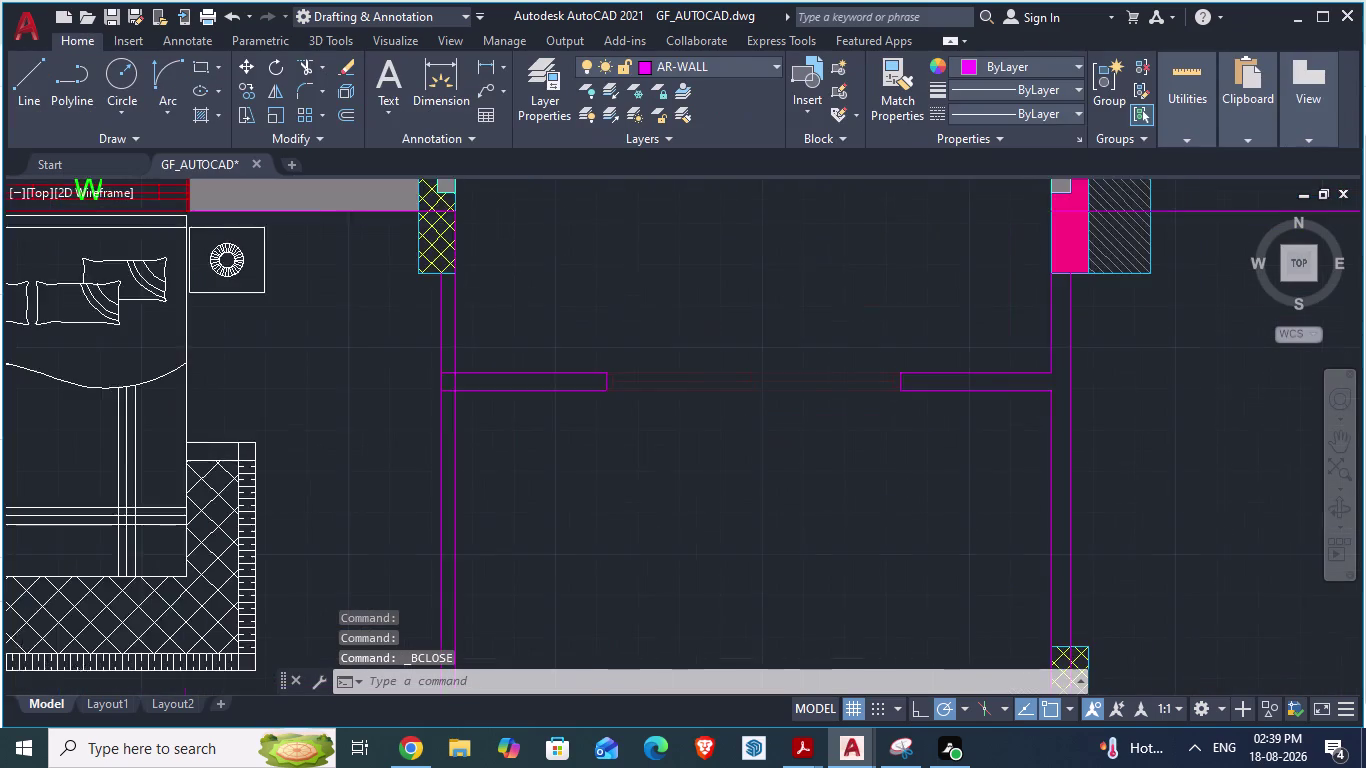
scroll(down, 3)
key(Escape)
scroll(down, 3)
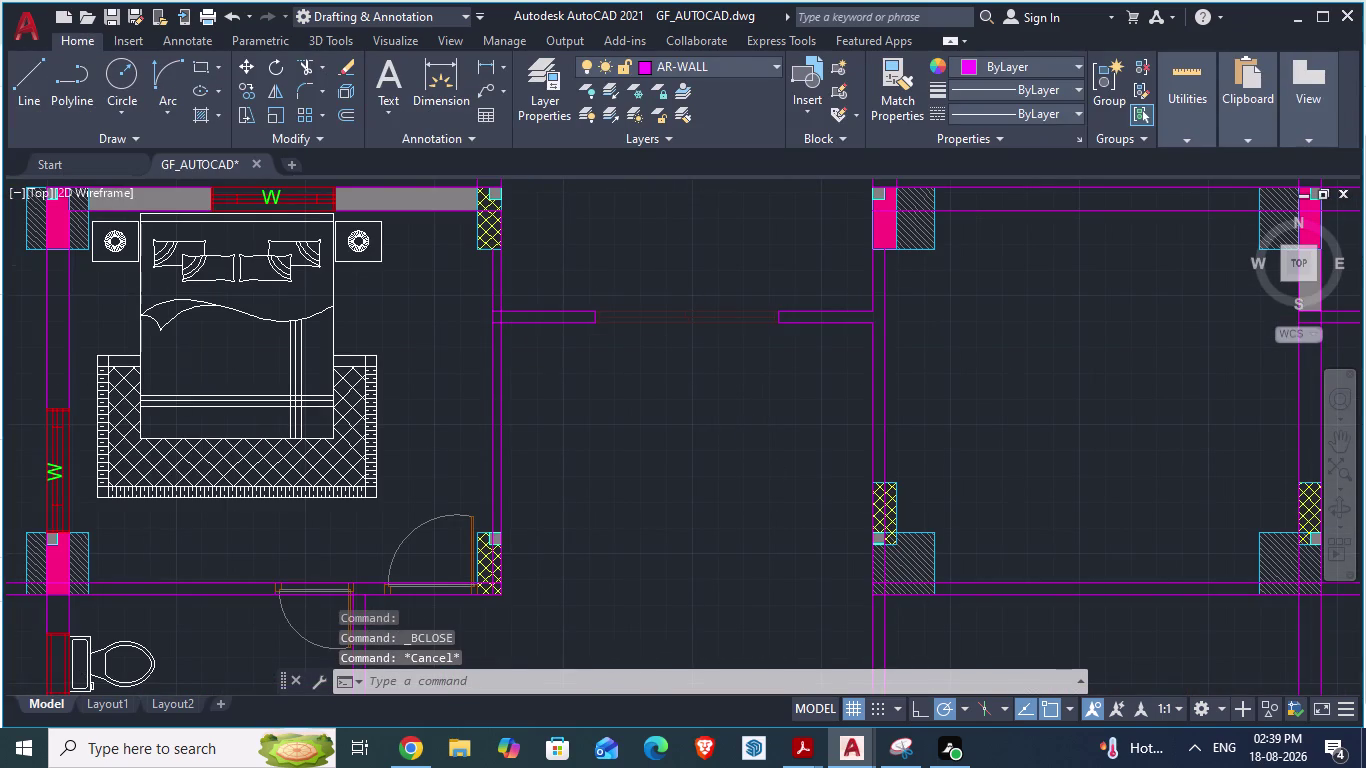
scroll(down, 3)
scroll(down, 3)
scroll(up, 3)
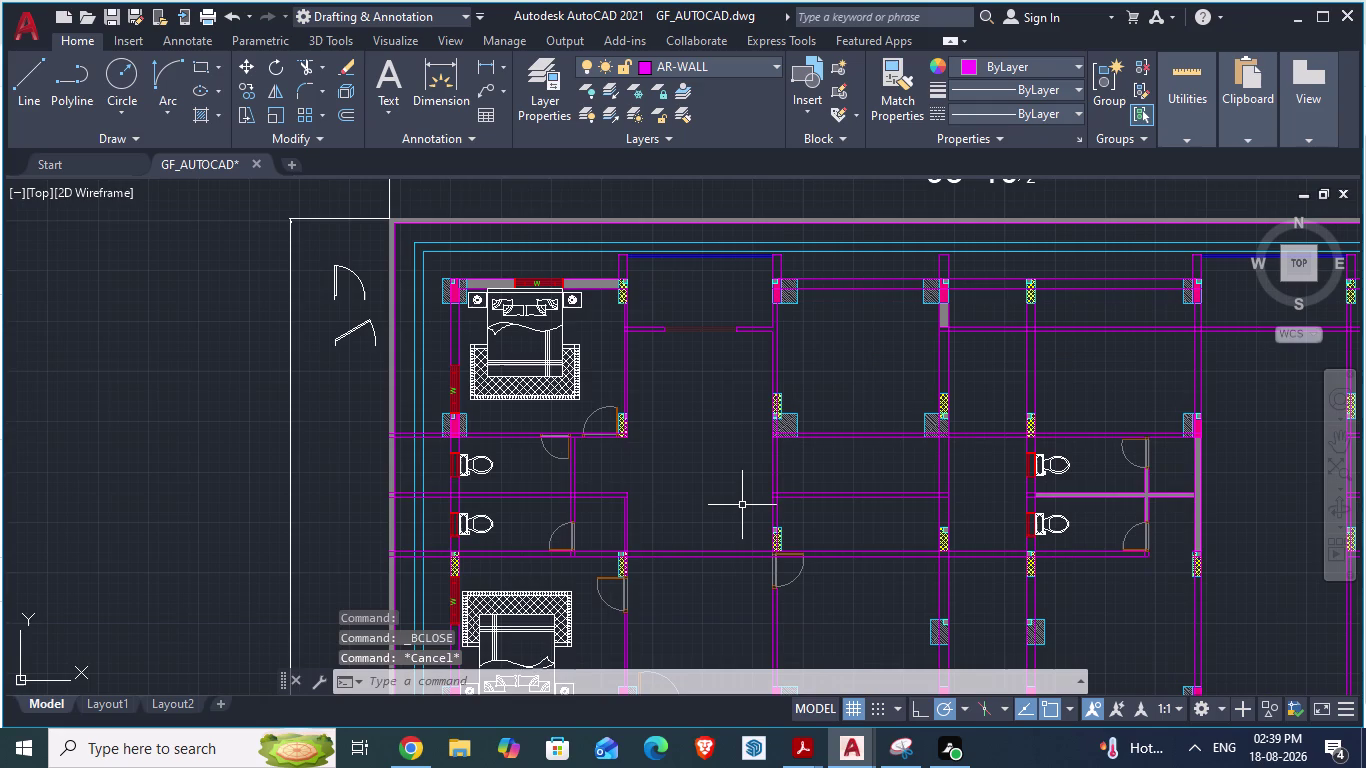
scroll(up, 3)
scroll(up, 3)
click(706, 289)
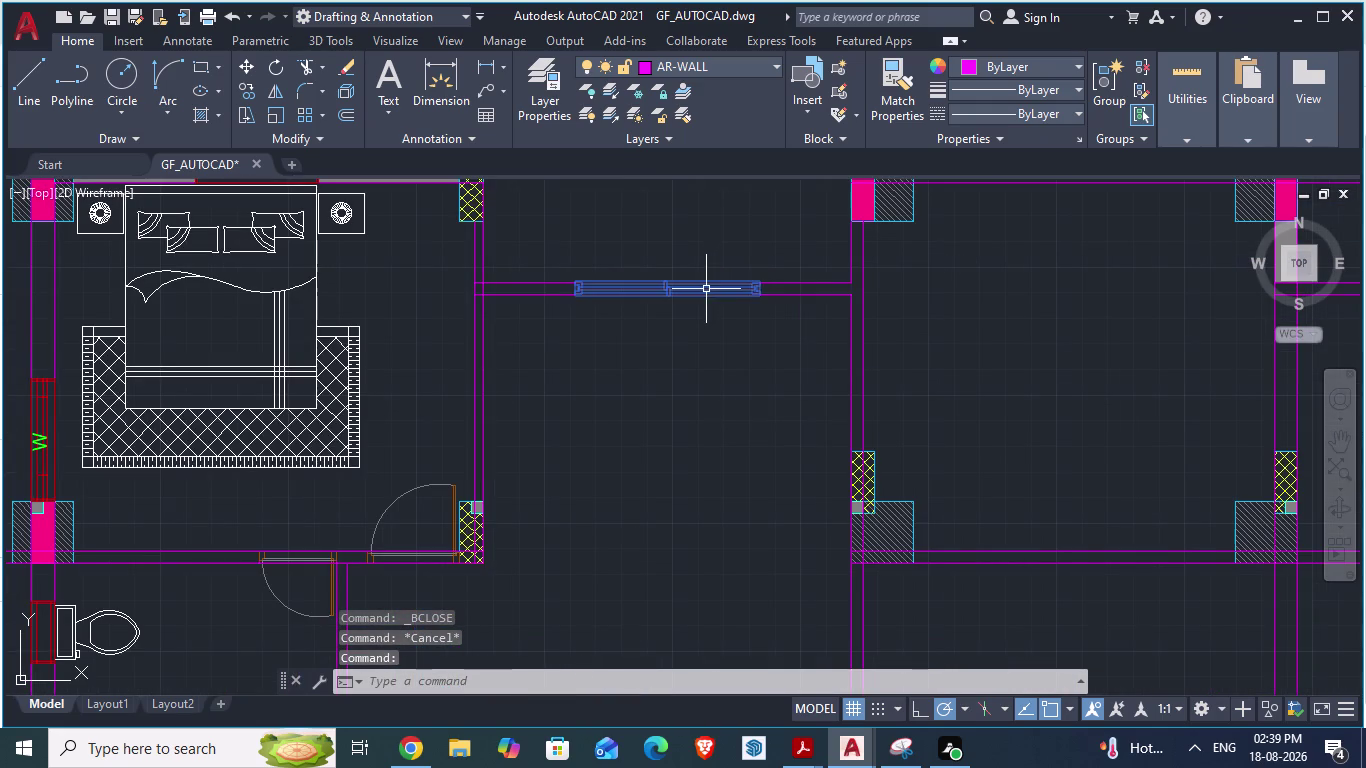
right_click(706, 289)
Open the door block for editing and show all its lines in Properties.
click(785, 228)
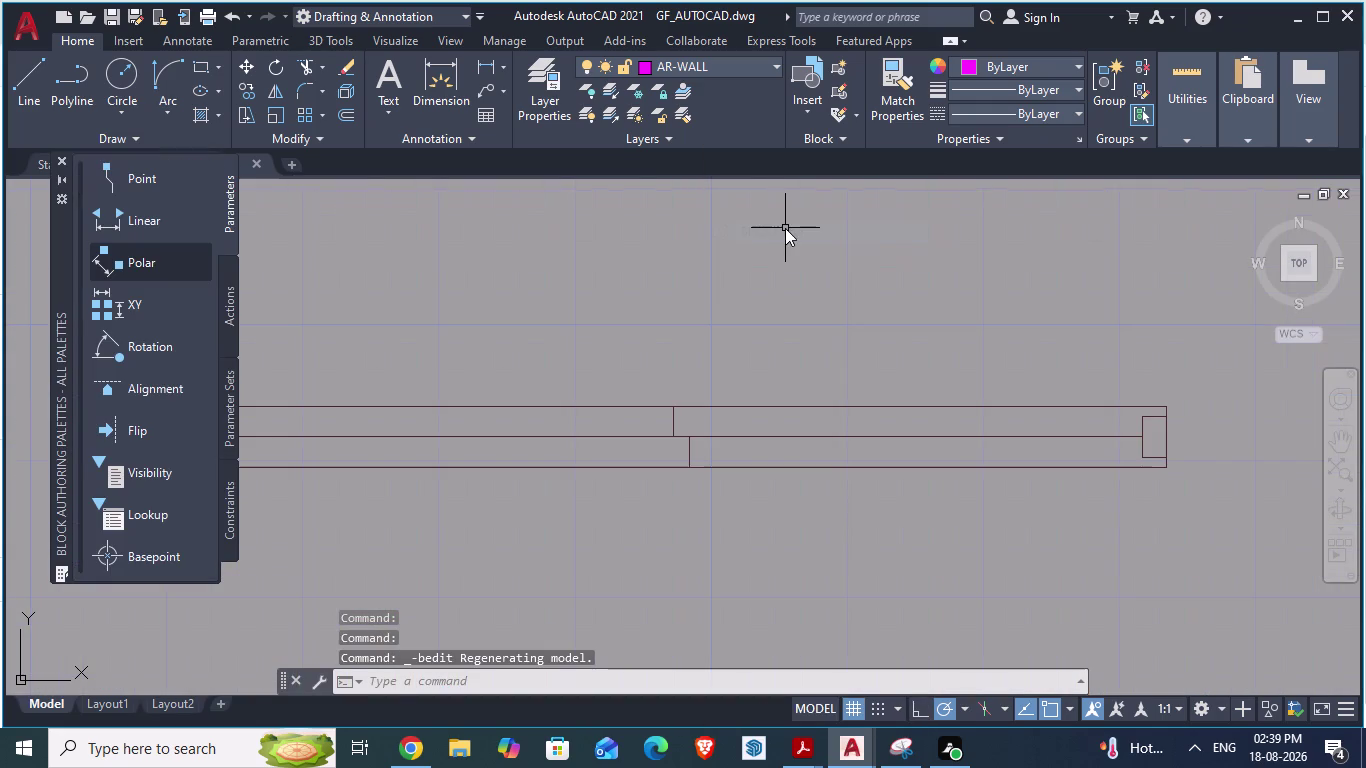
scroll(down, 3)
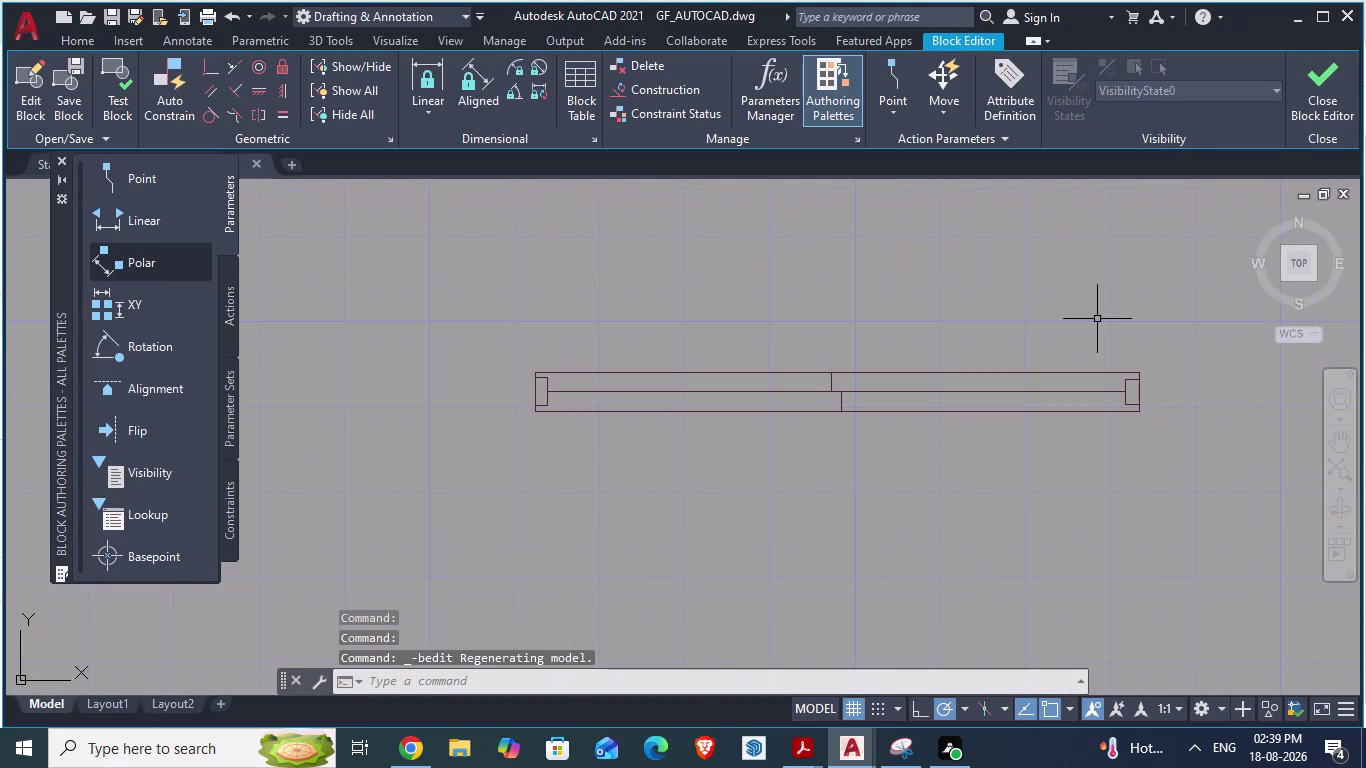
click(1171, 328)
click(498, 424)
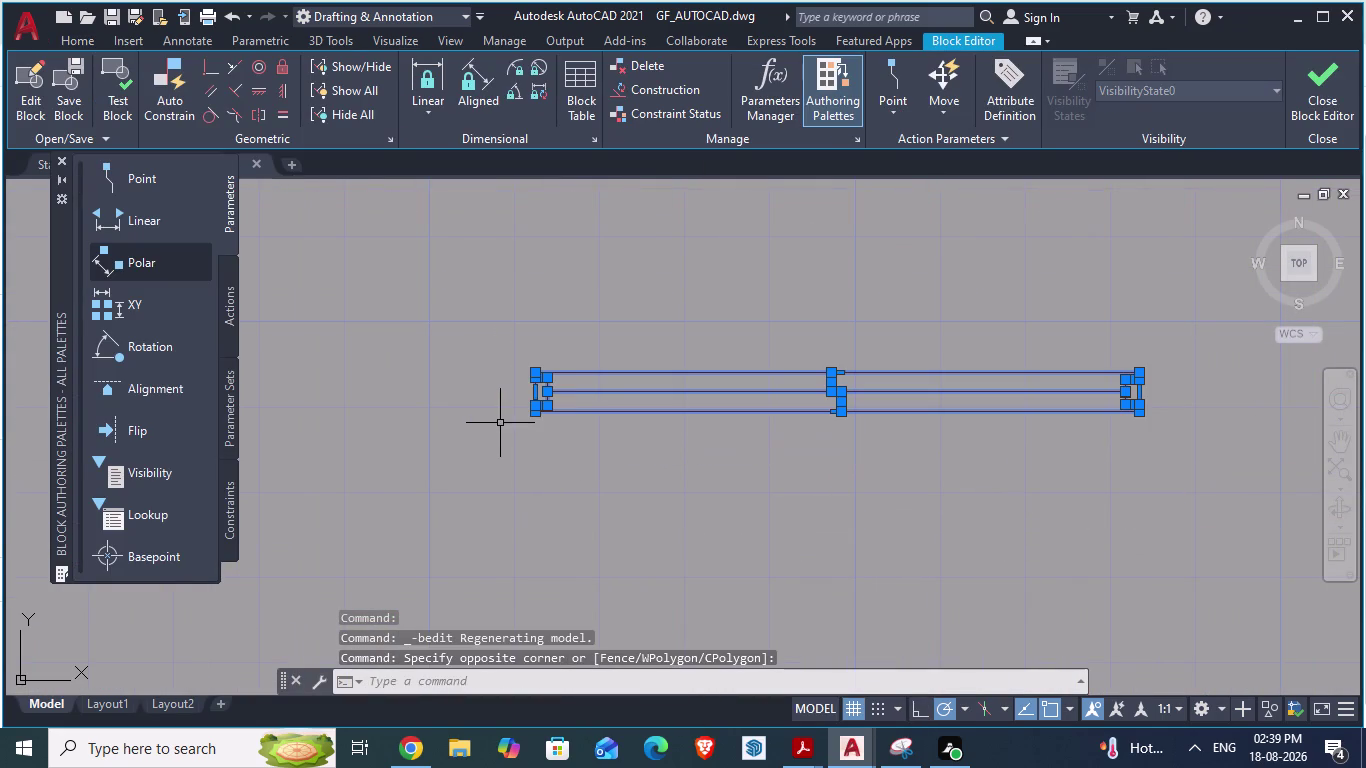
right_click(601, 375)
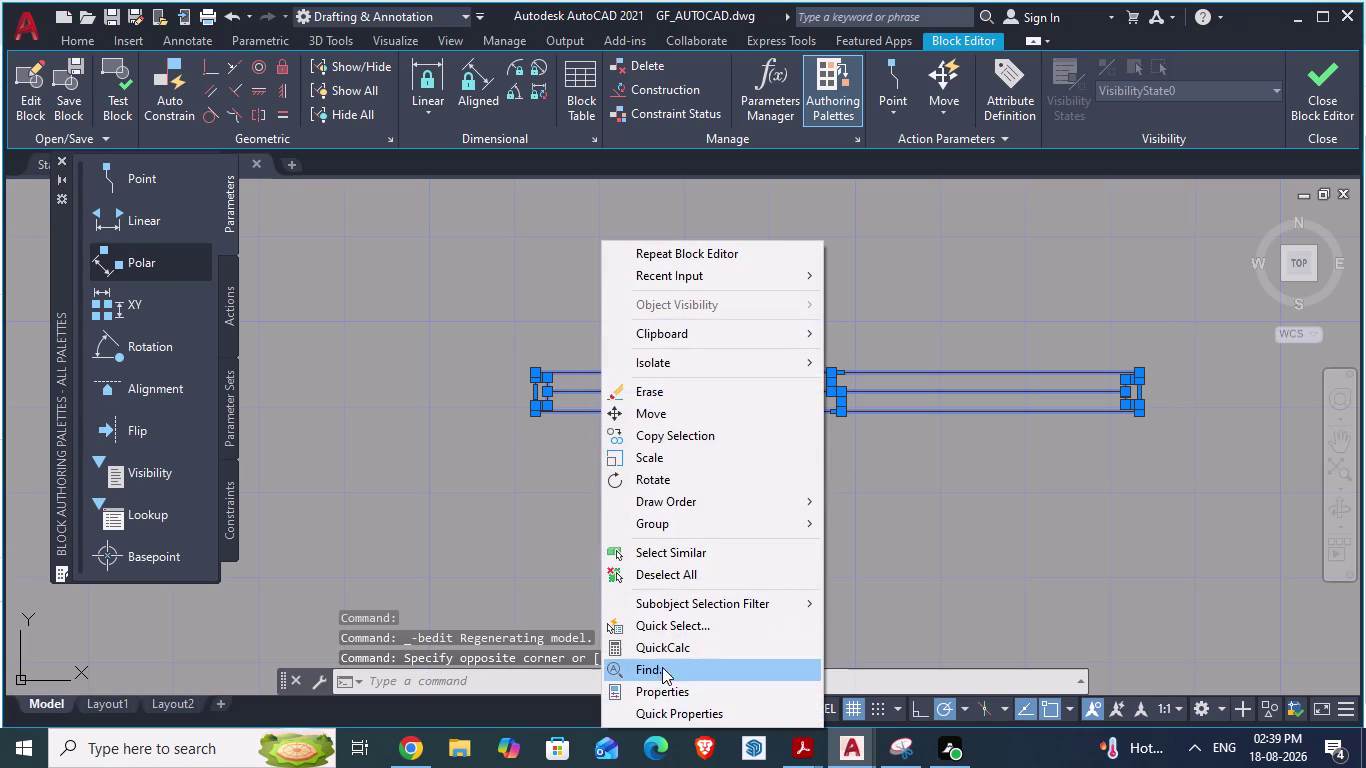
click(661, 686)
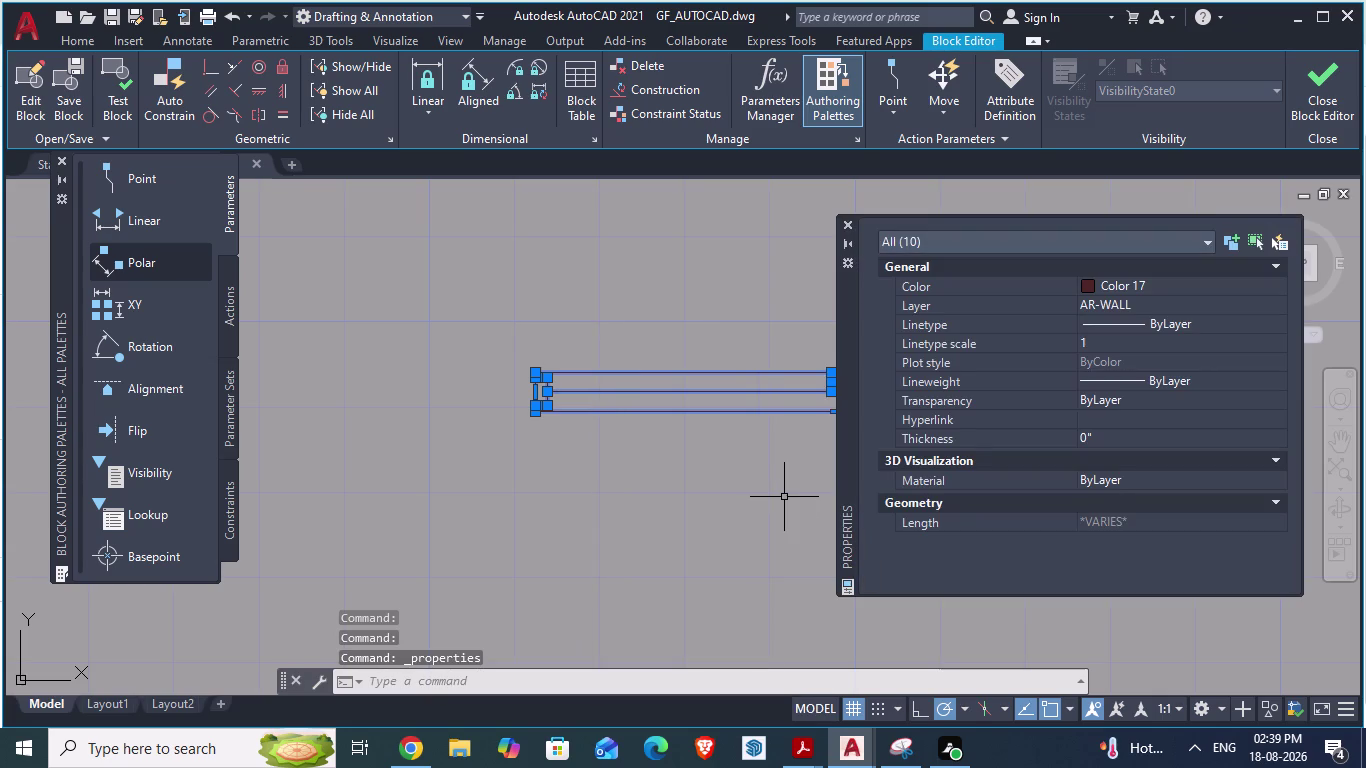
Set the door lines to Color 141 and close the Block Editor, saving the changes.
click(1090, 285)
click(1090, 285)
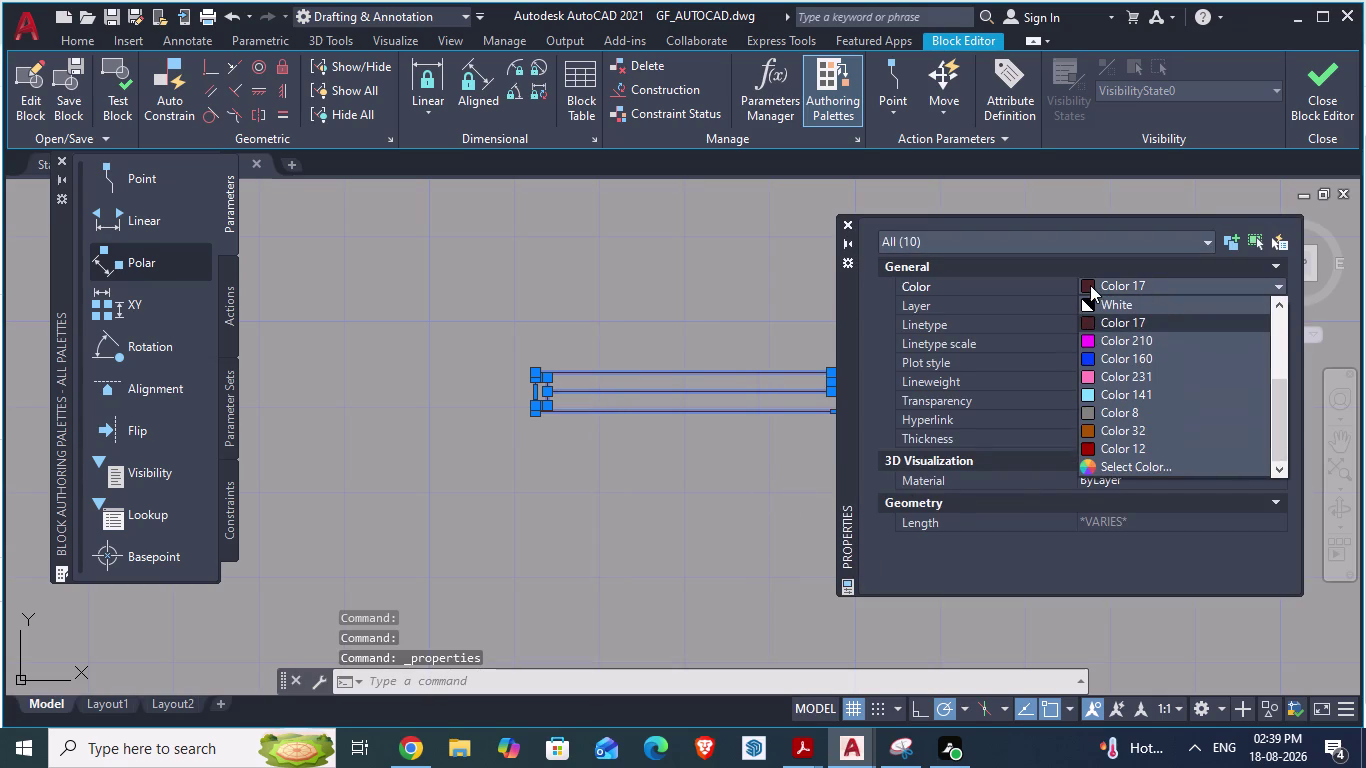
click(1095, 392)
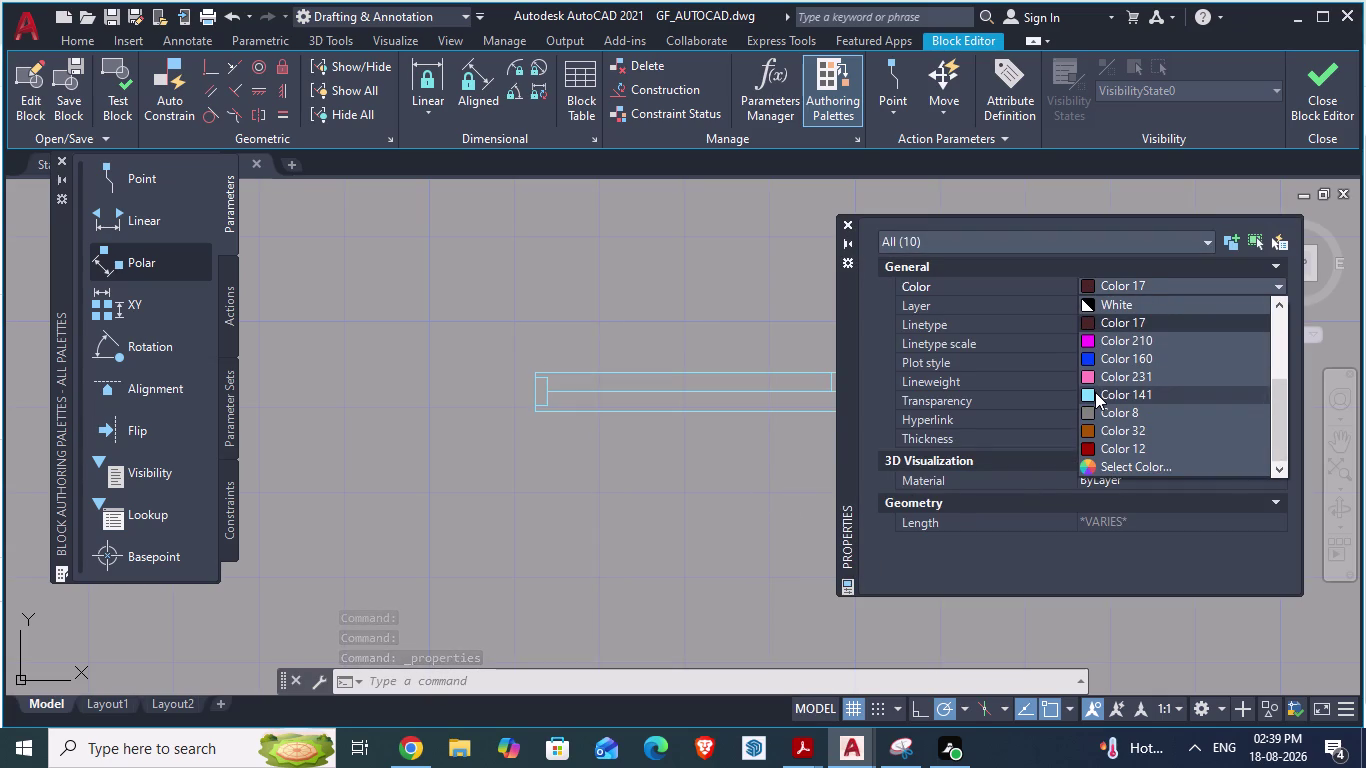
click(843, 225)
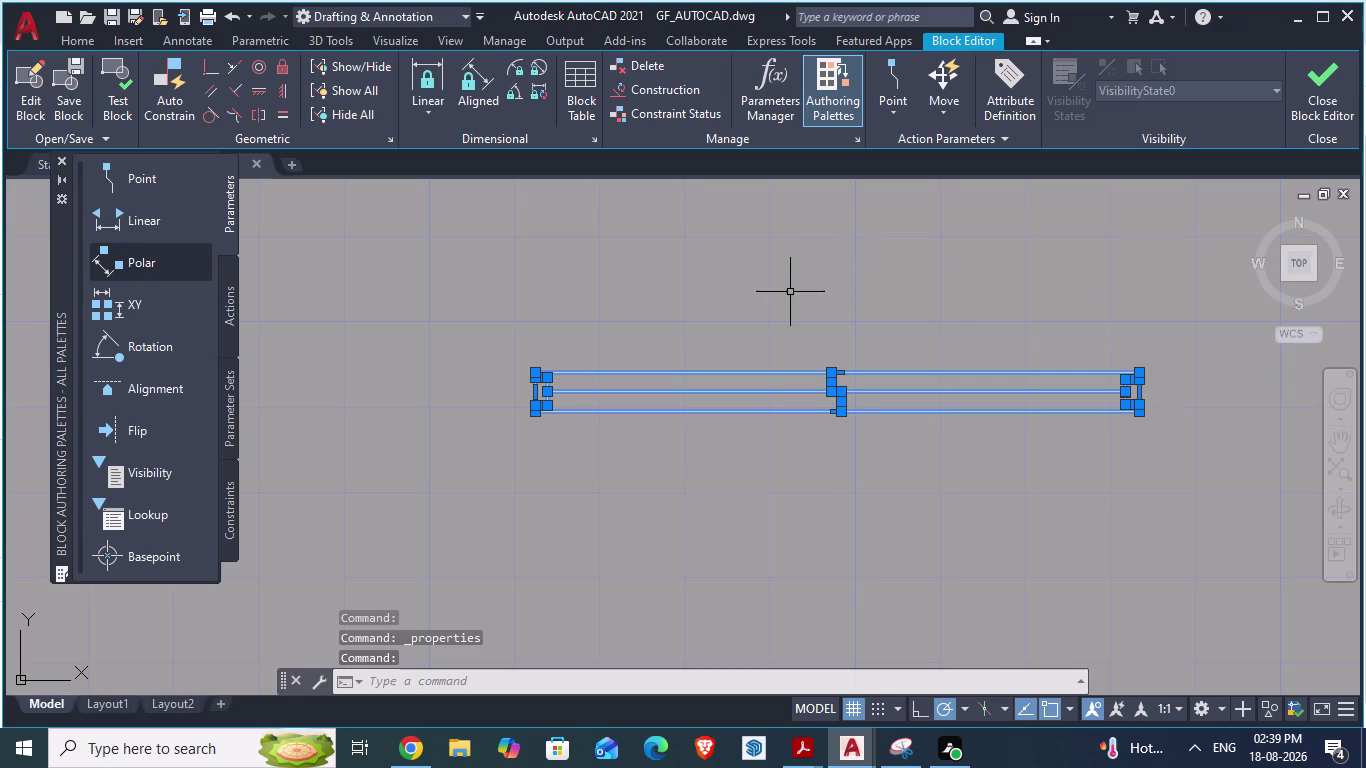
click(1329, 89)
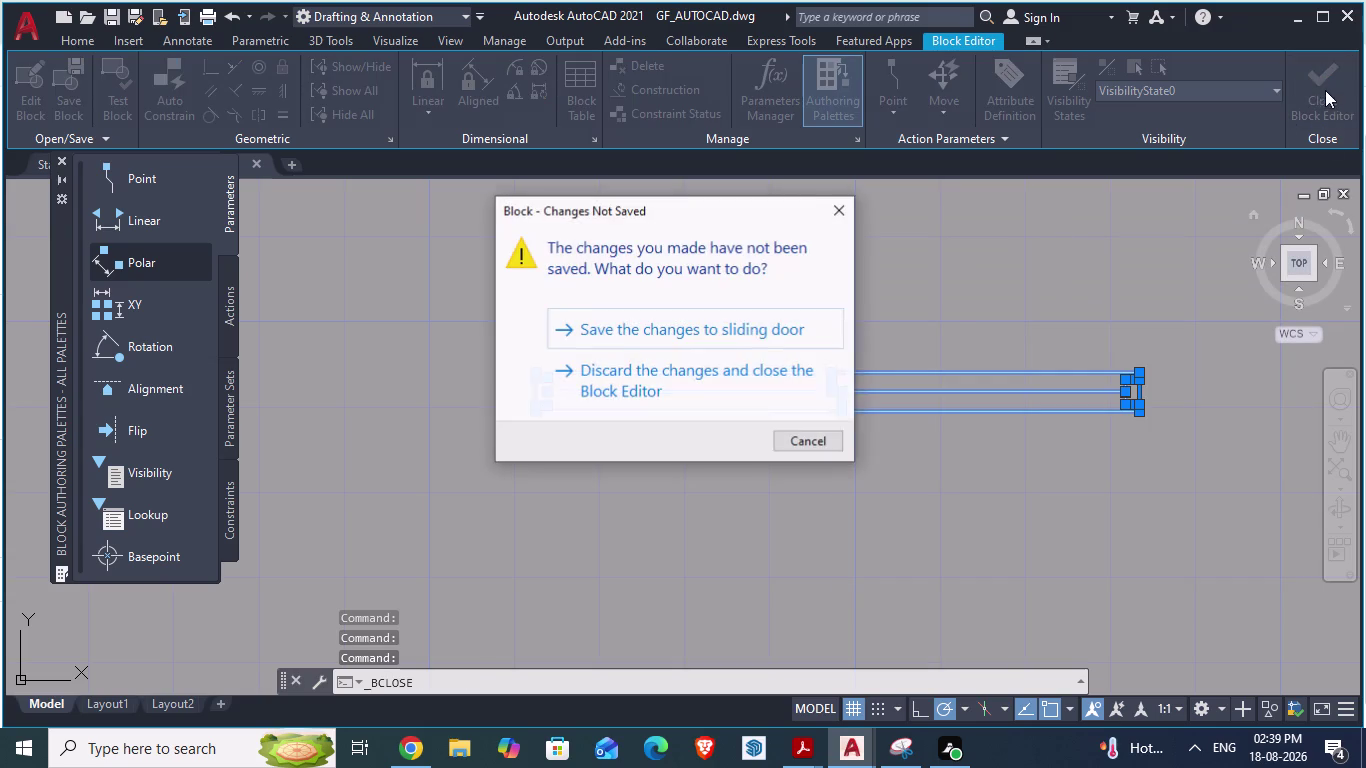
click(819, 321)
Compare the ground floor plan against the reference architectural plan.
scroll(down, 3)
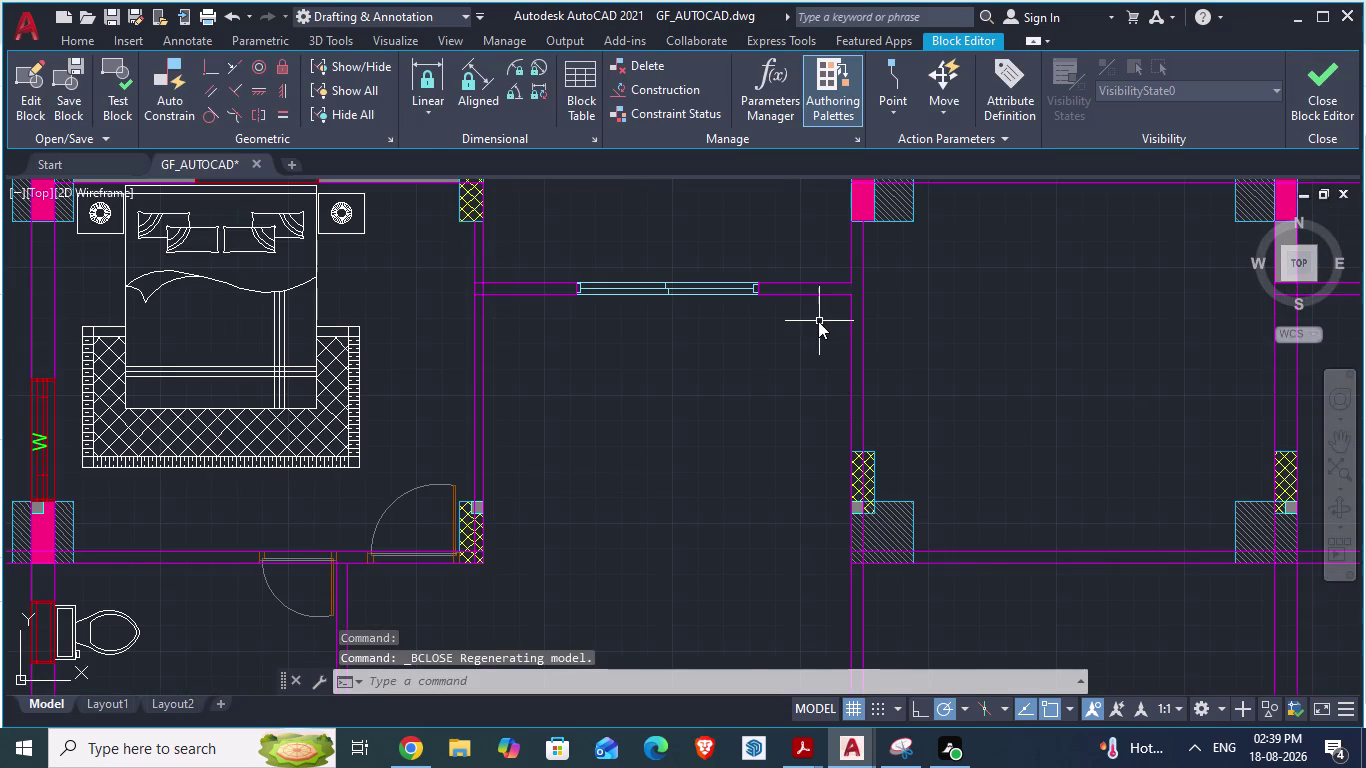
scroll(down, 3)
scroll(down, 3)
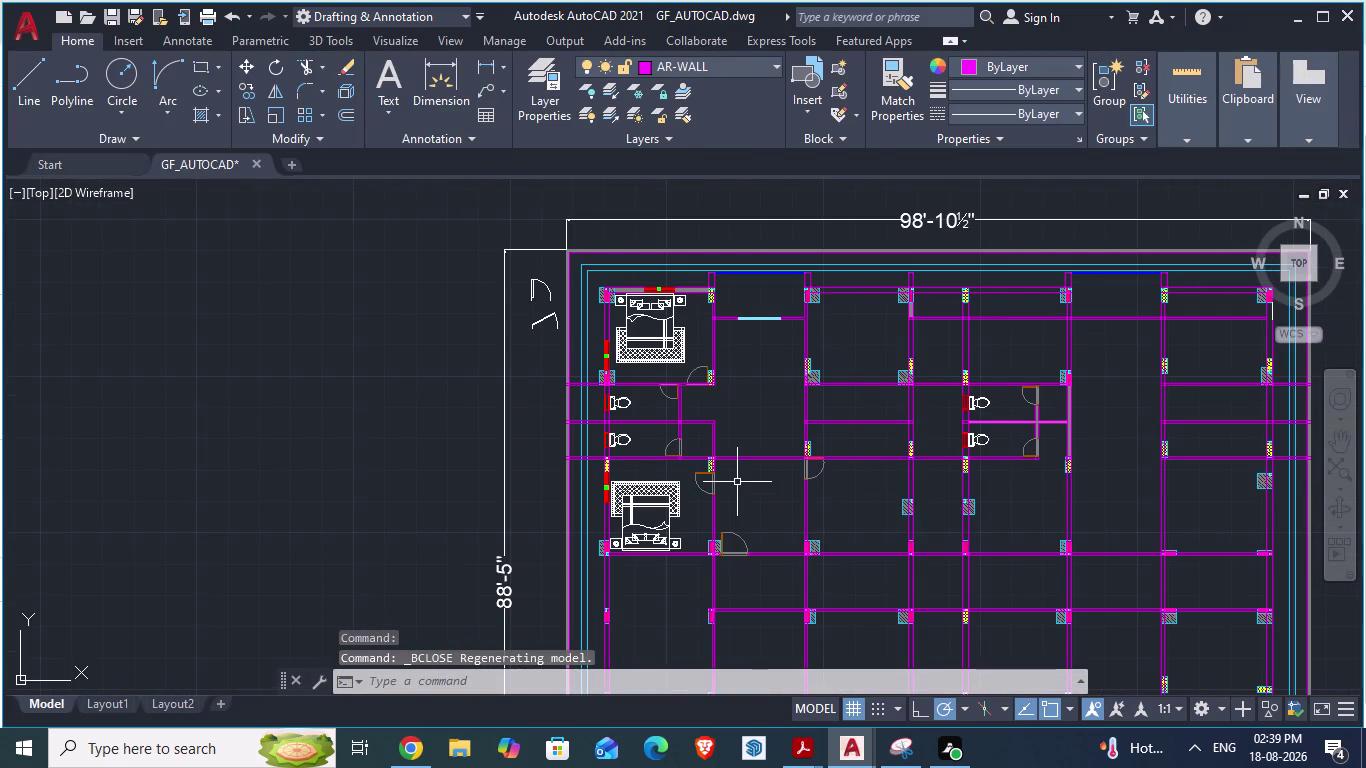
key(alt+Tab)
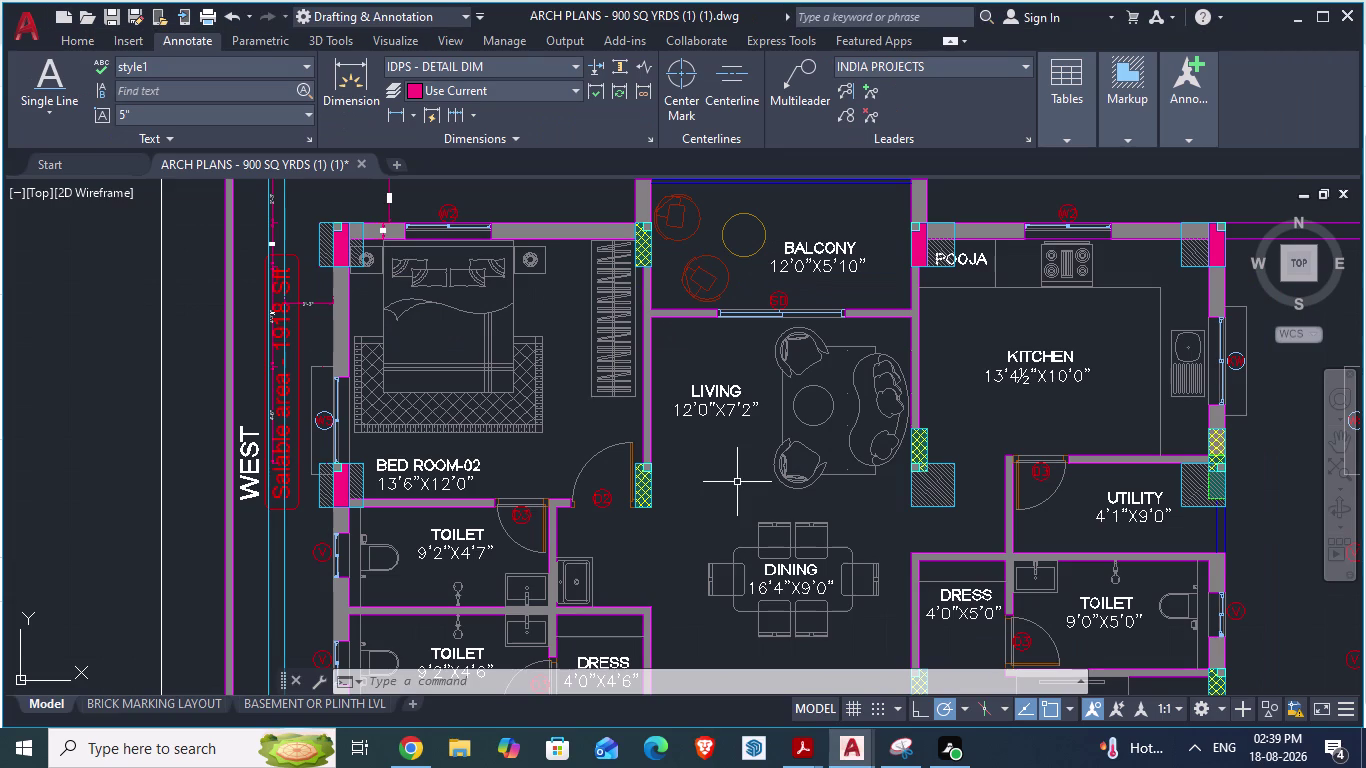
scroll(down, 3)
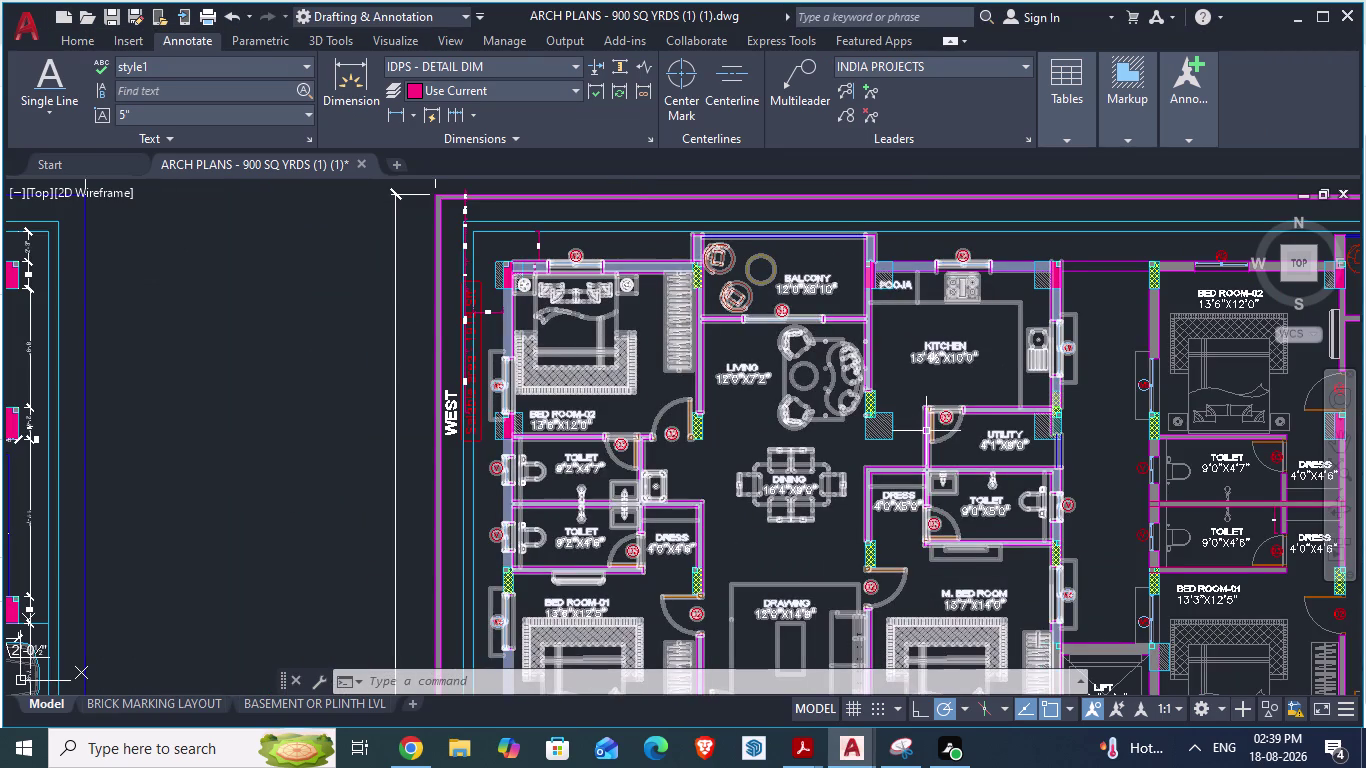
key(alt+Tab)
scroll(up, 3)
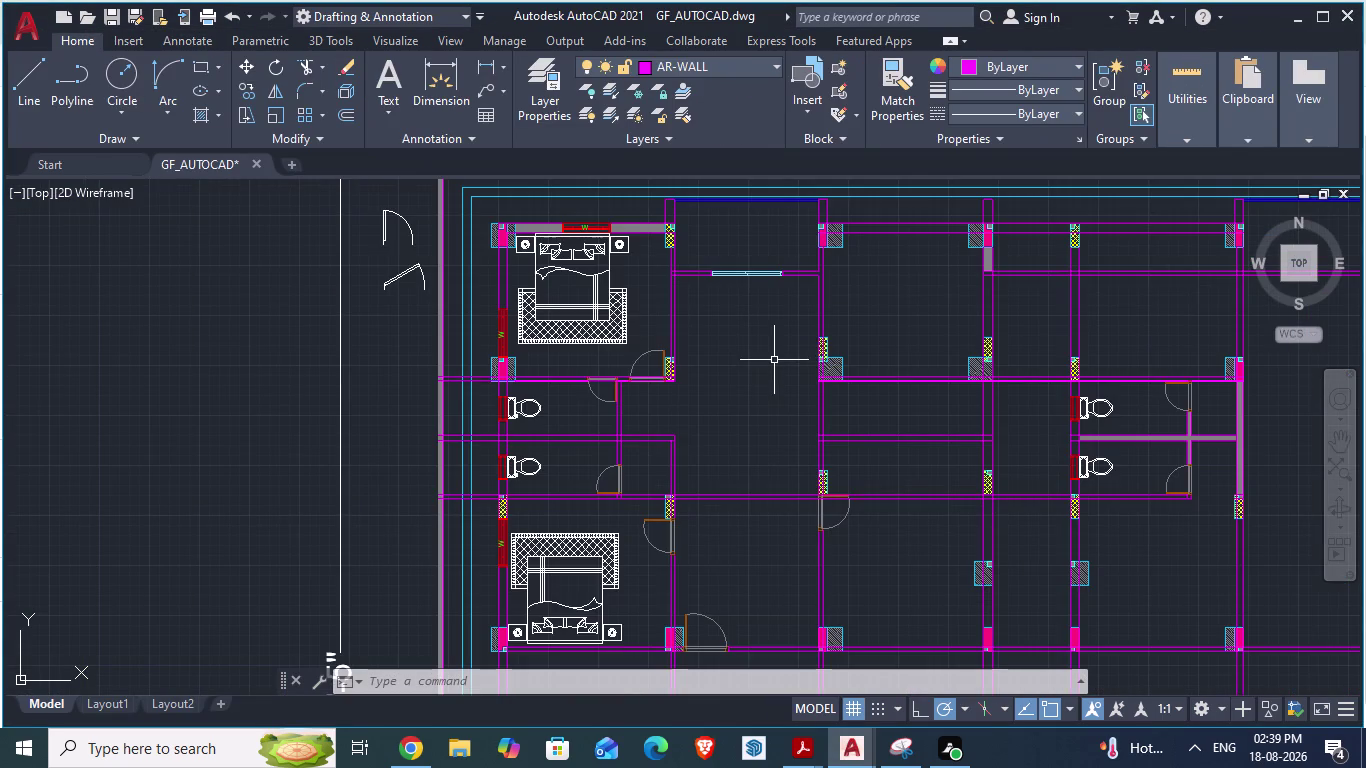
Pick the sofa set block from the insert gallery, then cancel the placement.
click(808, 114)
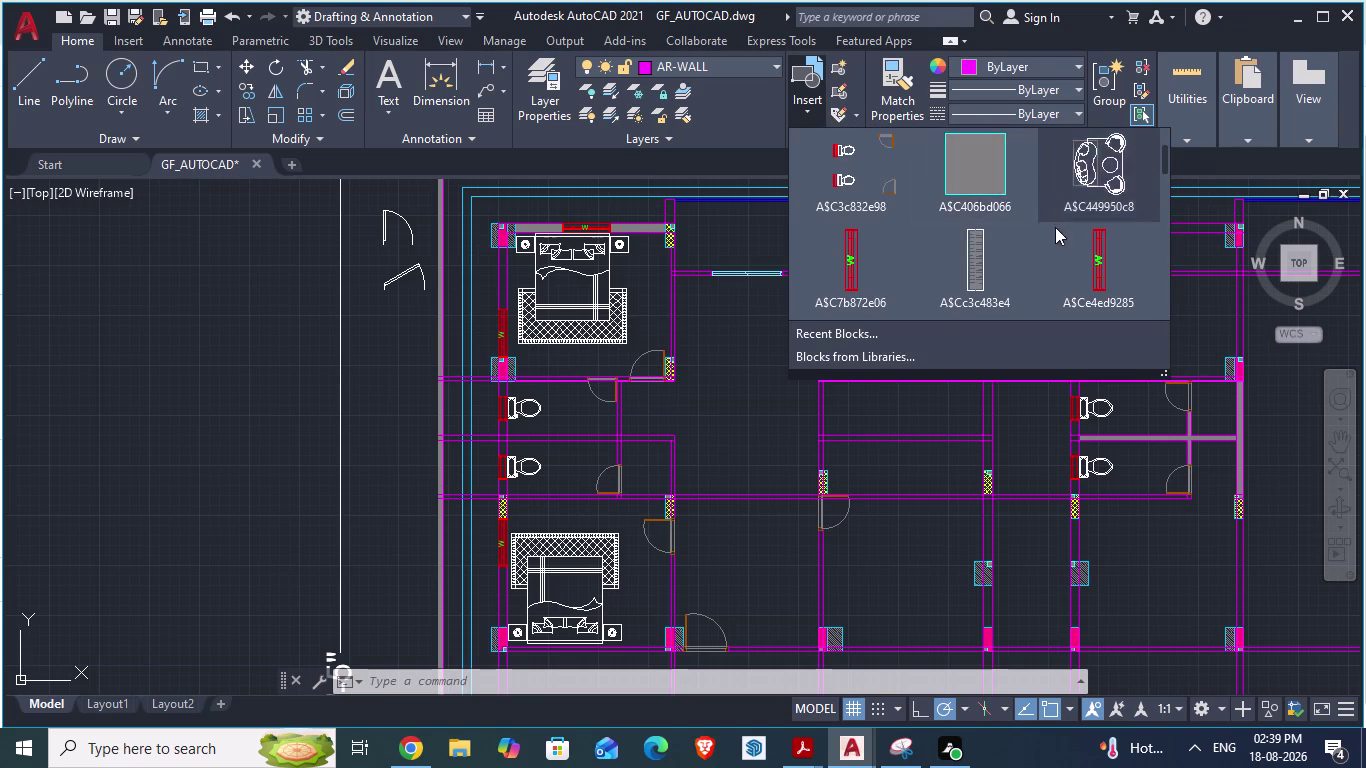
scroll(down, 3)
scroll(up, 3)
click(1105, 167)
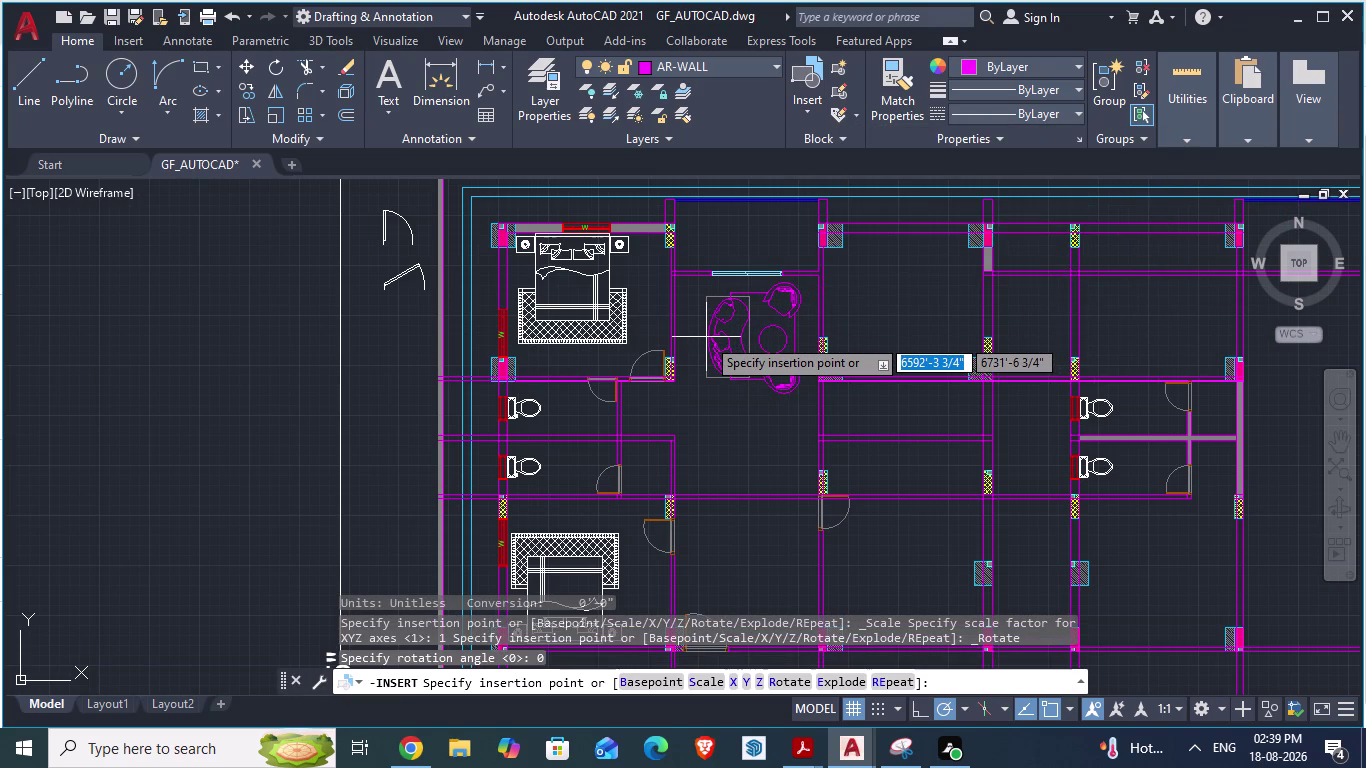
key(Escape)
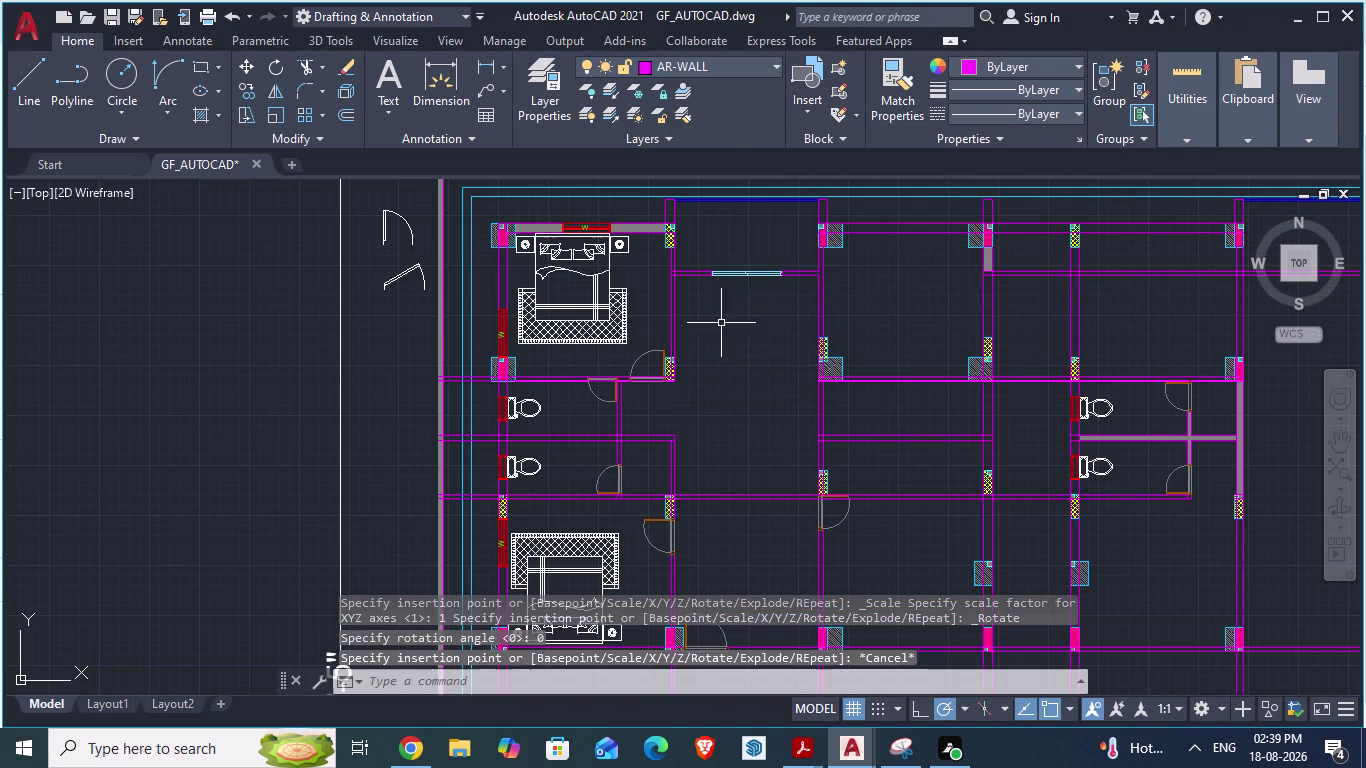
Make WINDOW the current layer.
click(773, 69)
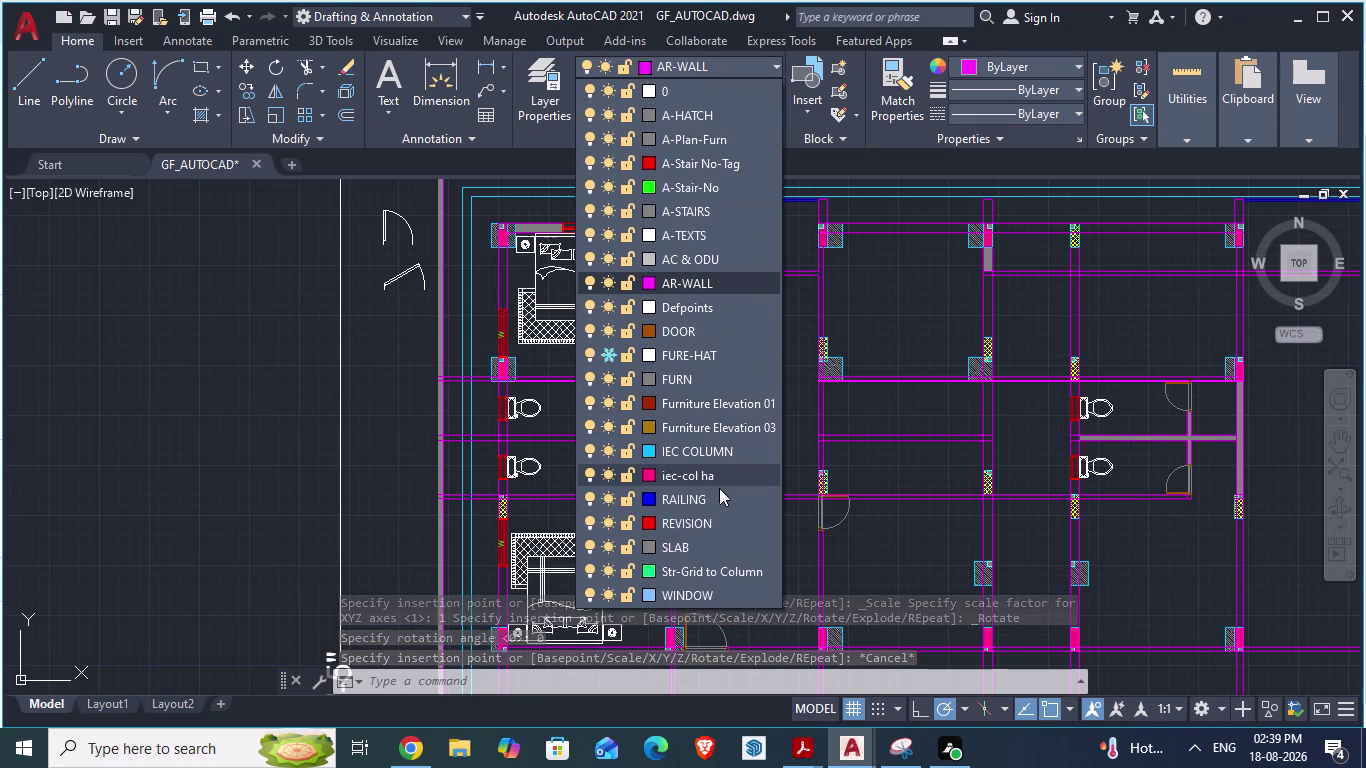
scroll(down, 3)
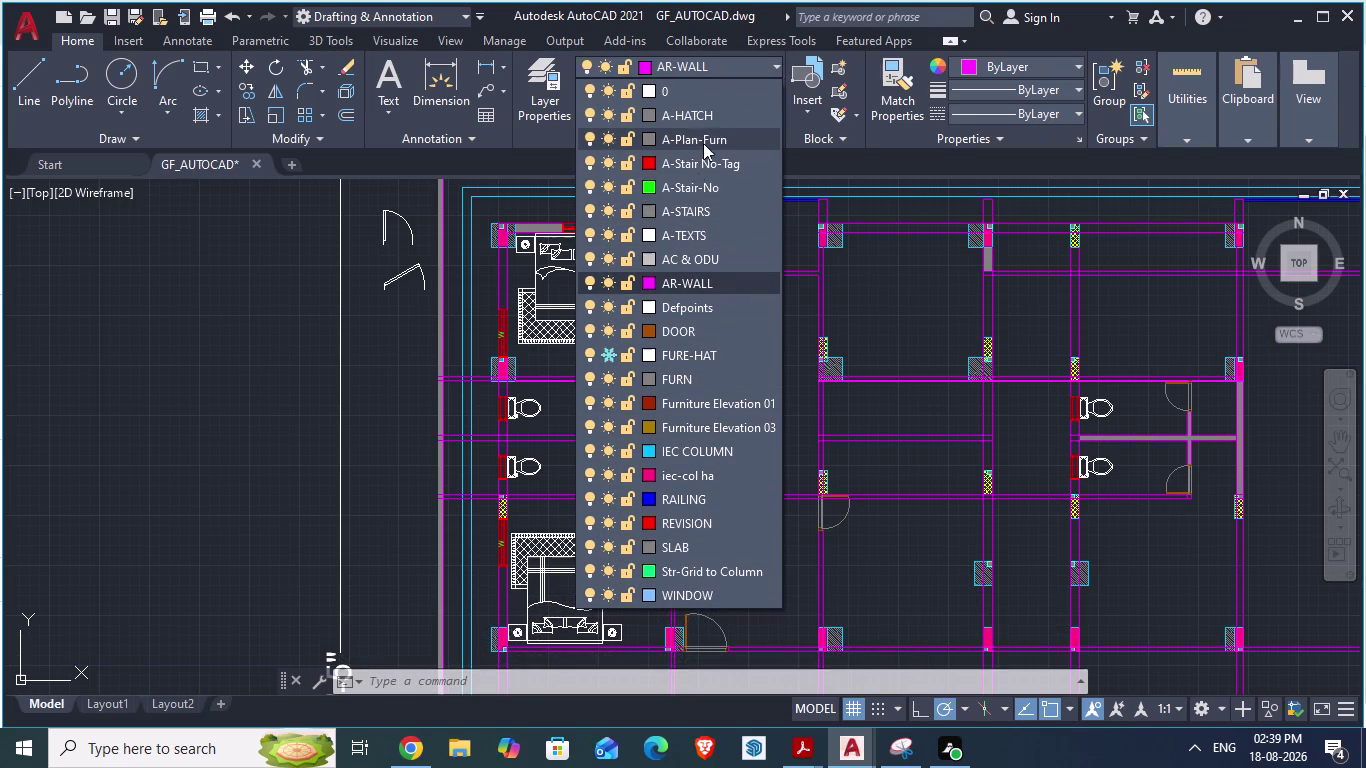
click(685, 598)
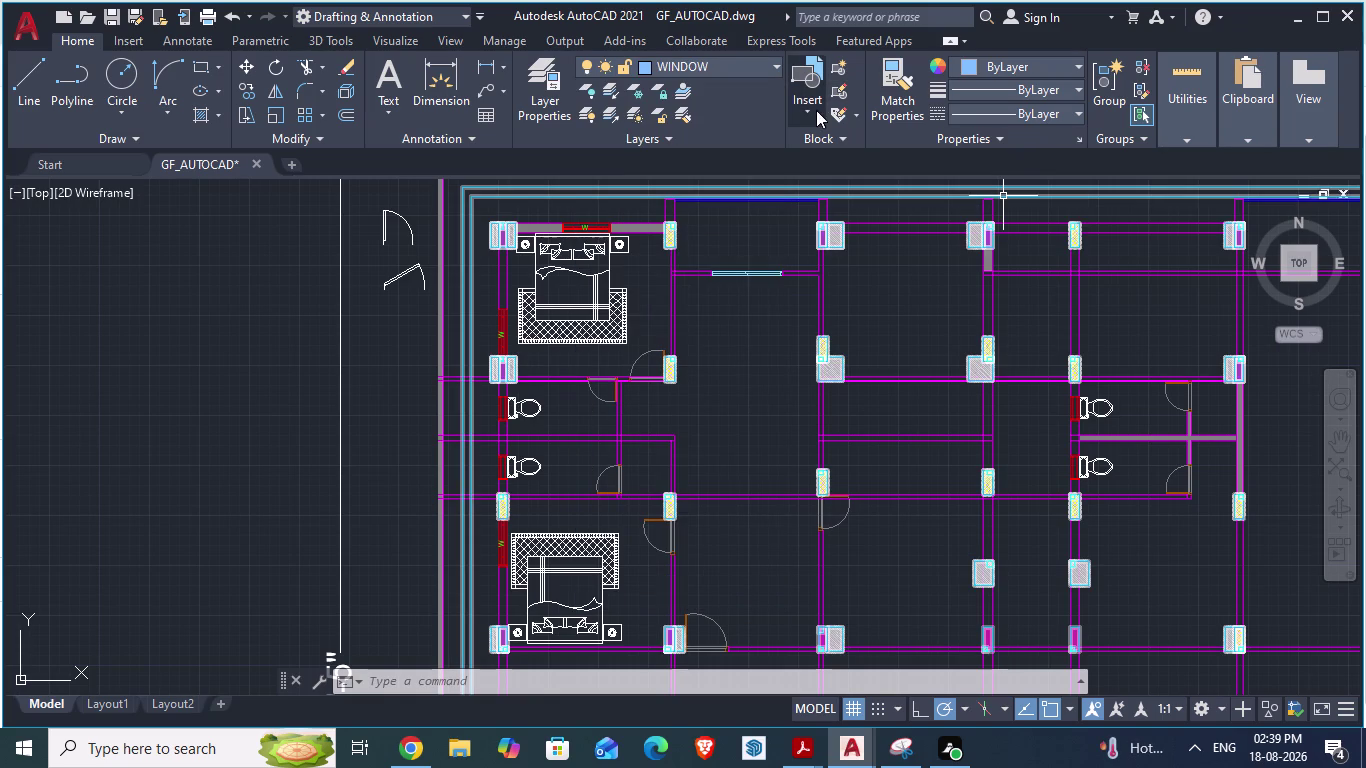
Place the sofa set block in the living area beside the bedroom.
click(811, 112)
click(1087, 168)
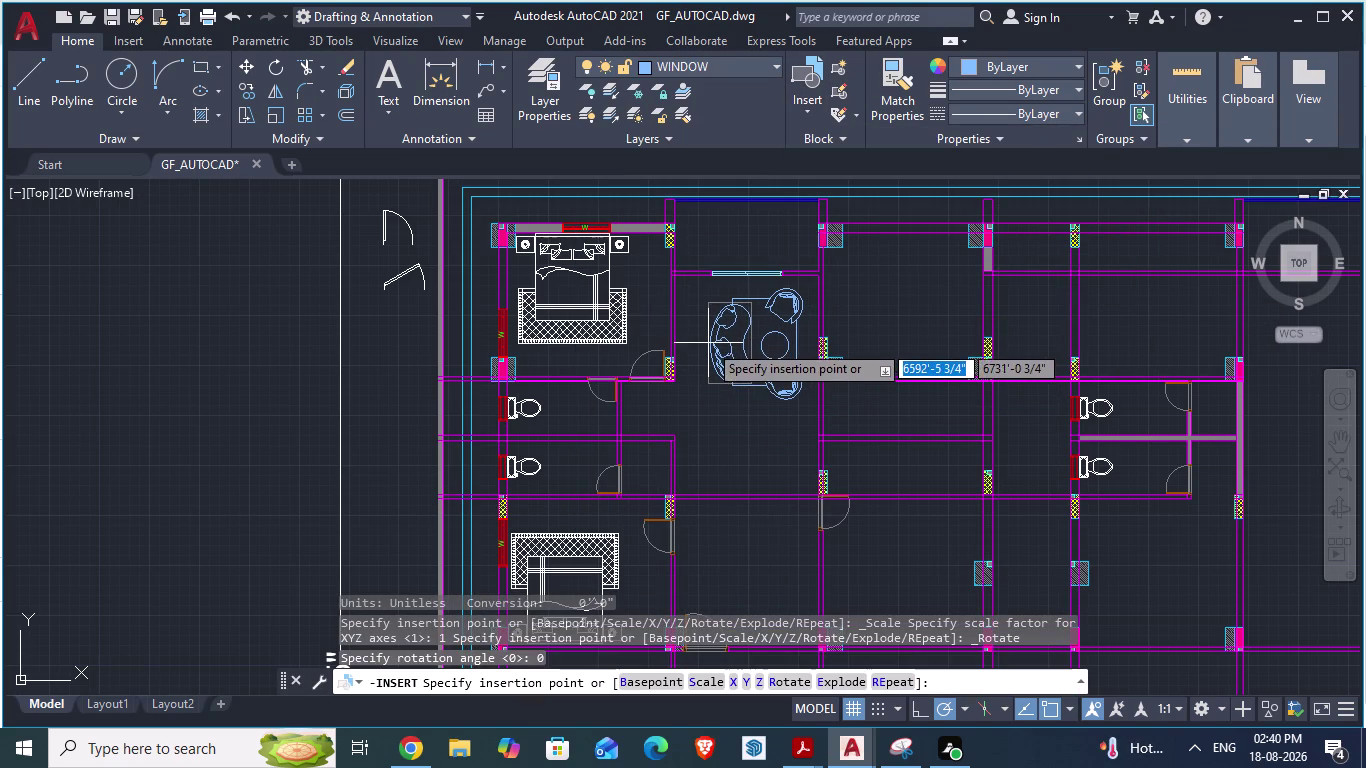
click(709, 341)
key(alt+Tab)
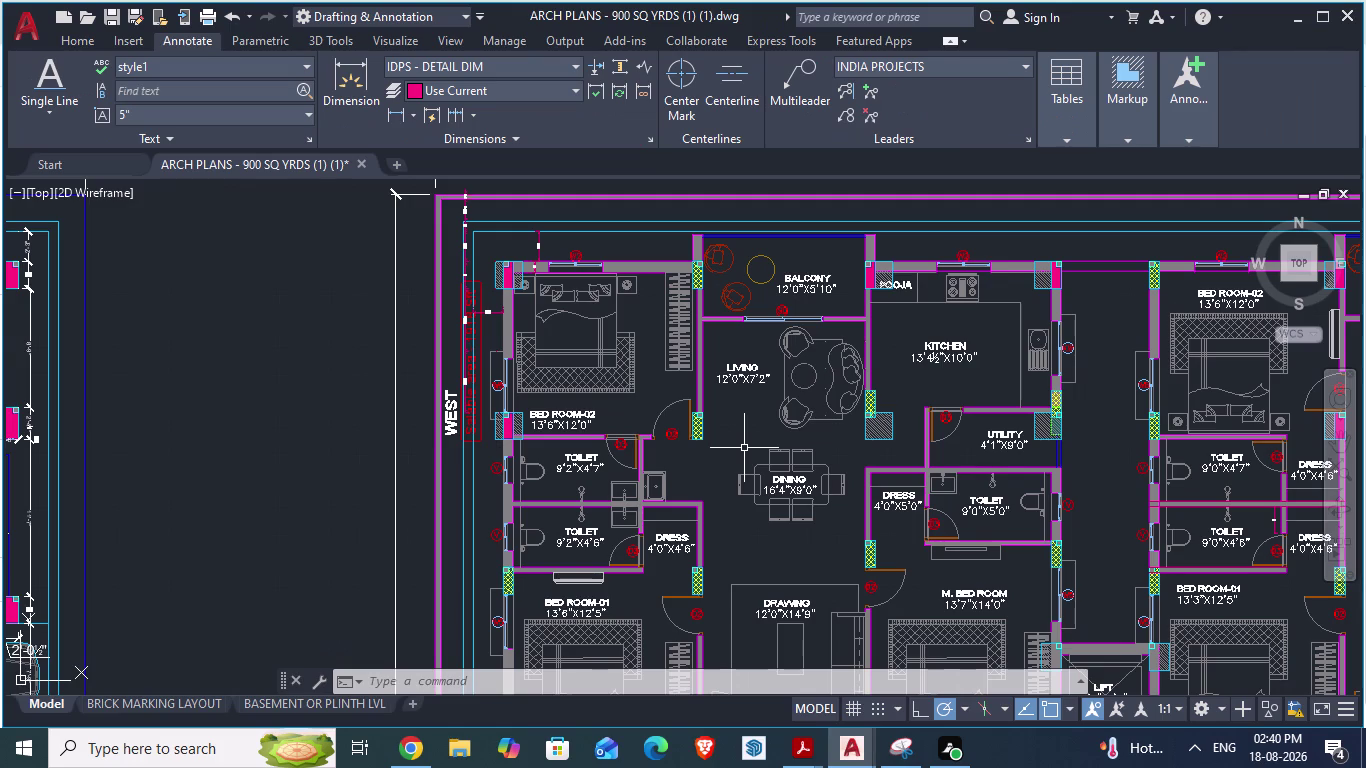
key(alt+Tab)
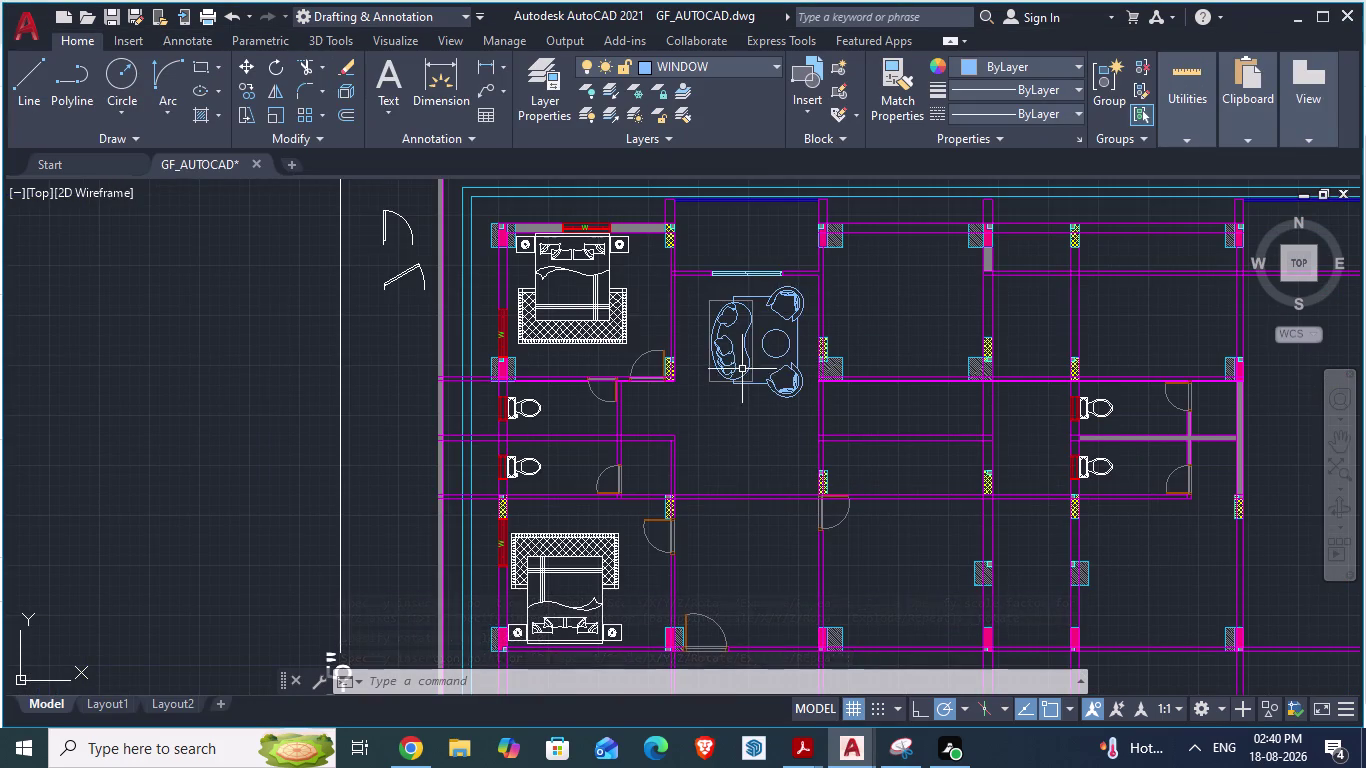
click(810, 108)
Browse the blocks available in the ARCH PLANS library drawing.
scroll(down, 3)
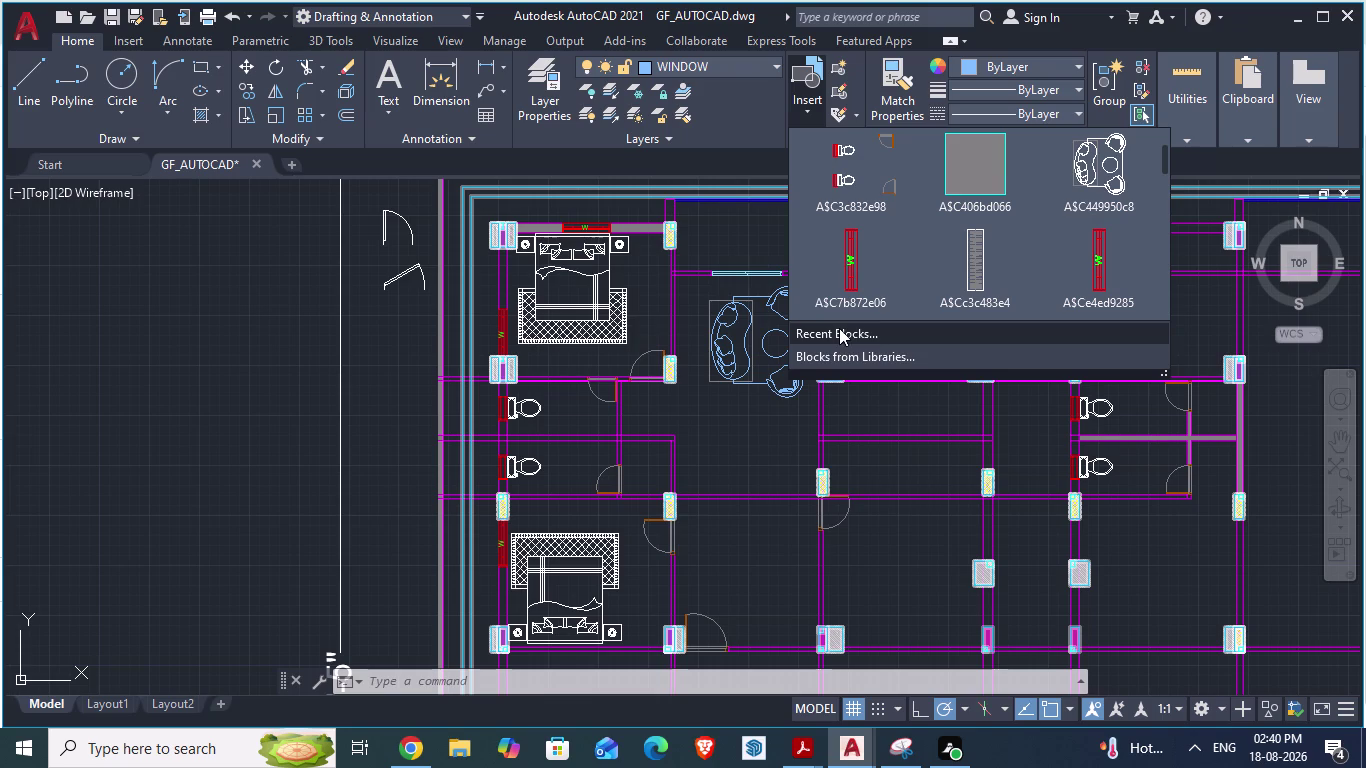
click(820, 350)
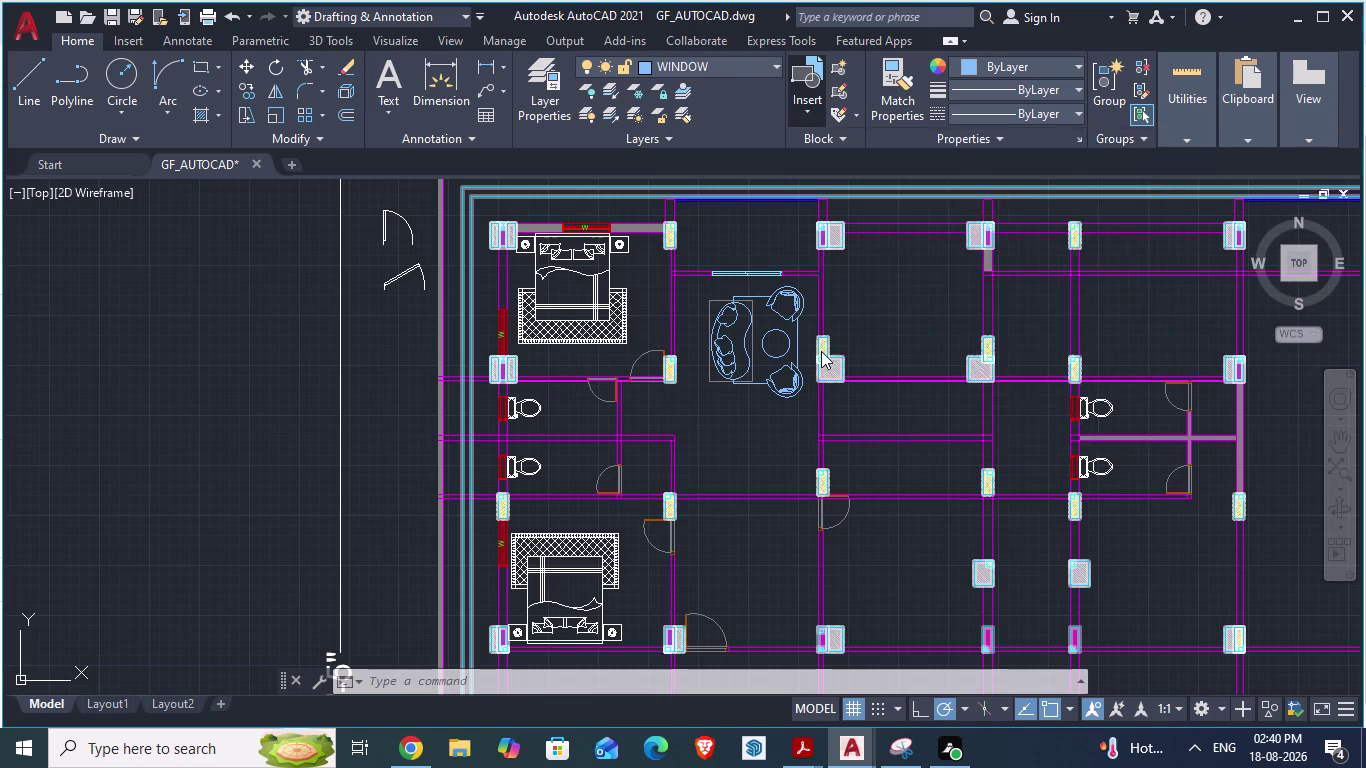
scroll(down, 3)
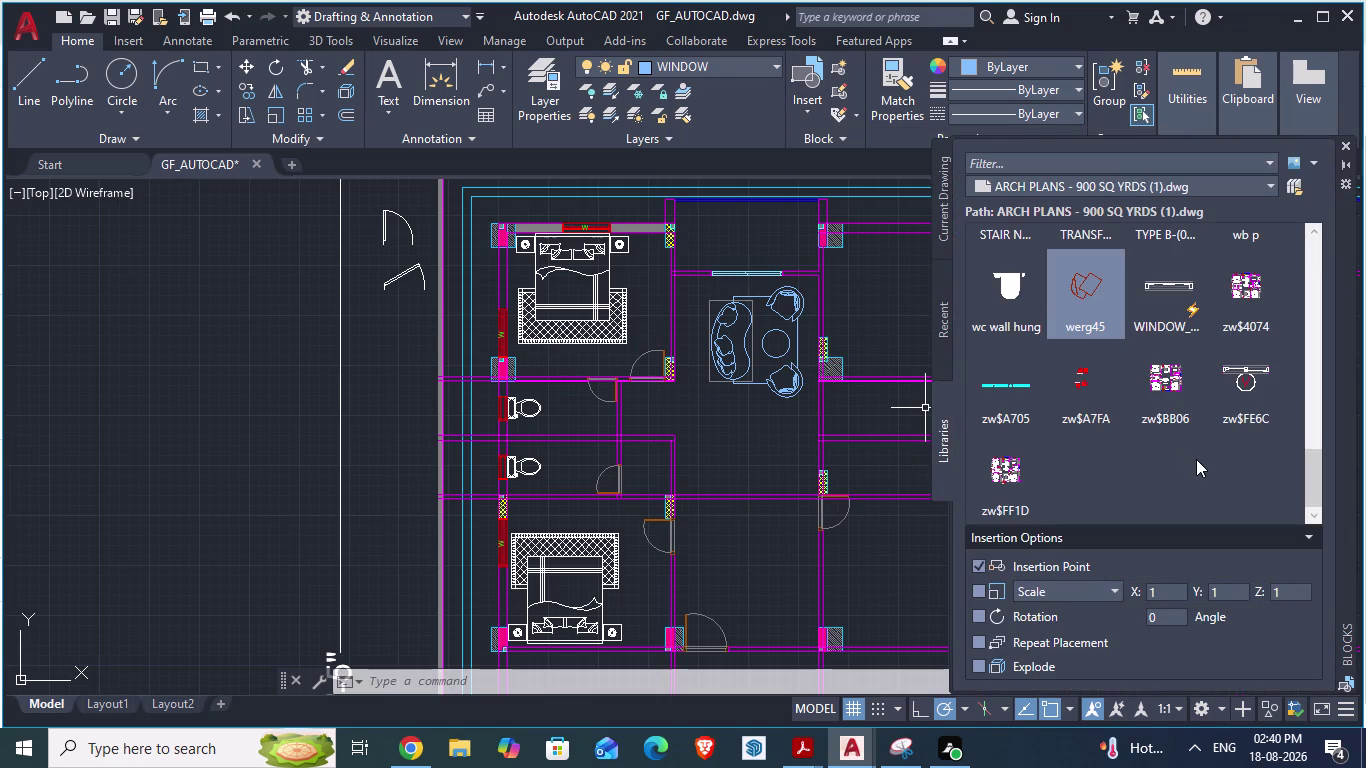
scroll(up, 3)
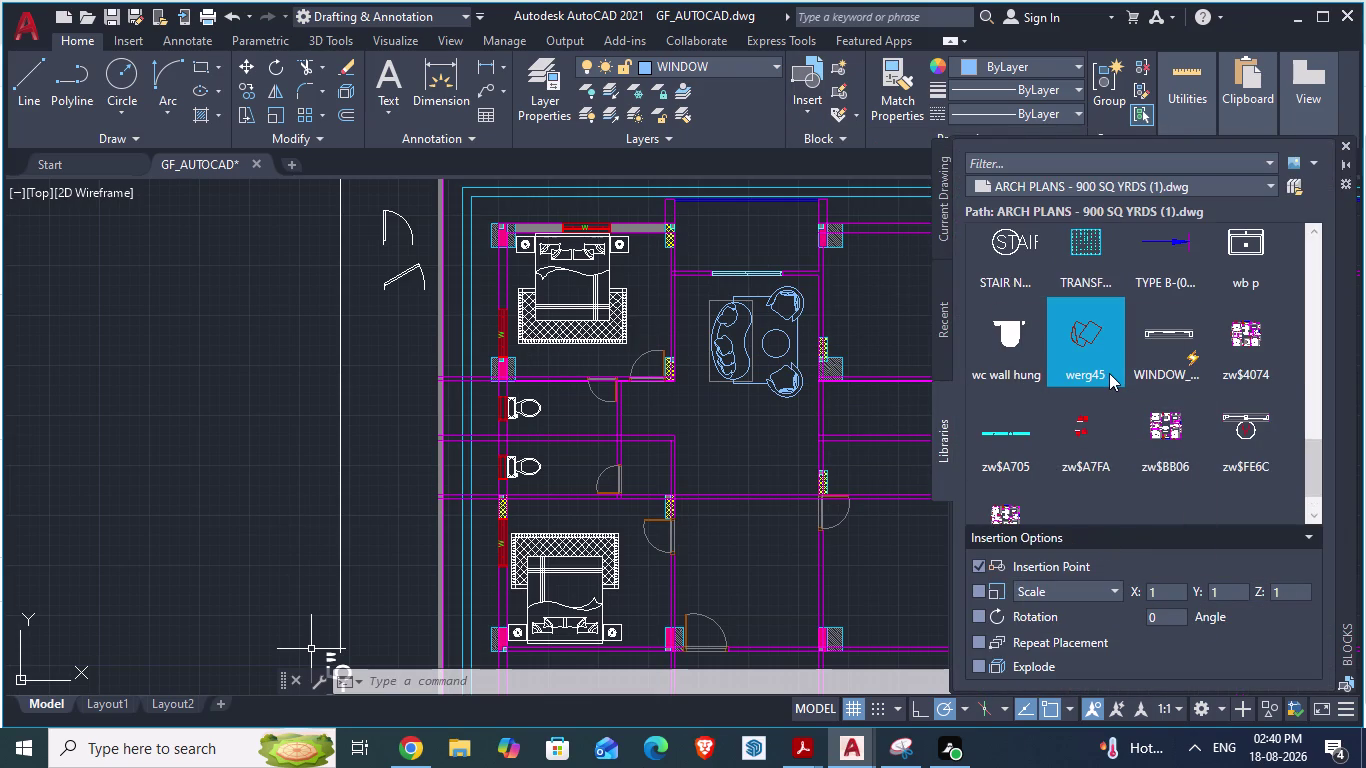
scroll(up, 3)
scroll(up, 3)
scroll(up, 3)
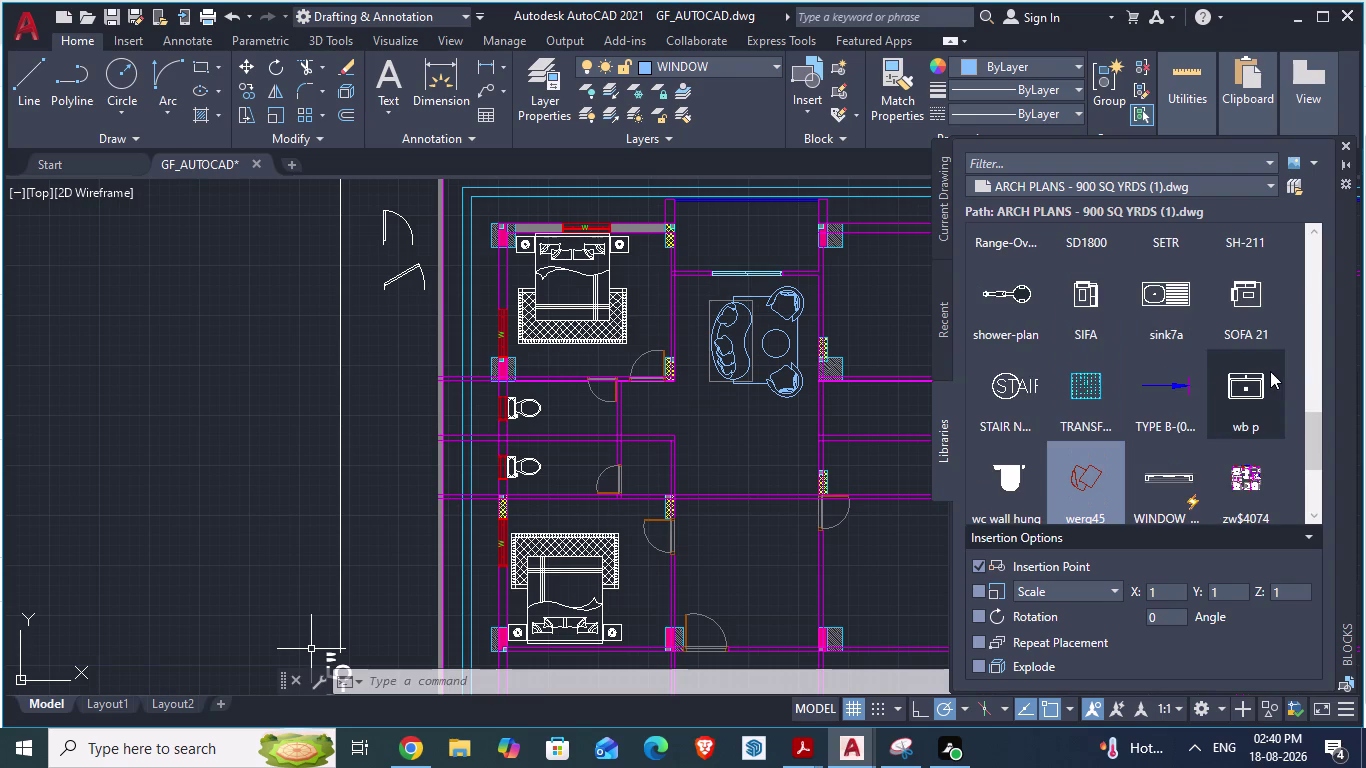
scroll(up, 3)
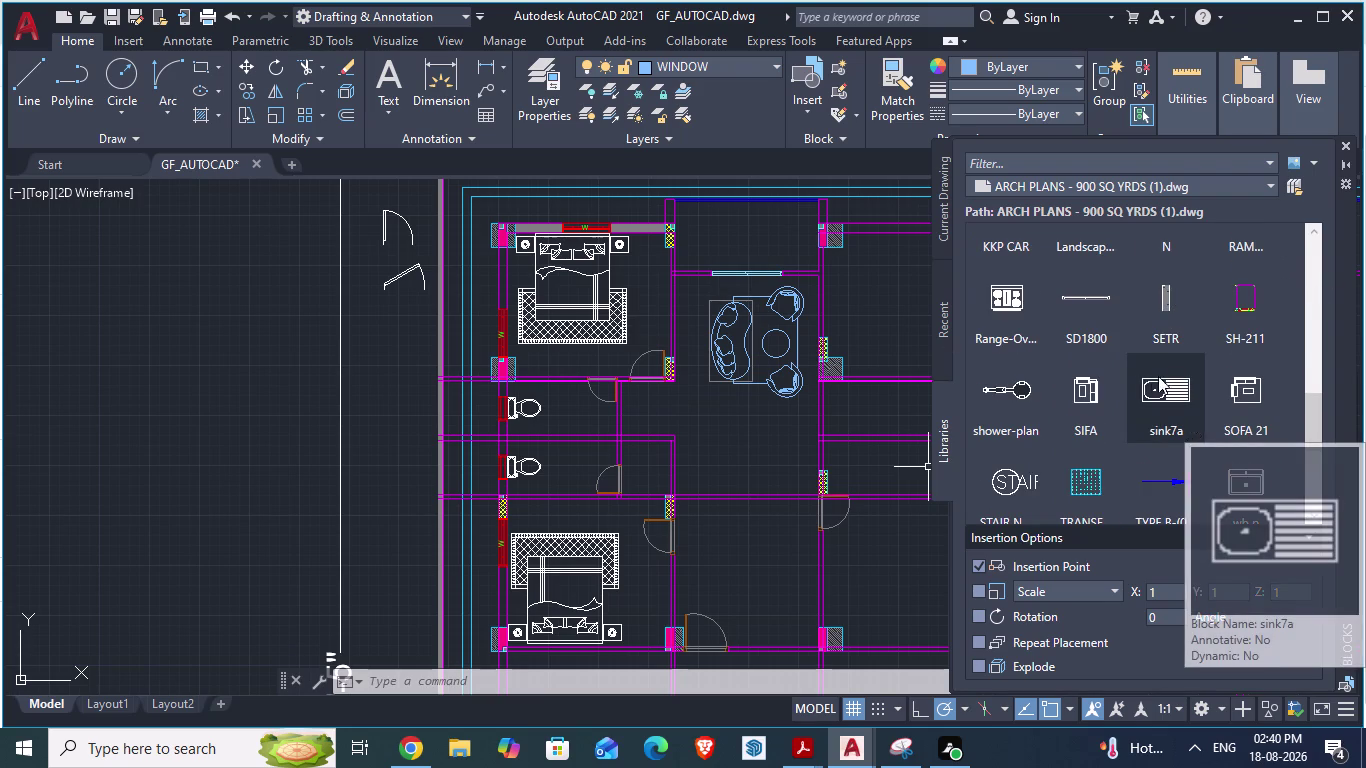
scroll(up, 3)
scroll(up, 3)
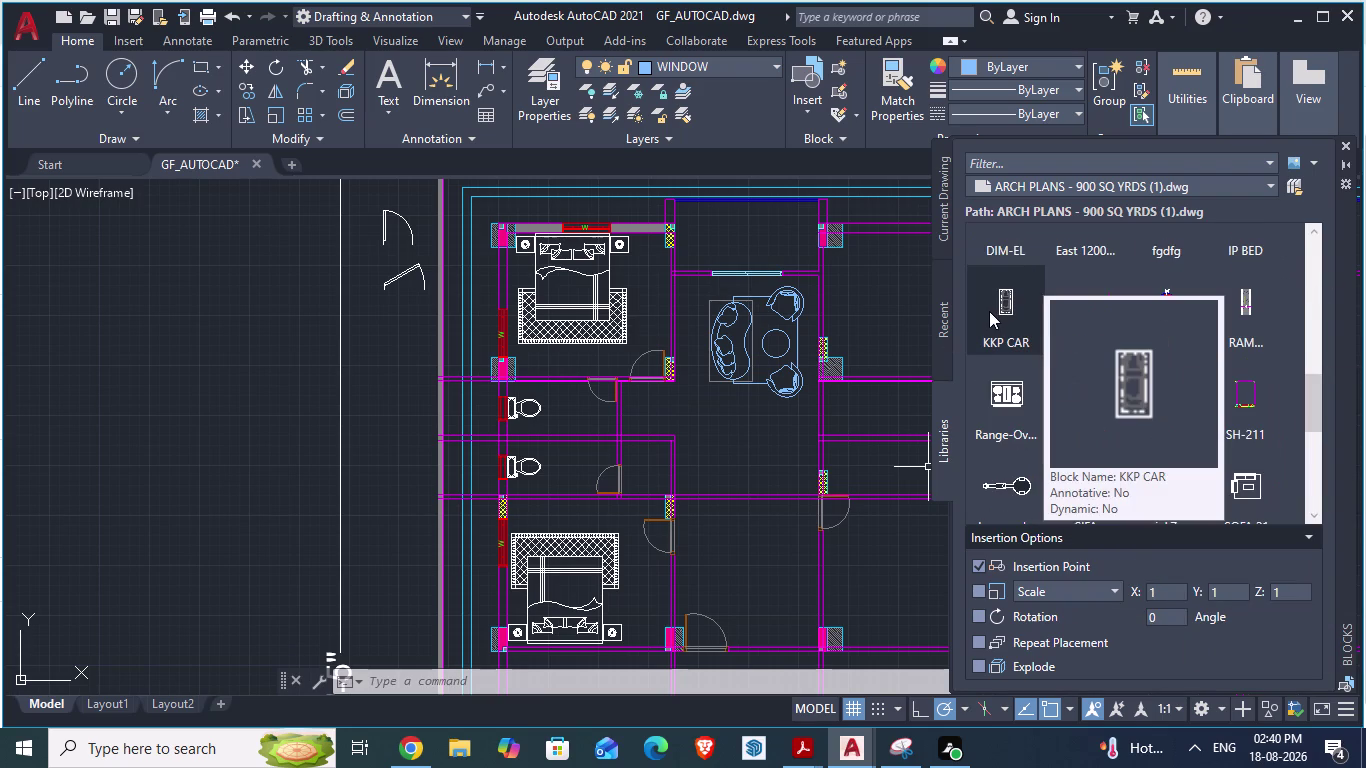
scroll(up, 3)
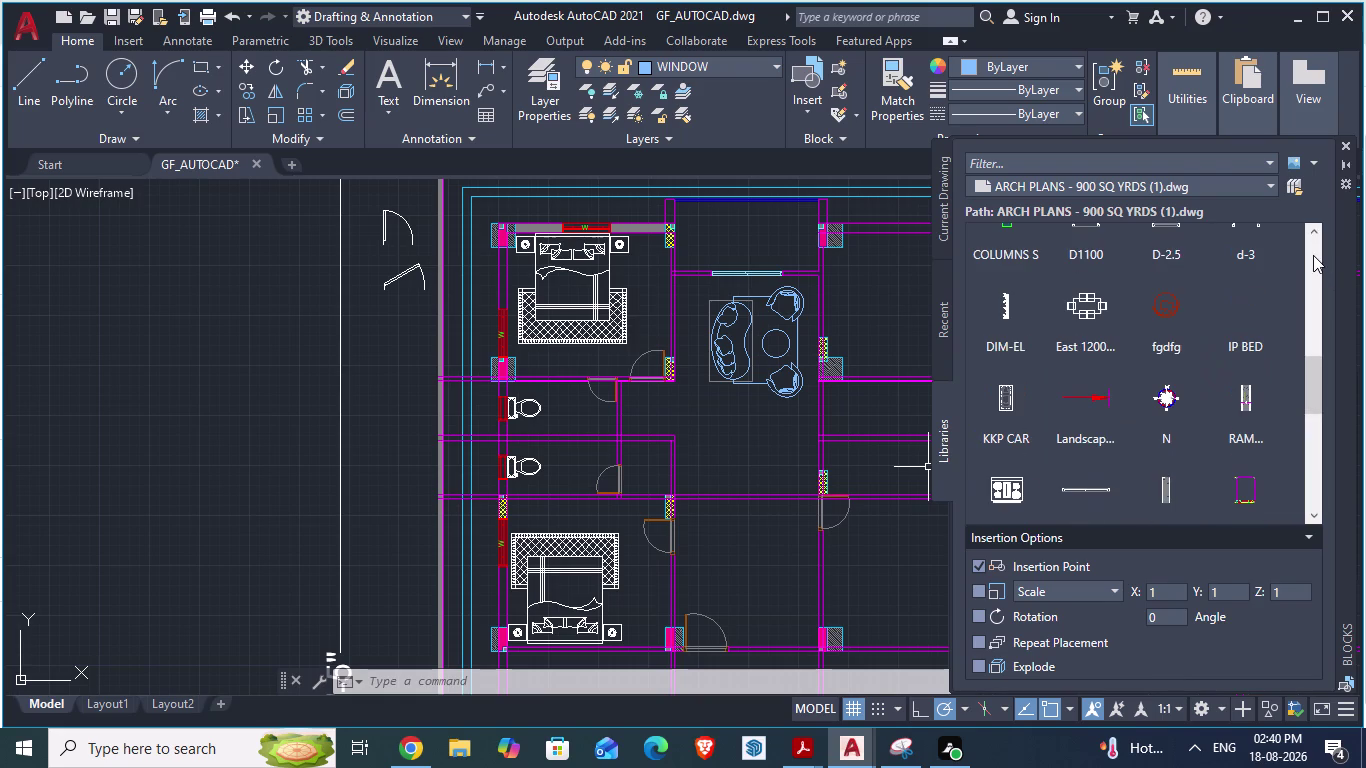
Insert the East 1200 sq.ft block without redefining it, and drag it into position.
click(1088, 309)
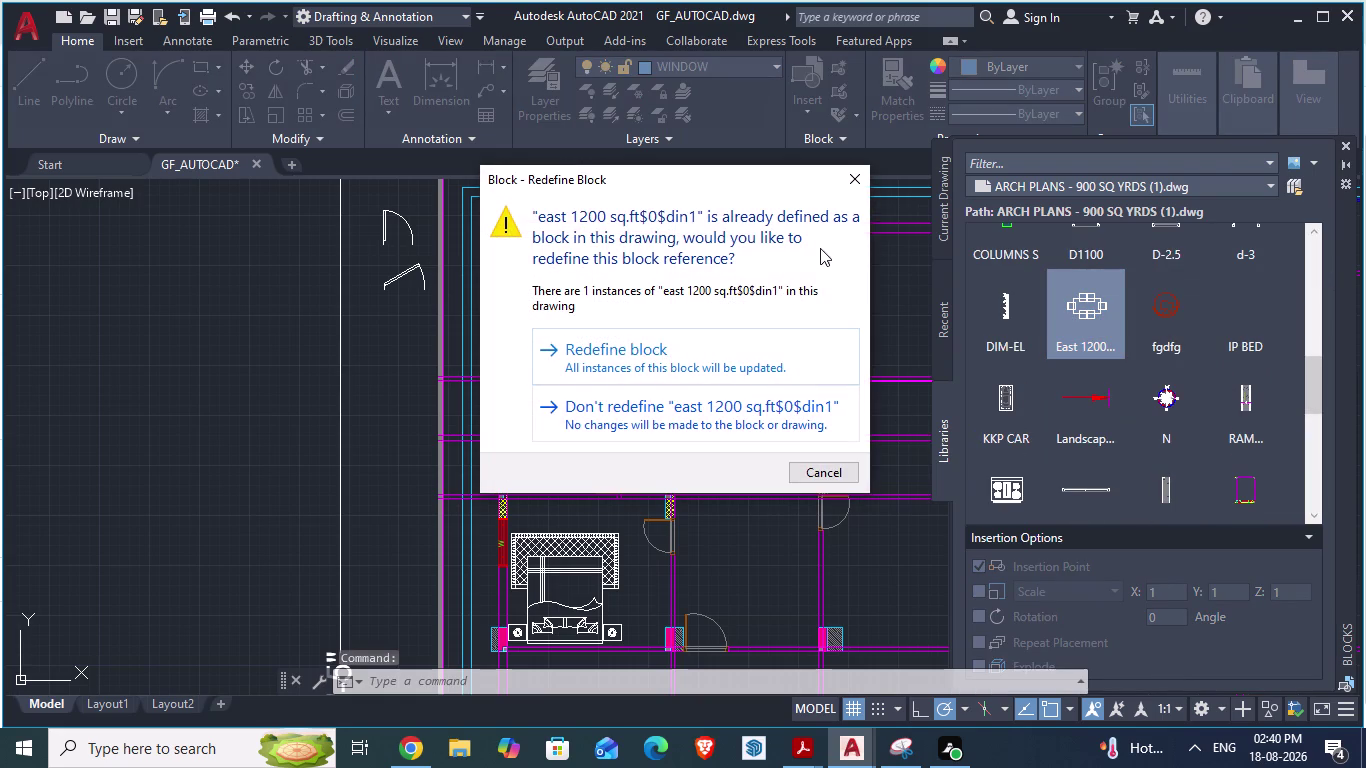
click(852, 181)
drag(1092, 312, 831, 403)
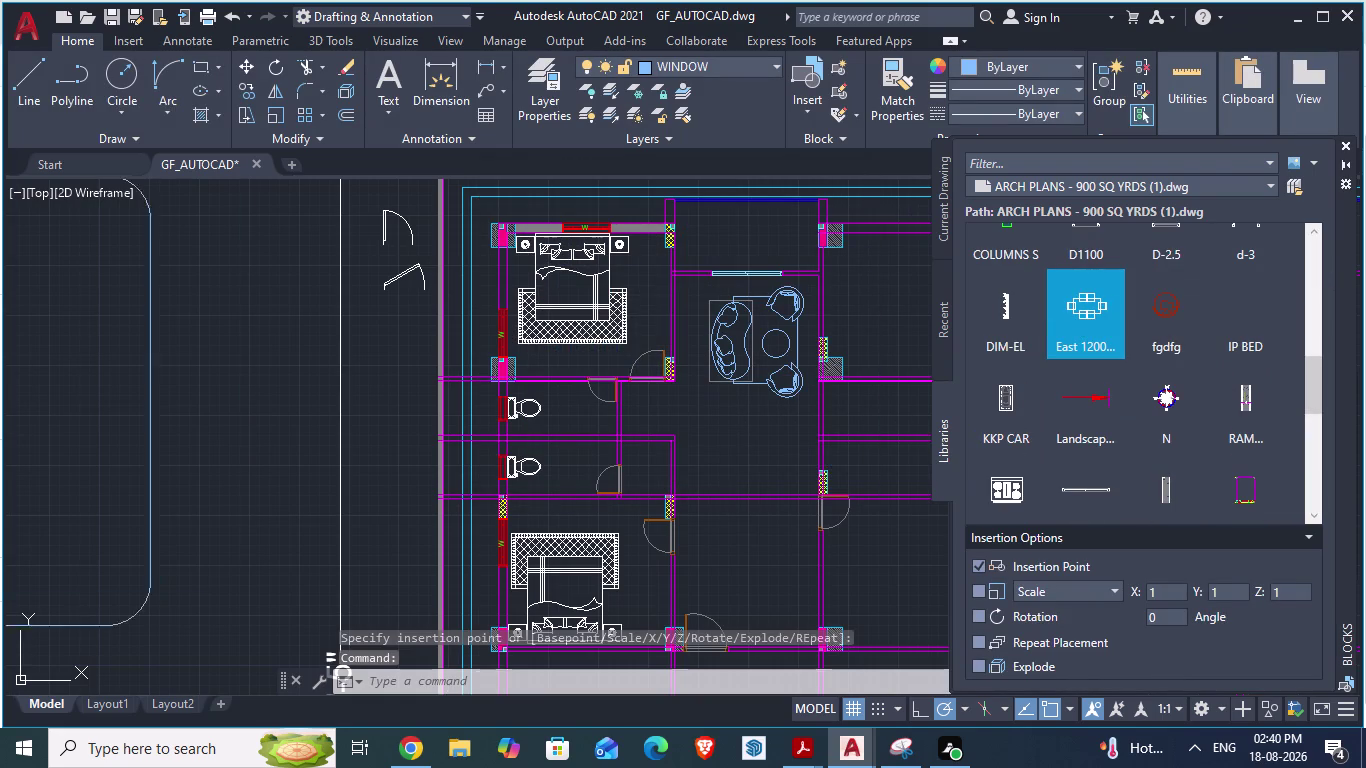
drag(831, 403, 1130, 415)
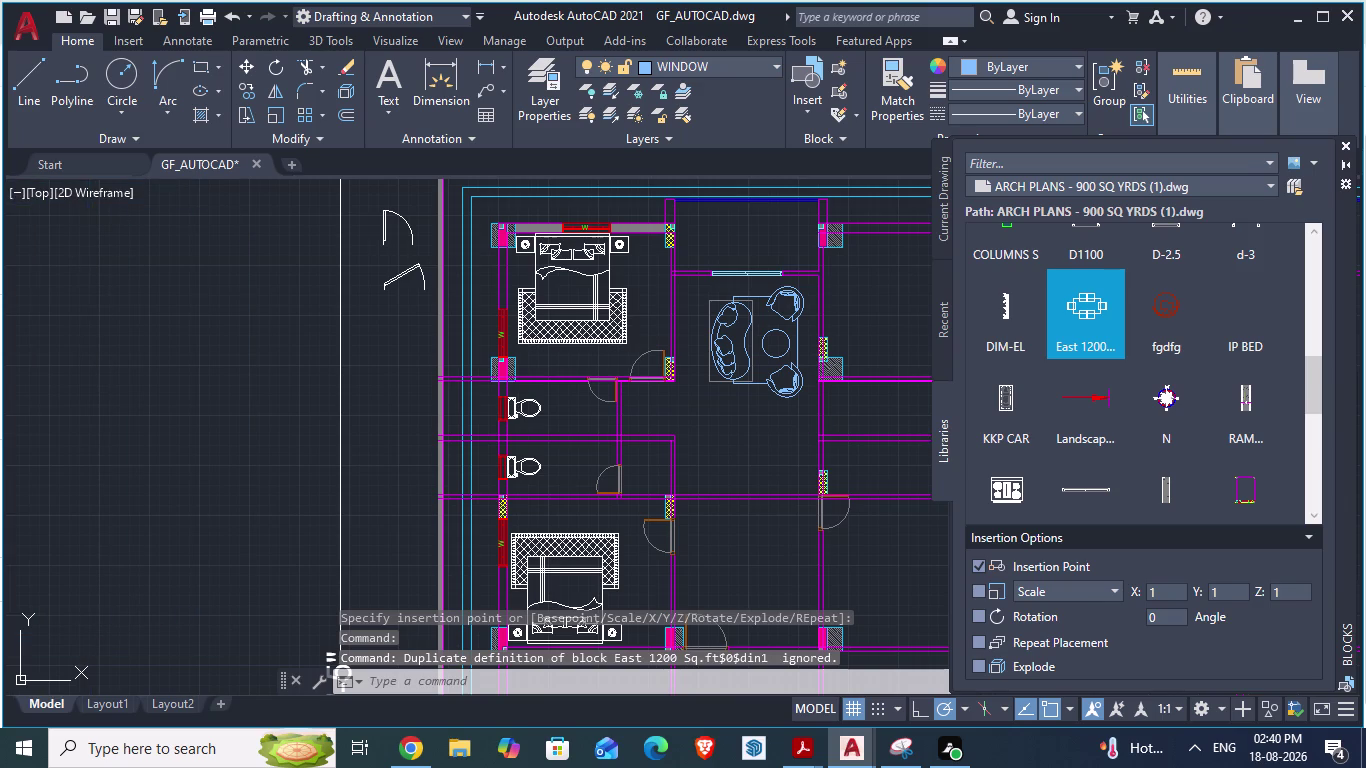
drag(1130, 415, 886, 415)
Delete the oversized library block from the plan.
click(886, 415)
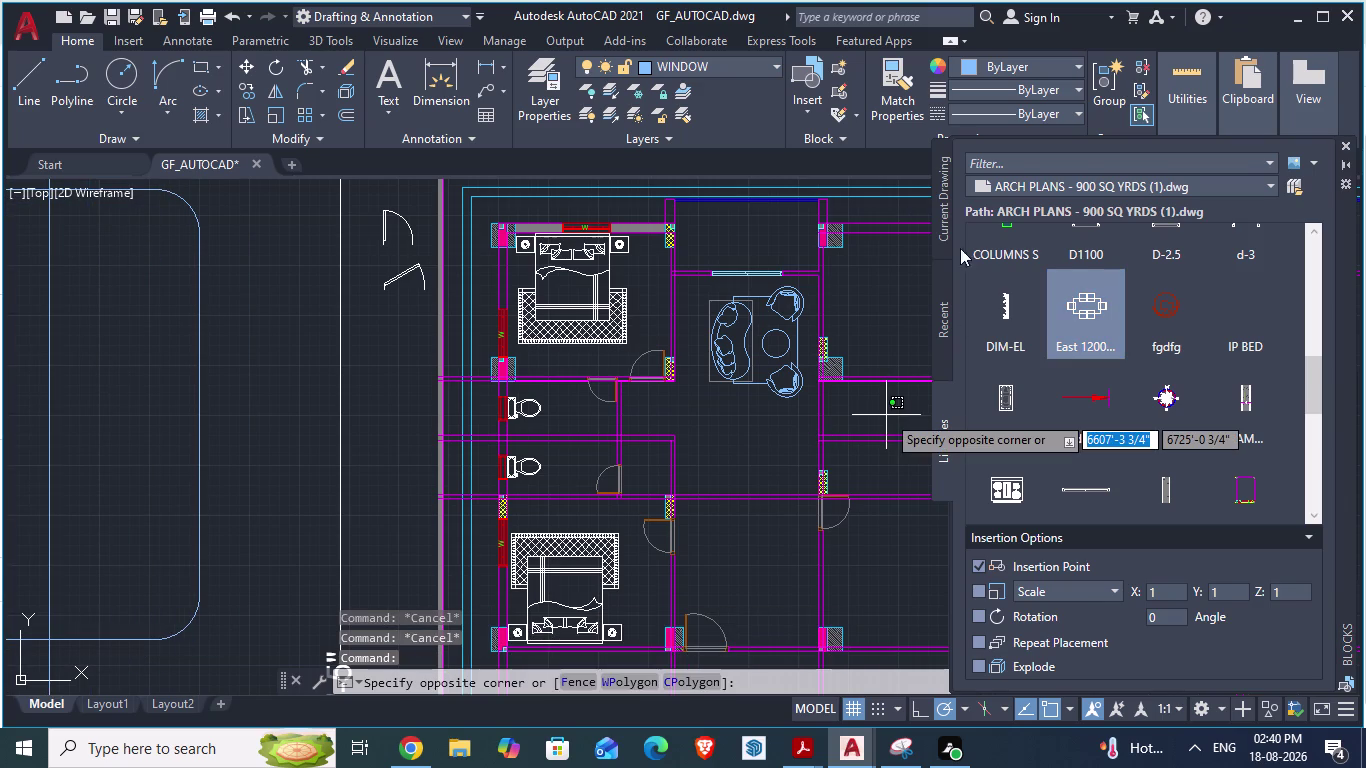
click(1348, 144)
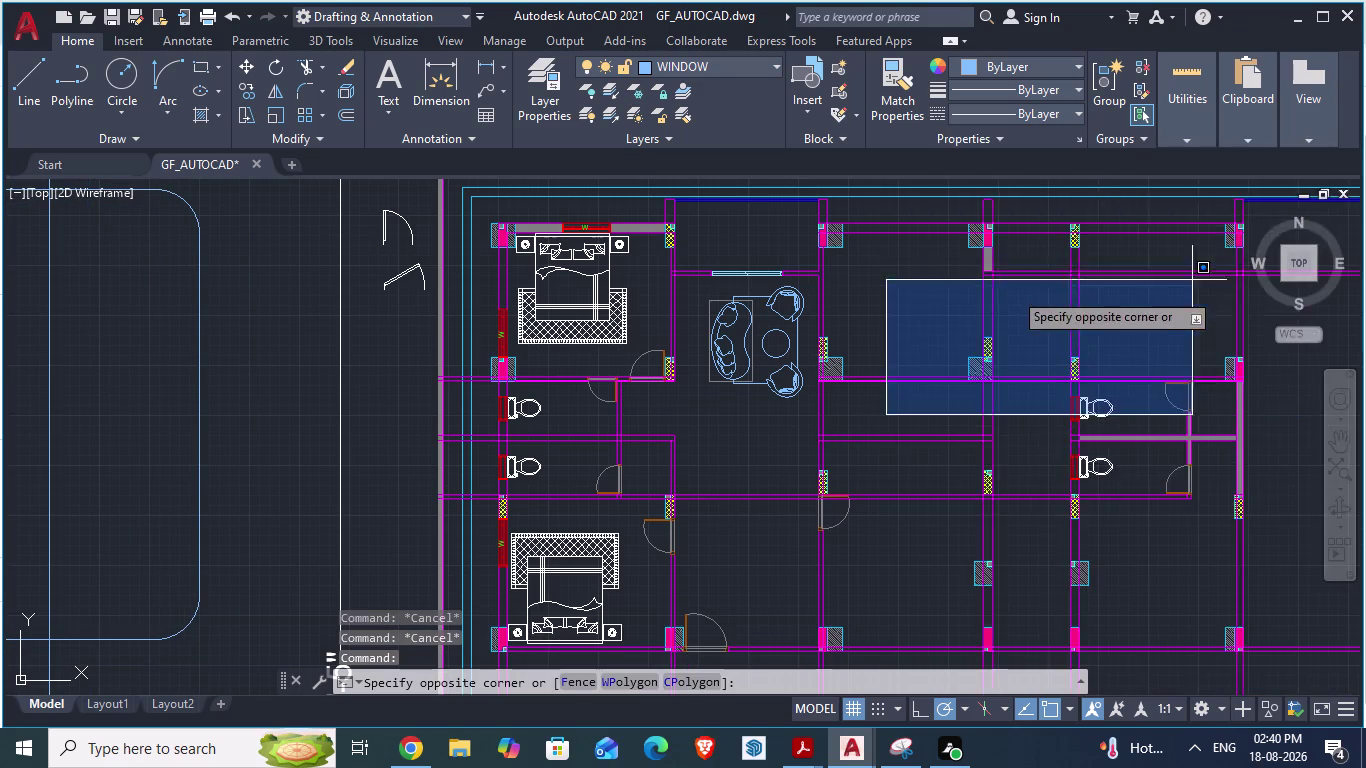
scroll(down, 3)
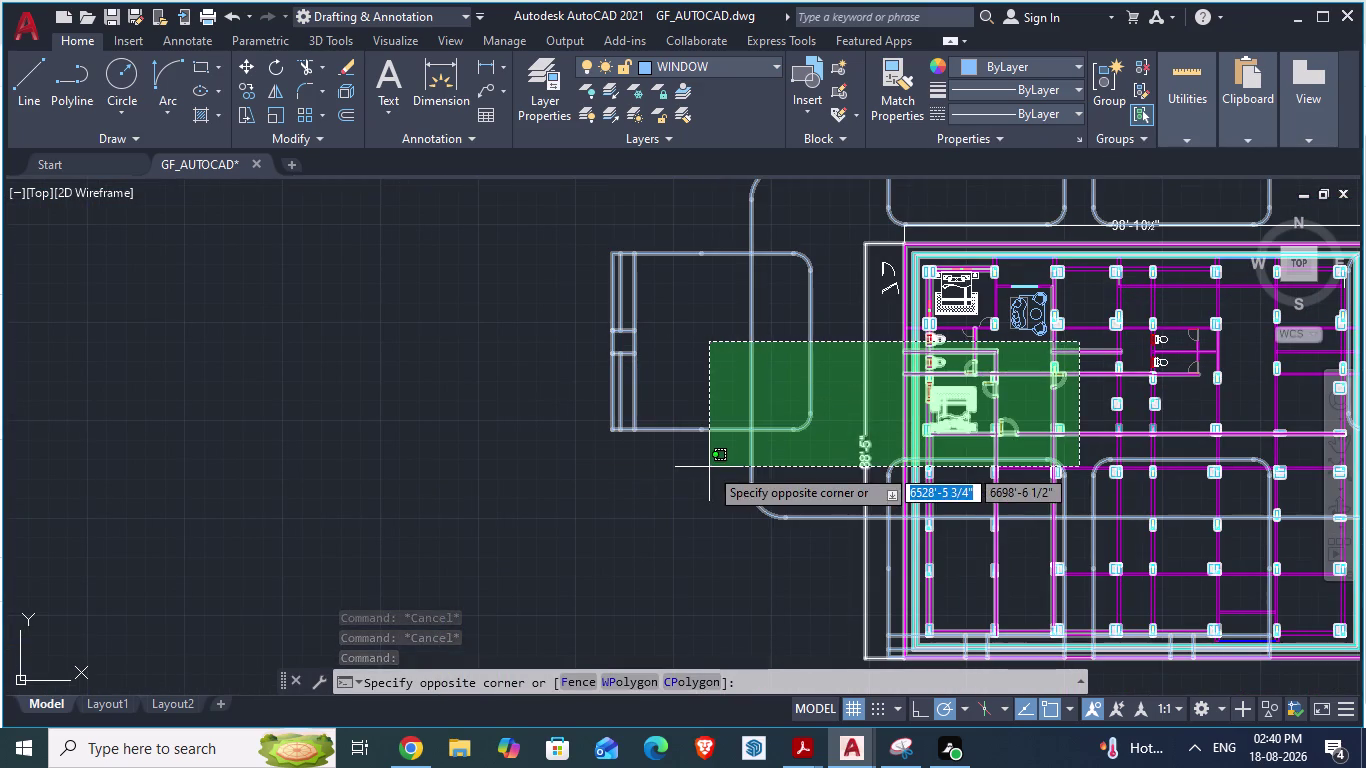
key(Escape)
scroll(down, 3)
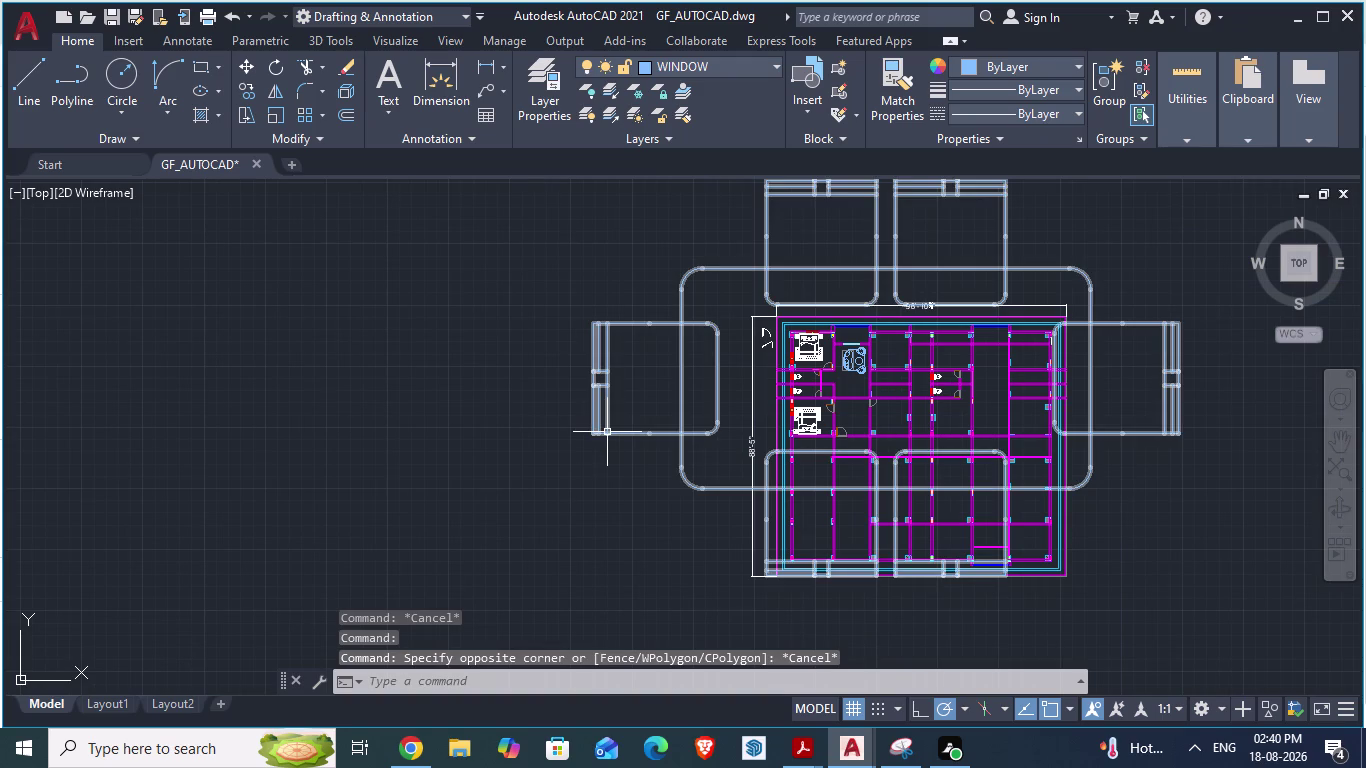
click(607, 432)
key(Delete)
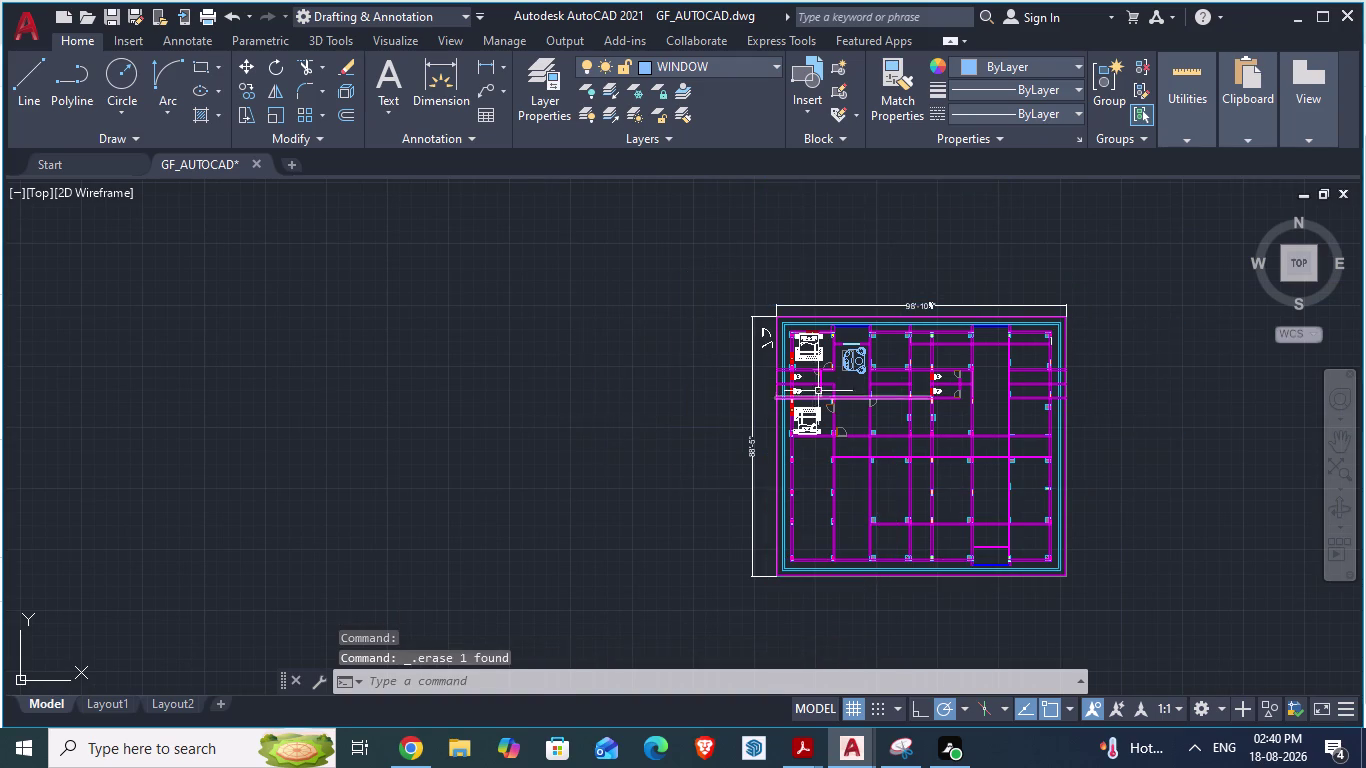
Move the sofa set slightly within the living room, then glance at ARCH PLANS.
scroll(up, 3)
click(840, 291)
key(m)
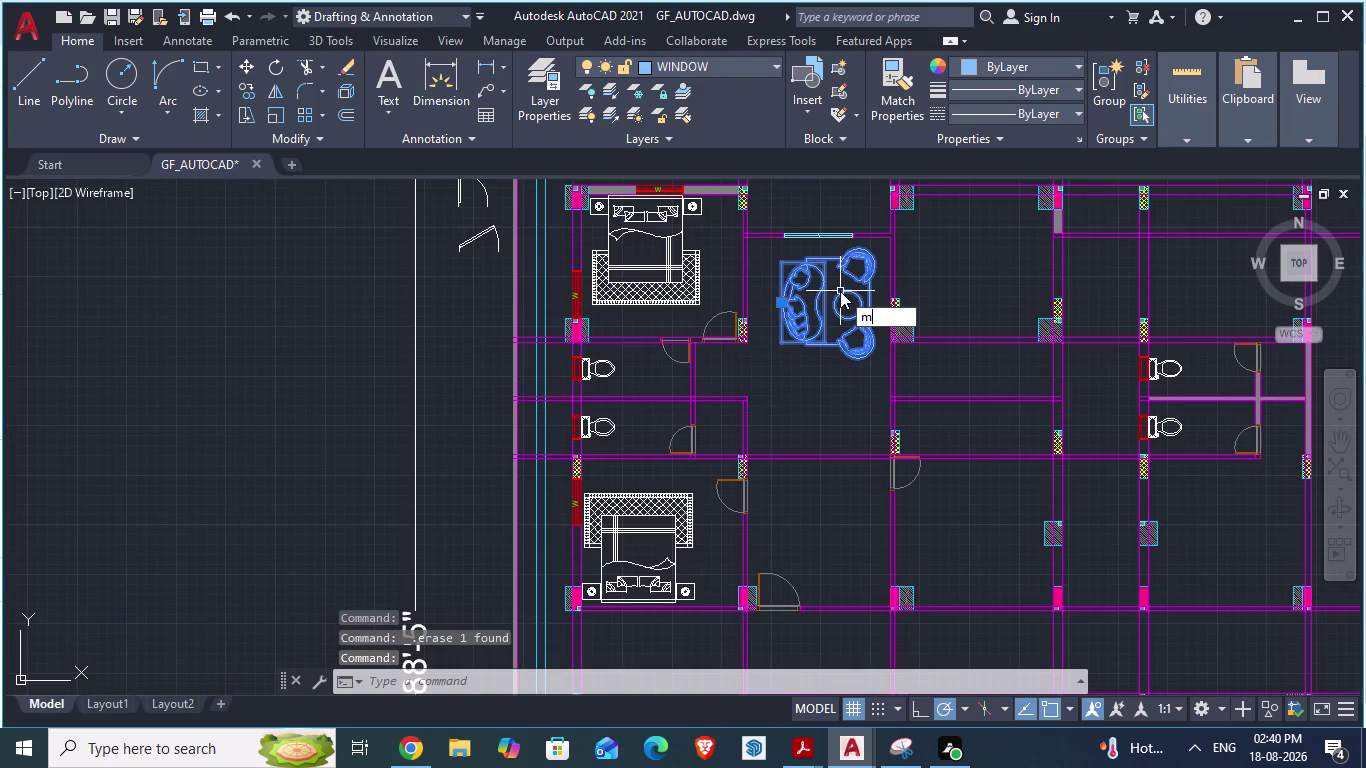
key(Return)
scroll(down, 3)
scroll(up, 3)
scroll(up, 3)
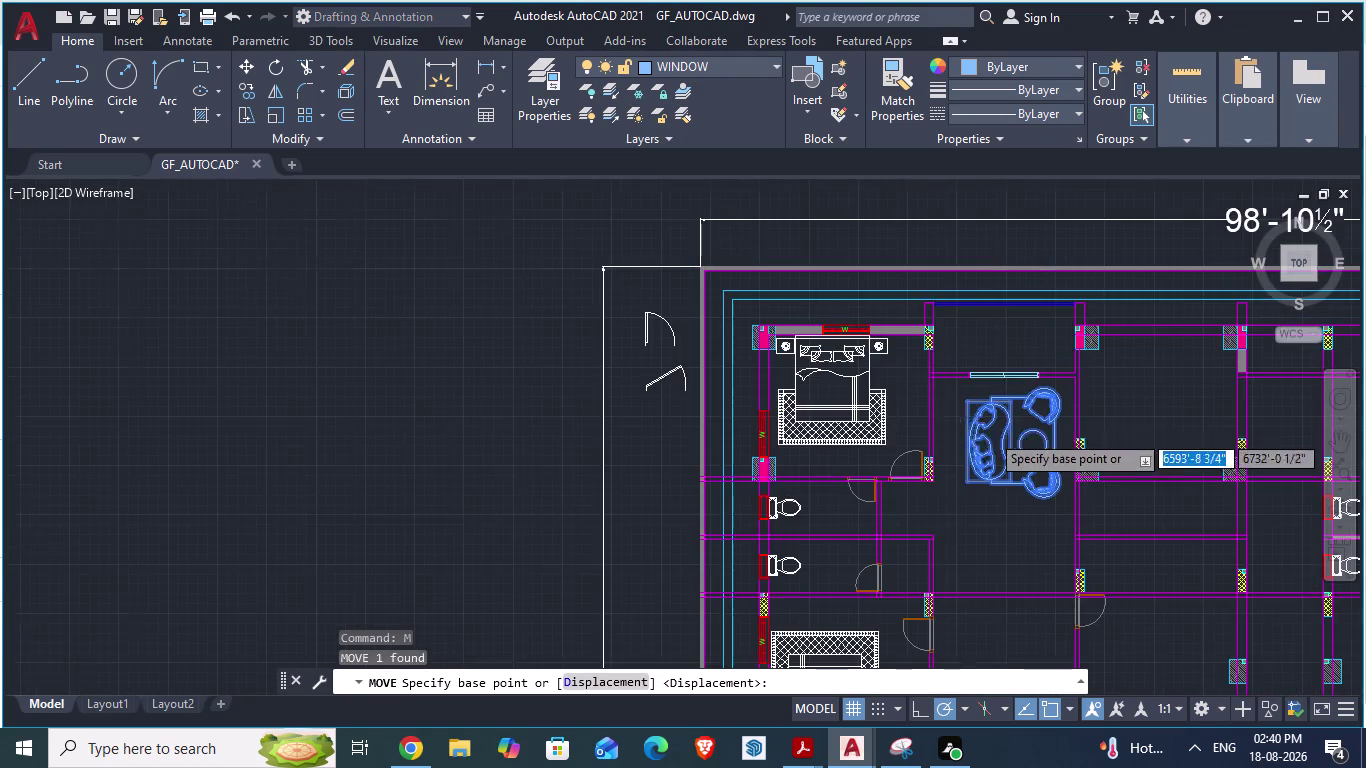
scroll(up, 3)
drag(866, 288, 865, 272)
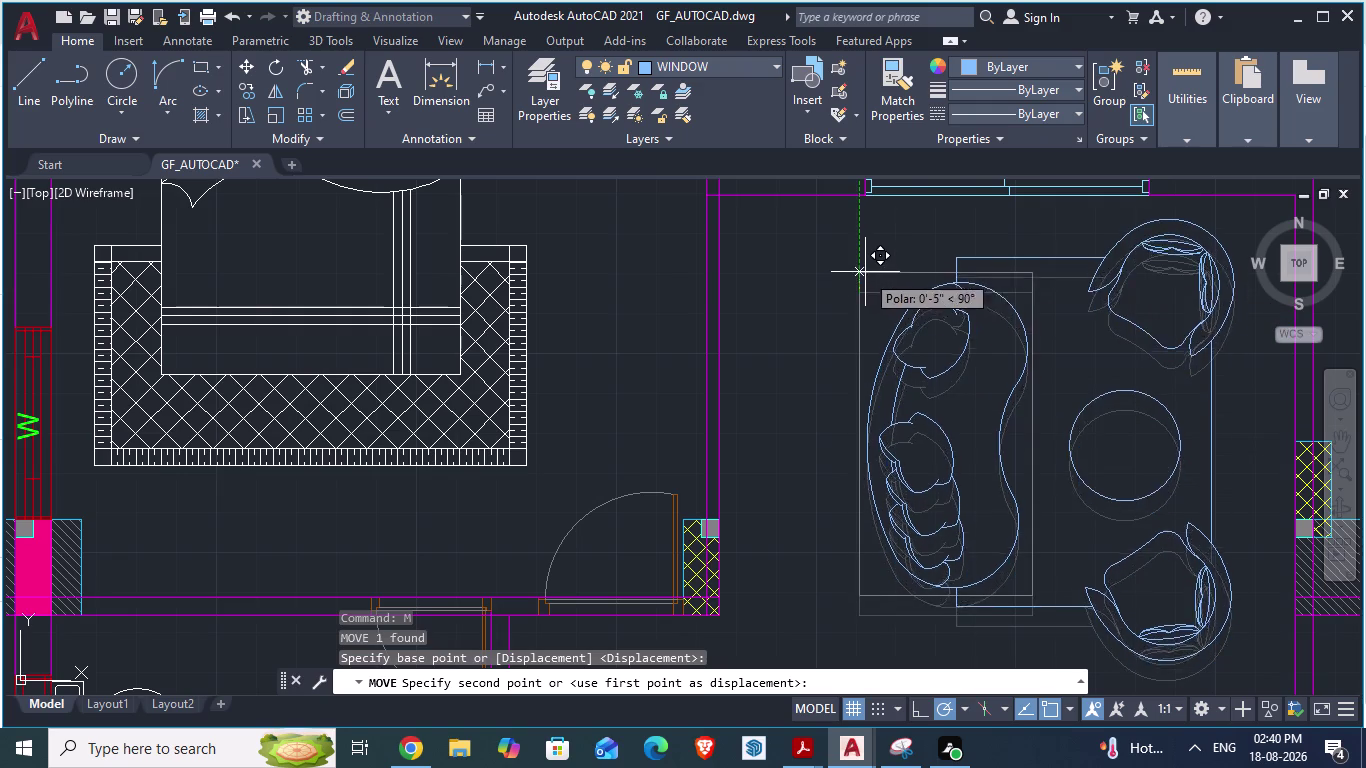
drag(865, 272, 910, 251)
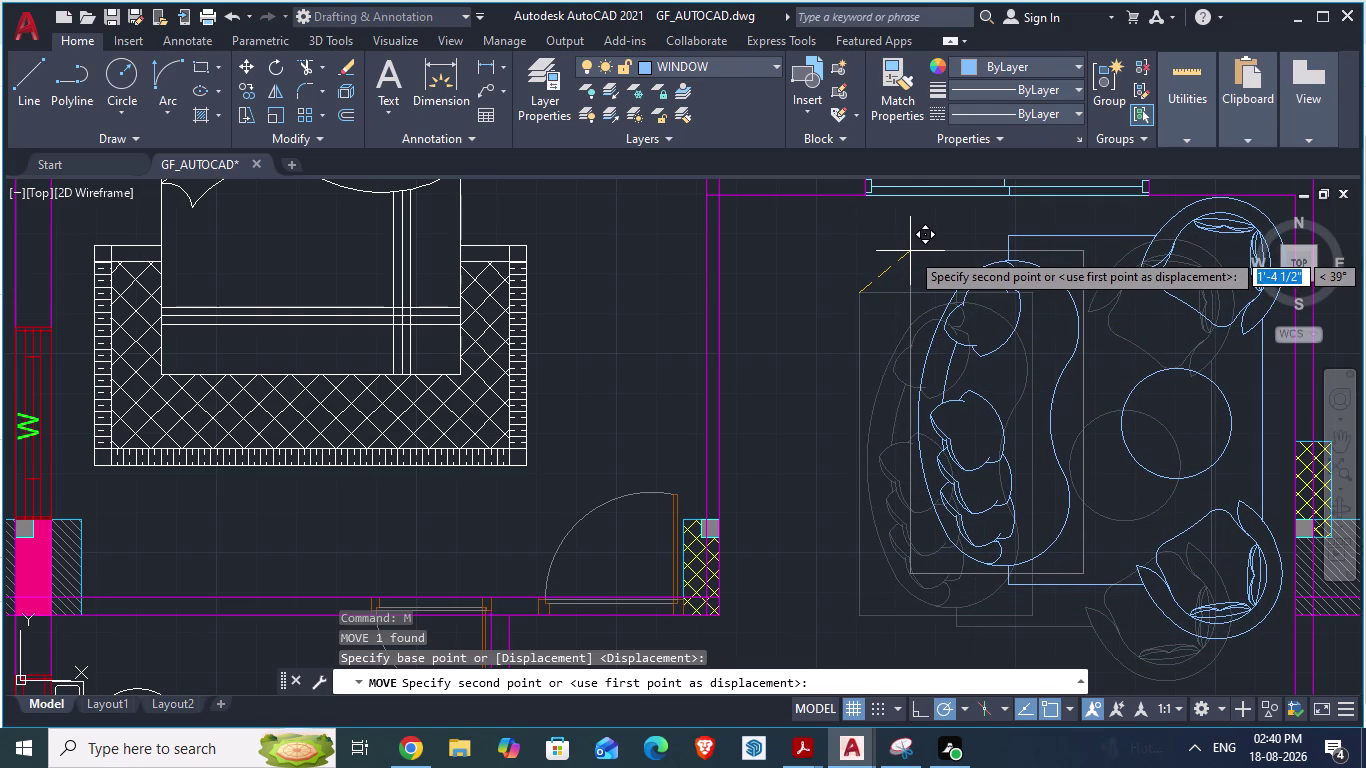
drag(910, 251, 910, 256)
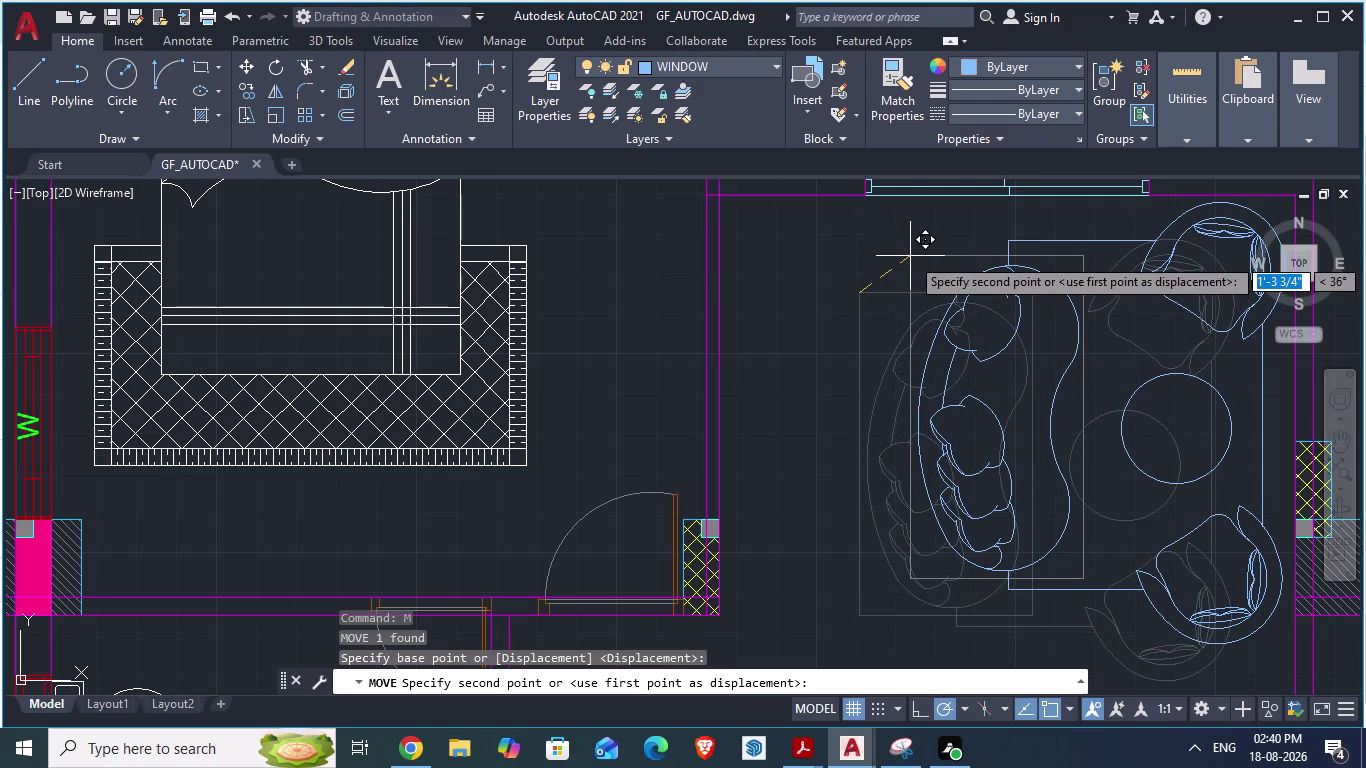
drag(910, 256, 918, 261)
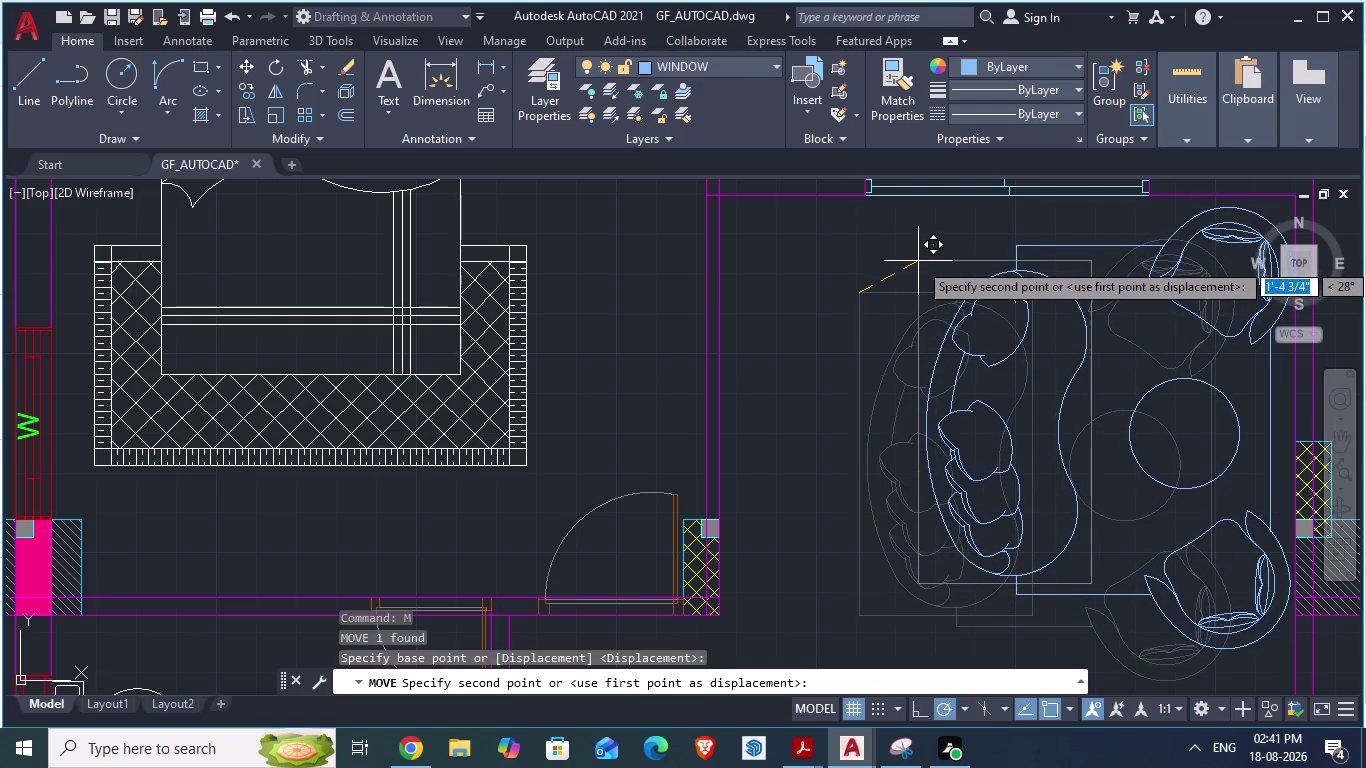
drag(918, 261, 920, 259)
click(920, 259)
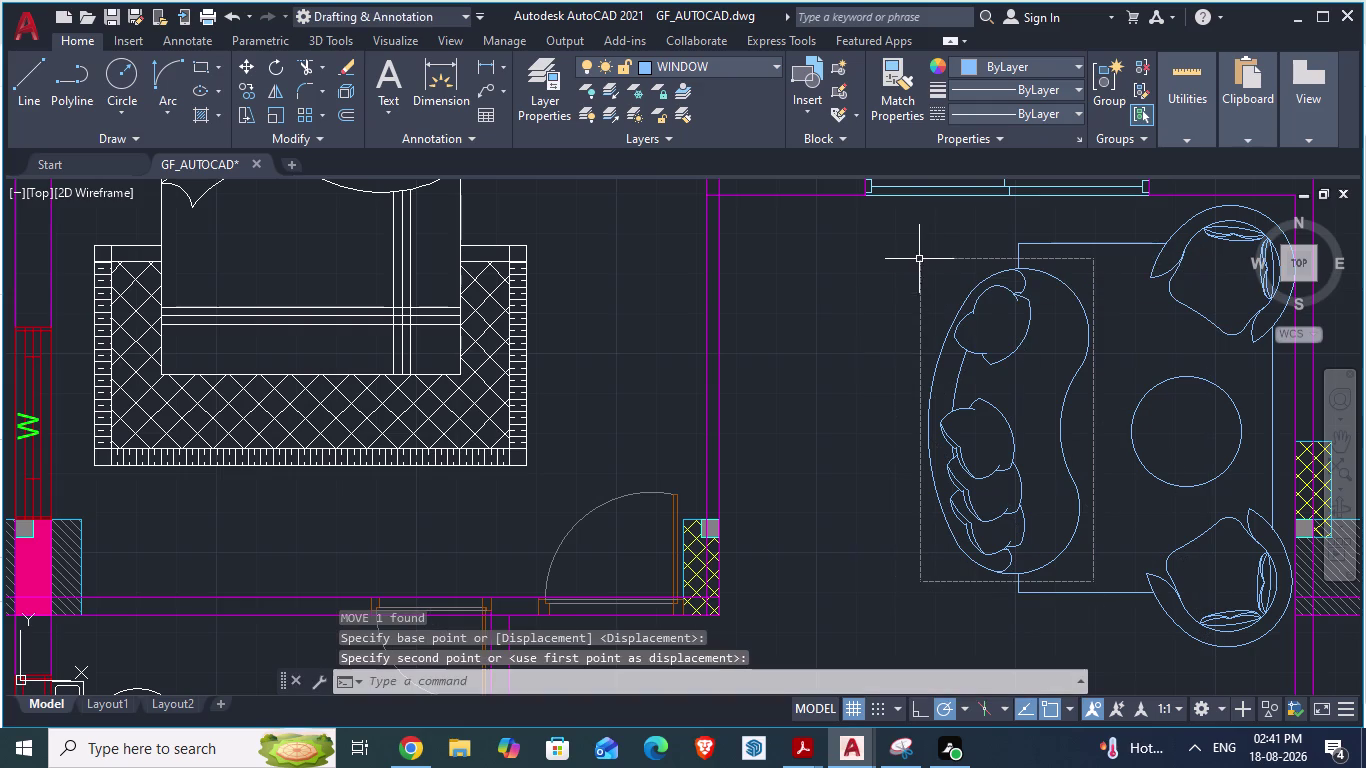
key(Escape)
scroll(down, 3)
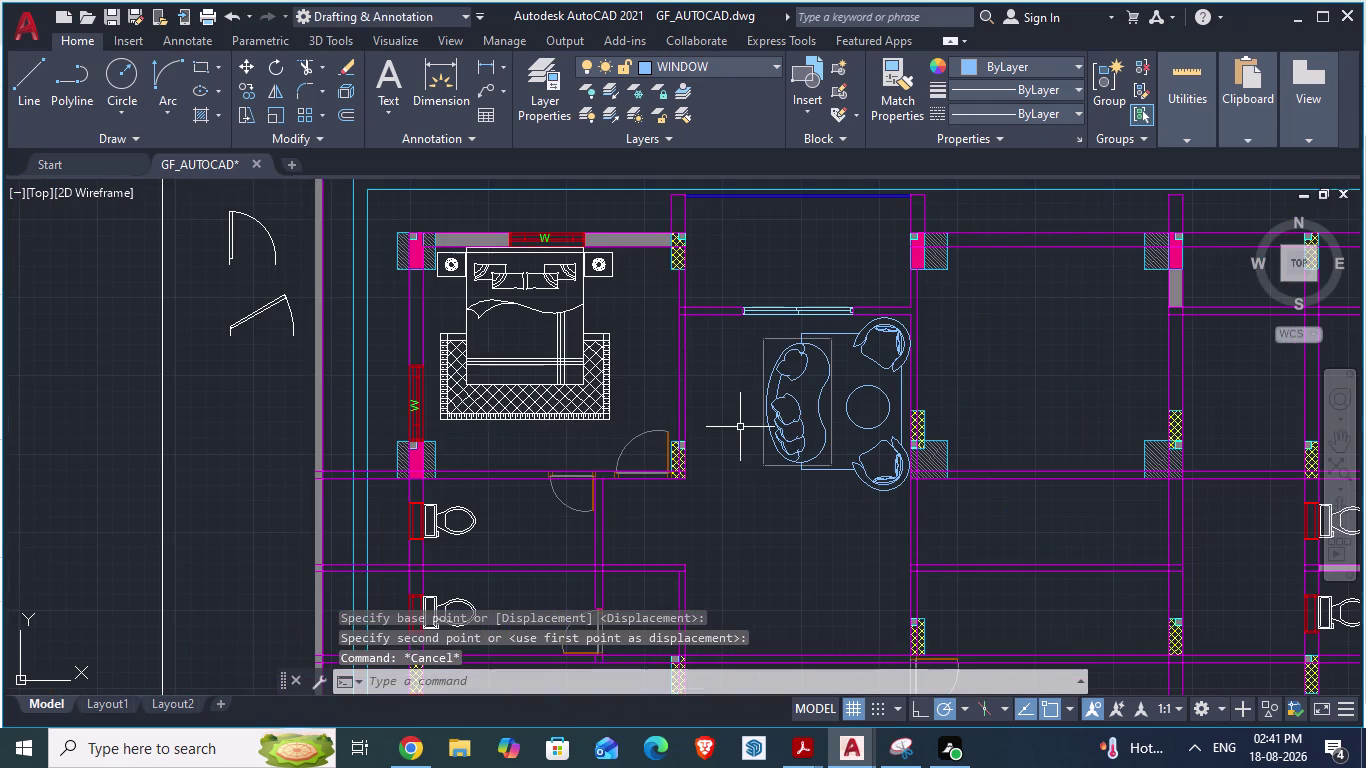
key(alt+Tab)
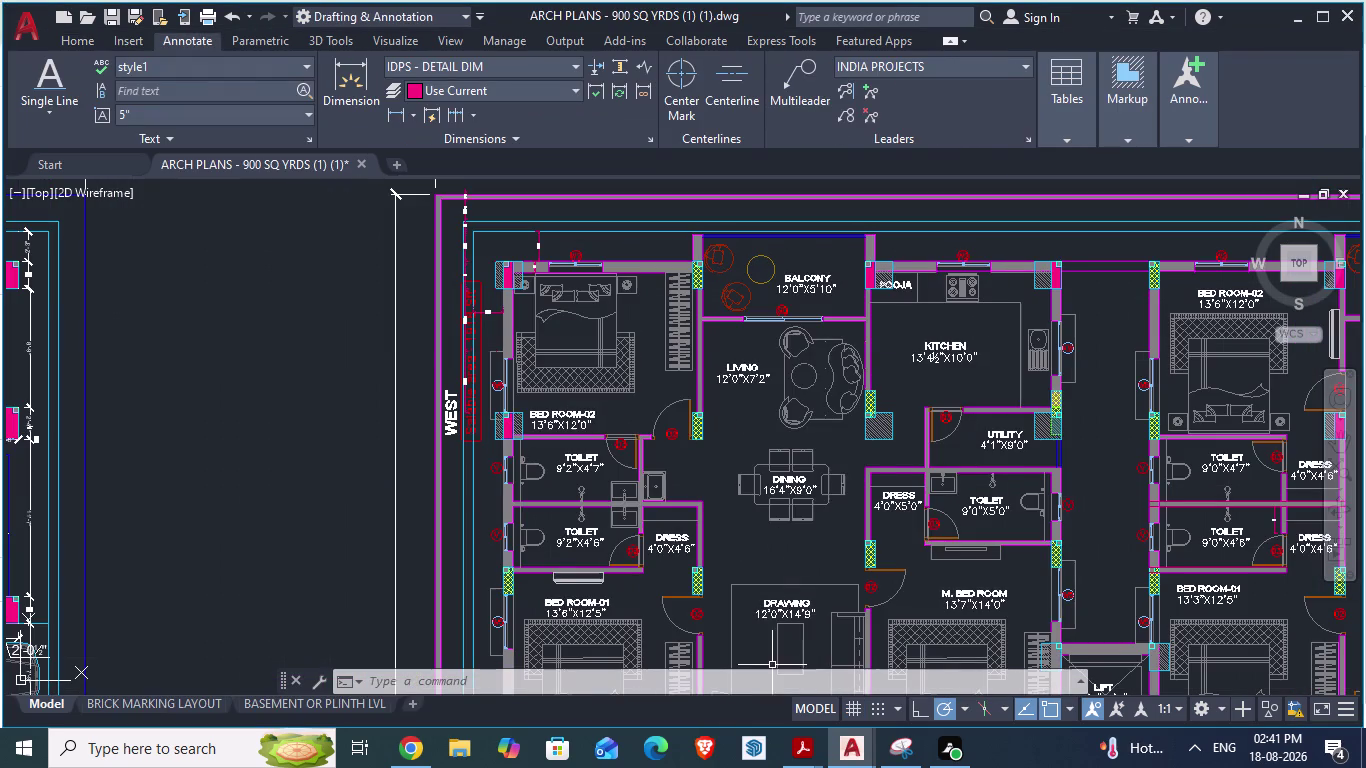
key(alt+Tab)
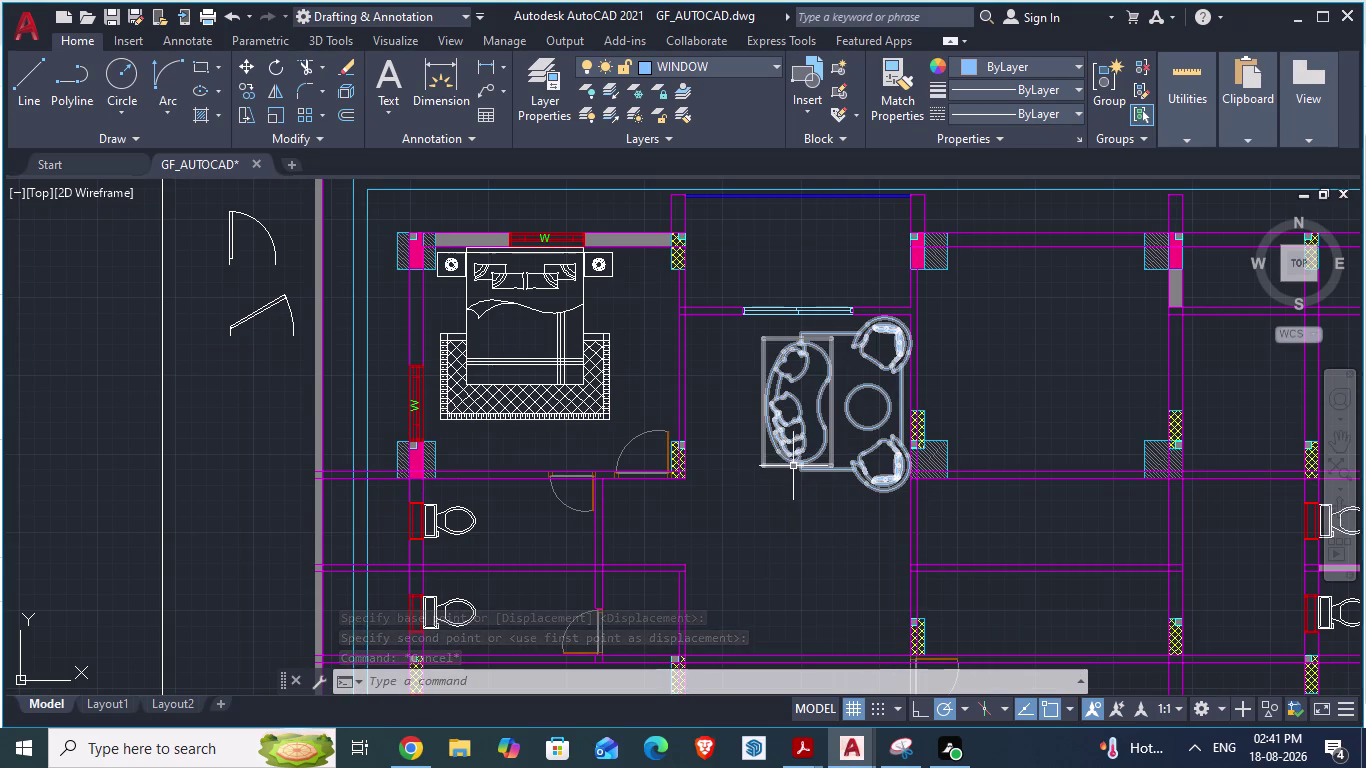
Rotate the sofa set 270 degrees about a pivot point using RO.
click(793, 466)
text(ro)
key(Return)
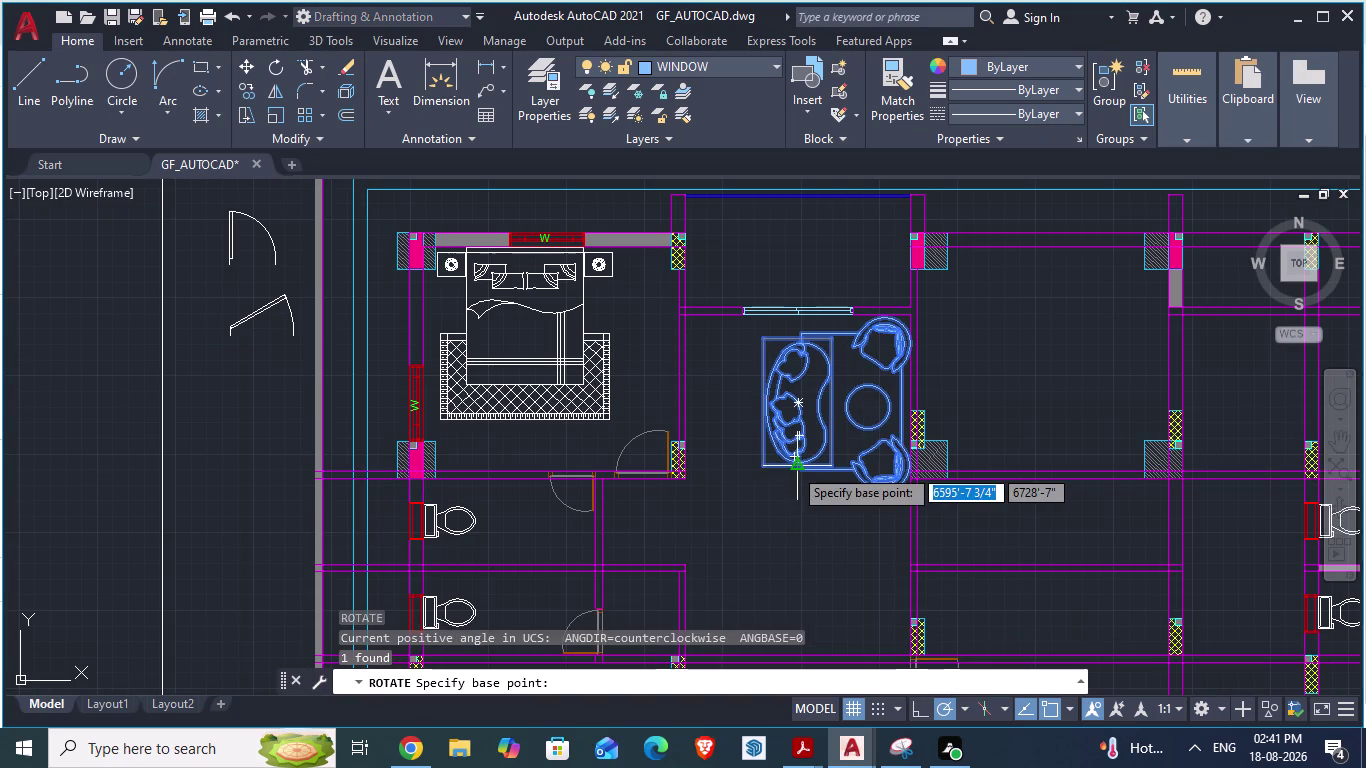
drag(762, 343, 856, 326)
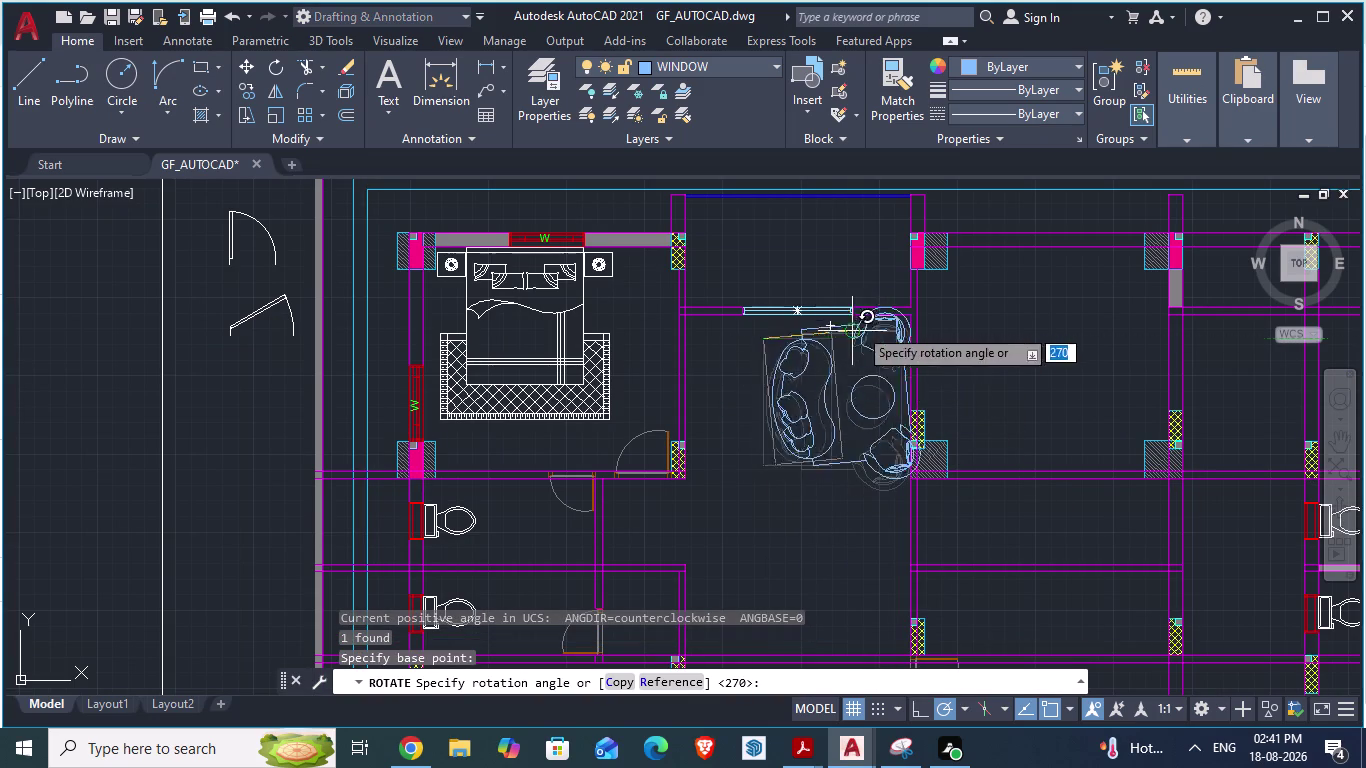
drag(856, 326, 574, 399)
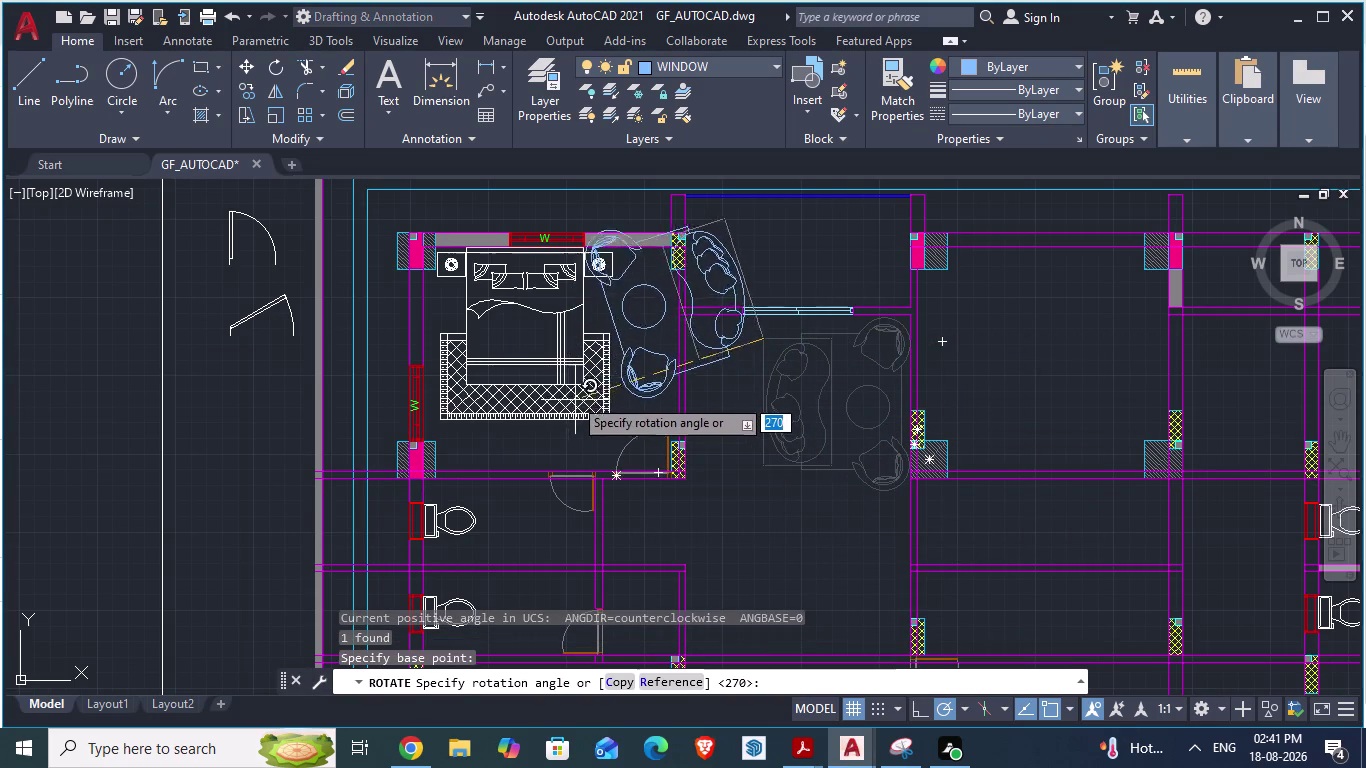
drag(574, 399, 547, 336)
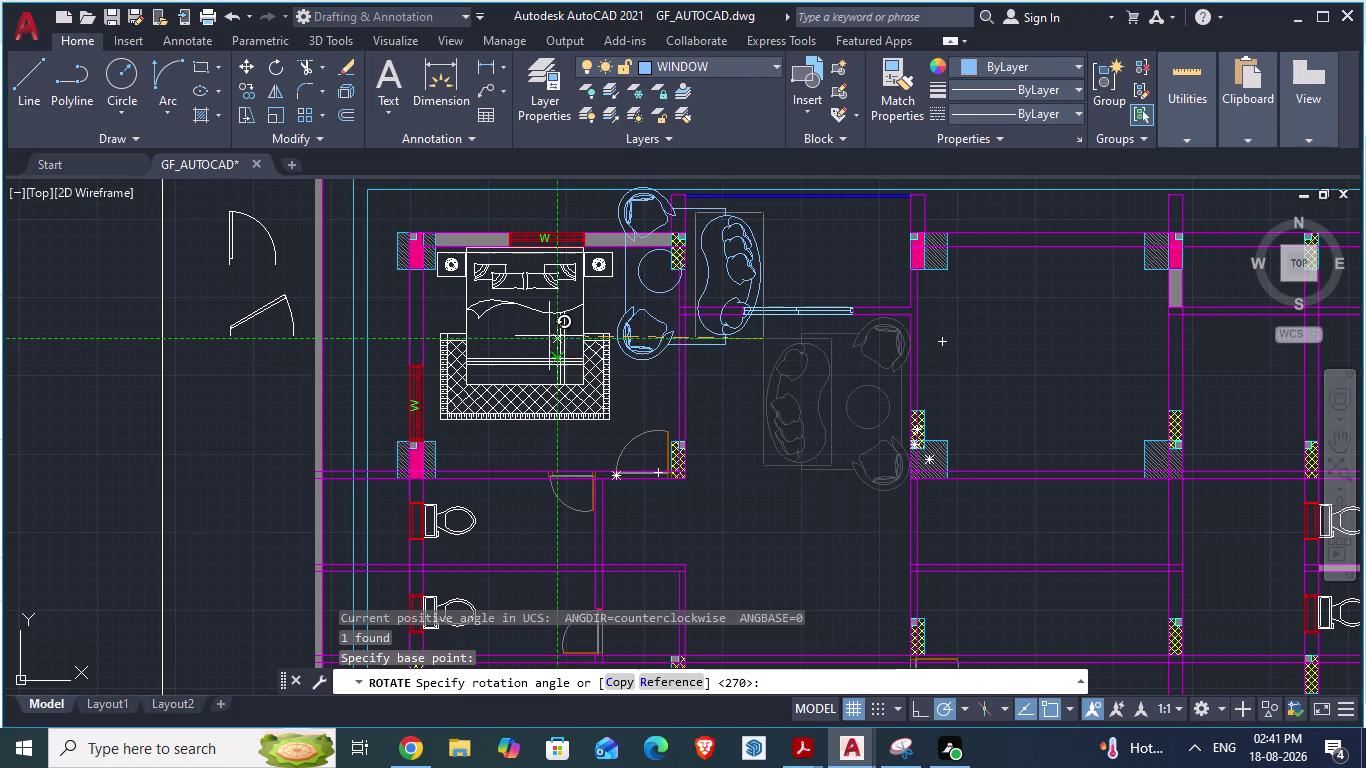
drag(547, 336, 497, 336)
click(497, 336)
Move the rotated sofa set into the living room beside the column.
click(630, 325)
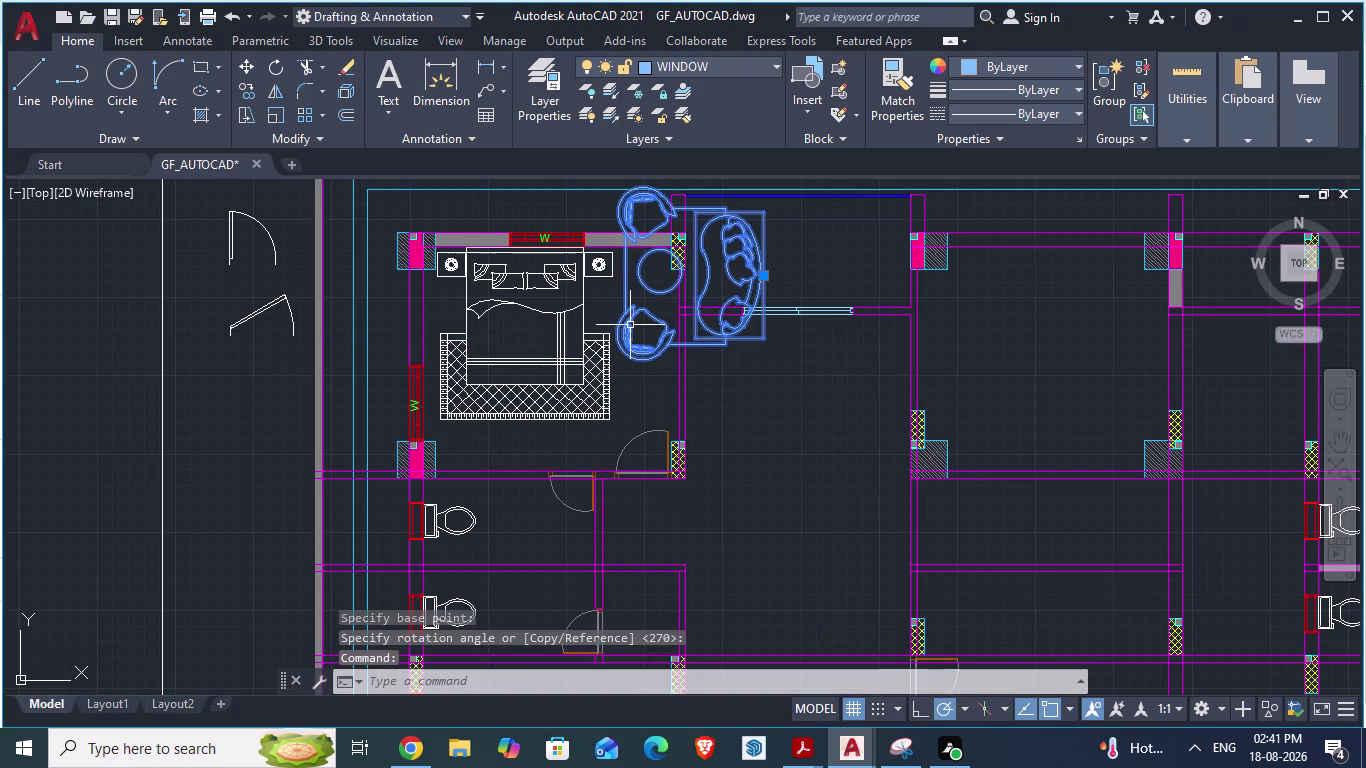
key(m)
key(Return)
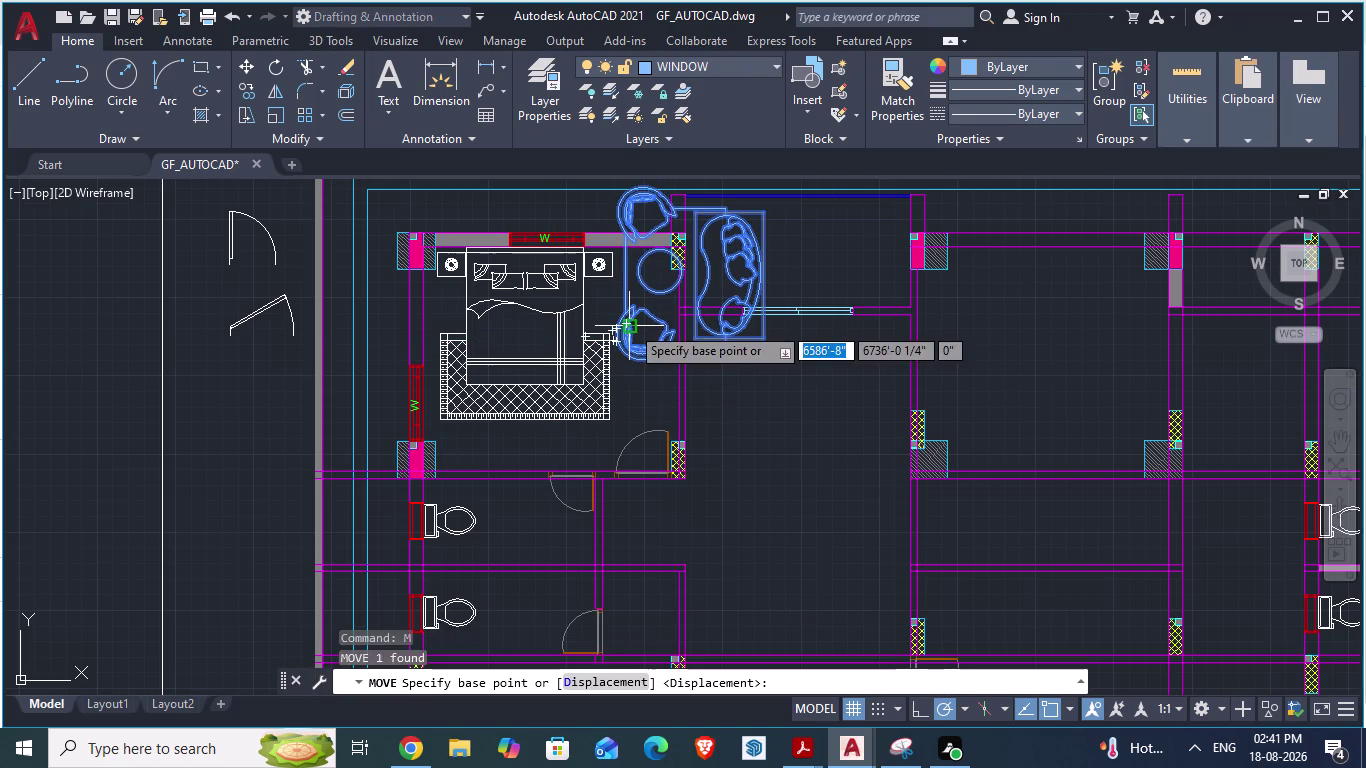
scroll(up, 3)
drag(706, 337, 898, 501)
scroll(down, 3)
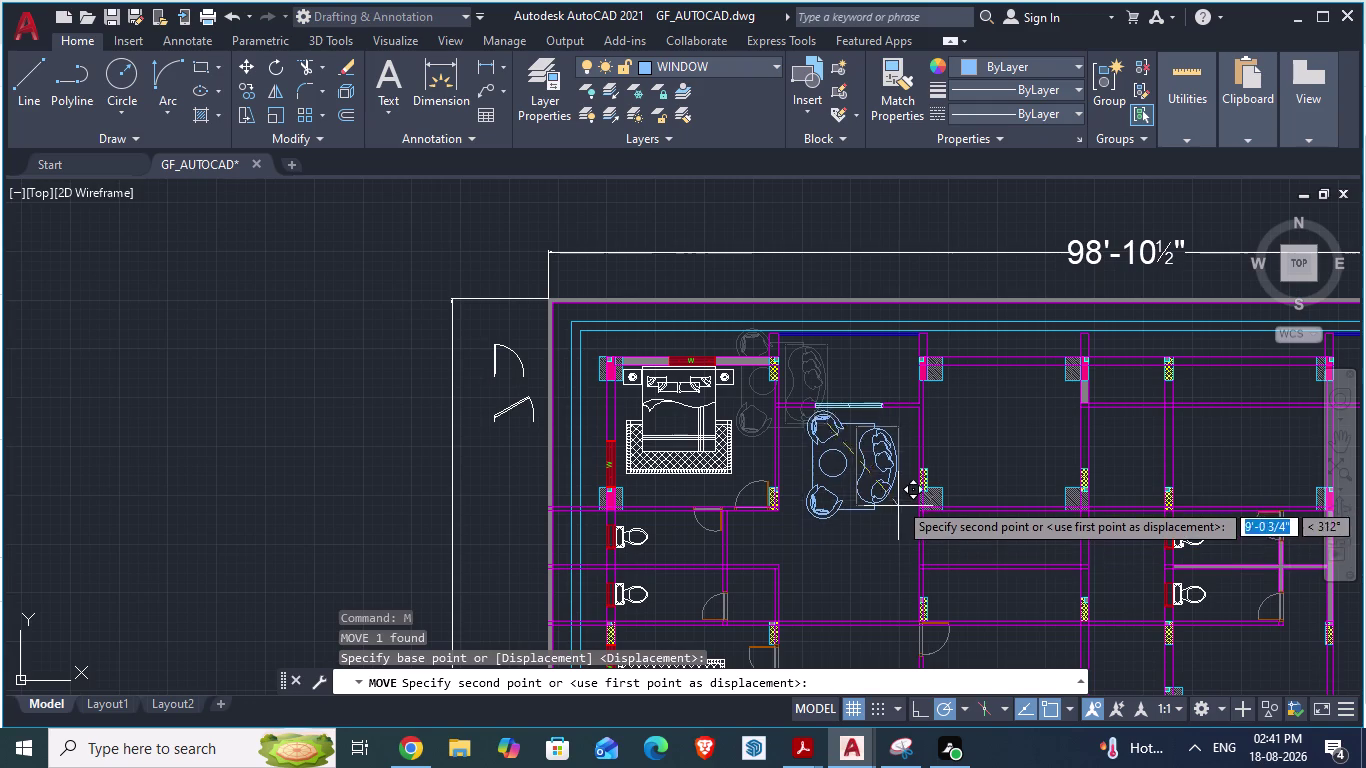
drag(898, 501, 907, 510)
scroll(up, 3)
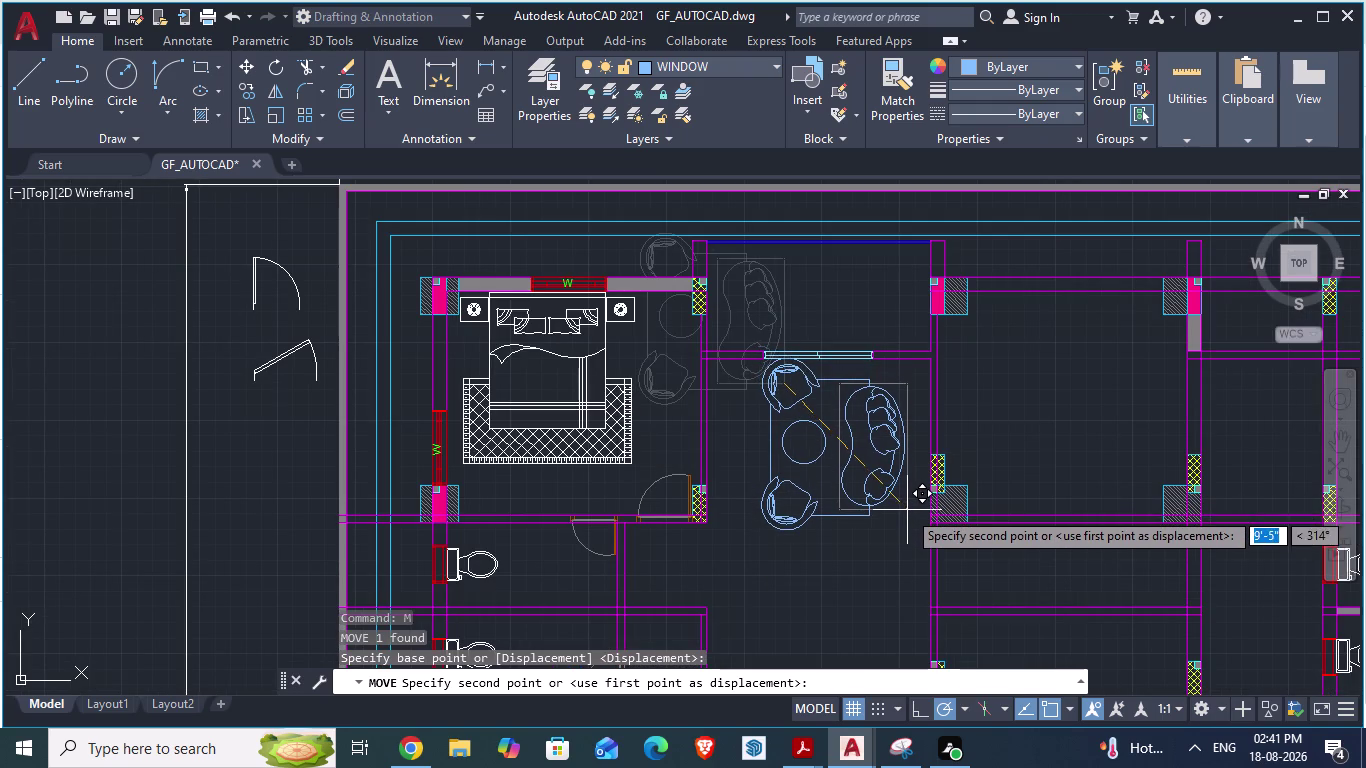
drag(907, 510, 921, 506)
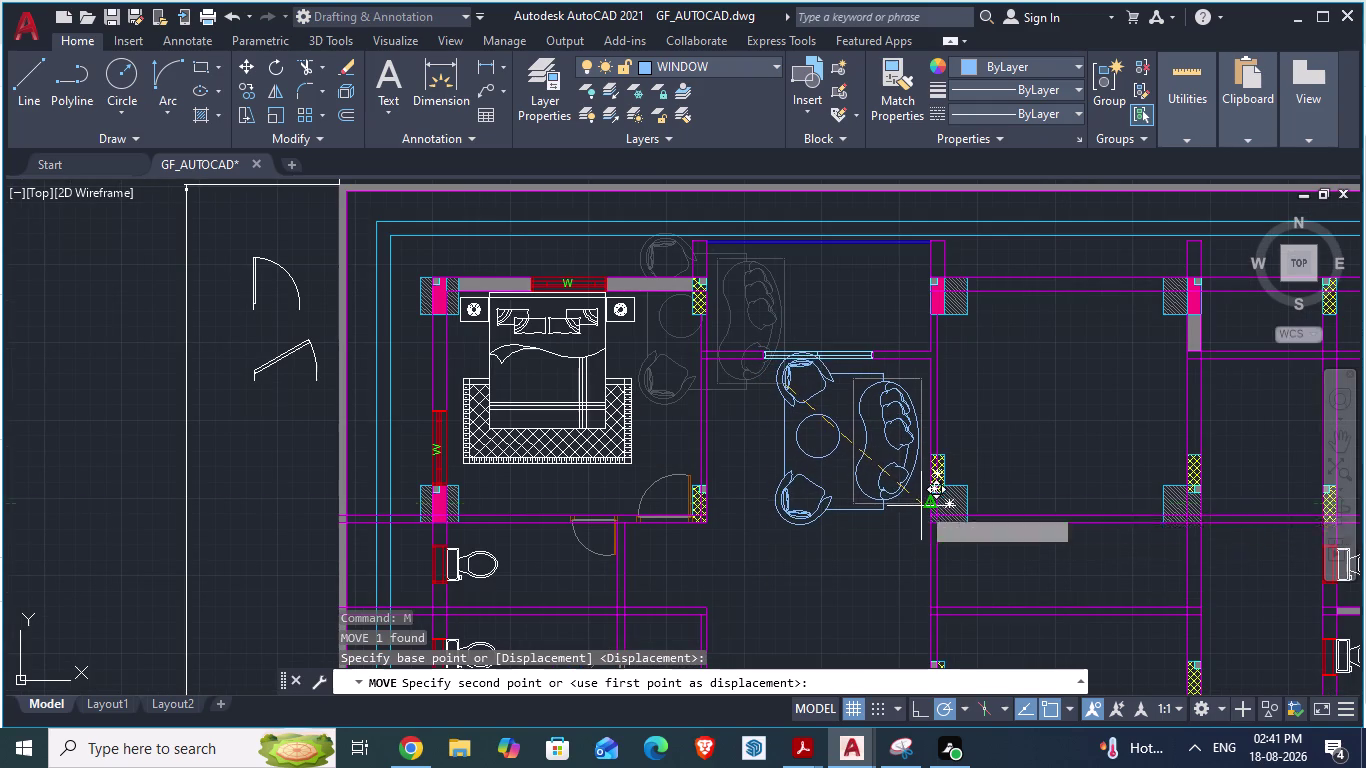
drag(921, 506, 916, 515)
click(916, 515)
key(alt+Tab)
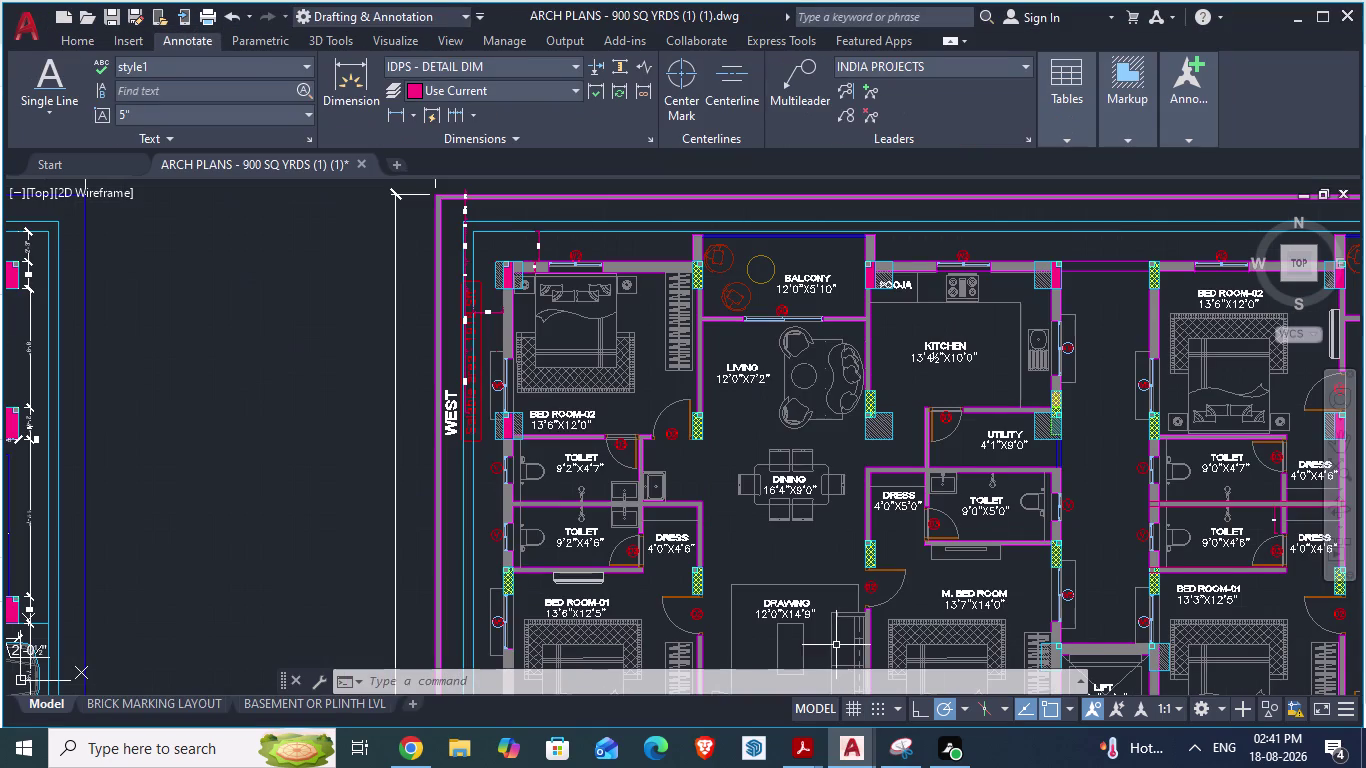
Scale the living-room sofa set down from its corner base point.
key(alt+Tab)
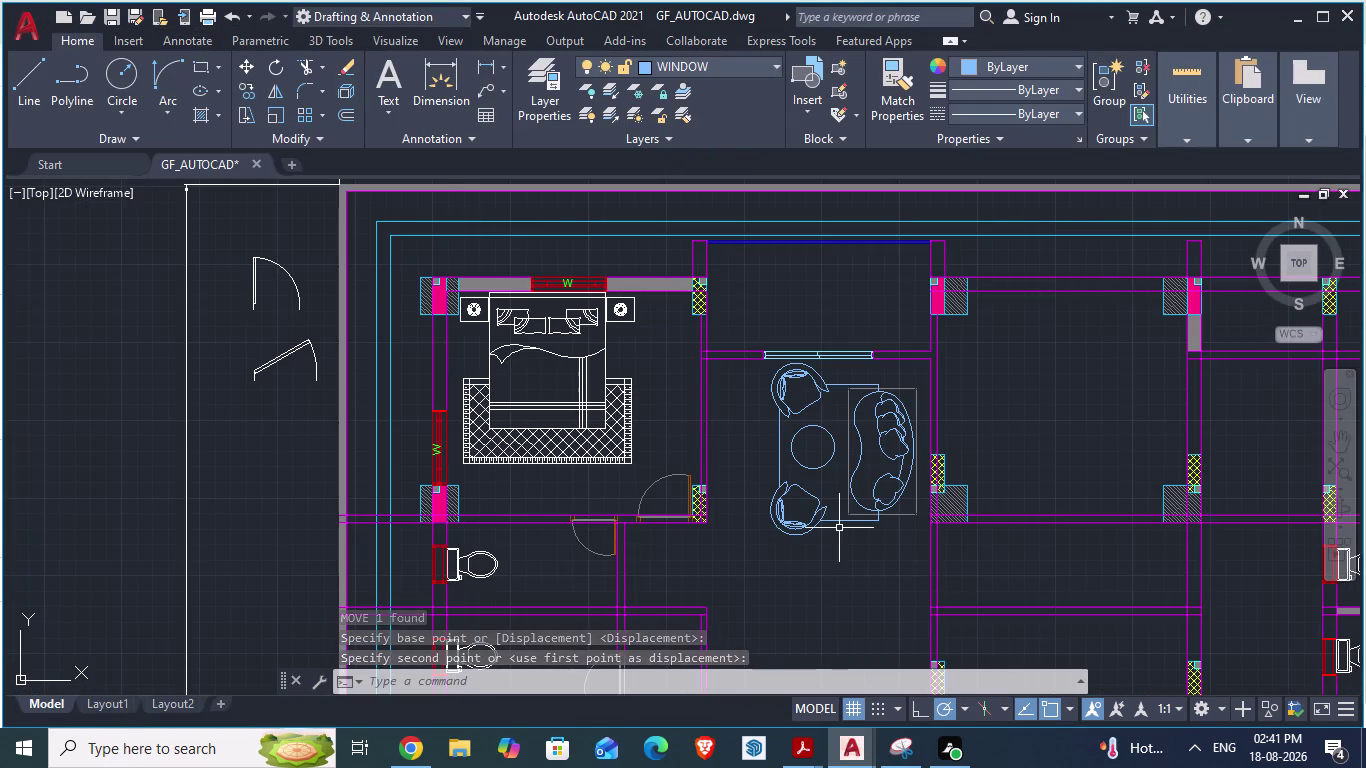
key(alt+Tab)
key(alt+Tab)
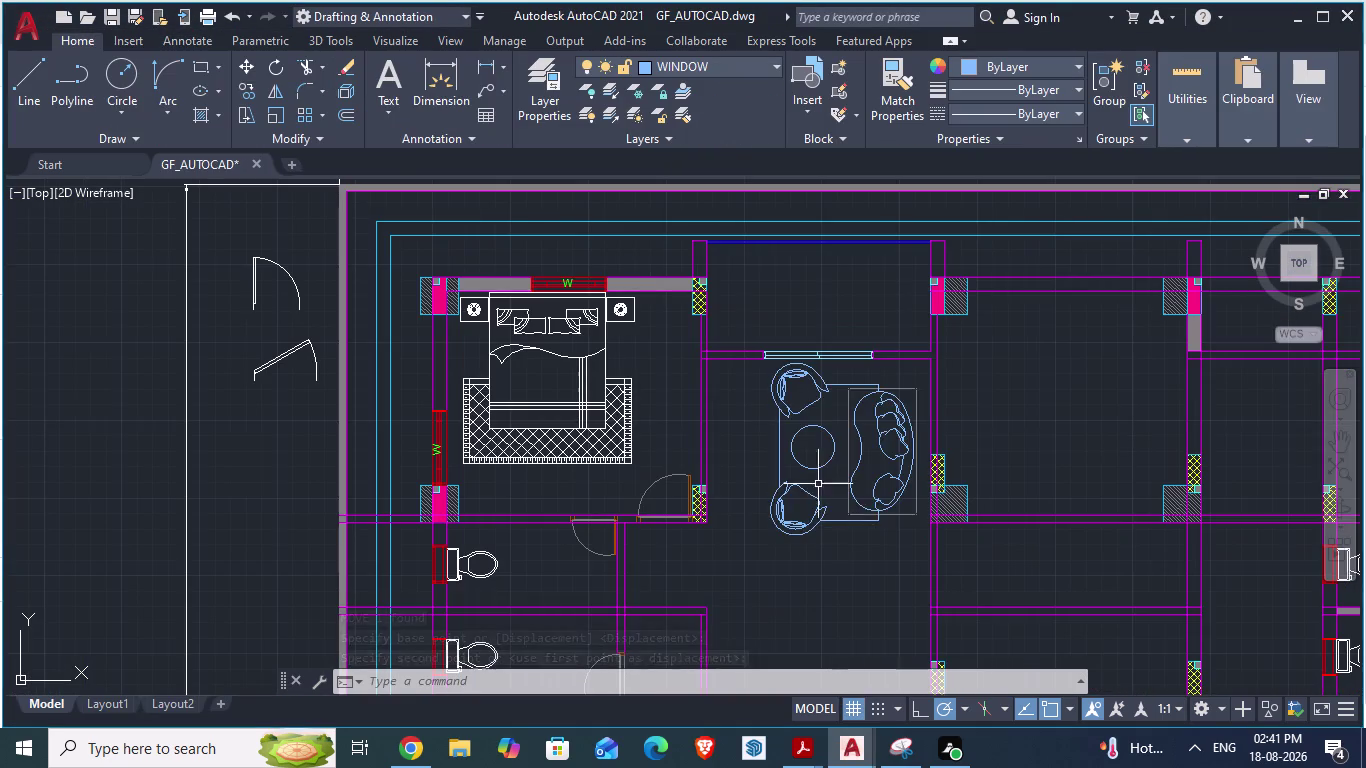
click(877, 421)
text(sc)
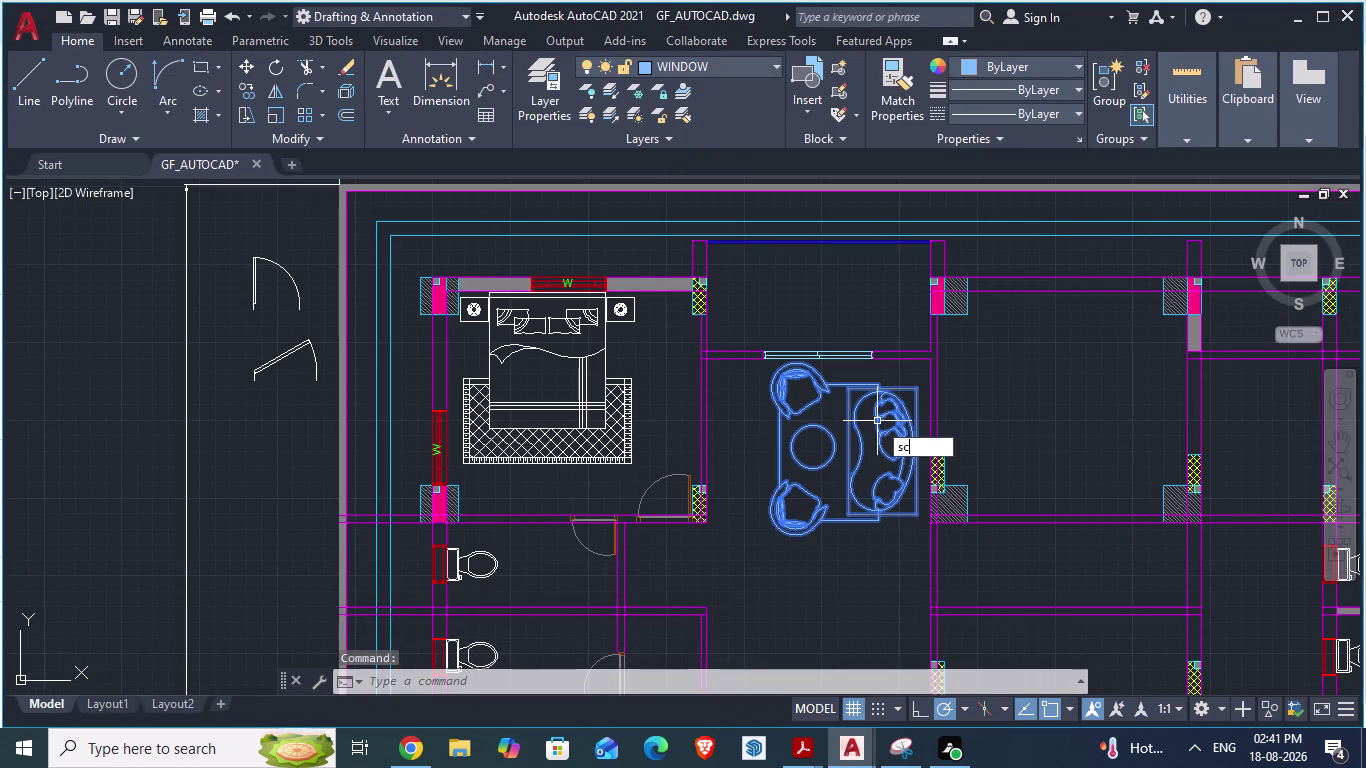
key(a)
key(Return)
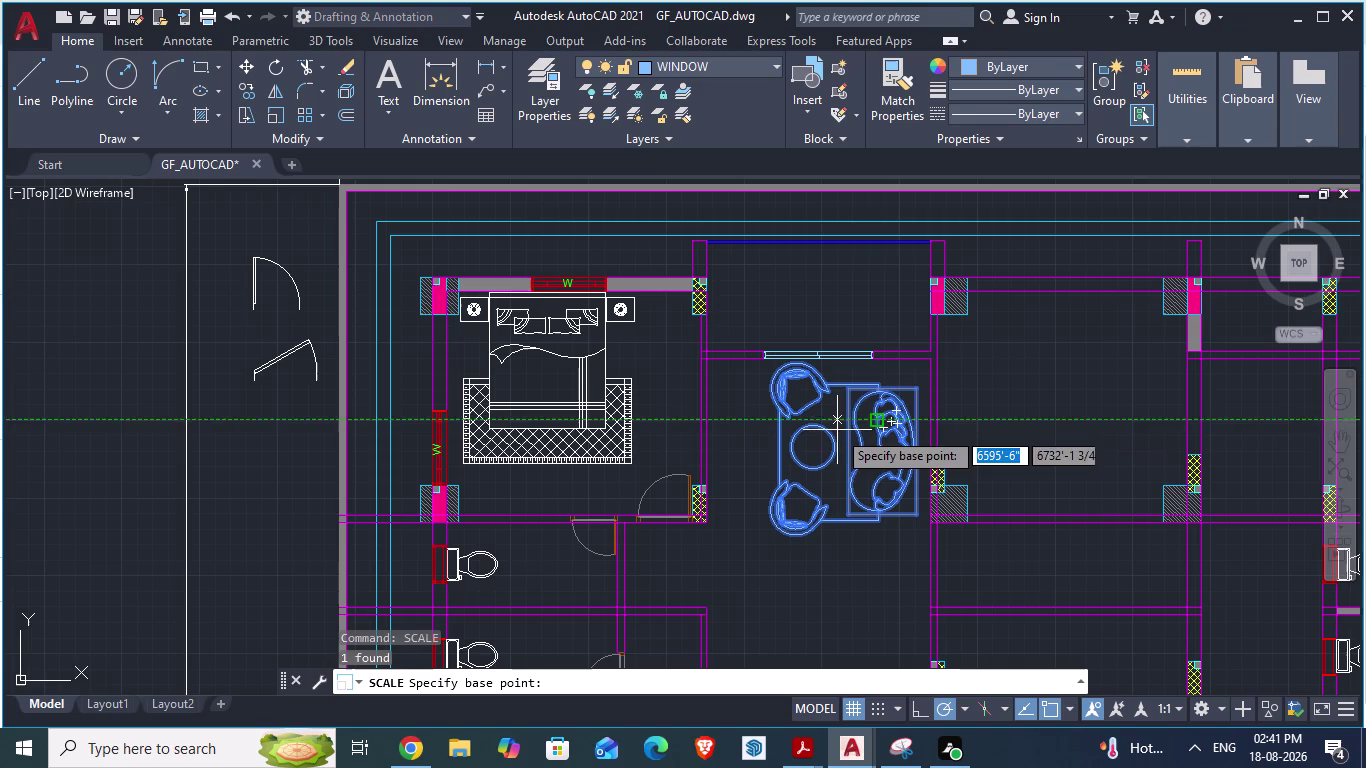
scroll(up, 3)
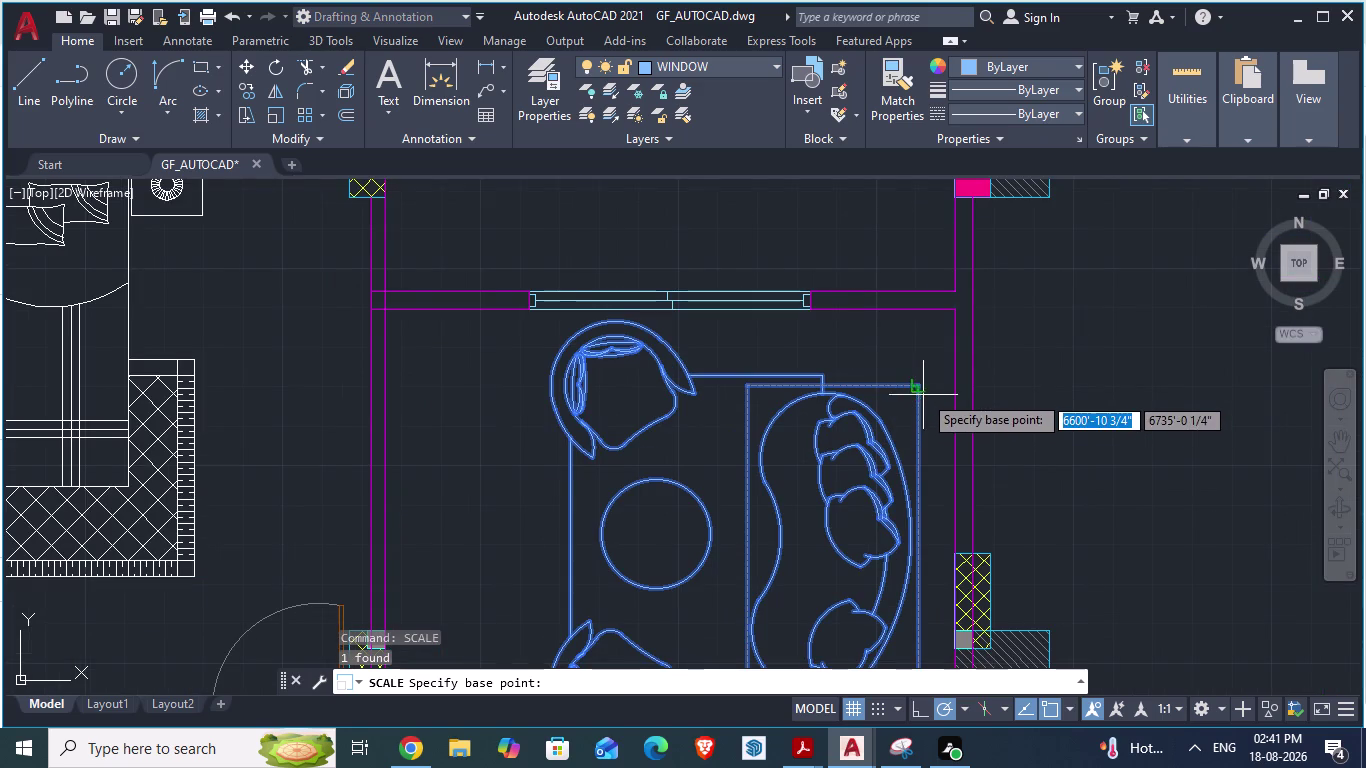
click(922, 385)
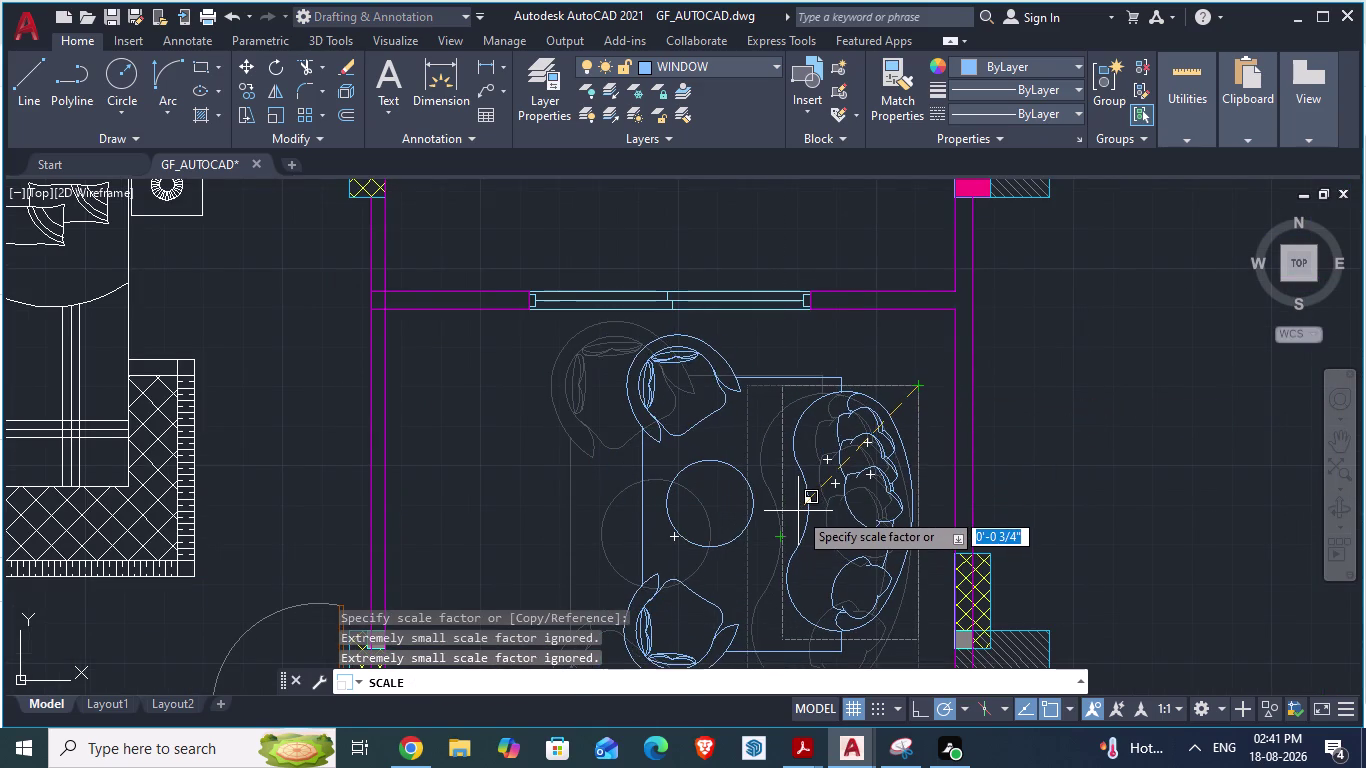
scroll(down, 3)
scroll(down, 3)
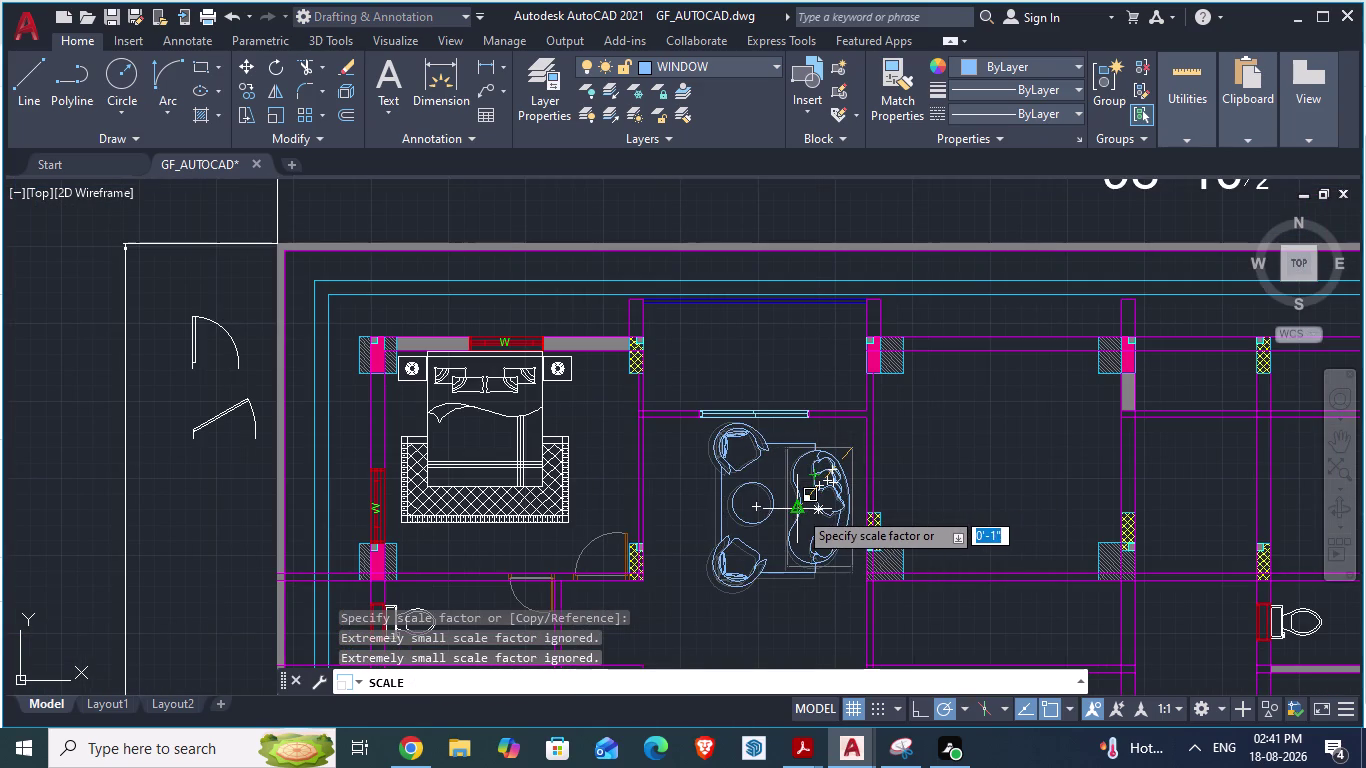
click(811, 506)
scroll(down, 3)
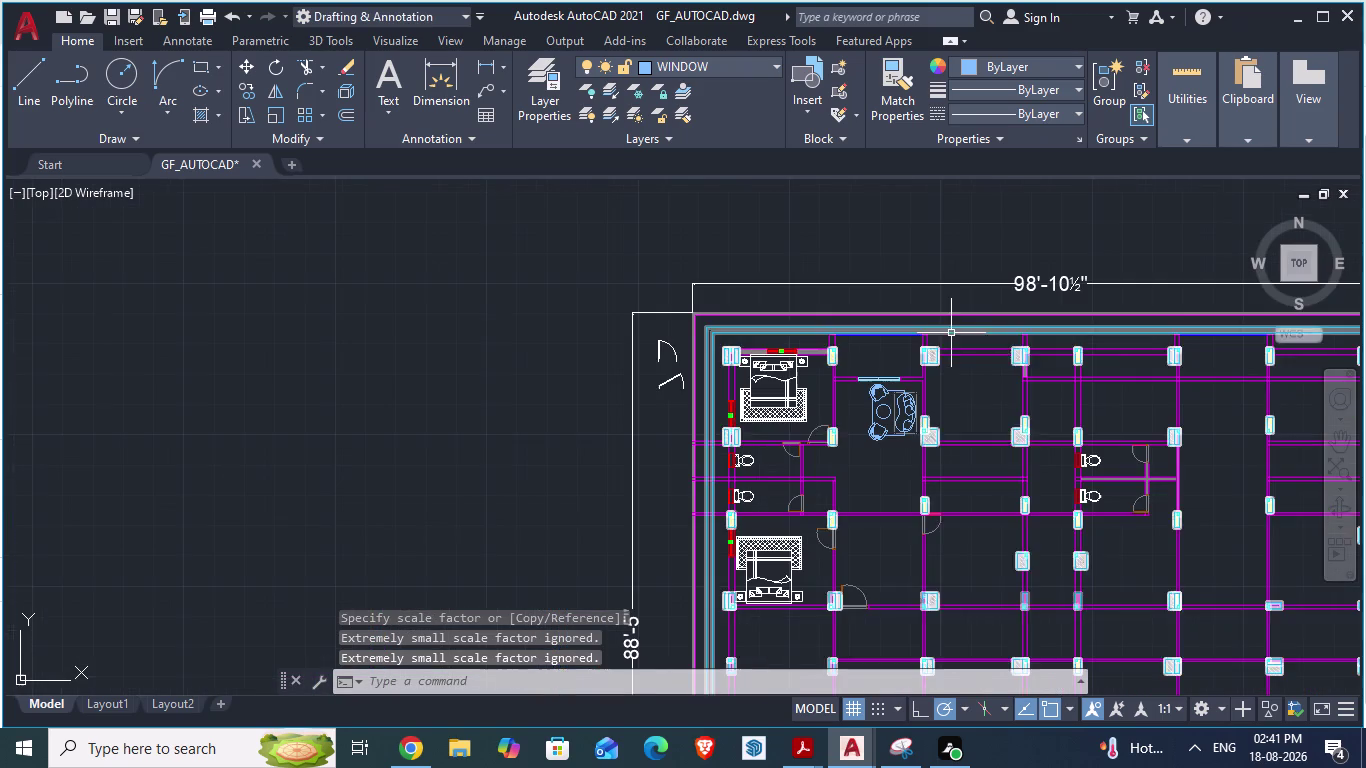
Save the ground floor plan after a quick look at ARCH PLANS.
key(ctrl+s)
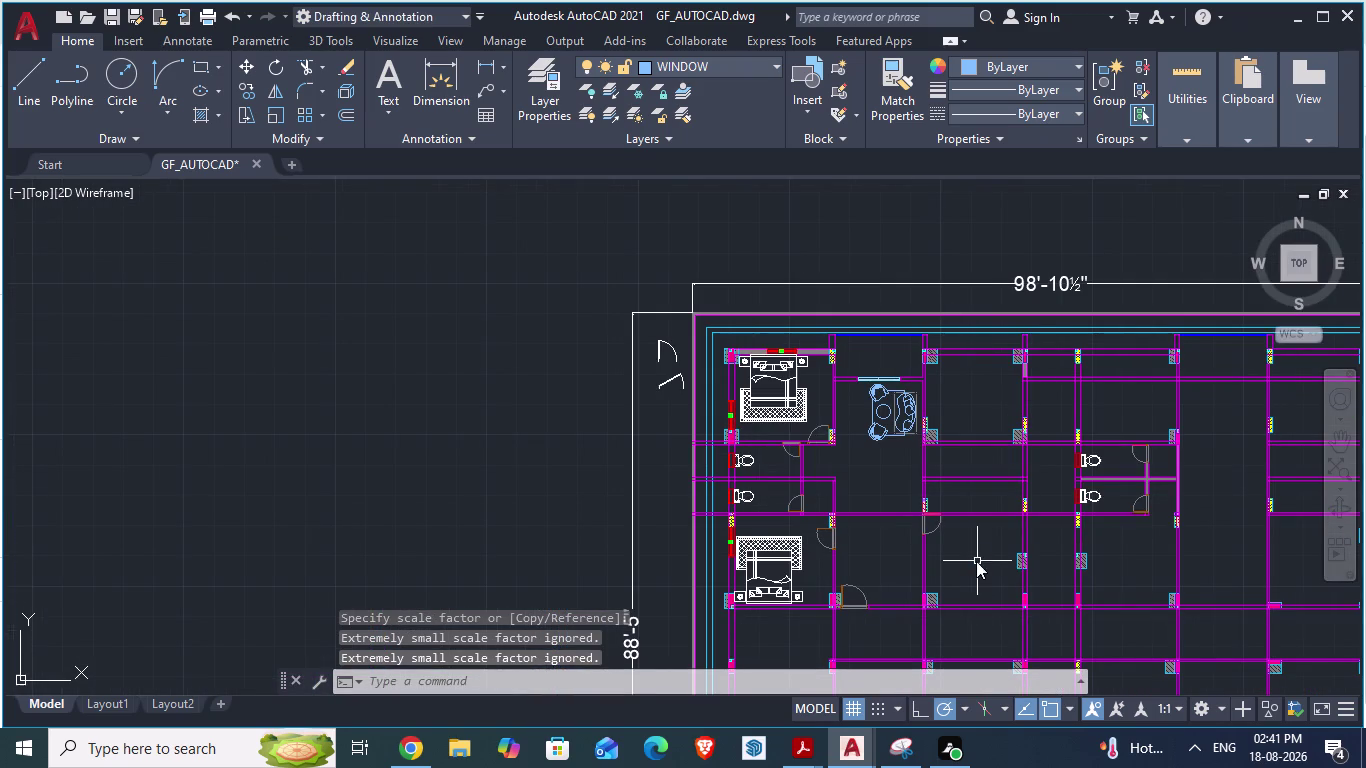
key(alt+Tab)
scroll(down, 3)
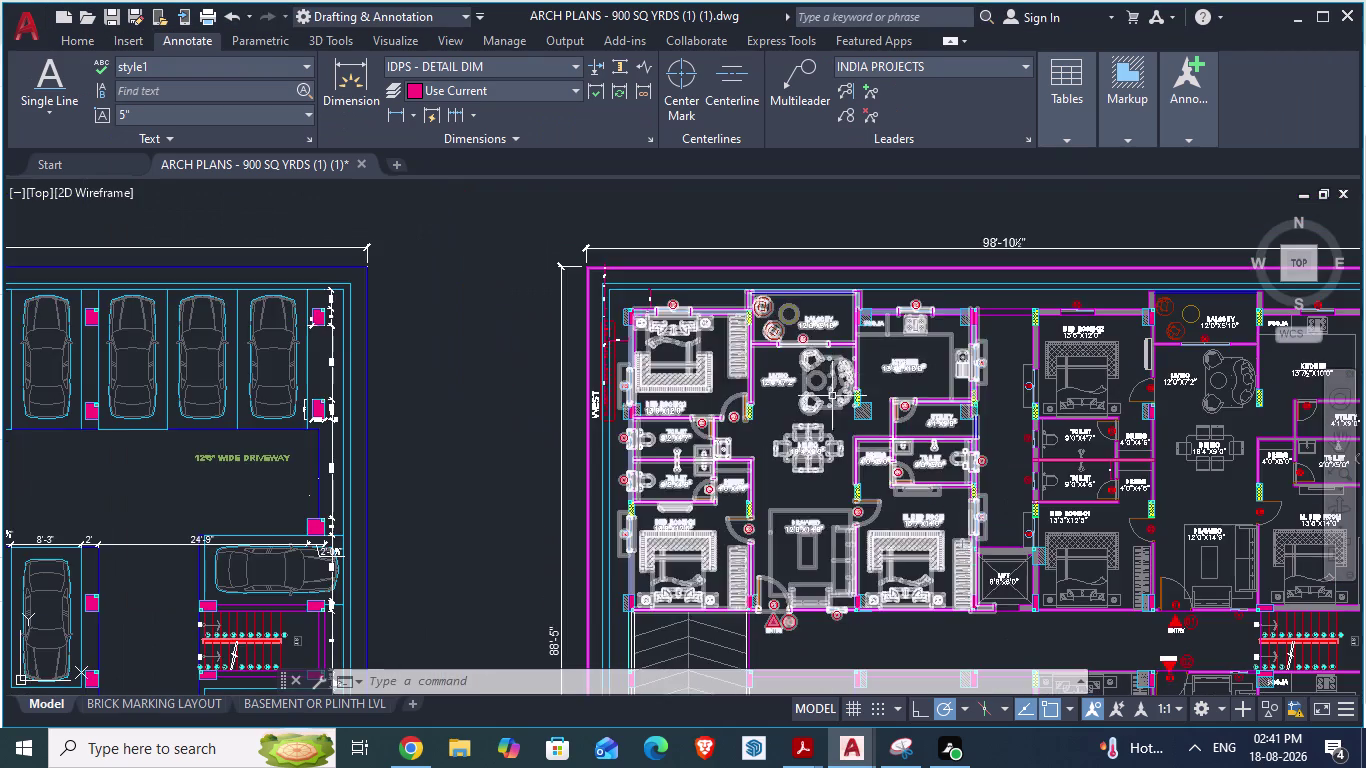
scroll(up, 3)
key(alt+Tab)
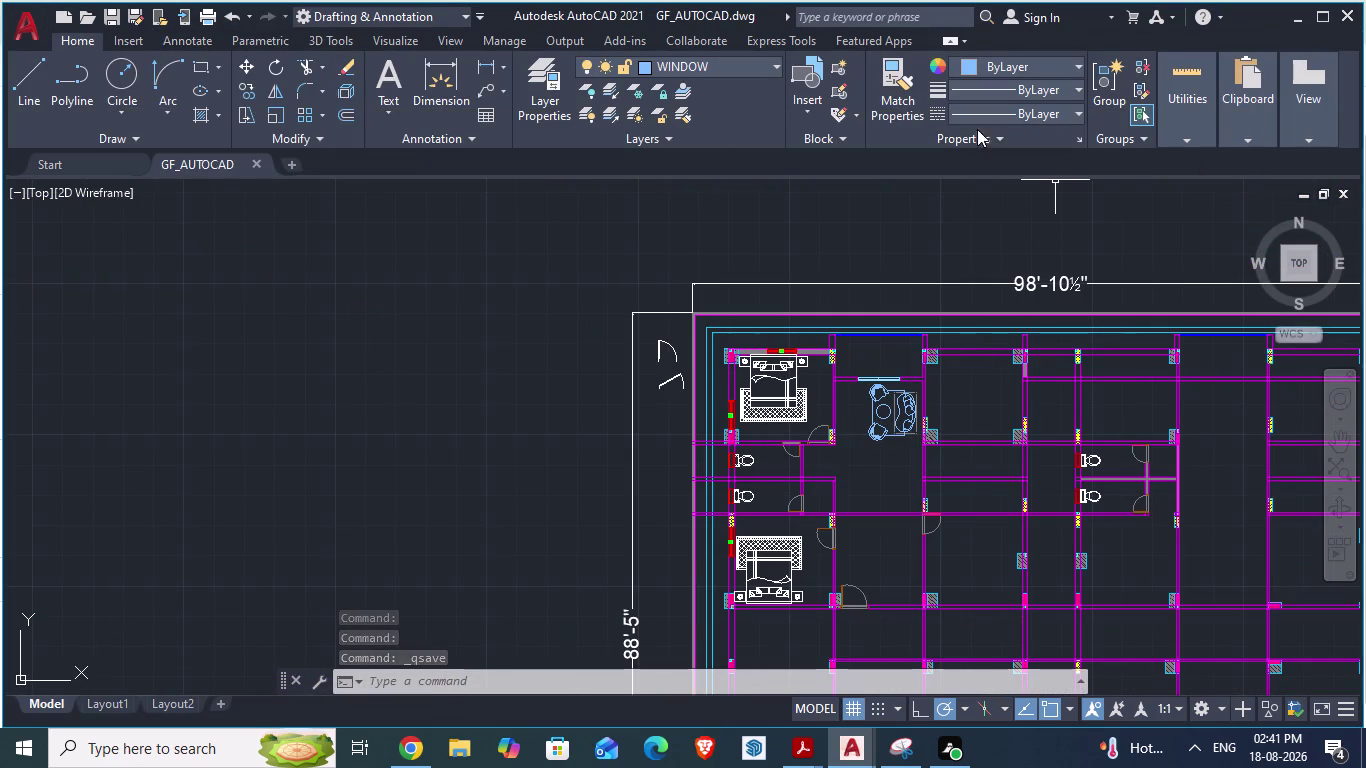
click(809, 110)
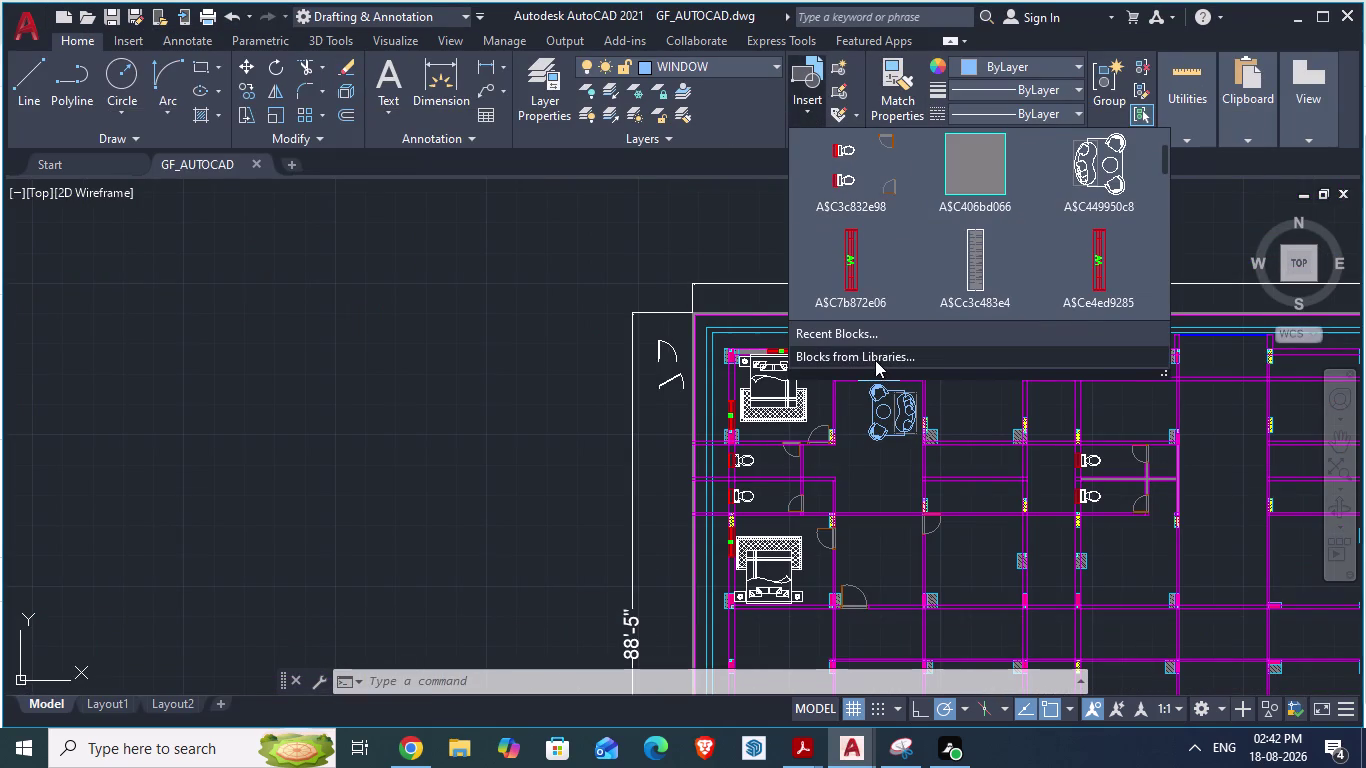
Insert the East 1200 dining set from ARCH PLANS into the dining area, without redefining the existing block.
click(857, 358)
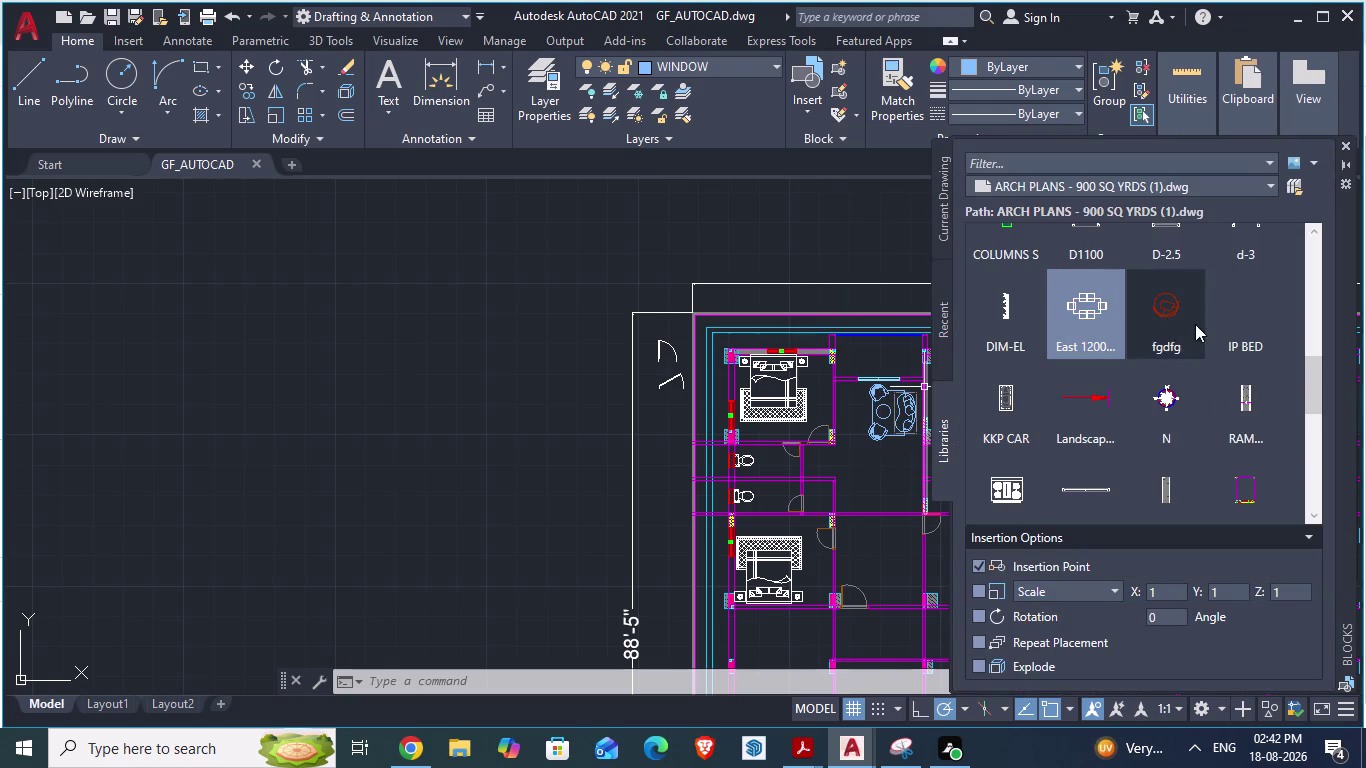
click(1157, 310)
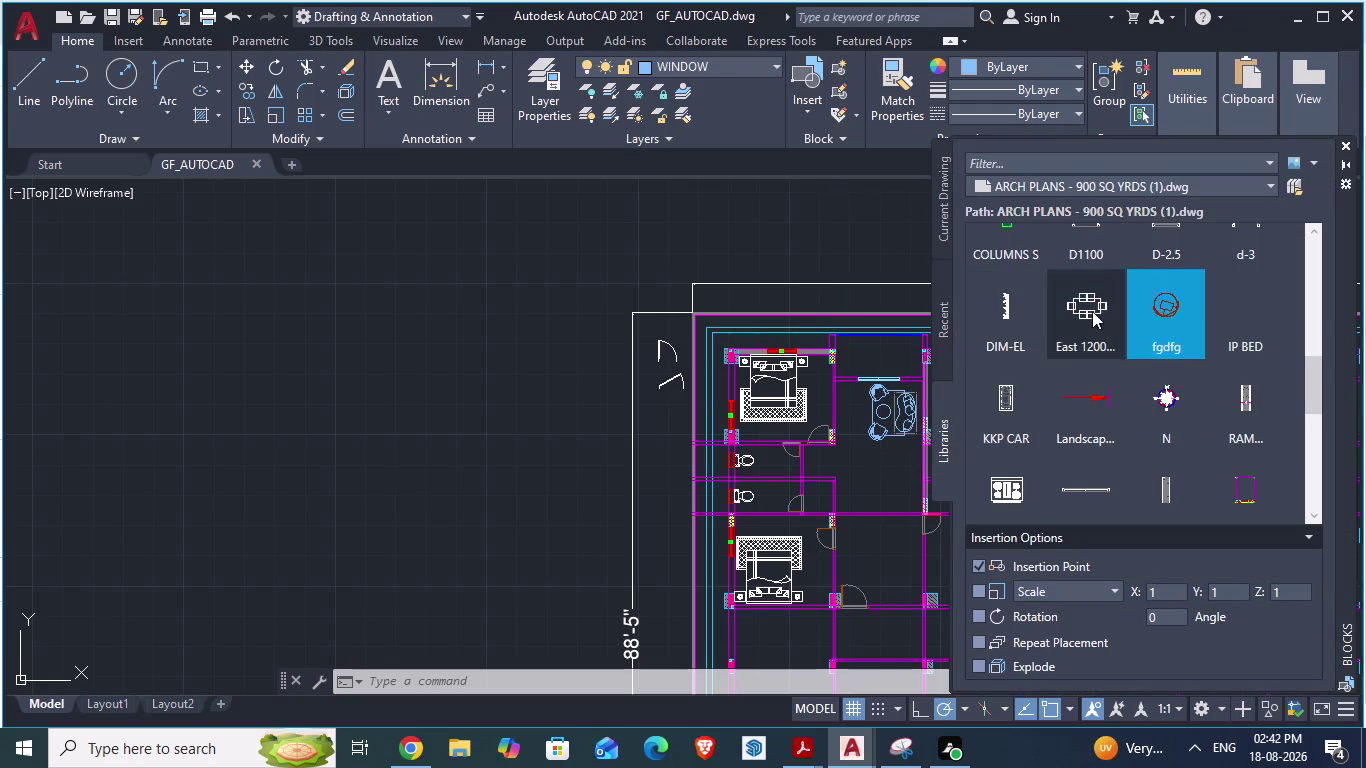
click(1087, 311)
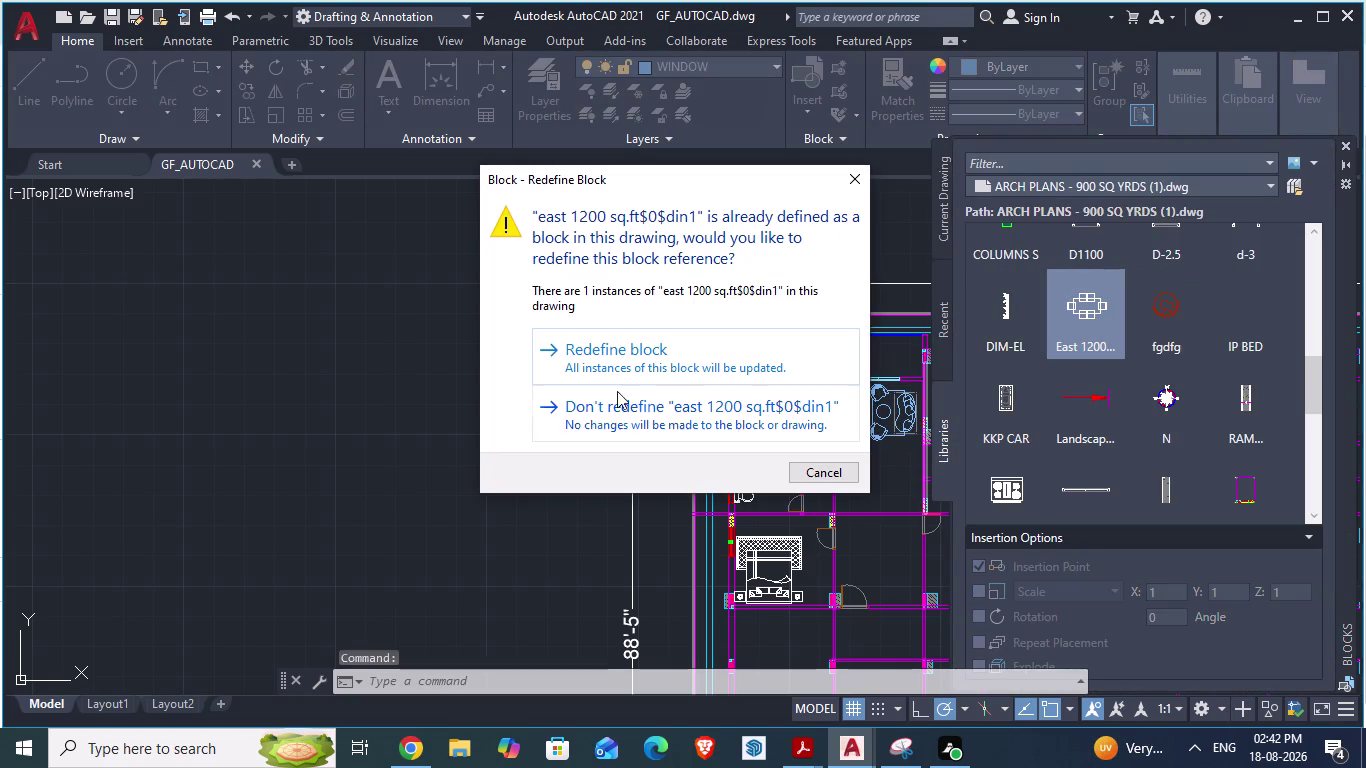
click(751, 427)
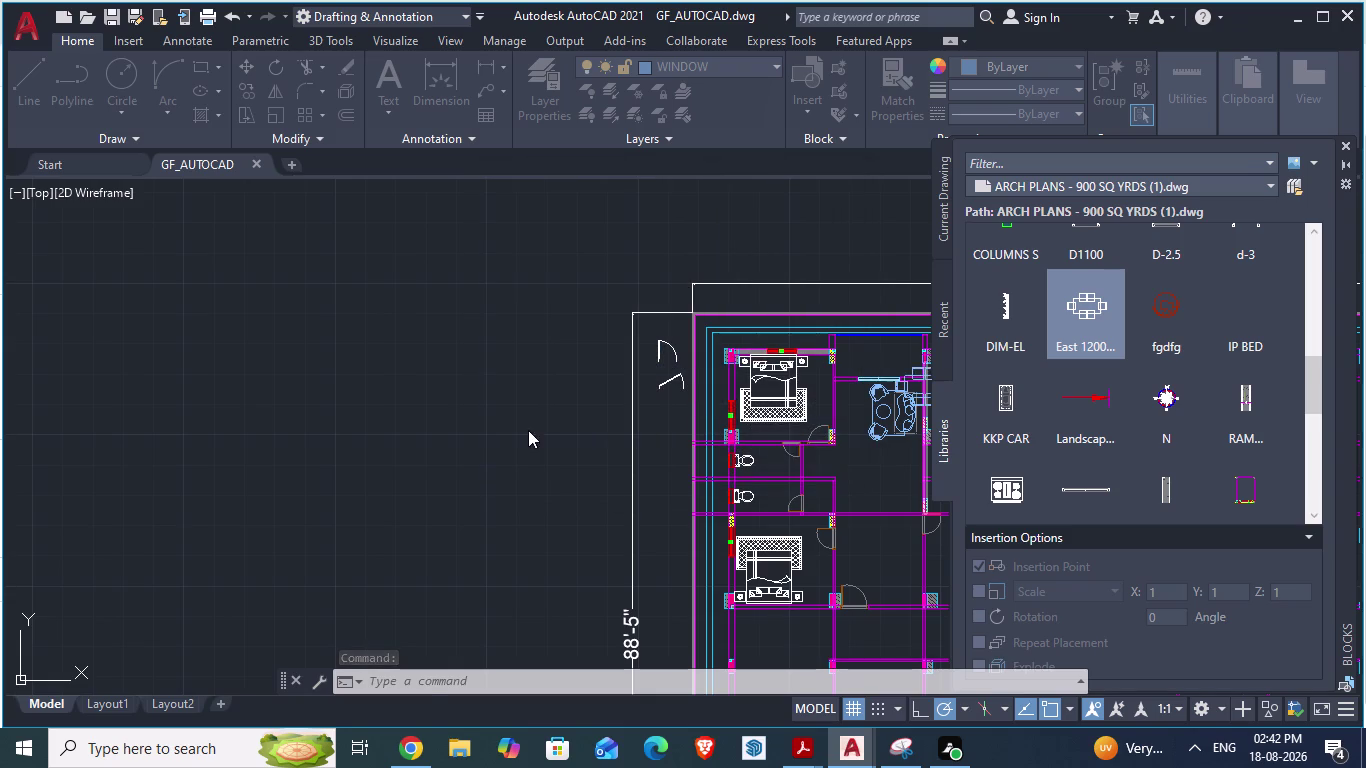
scroll(down, 3)
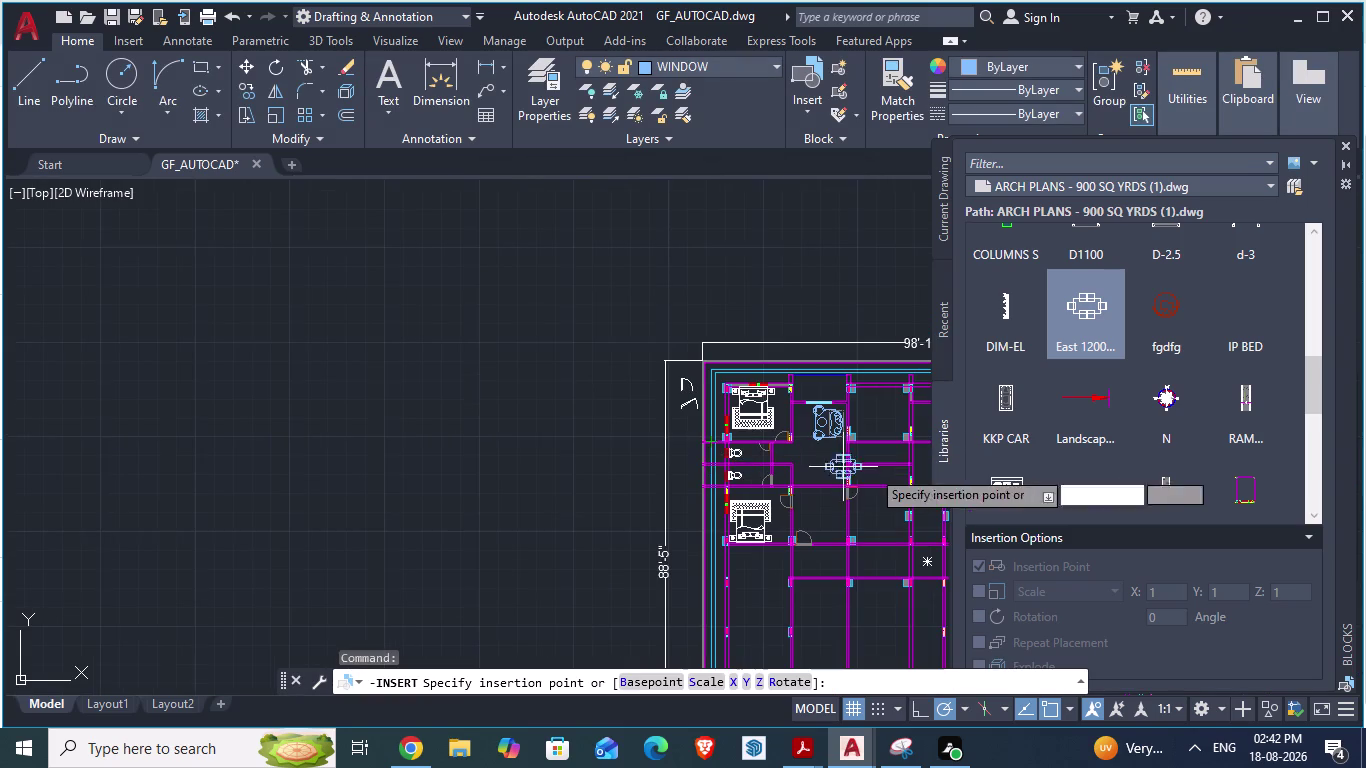
scroll(up, 3)
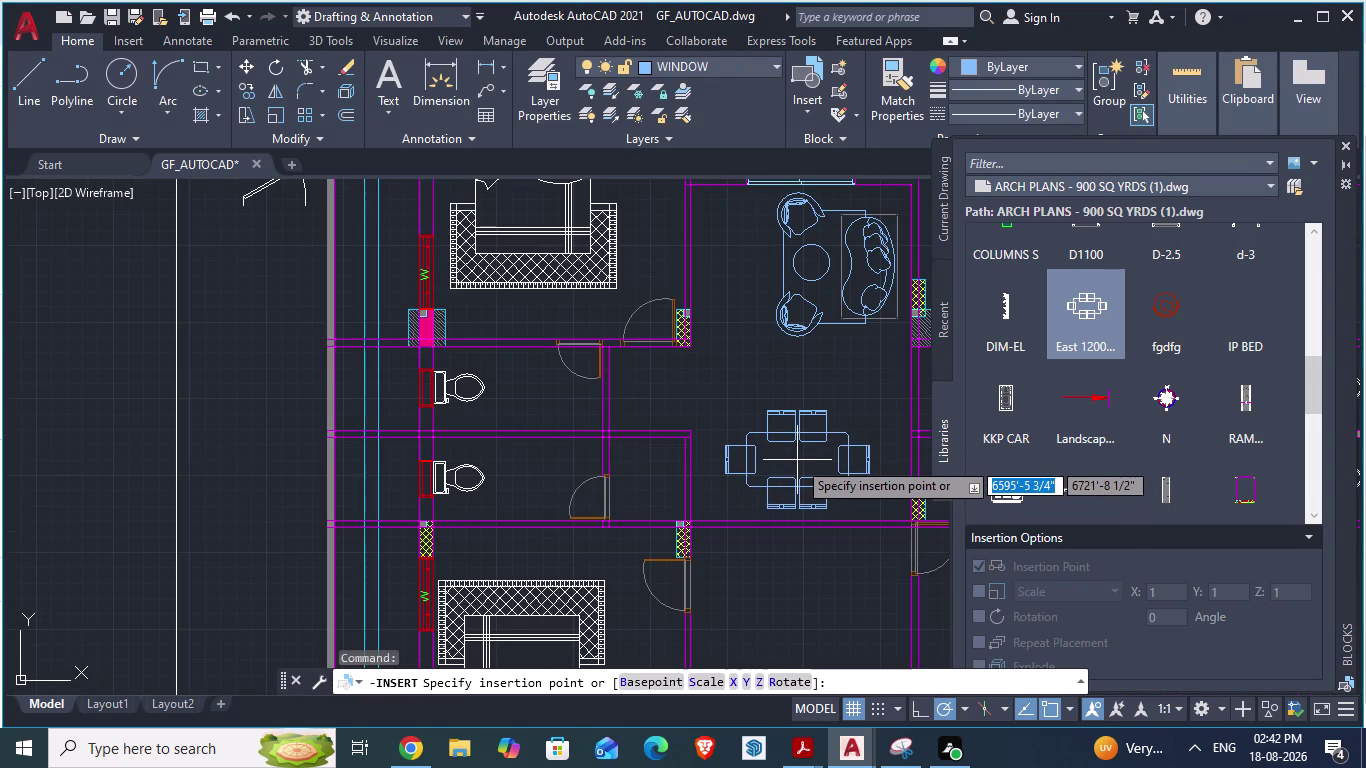
click(798, 464)
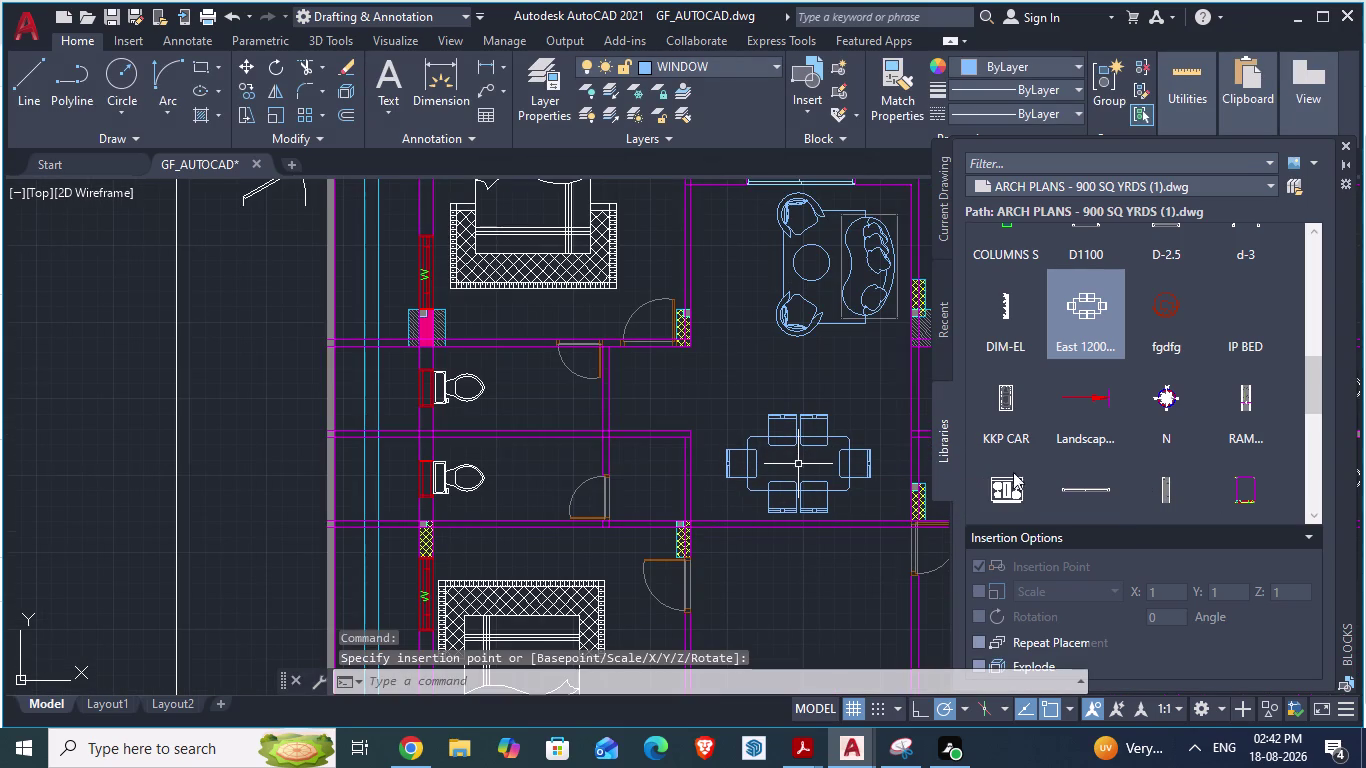
click(1341, 141)
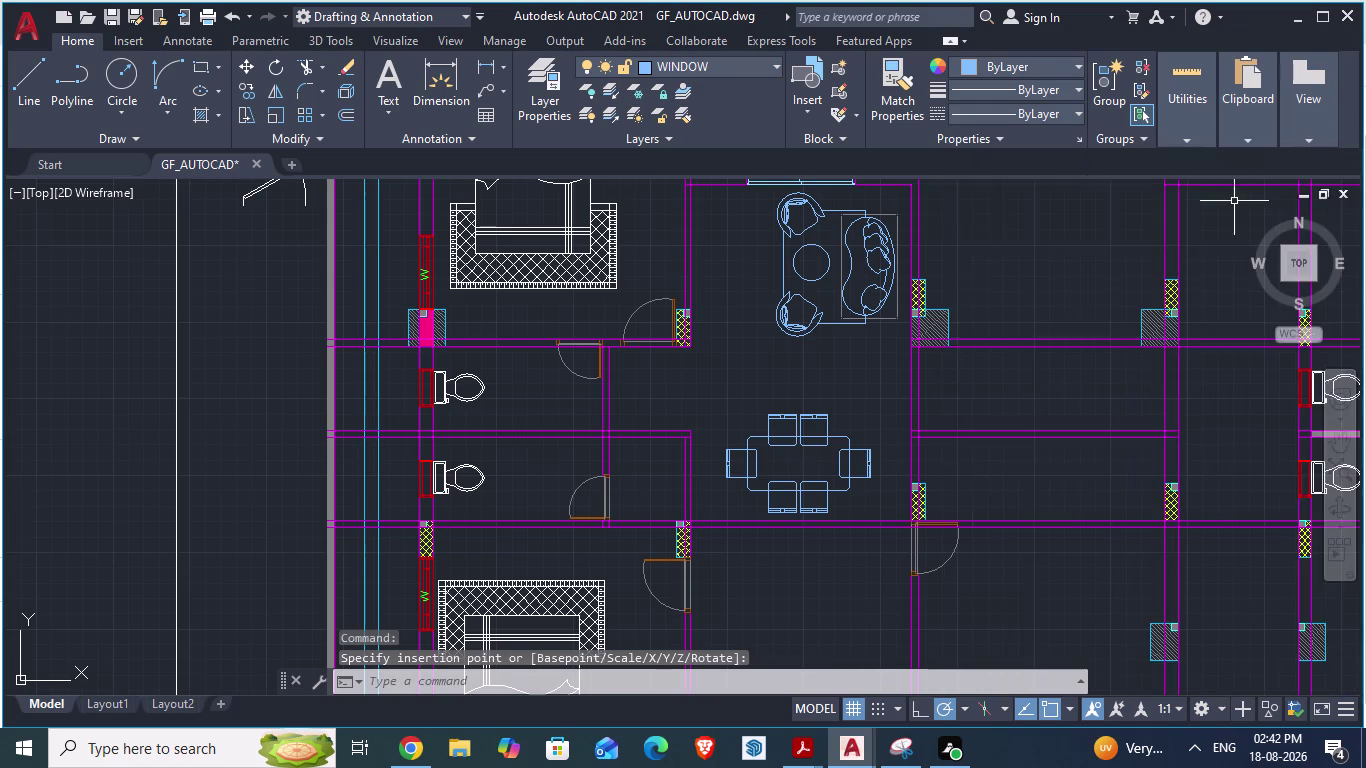
scroll(down, 3)
Move the dining table set about 3 feet up toward the sofas.
key(alt+Tab)
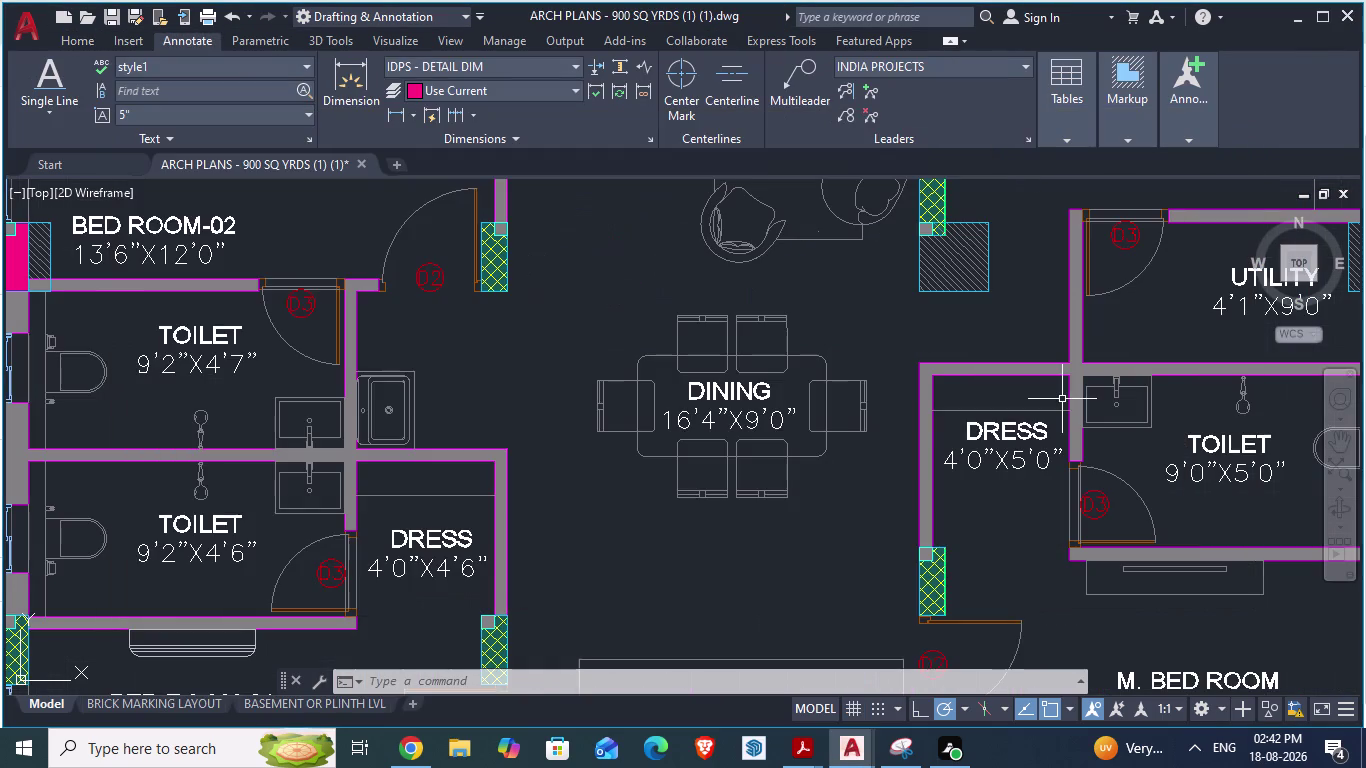
scroll(down, 3)
key(alt+Tab)
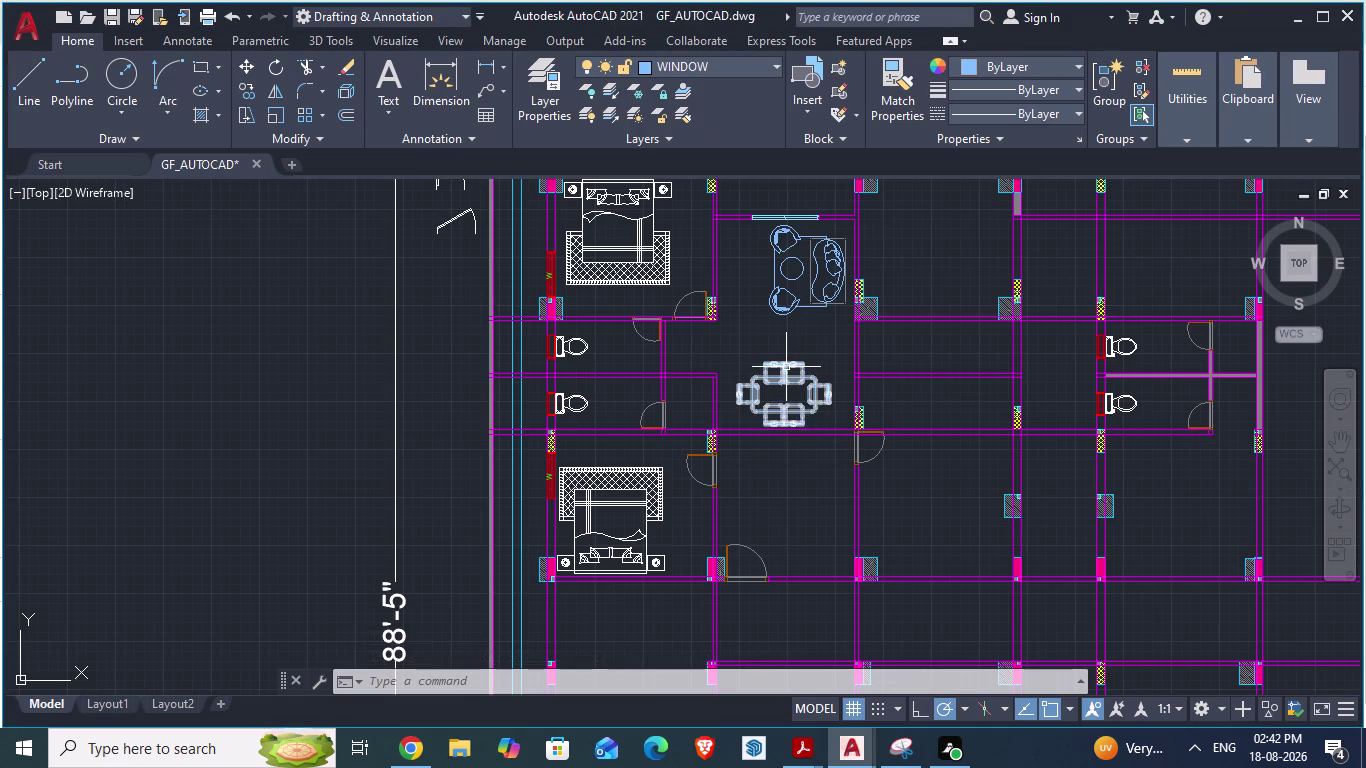
scroll(up, 3)
click(775, 363)
key(m)
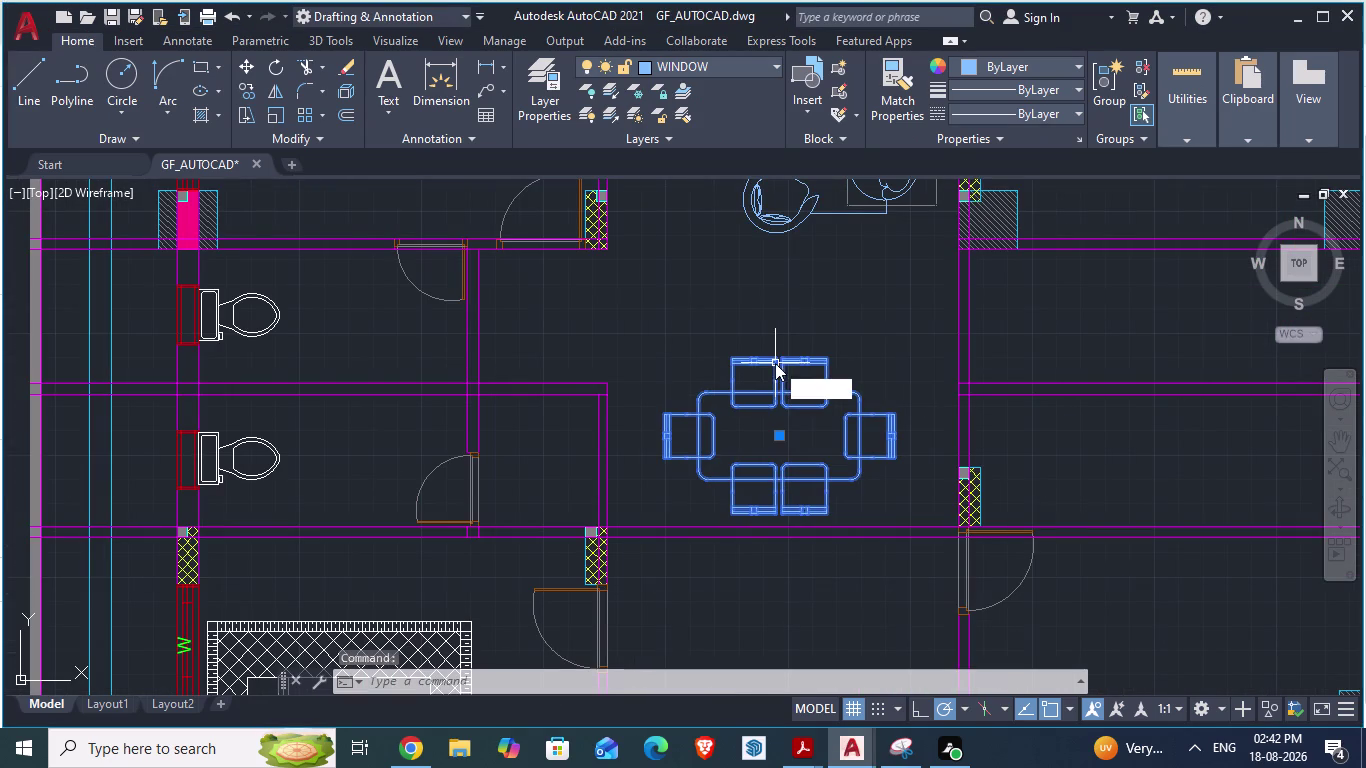
key(Return)
scroll(up, 3)
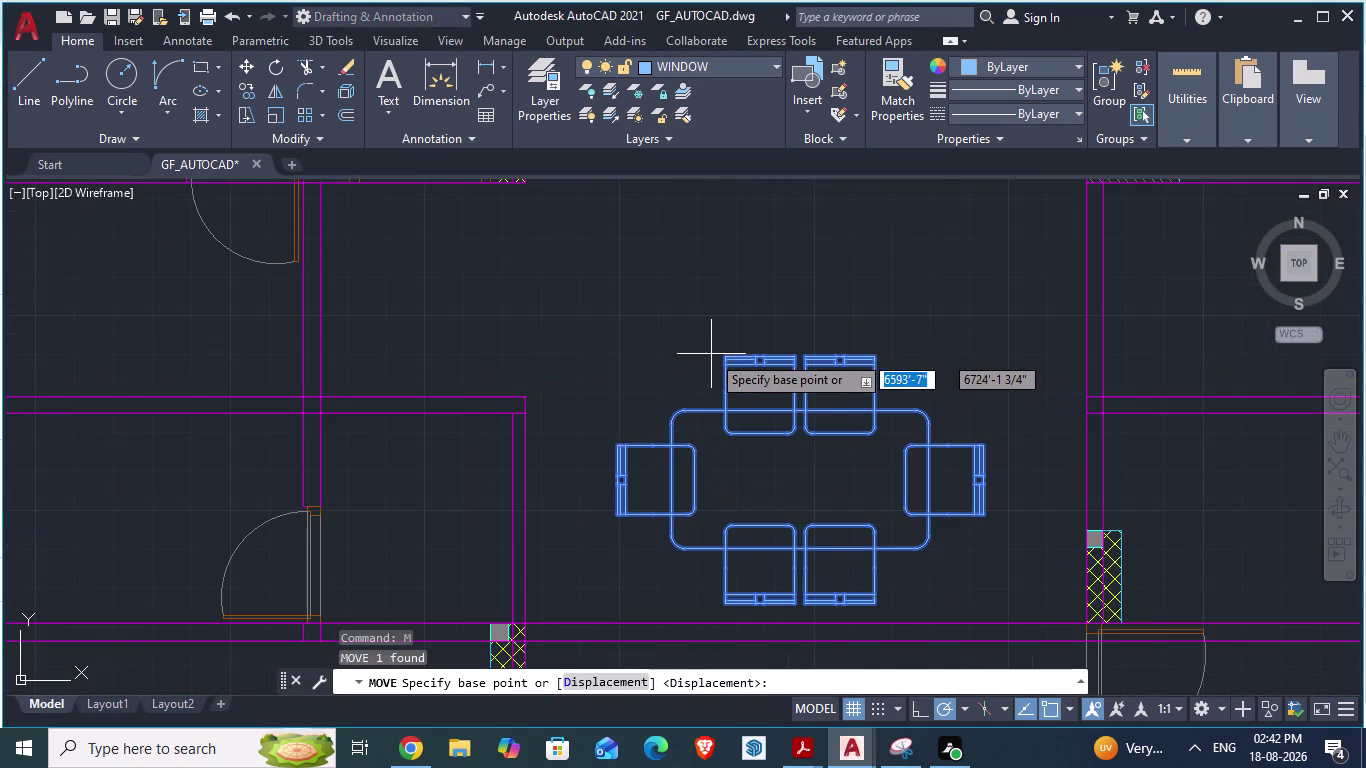
drag(722, 351, 710, 229)
scroll(down, 3)
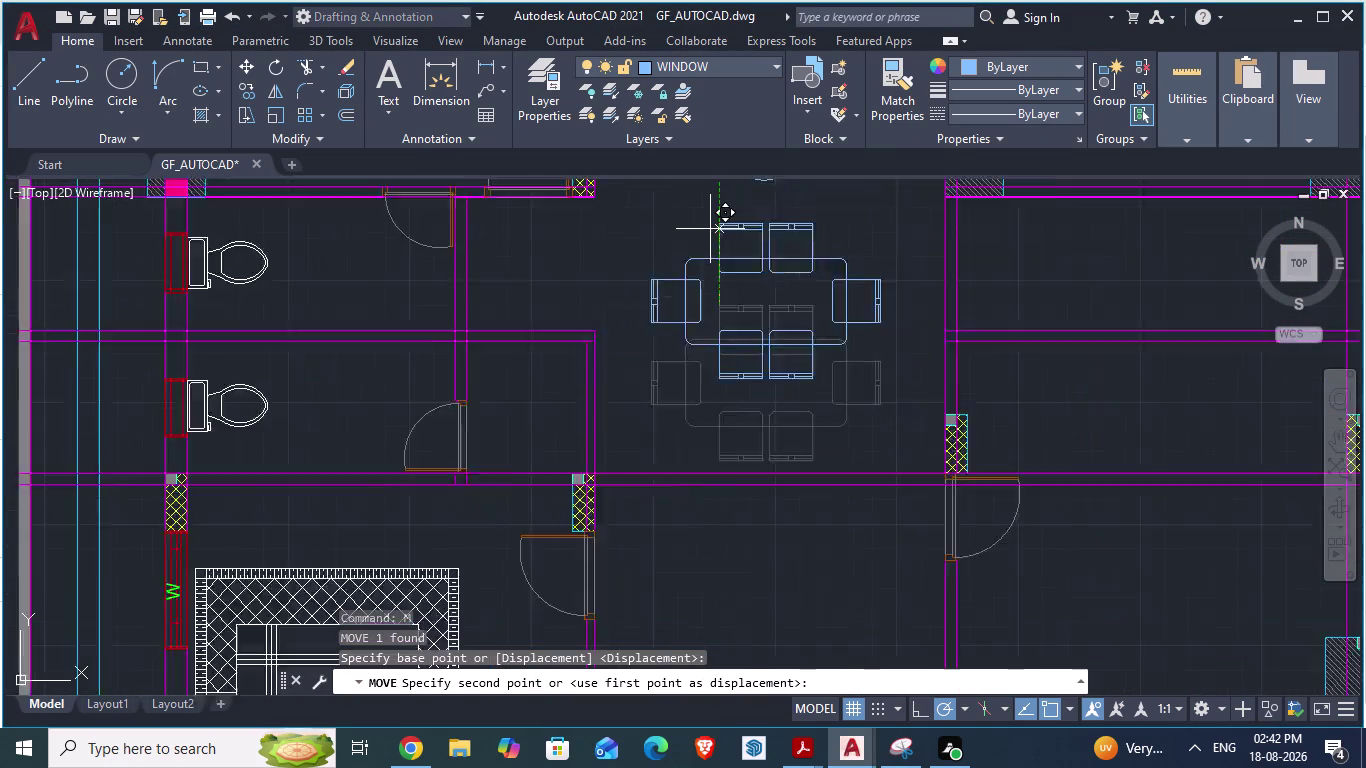
drag(710, 229, 707, 222)
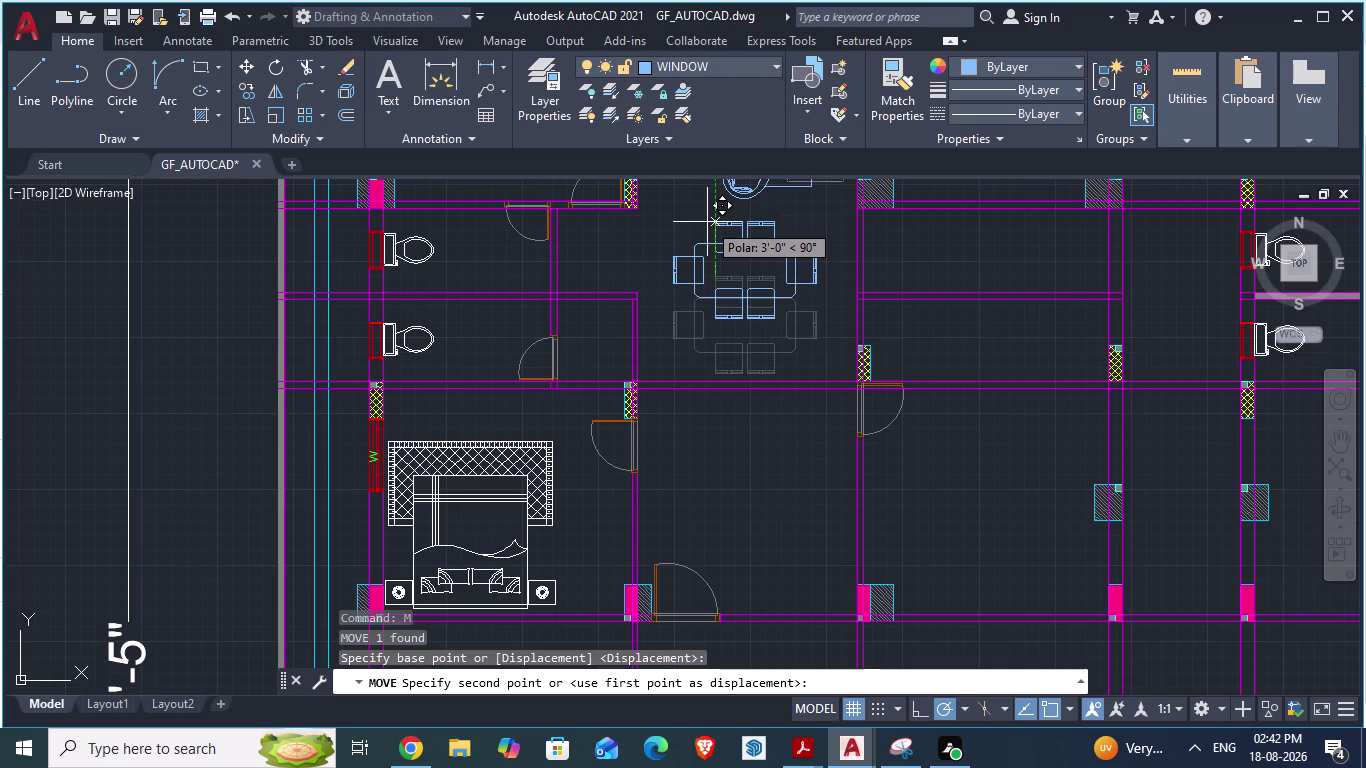
drag(707, 222, 707, 216)
click(707, 216)
scroll(down, 3)
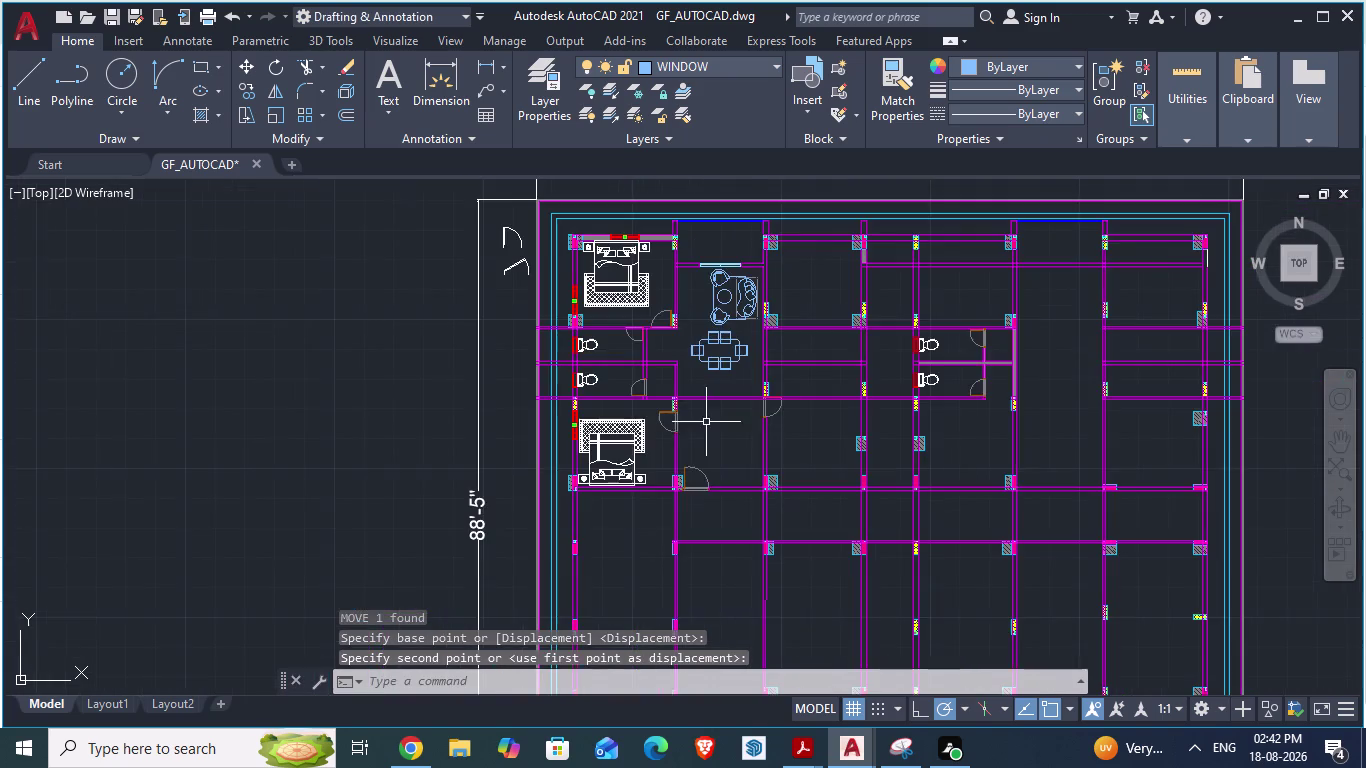
scroll(up, 3)
Compare the ground floor layout against the ARCH PLANS apartment plan's dining area.
key(alt+Tab)
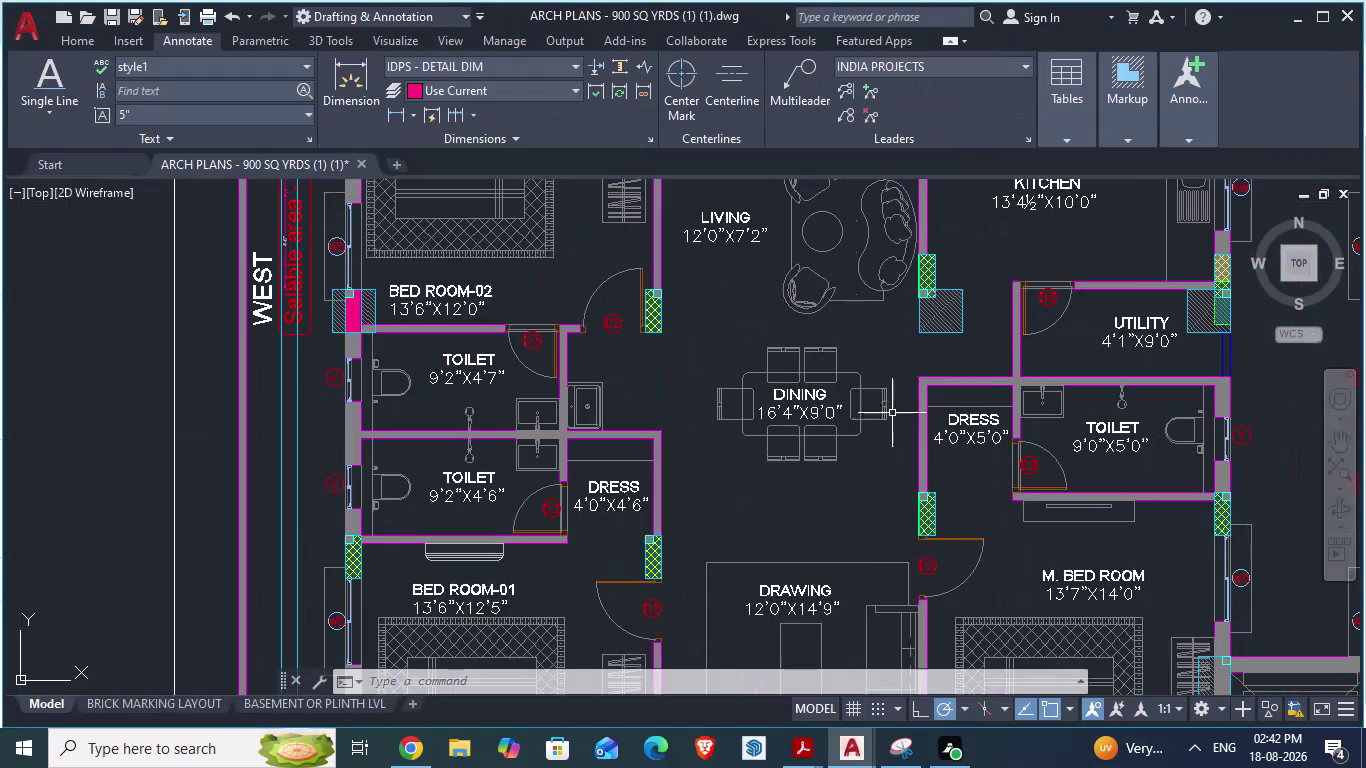
scroll(down, 3)
key(alt+Tab)
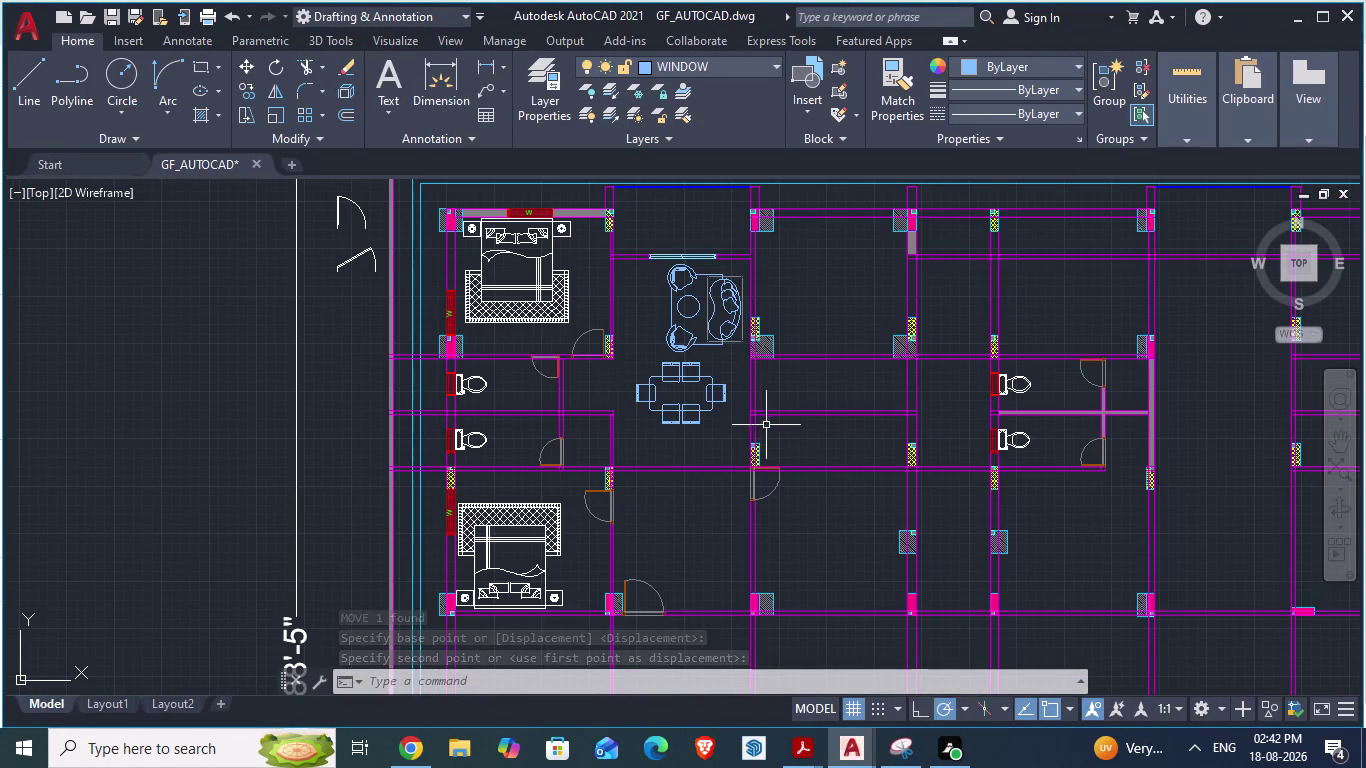
key(alt+Tab)
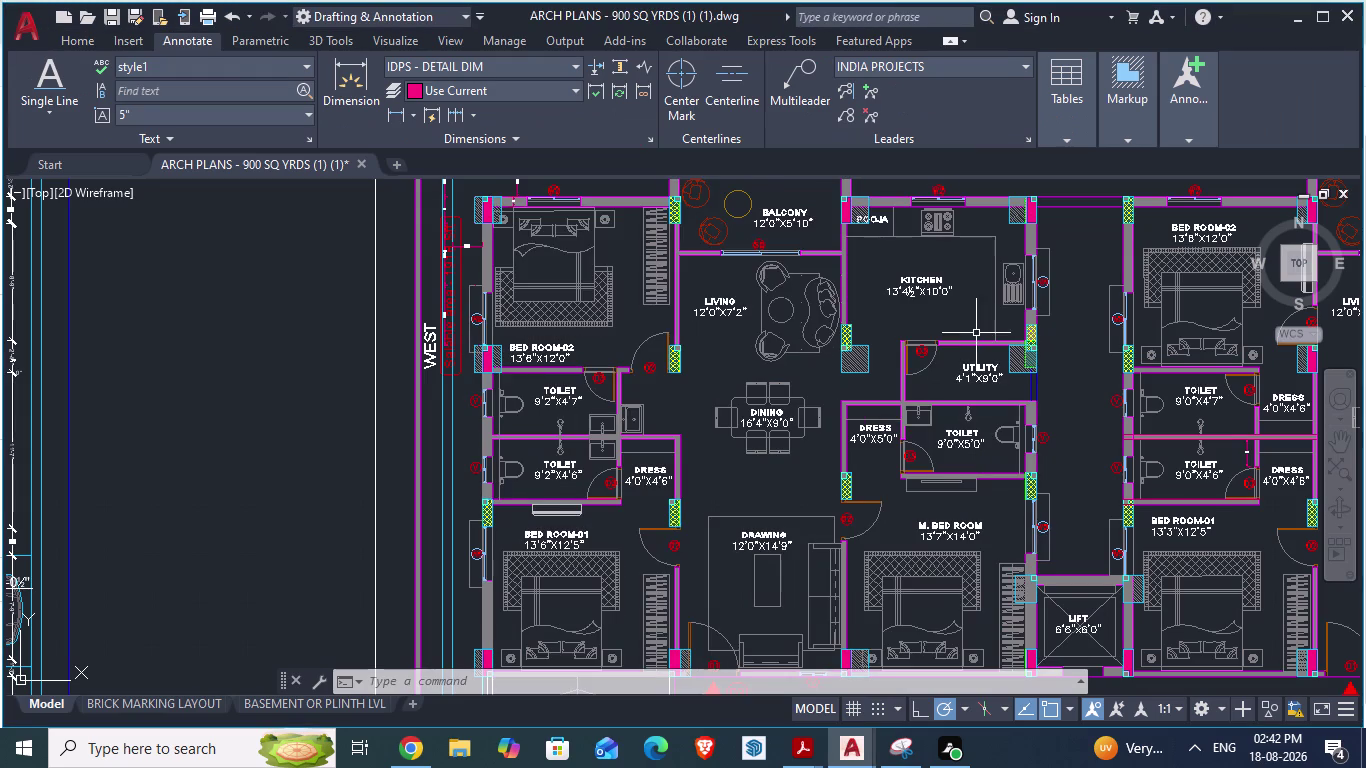
scroll(up, 3)
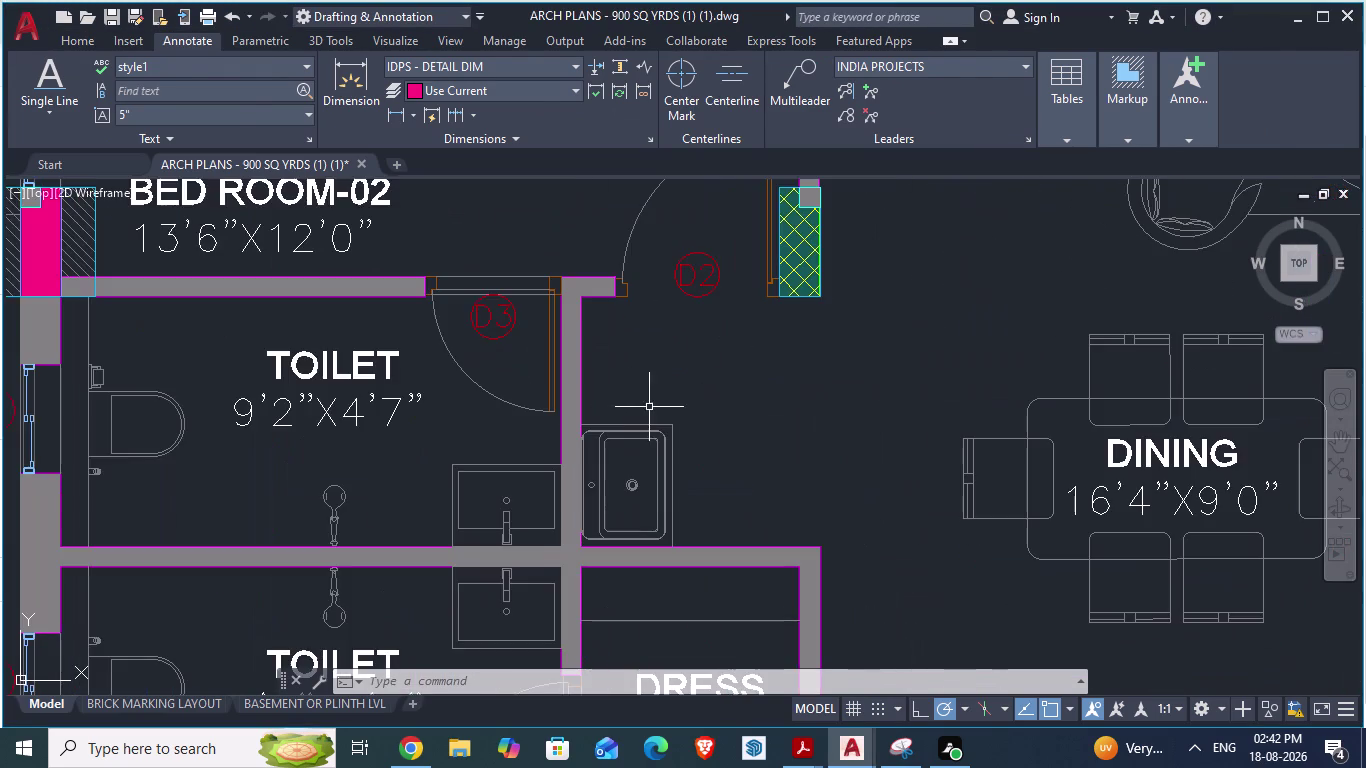
key(alt+Tab)
scroll(down, 3)
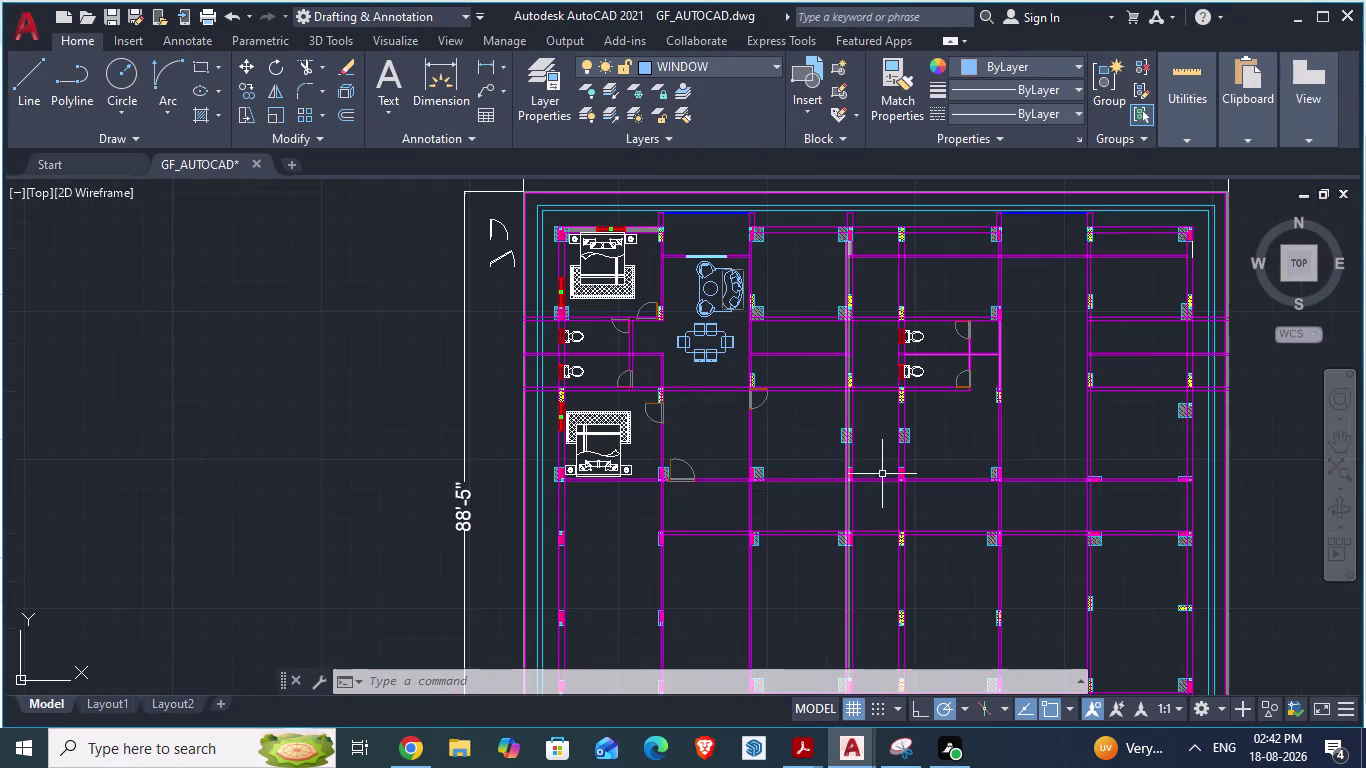
key(alt+Tab)
scroll(down, 3)
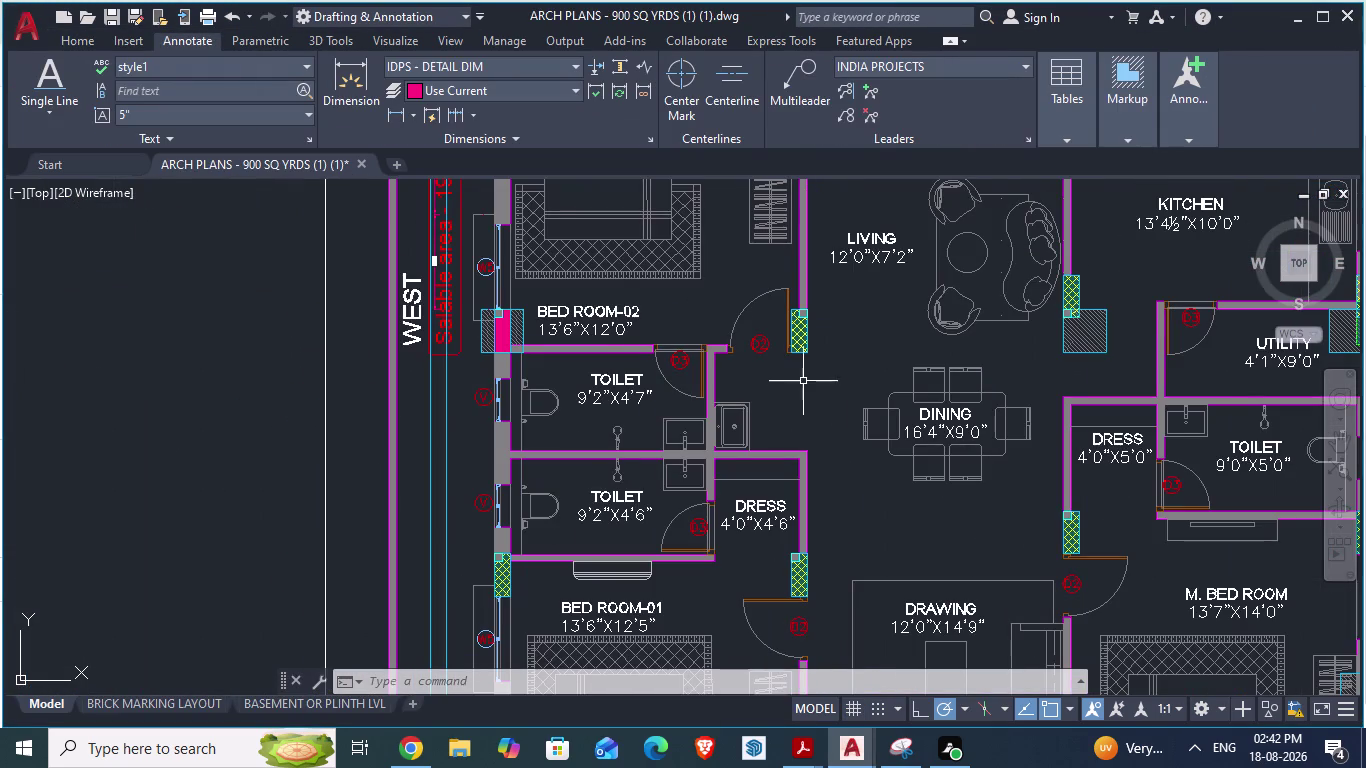
scroll(down, 3)
key(alt+Tab)
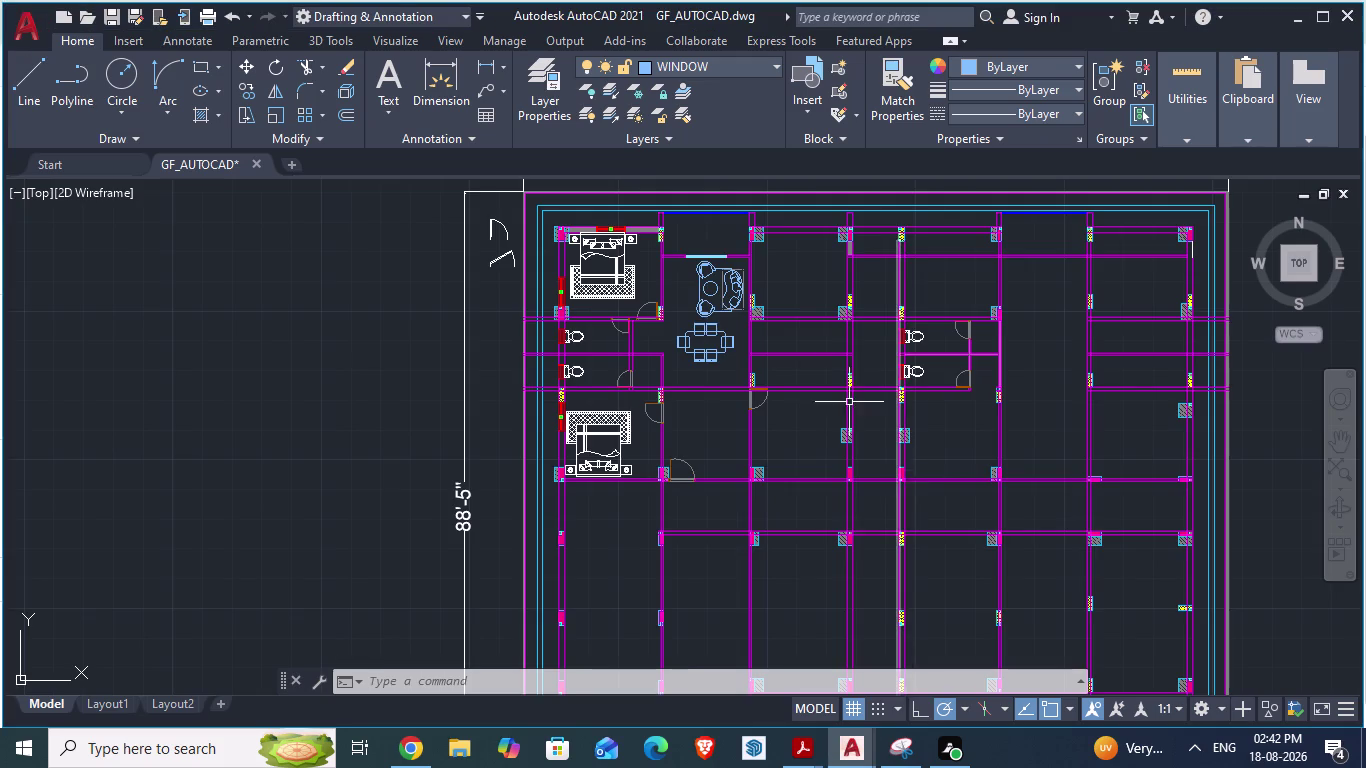
scroll(down, 3)
scroll(up, 3)
key(alt+Tab)
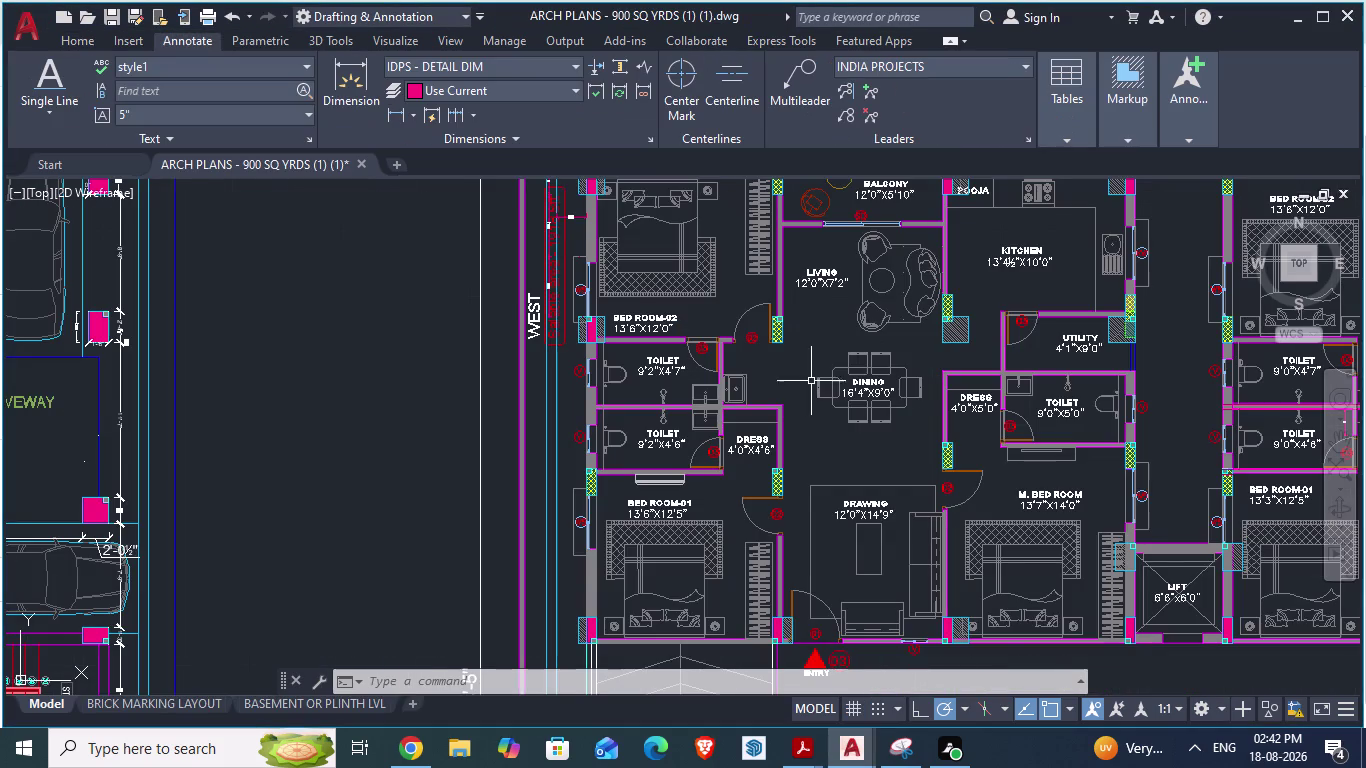
scroll(down, 3)
scroll(up, 3)
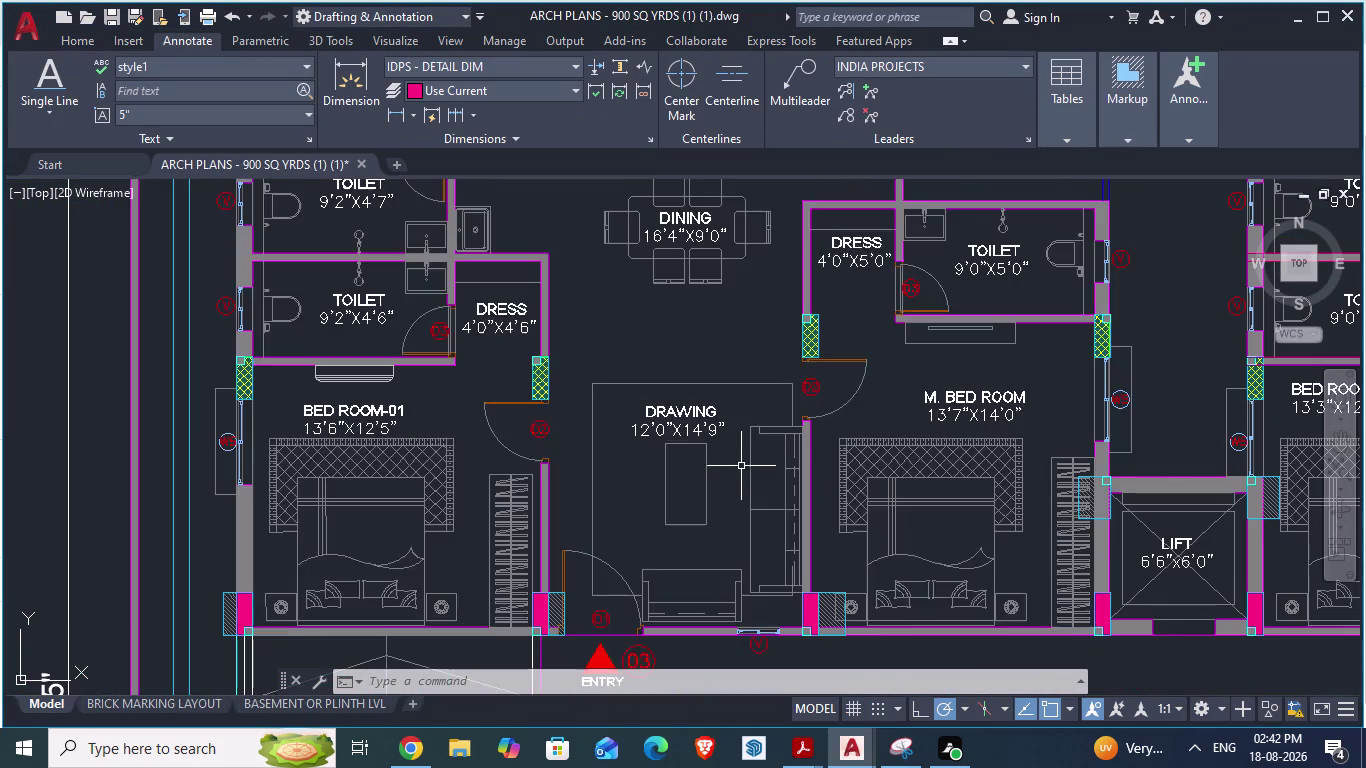
key(alt+Tab)
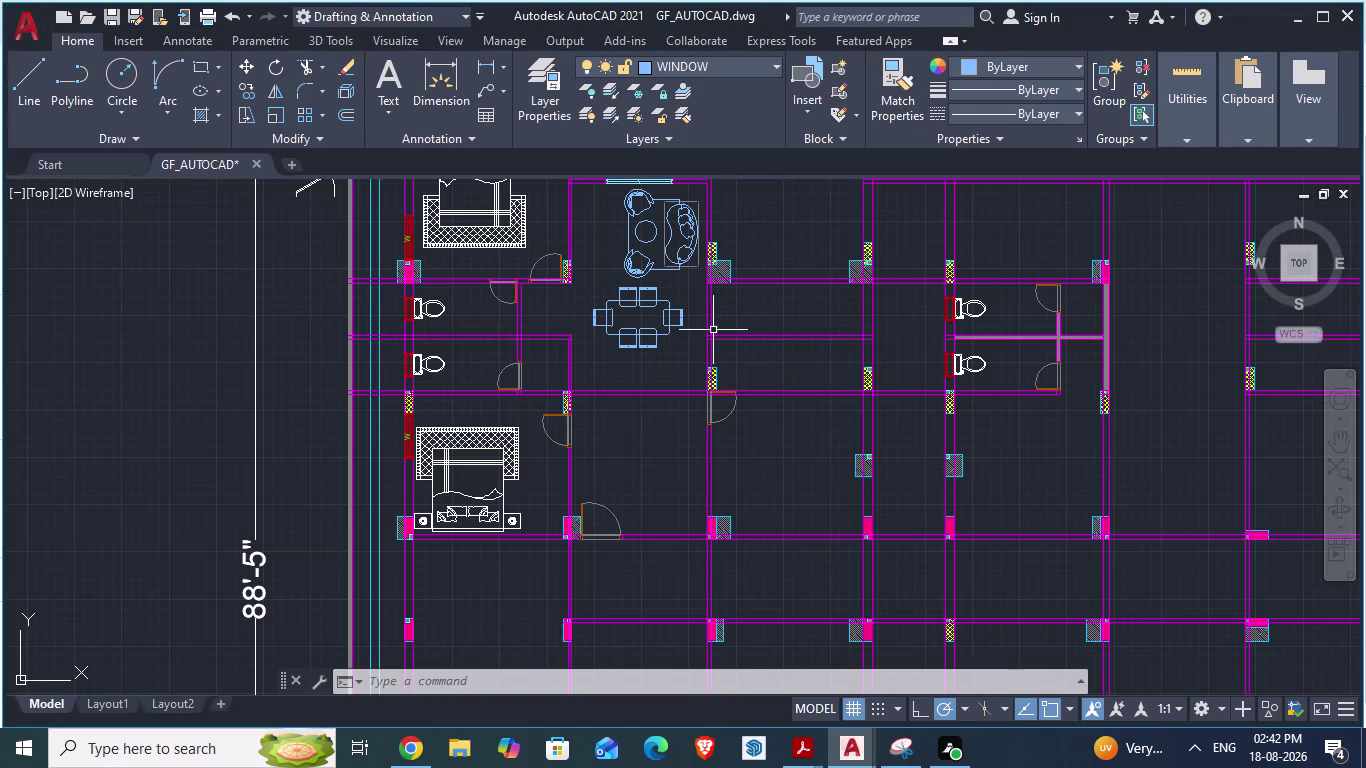
click(808, 112)
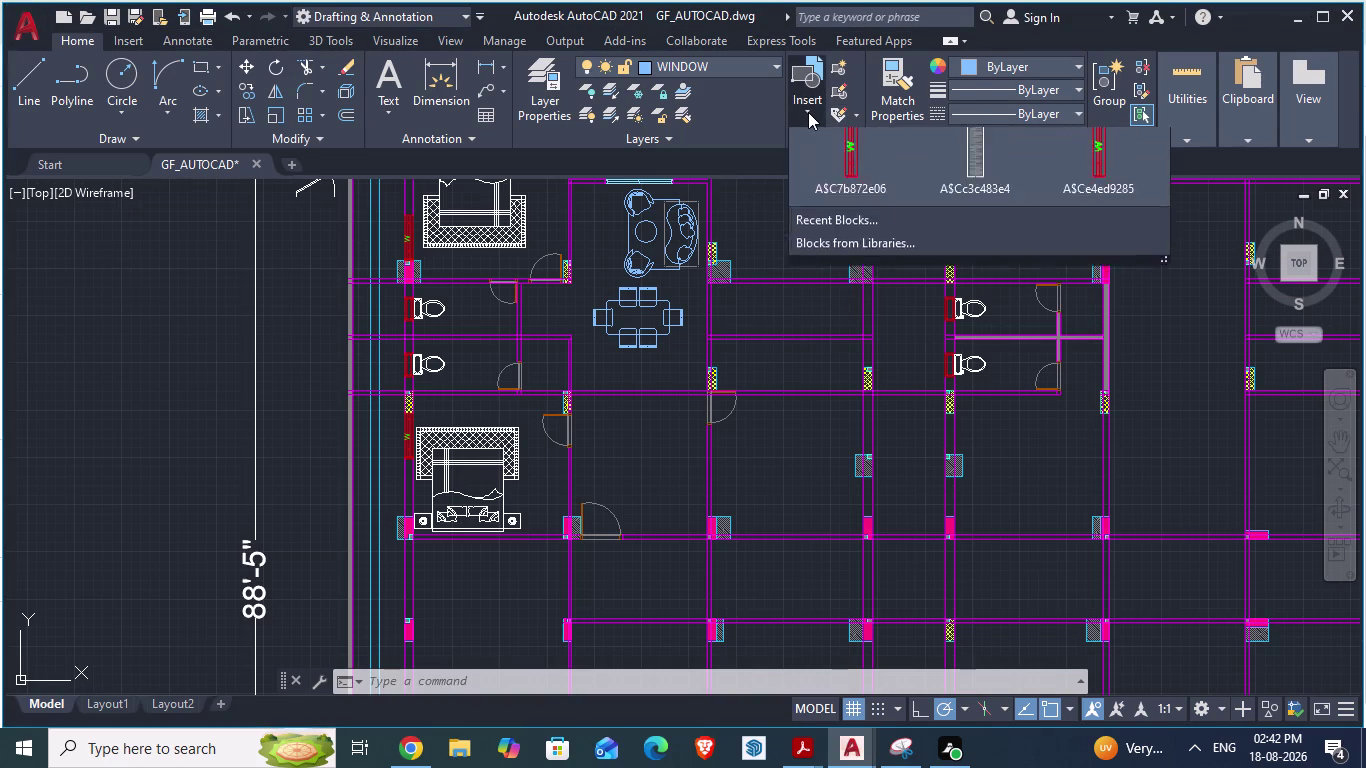
Open the Blocks palette library from ARCH PLANS - 900 SQ YRDS (1).dwg.
scroll(down, 3)
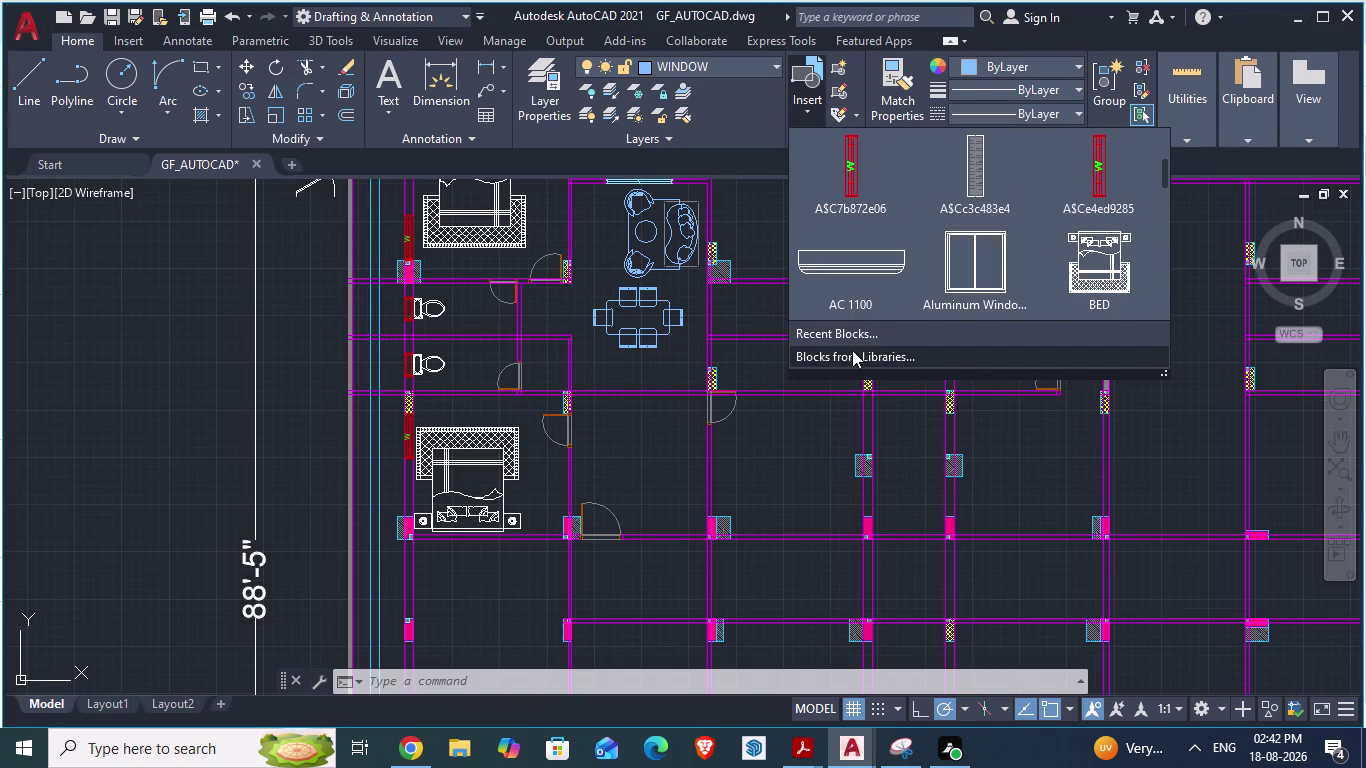
click(848, 355)
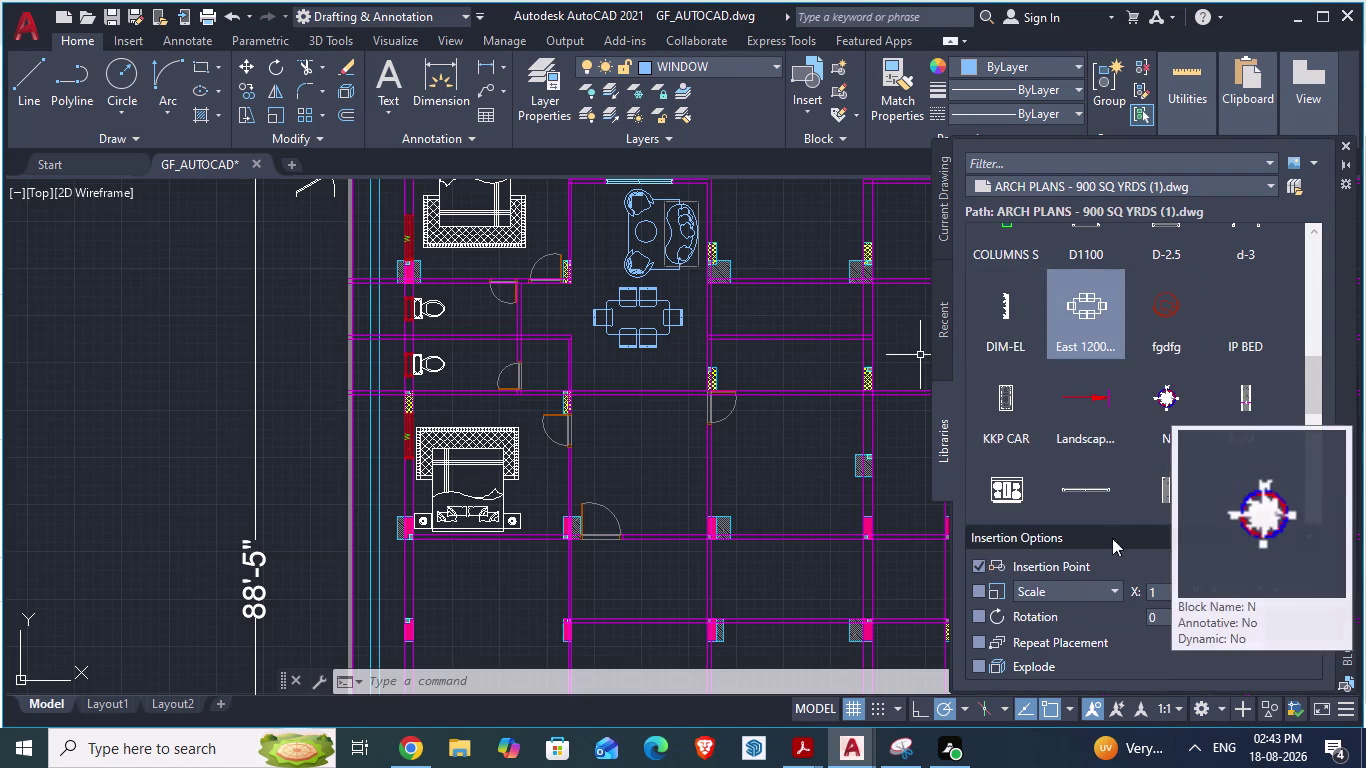
Scroll the ARCH PLANS library and pick the sink7a block for insertion.
scroll(up, 3)
scroll(up, 3)
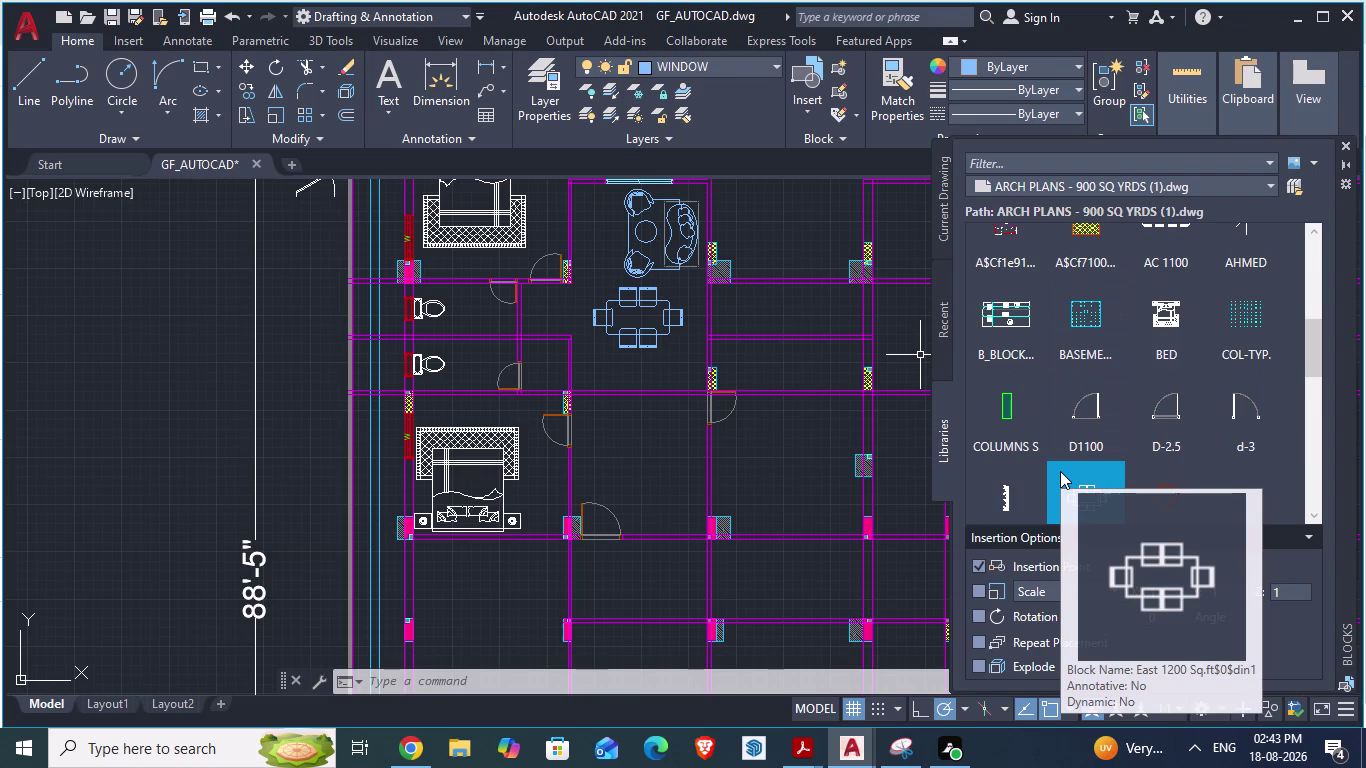
scroll(up, 3)
scroll(up, 3)
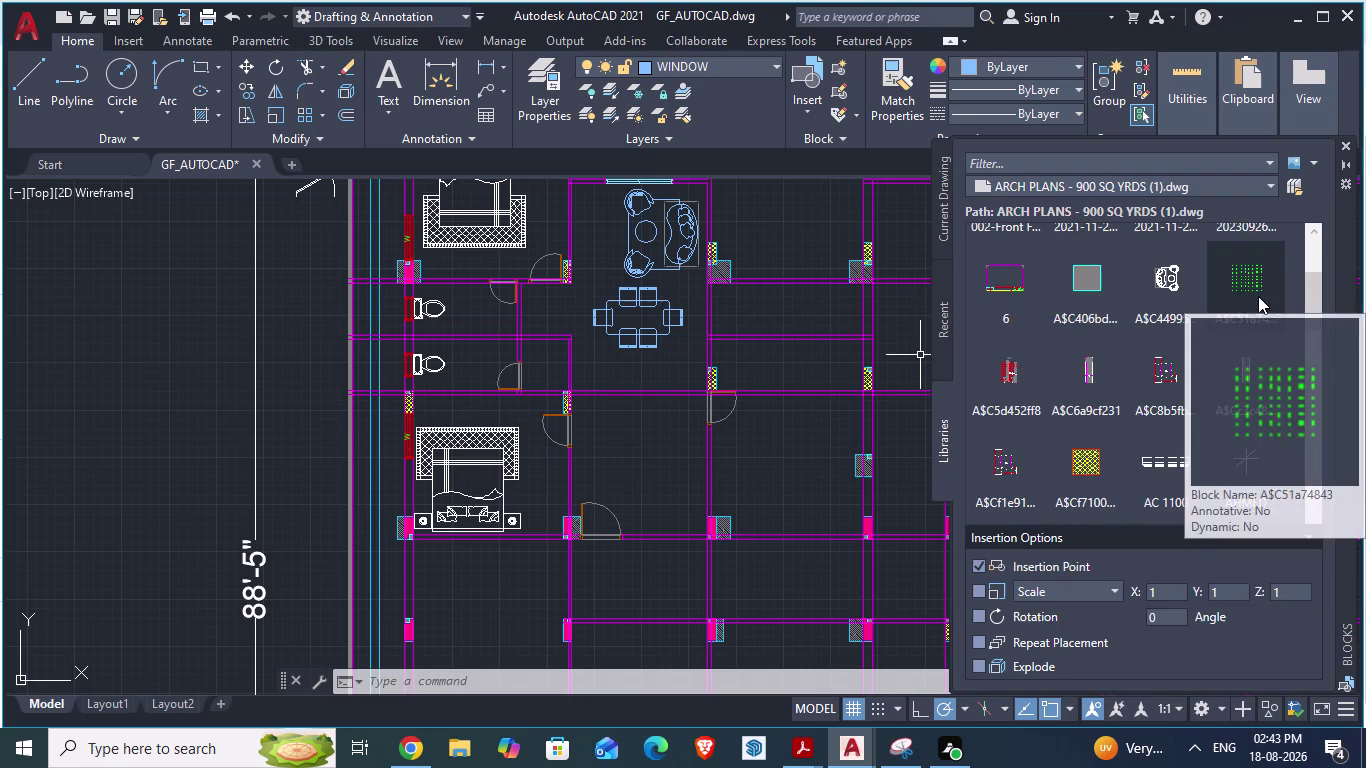
scroll(up, 3)
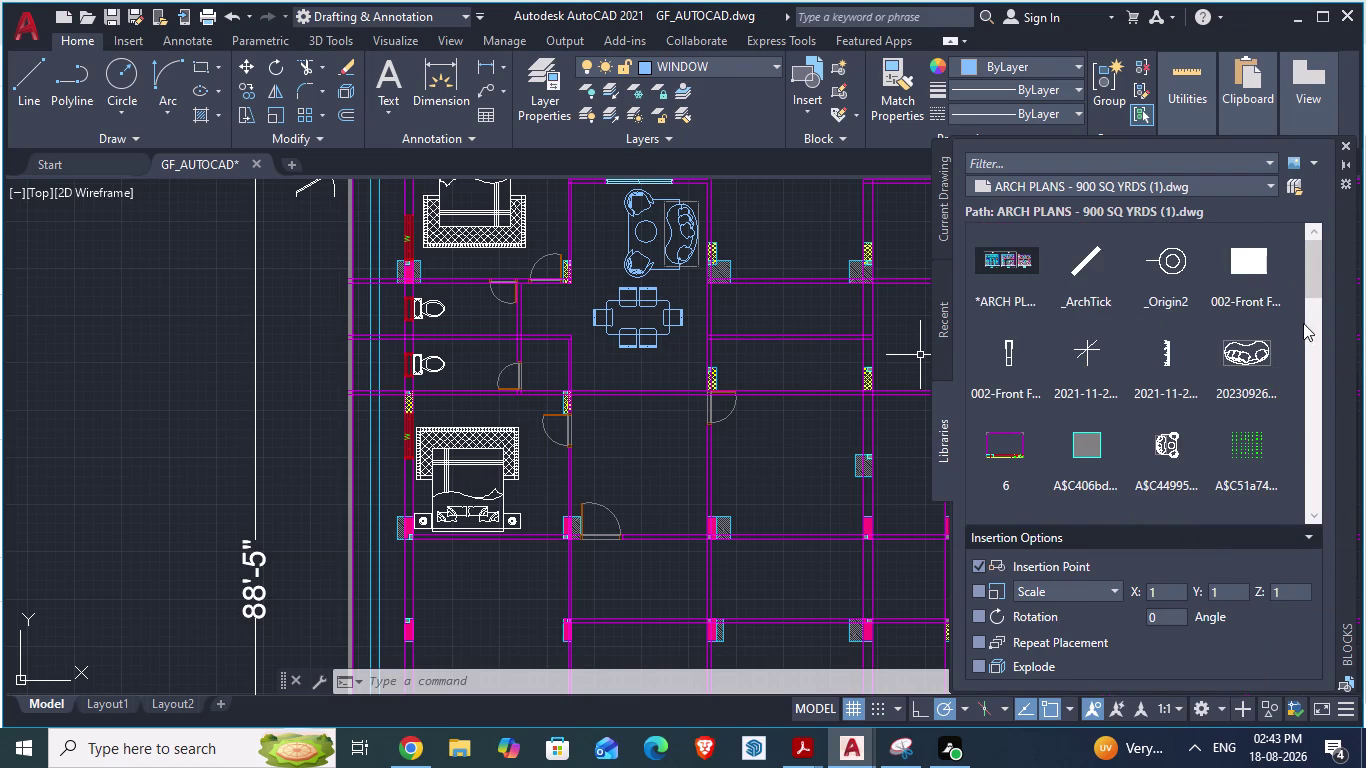
scroll(up, 3)
scroll(up, 3)
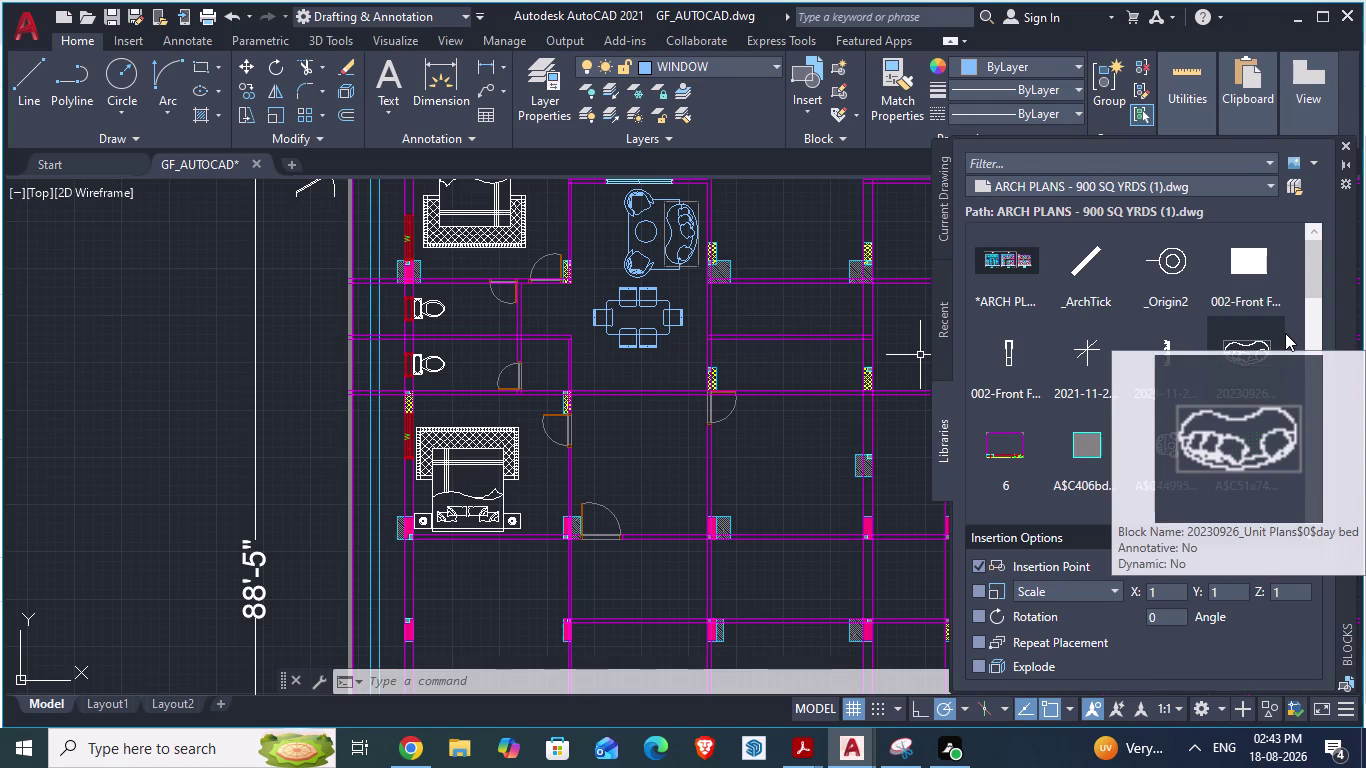
scroll(down, 3)
scroll(down, 3)
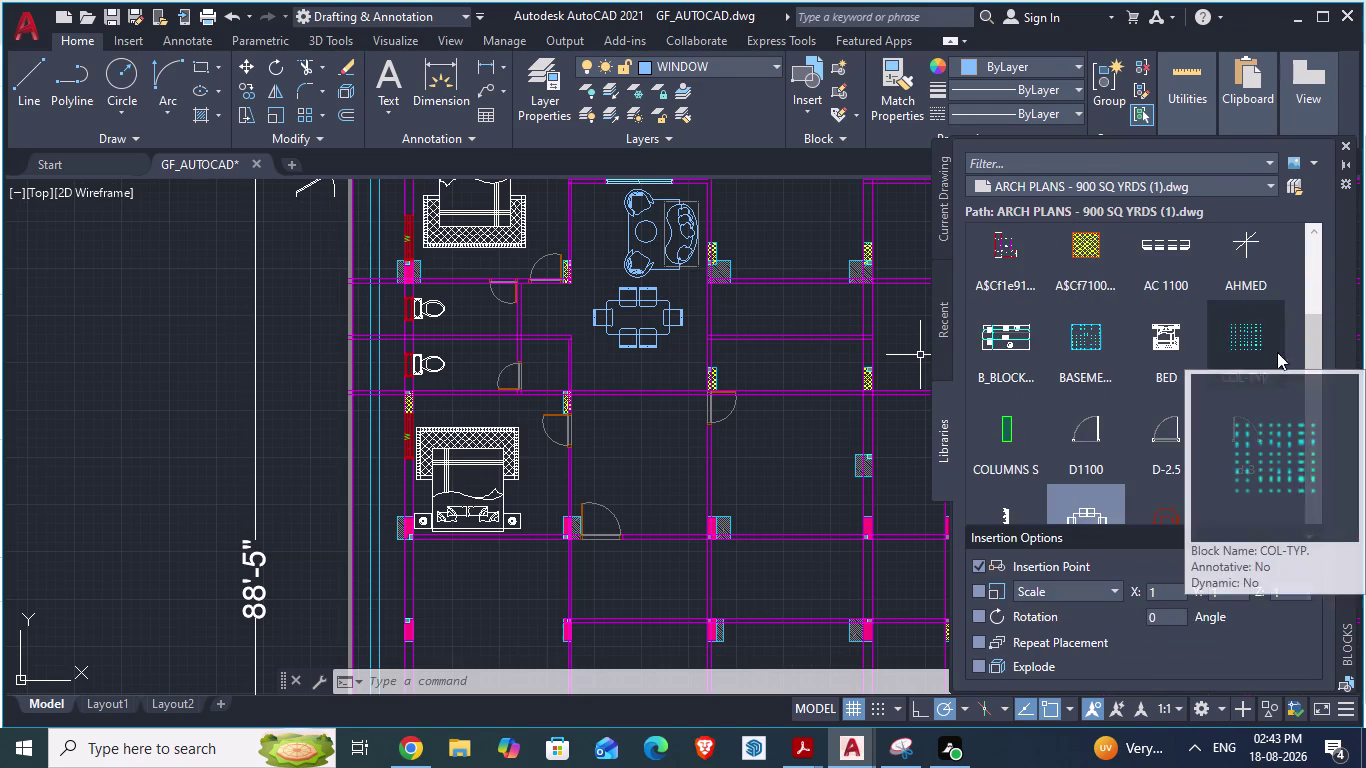
scroll(down, 3)
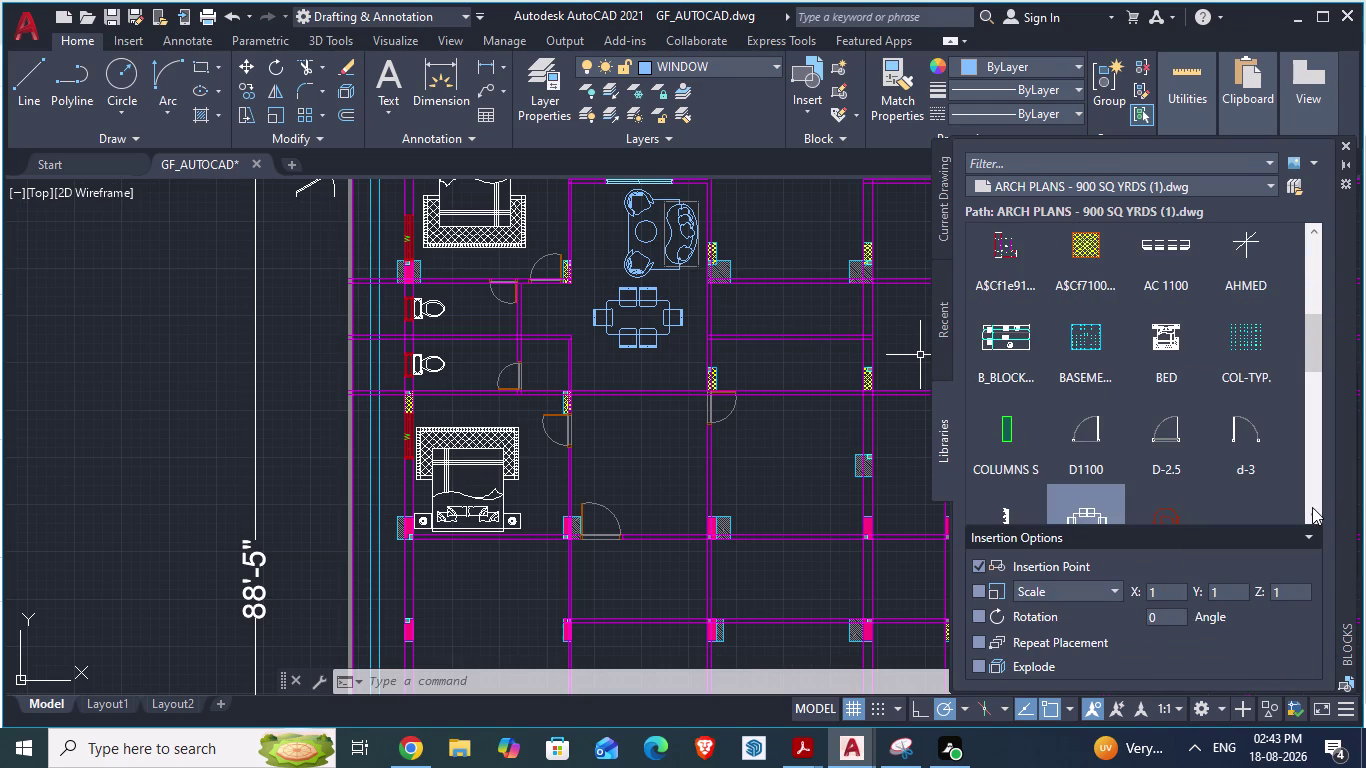
triple_click(1312, 513)
triple_click(1312, 513)
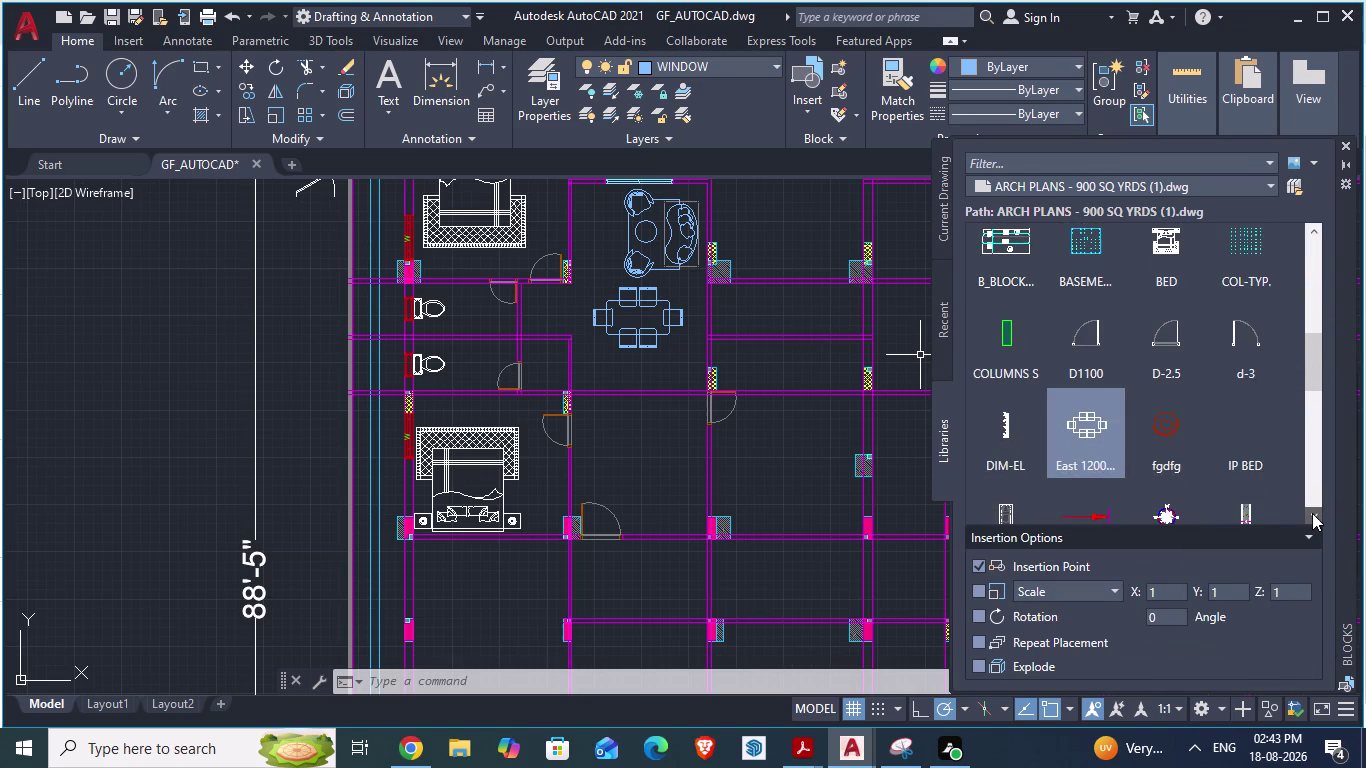
triple_click(1312, 513)
click(1312, 513)
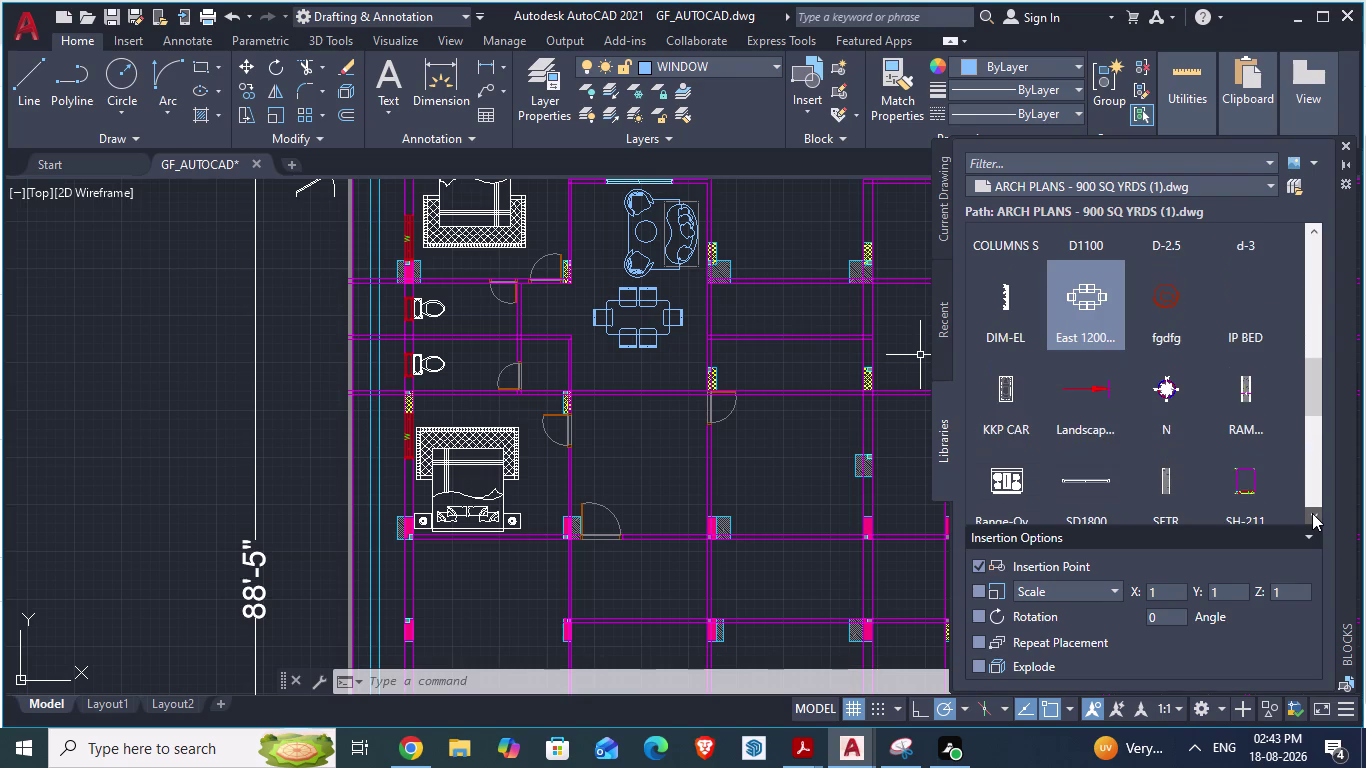
click(1312, 513)
triple_click(1312, 513)
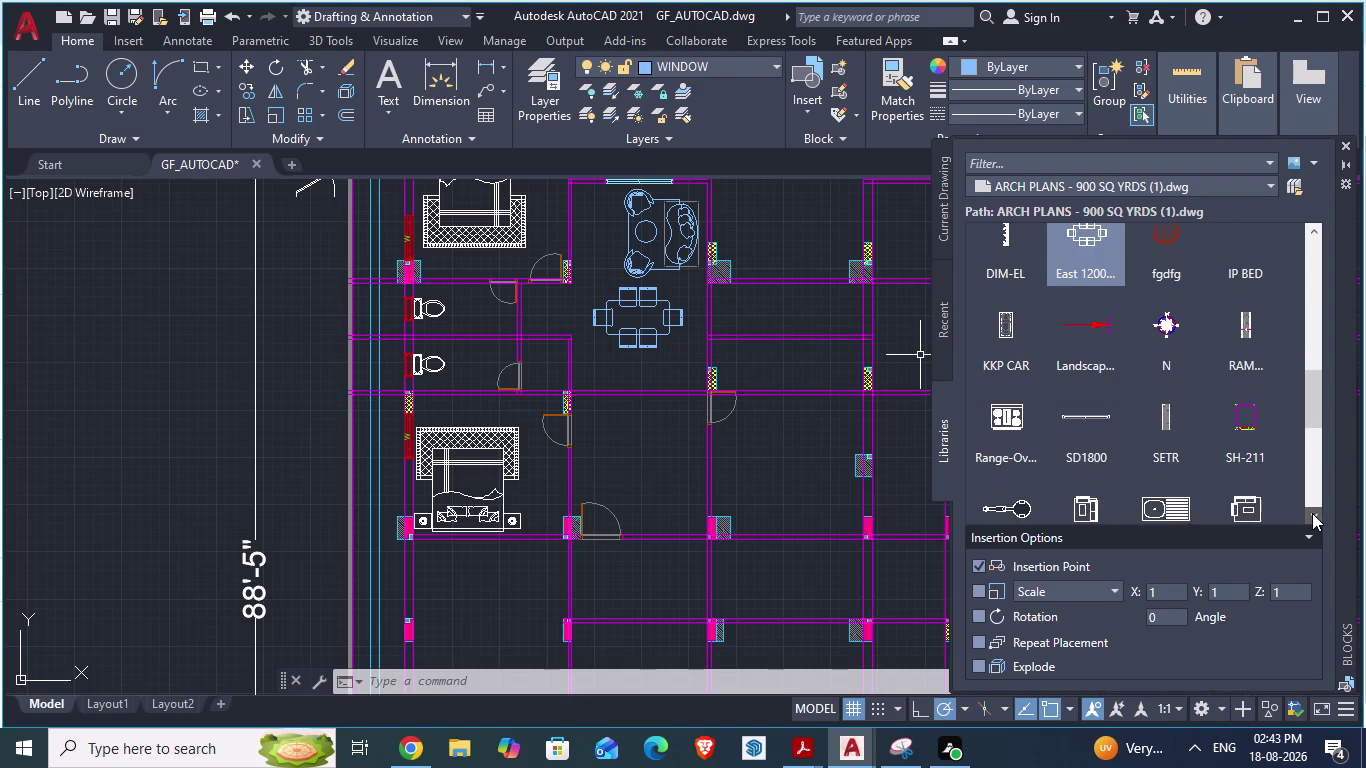
click(1312, 513)
click(1160, 433)
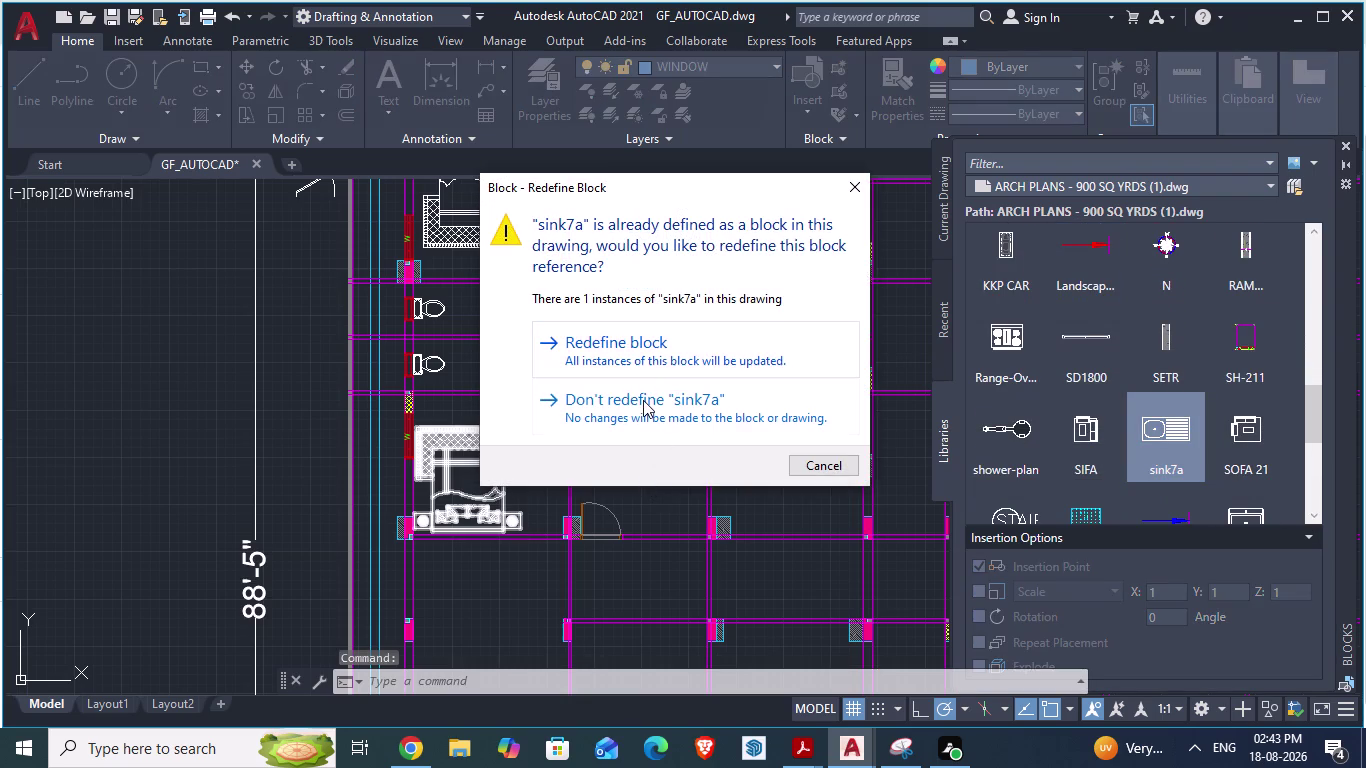
Keep the existing sink7a definition, cancel the insertion, and return to ARCH PLANS.
click(643, 400)
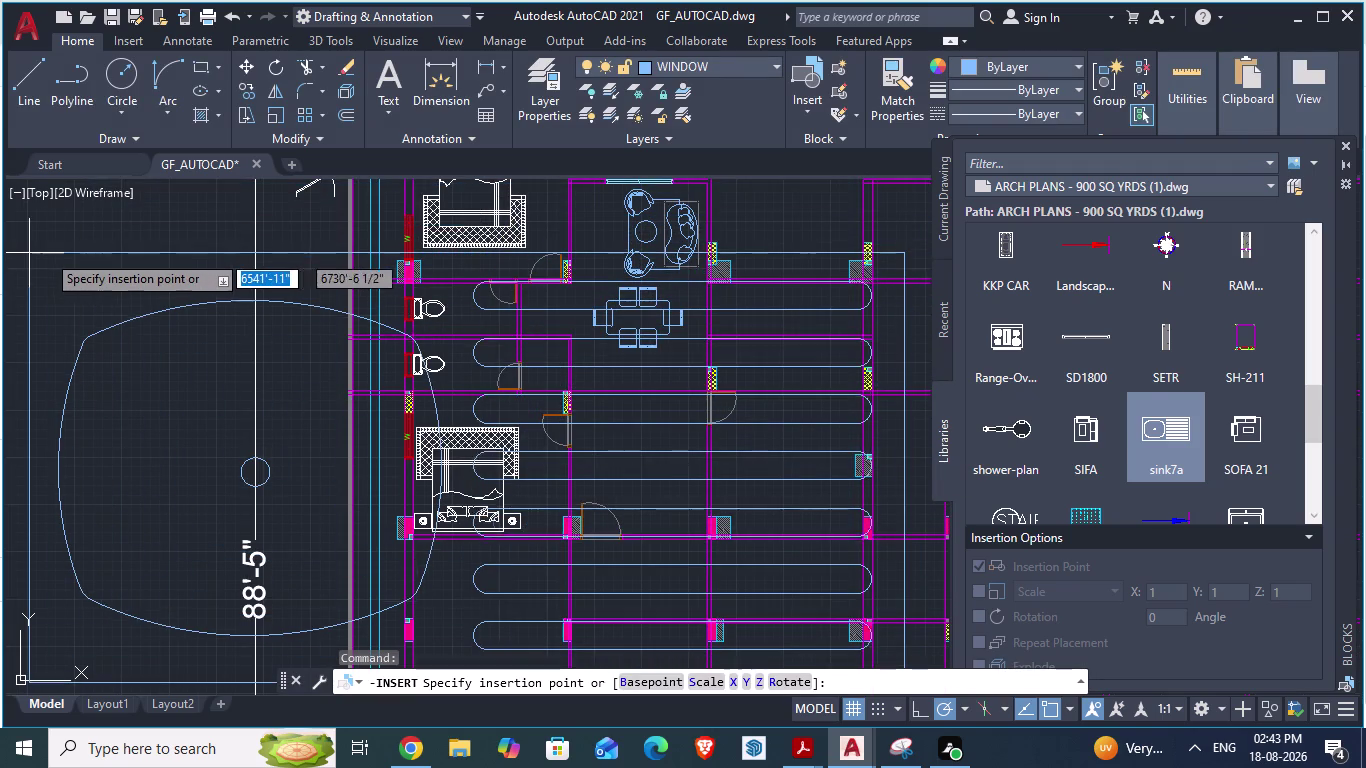
key(Escape)
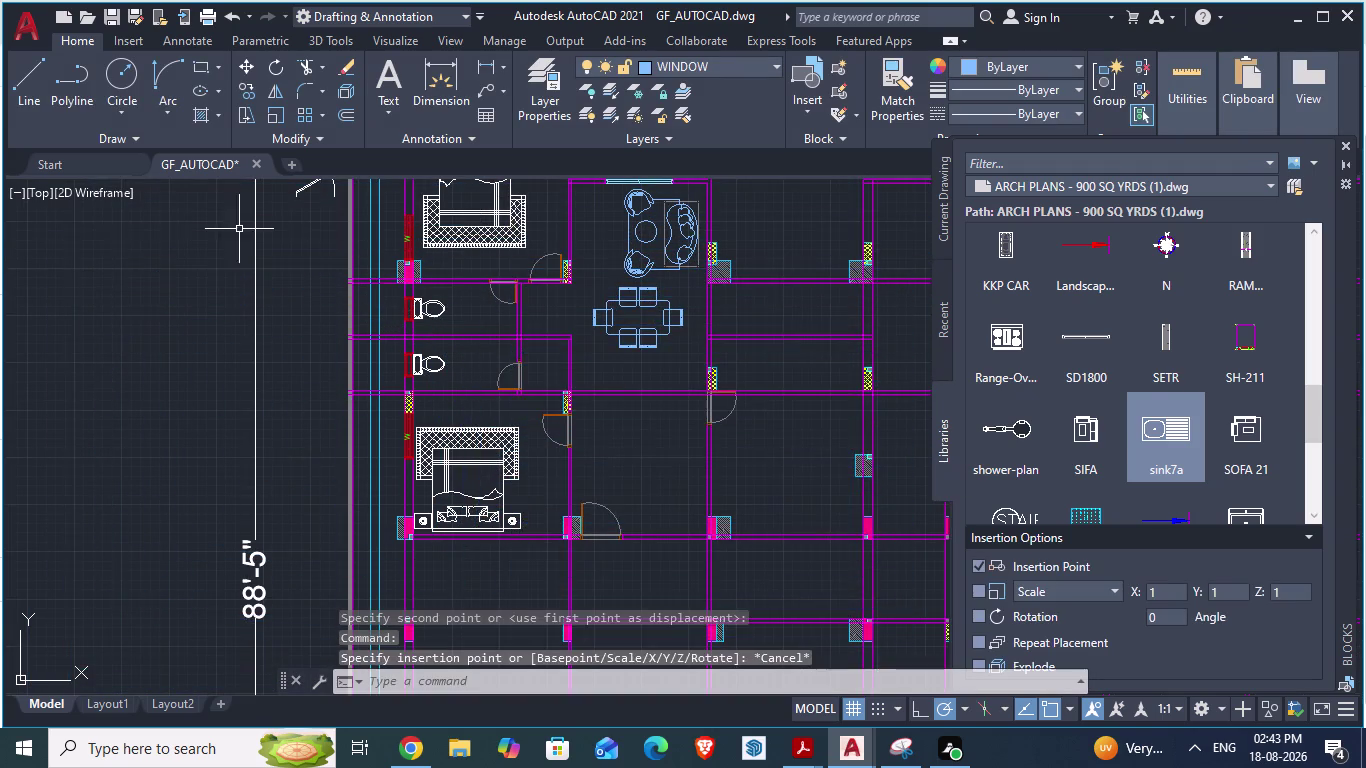
scroll(down, 3)
scroll(up, 3)
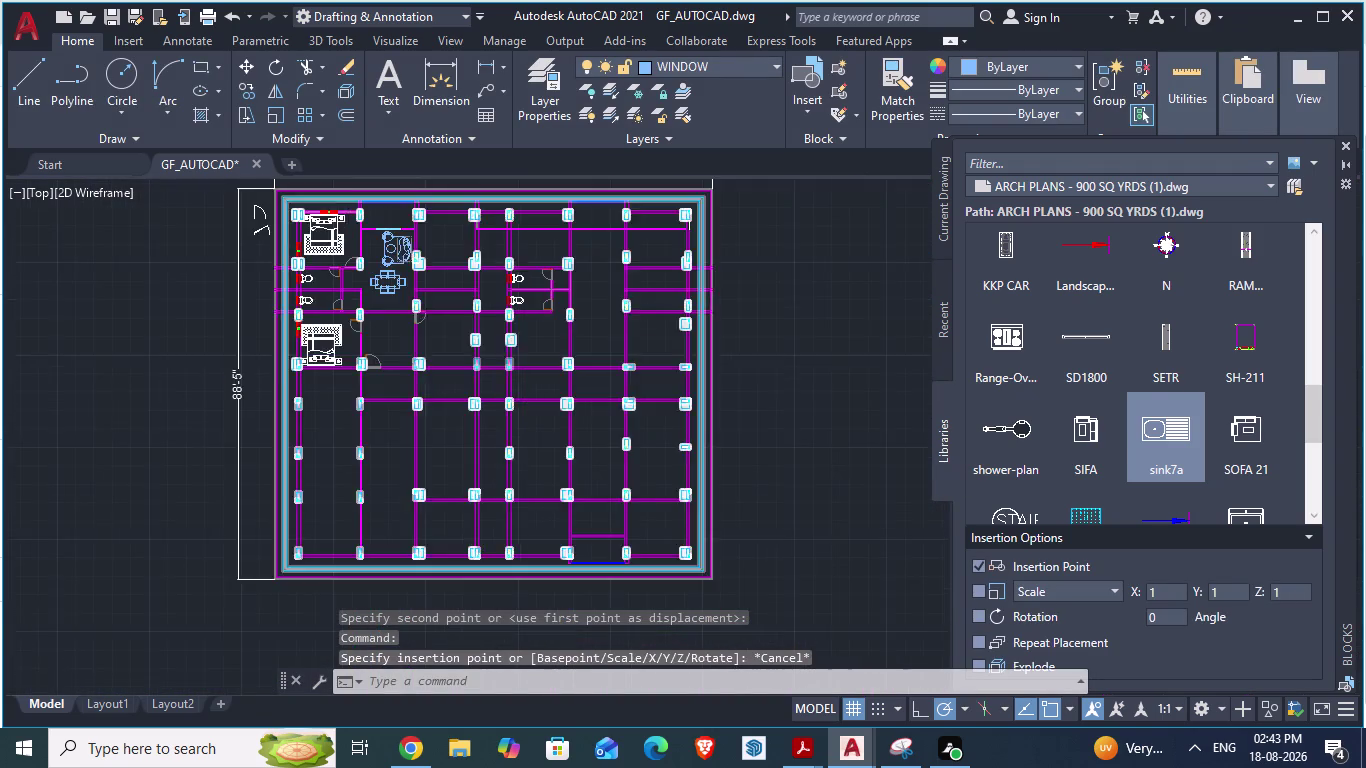
key(alt+Tab)
scroll(down, 3)
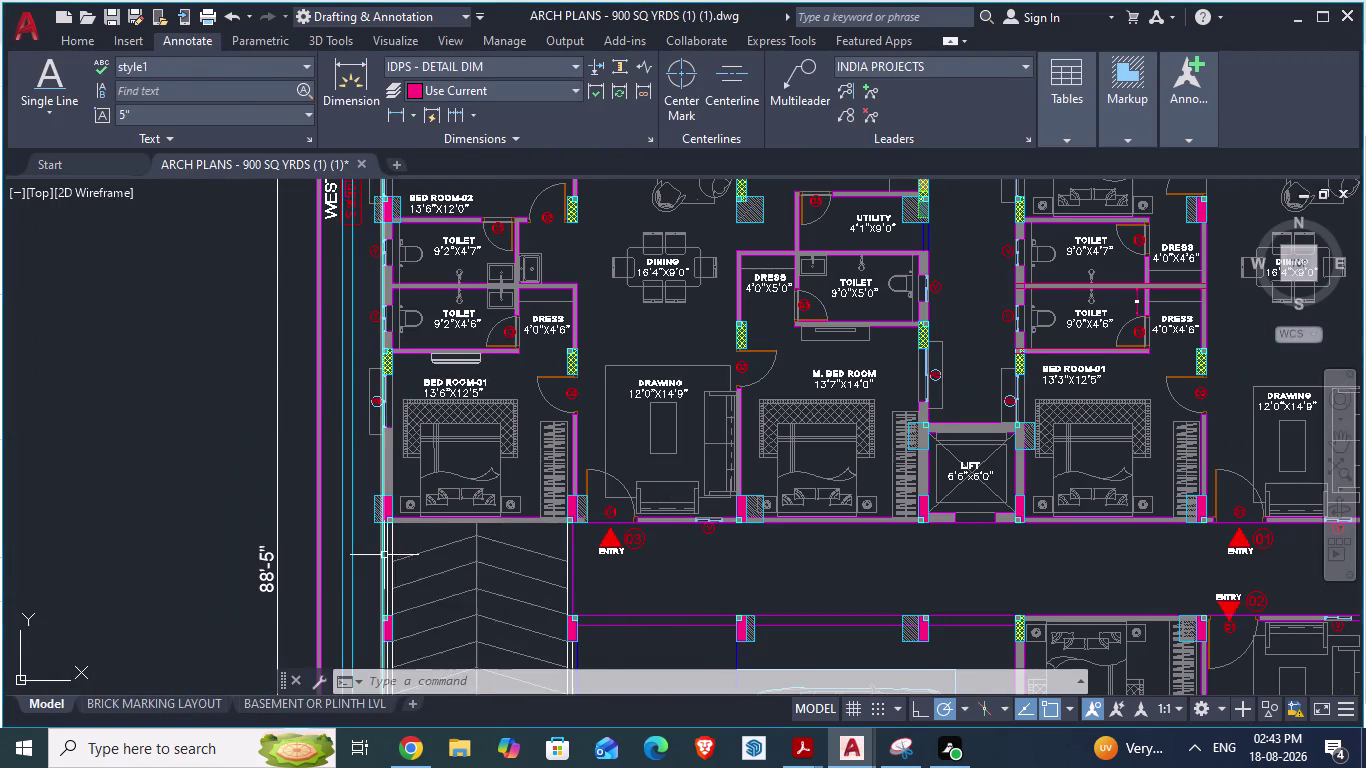
Return to the ground floor plan and paste the copied double bed.
key(alt+Tab)
key(alt+Tab)
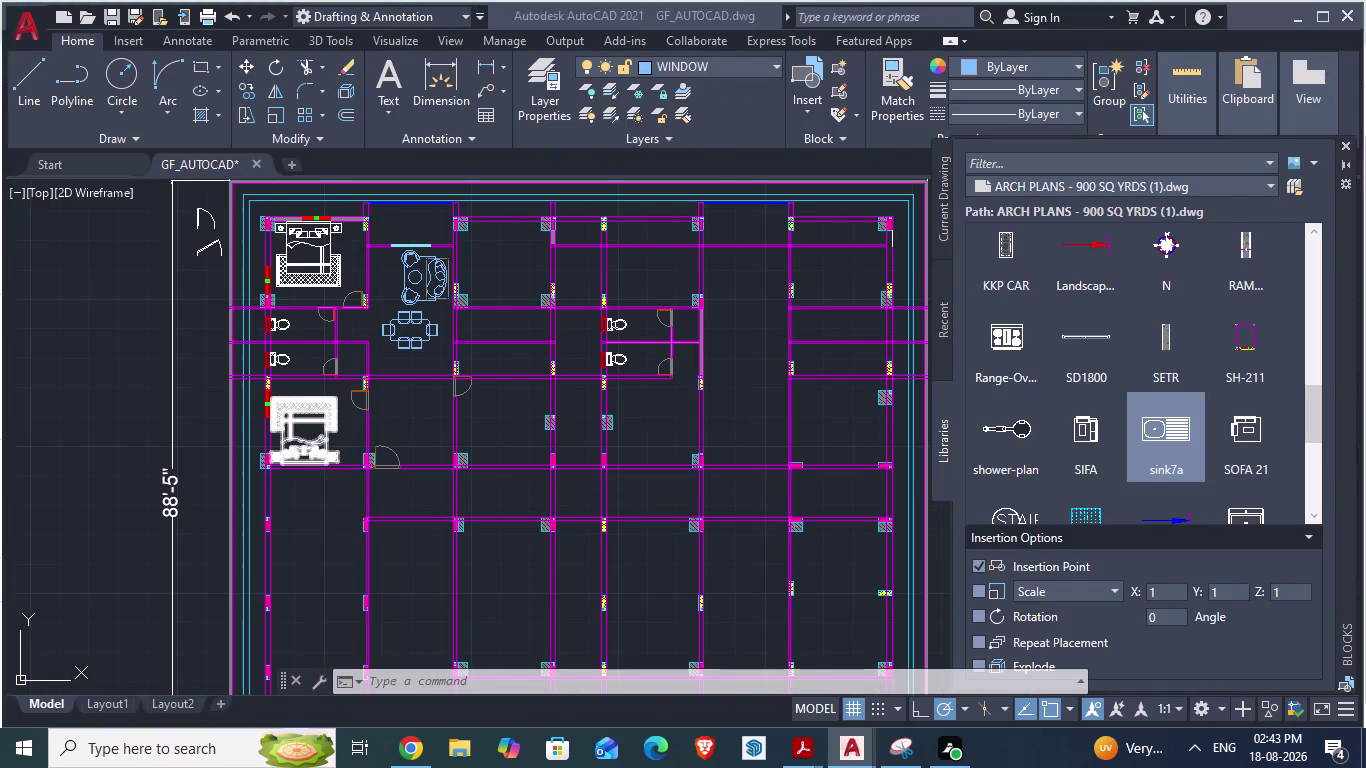
key(alt+Tab)
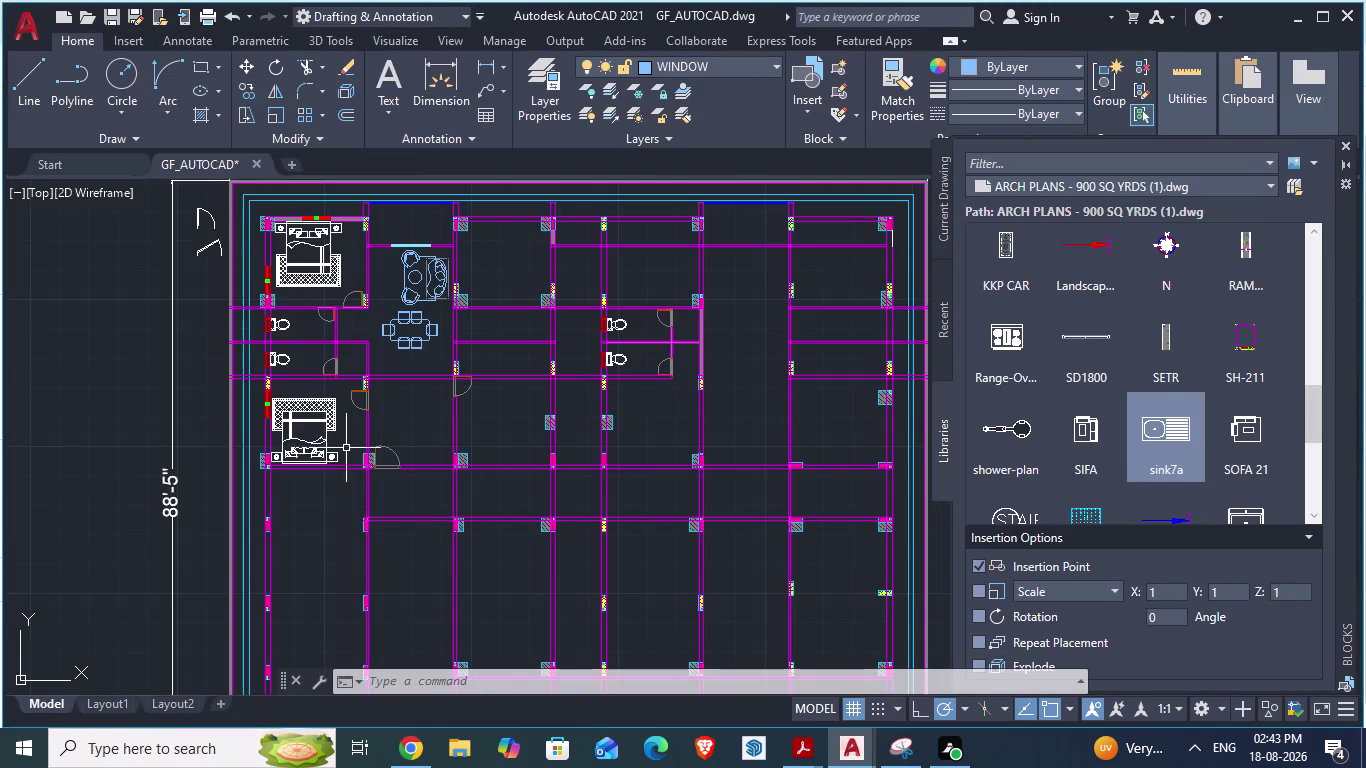
click(322, 455)
key(ctrl+c)
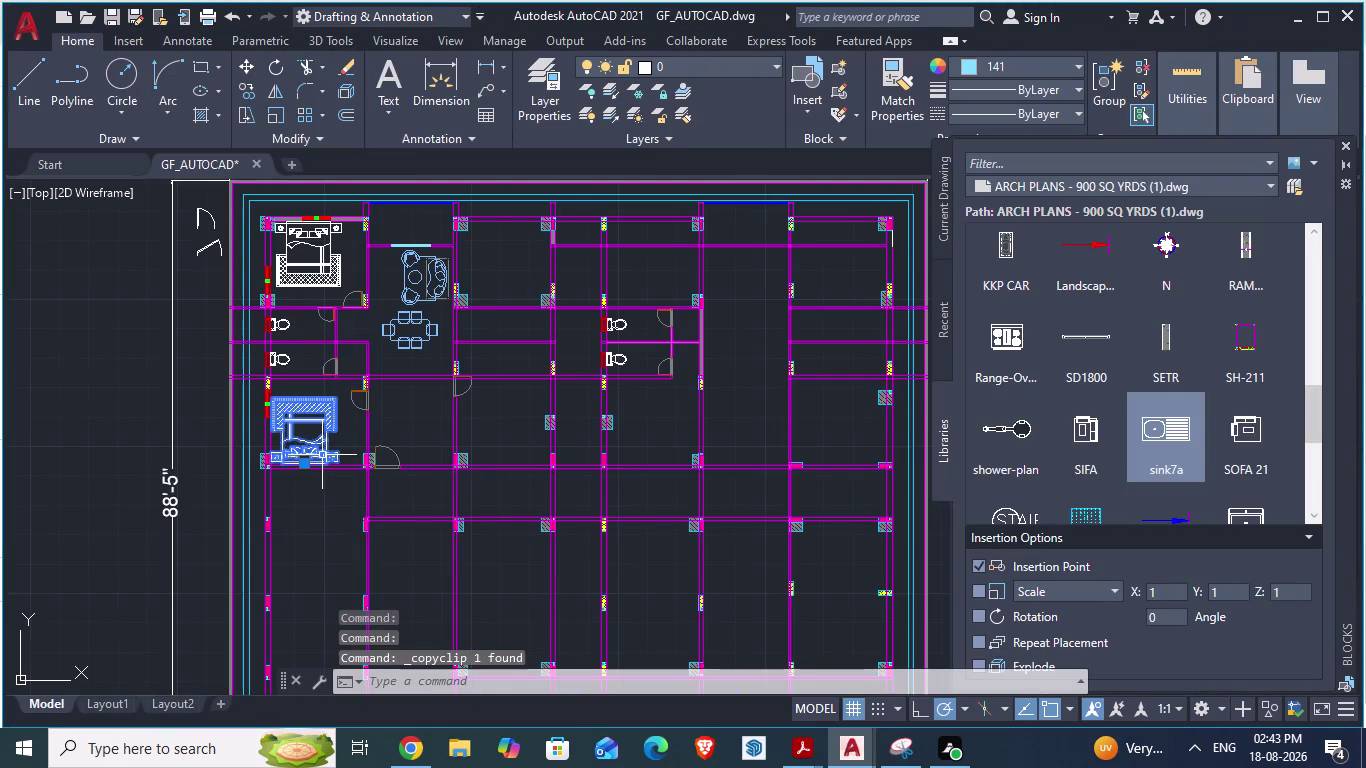
key(ctrl+v)
scroll(up, 3)
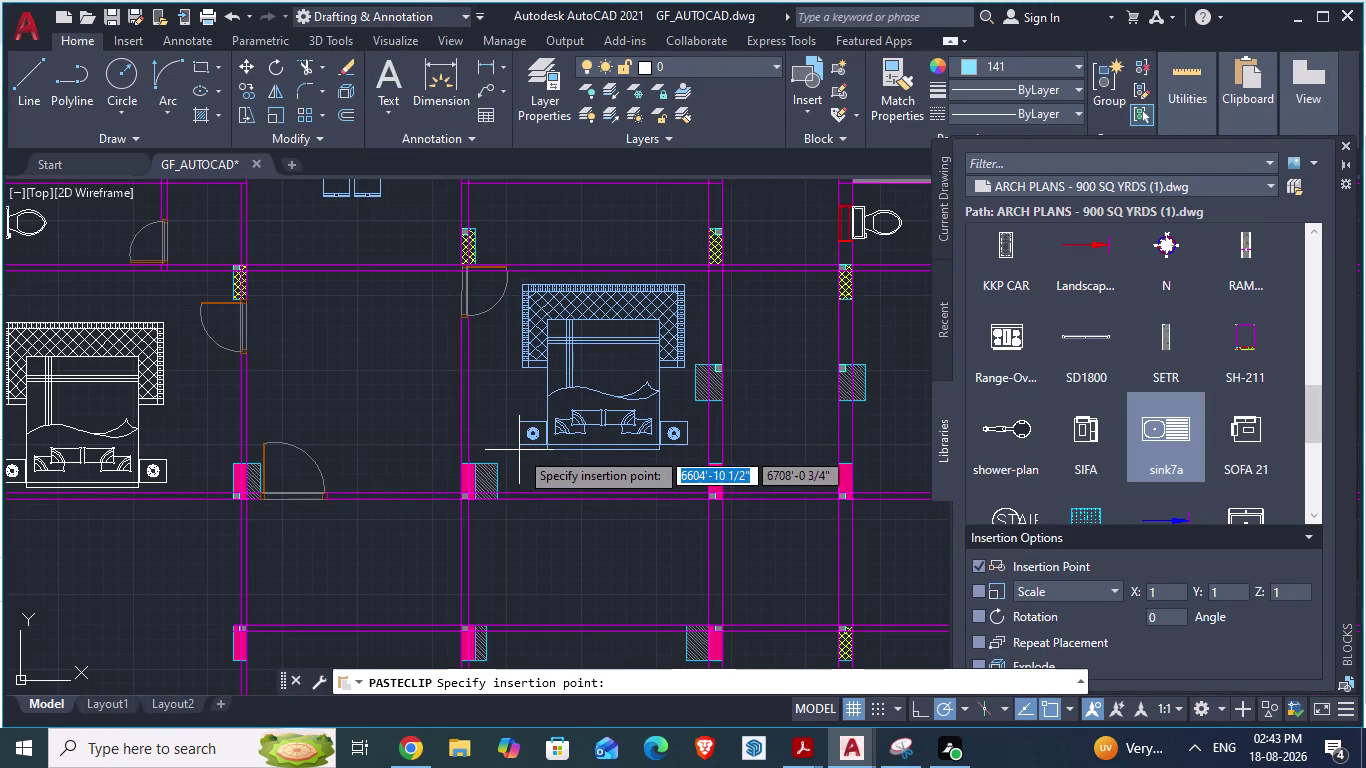
Check the reference plan, then place the pasted bed against the bedroom's lower wall.
key(alt+Tab)
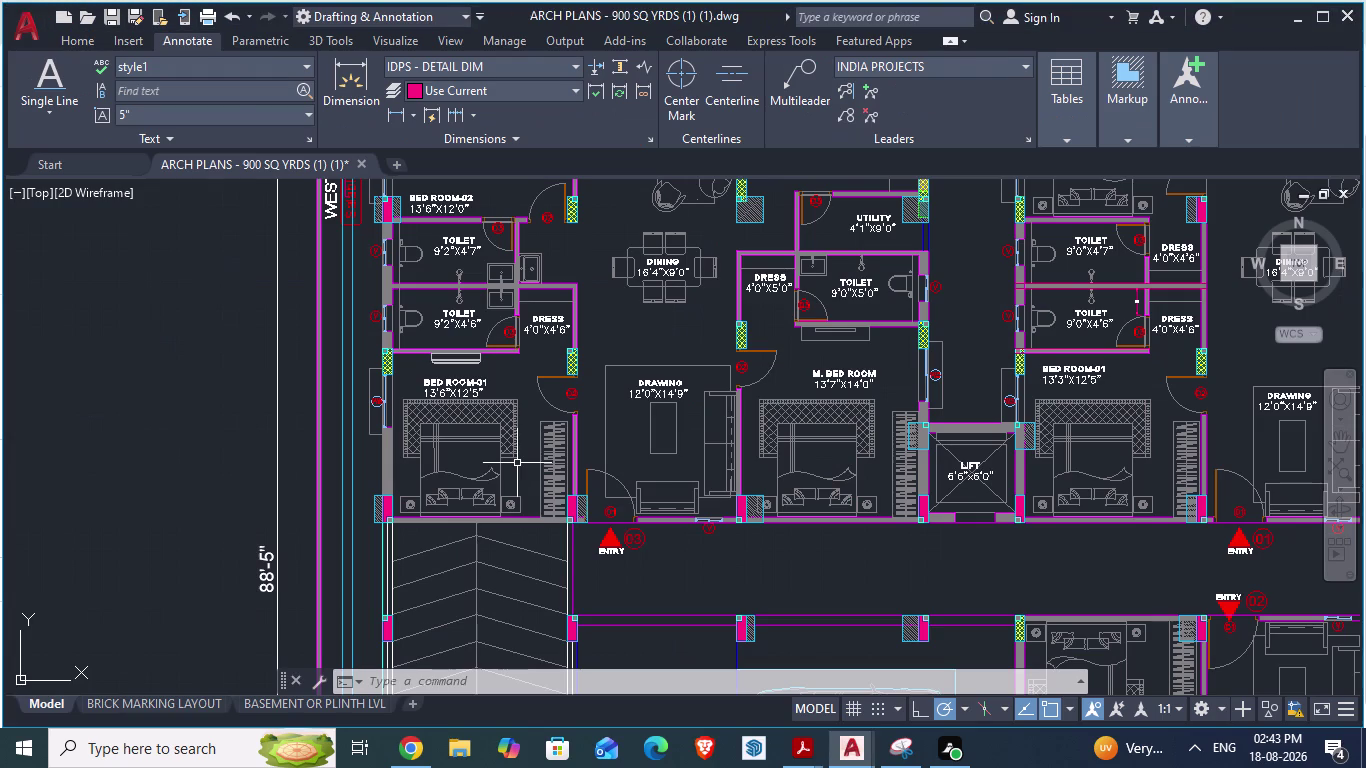
key(alt+Tab)
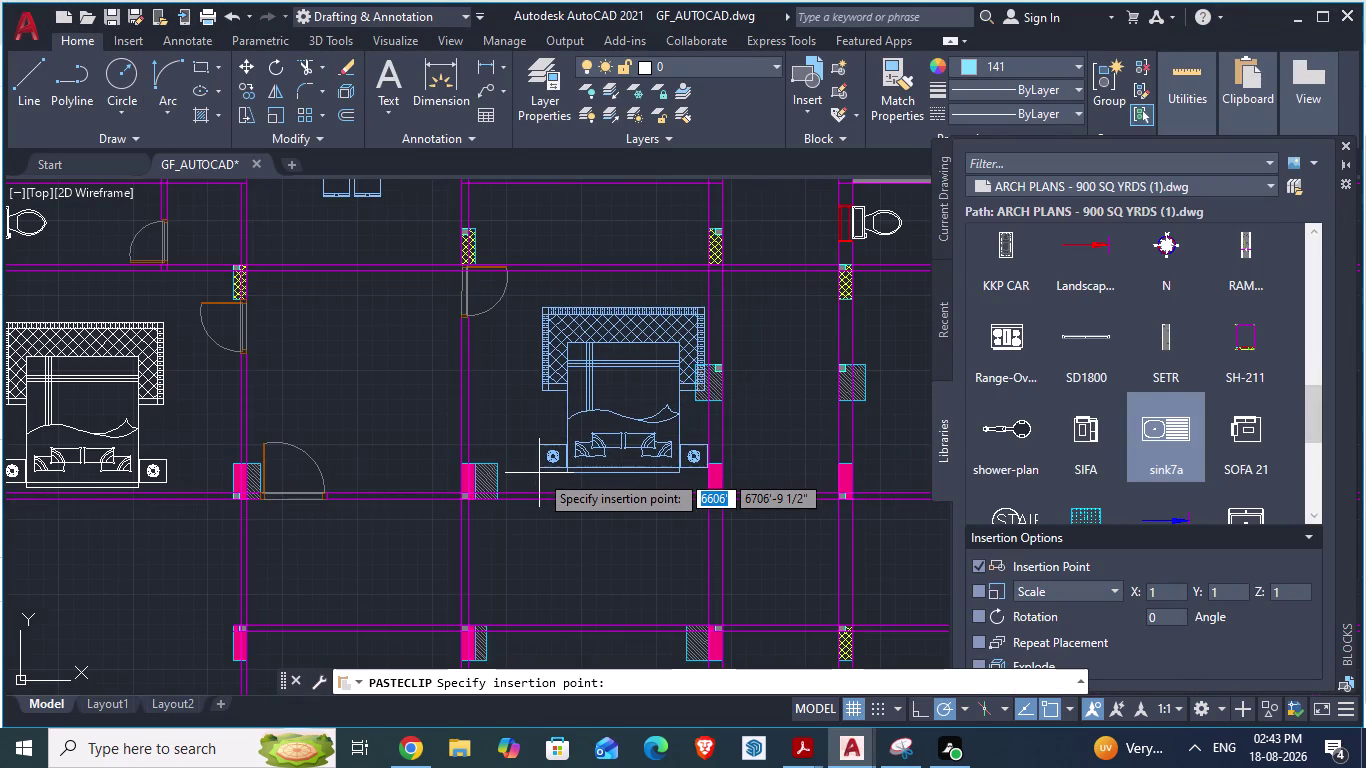
key(alt+Tab)
key(alt+Tab)
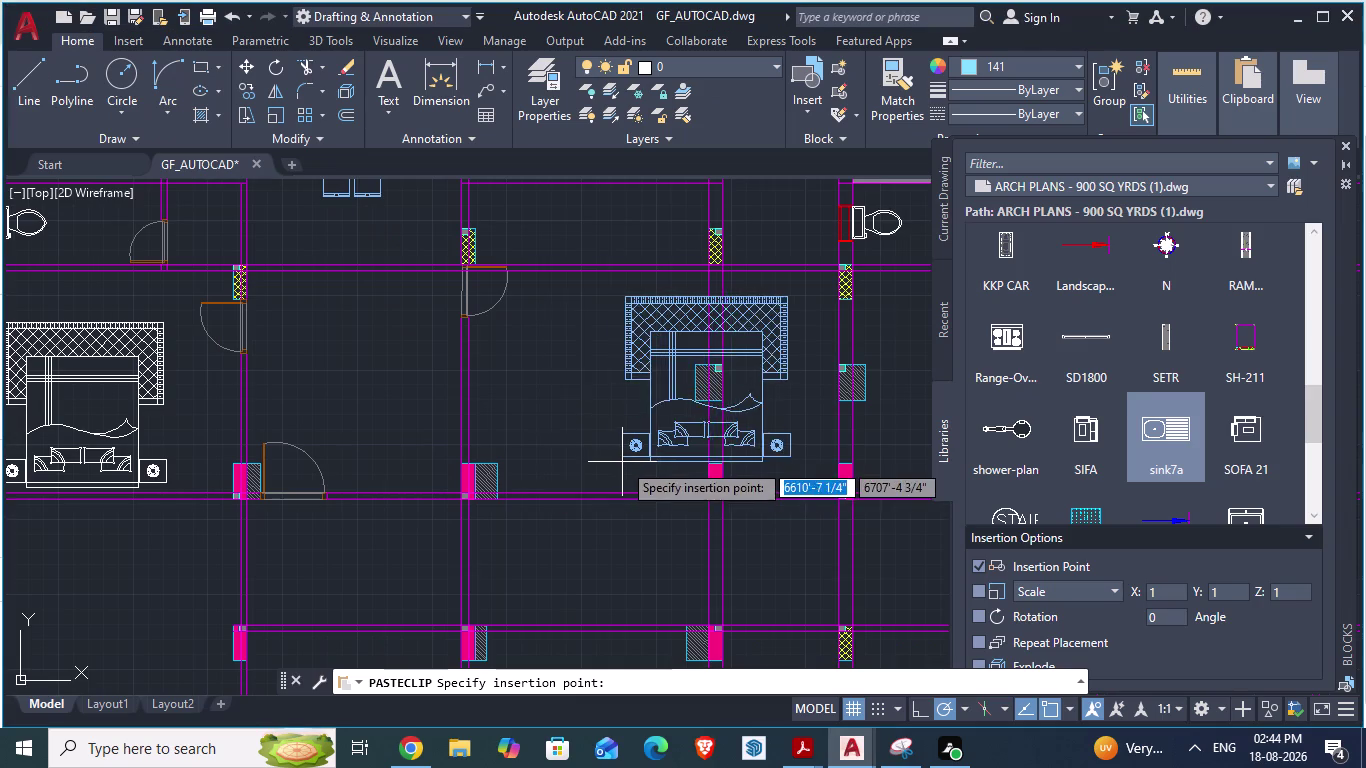
scroll(up, 3)
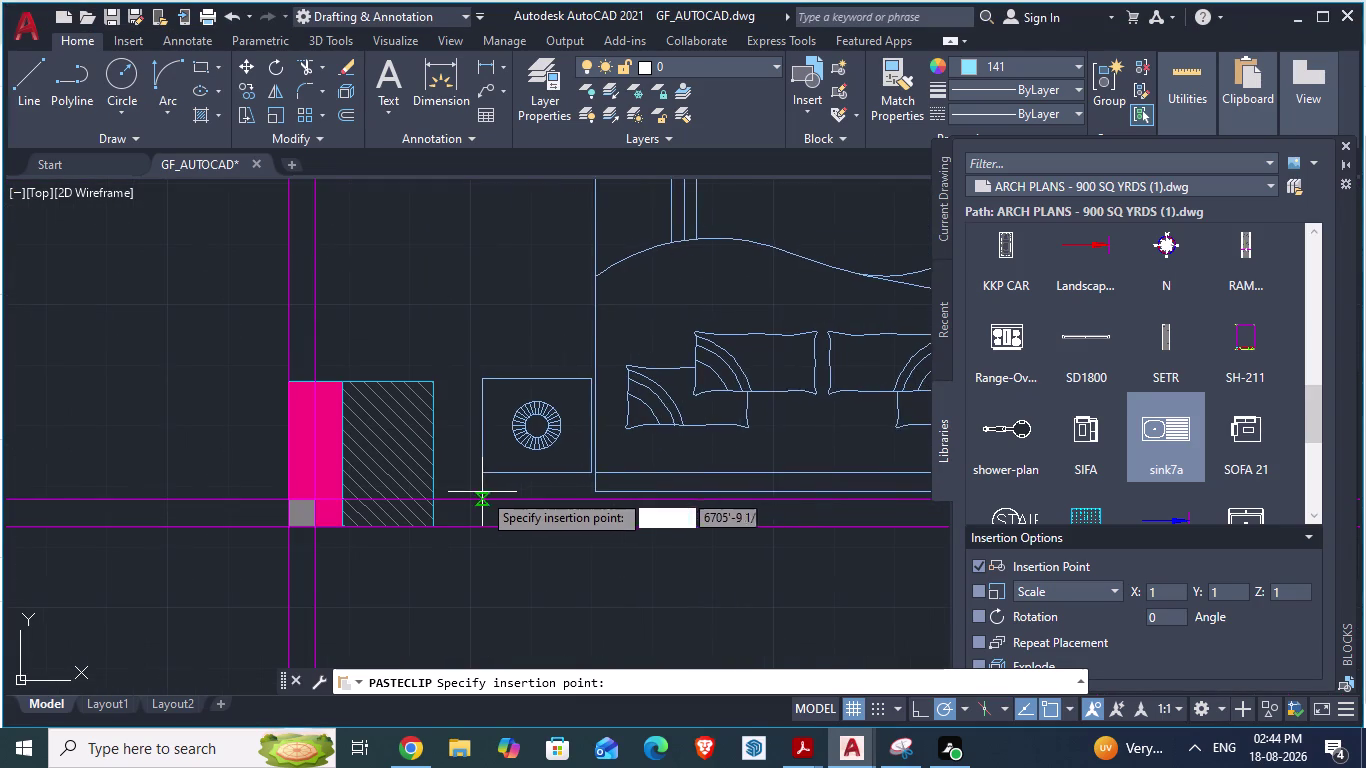
click(456, 494)
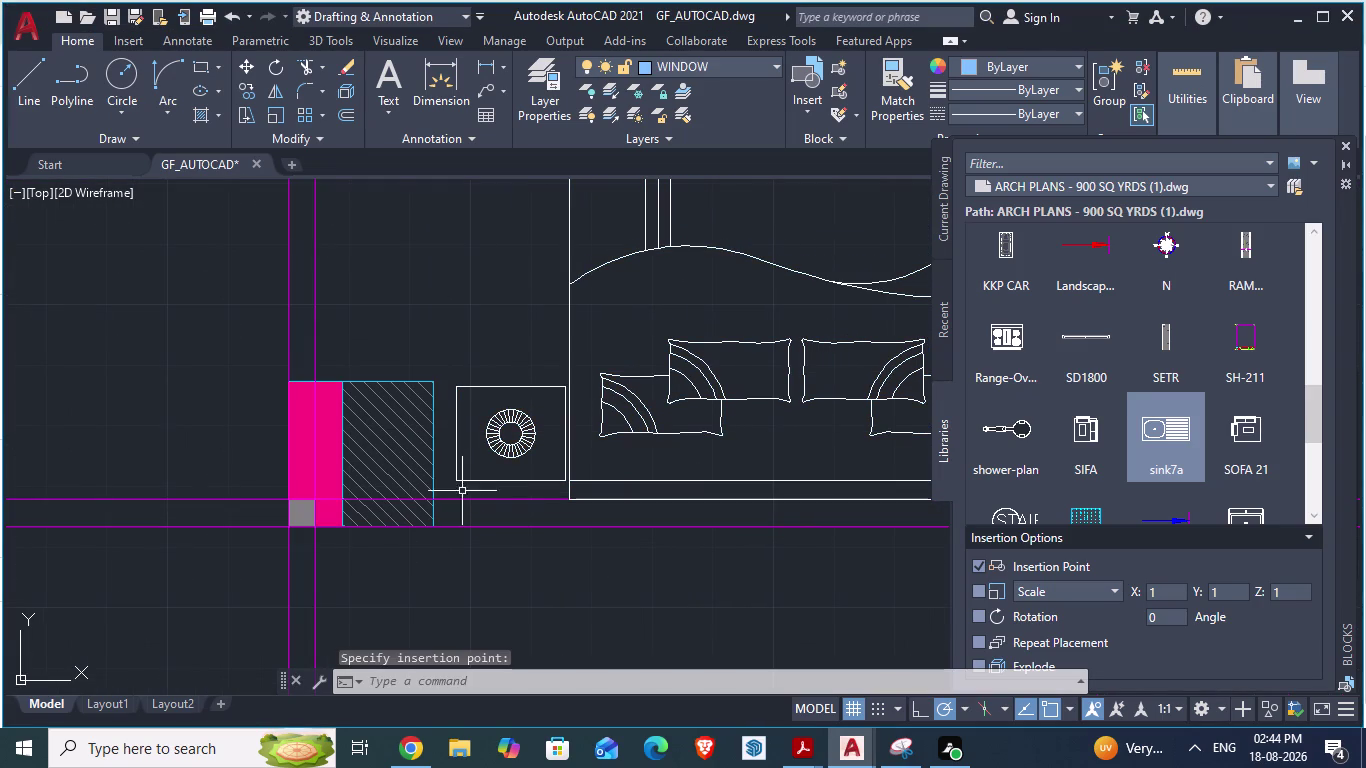
Select the pasted bed and begin moving it from a picked reference point.
click(456, 477)
key(m)
key(Return)
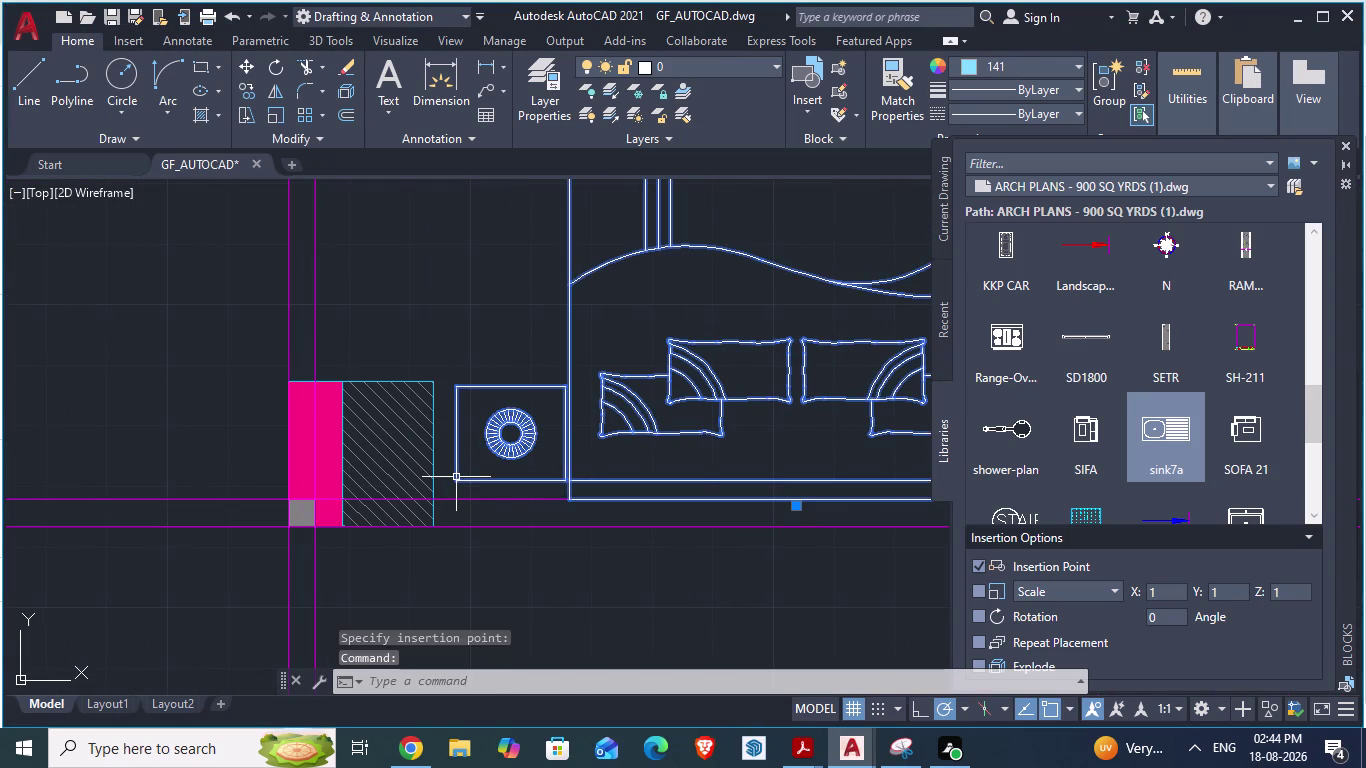
drag(460, 381, 440, 380)
click(440, 380)
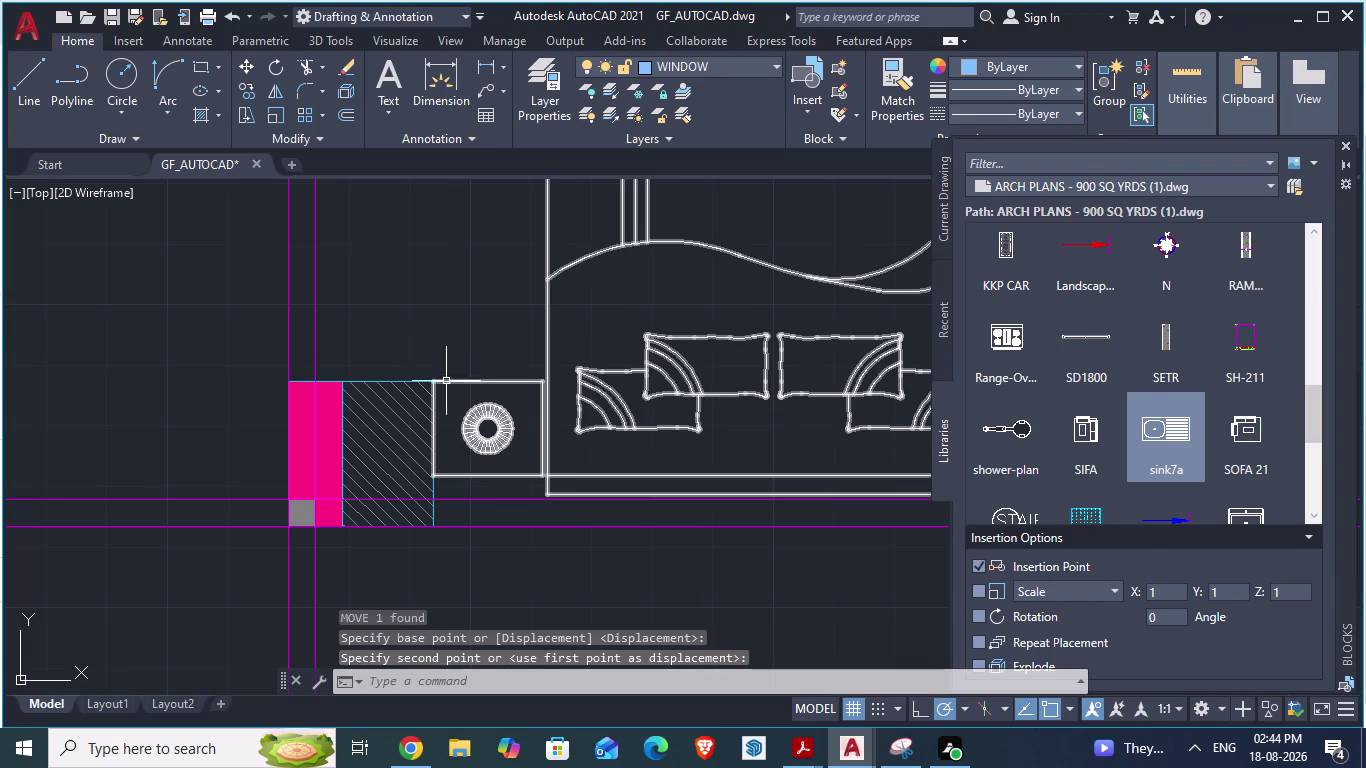
Move the pasted bed flush against the wall column, using its corner as base point.
click(451, 384)
key(m)
key(Return)
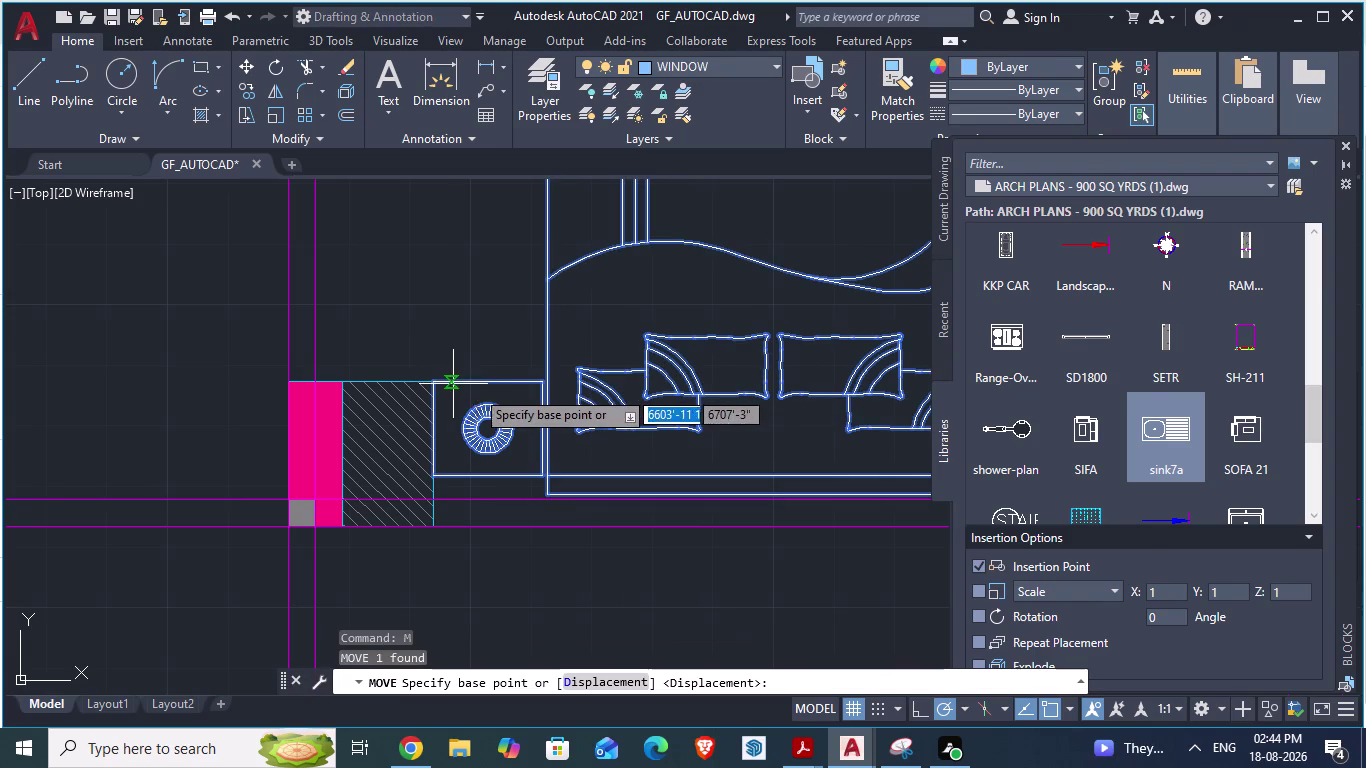
drag(477, 388, 490, 385)
click(490, 385)
scroll(down, 3)
scroll(down, 3)
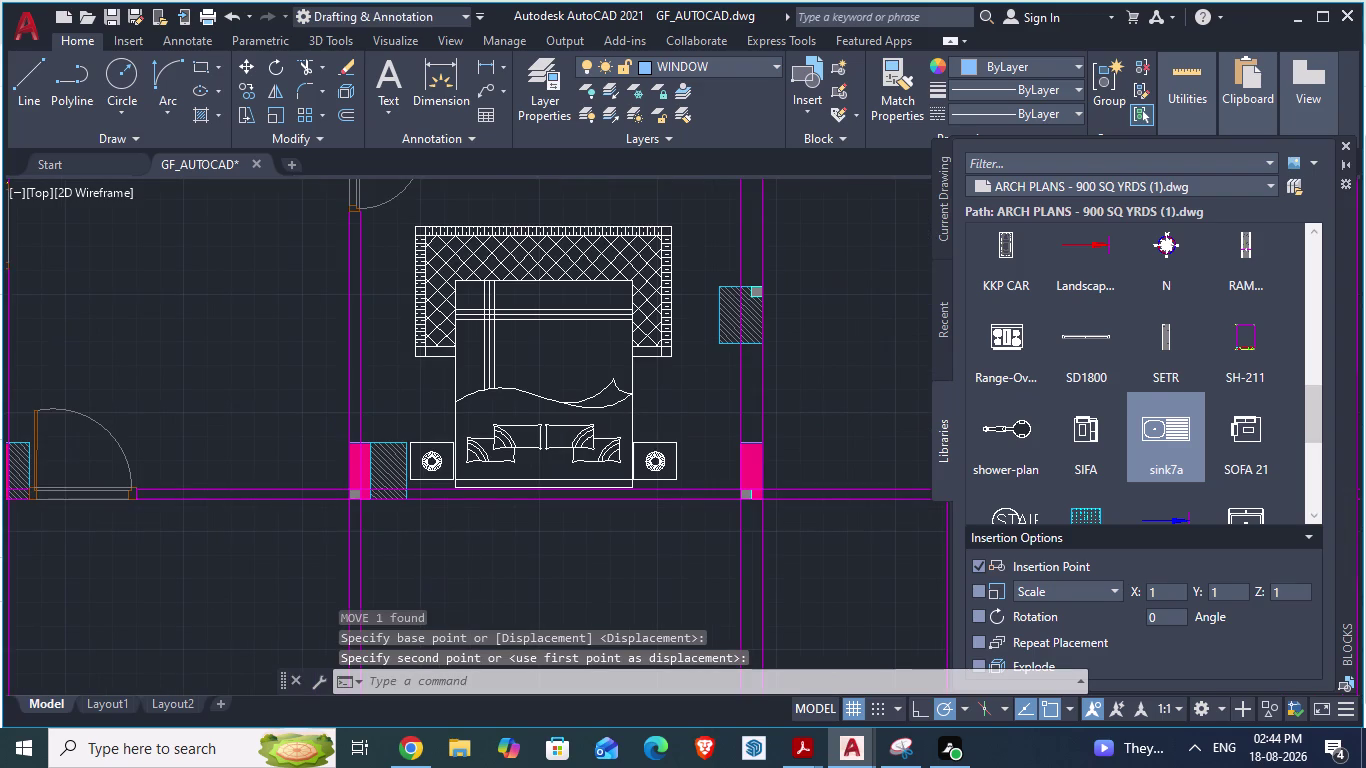
Save the drawing and bring up the ARCH PLANS reference drawing.
key(ctrl+s)
scroll(down, 3)
key(alt+Tab)
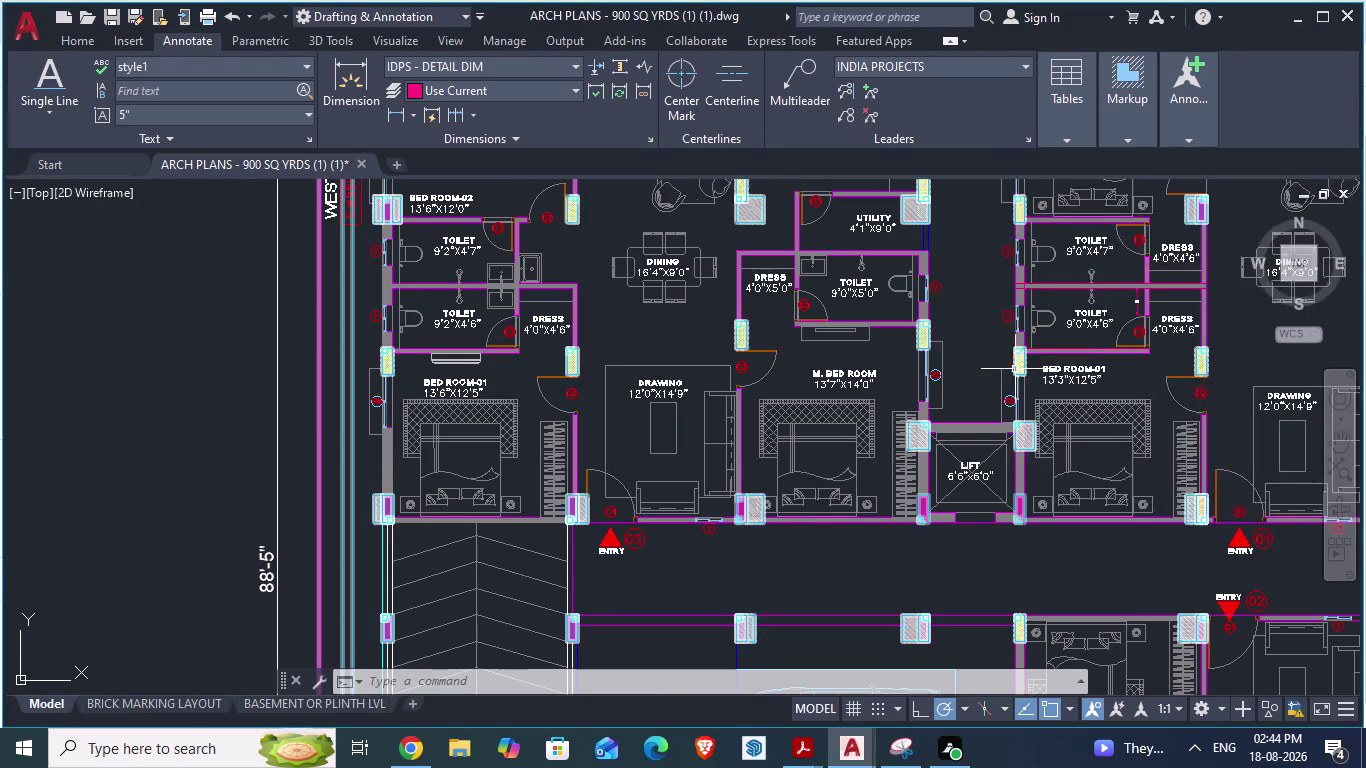
scroll(down, 3)
scroll(up, 3)
key(alt+Tab)
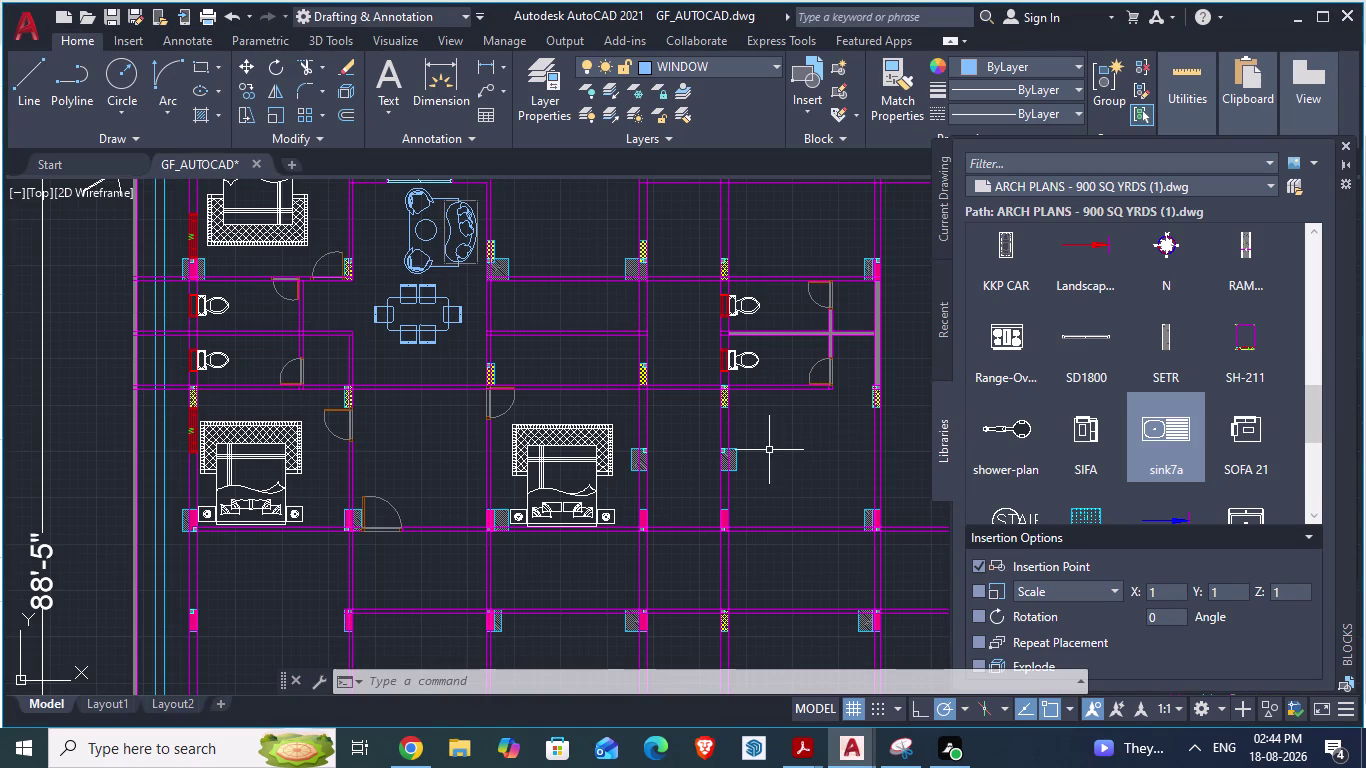
key(alt+Tab)
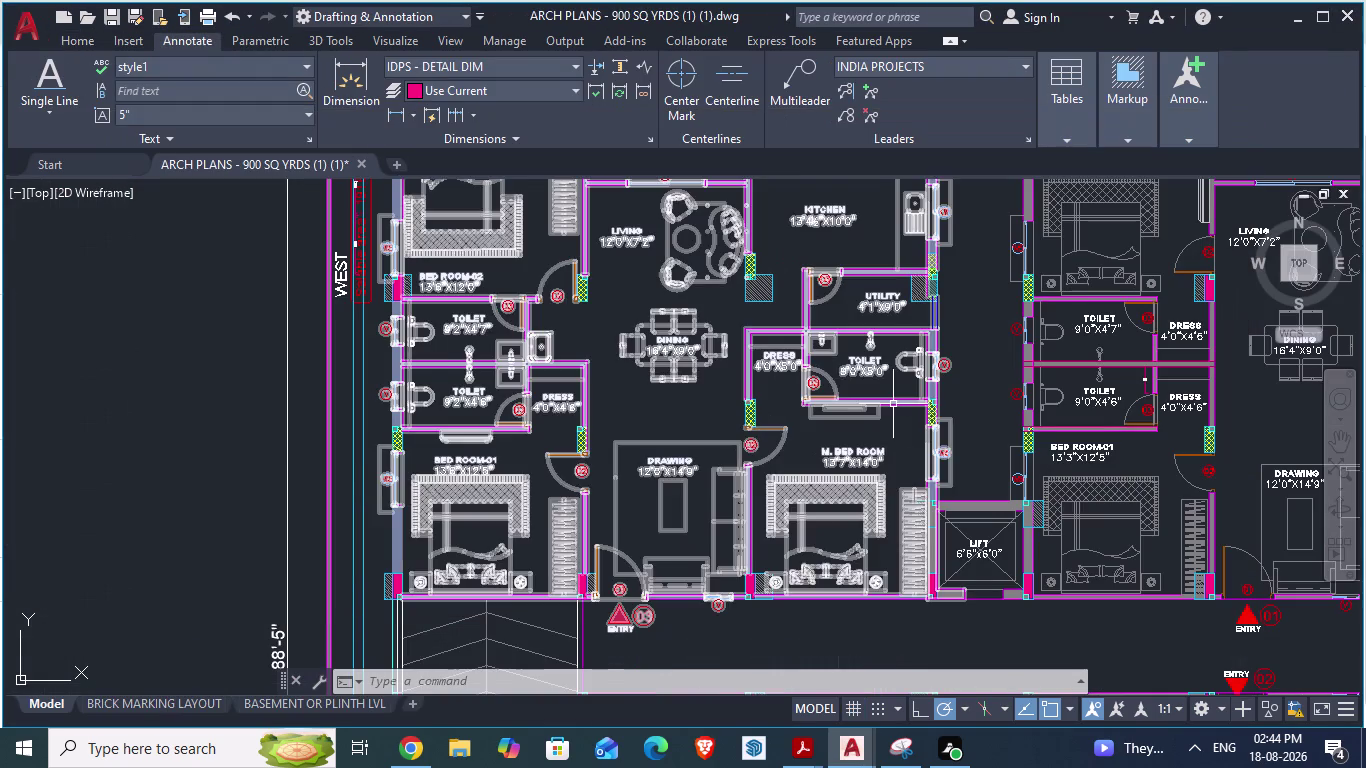
key(alt+Tab)
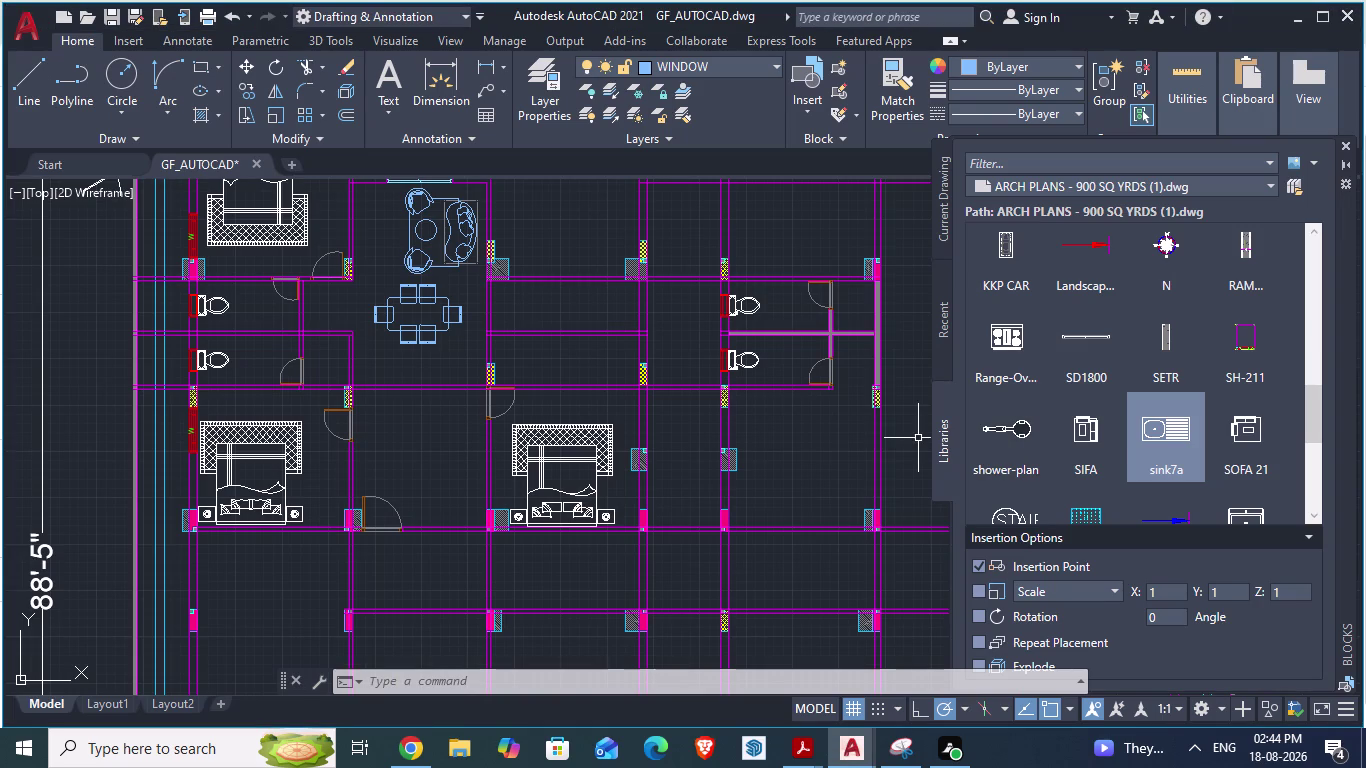
key(alt+Tab)
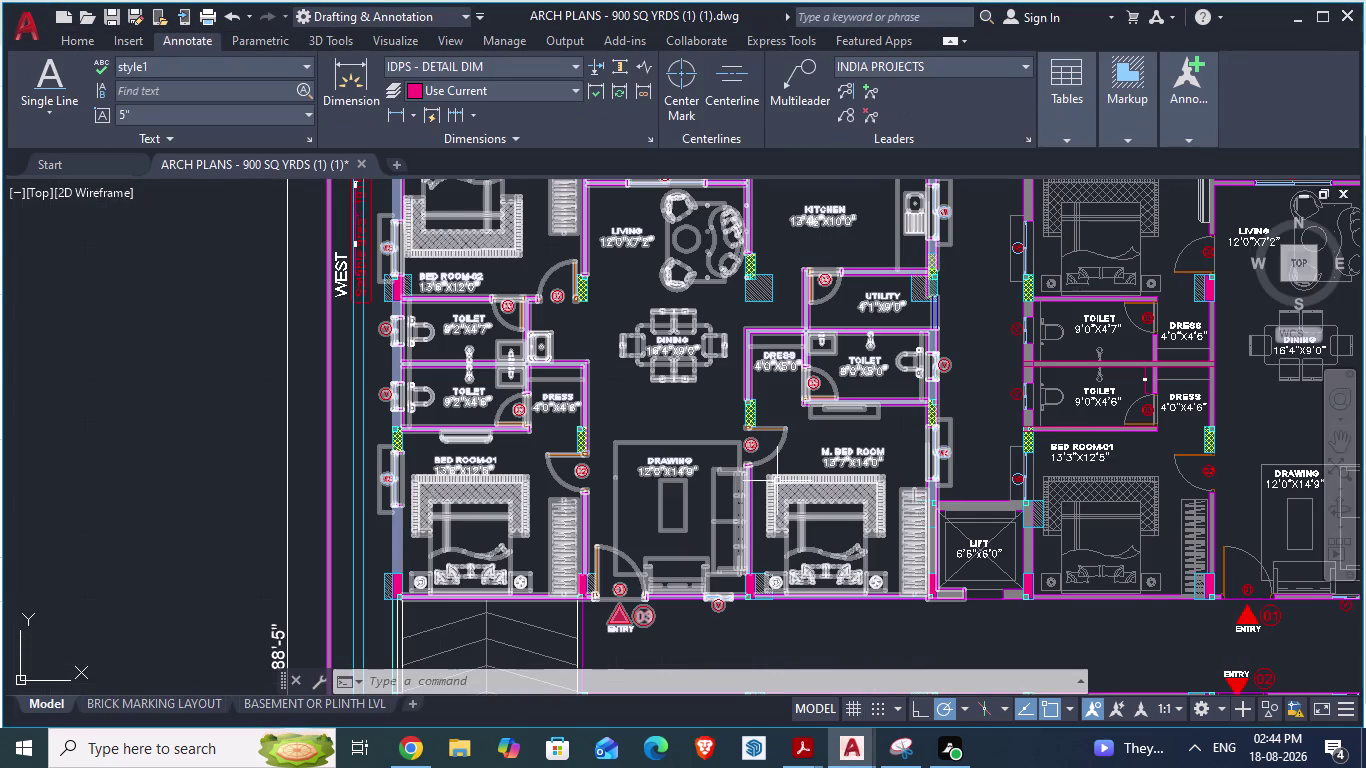
scroll(down, 3)
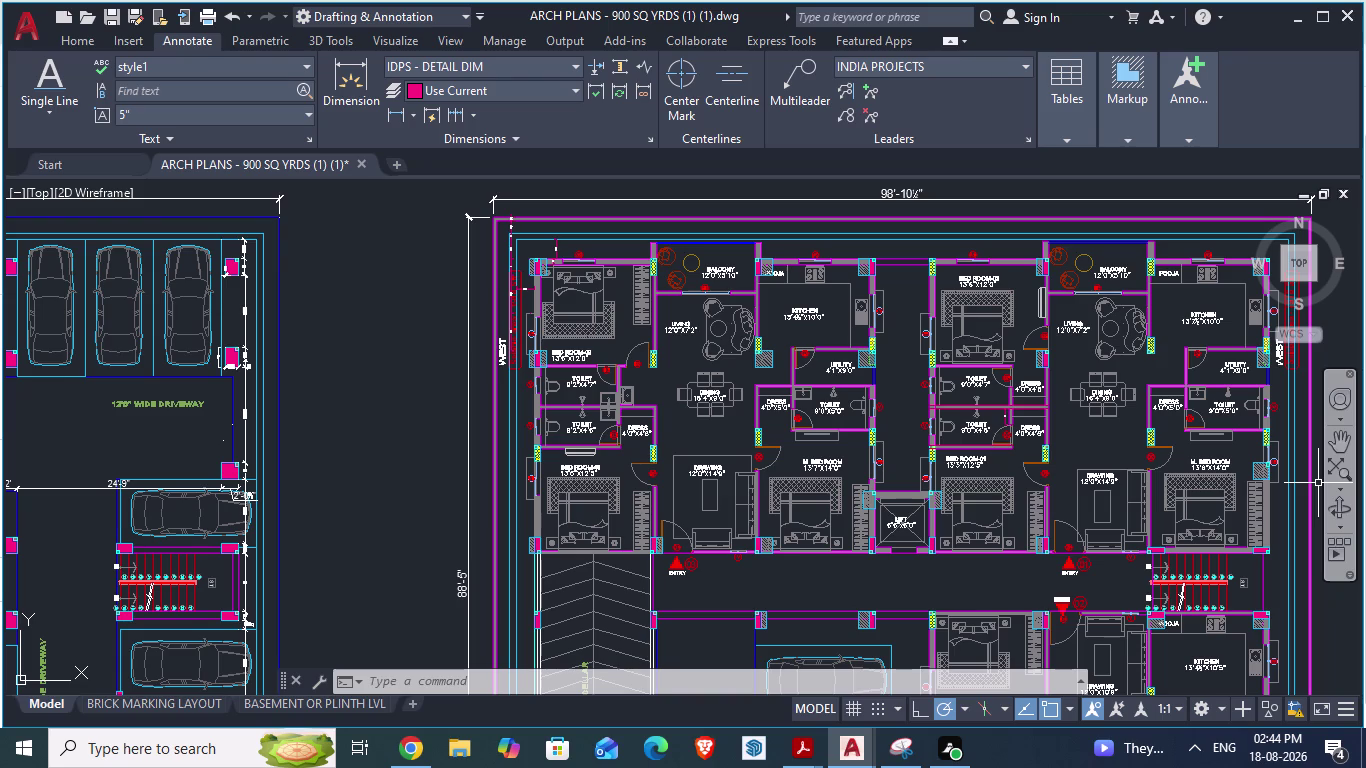
key(alt+Tab)
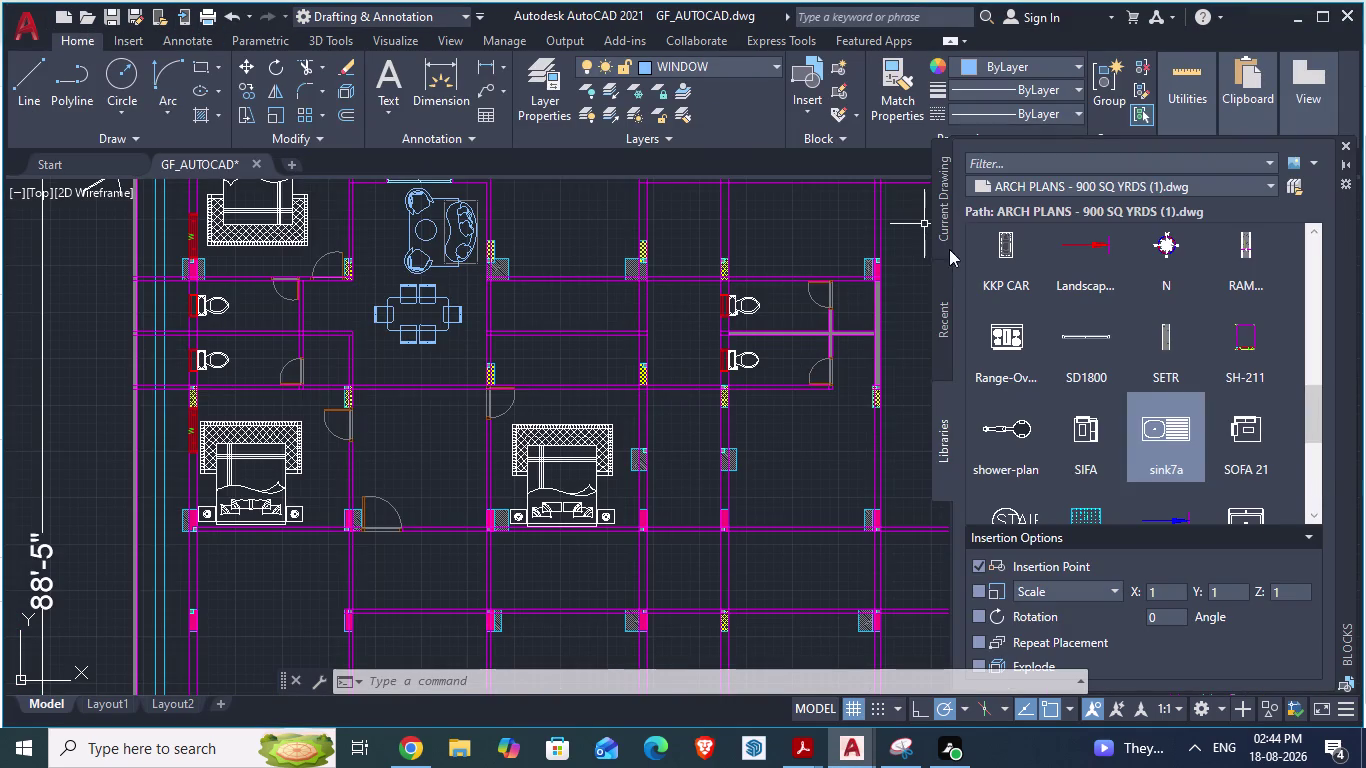
key(alt+Tab)
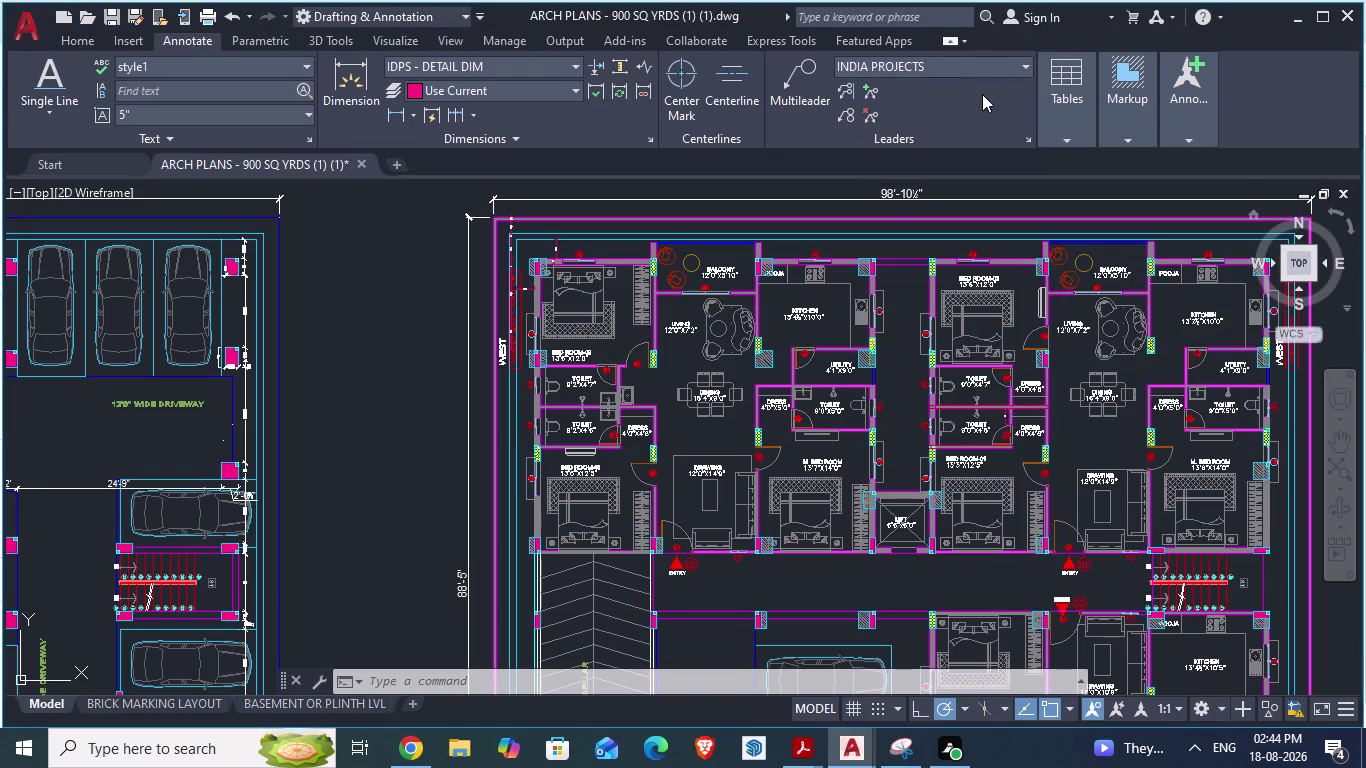
key(alt+Tab)
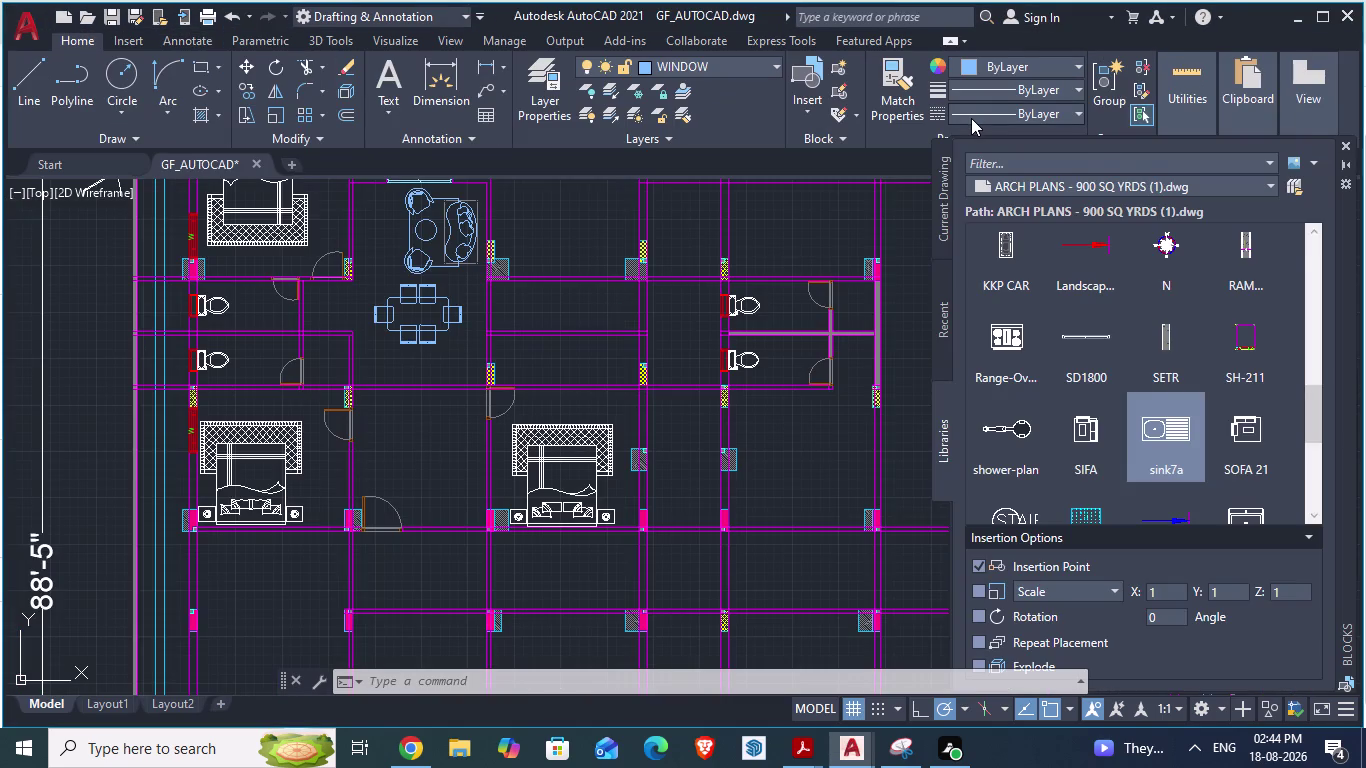
key(alt+Tab)
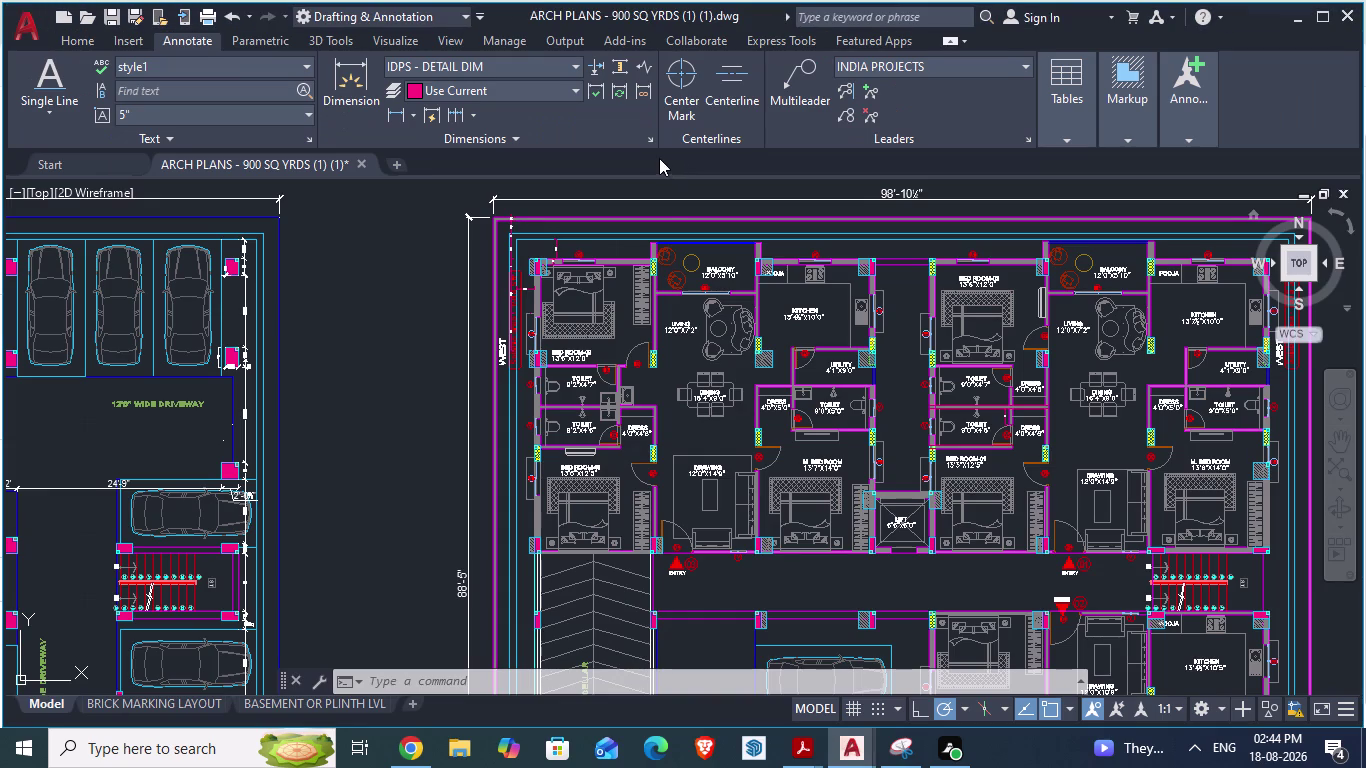
scroll(up, 3)
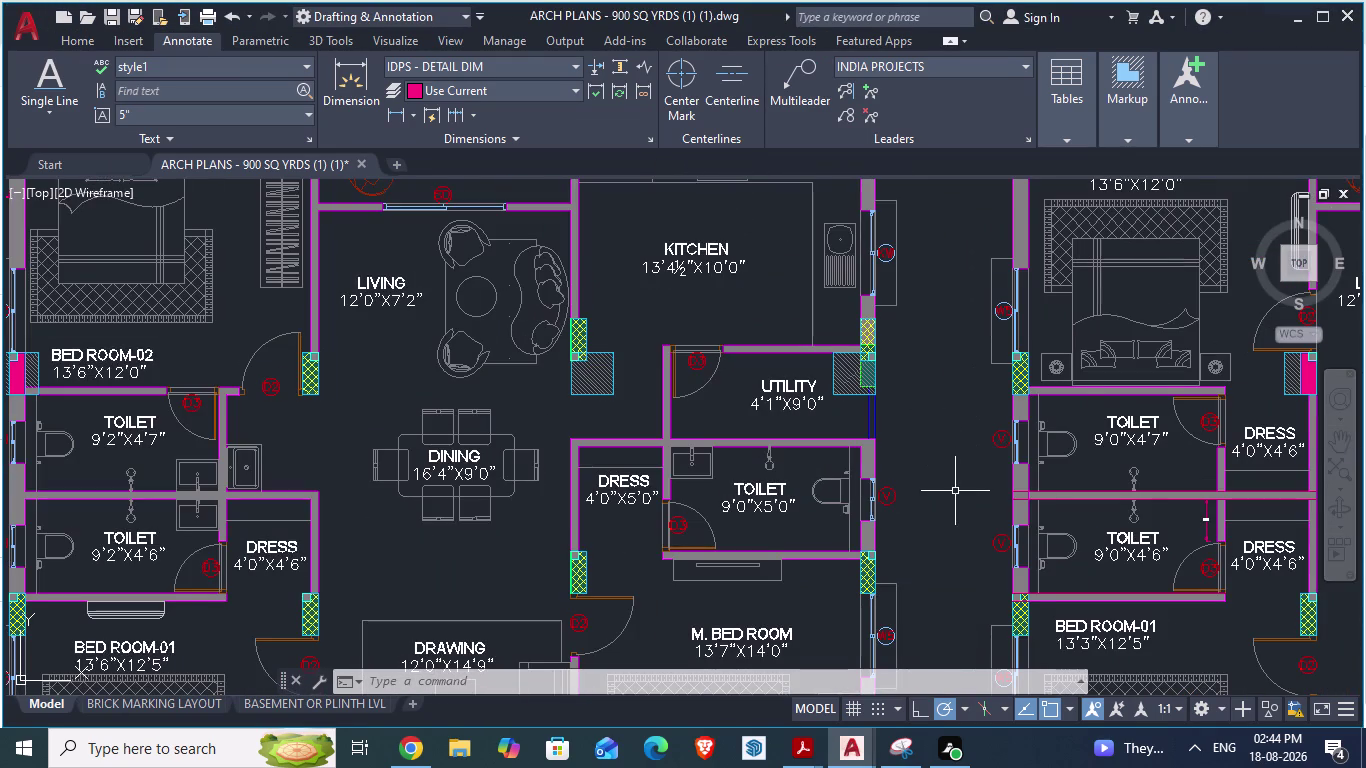
scroll(down, 3)
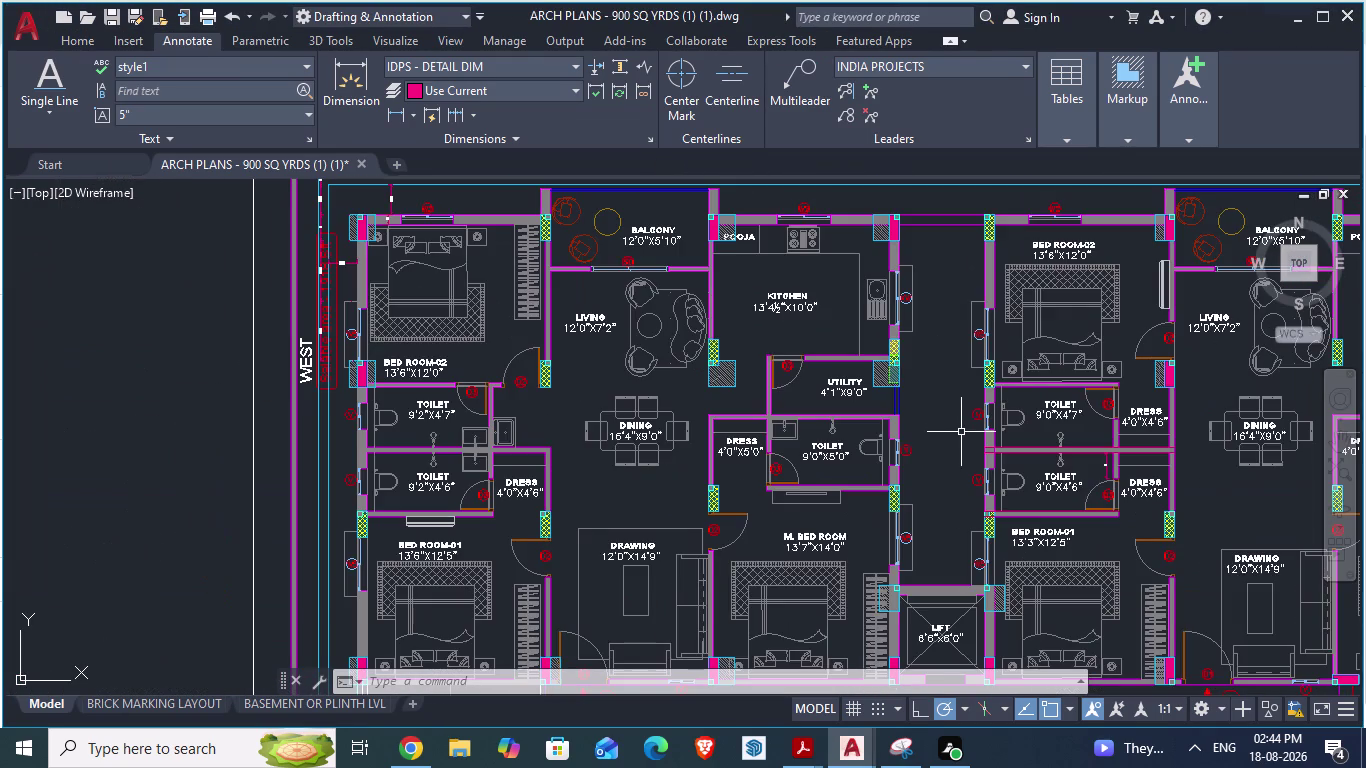
key(alt+Tab)
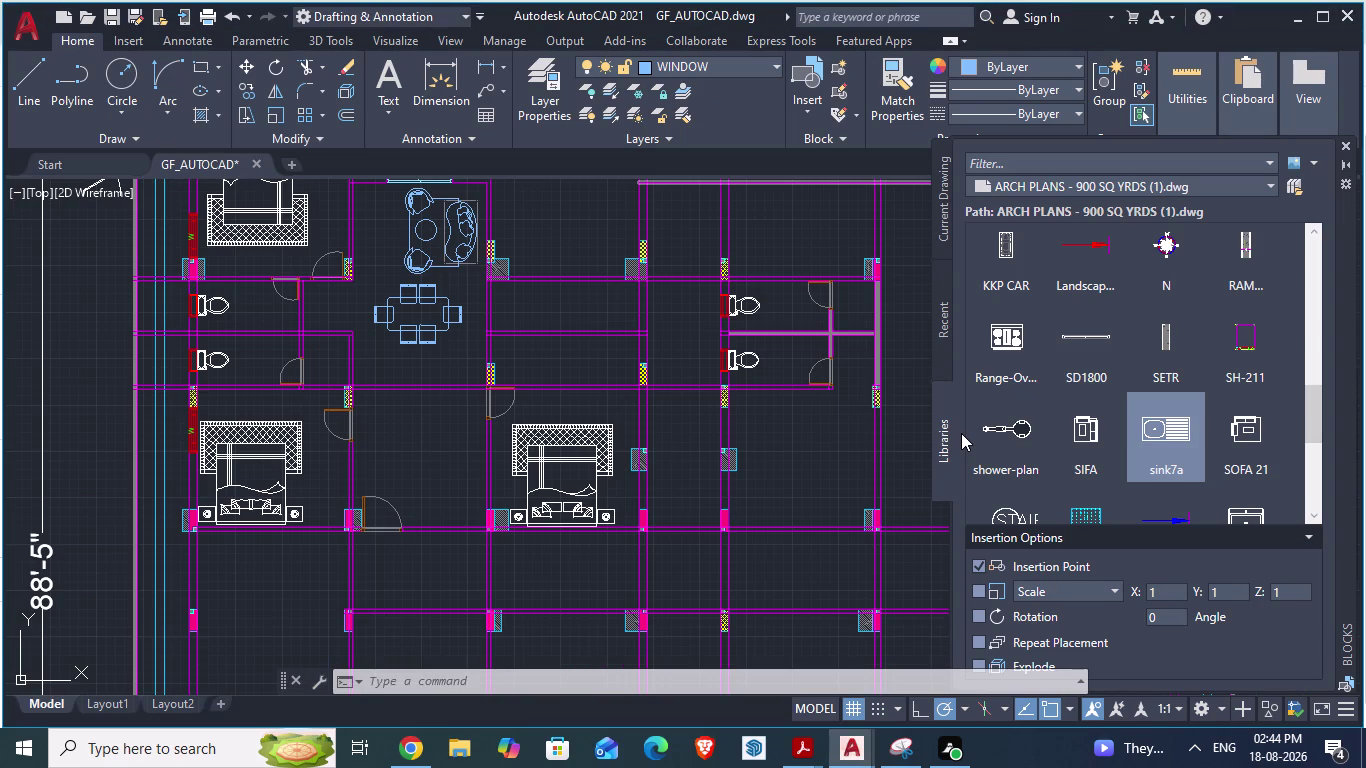
key(alt+Tab)
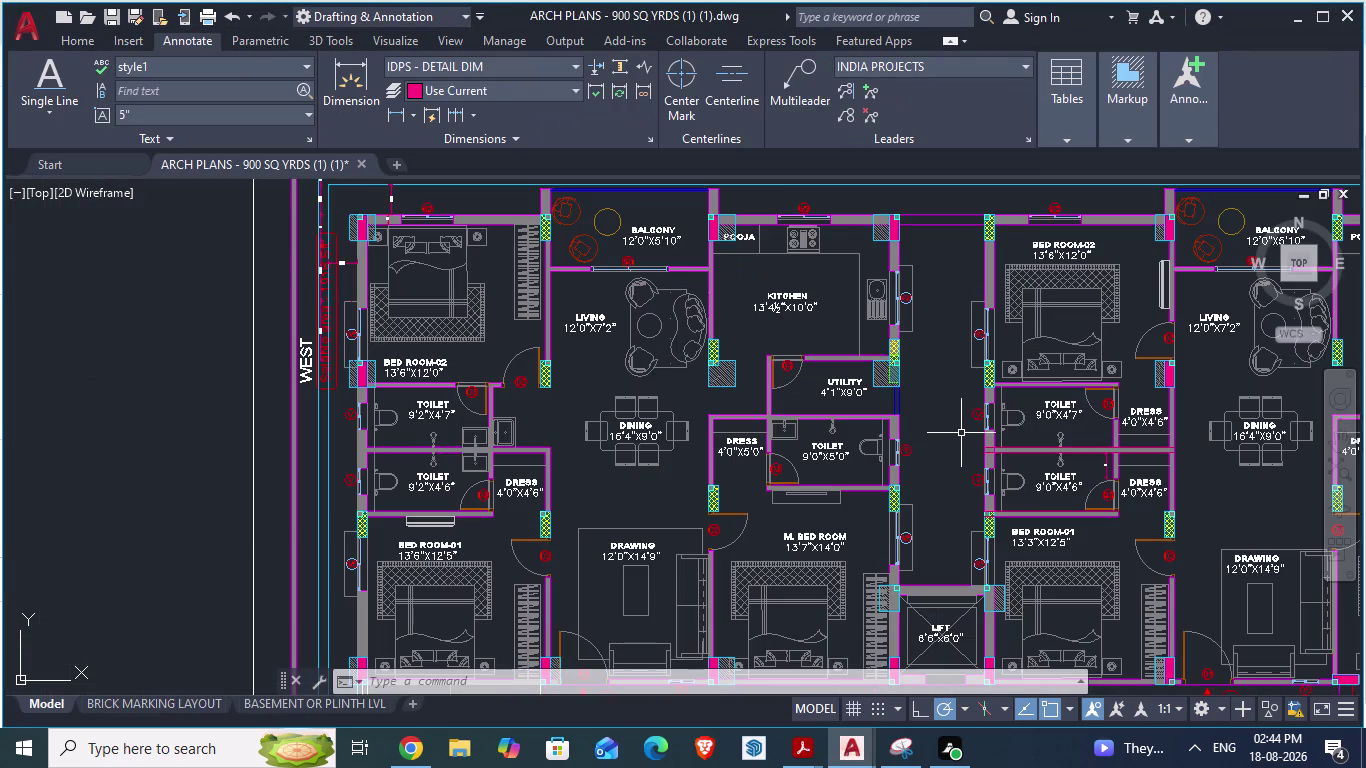
key(alt+Tab)
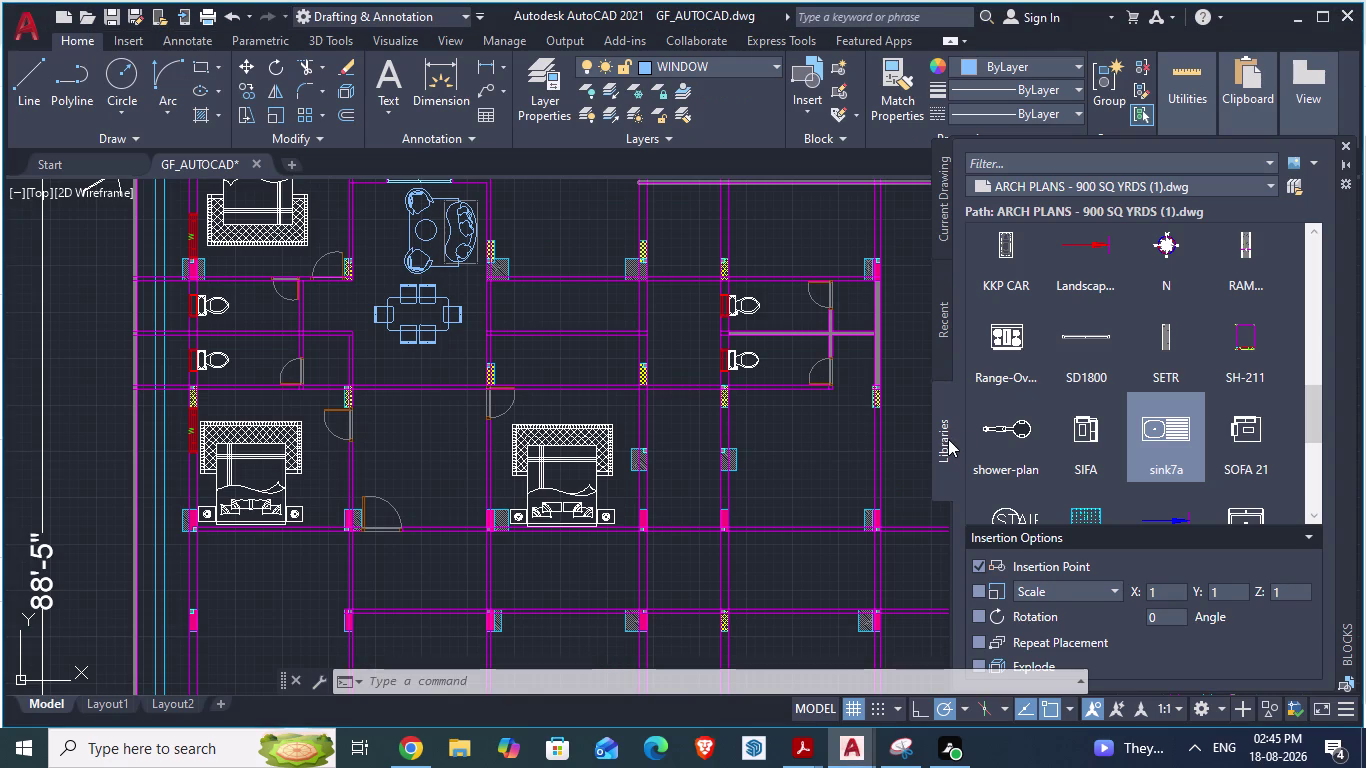
key(alt+Tab)
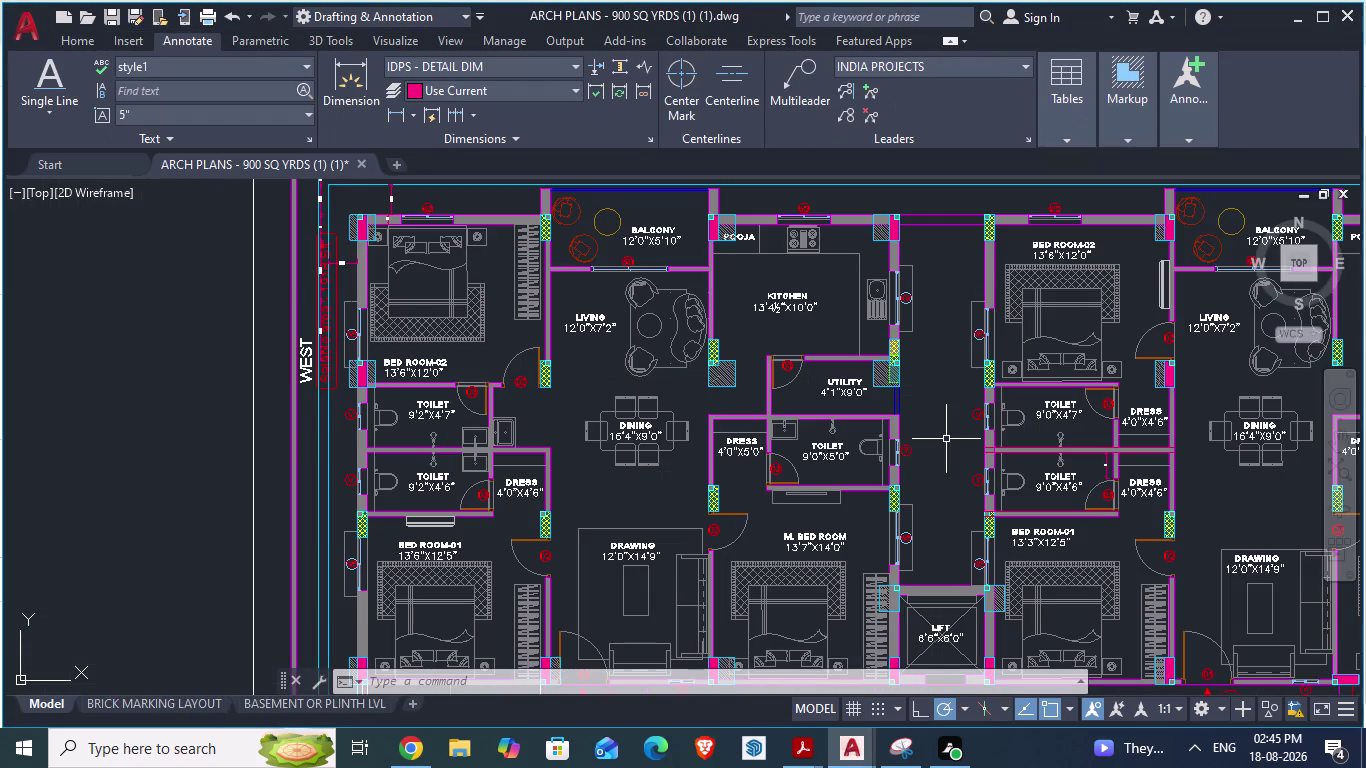
key(alt+Tab)
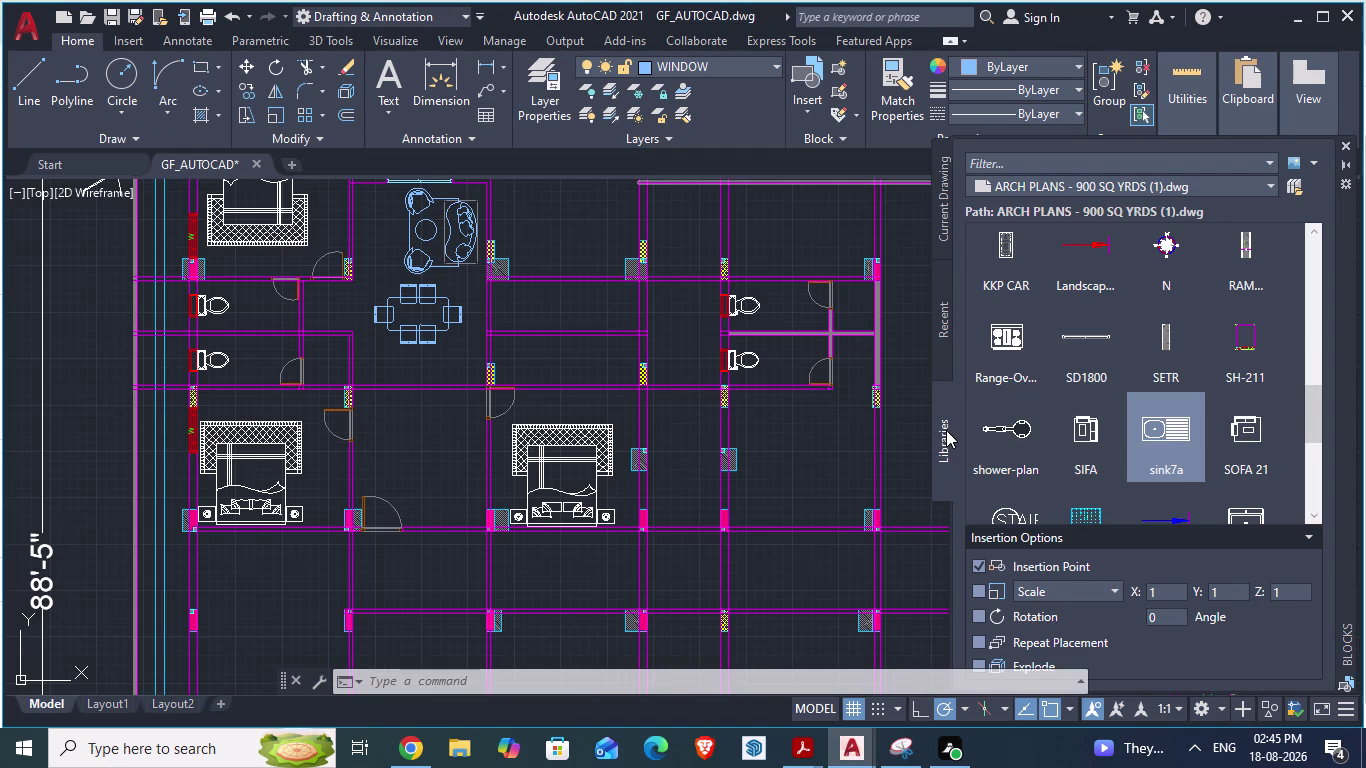
key(alt+Tab)
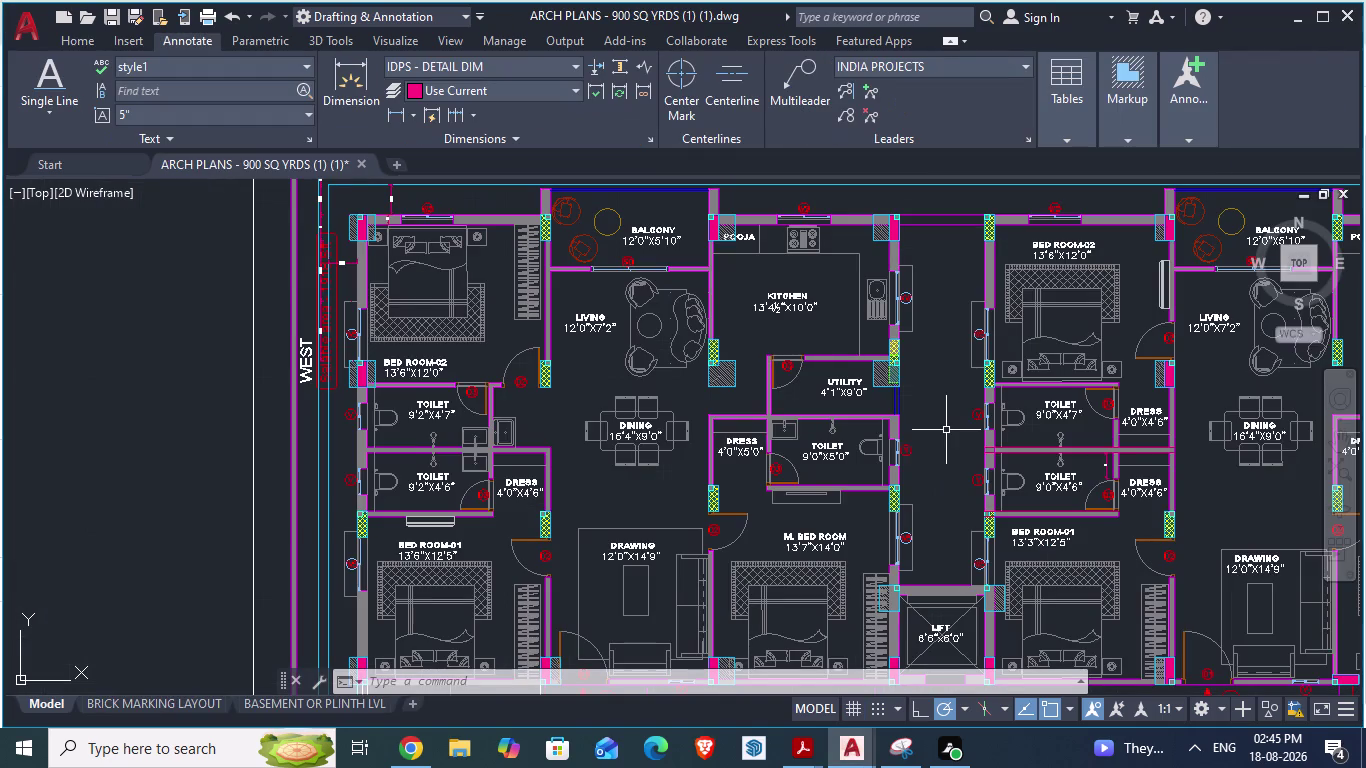
key(alt+Tab)
key(alt+Tab)
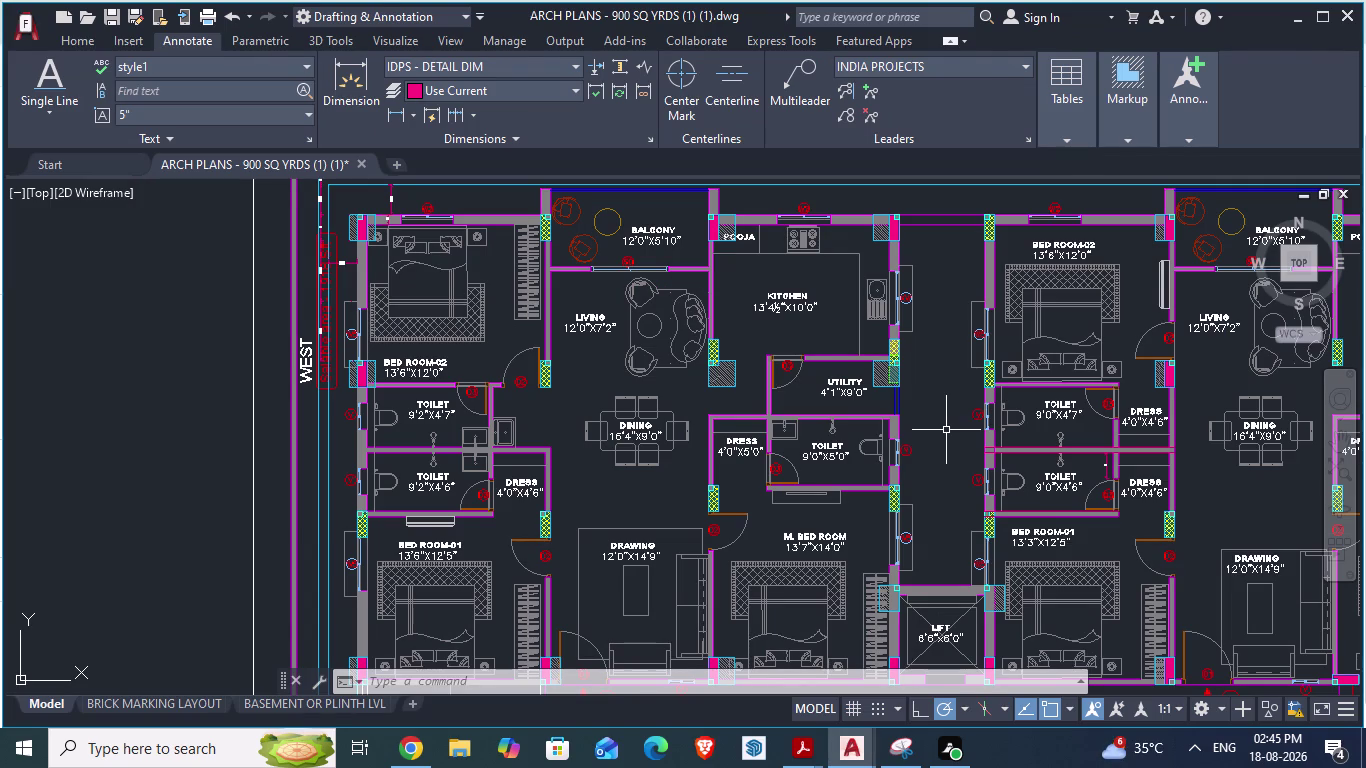
Cycle the drawings to land on ARCH PLANS, zoomed toward the toilet, dress and utility rooms.
key(alt+Tab)
scroll(down, 3)
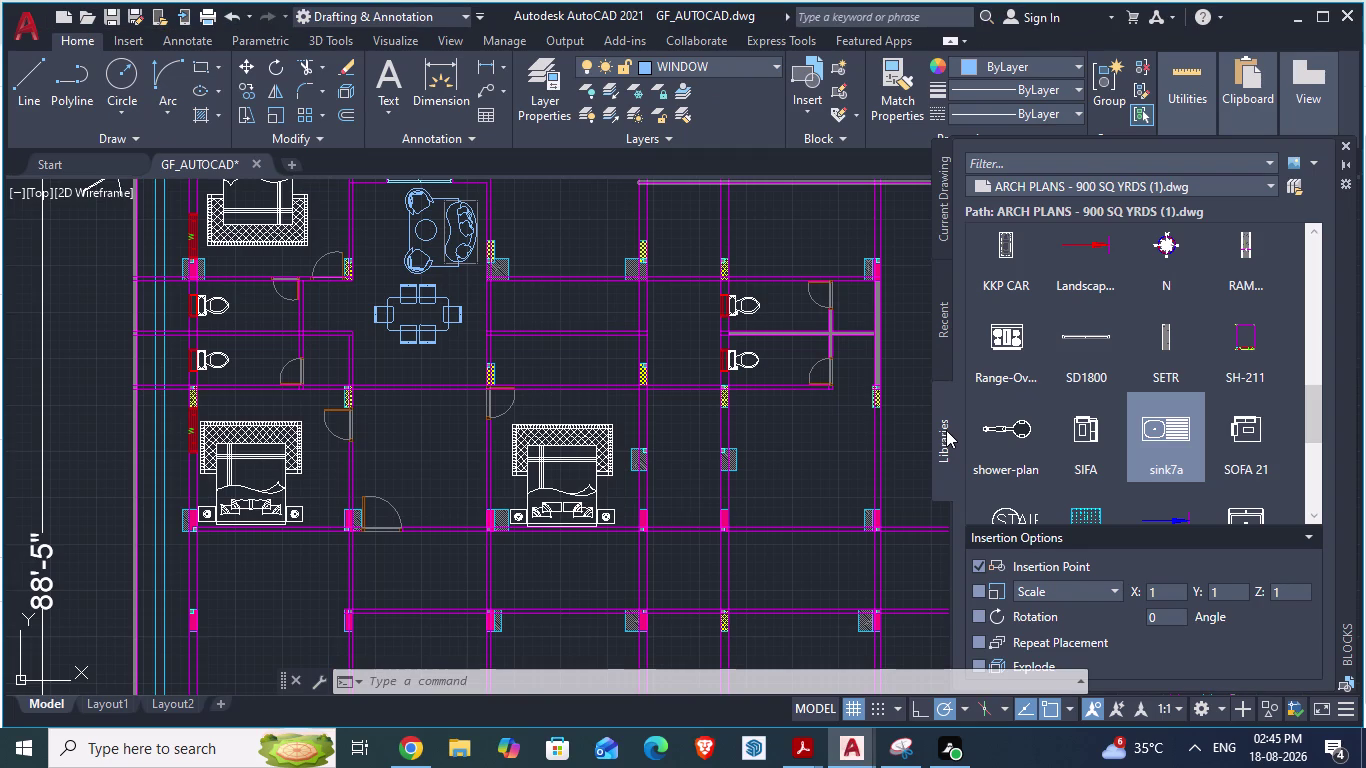
key(alt+Tab)
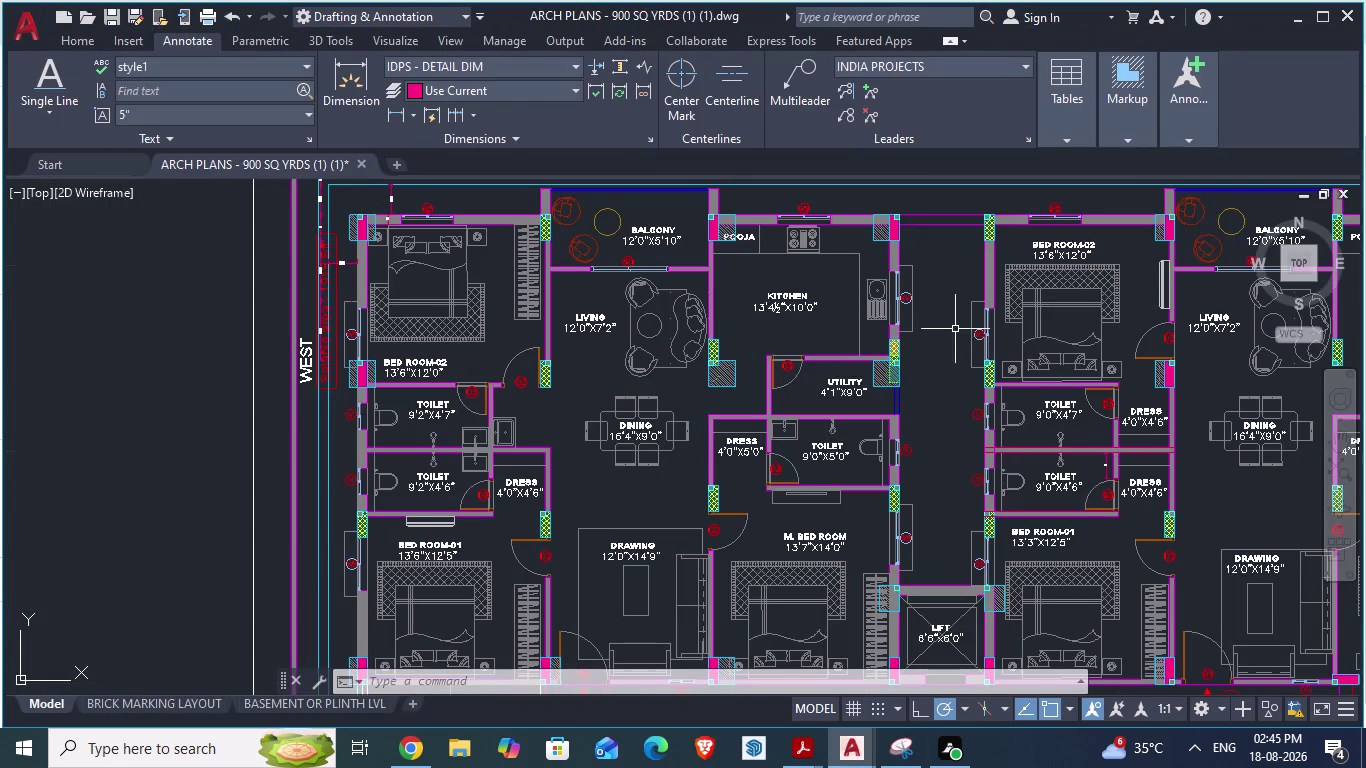
key(alt+Tab)
key(alt+Tab)
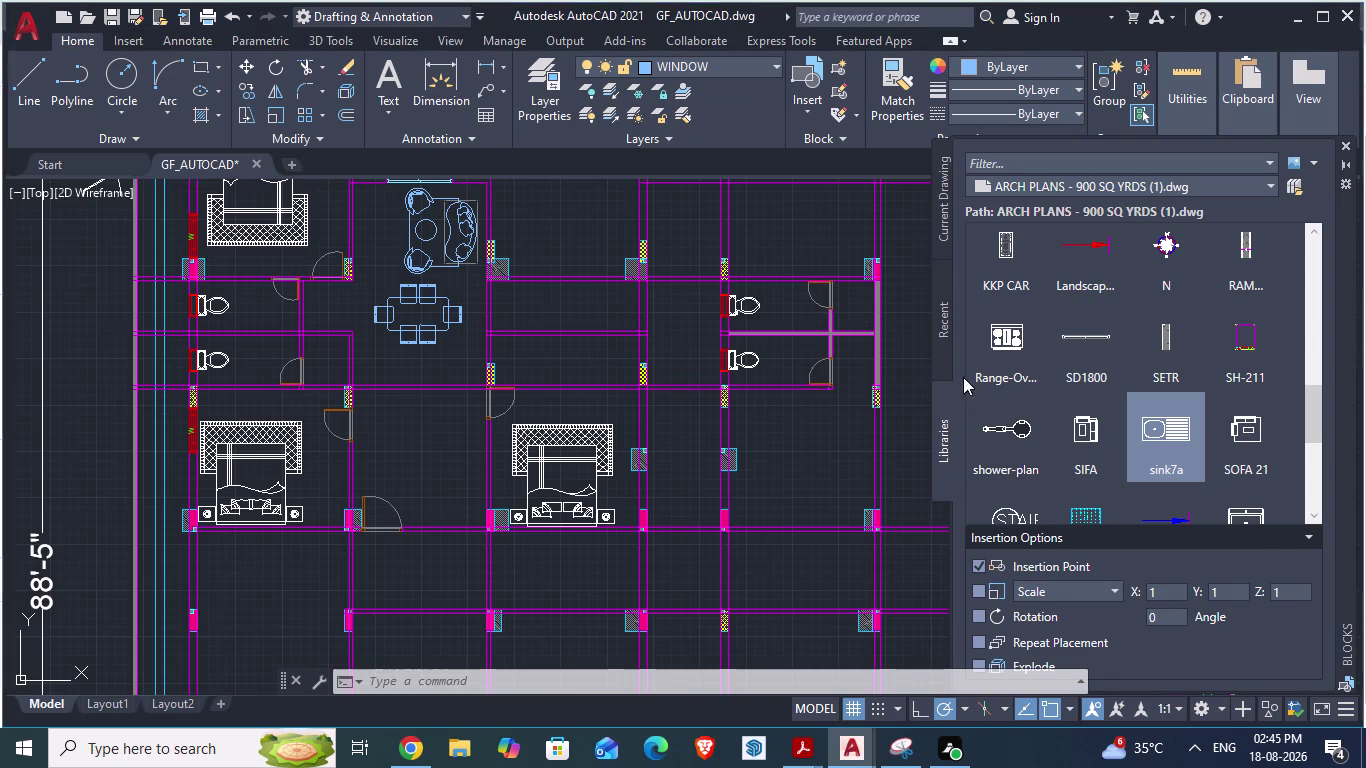
scroll(up, 3)
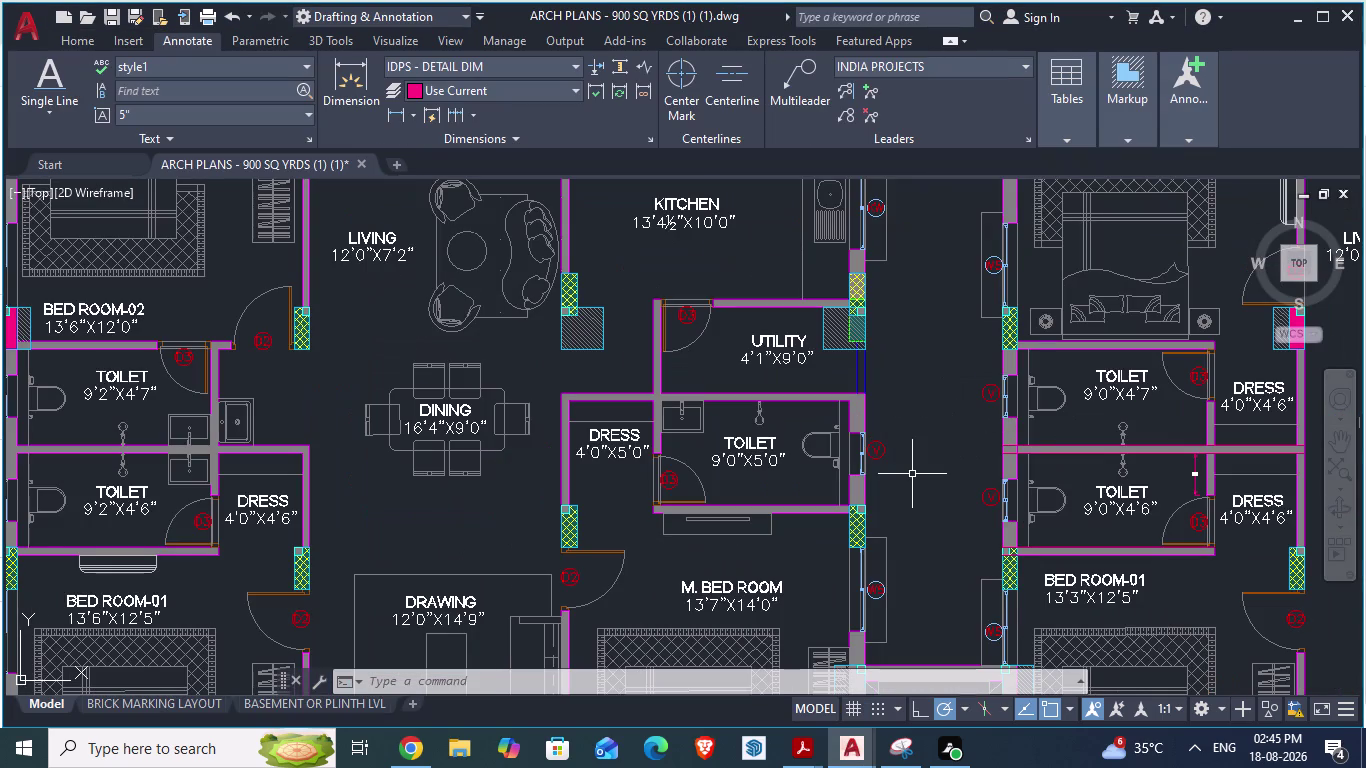
scroll(up, 3)
text(da)
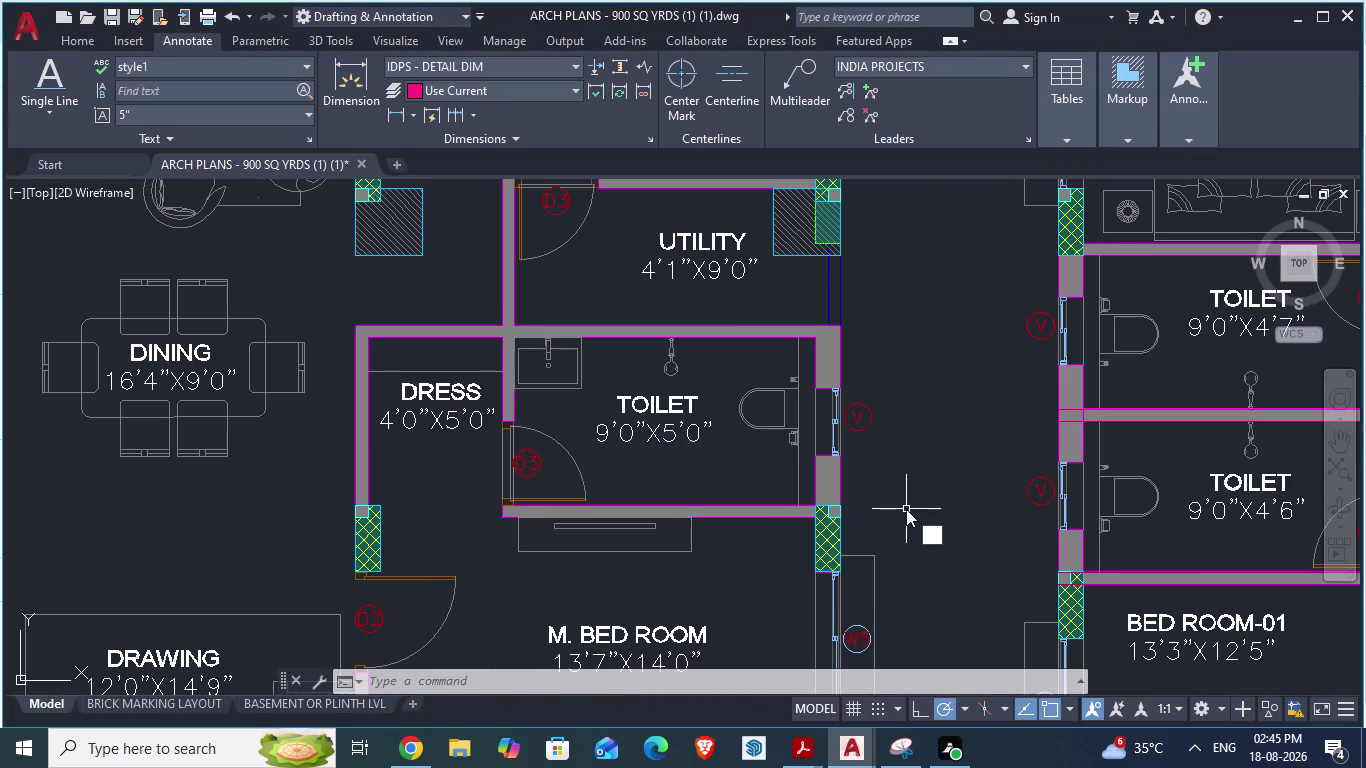
key(Return)
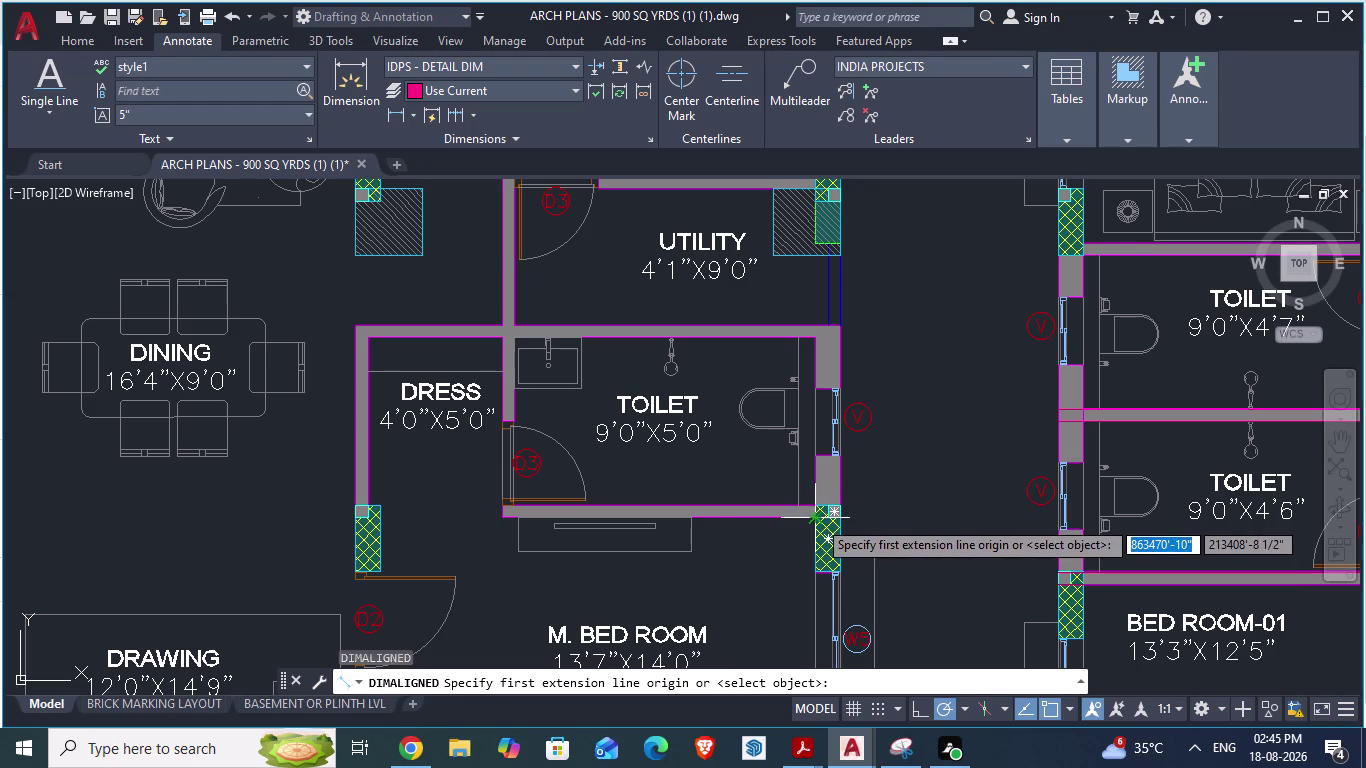
click(816, 520)
scroll(up, 3)
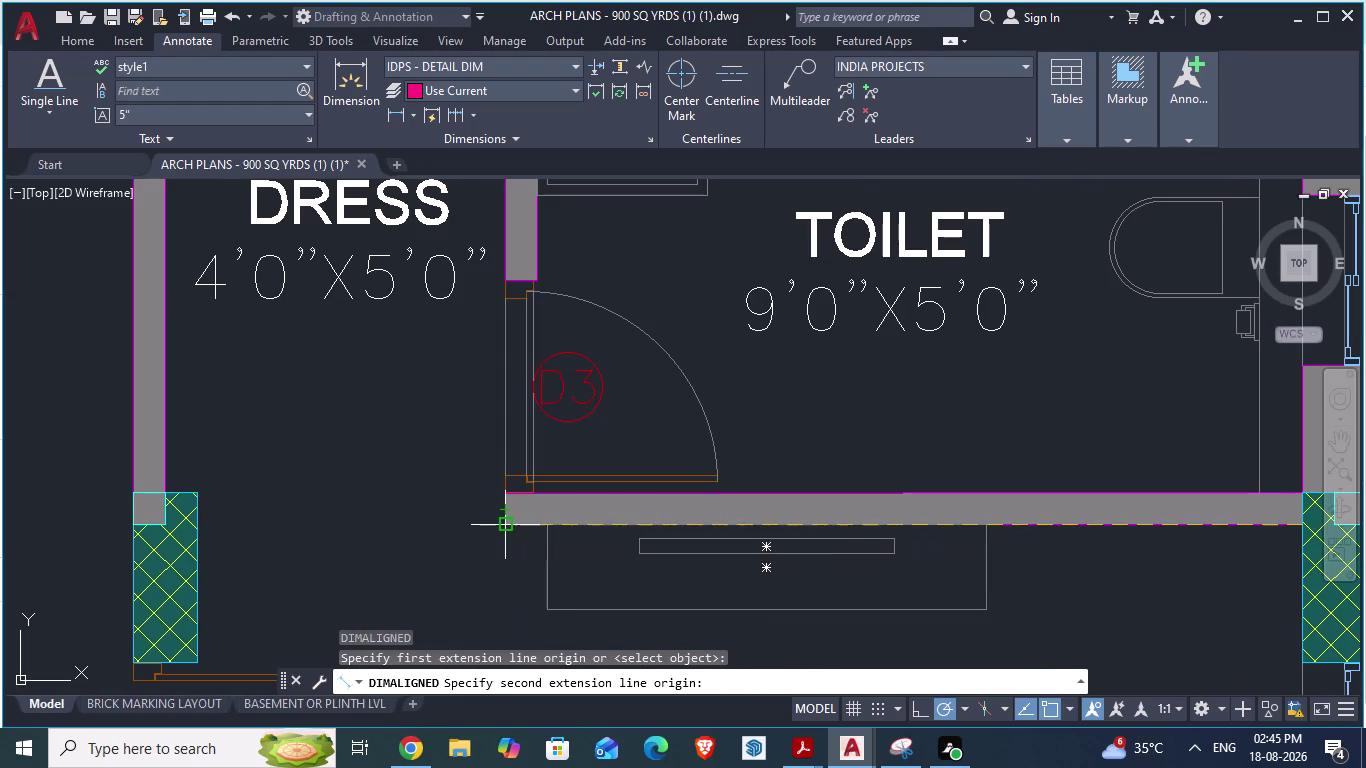
key(Escape)
scroll(down, 3)
scroll(up, 3)
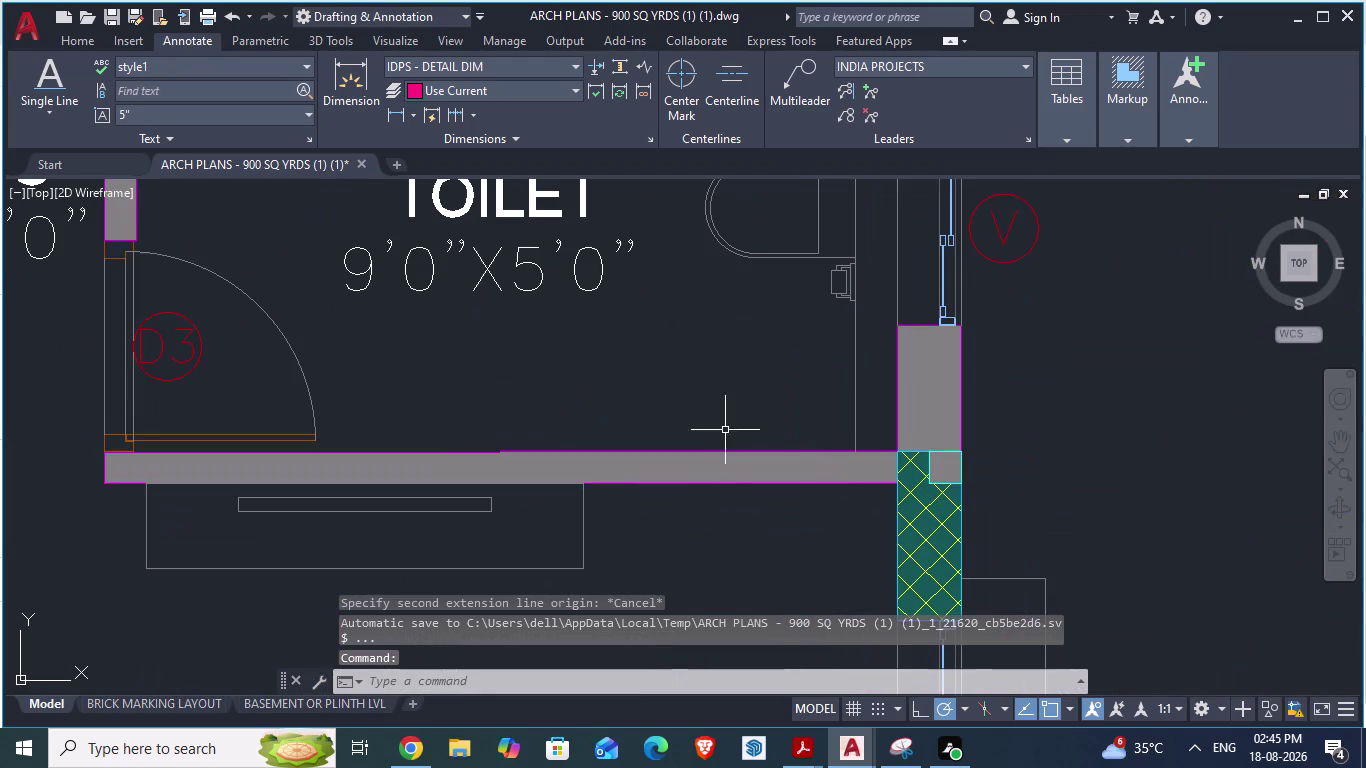
click(878, 426)
key(space)
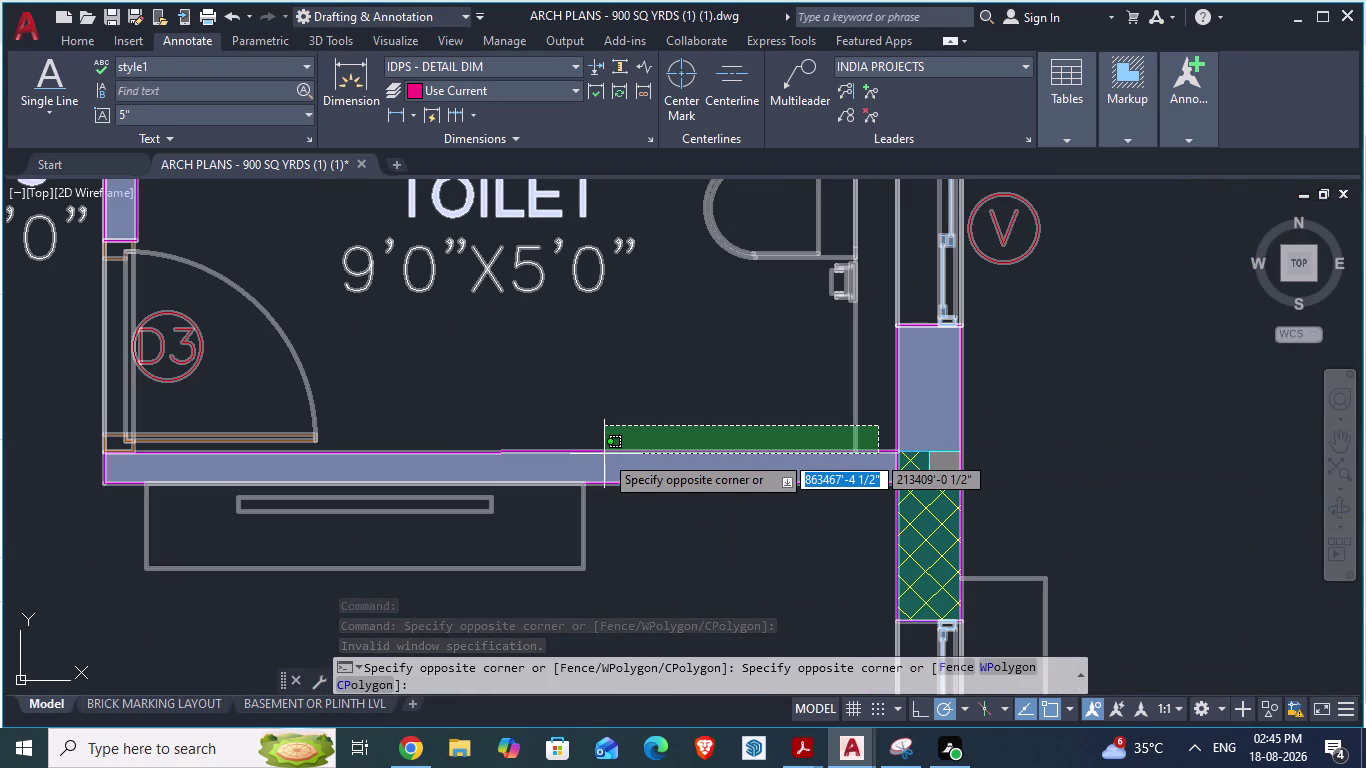
key(Escape)
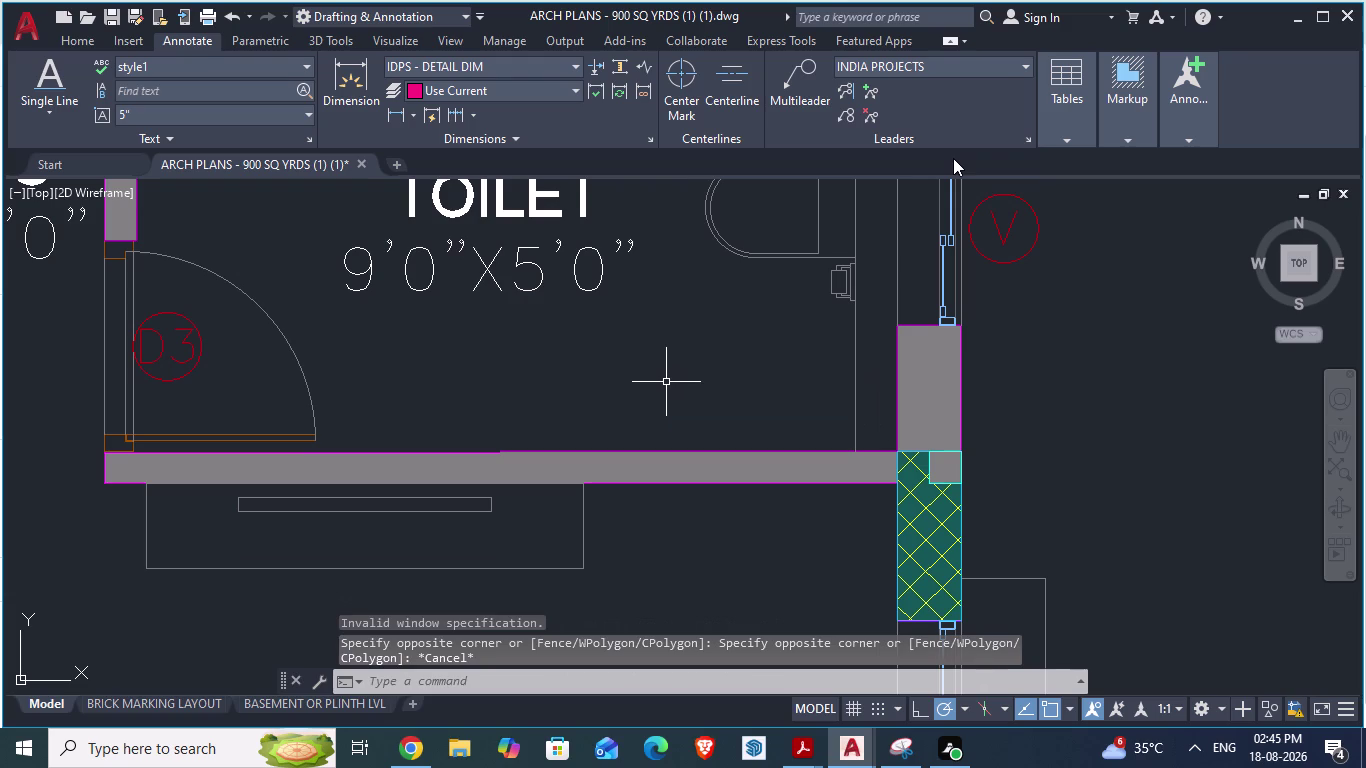
text(da)
key(Return)
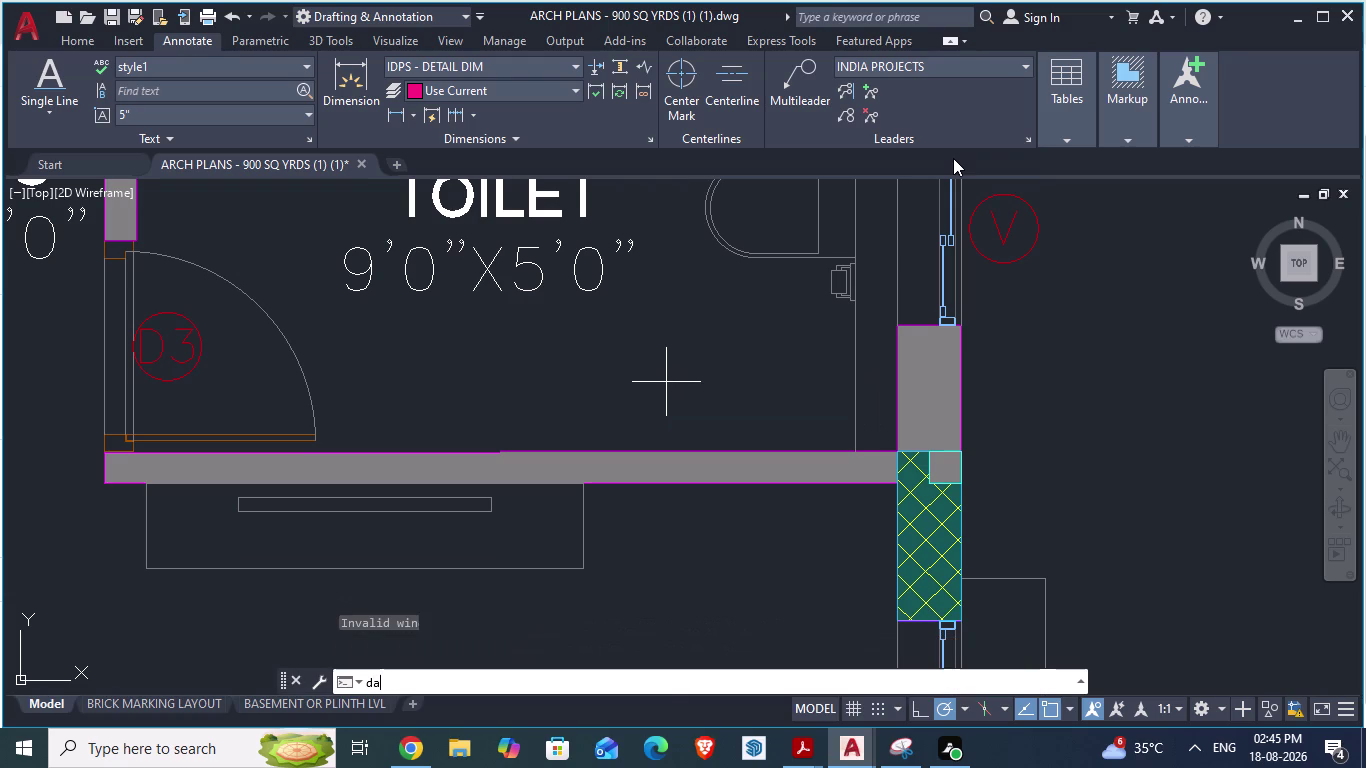
scroll(up, 3)
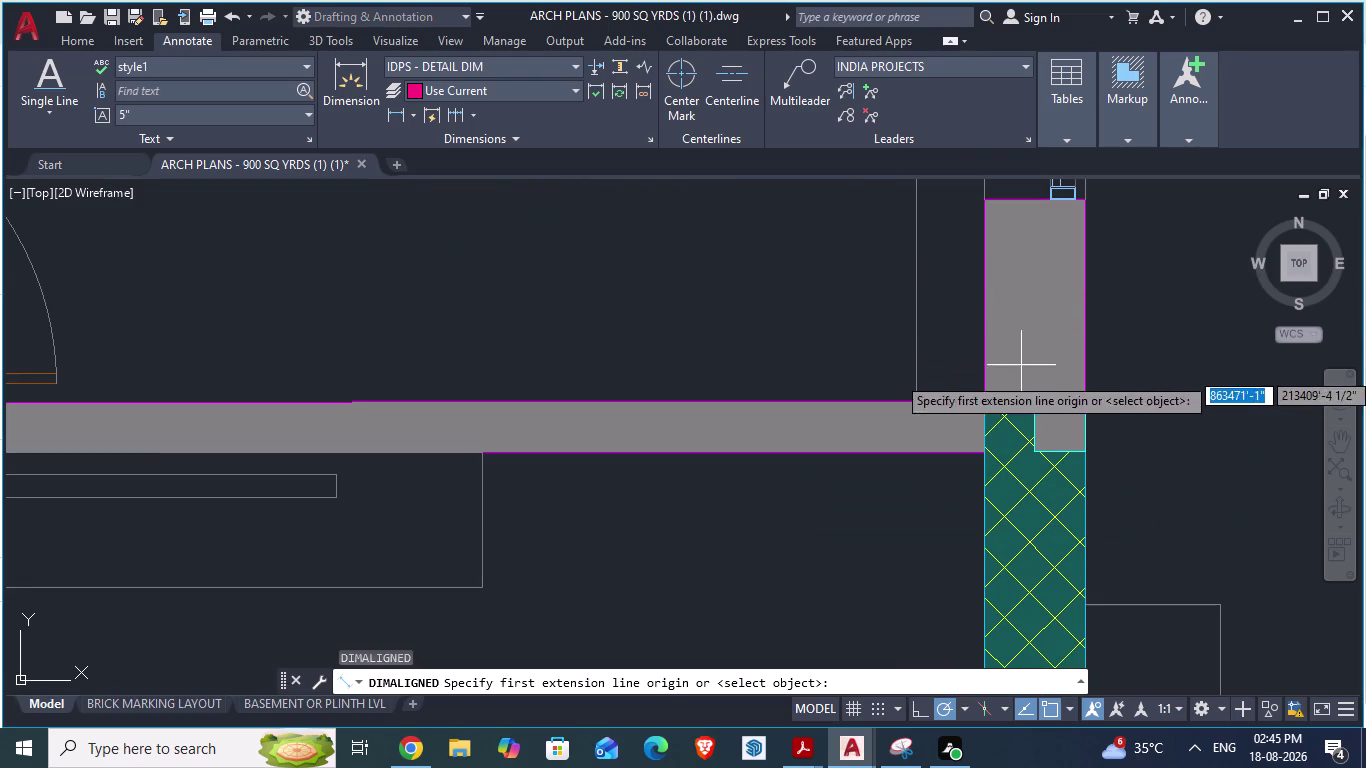
click(980, 403)
scroll(down, 3)
scroll(up, 3)
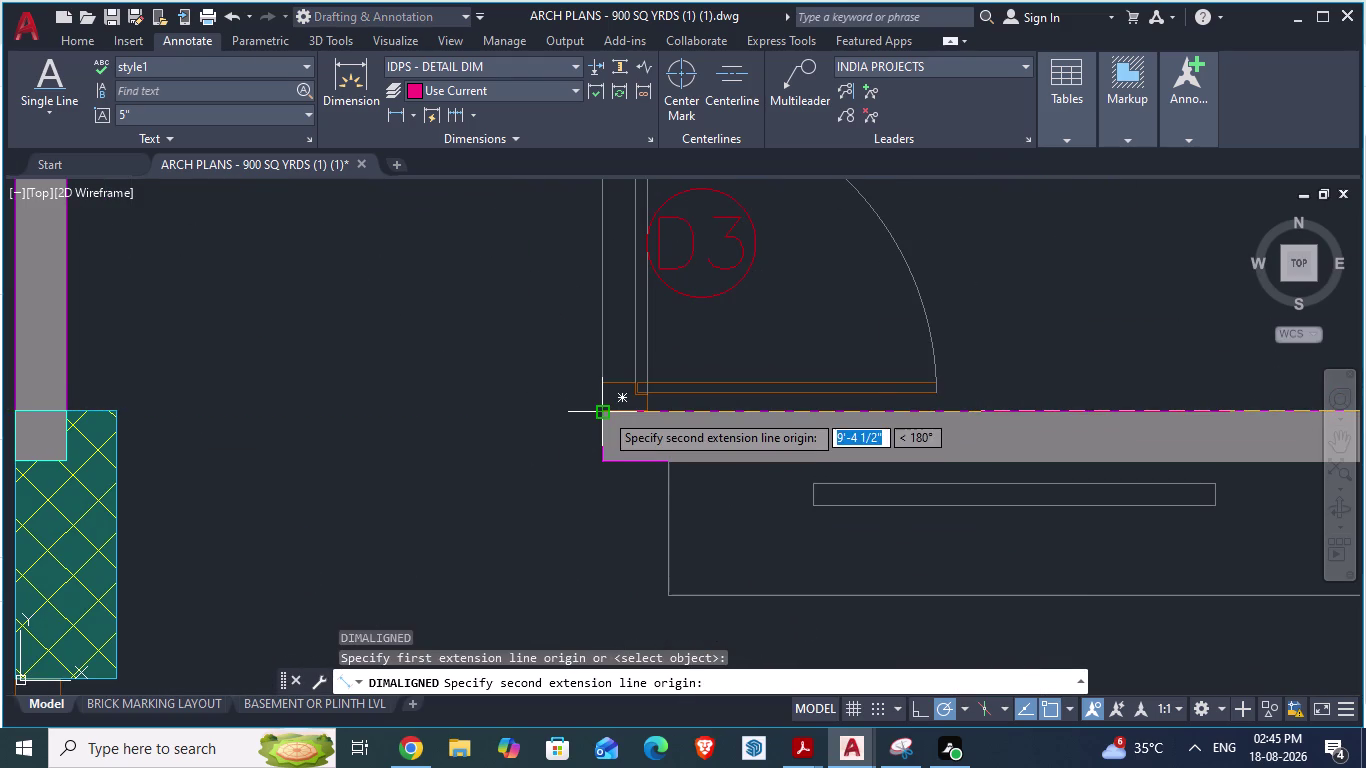
key(alt+Tab)
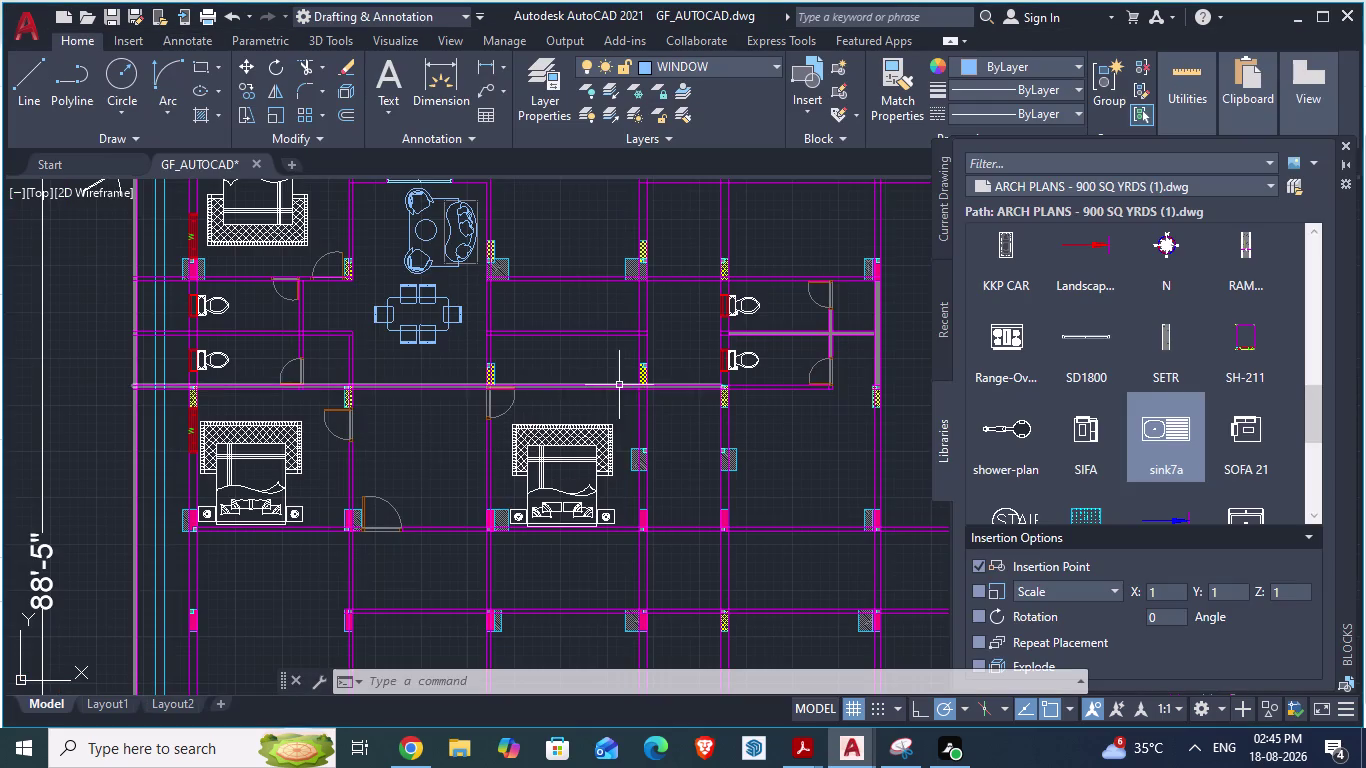
key(alt+Tab)
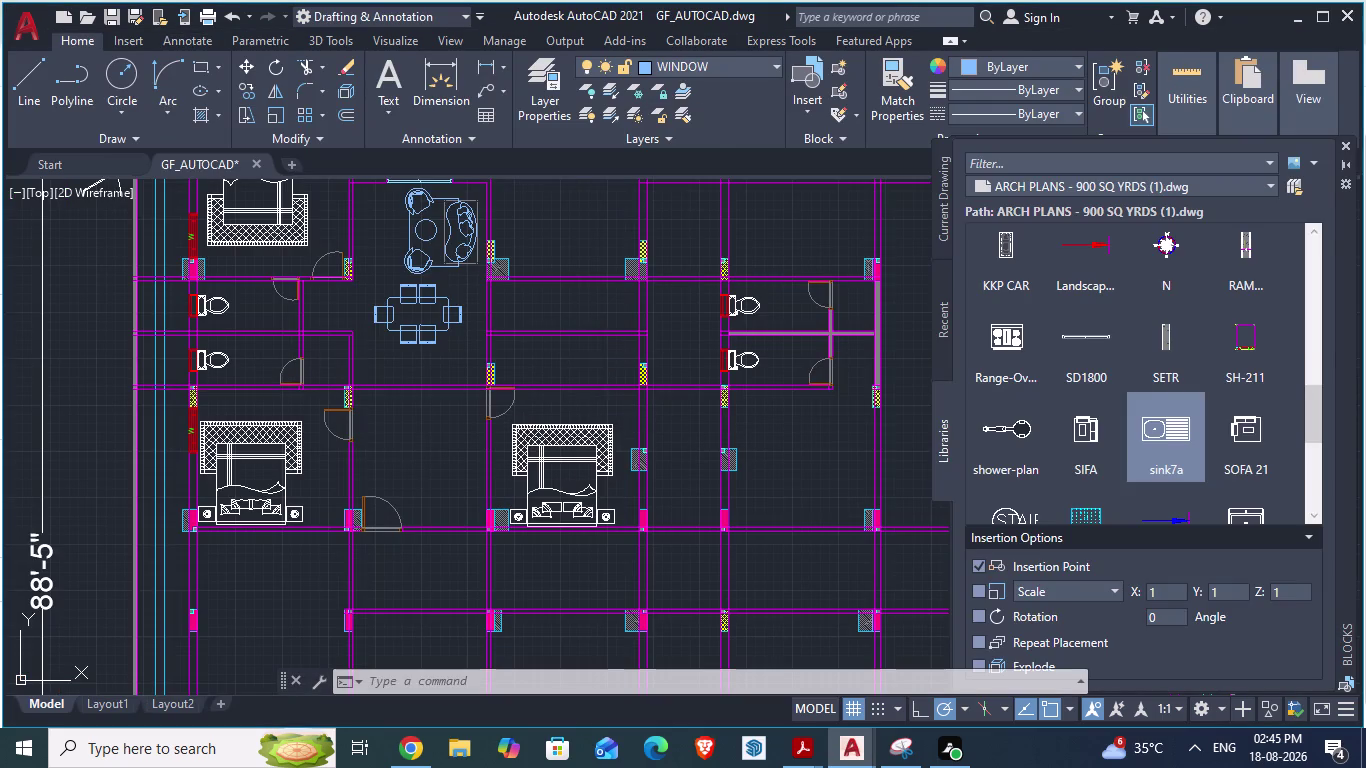
scroll(down, 3)
scroll(down, 3)
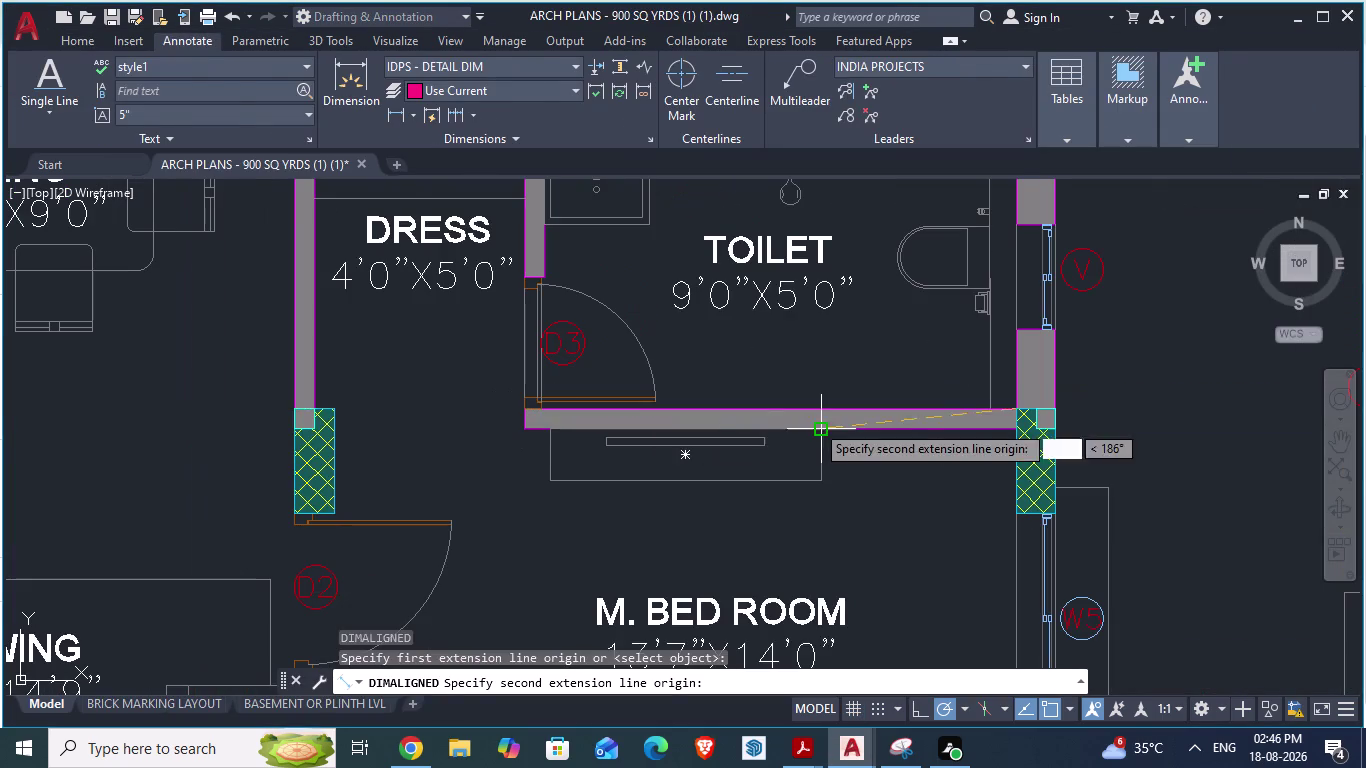
key(alt+Tab)
scroll(up, 3)
scroll(down, 3)
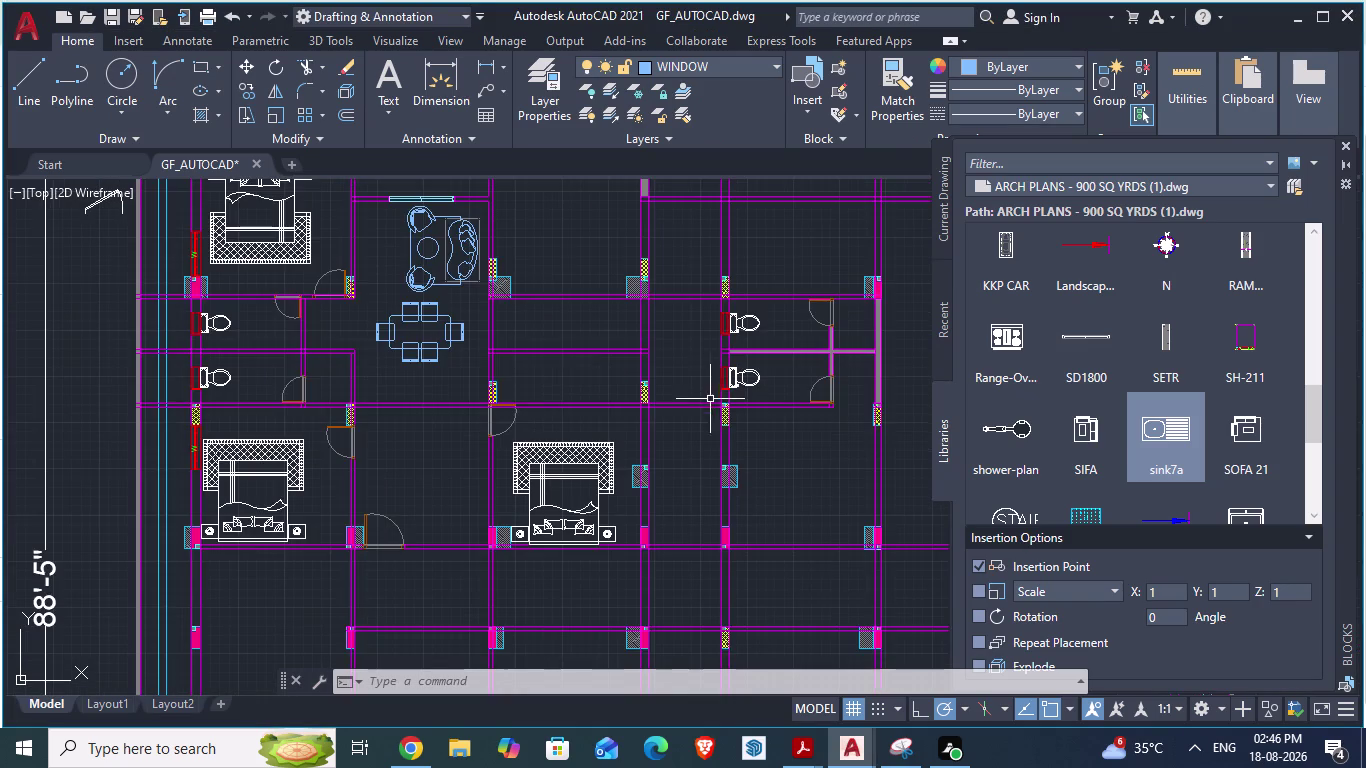
scroll(up, 3)
key(Escape)
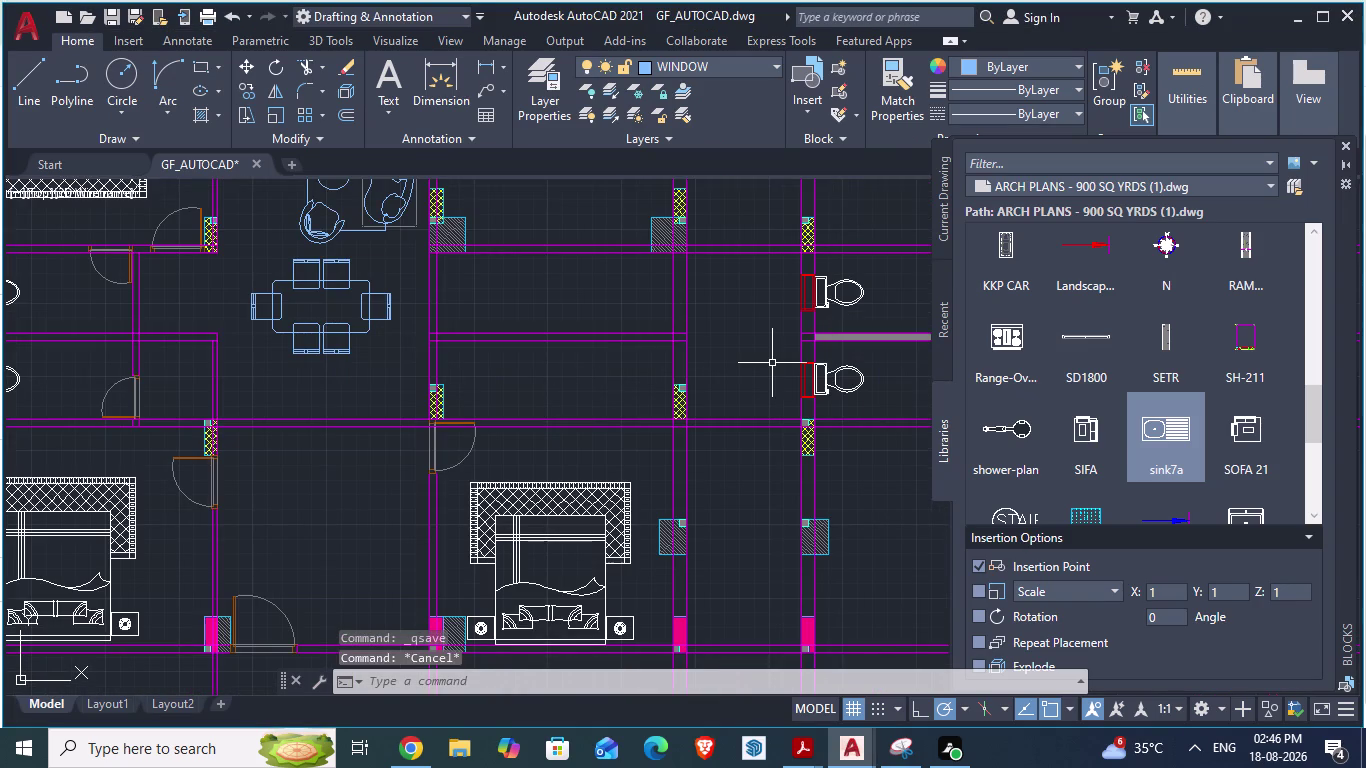
key(alt+Tab)
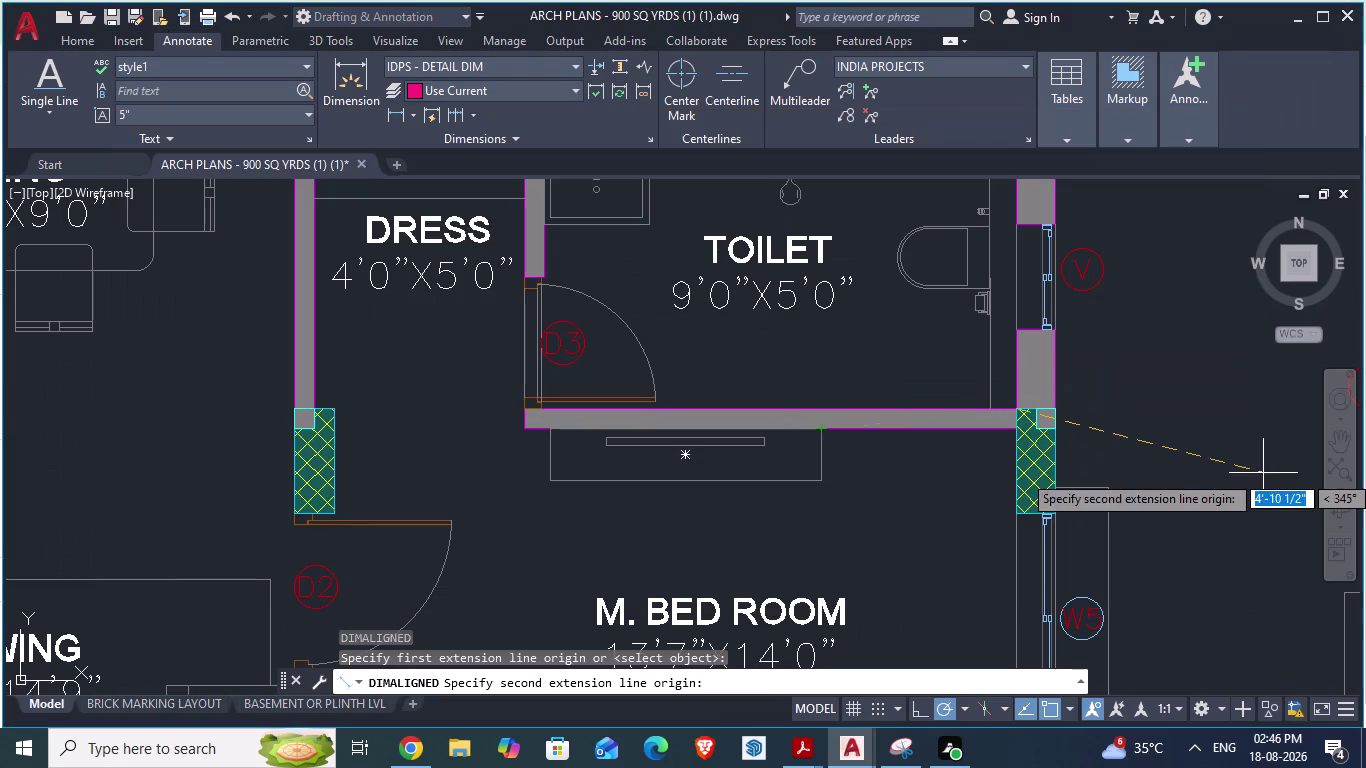
key(Escape)
scroll(down, 3)
scroll(down, 3)
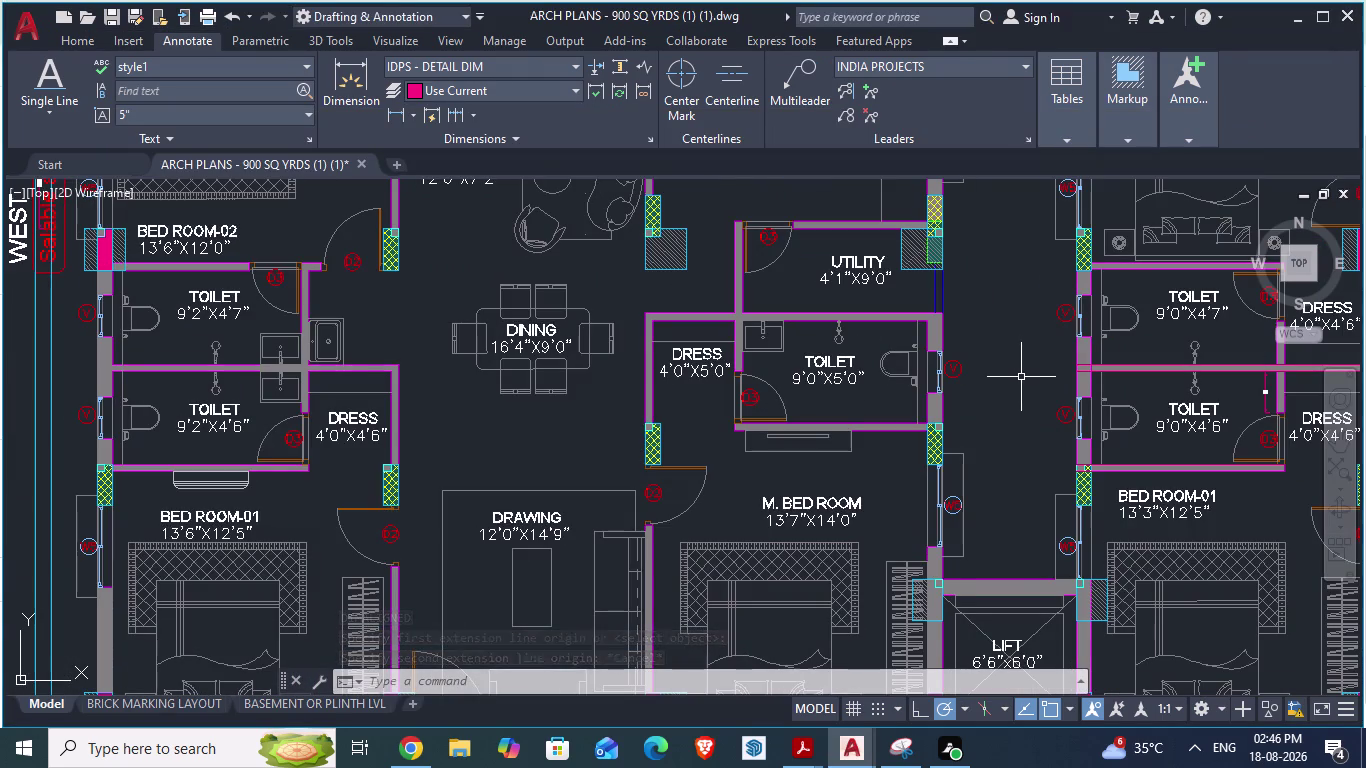
Switch back to GF_AUTOCAD and zoom to the empty room between the hatched piers.
key(alt+Tab)
key(alt+Tab)
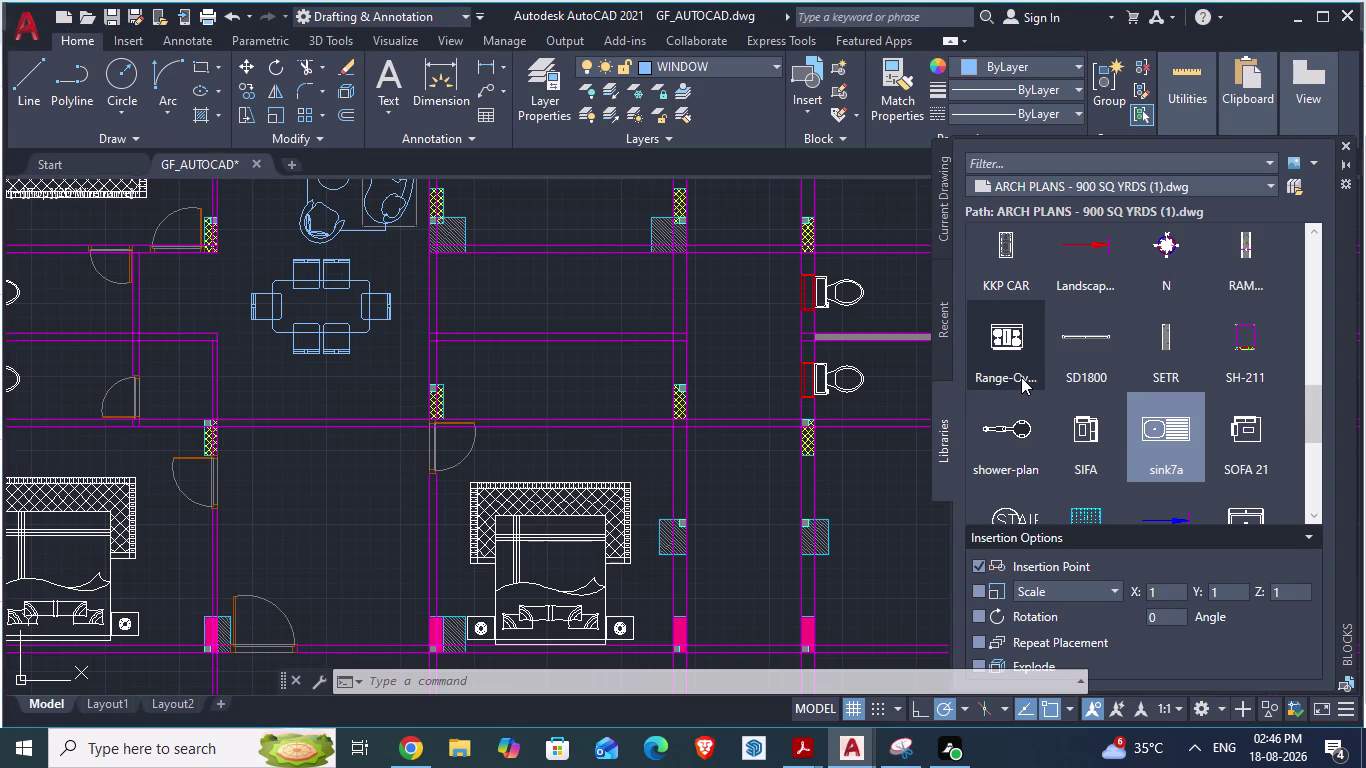
key(alt+Tab)
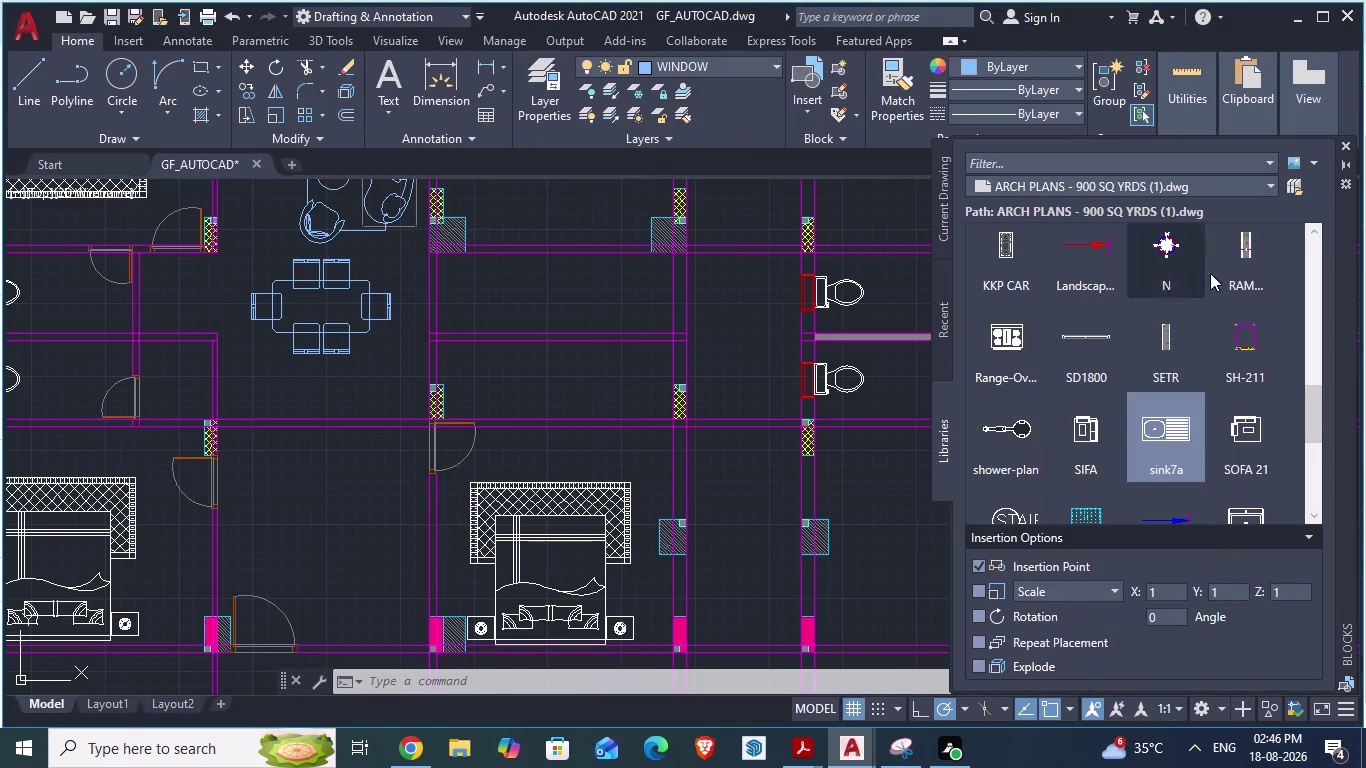
scroll(down, 3)
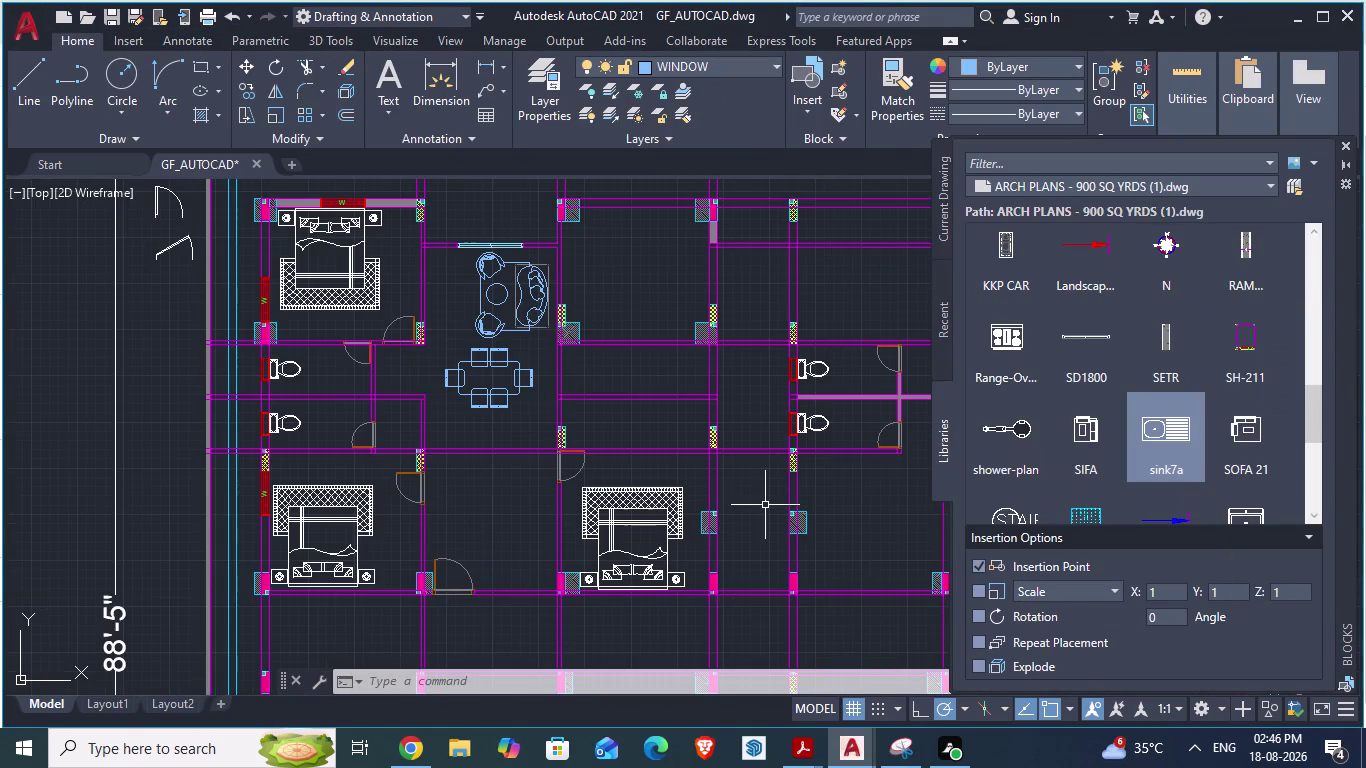
scroll(up, 3)
scroll(up, 3)
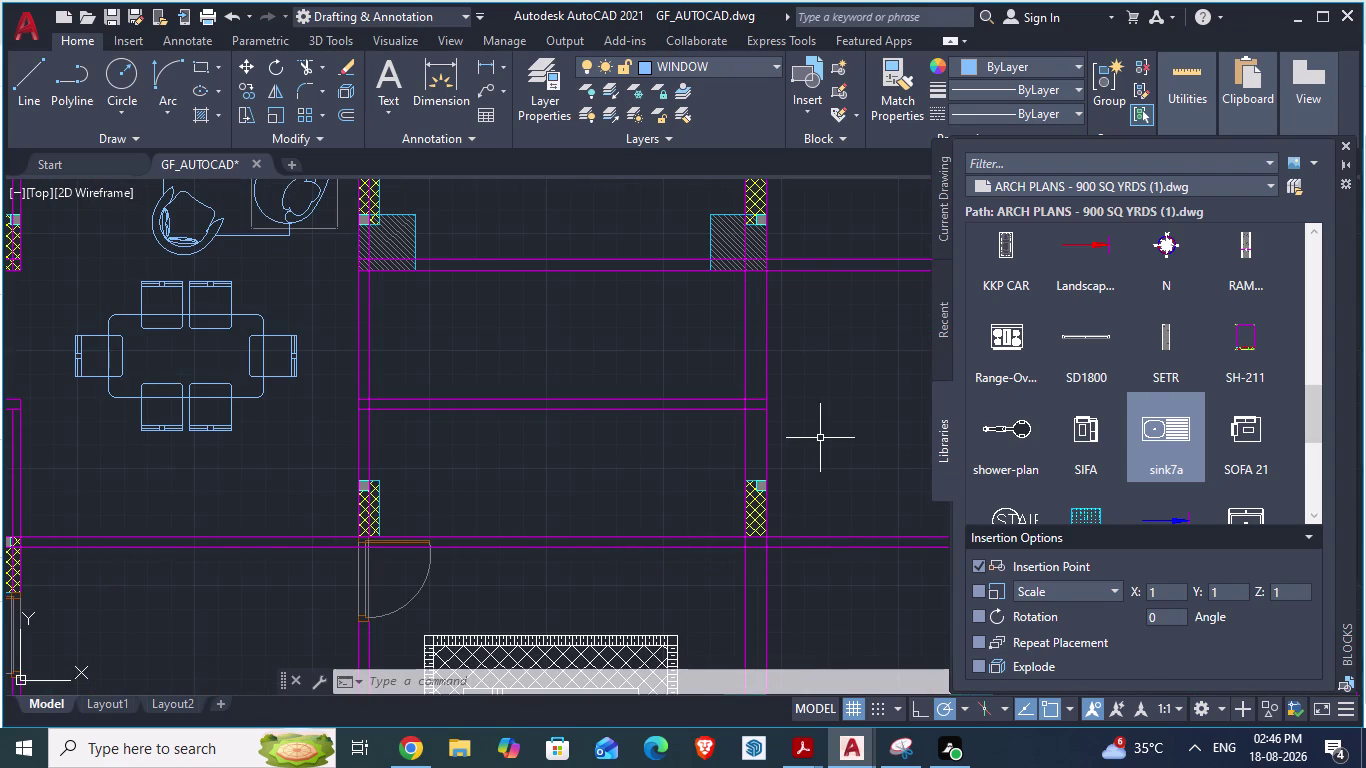
key(alt+Tab)
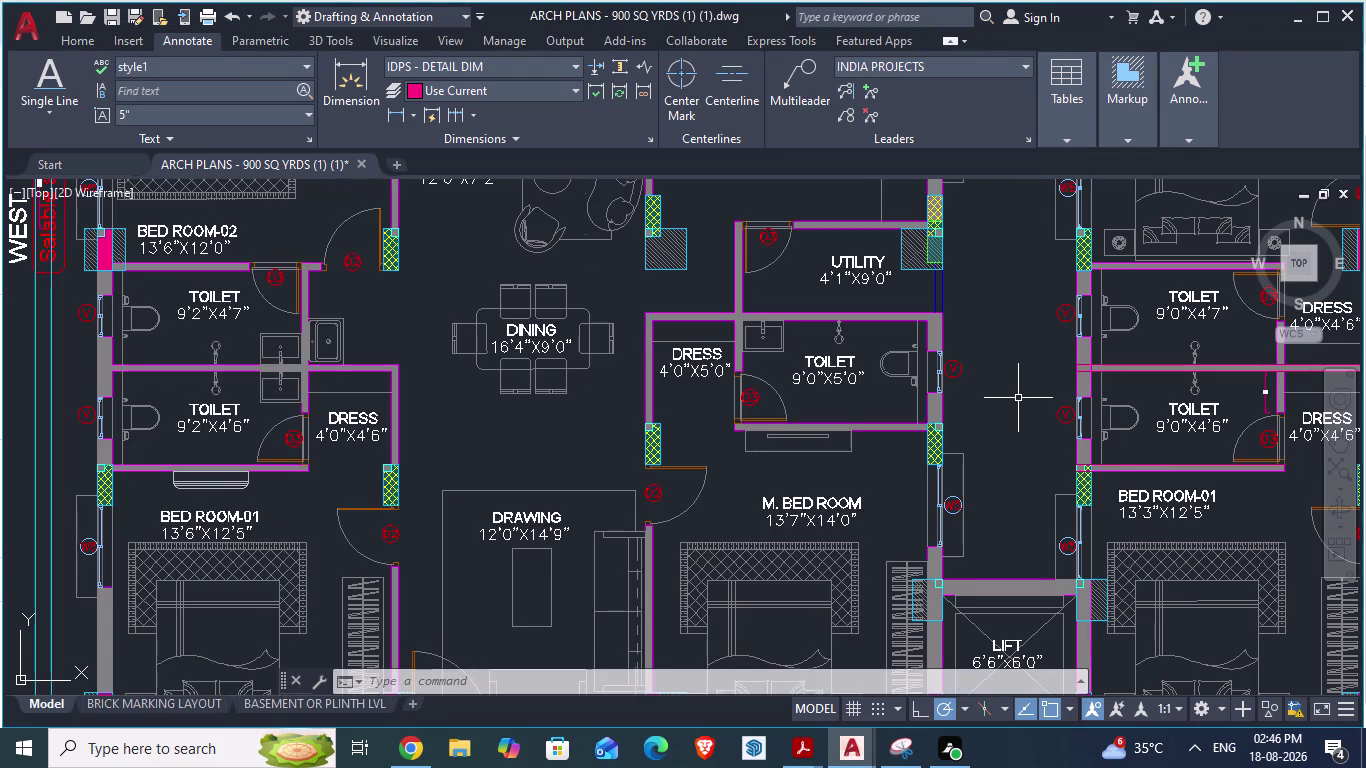
key(alt+Tab)
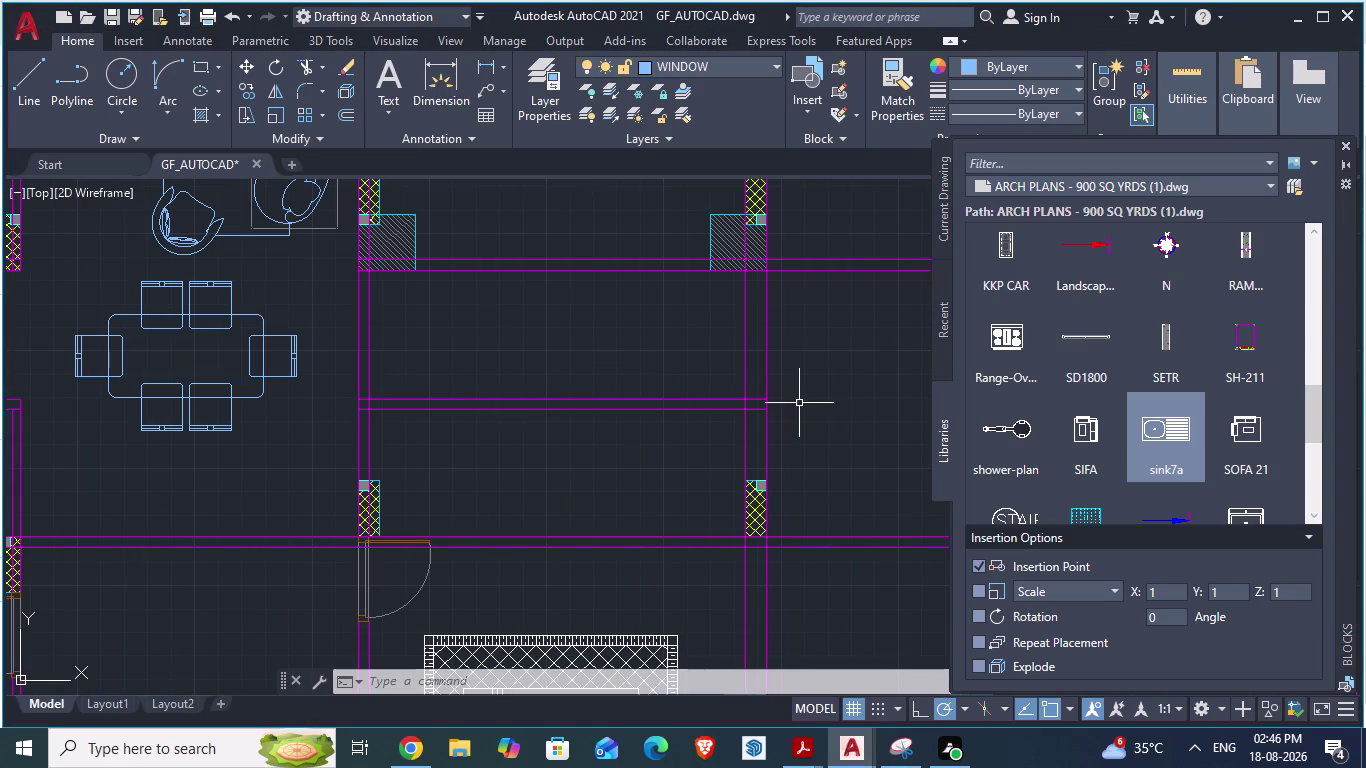
scroll(up, 3)
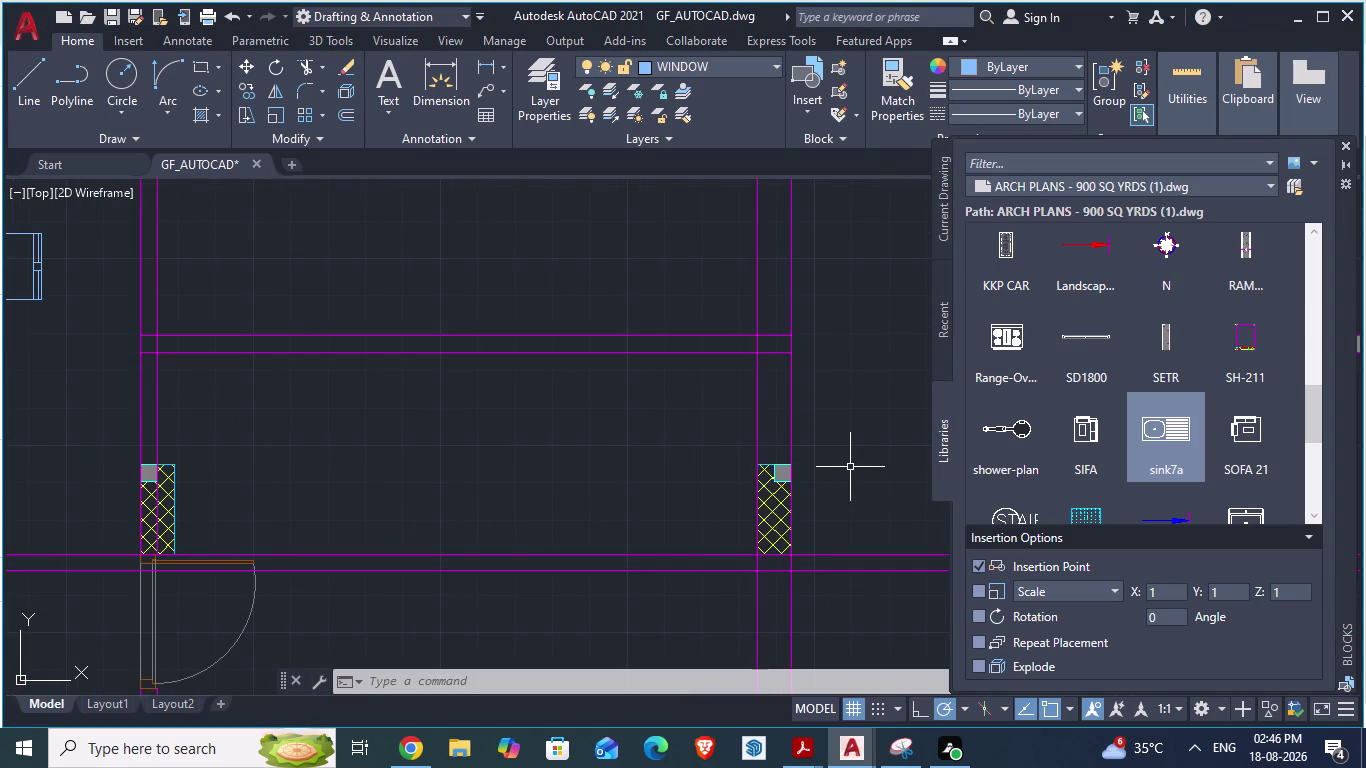
Draw a 9'-4½" wall line leftward from the right pier's corner.
key(l)
key(Return)
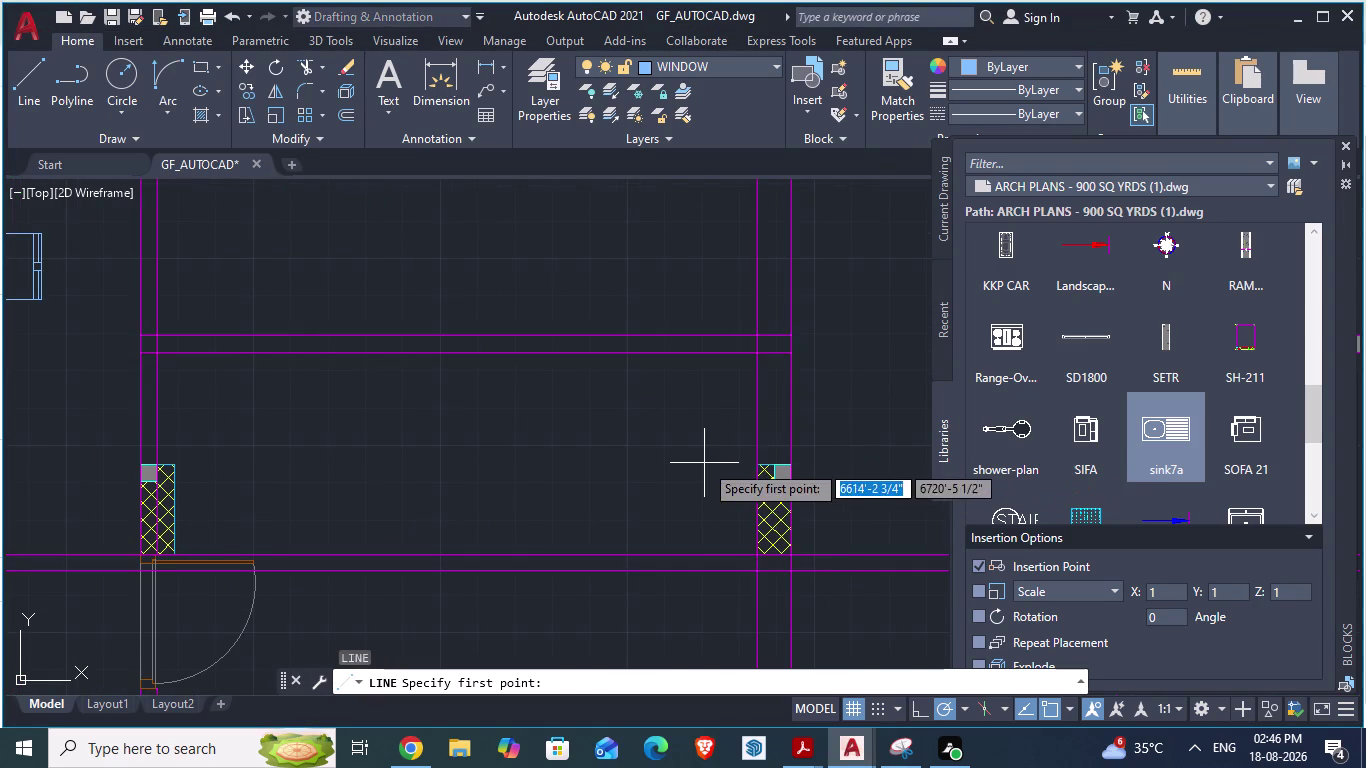
click(761, 460)
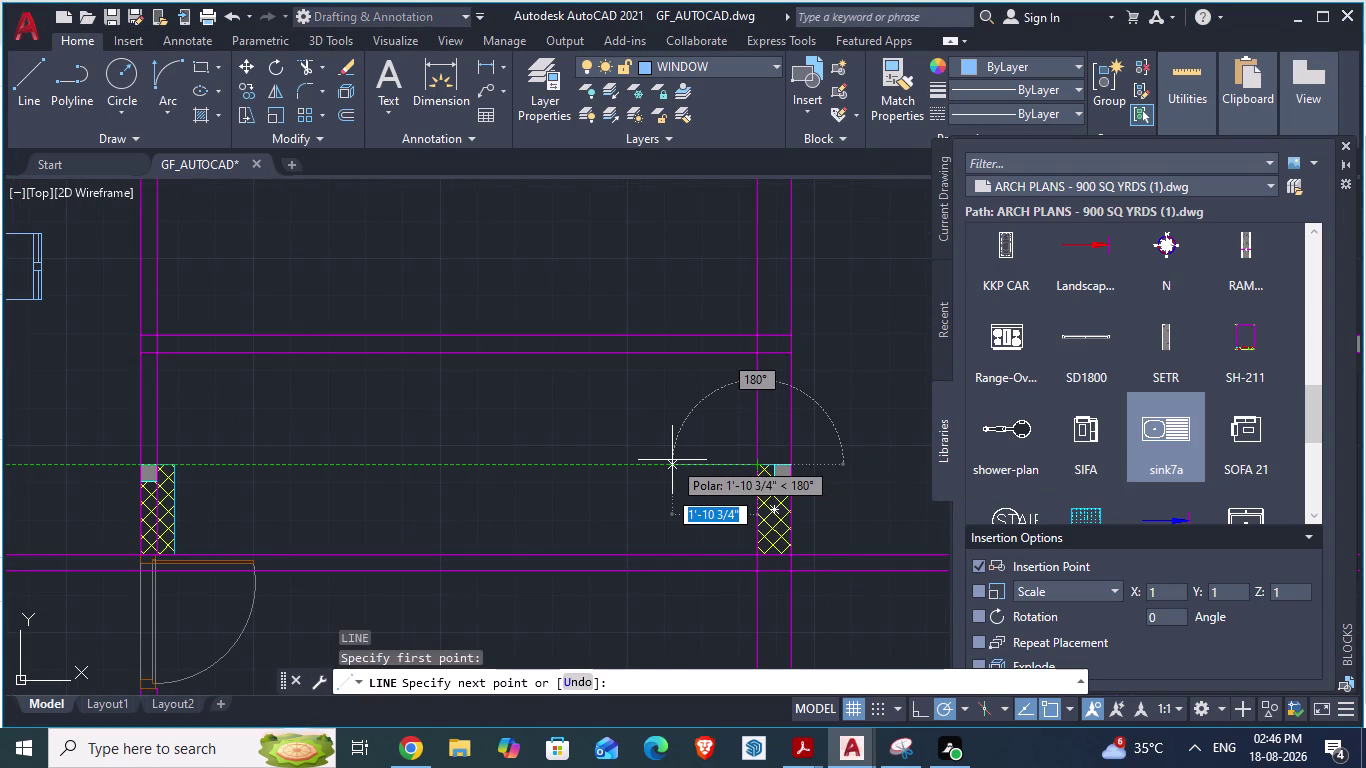
text(9'4.)
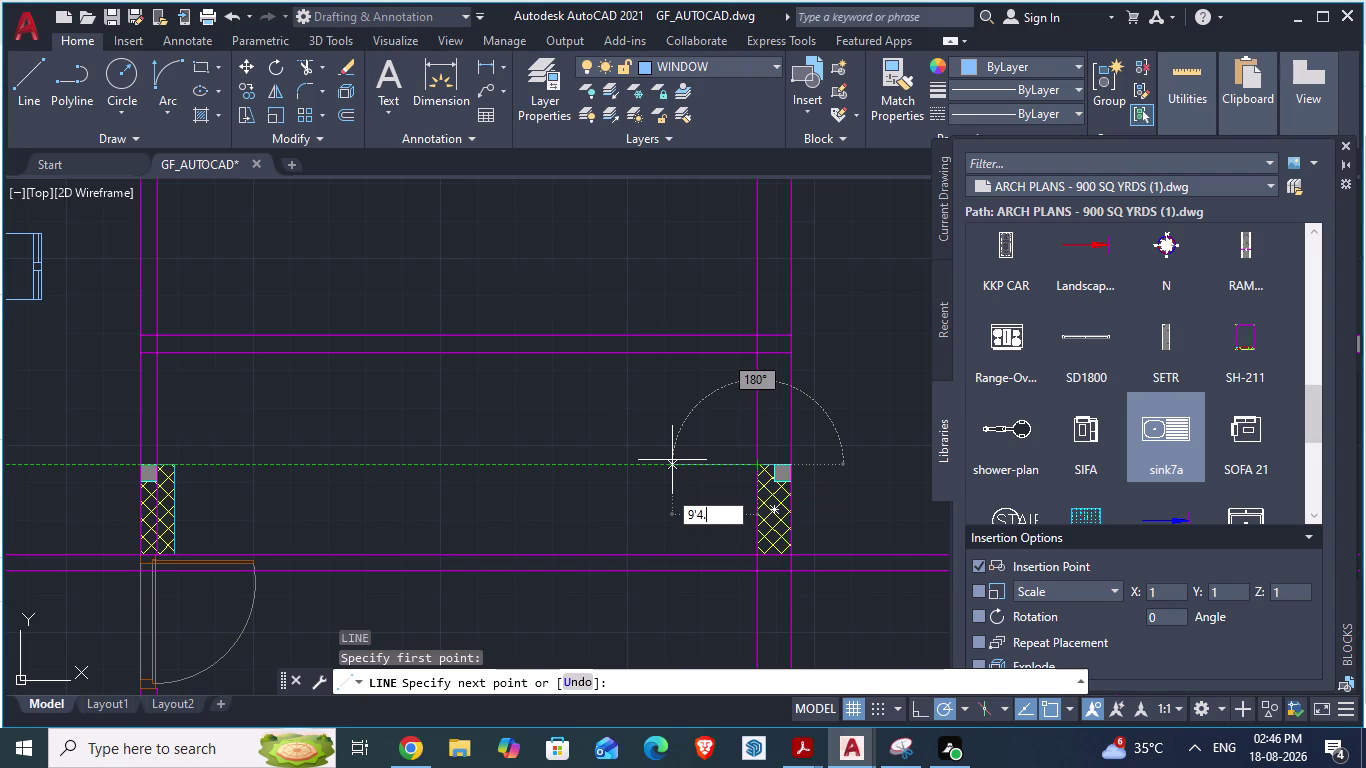
text(5")
key(Return)
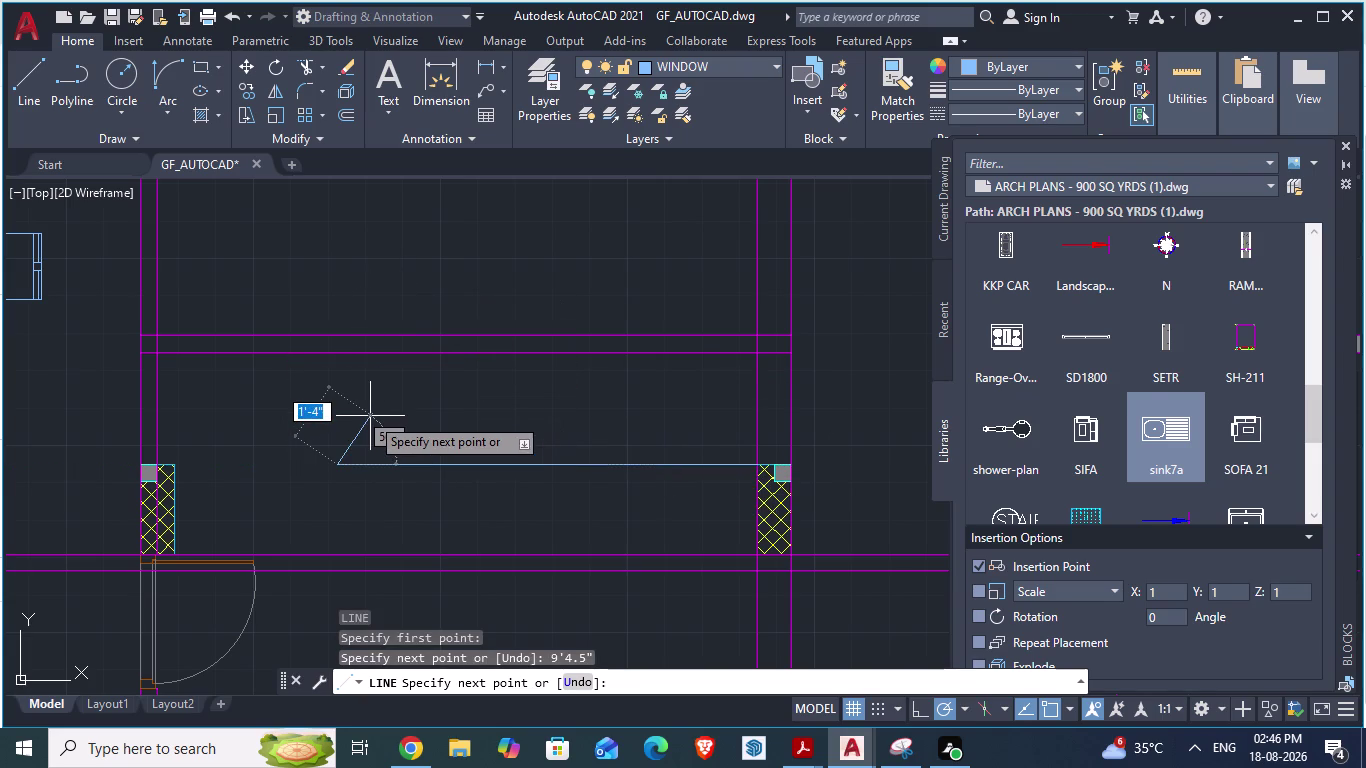
key(Escape)
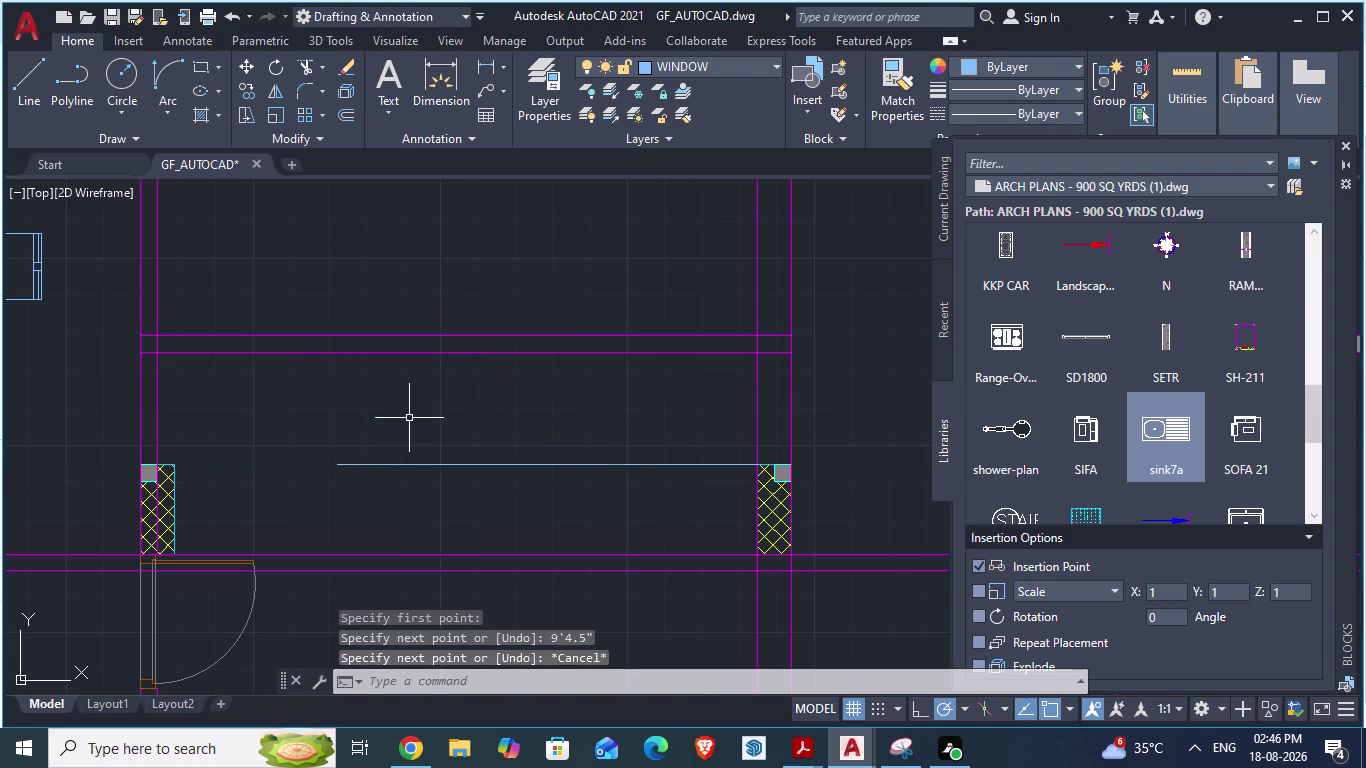
Quick-save the GF_AUTOCAD drawing.
key(ctrl+s)
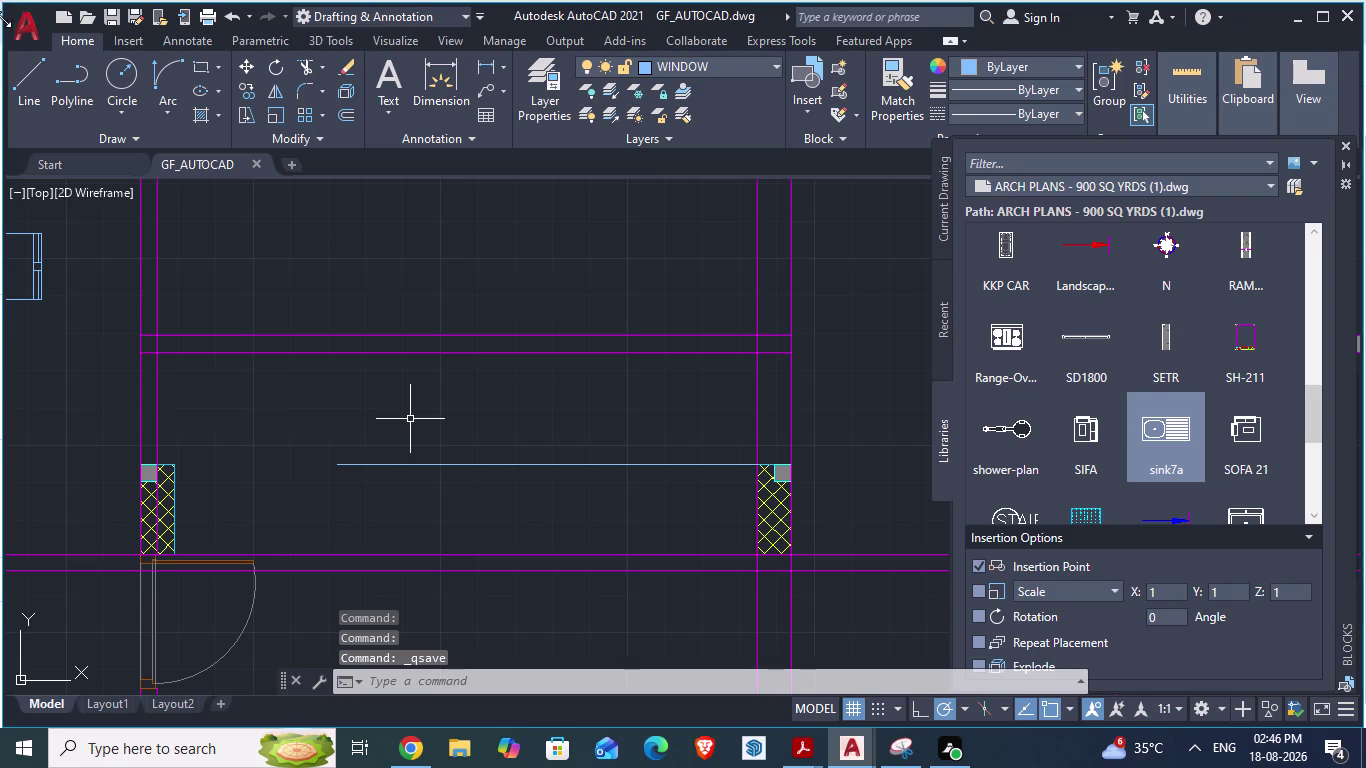
click(64, 35)
click(75, 37)
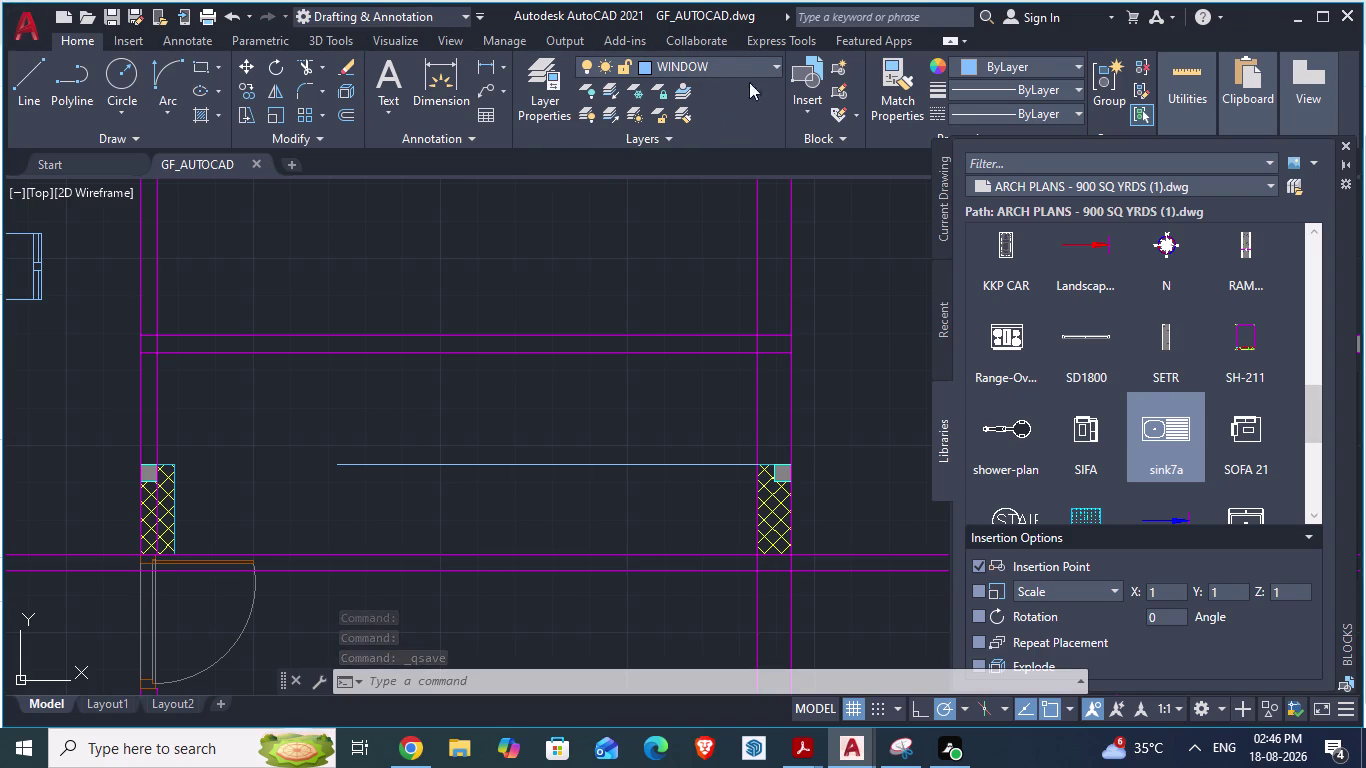
Make AR-WALL the current layer from the Layer dropdown.
click(777, 61)
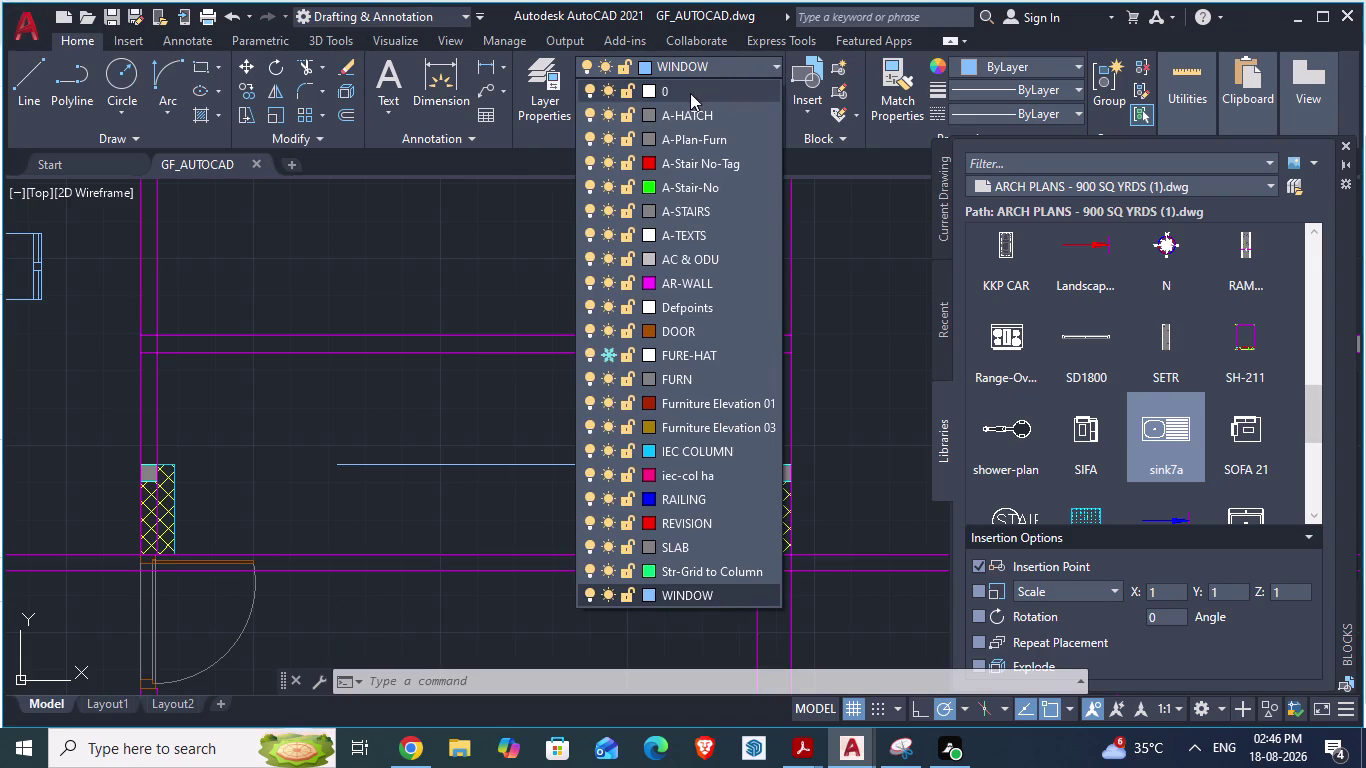
click(674, 286)
scroll(up, 3)
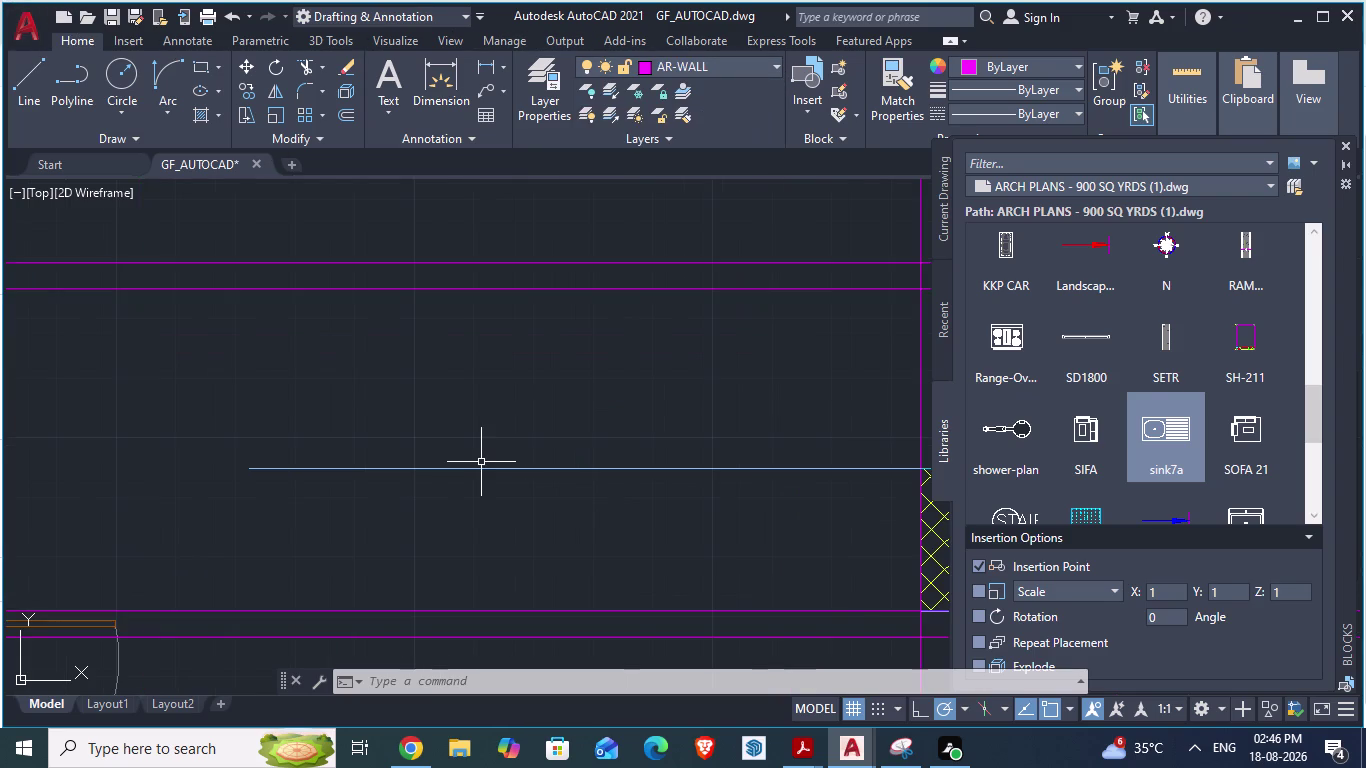
Draw a trial wall line from the opening's left end to the right wall corner.
key(l)
key(Return)
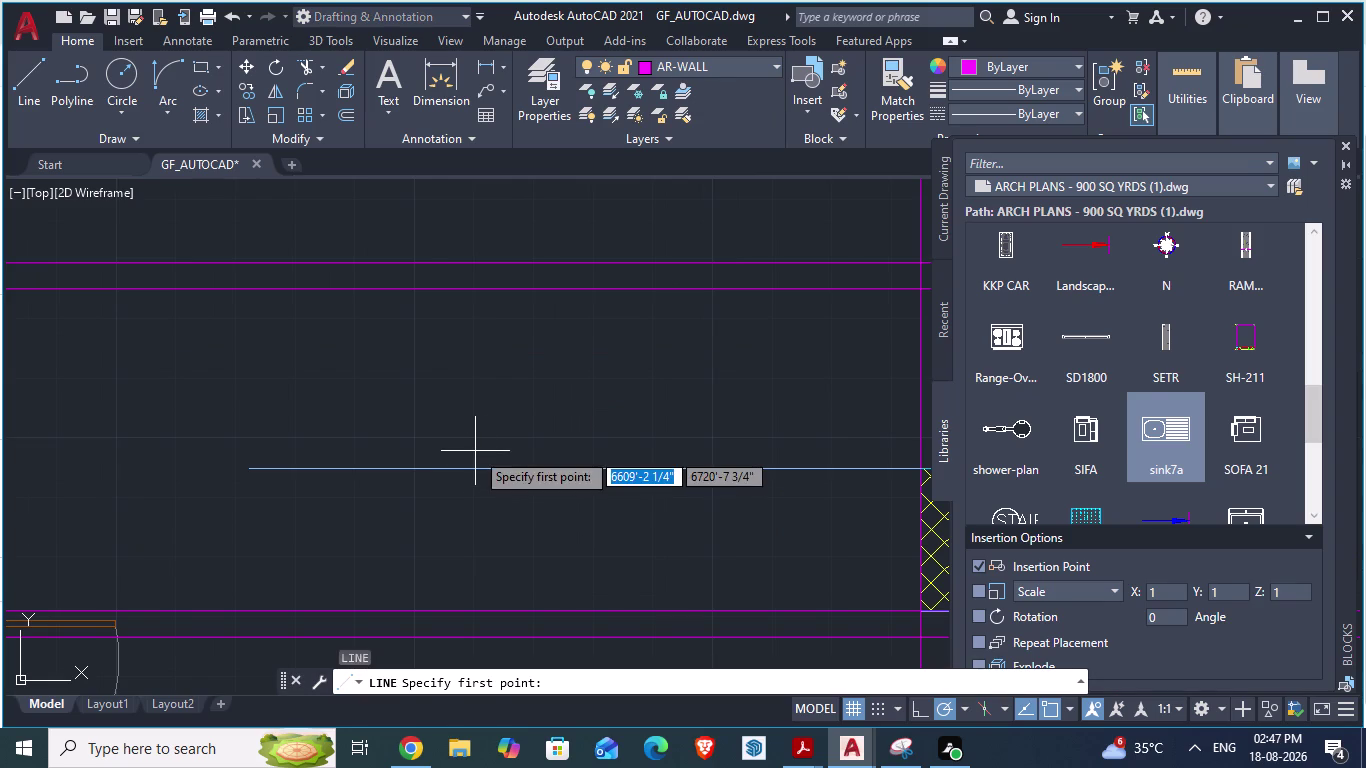
click(244, 467)
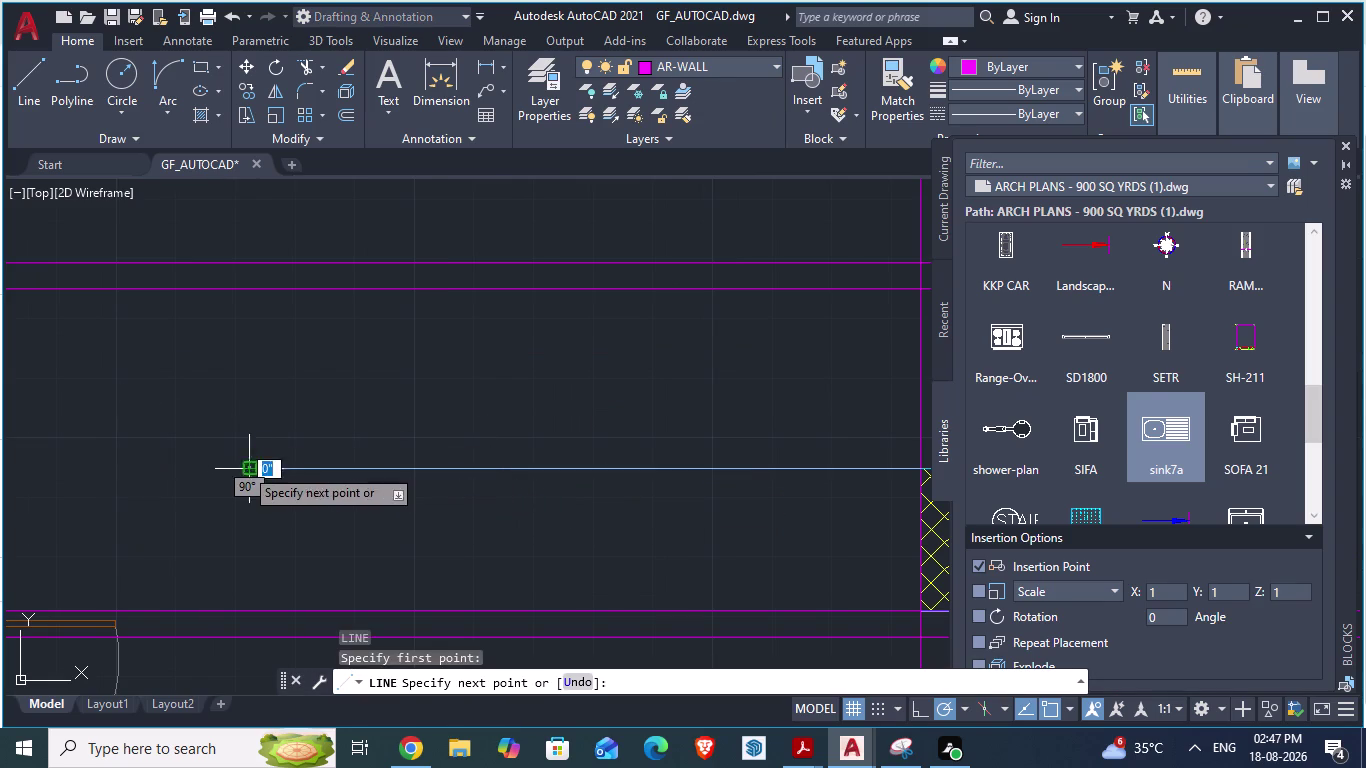
scroll(down, 3)
scroll(up, 3)
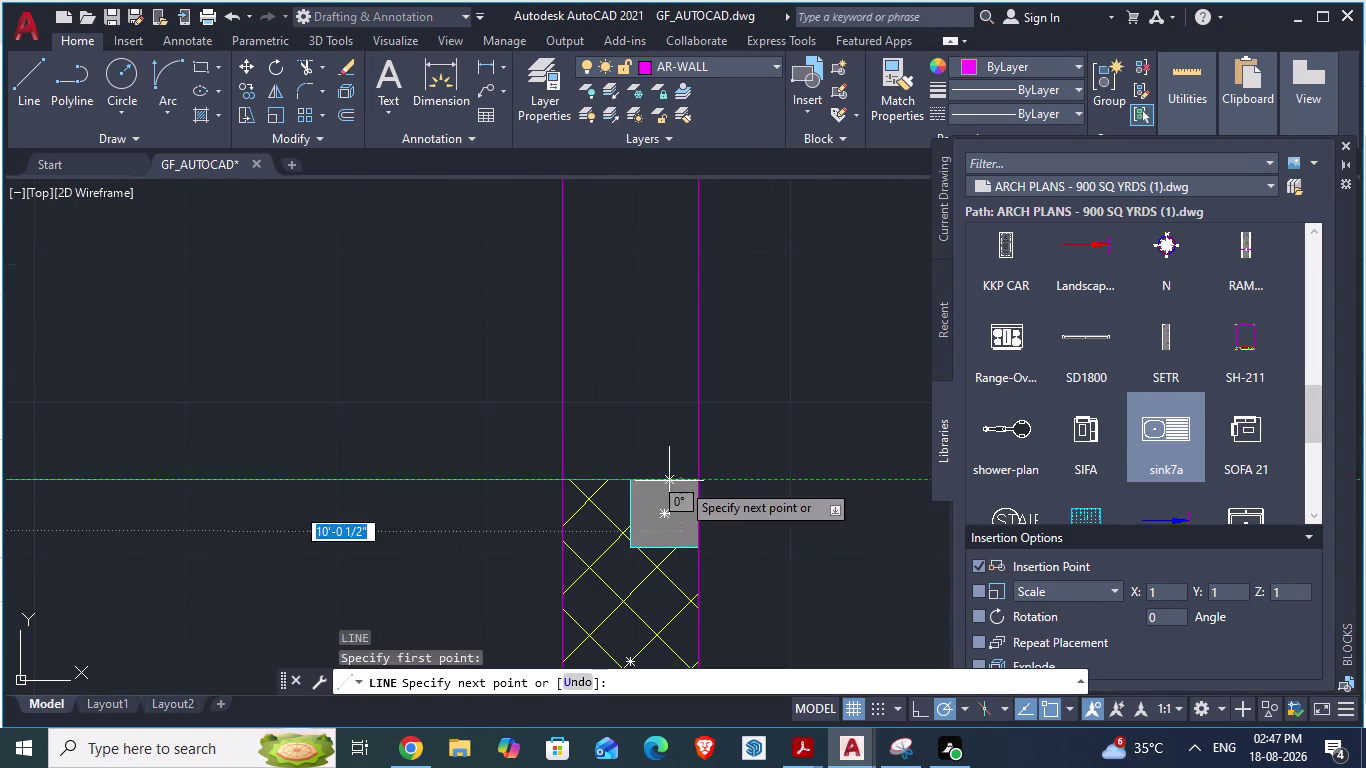
click(562, 475)
key(Return)
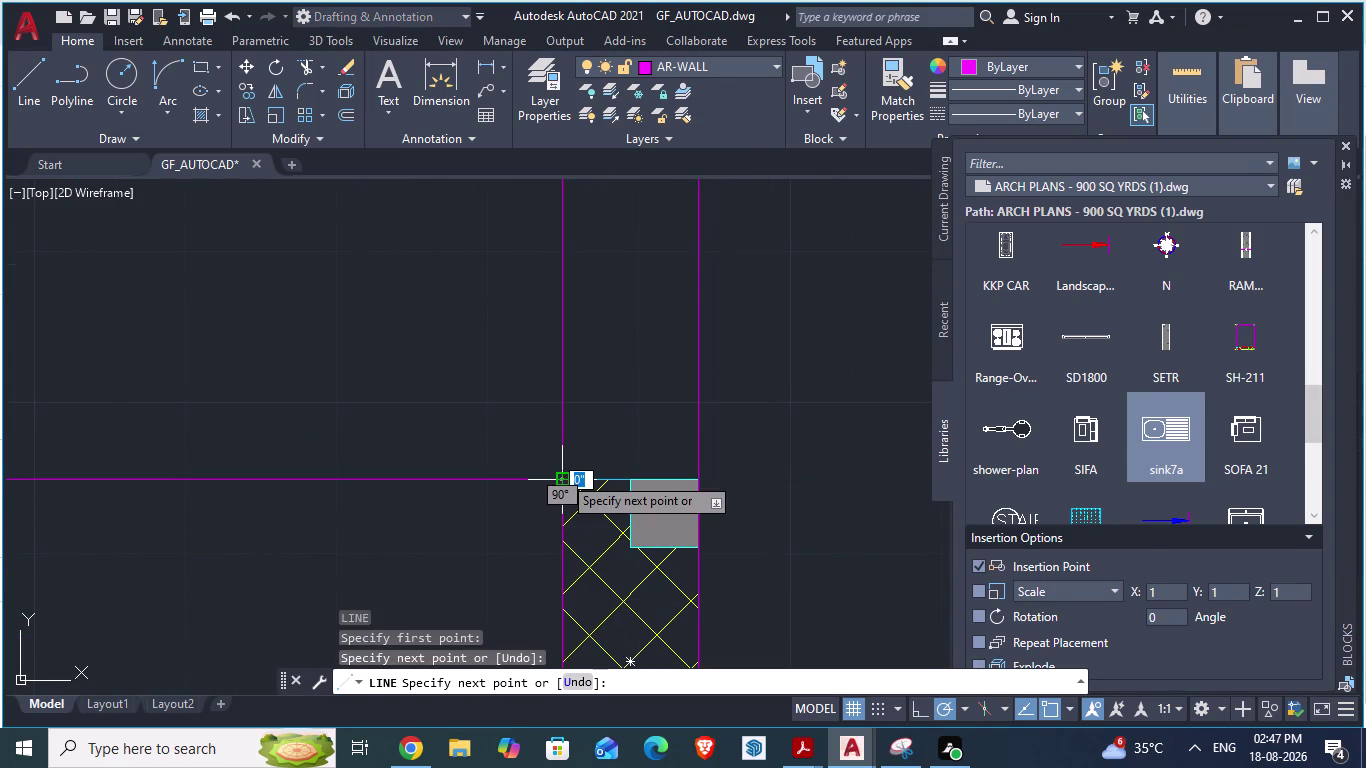
scroll(down, 3)
scroll(up, 3)
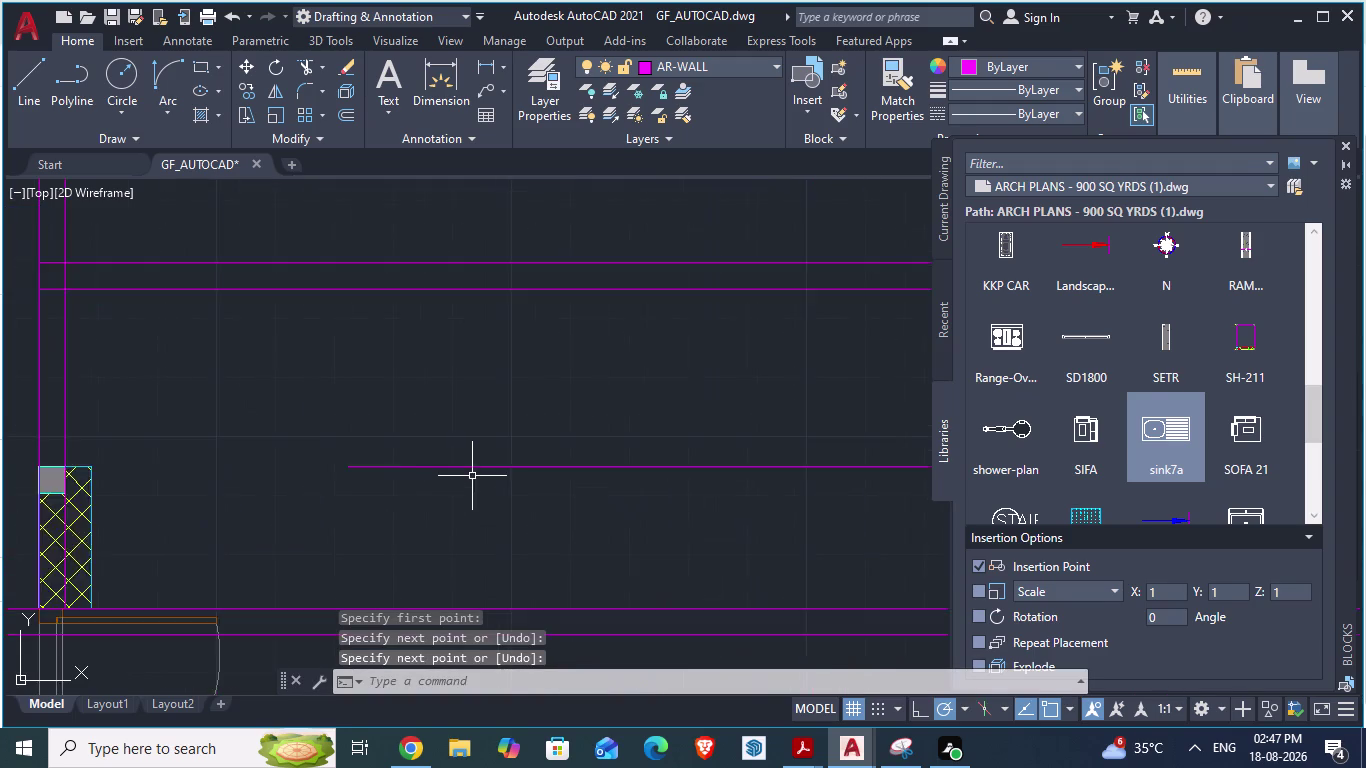
scroll(up, 3)
scroll(down, 3)
Undo and delete the trial wall line across the opening.
click(359, 445)
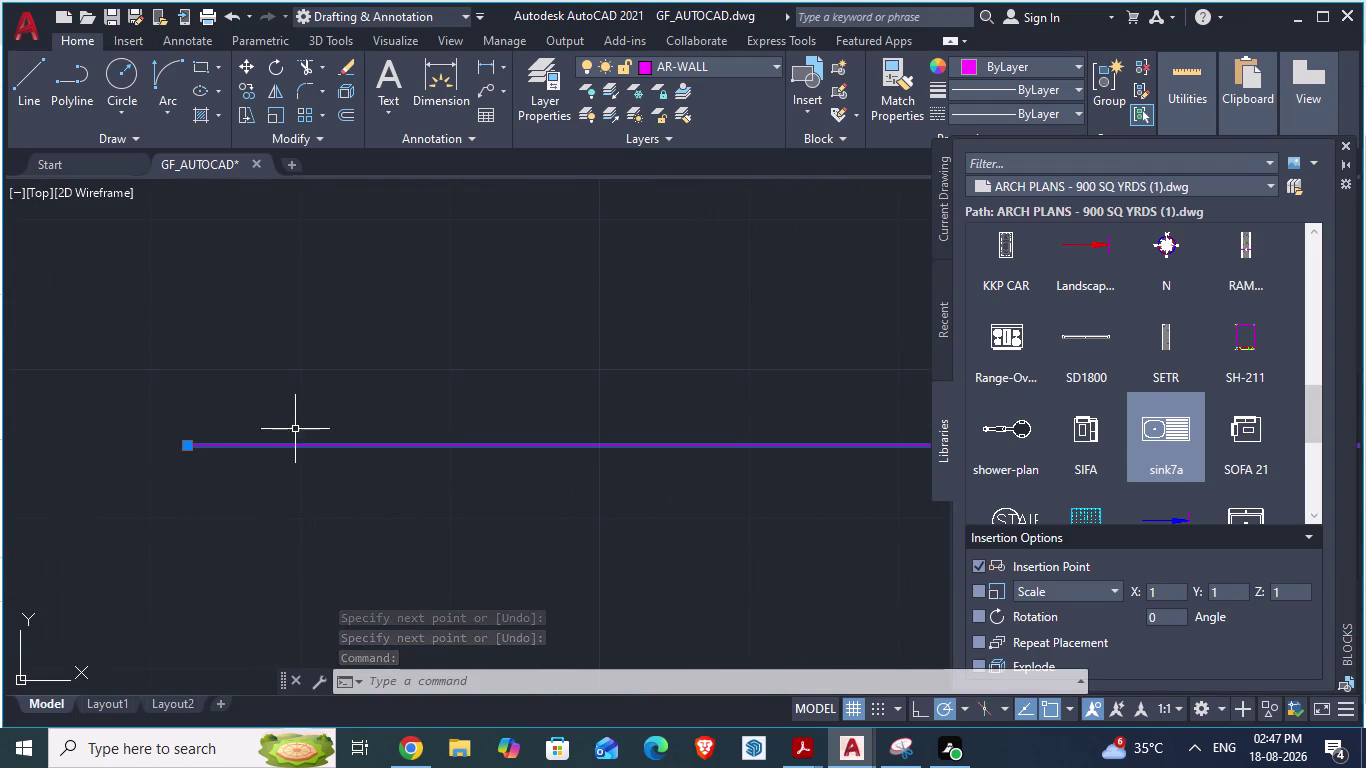
key(ctrl+z)
scroll(down, 3)
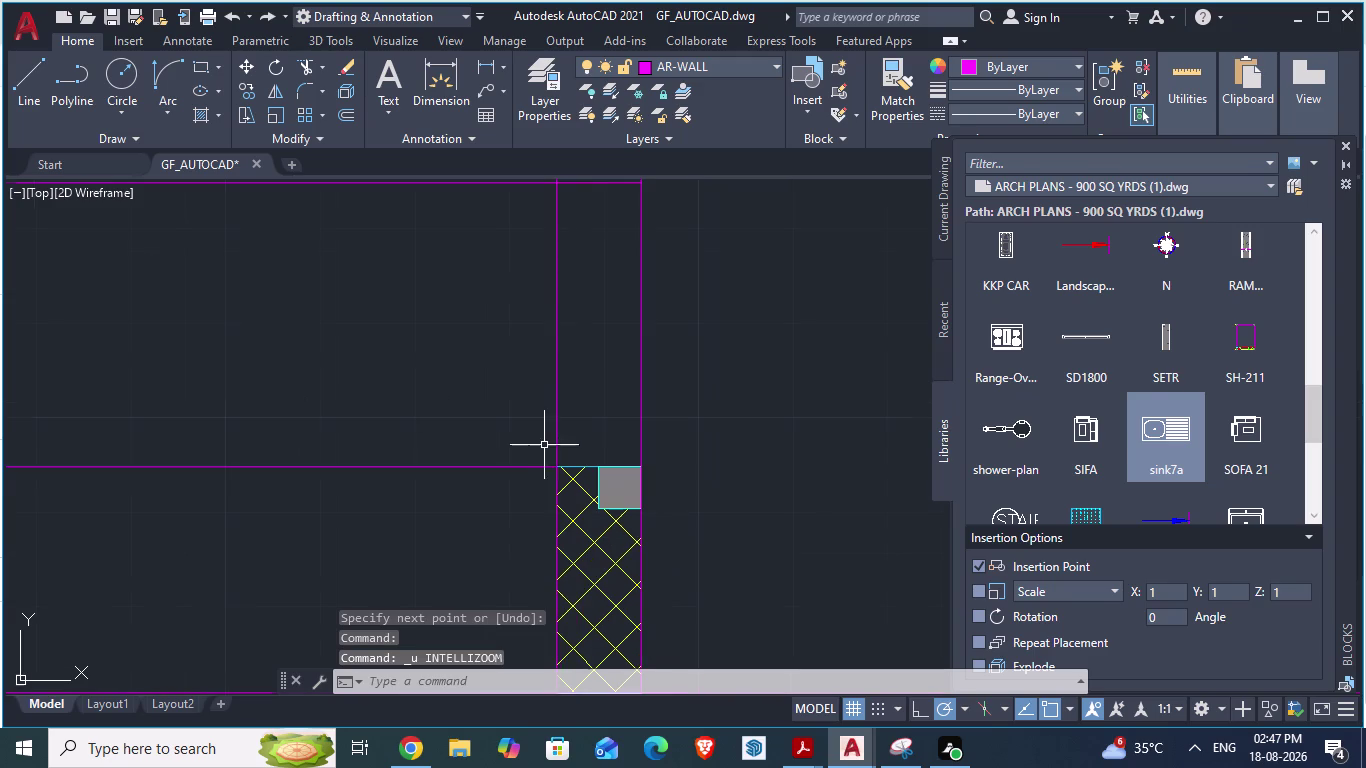
click(511, 468)
key(Delete)
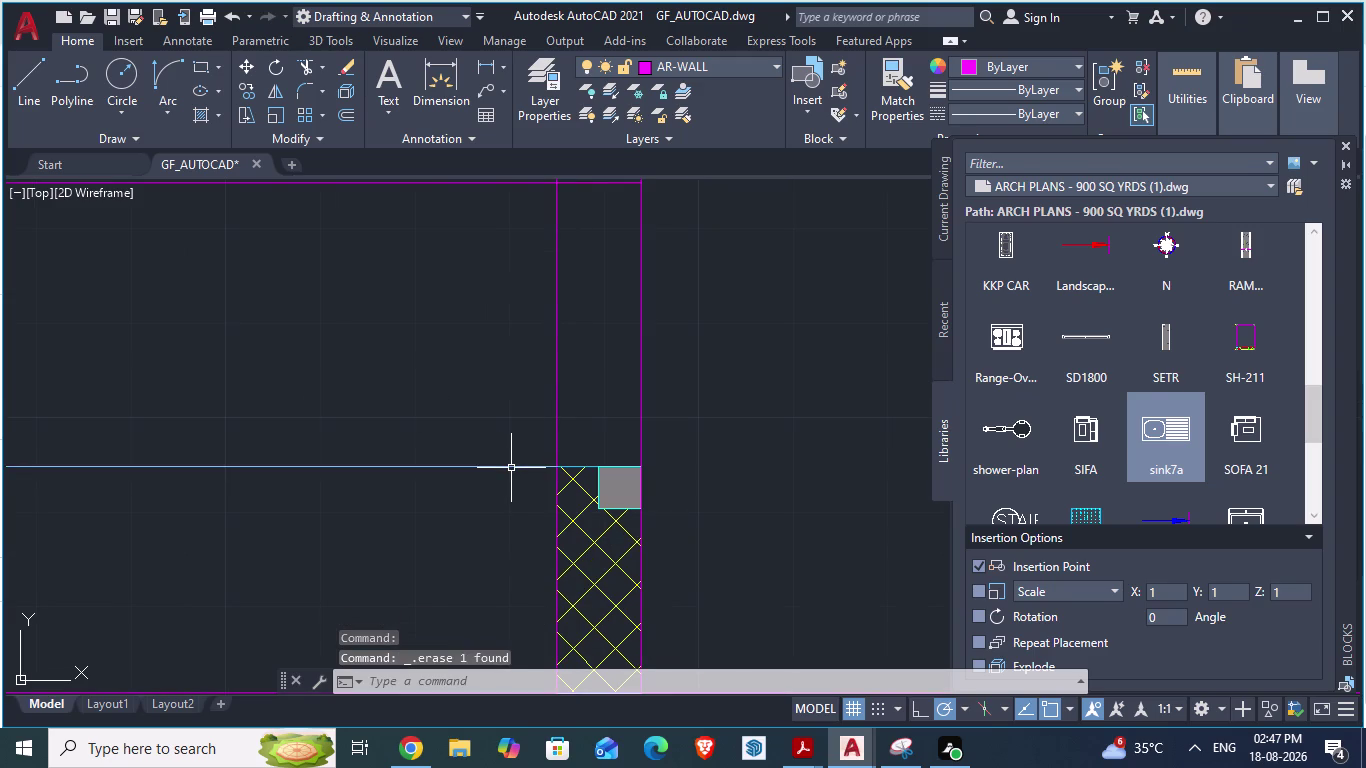
scroll(down, 3)
scroll(up, 3)
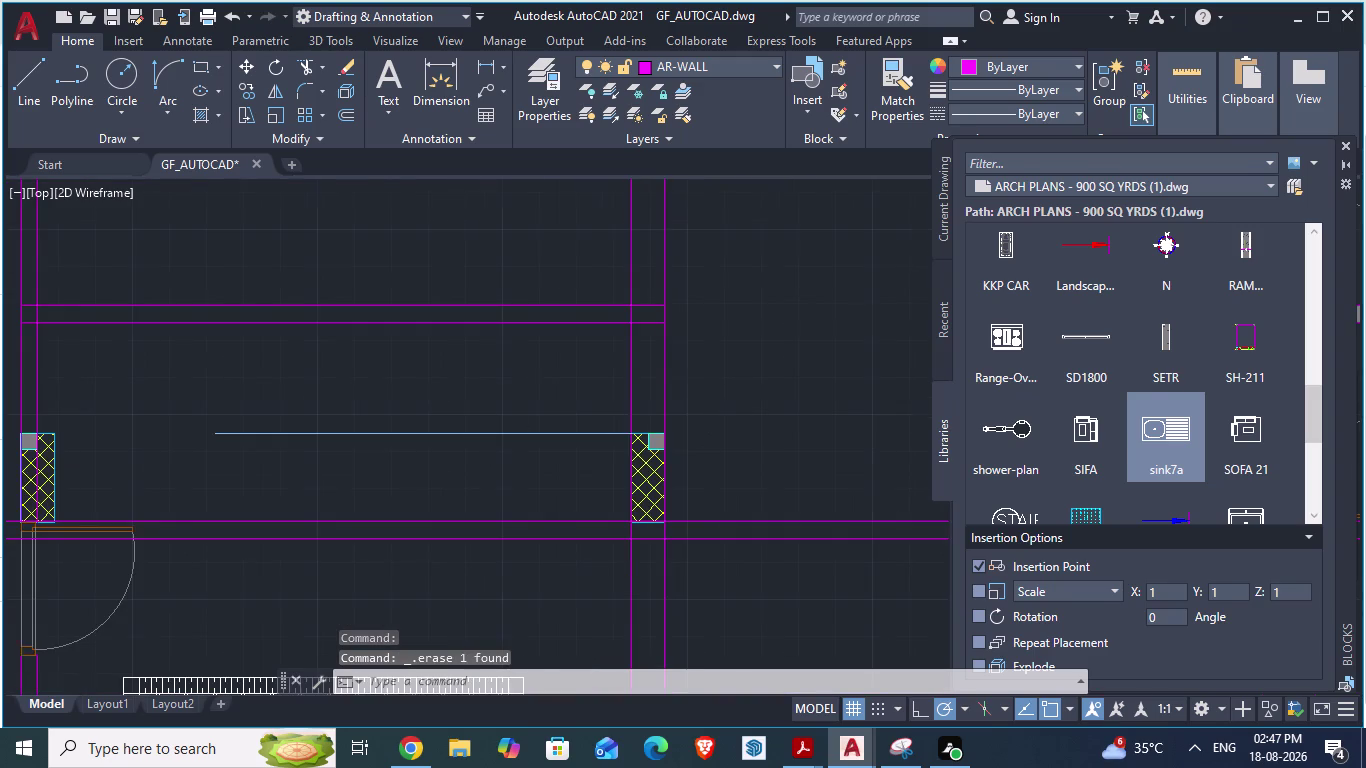
Set the thin opening line's colour to Magenta in Properties, then deselect it.
click(405, 427)
right_click(405, 425)
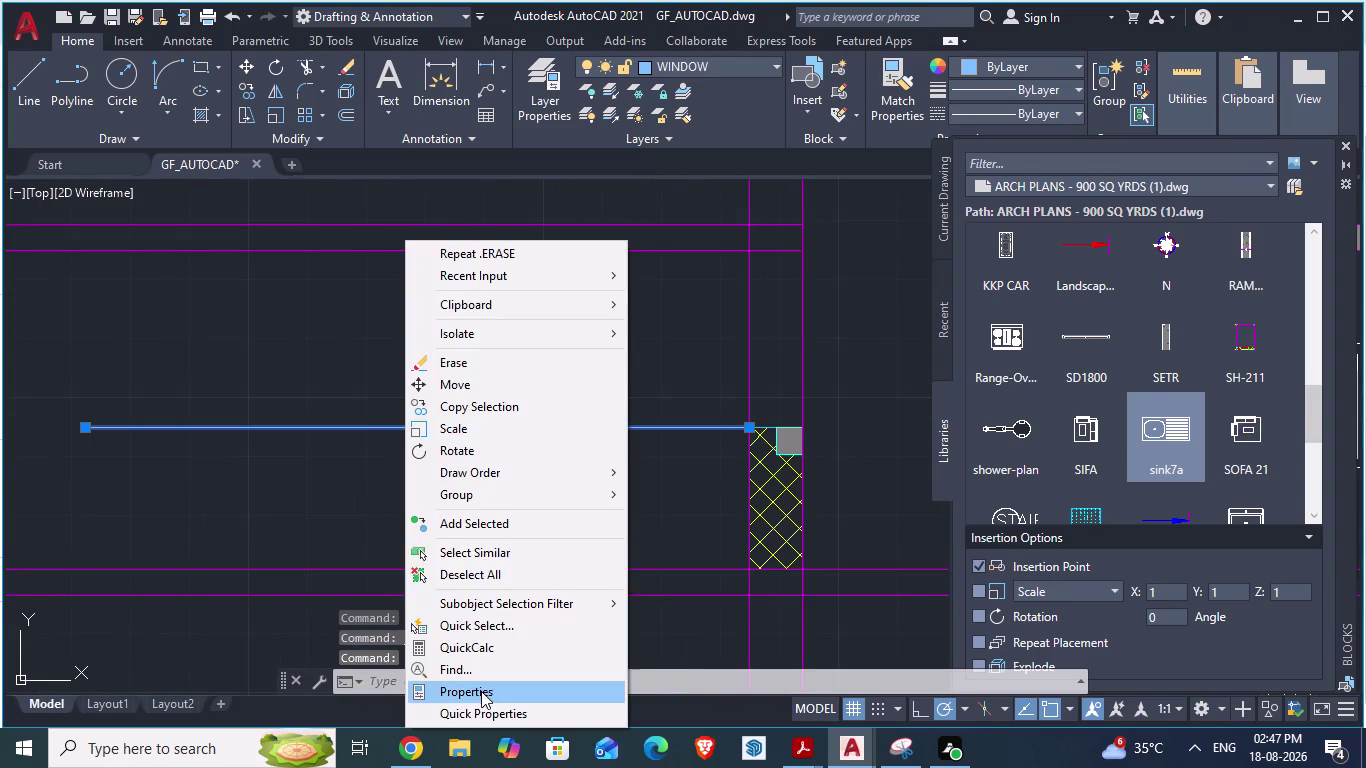
click(481, 691)
click(1093, 285)
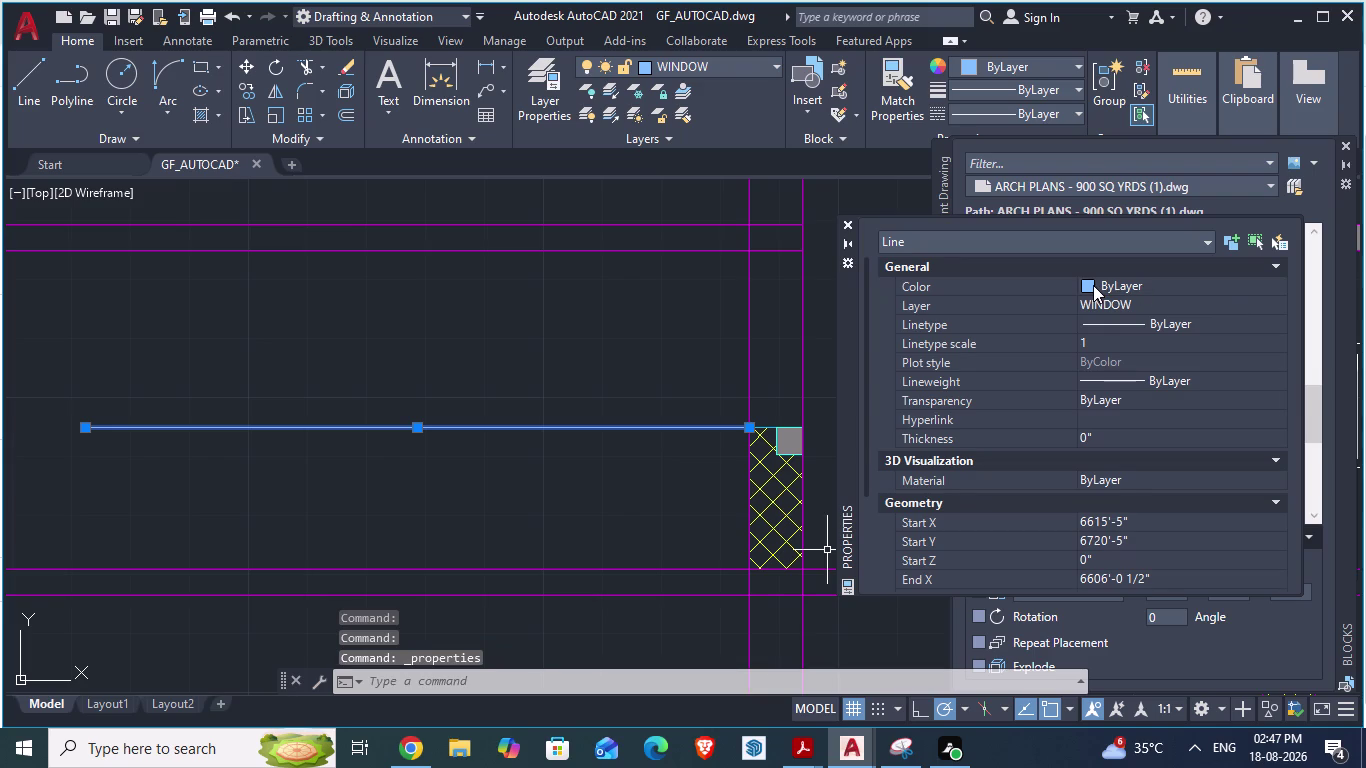
click(1093, 285)
click(1099, 434)
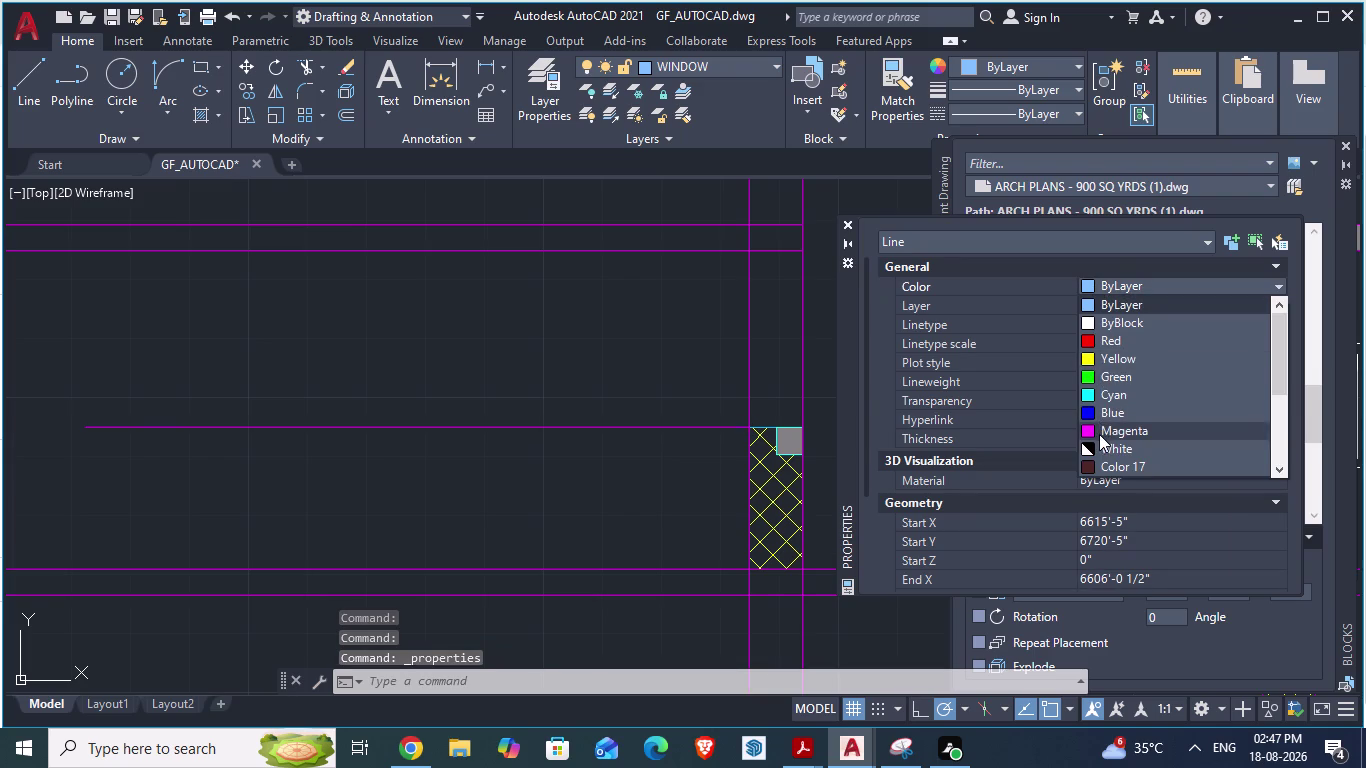
key(Escape)
scroll(down, 3)
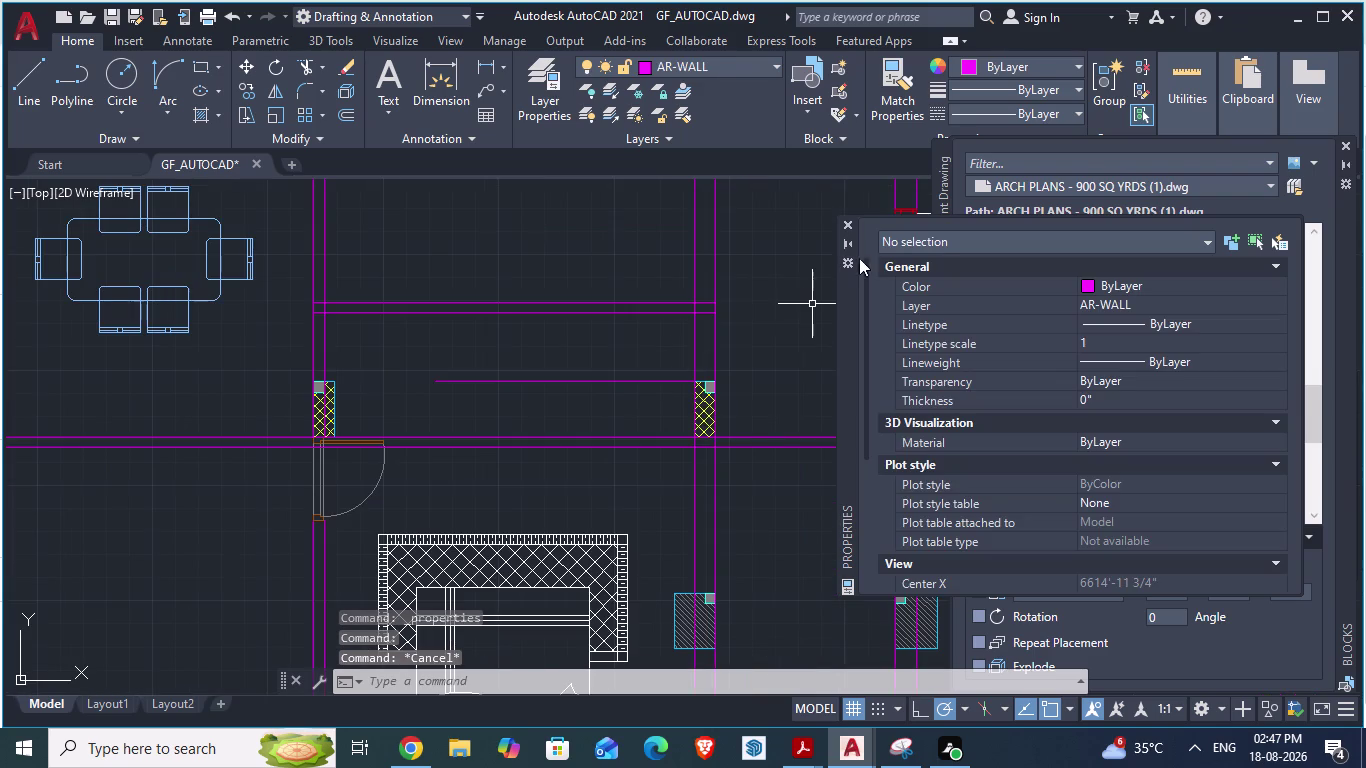
click(848, 222)
Flip between ARCH PLANS and the ground floor drawing to compare layouts.
key(alt+Tab)
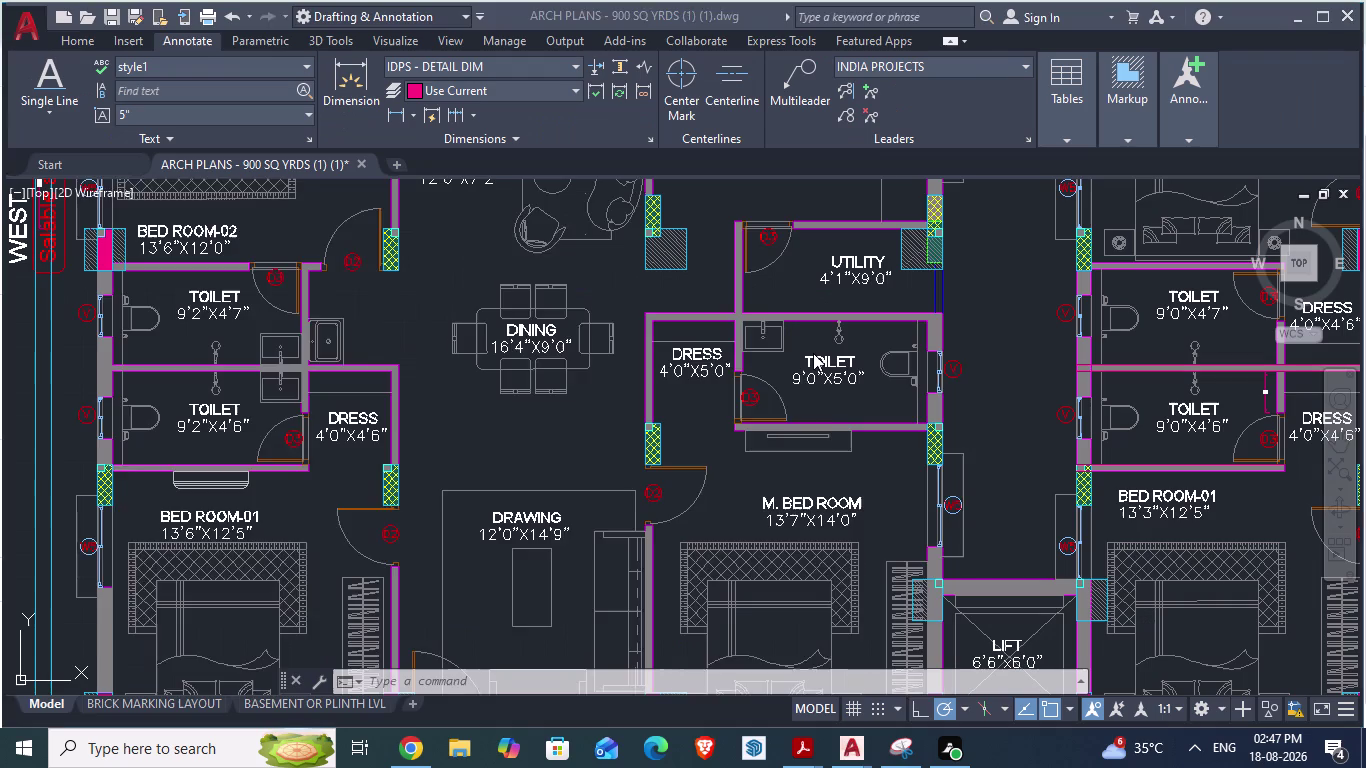
scroll(down, 3)
key(alt+Tab)
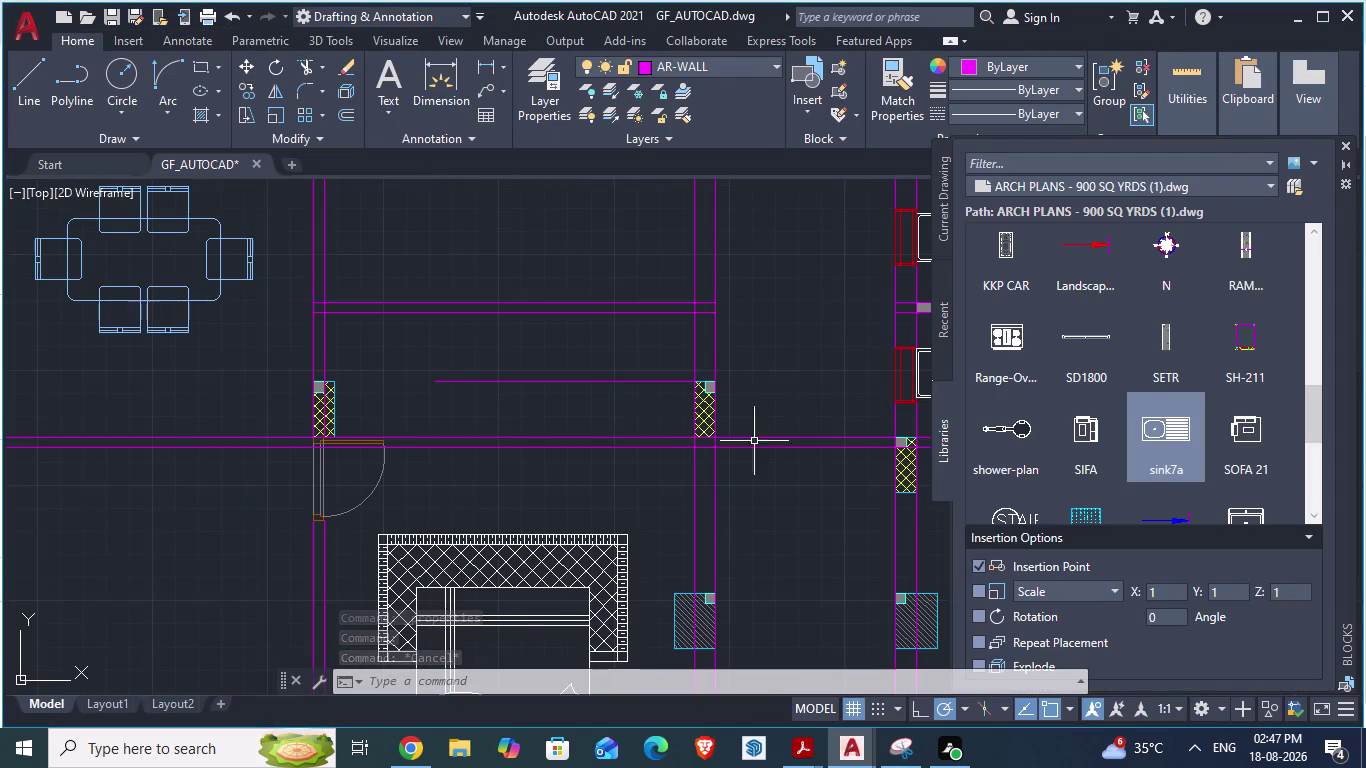
key(alt+Tab)
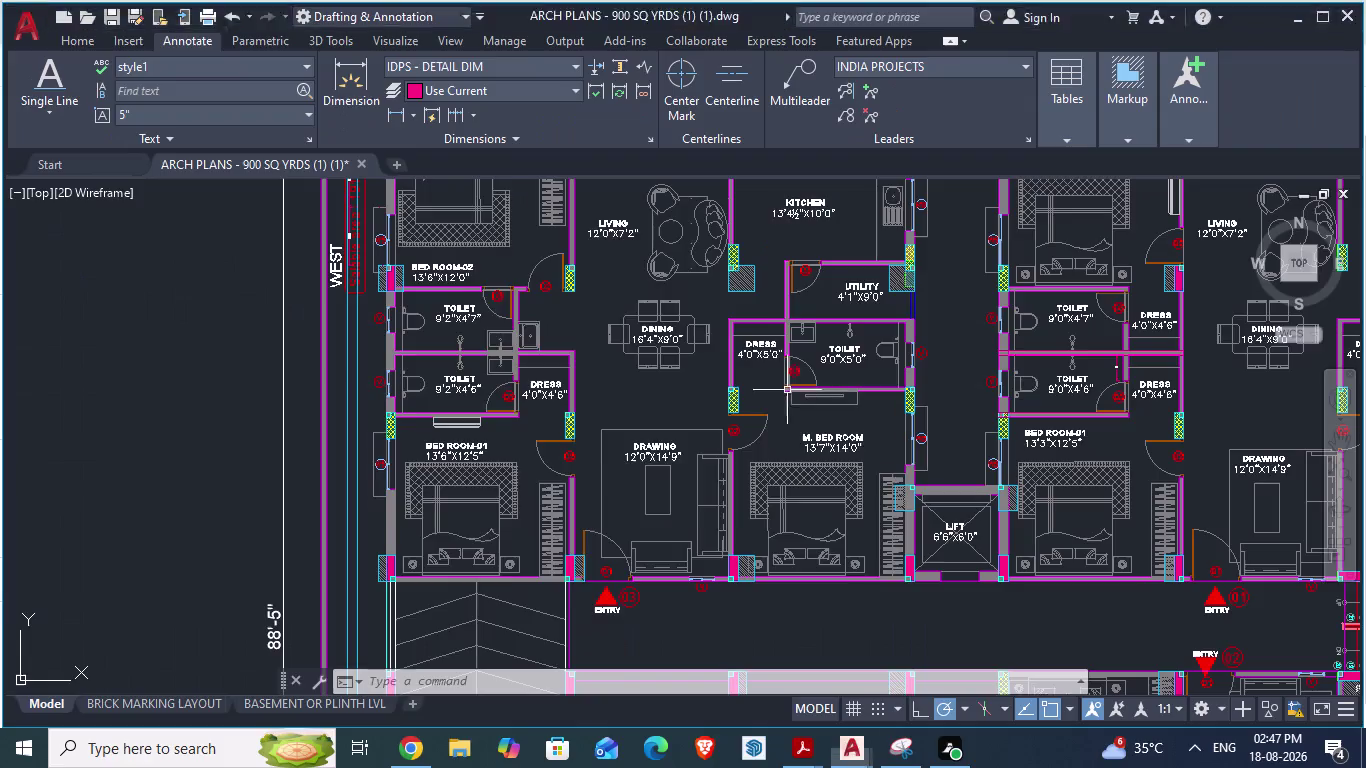
key(alt+Tab)
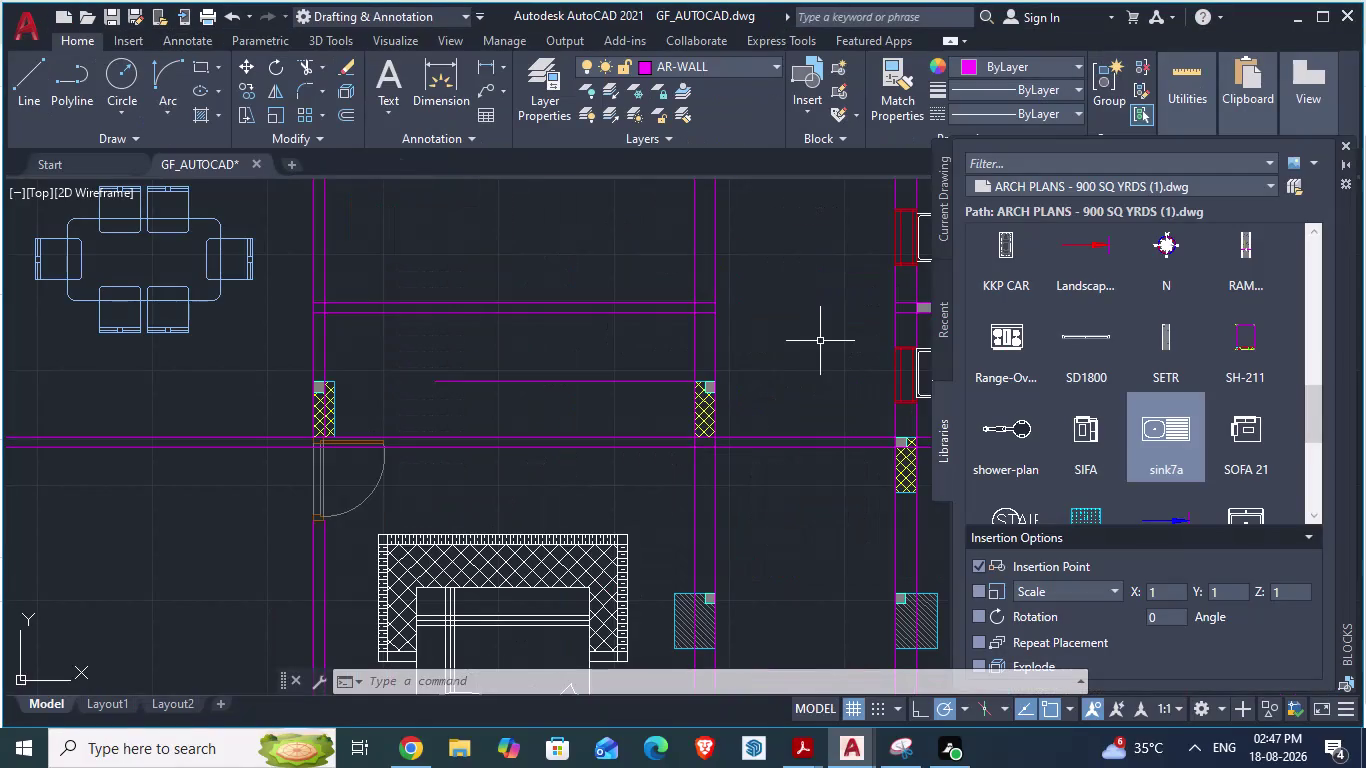
key(alt+Tab)
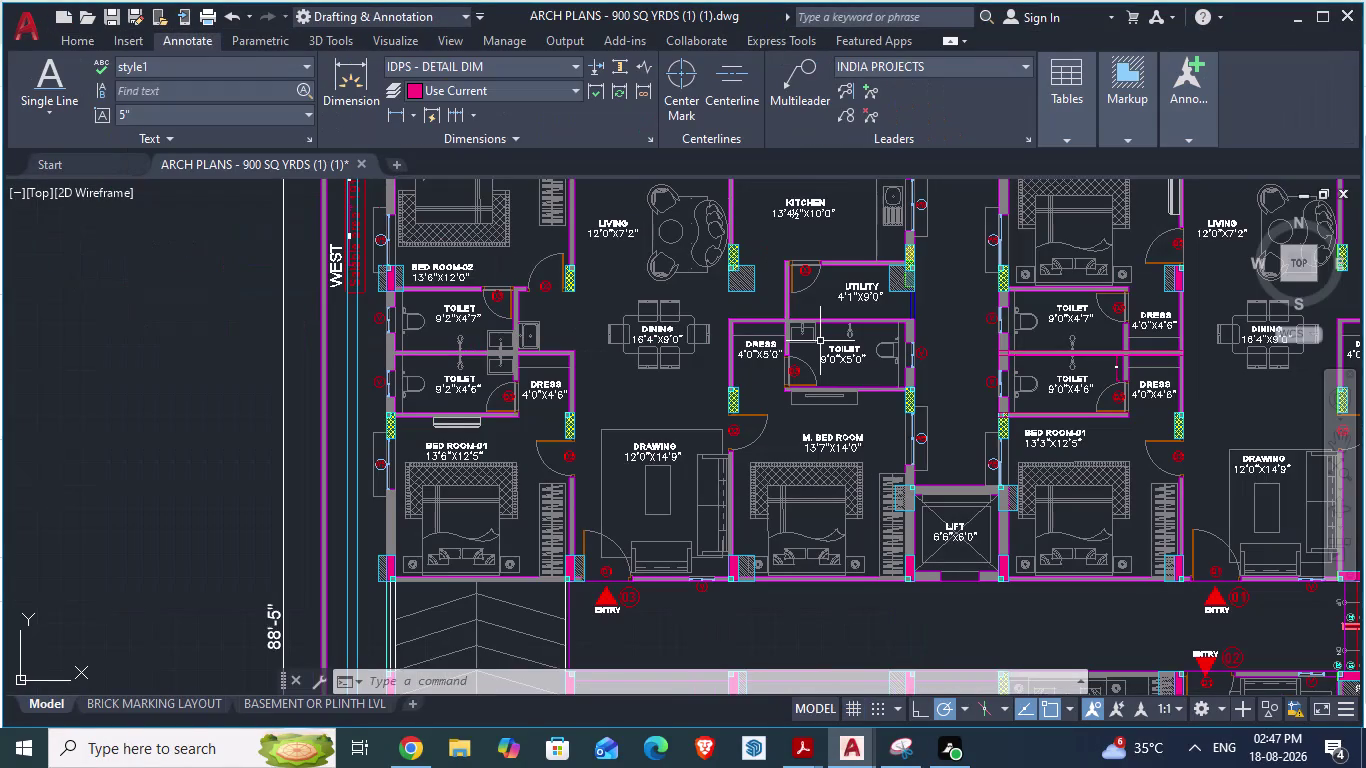
key(alt+Tab)
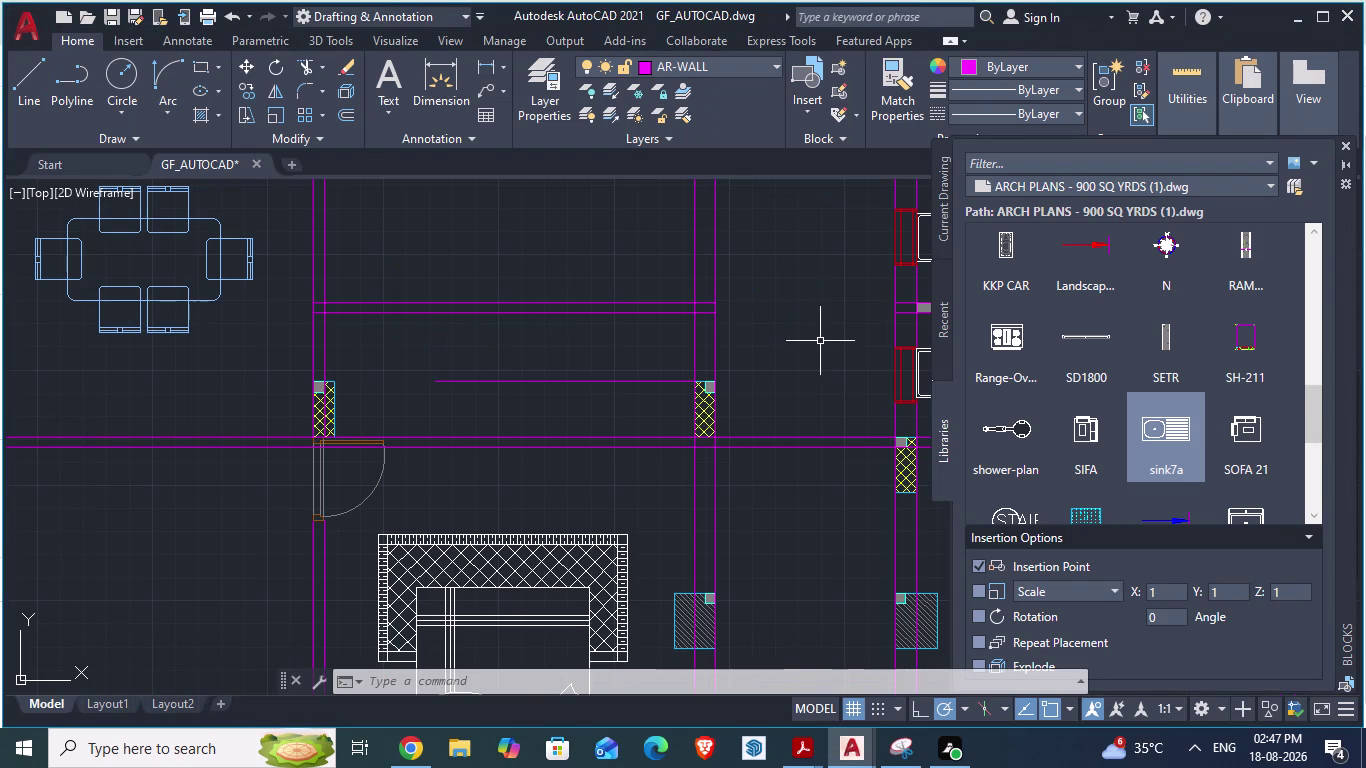
Start a TRIM fence across the wall lines, then save the drawing.
text(tr)
key(Return)
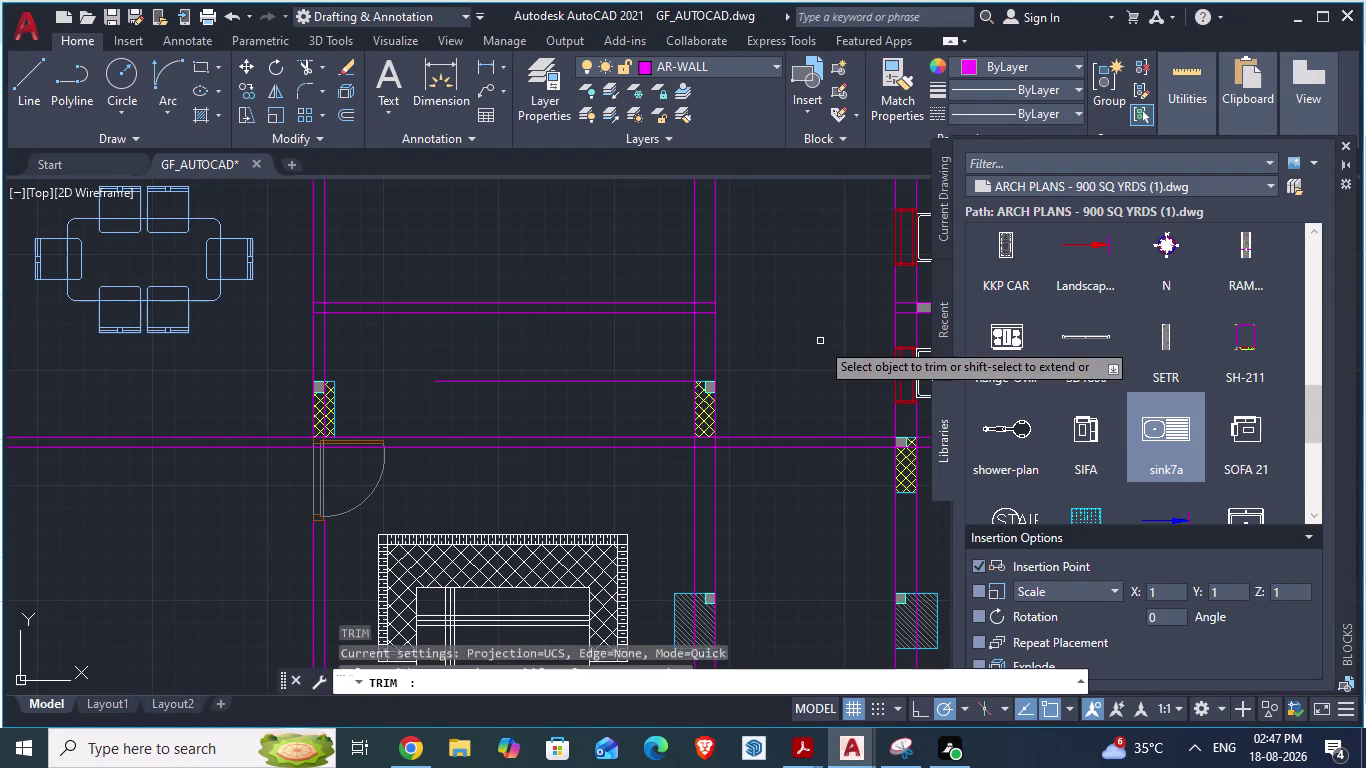
drag(574, 415, 595, 510)
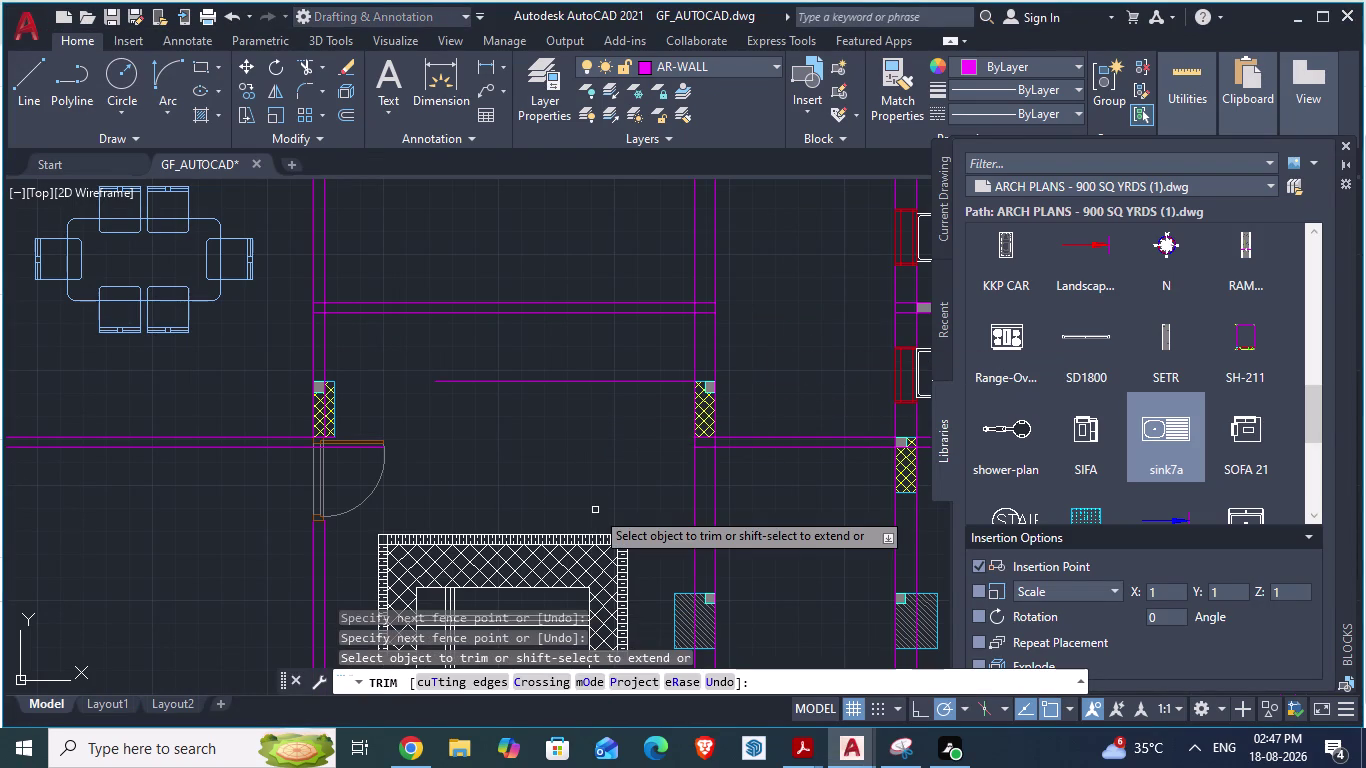
key(ctrl+s)
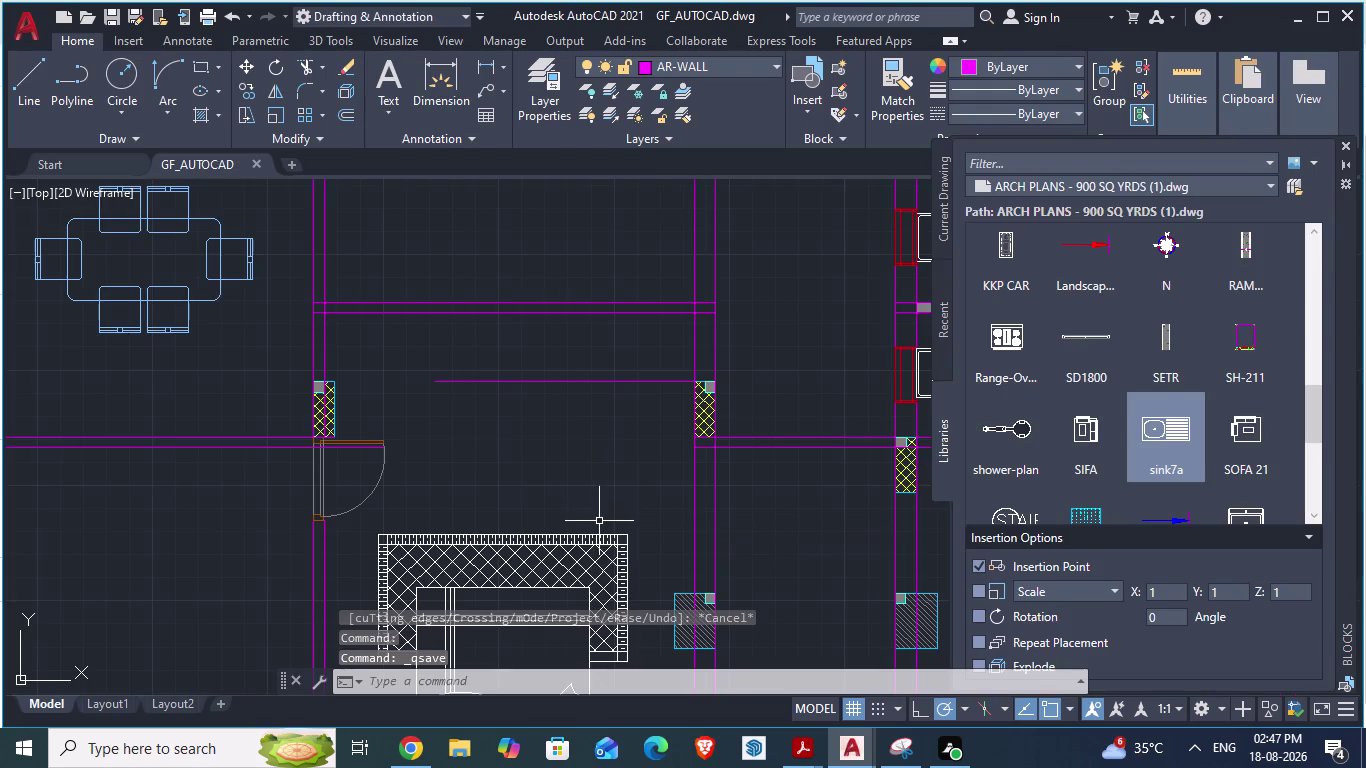
Recheck the reference plan and return to GF_AUTOCAD at the dining table area.
key(alt+Tab)
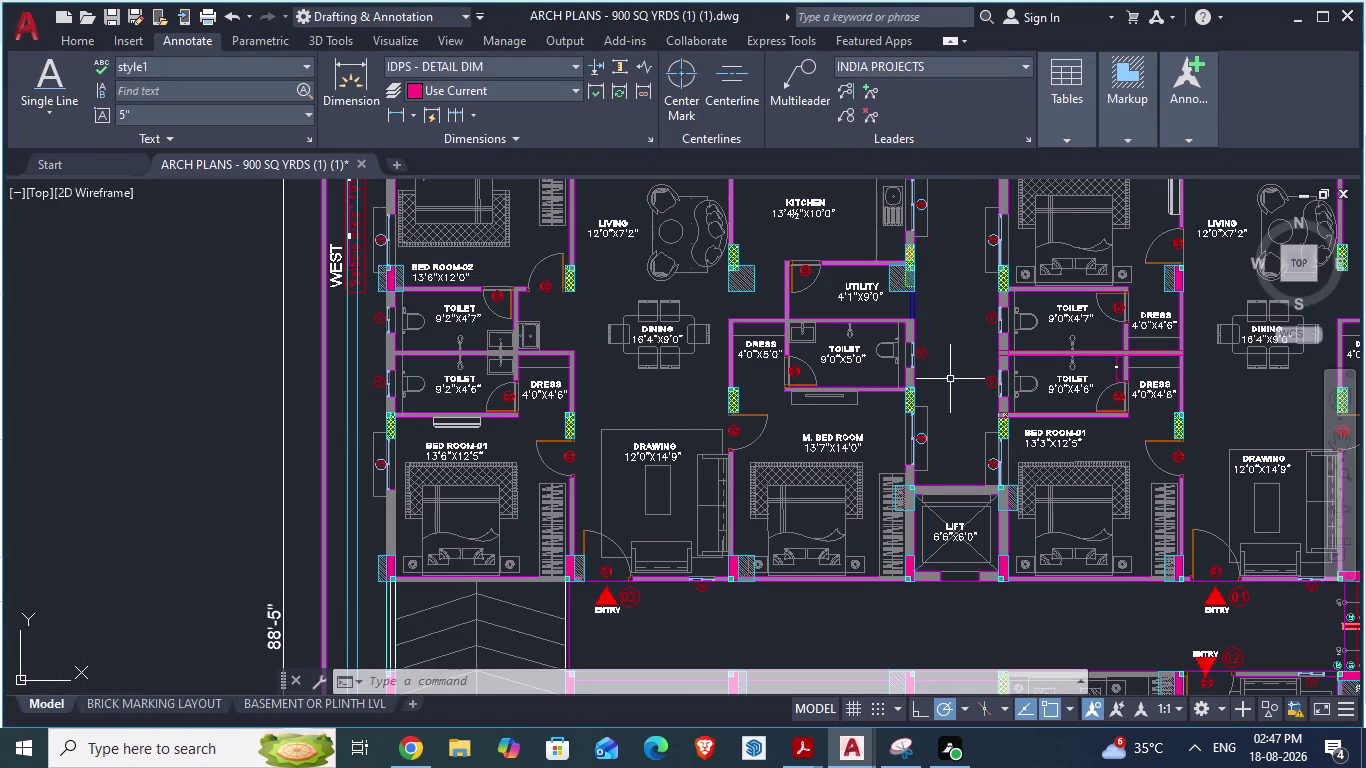
key(alt+Tab)
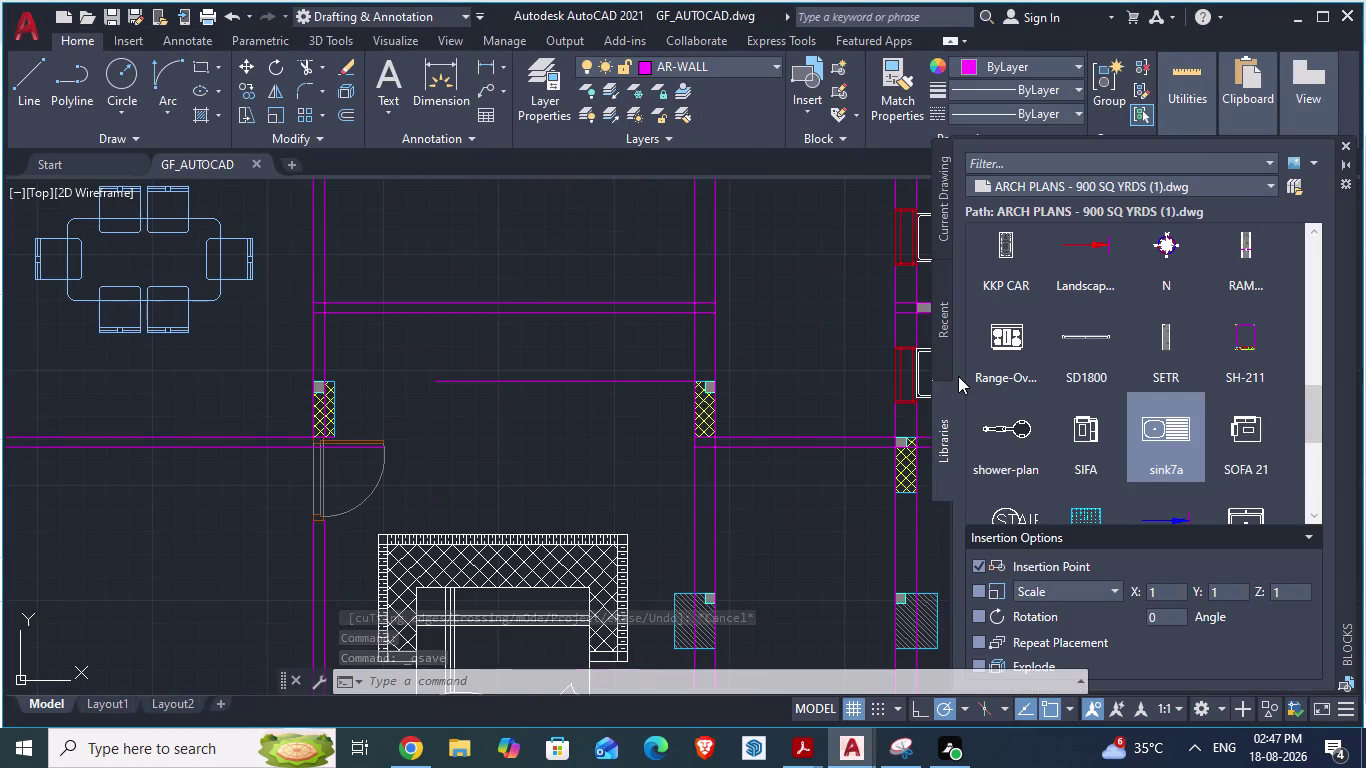
key(alt+Tab)
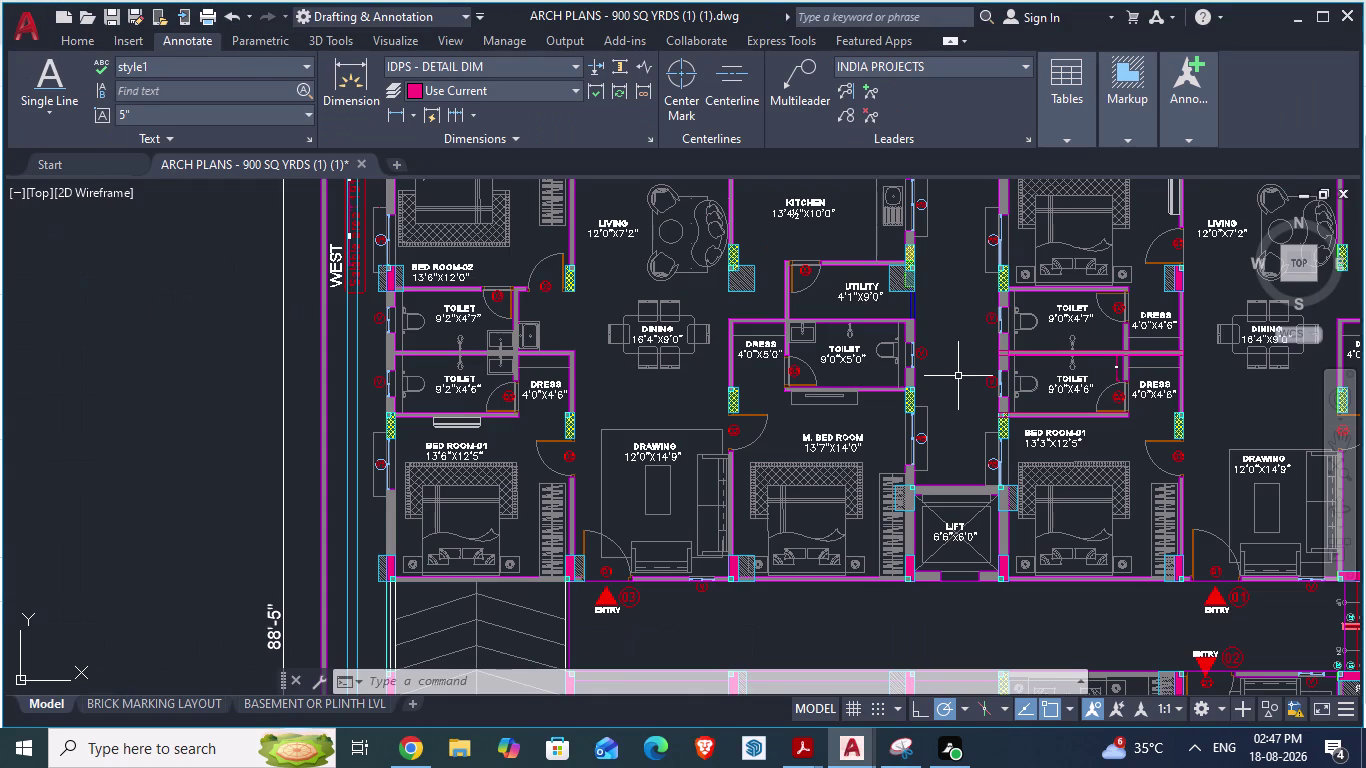
key(alt+Tab)
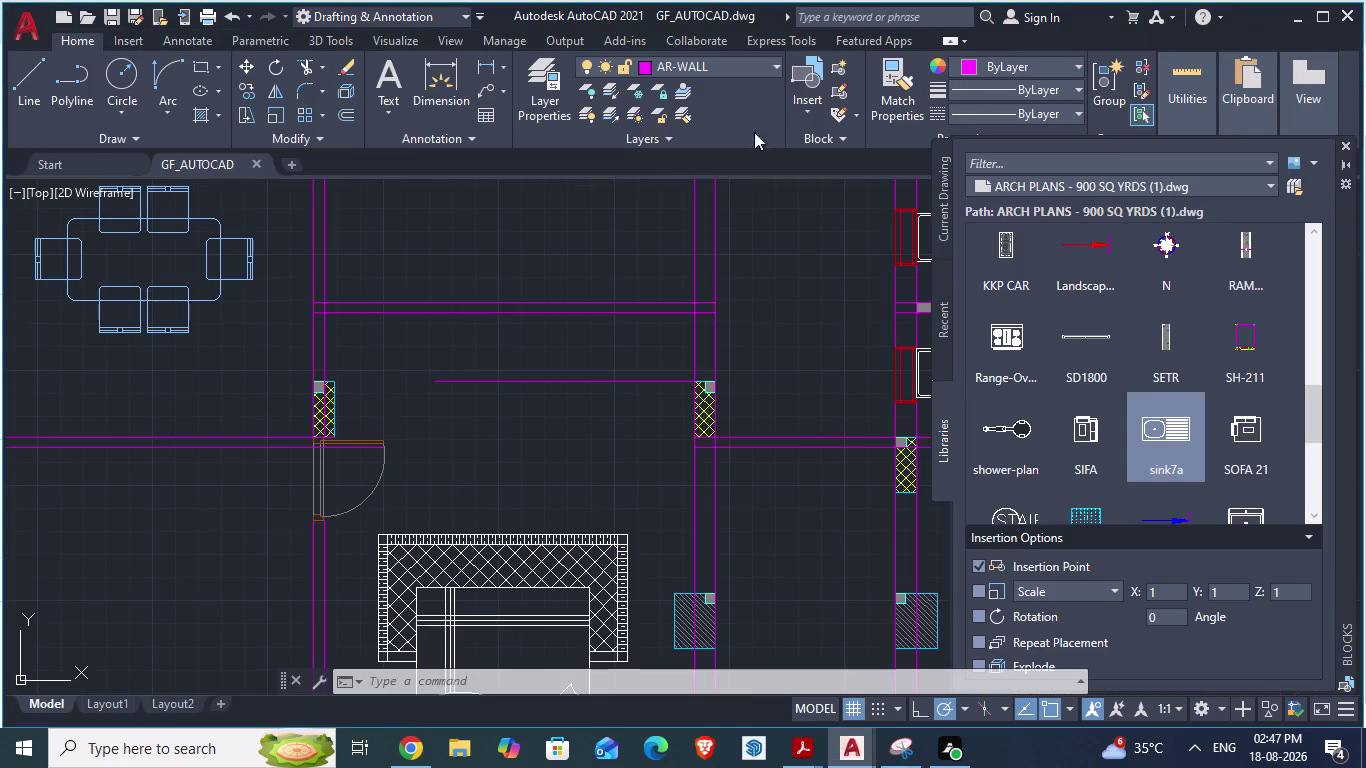
scroll(down, 3)
scroll(up, 3)
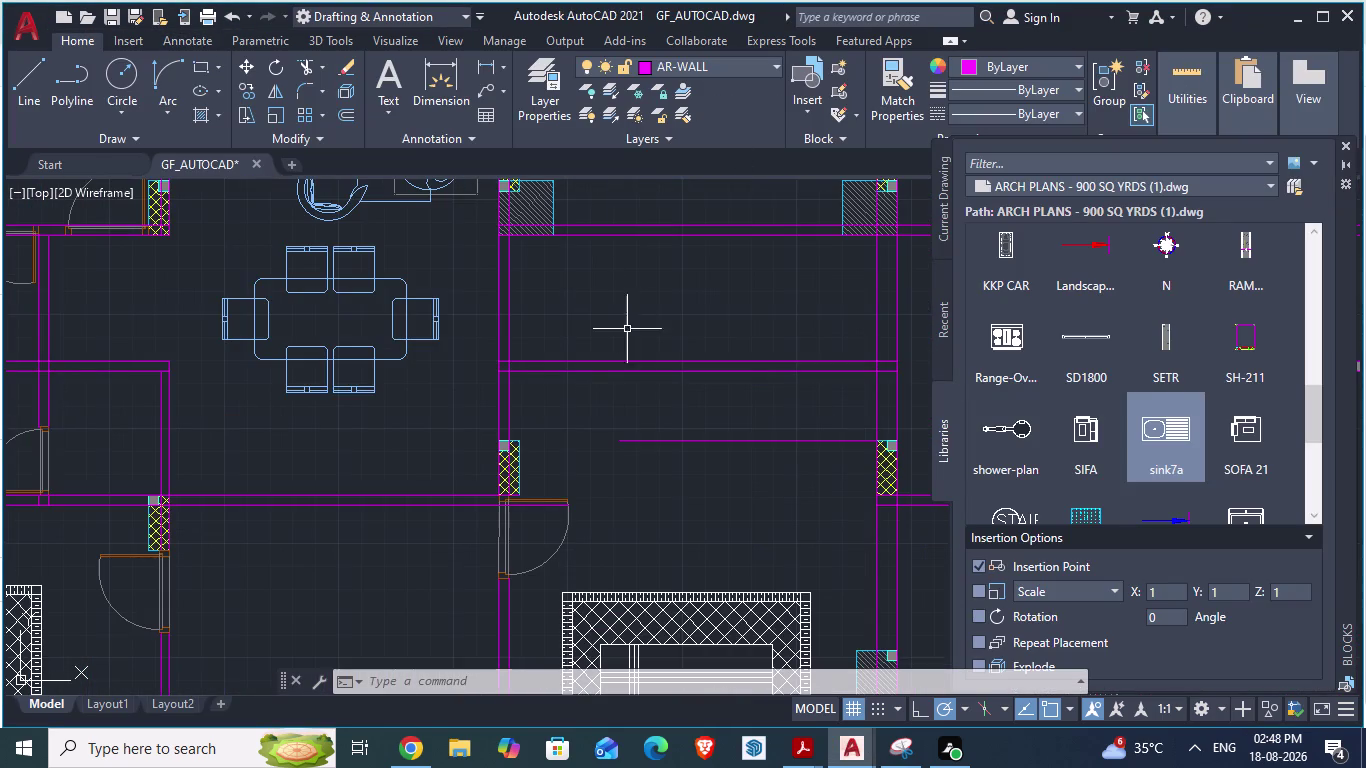
key(alt+Tab)
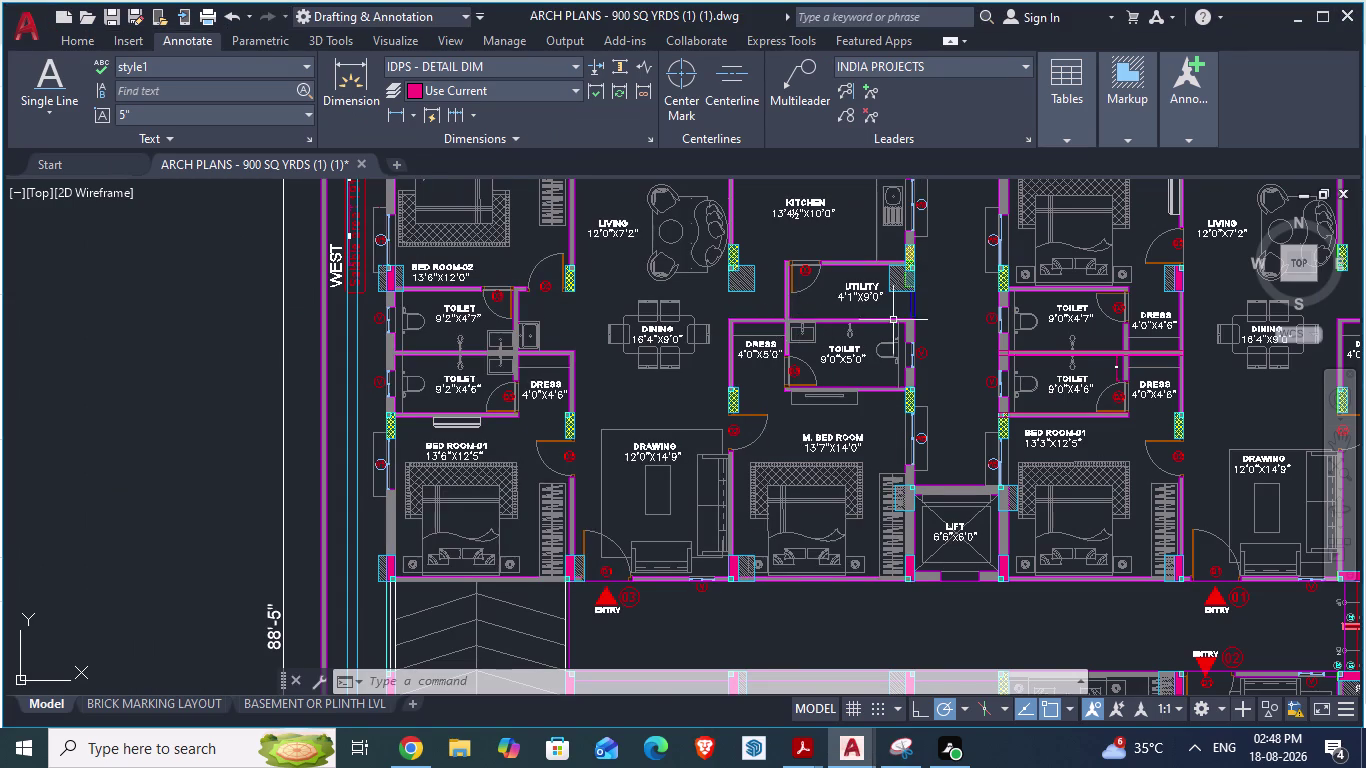
scroll(up, 3)
scroll(up, 3)
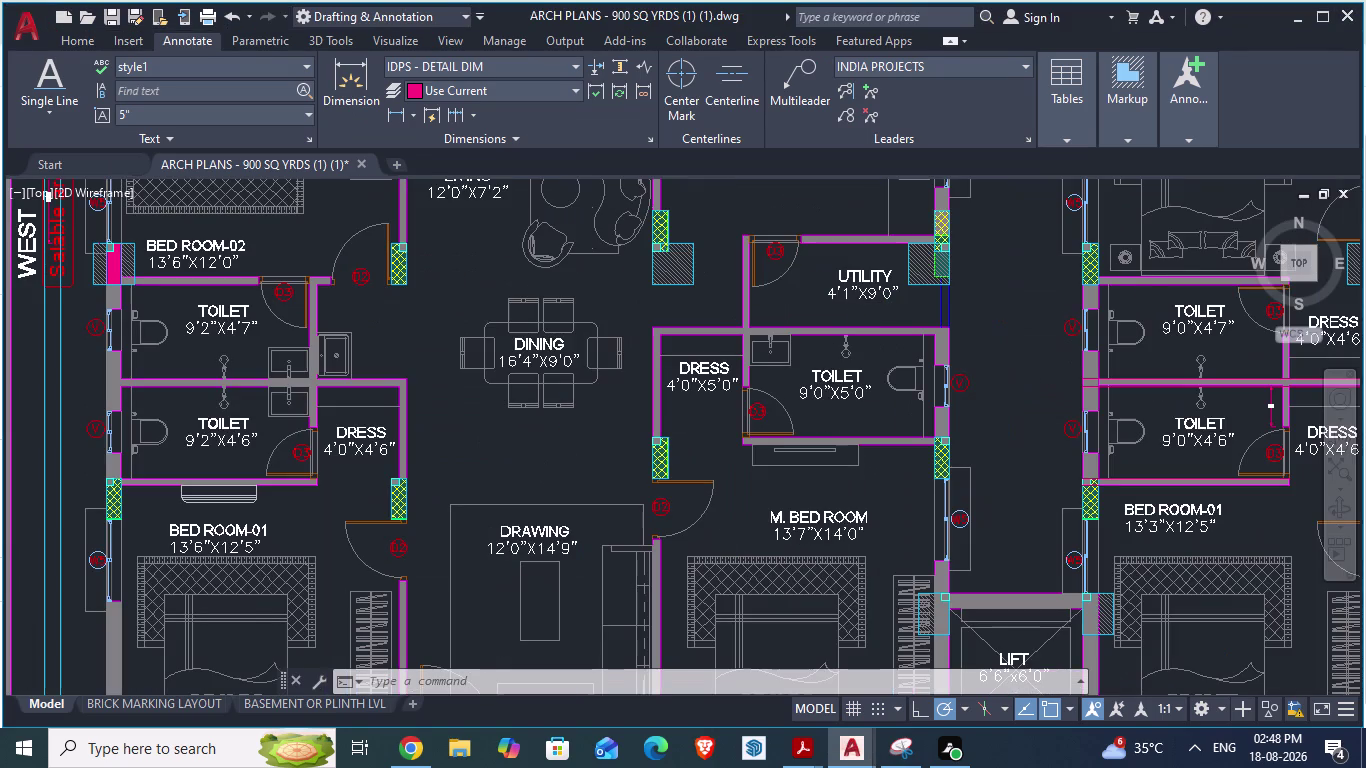
key(alt+Tab)
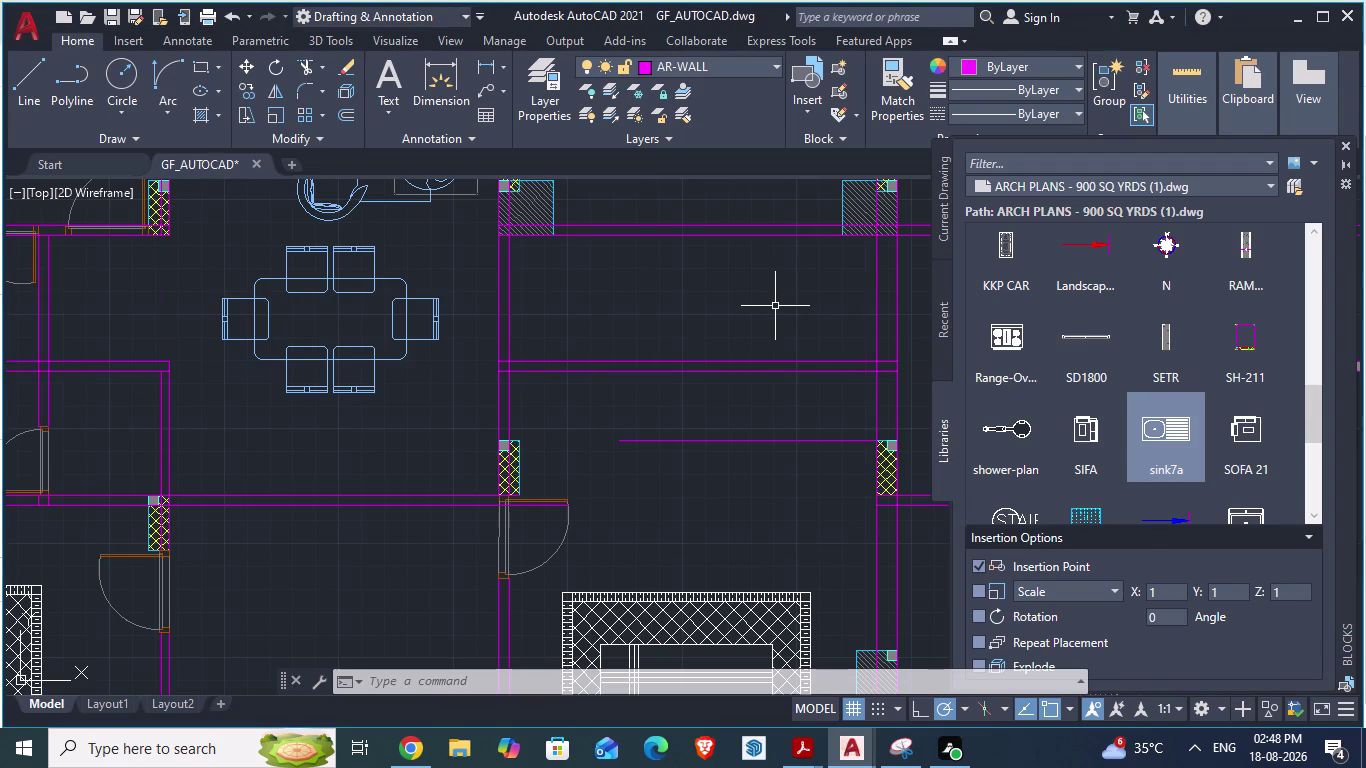
Trim wall lines with a fence and a picked segment, then cancel TRIM.
text(tr)
key(Return)
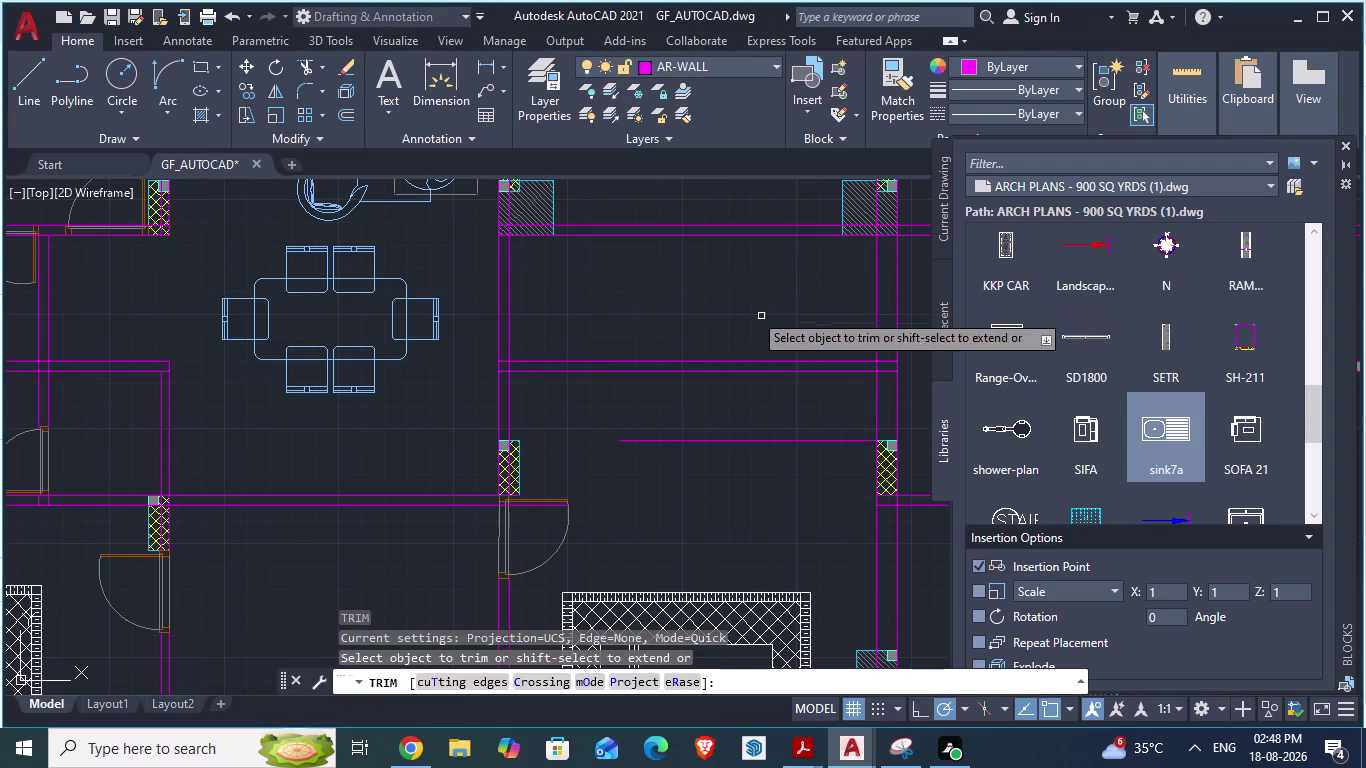
drag(617, 311, 660, 418)
scroll(up, 3)
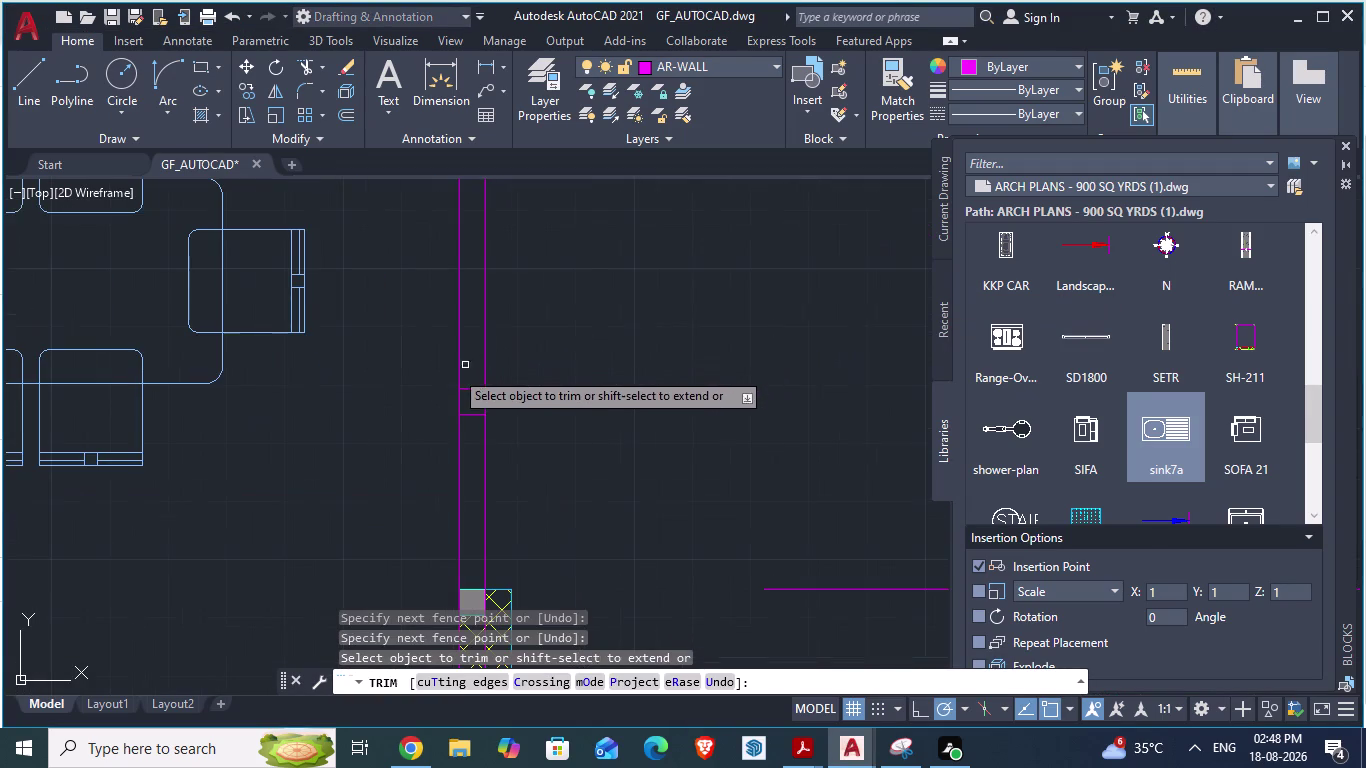
click(476, 389)
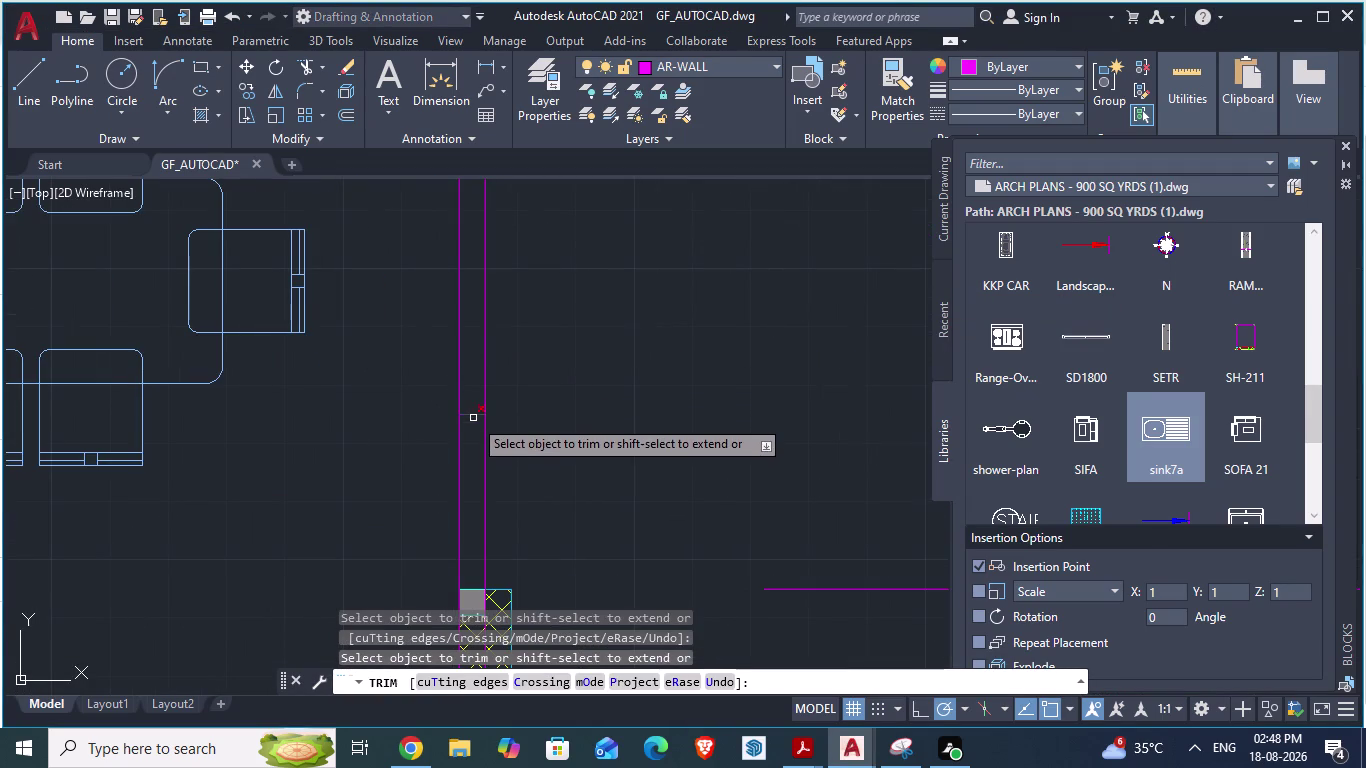
click(473, 419)
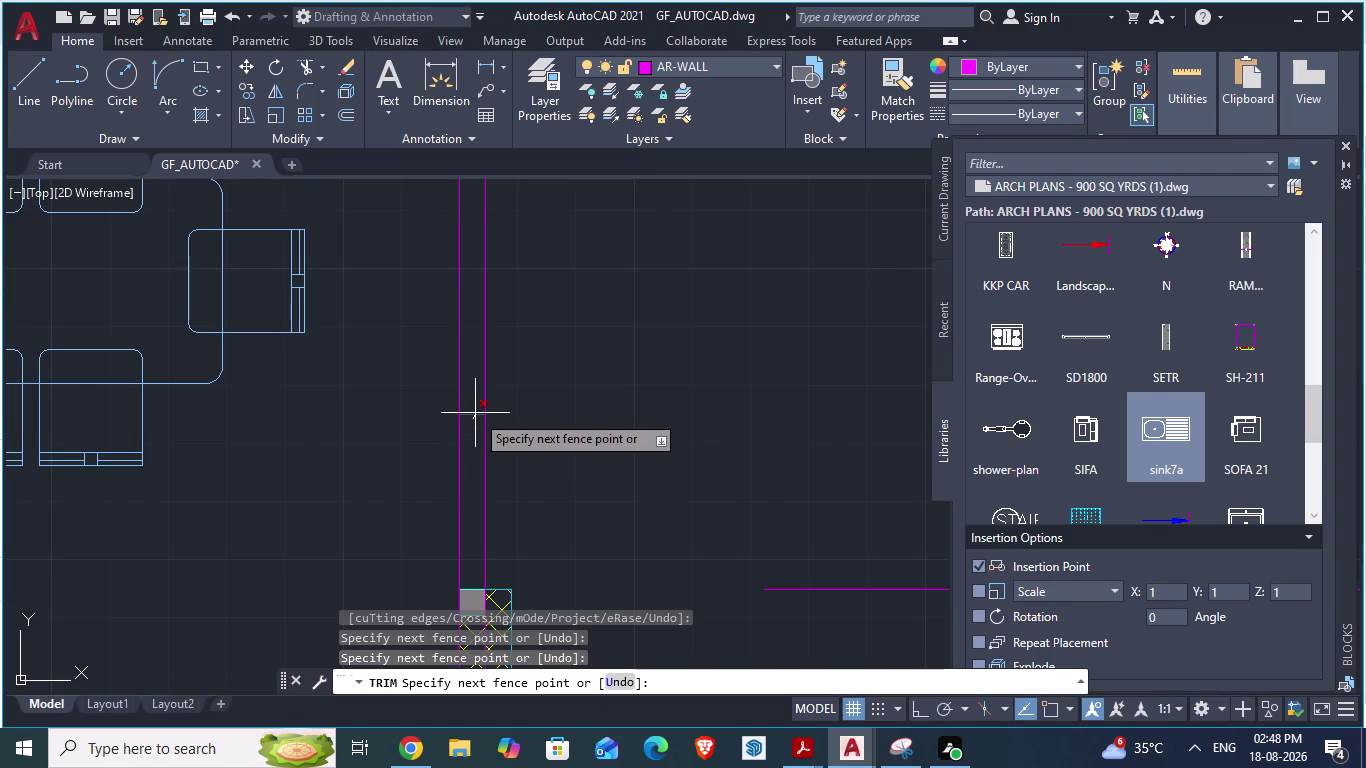
key(Escape)
scroll(up, 3)
Restart TRIM and cut the wall lines crossed along a fence path.
text(tr)
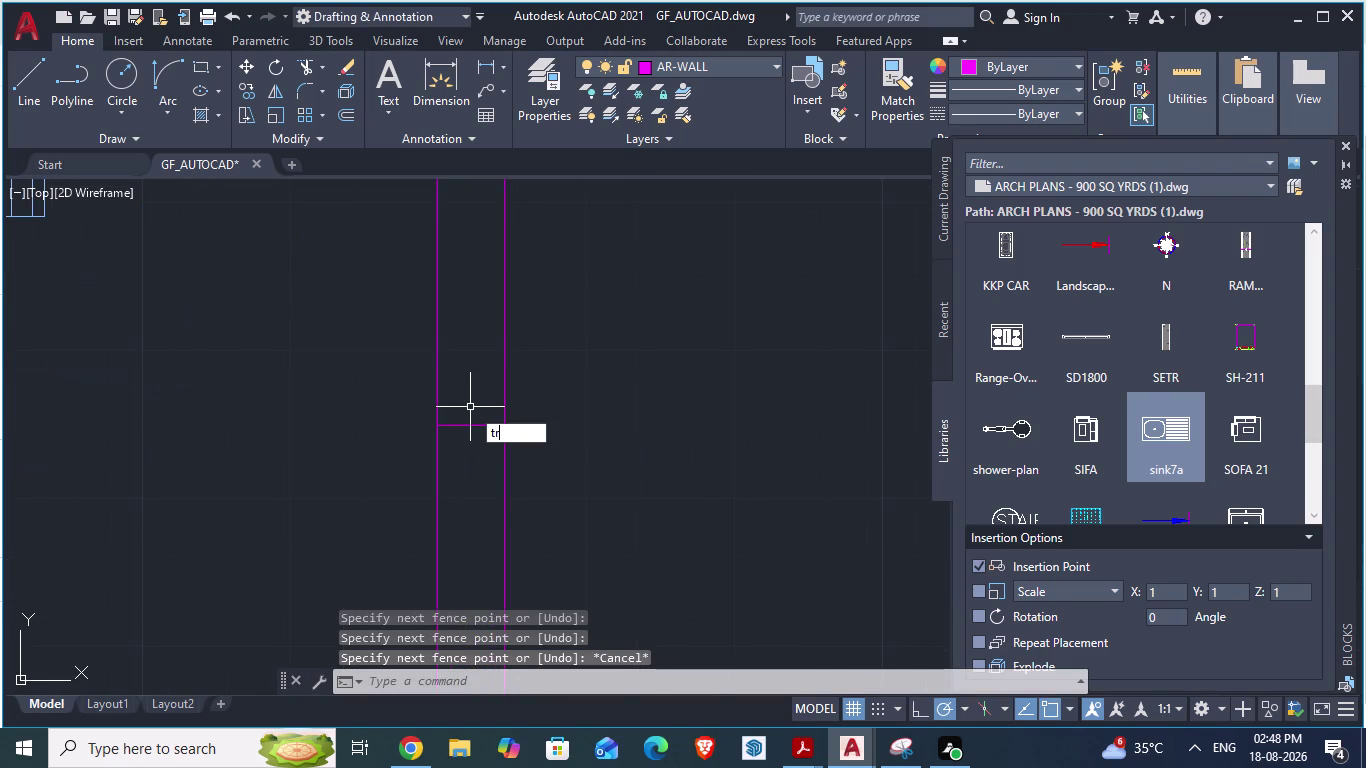
key(Return)
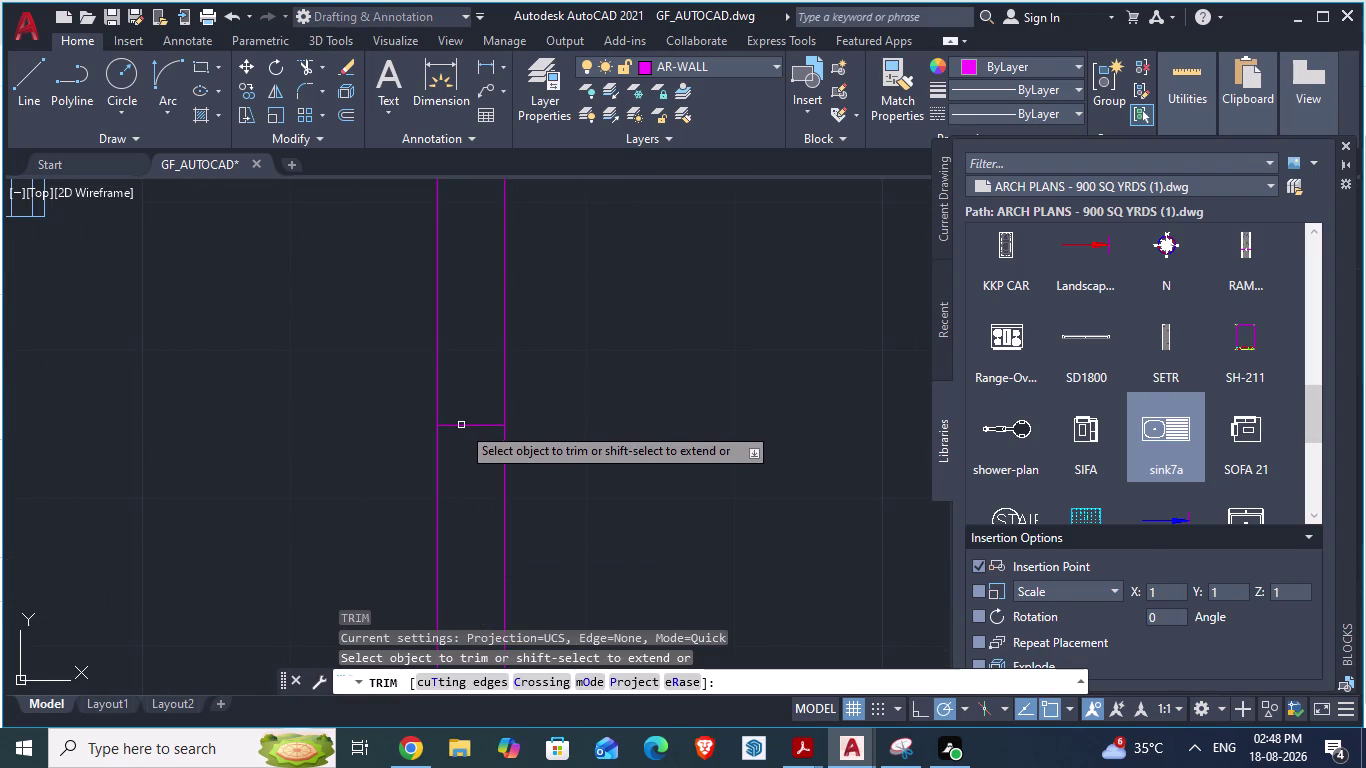
click(460, 426)
scroll(down, 3)
scroll(down, 3)
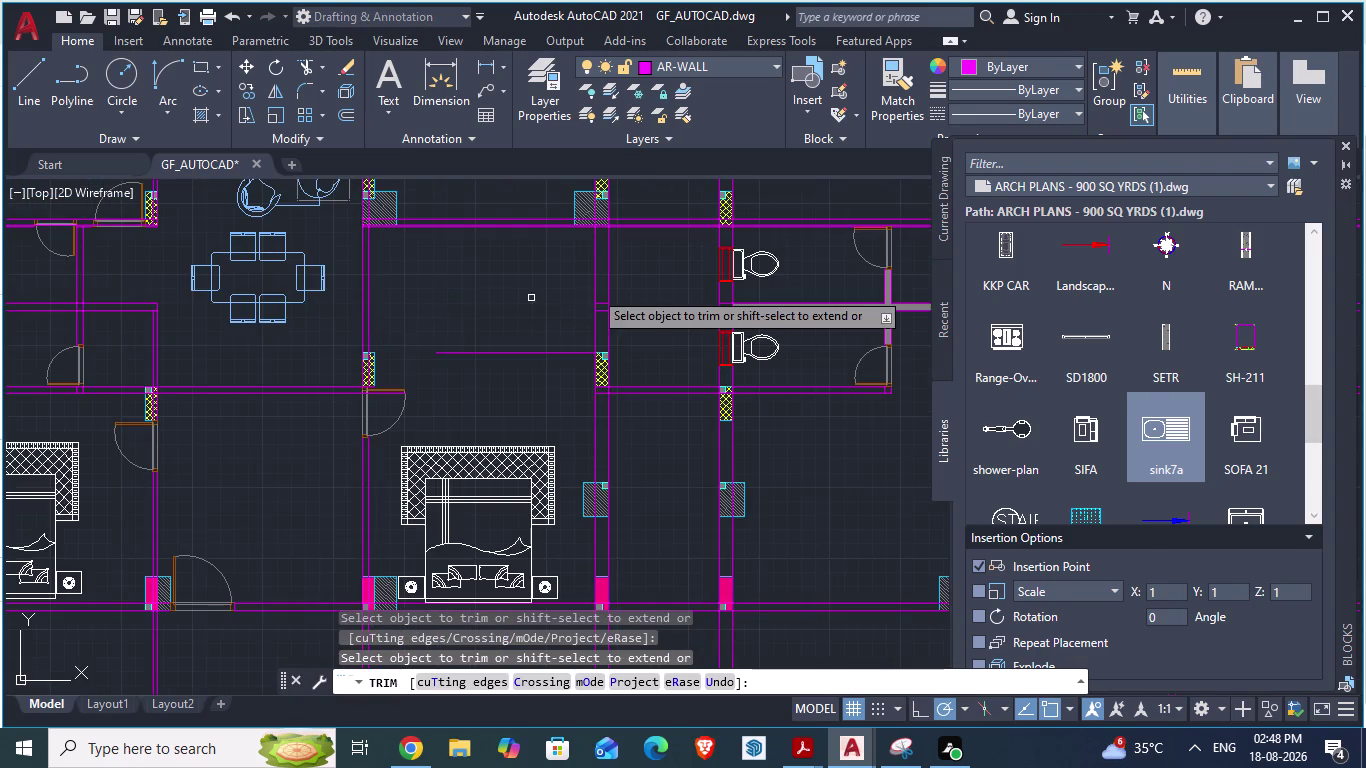
scroll(up, 3)
drag(569, 343, 597, 436)
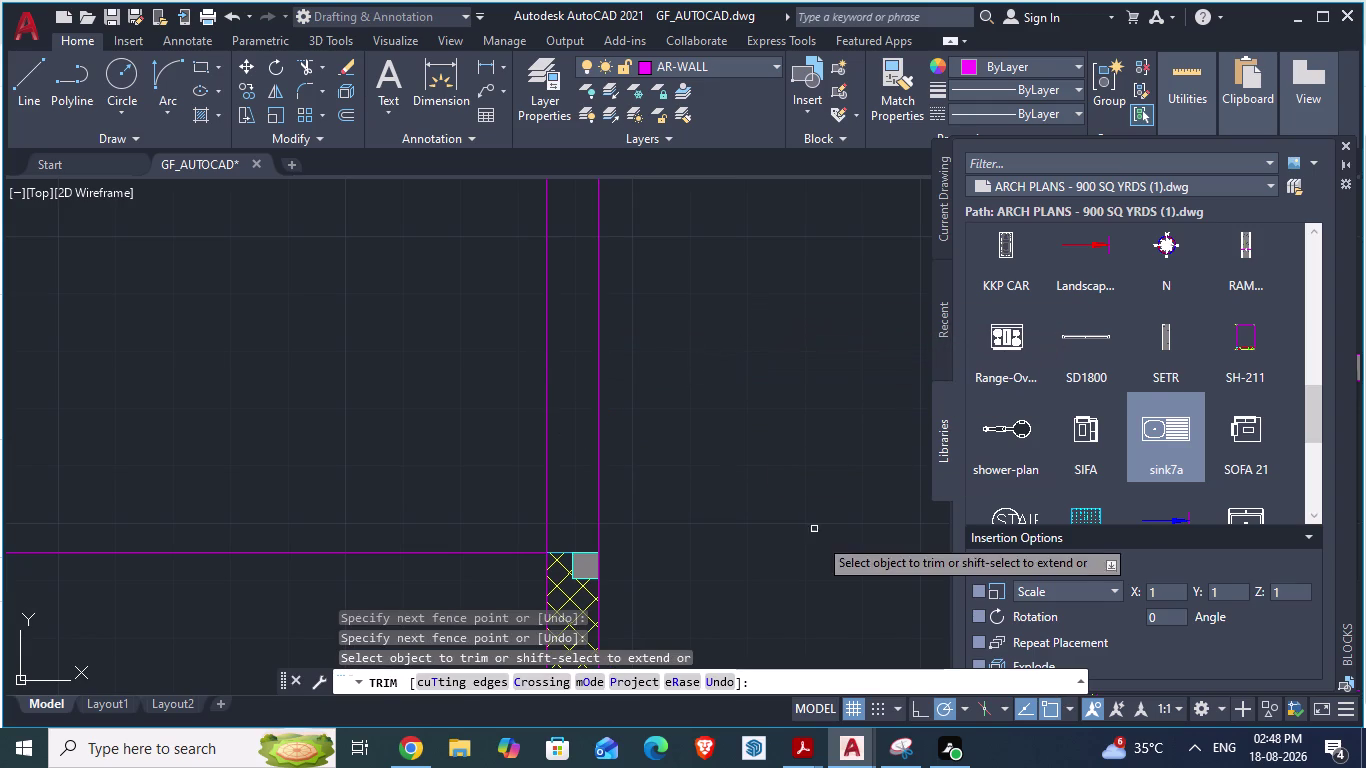
Undo both trims and save the GF_AUTOCAD drawing.
key(ctrl+z)
scroll(down, 3)
scroll(down, 3)
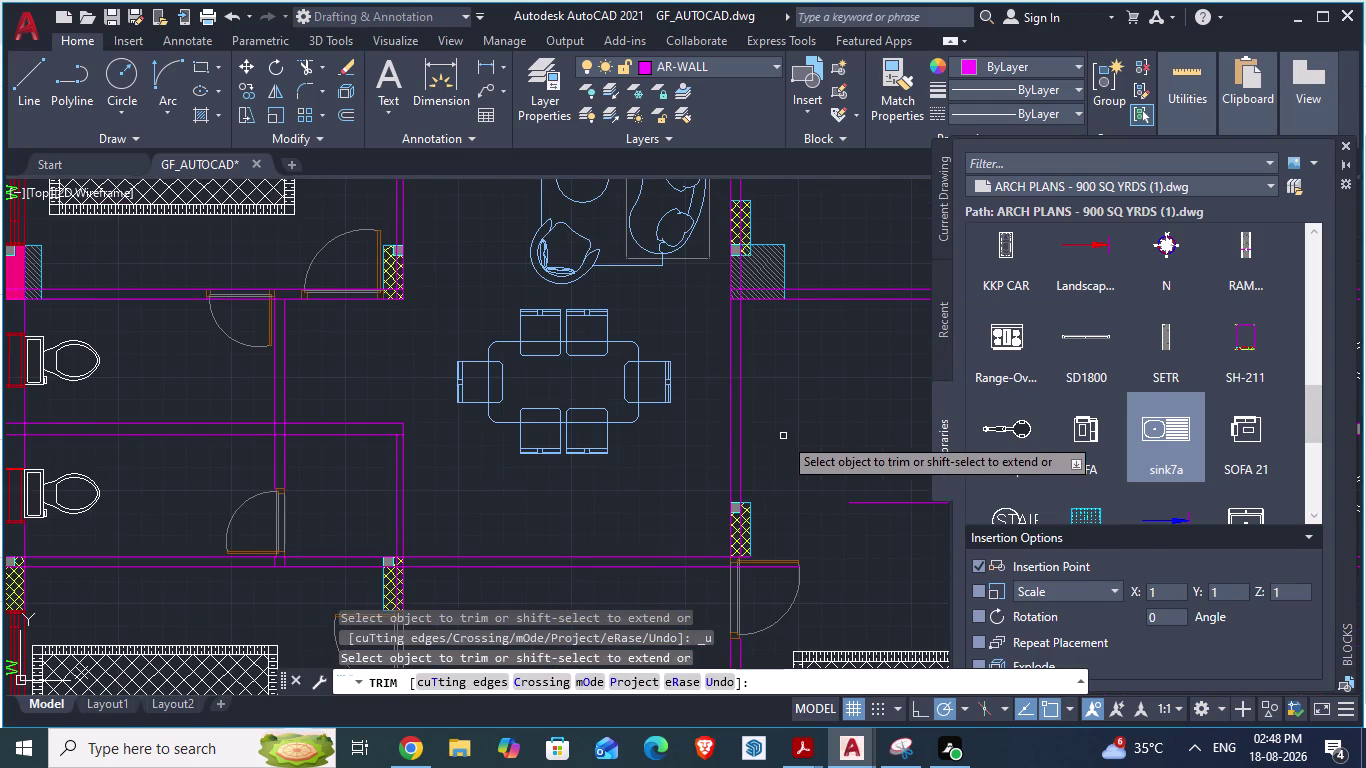
scroll(up, 3)
scroll(down, 3)
scroll(down, 3)
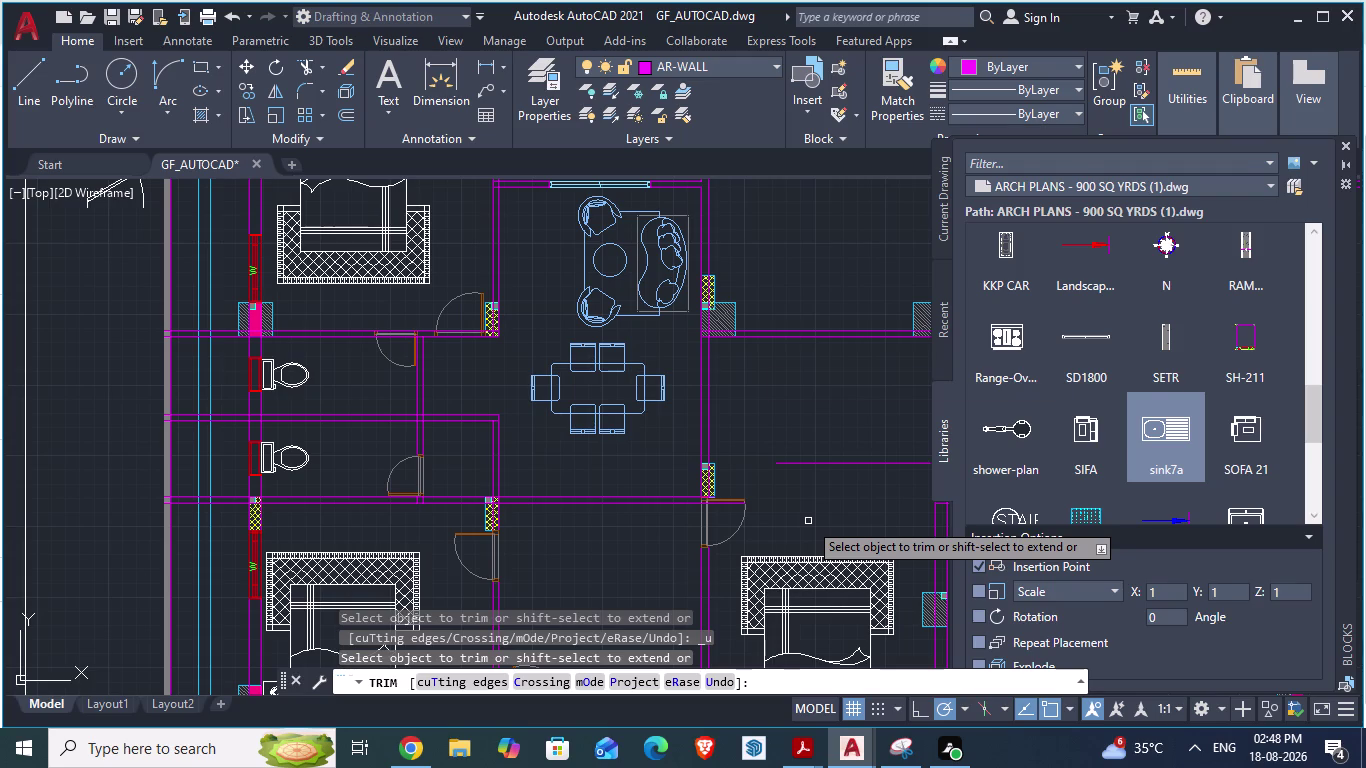
scroll(down, 3)
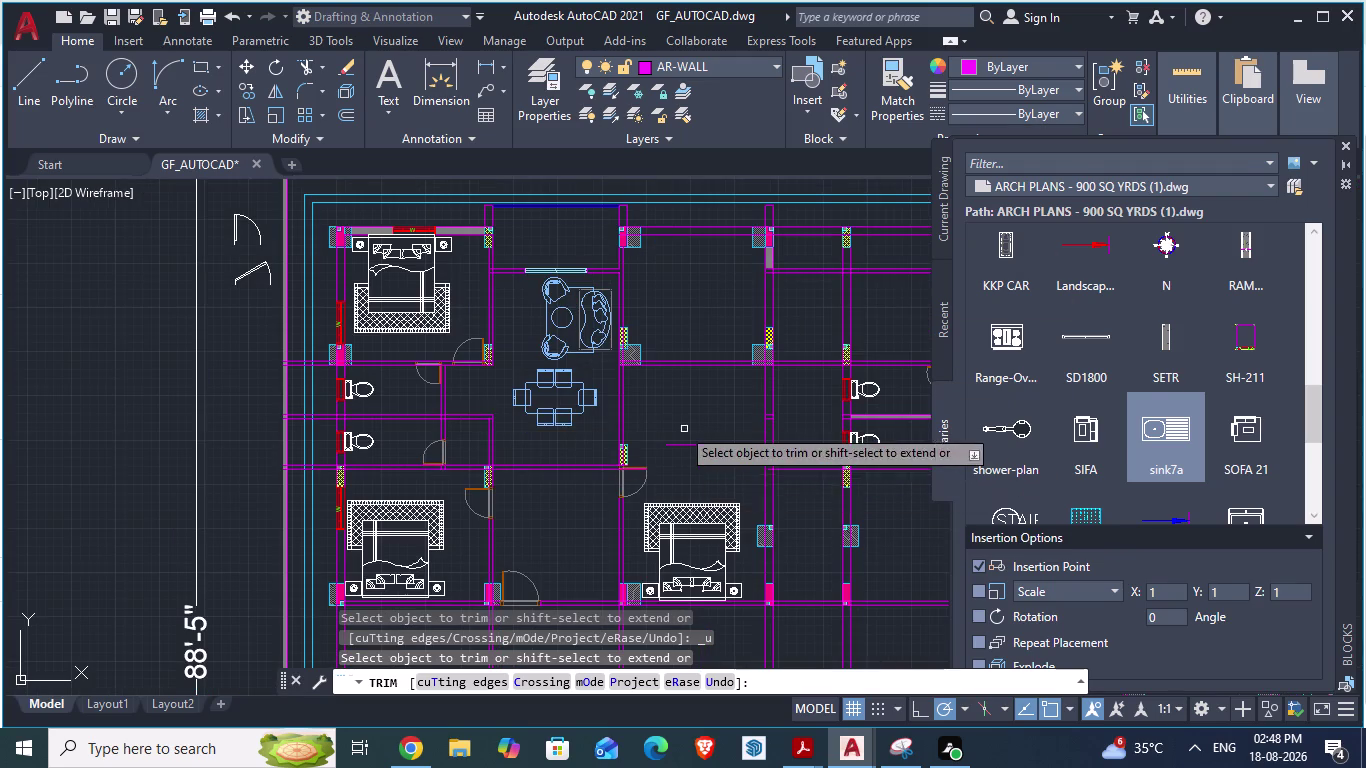
scroll(up, 3)
key(ctrl+z)
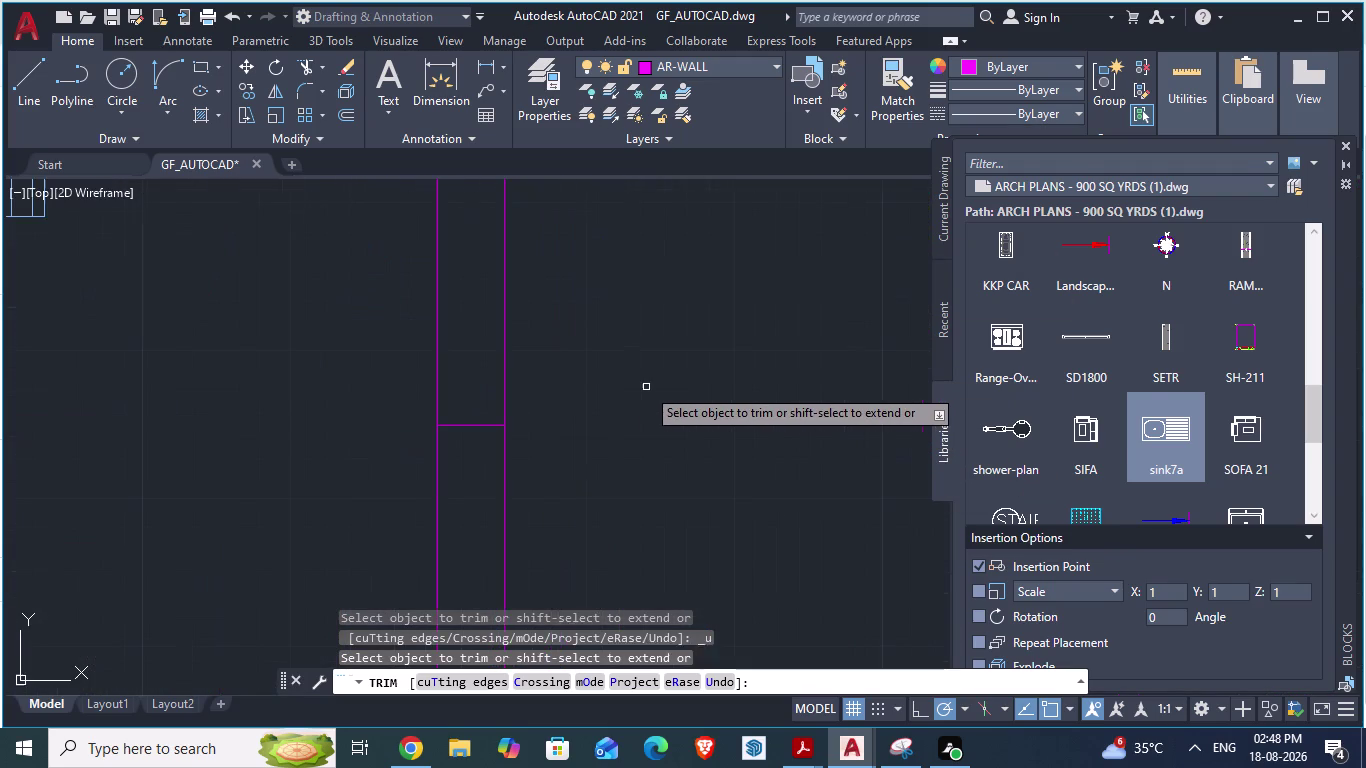
scroll(down, 3)
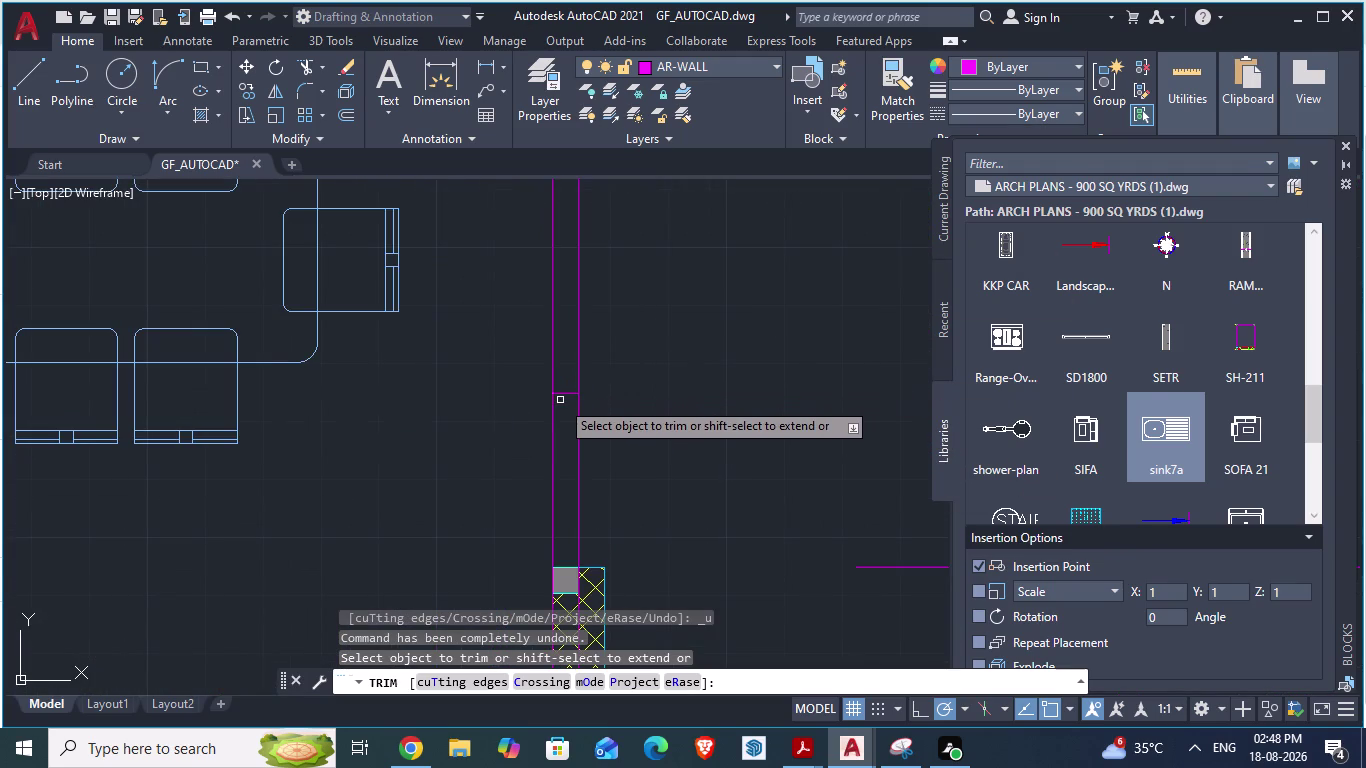
click(563, 394)
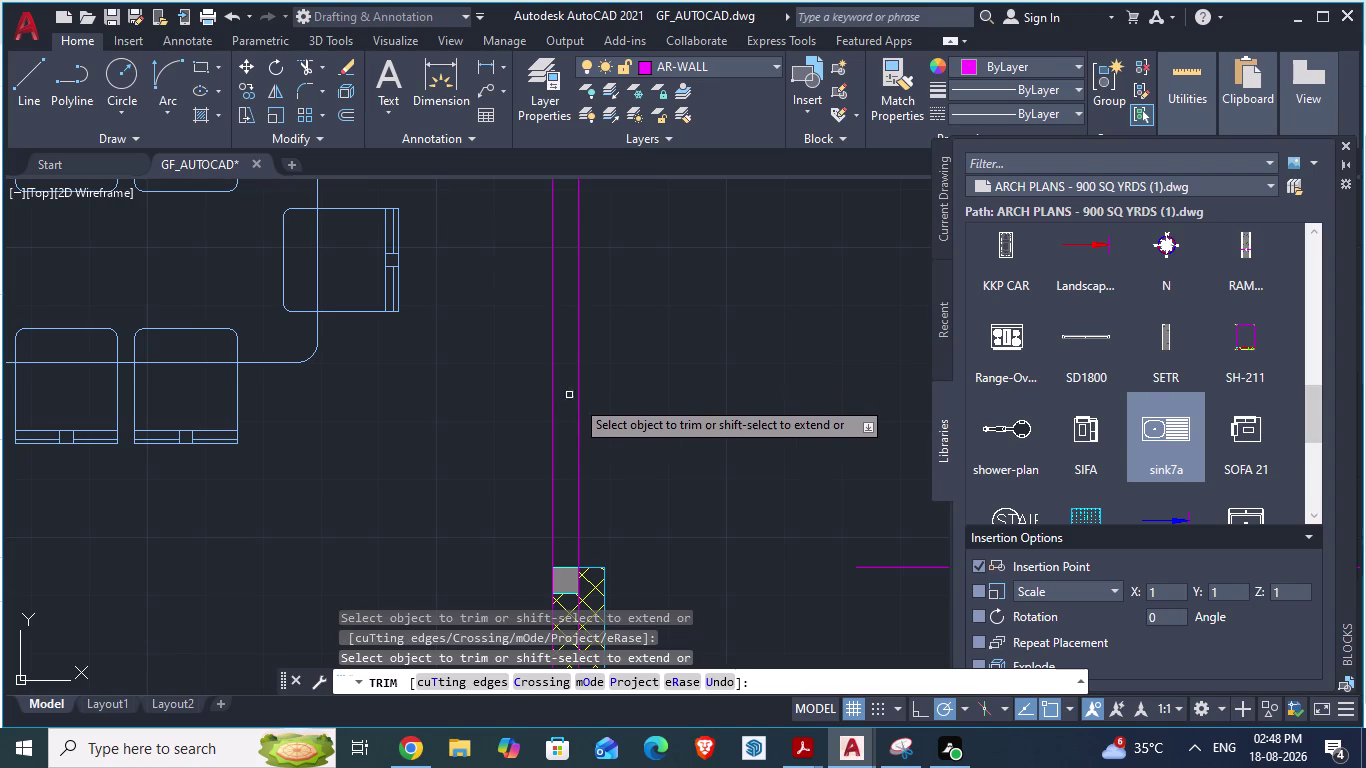
scroll(down, 3)
key(ctrl+s)
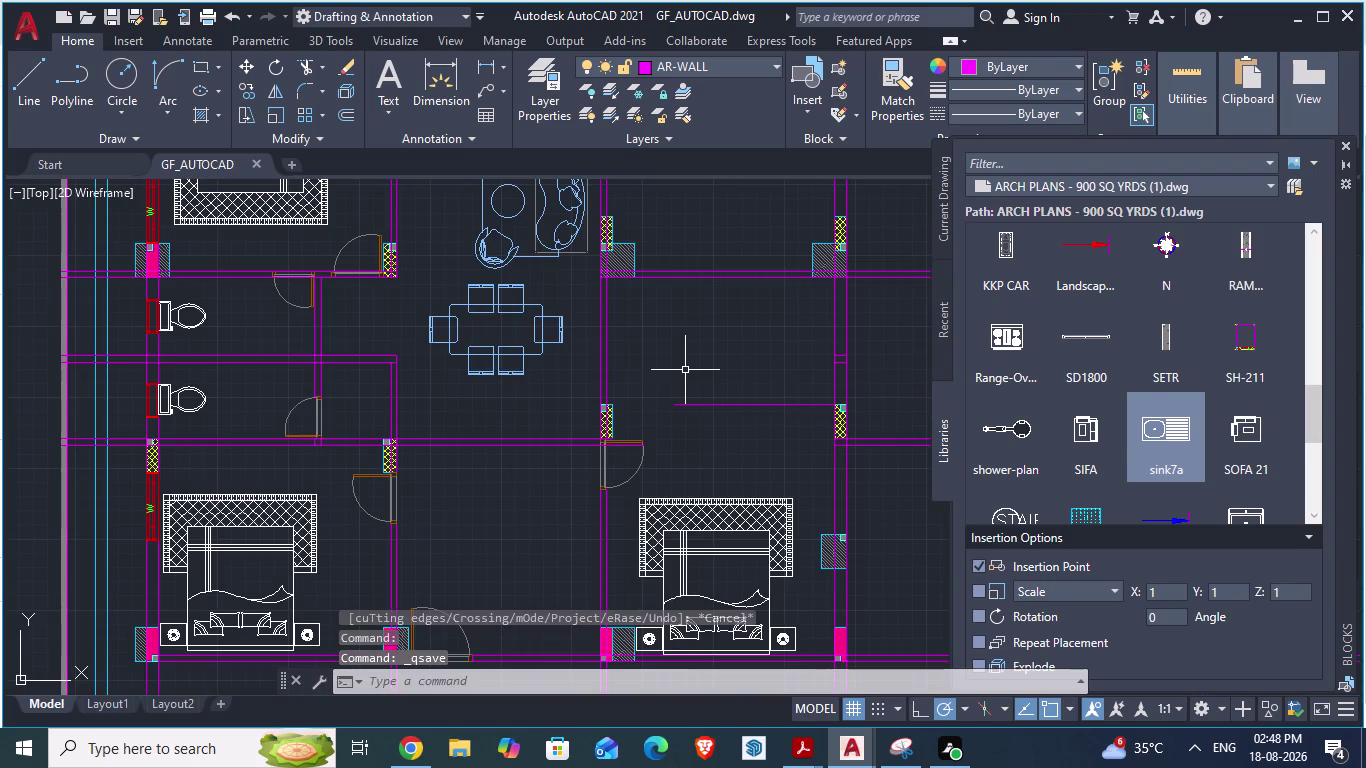
In the ARCH PLANS reference drawing, start an aligned dimension and pick its first point.
key(alt+Tab)
scroll(down, 3)
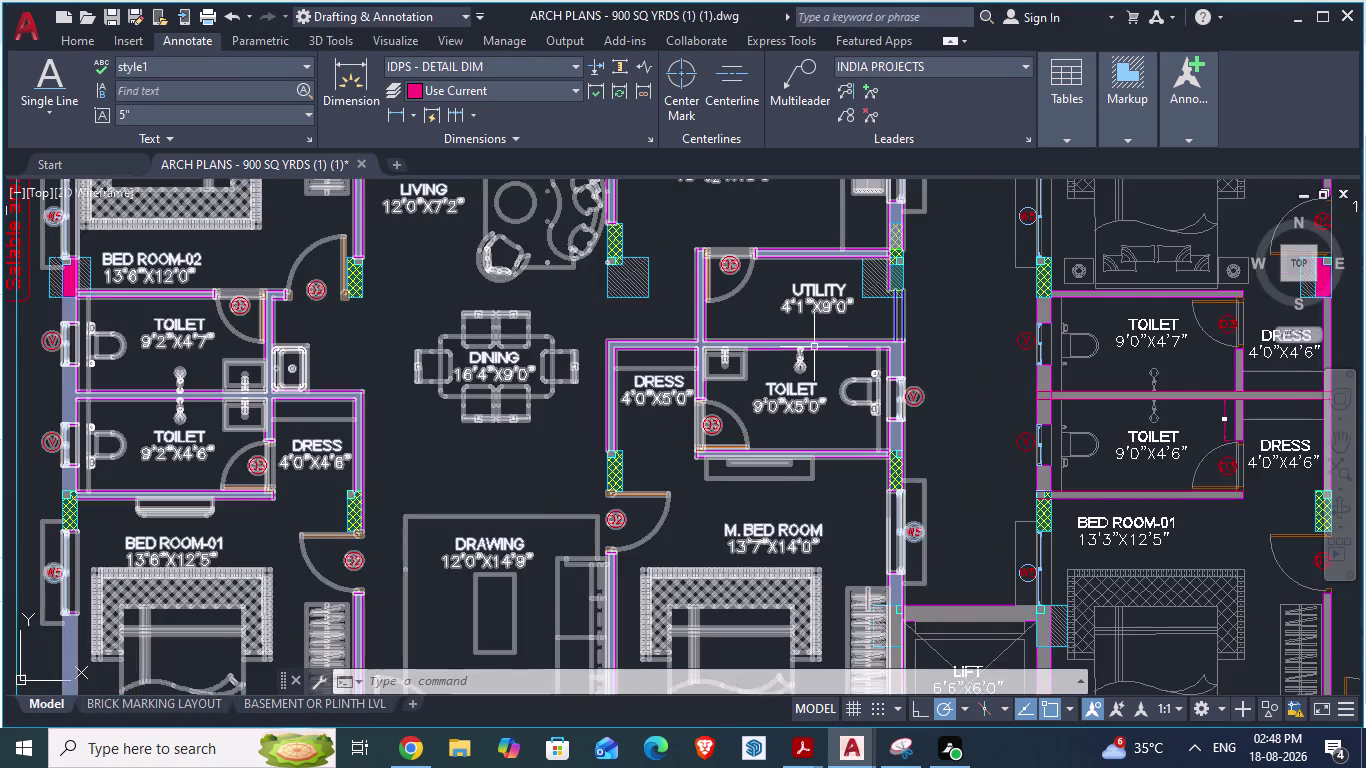
scroll(down, 3)
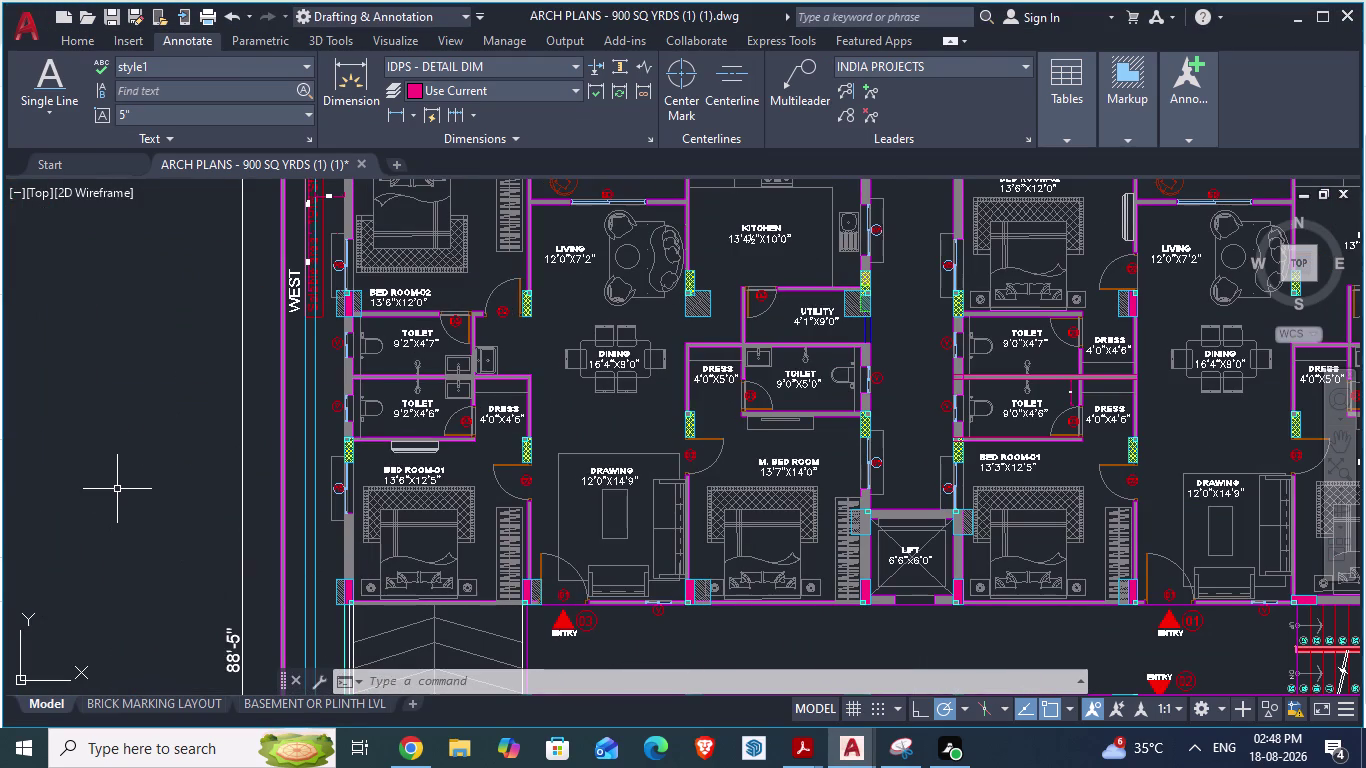
scroll(up, 3)
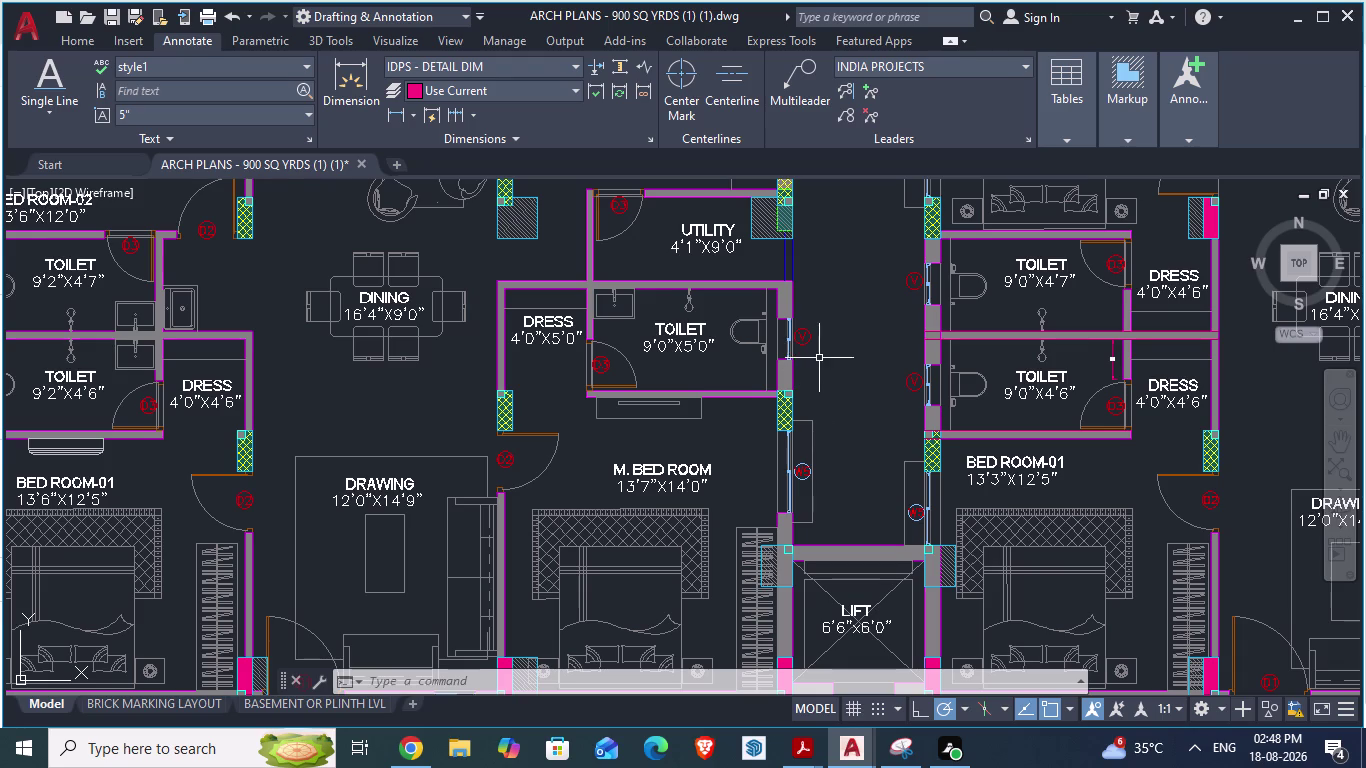
scroll(down, 3)
scroll(up, 3)
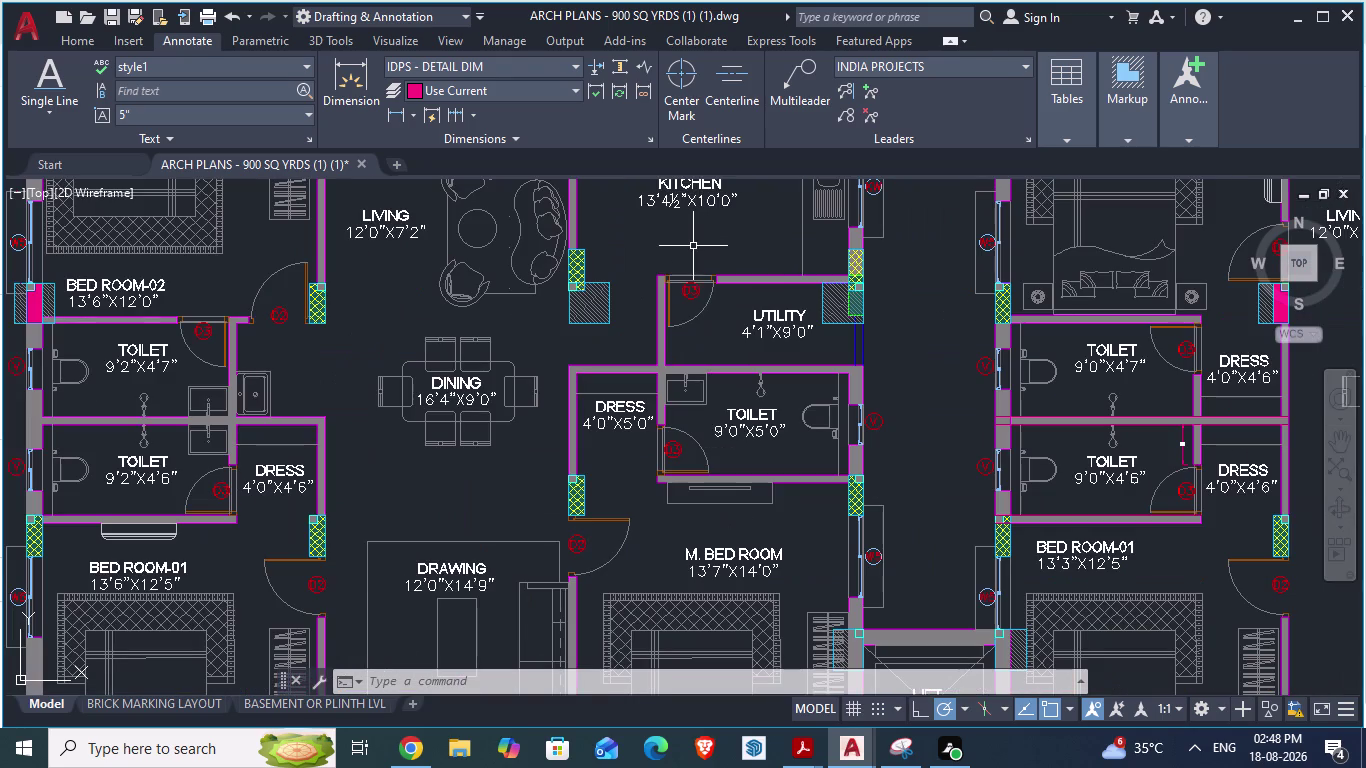
scroll(up, 3)
scroll(up, 3)
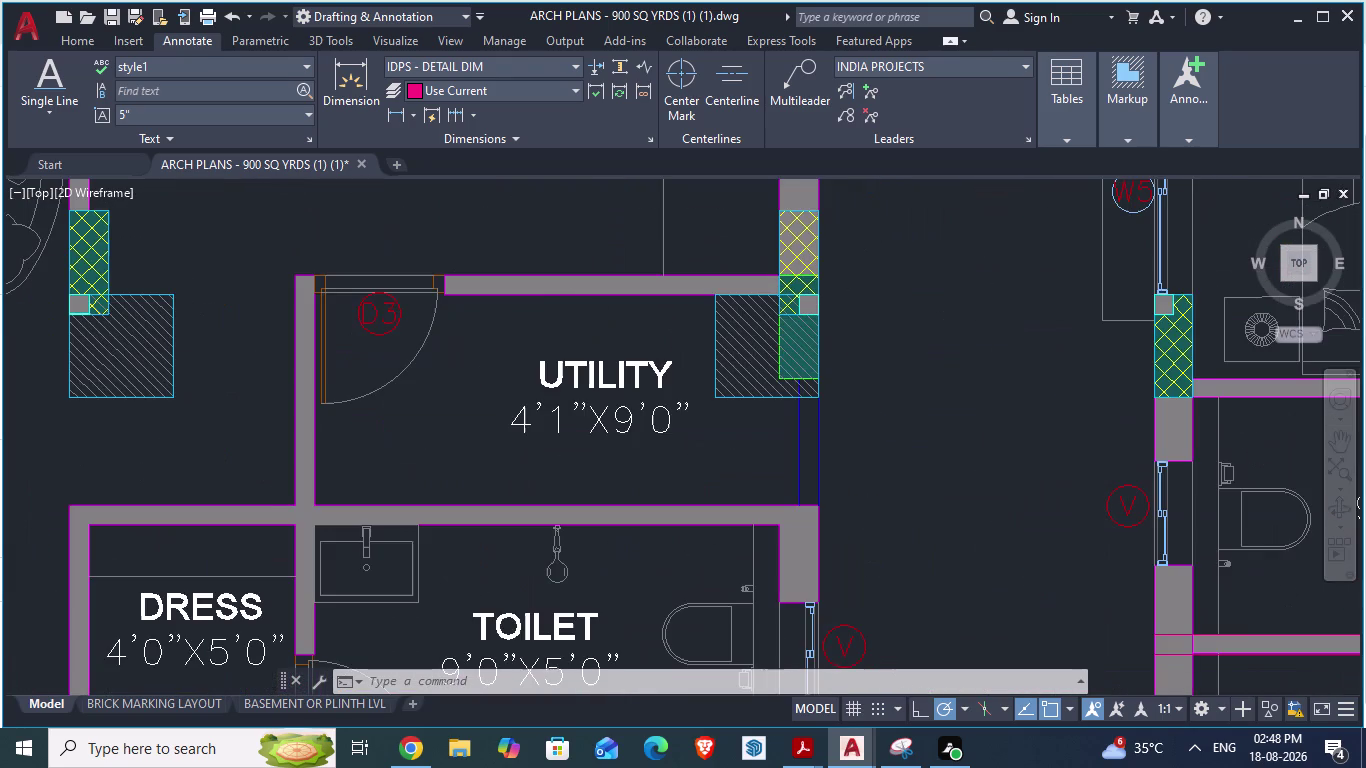
scroll(down, 3)
scroll(down, 3)
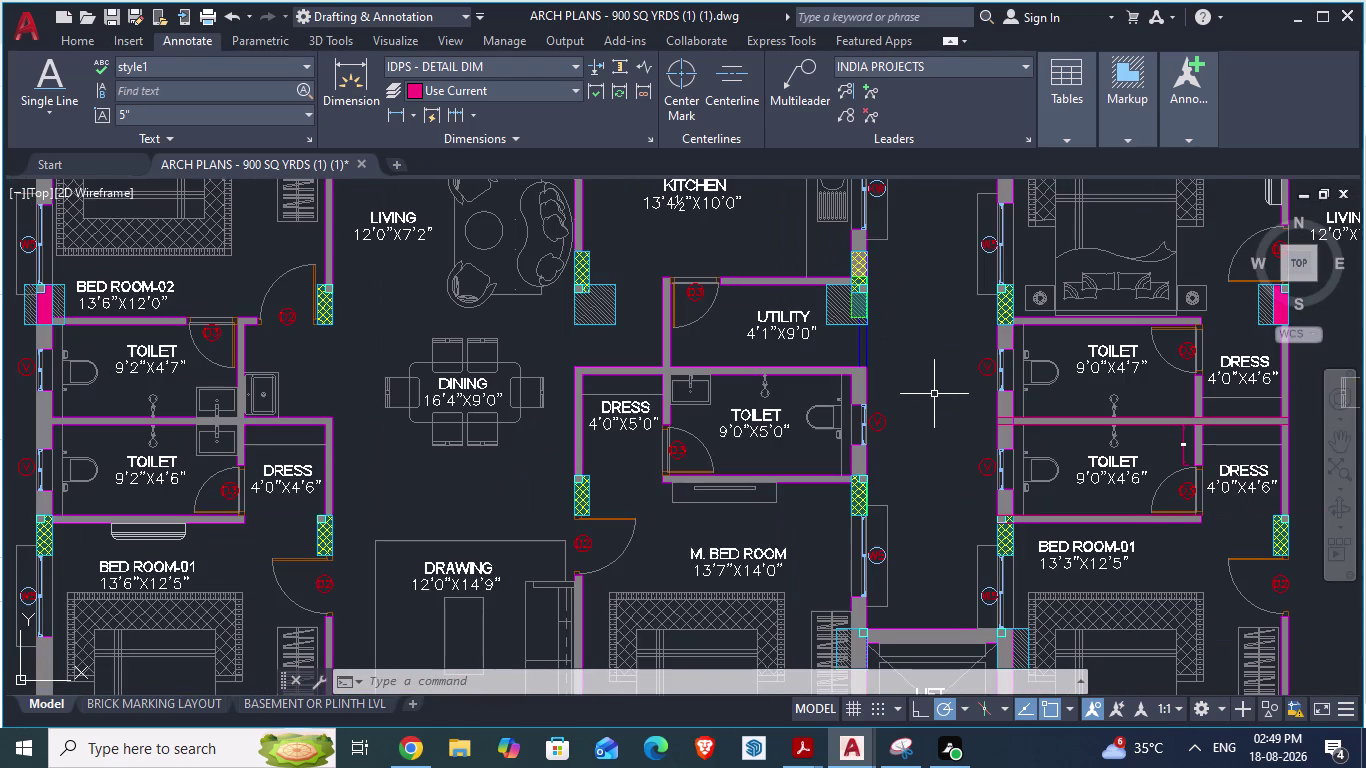
text(da)
key(Return)
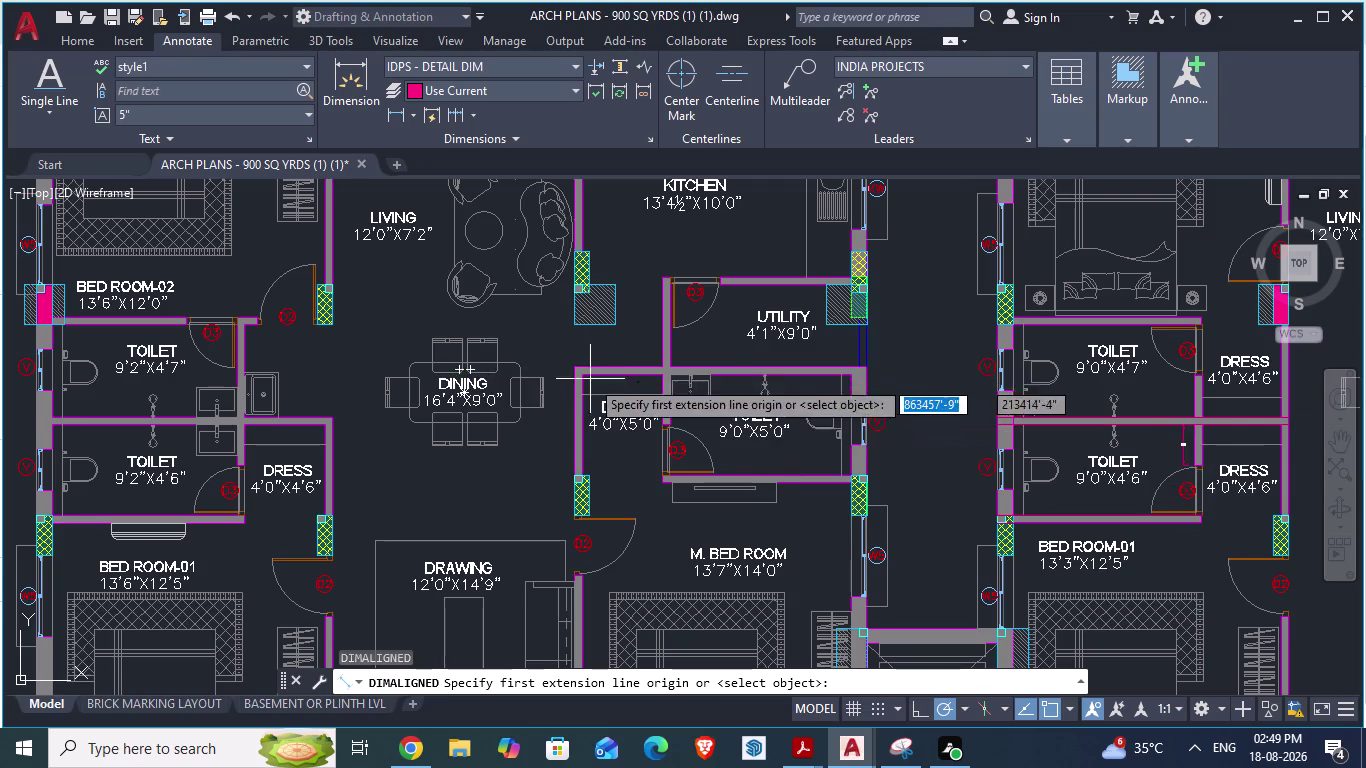
scroll(up, 3)
scroll(up, 3)
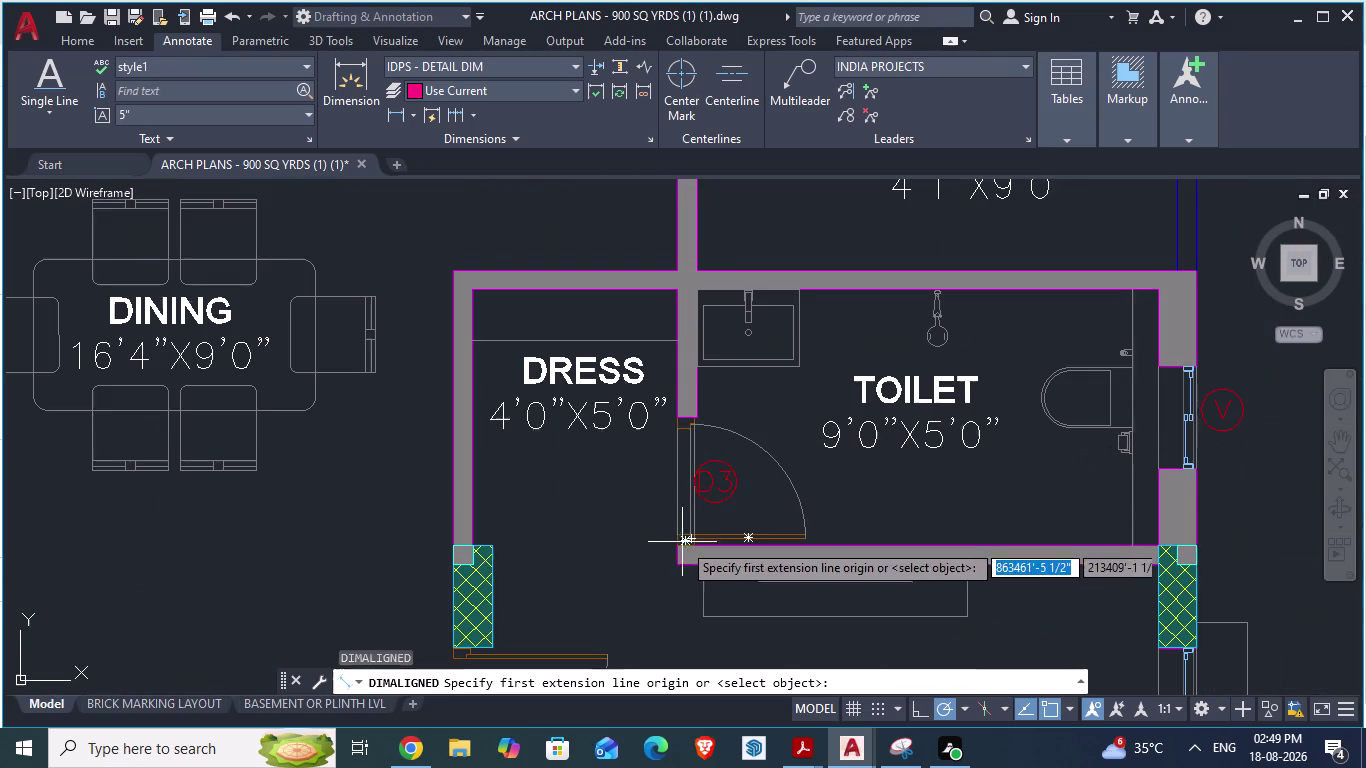
scroll(up, 3)
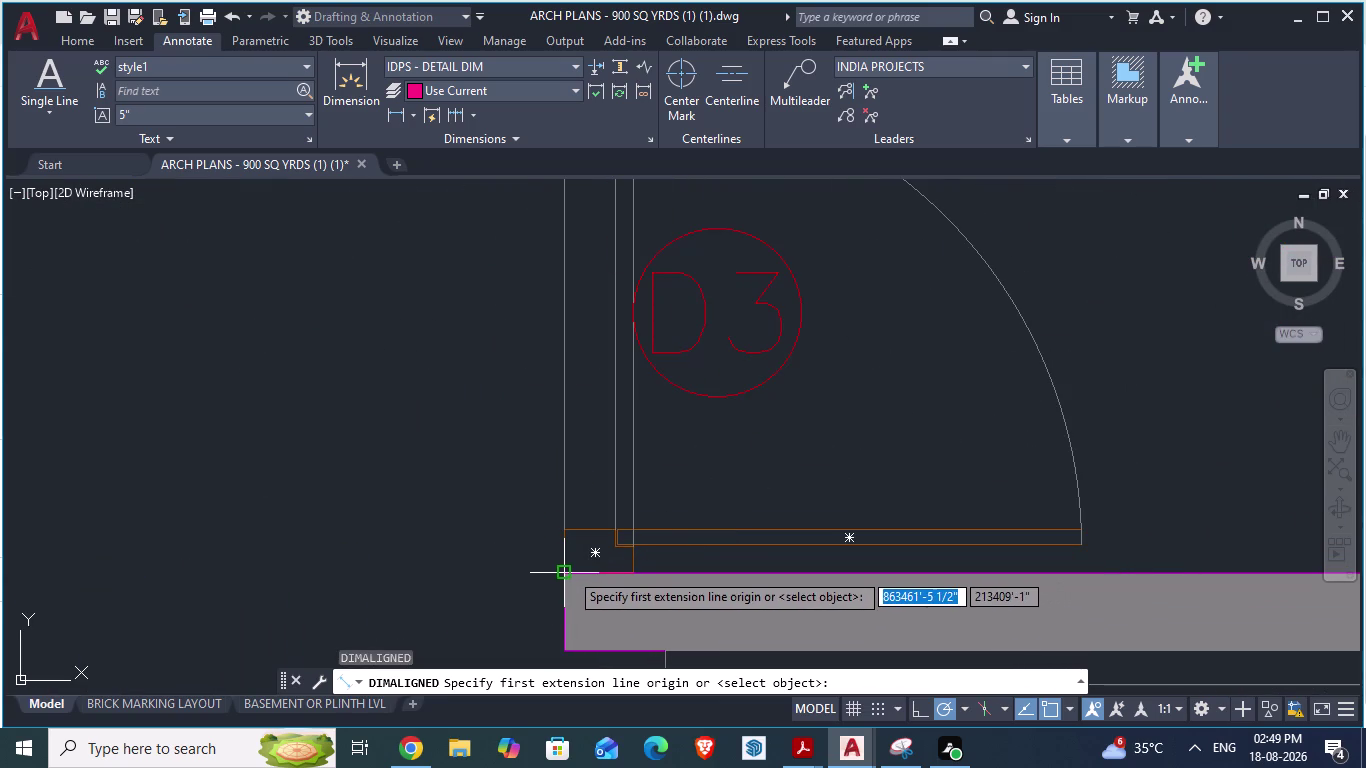
click(568, 572)
scroll(down, 3)
scroll(down, 3)
scroll(up, 3)
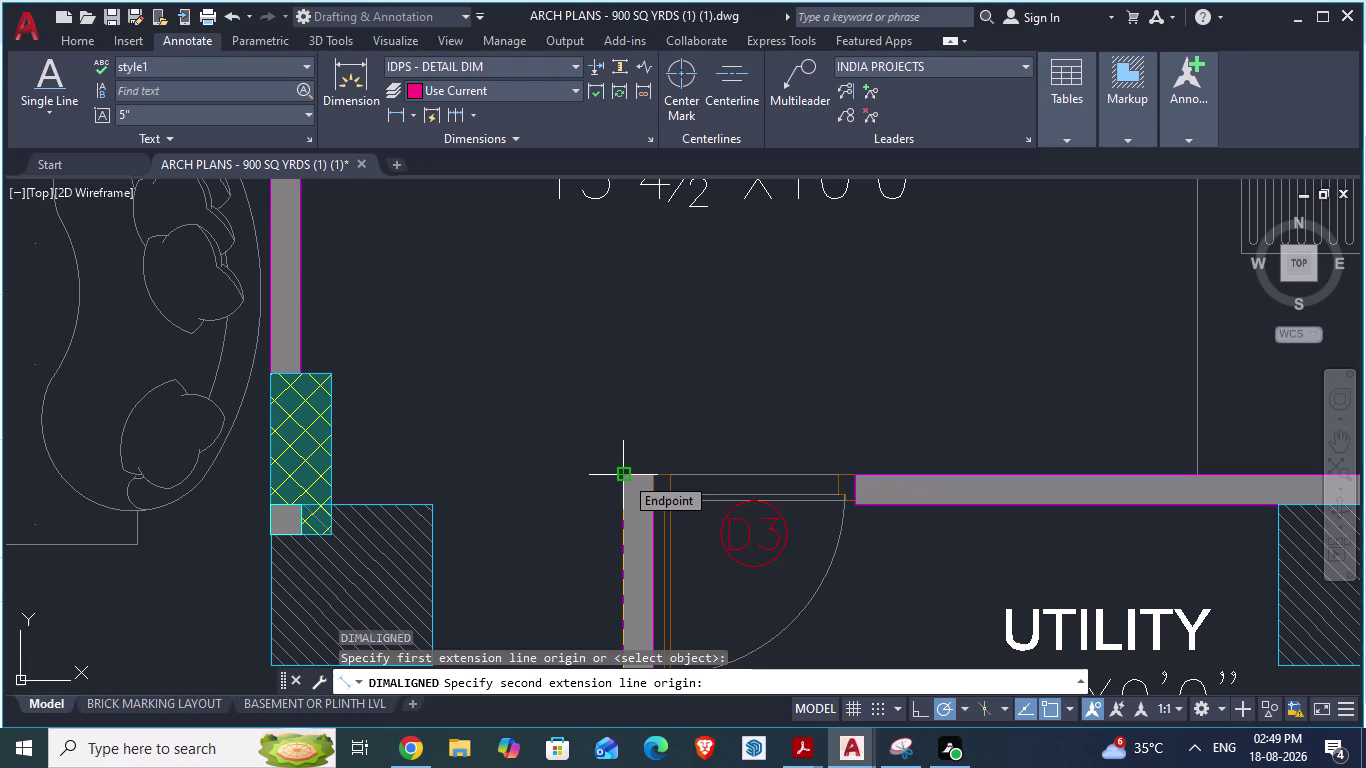
In GF_AUTOCAD, place a 9'-10" aligned dimension upward from the wall line end.
key(alt+Tab)
scroll(down, 3)
scroll(up, 3)
scroll(up, 3)
text(d)
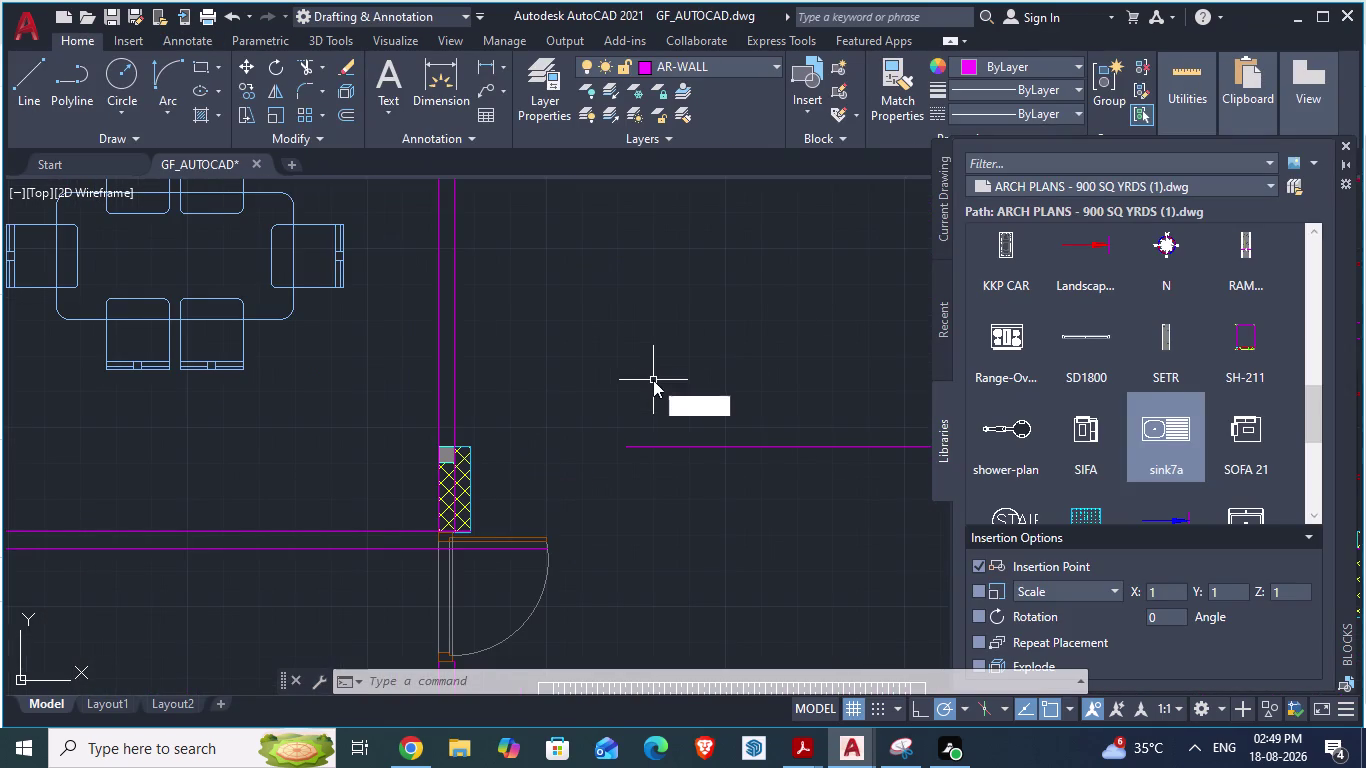
text(a)
key(Return)
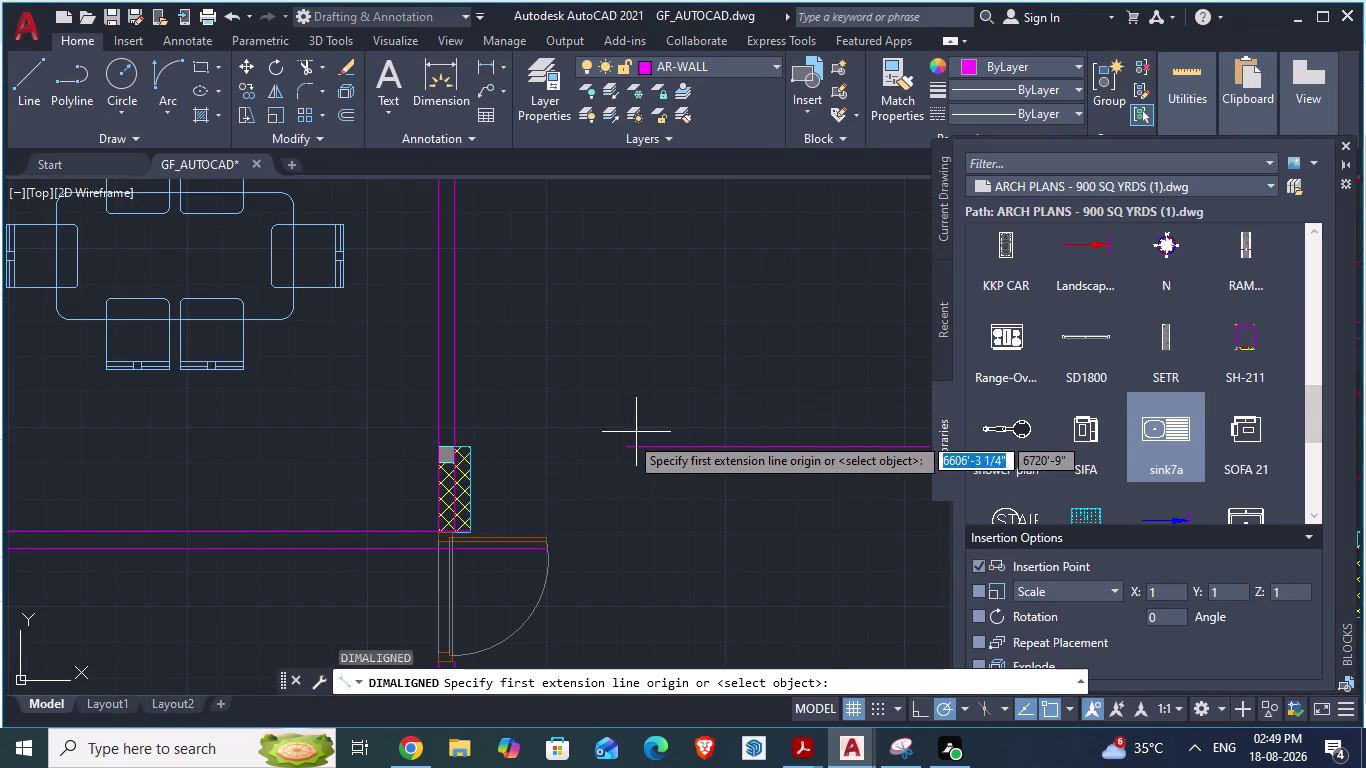
click(620, 443)
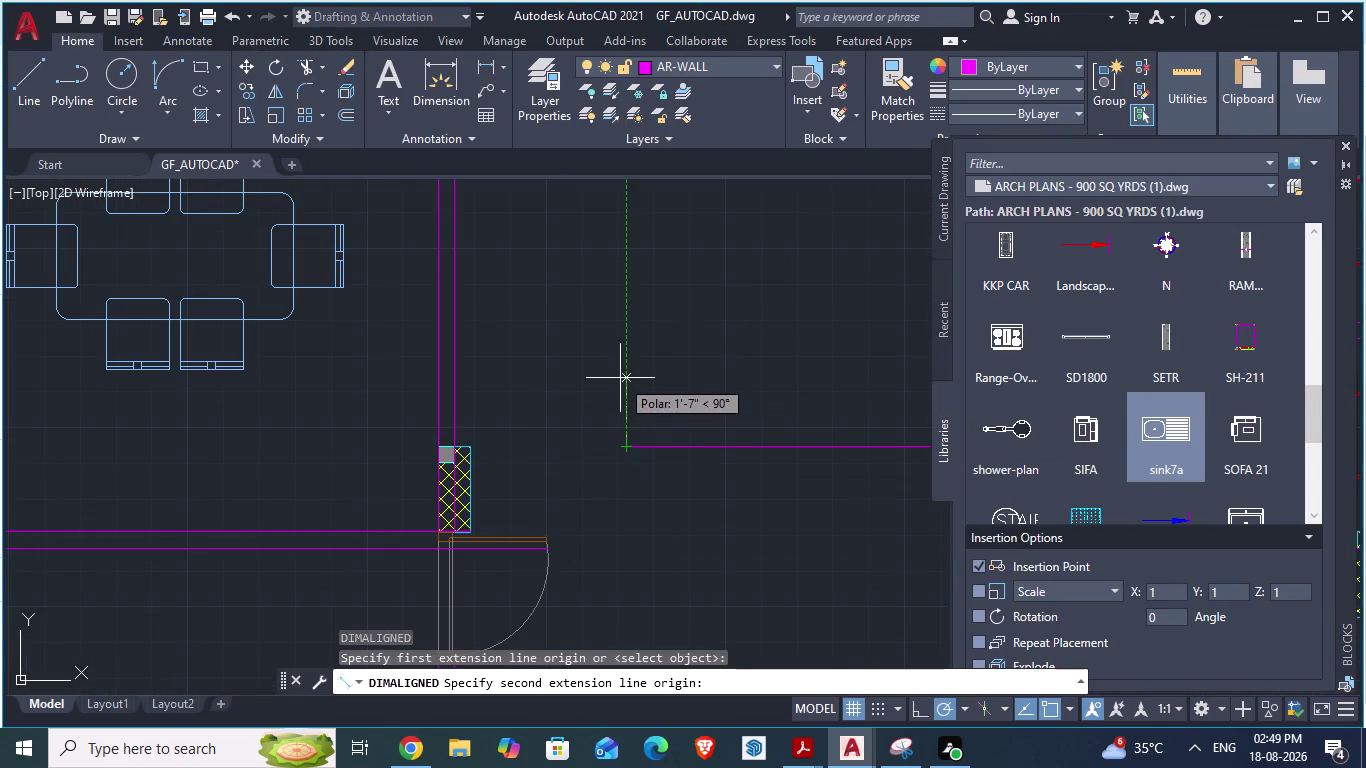
text(9'10)
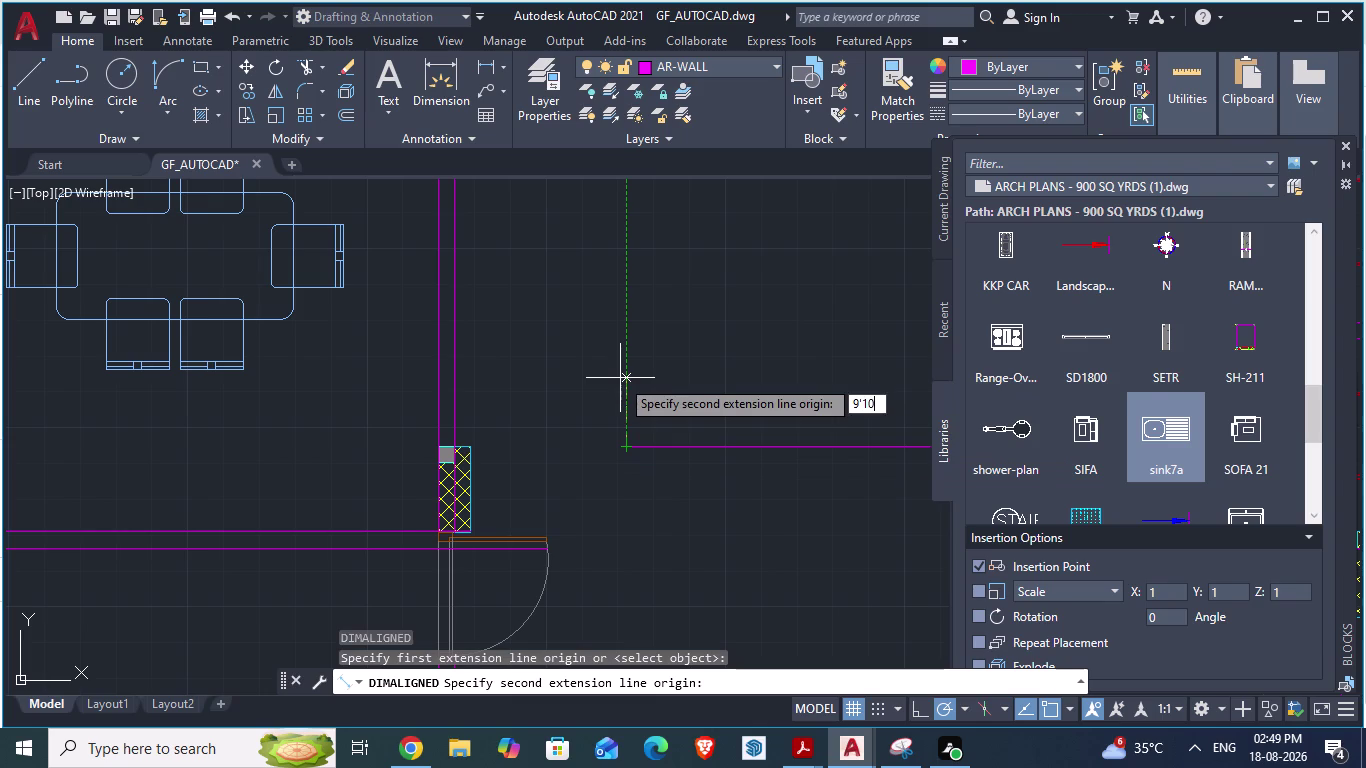
text(")
key(Return)
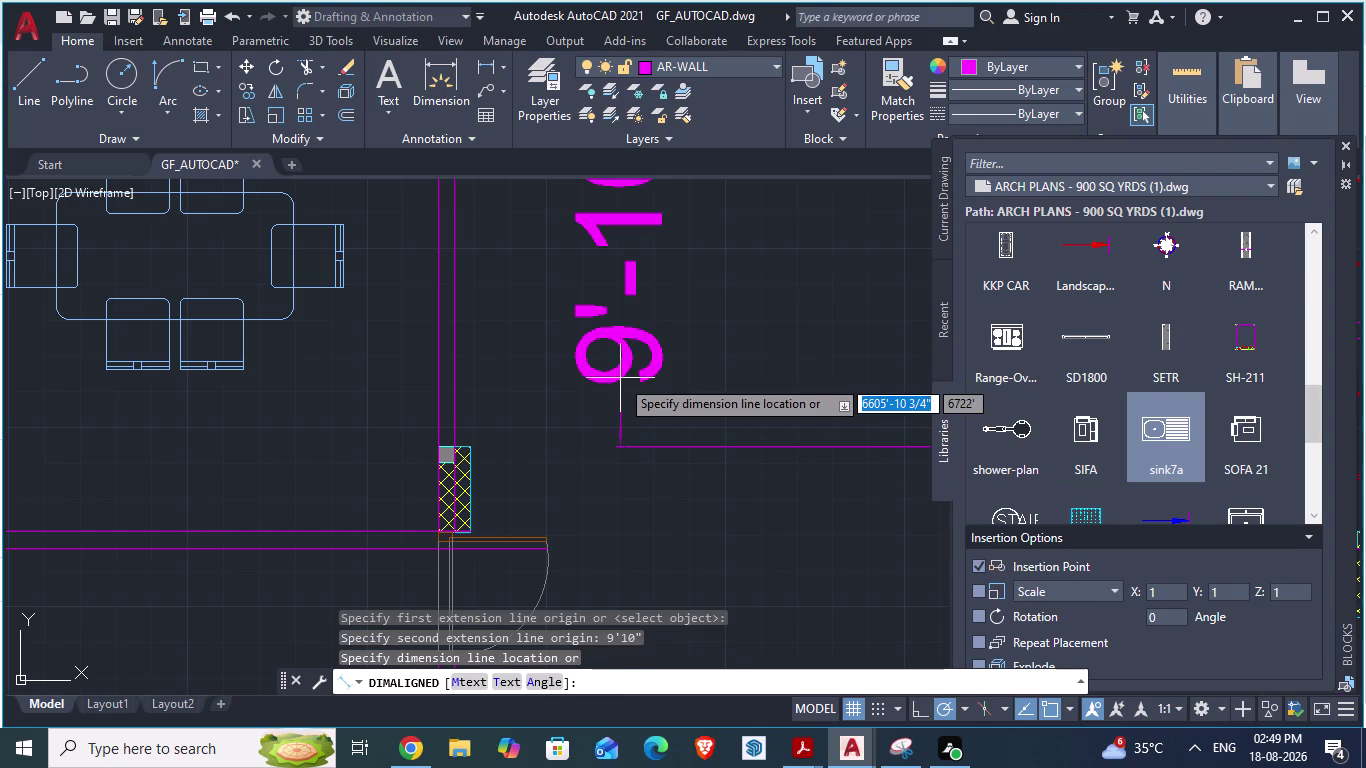
scroll(down, 3)
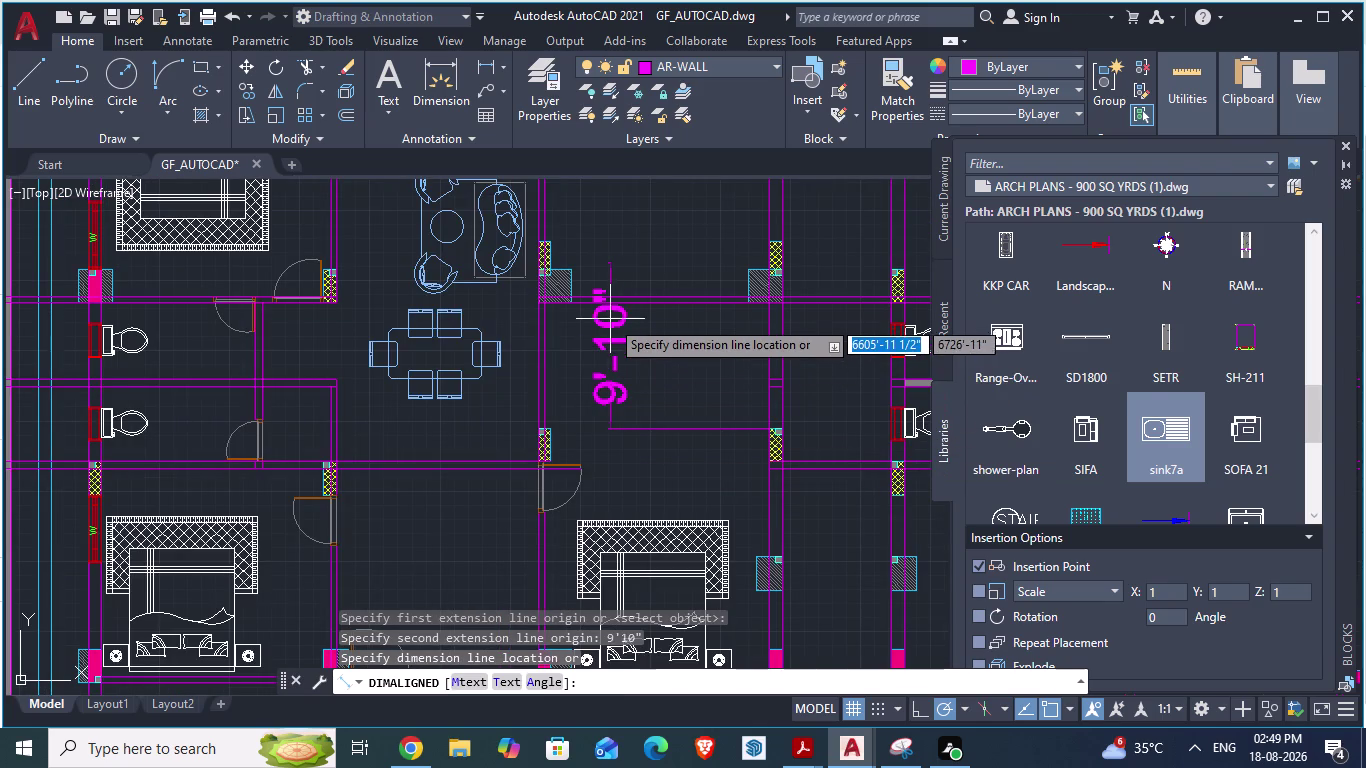
click(601, 255)
scroll(up, 3)
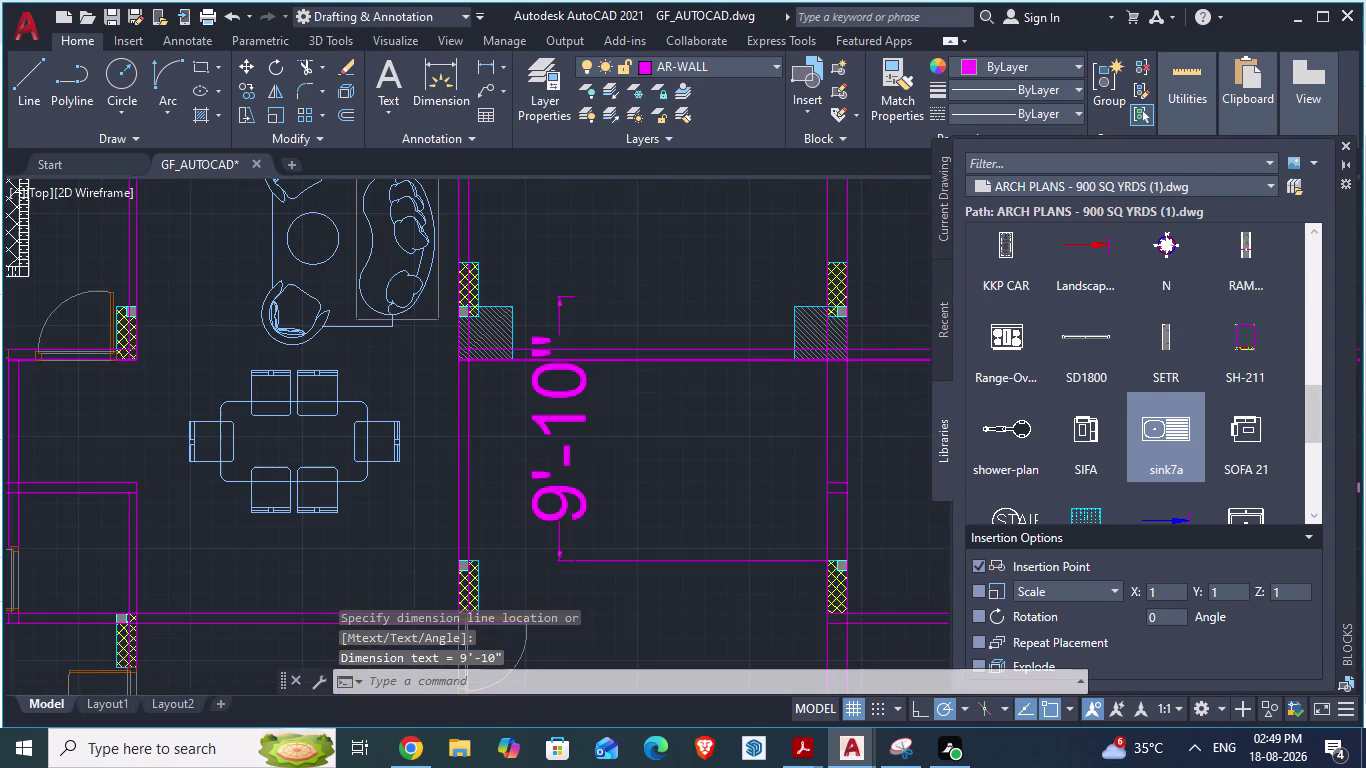
key(l)
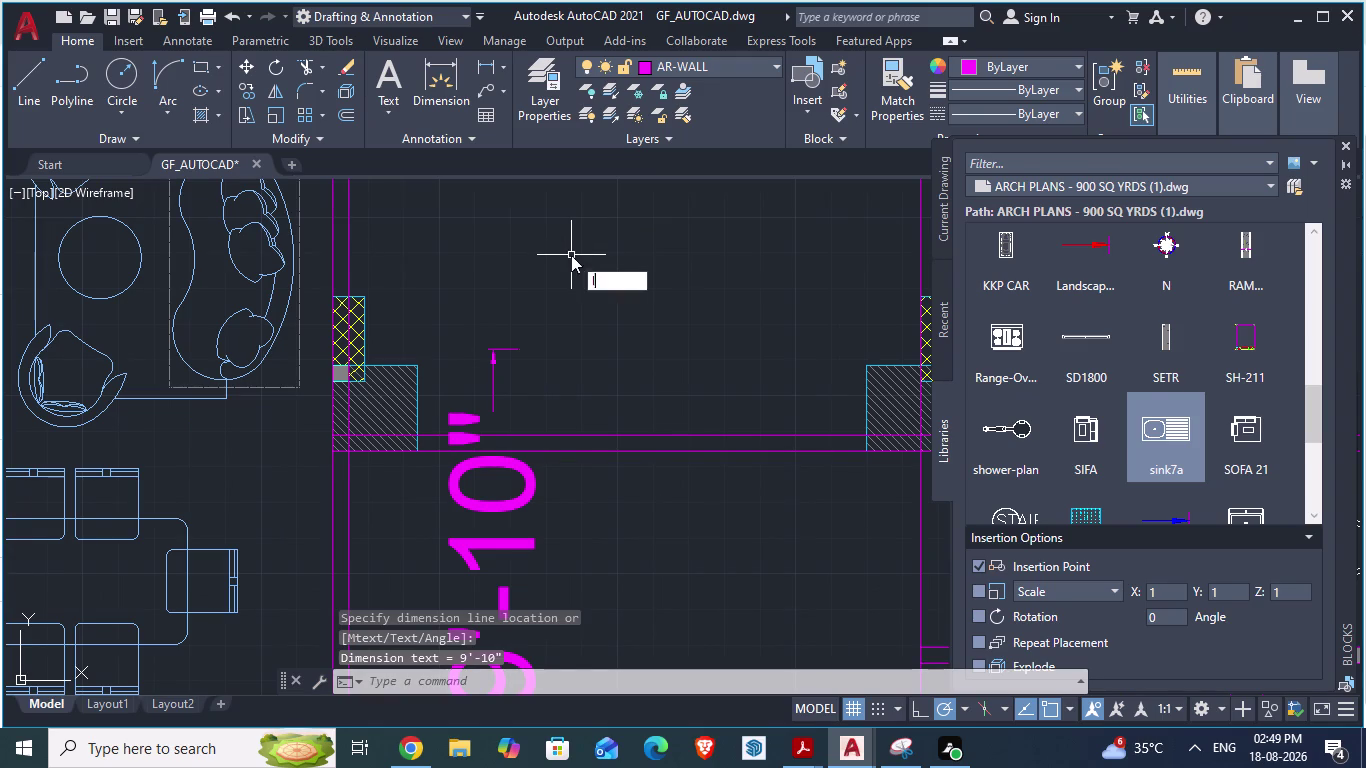
key(Return)
Draw the partition line from the dimension's top, 8'-8 1/2" right, then down to the column corner.
scroll(up, 3)
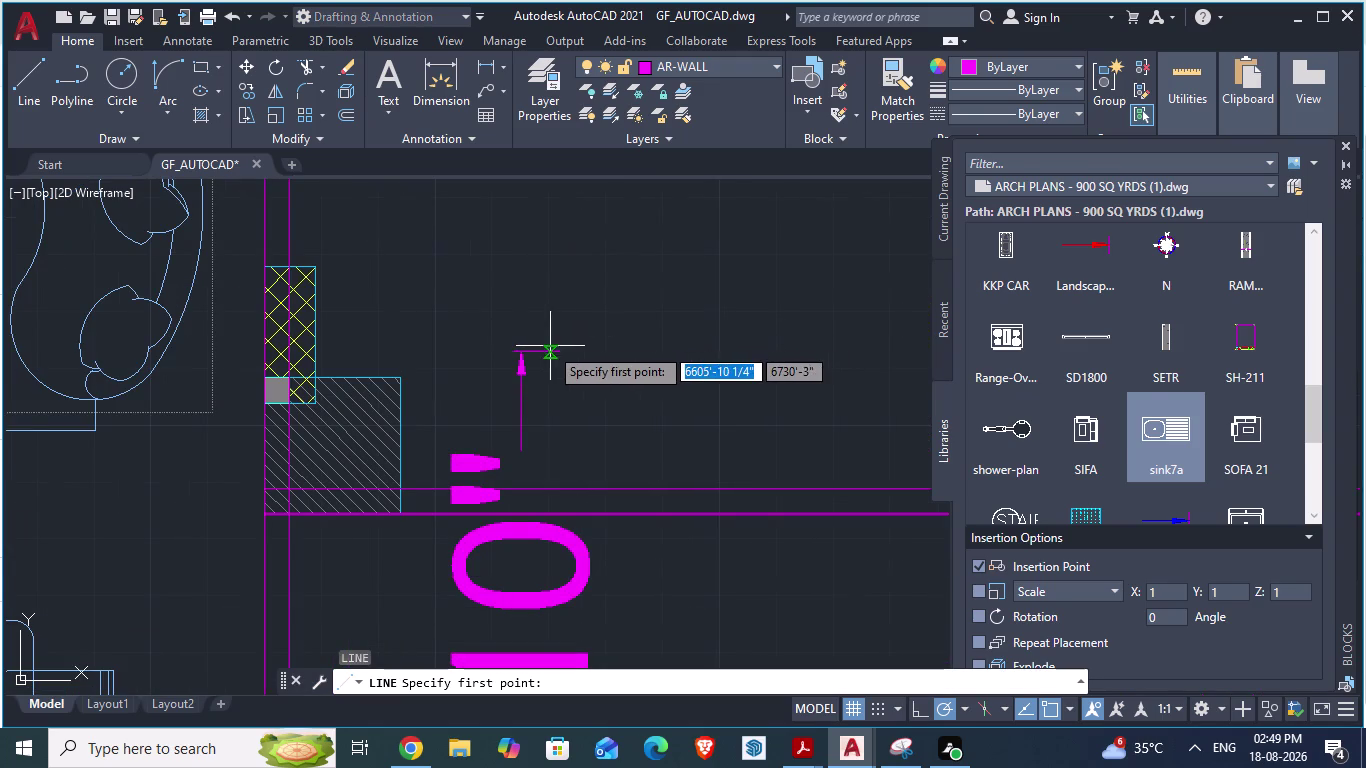
click(525, 350)
scroll(down, 3)
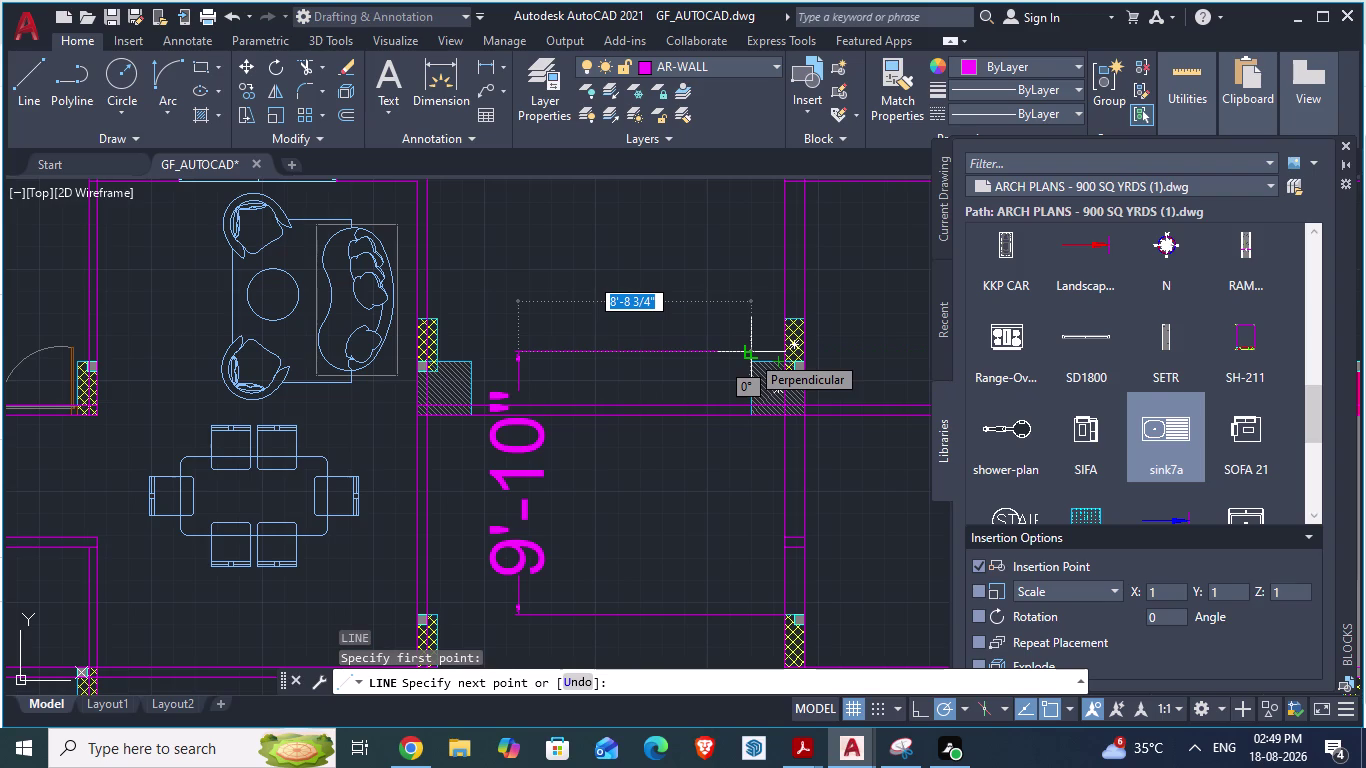
click(765, 353)
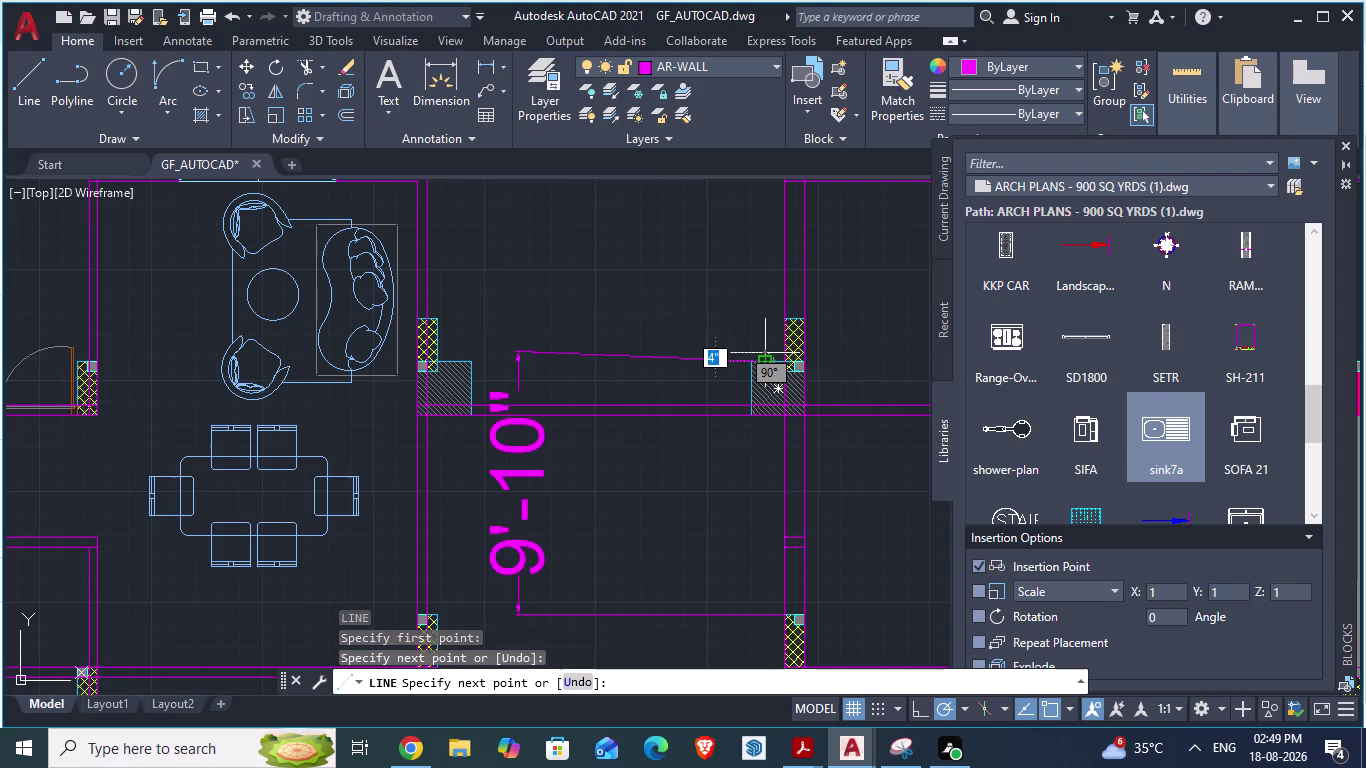
key(ctrl+z)
scroll(up, 3)
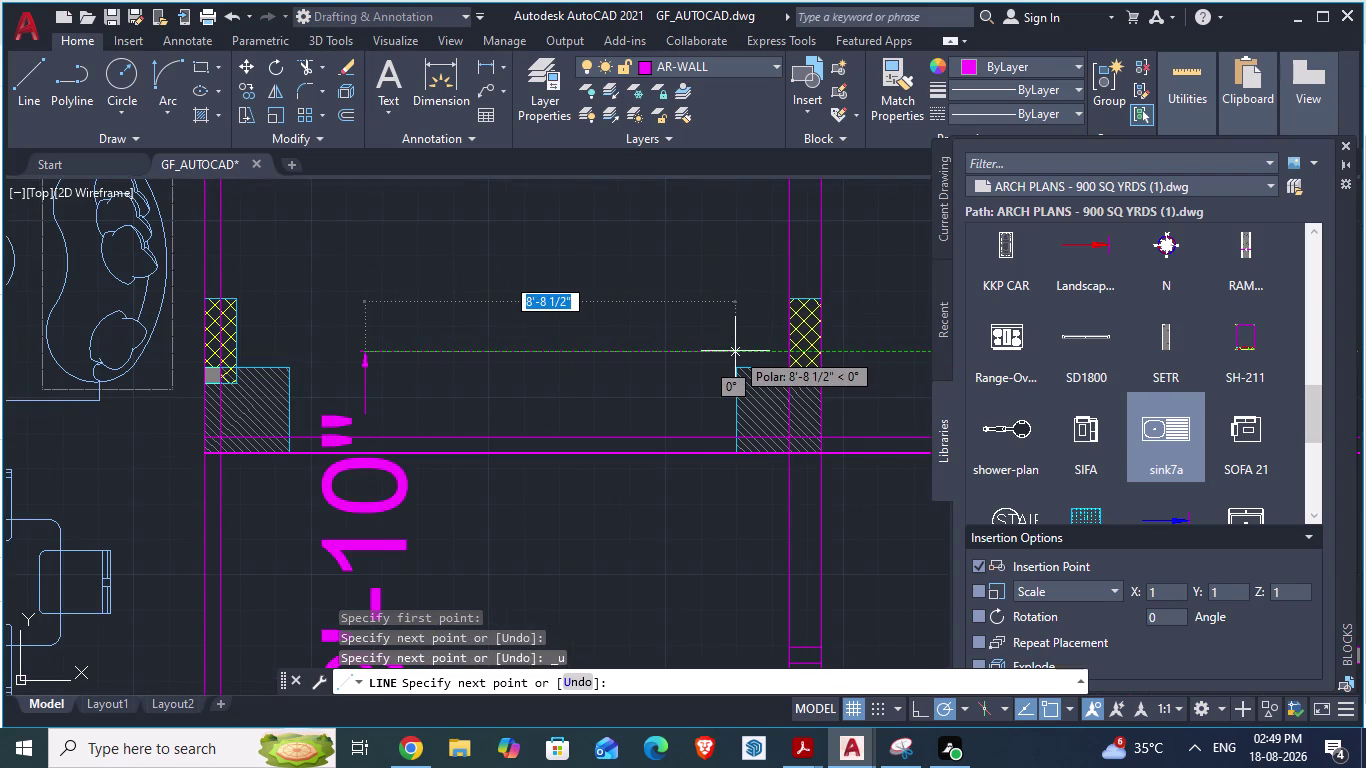
click(735, 351)
click(735, 365)
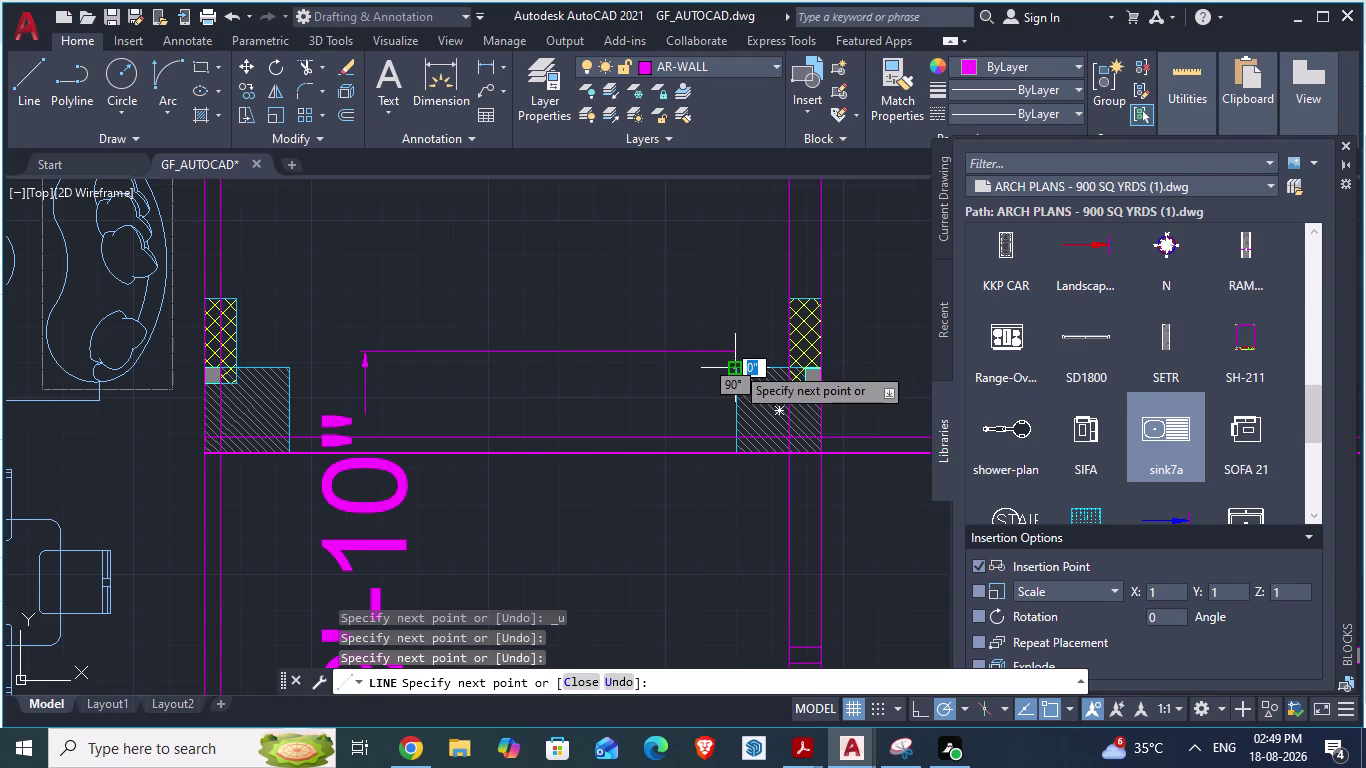
key(Return)
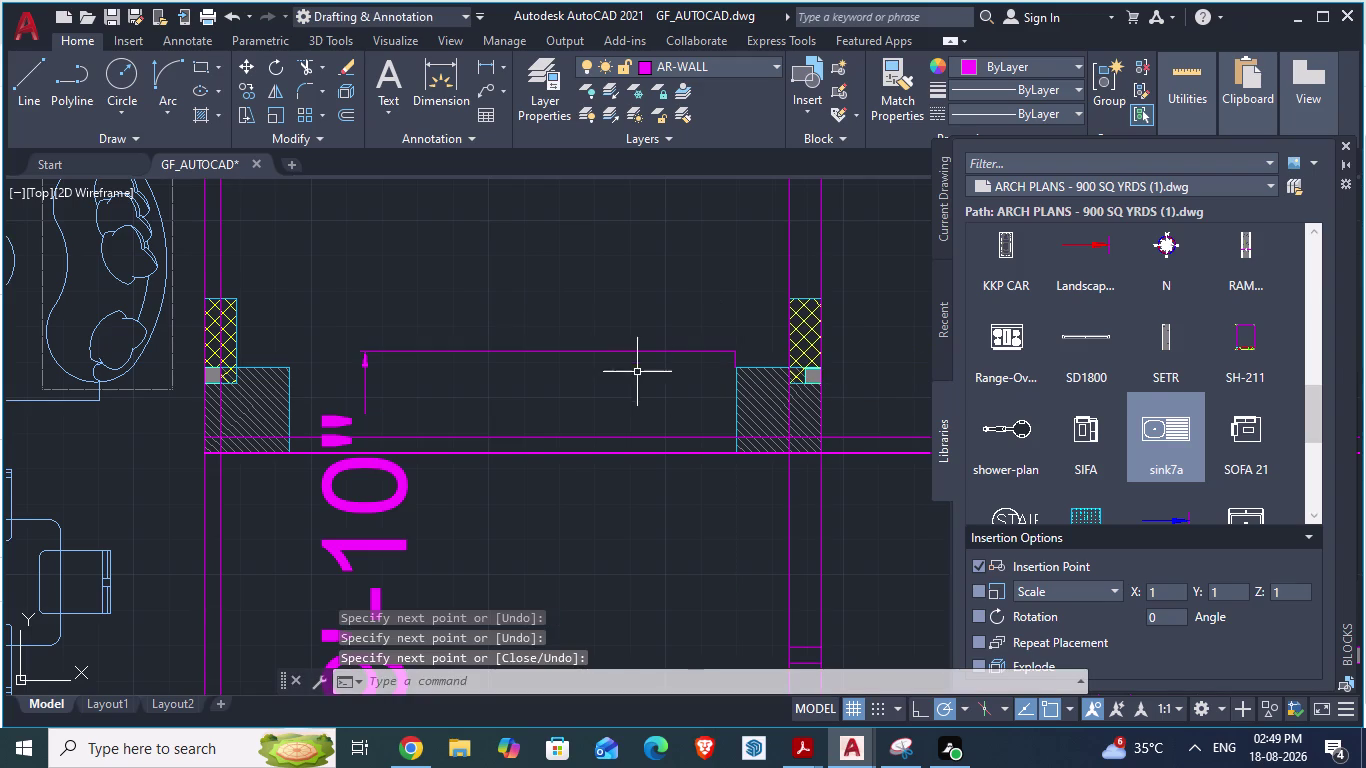
key(Escape)
Erase the stray vertical segment and redraw it from the hatched column corner past the partition line.
scroll(up, 3)
scroll(up, 3)
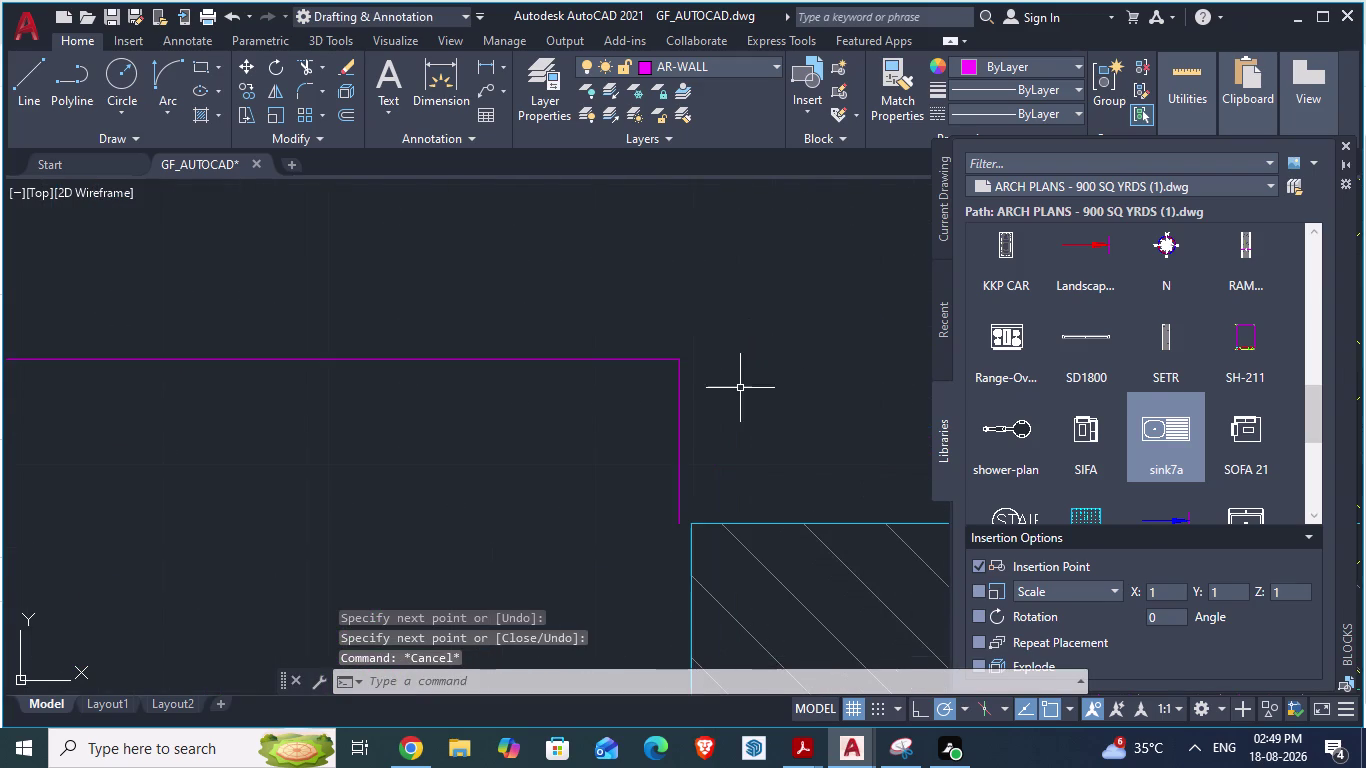
click(678, 423)
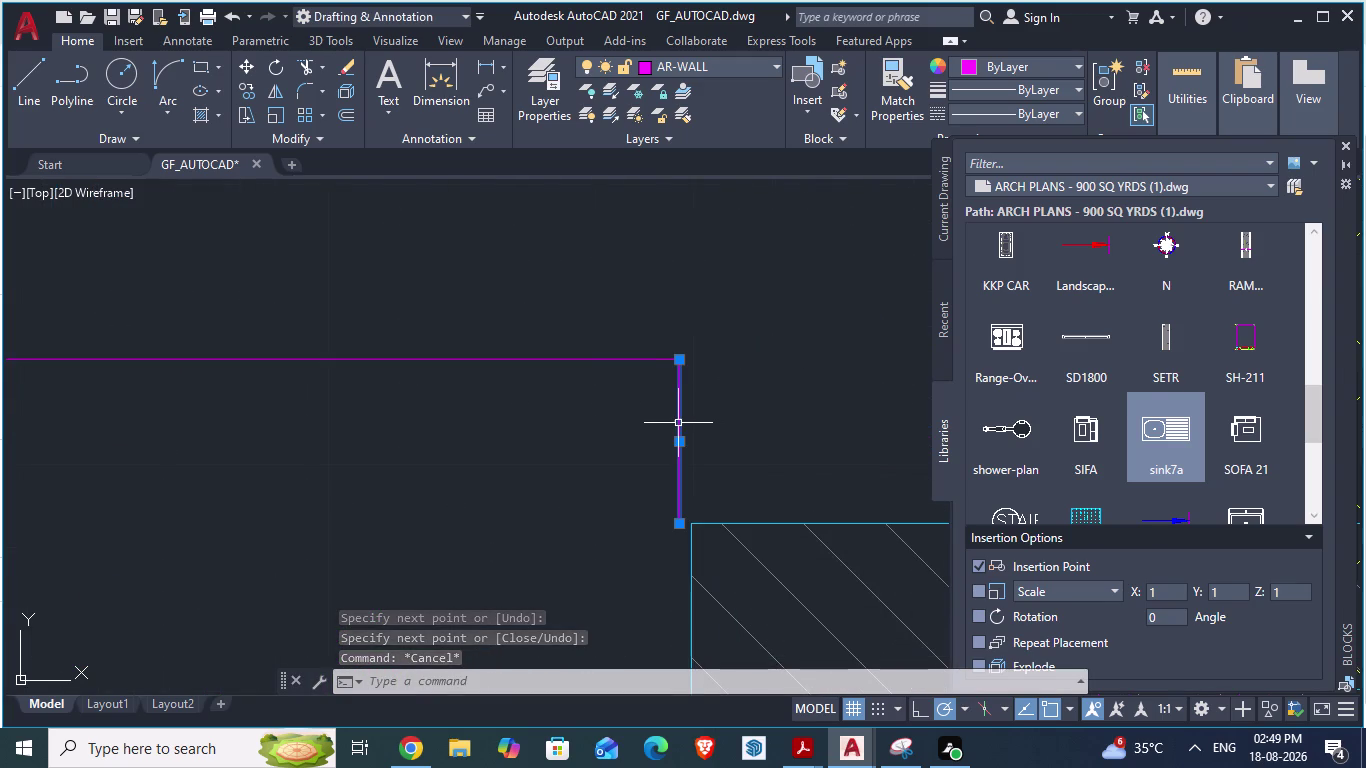
key(Delete)
key(l)
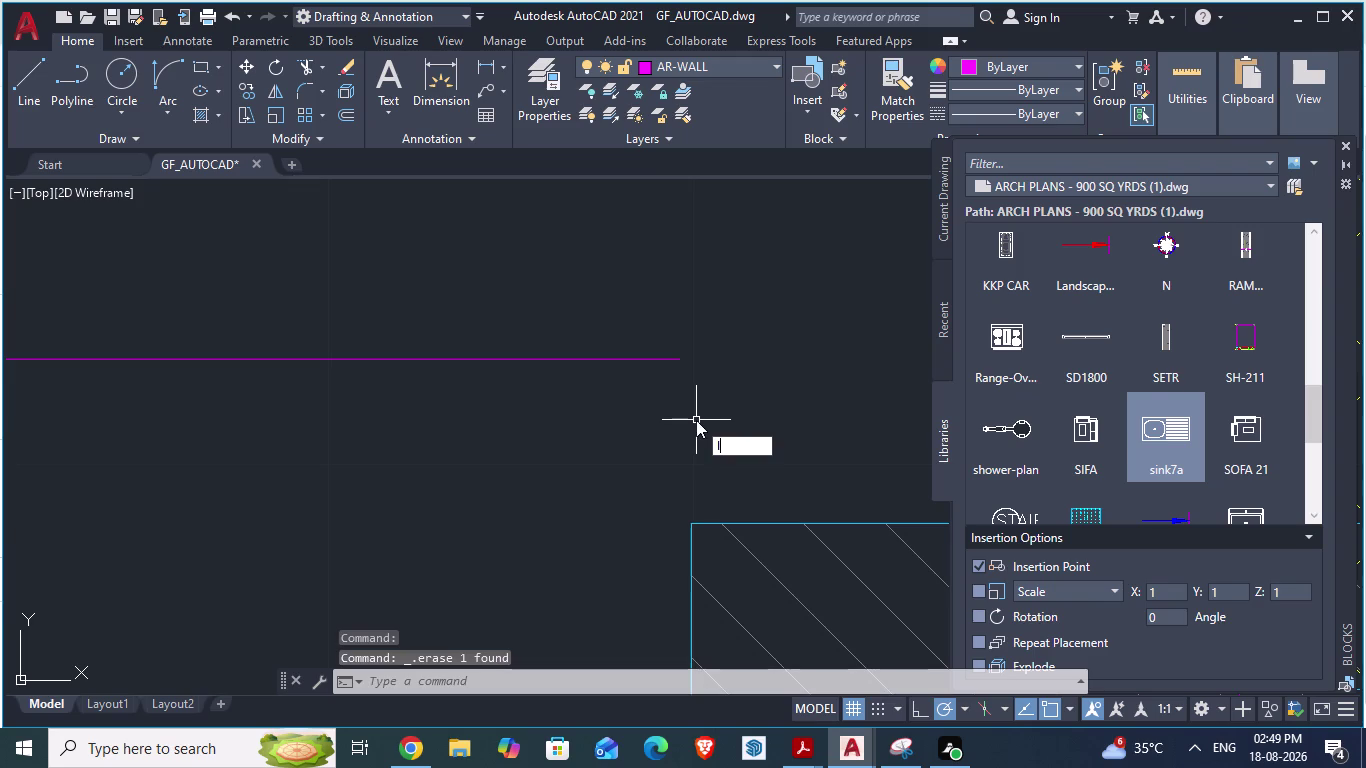
key(Return)
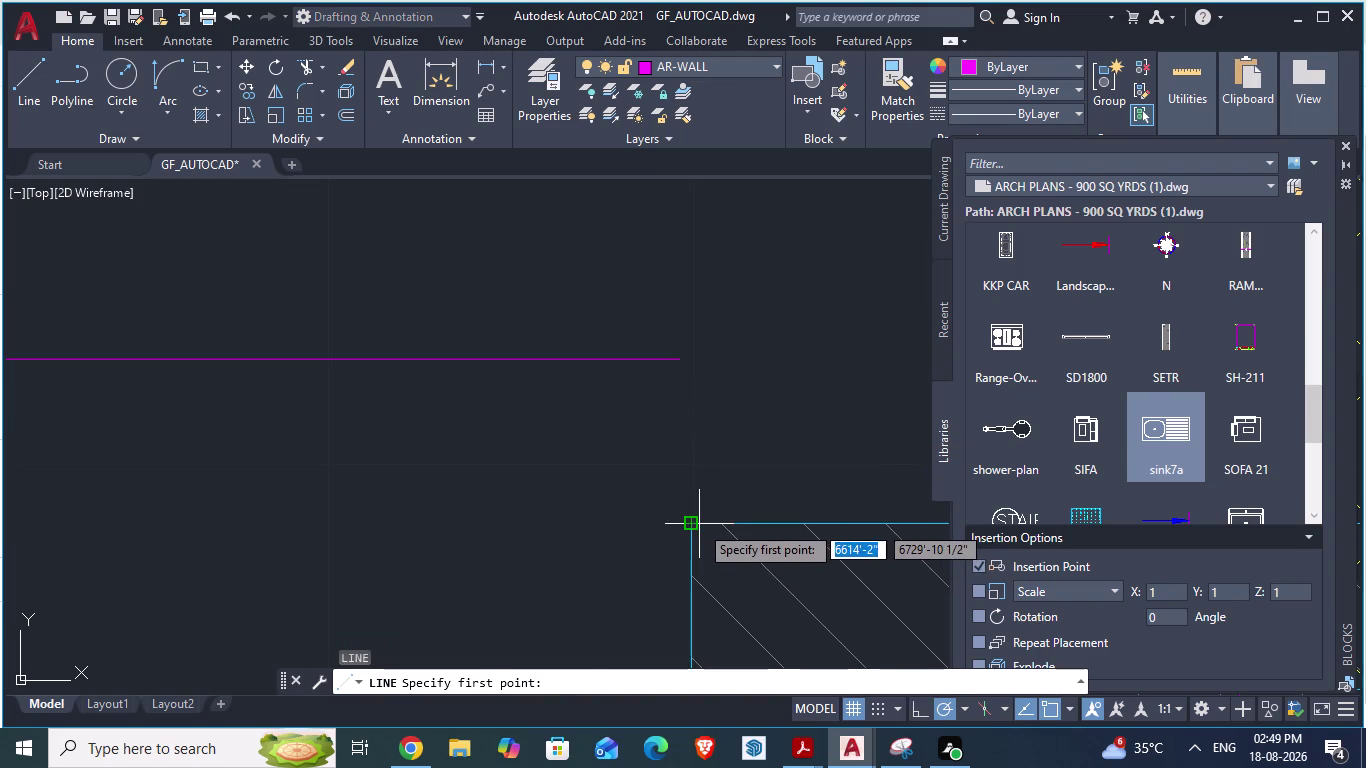
click(699, 524)
click(689, 303)
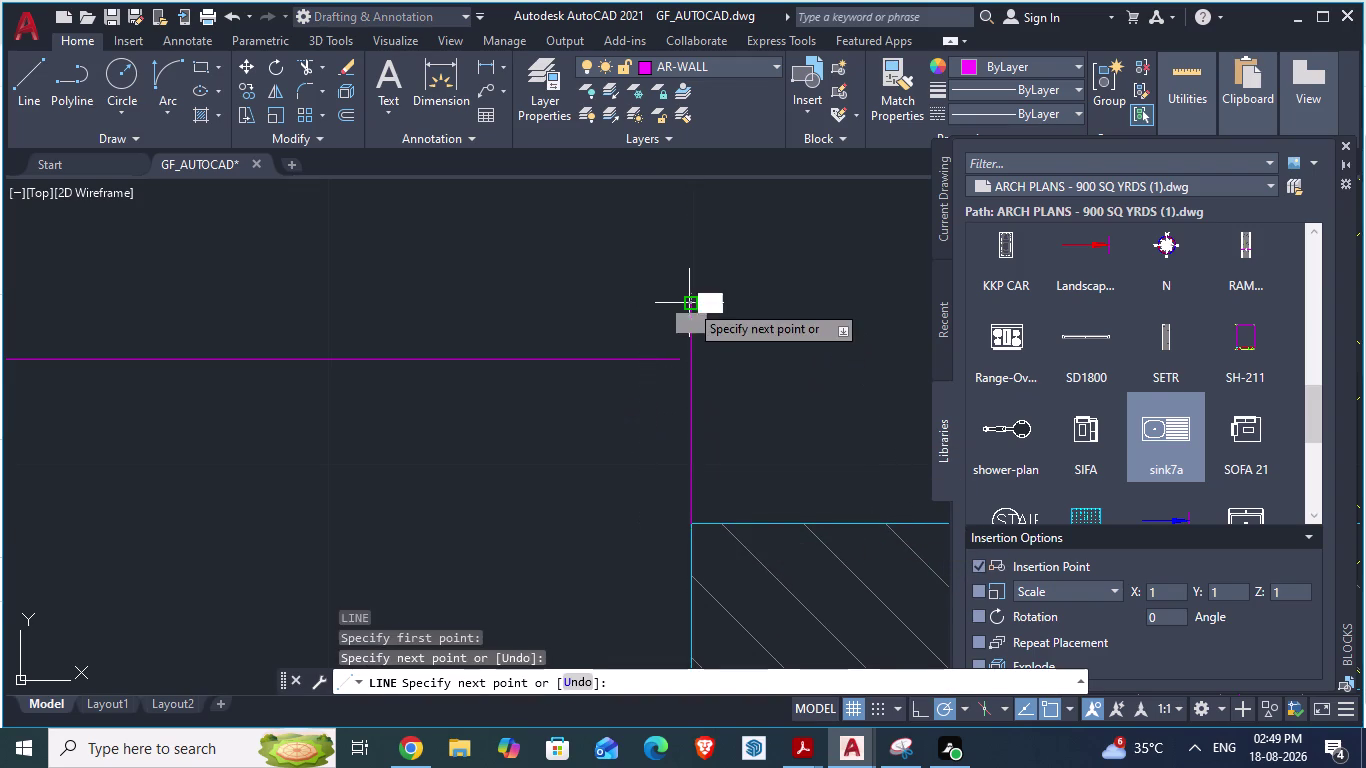
key(Return)
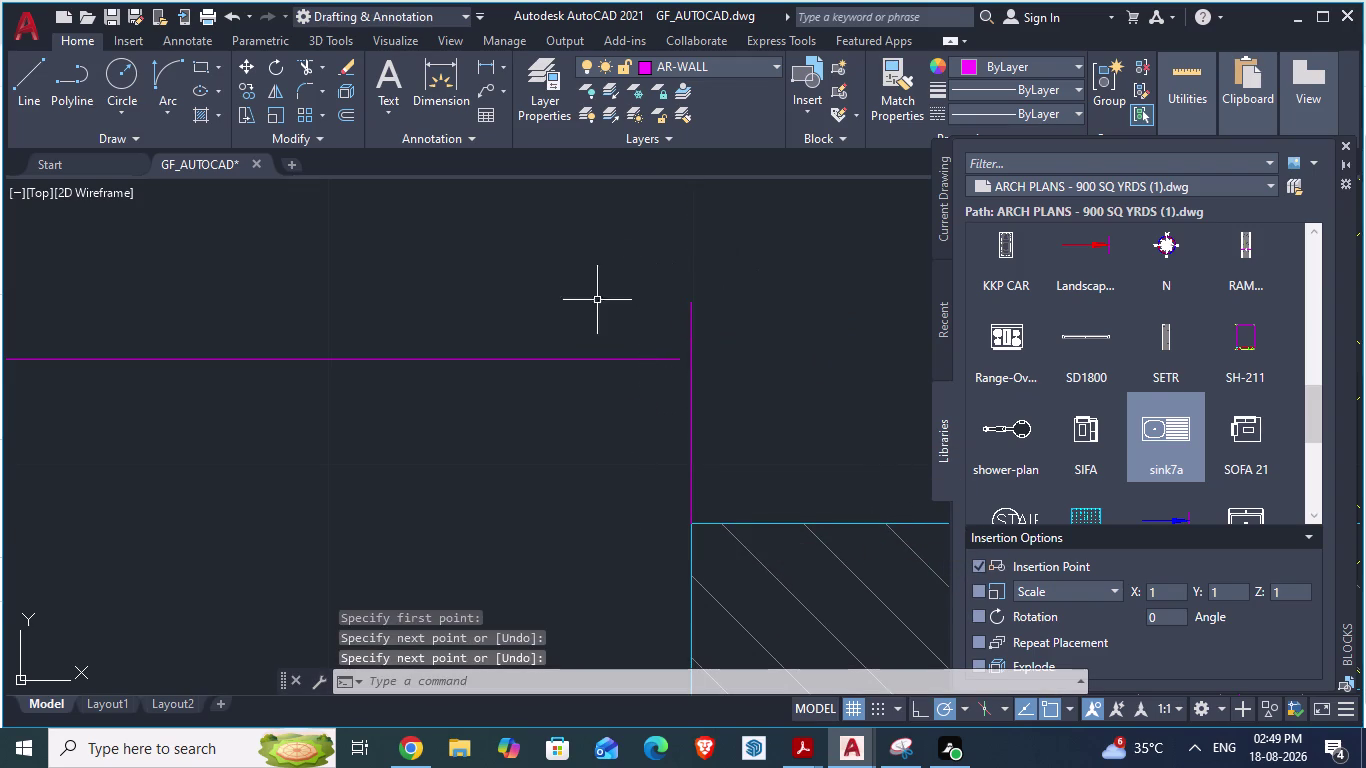
scroll(up, 3)
Extend the horizontal partition line to the vertical line and save the drawing.
text(ex)
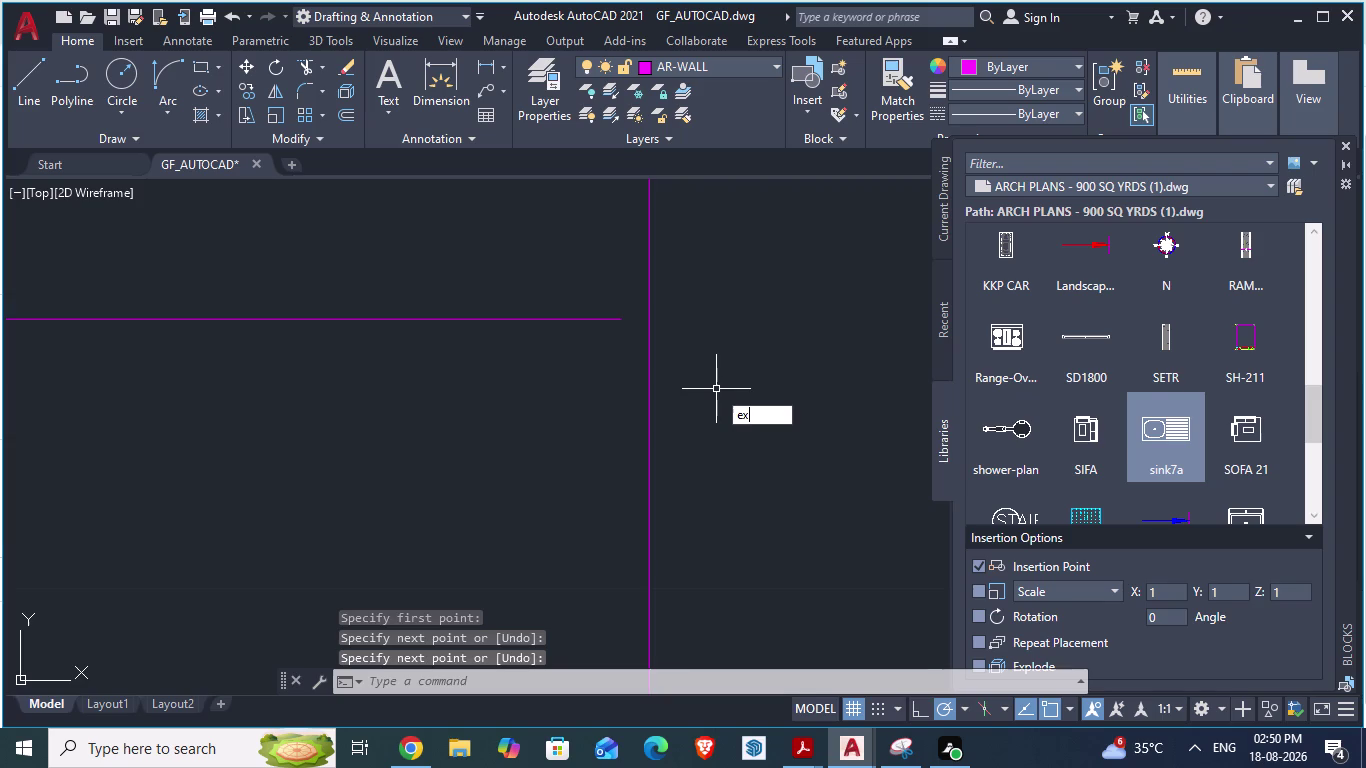
key(Return)
scroll(up, 3)
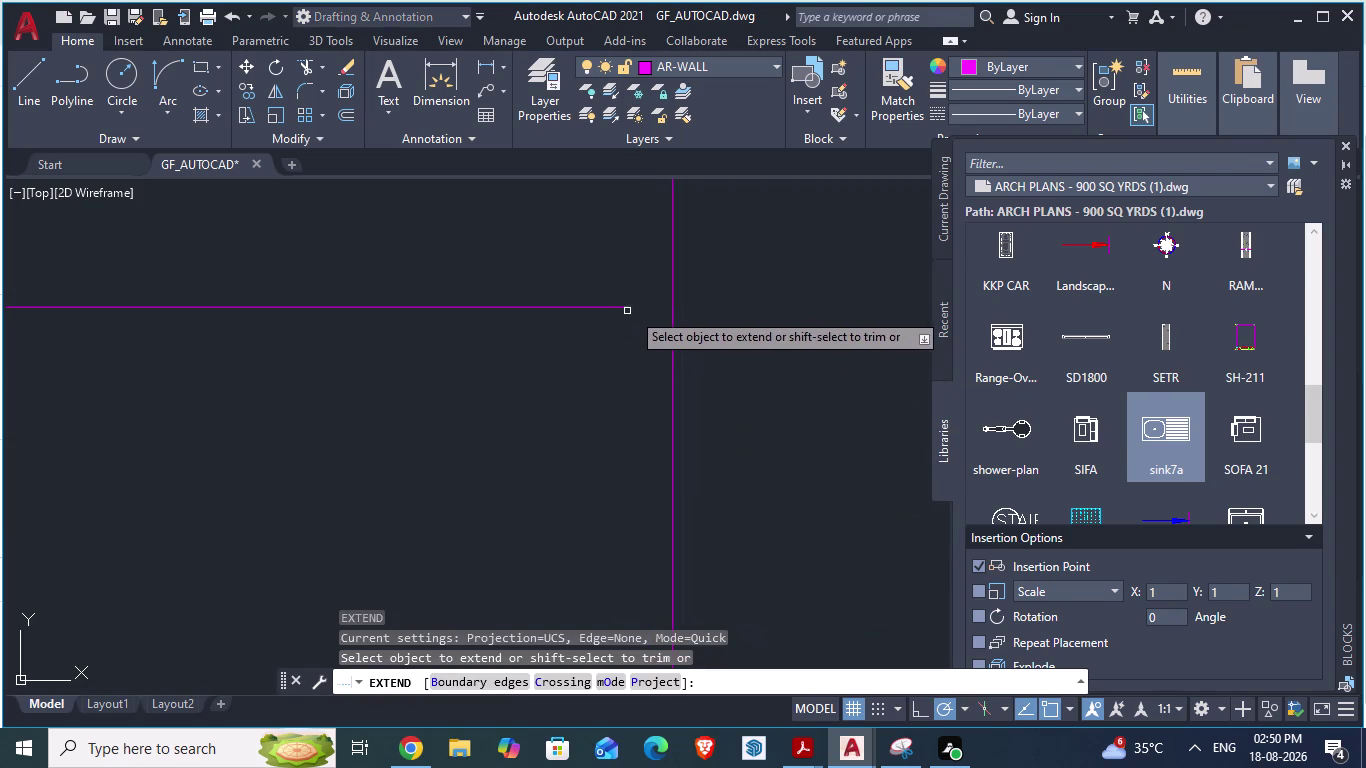
click(610, 307)
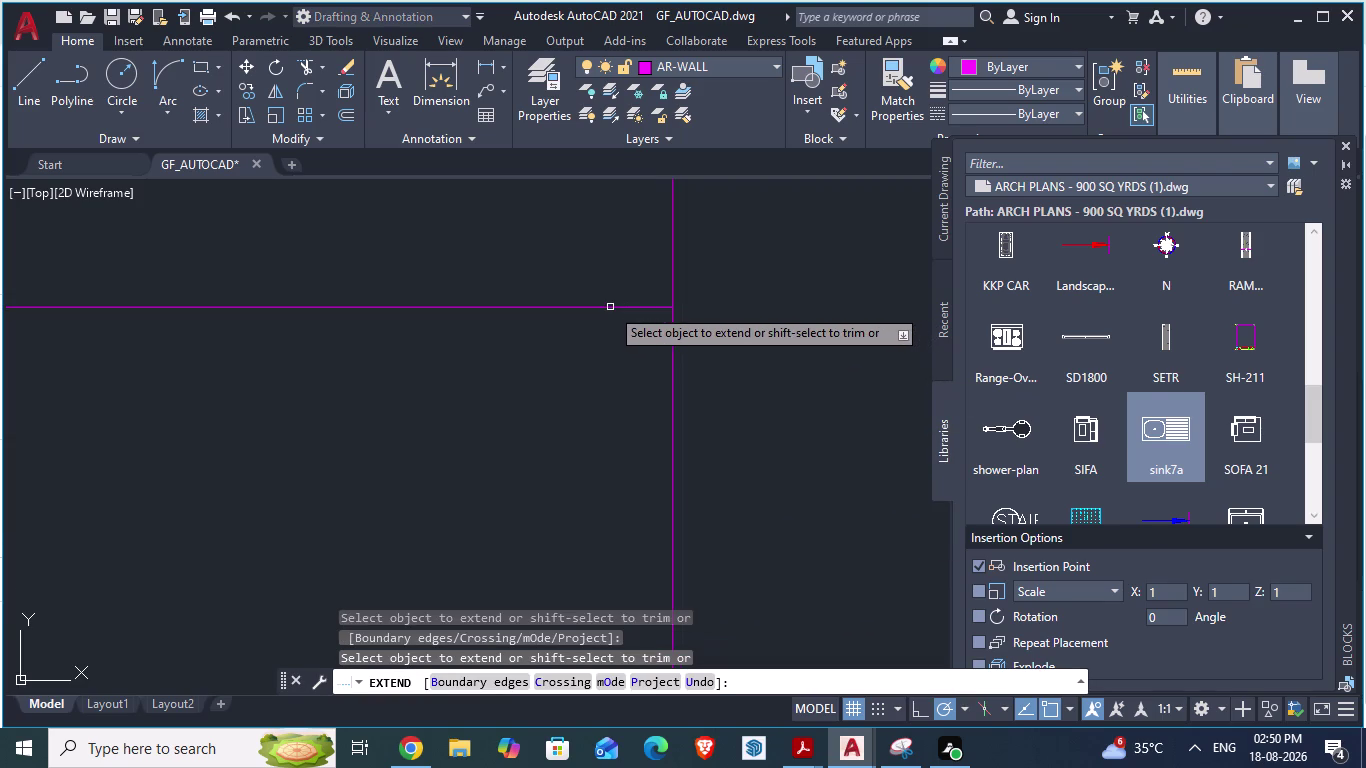
key(Escape)
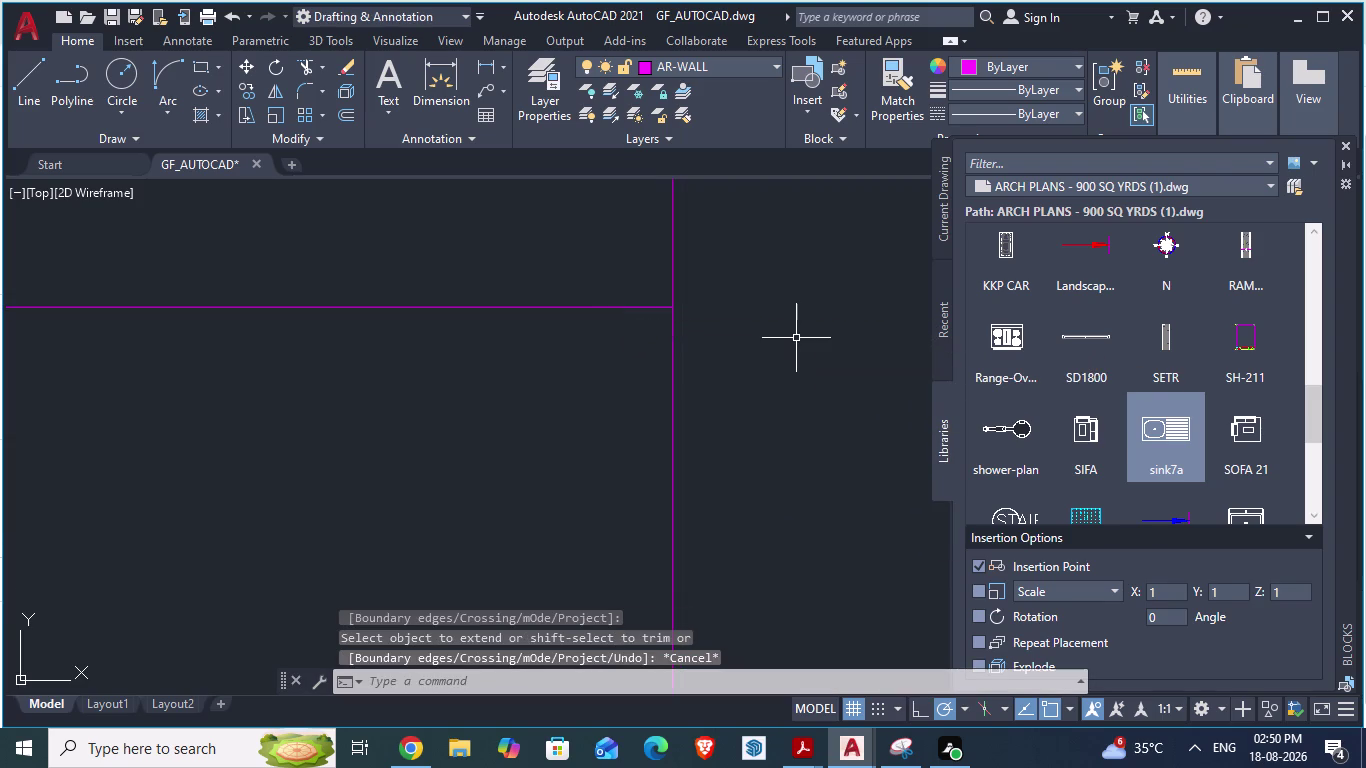
key(ctrl+s)
Delete the 9'-10" guide dimension and go to the ARCH PLANS drawing.
scroll(down, 3)
scroll(down, 3)
scroll(down, 3)
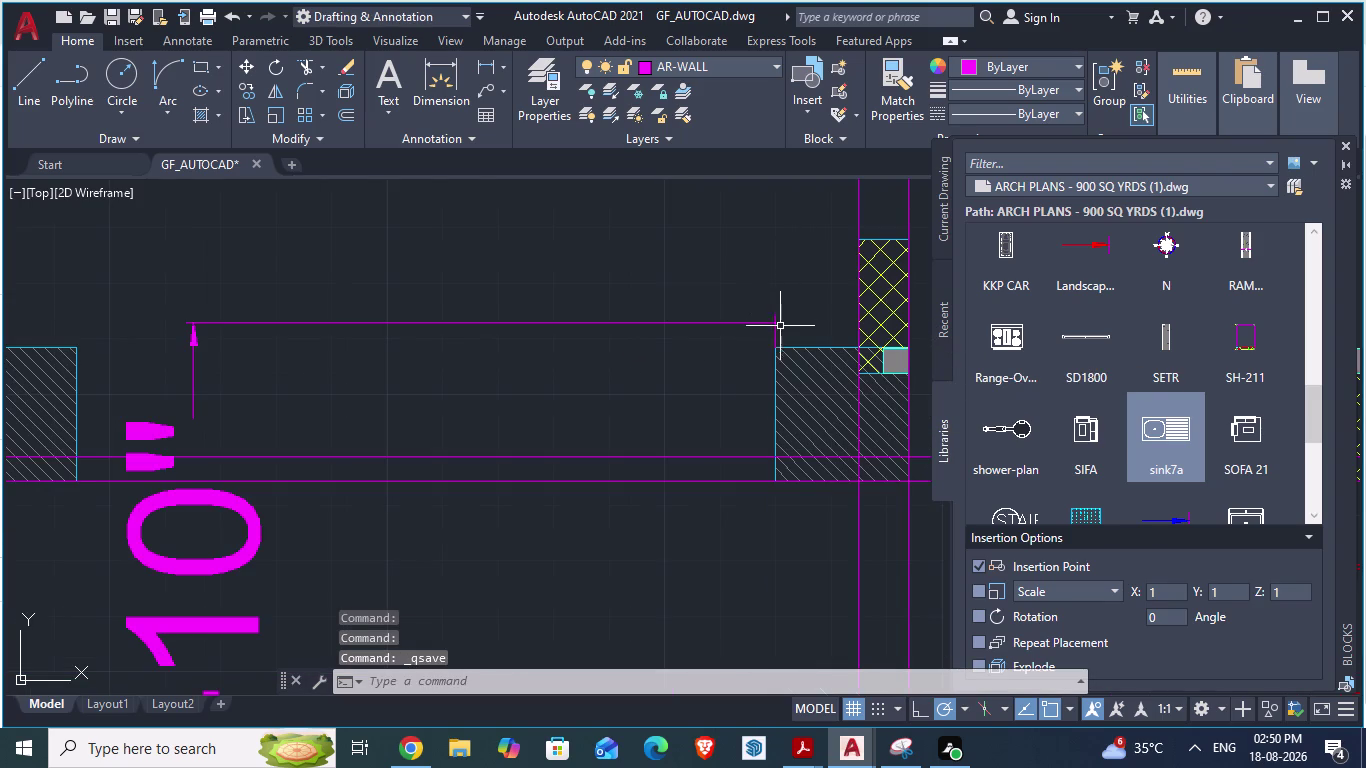
scroll(down, 3)
scroll(down, 3)
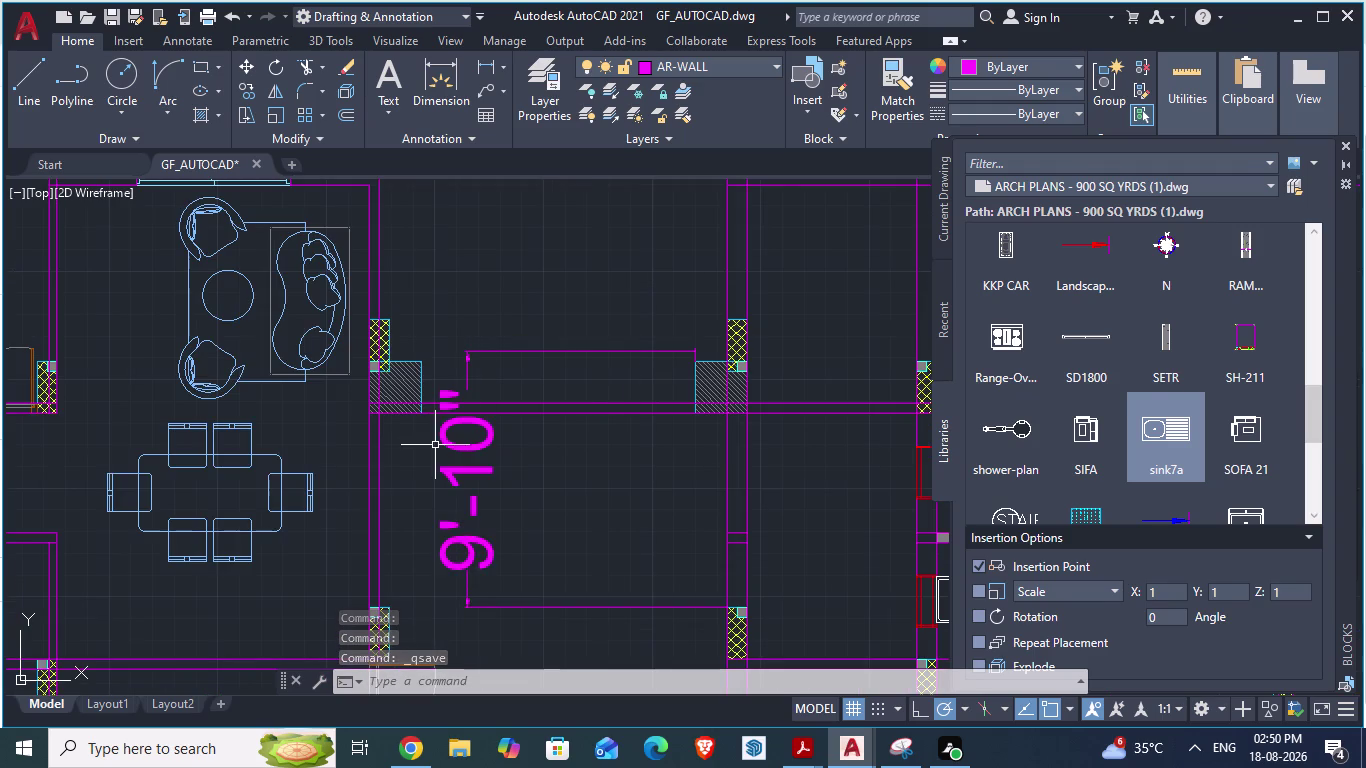
click(451, 438)
key(Delete)
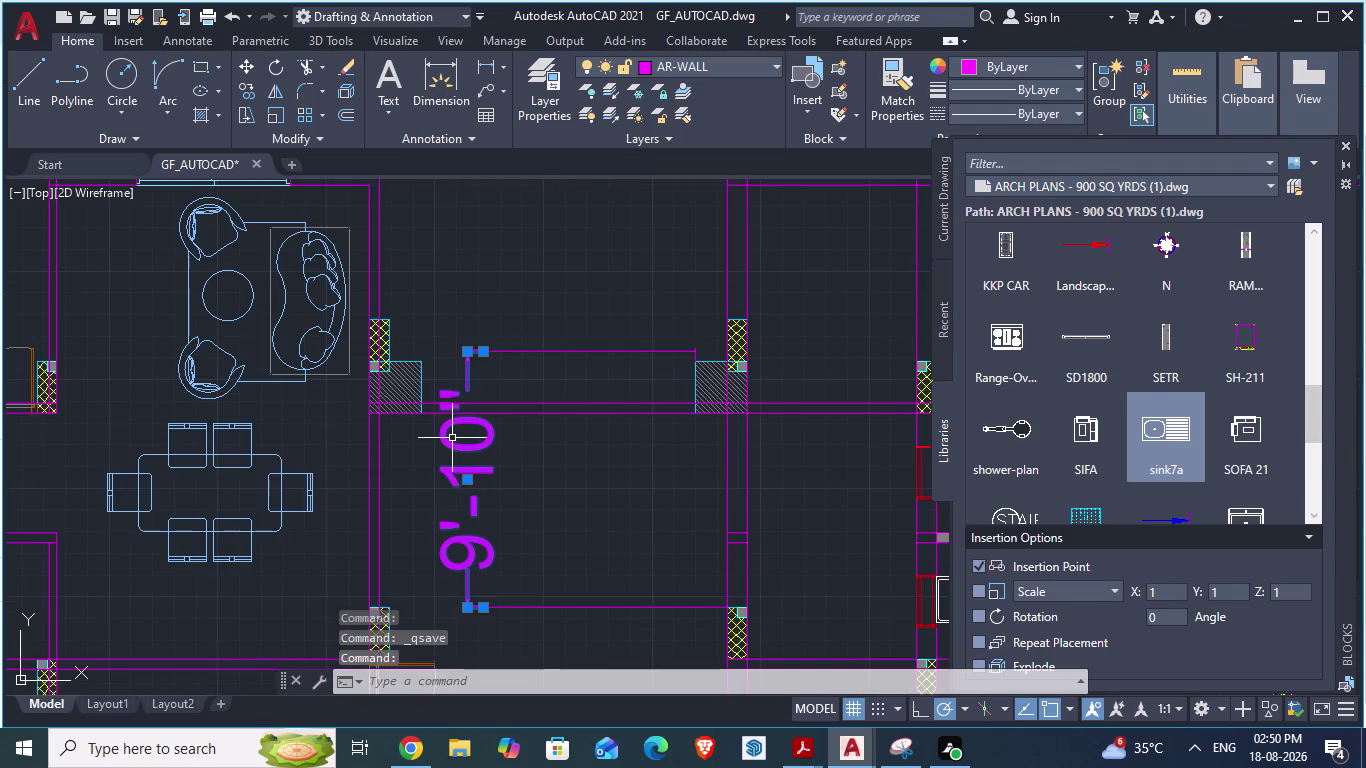
scroll(up, 3)
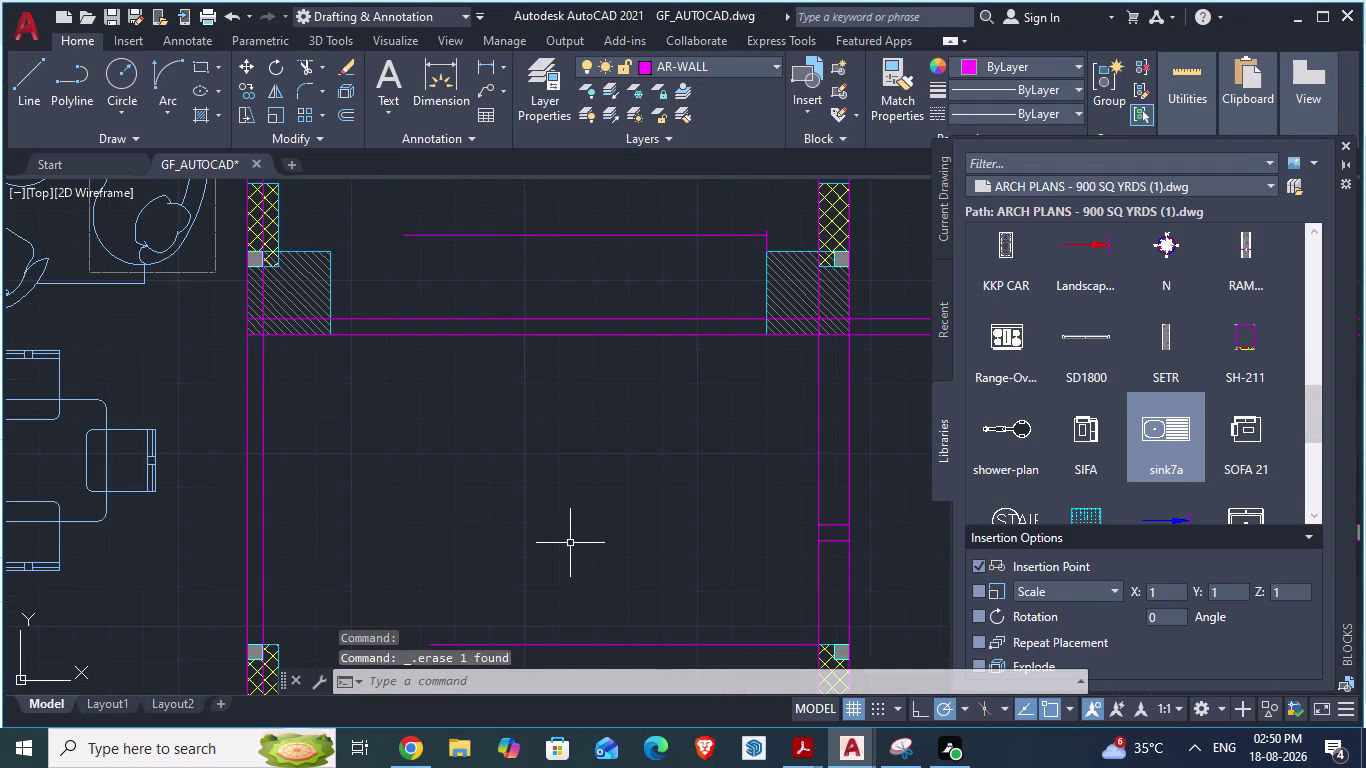
key(alt+Tab)
In ARCH PLANS, finish measuring the utility wall at its corner, then end the measurement.
scroll(down, 3)
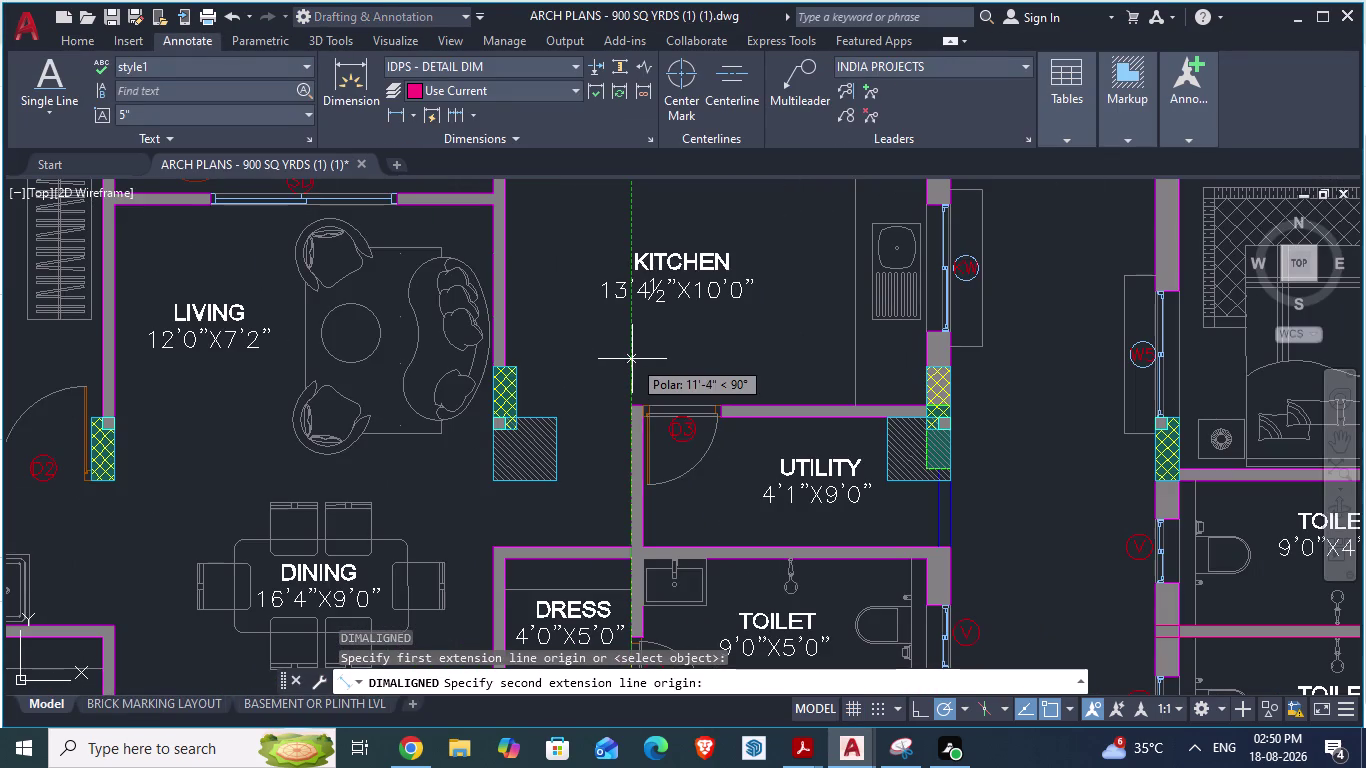
scroll(down, 3)
scroll(up, 3)
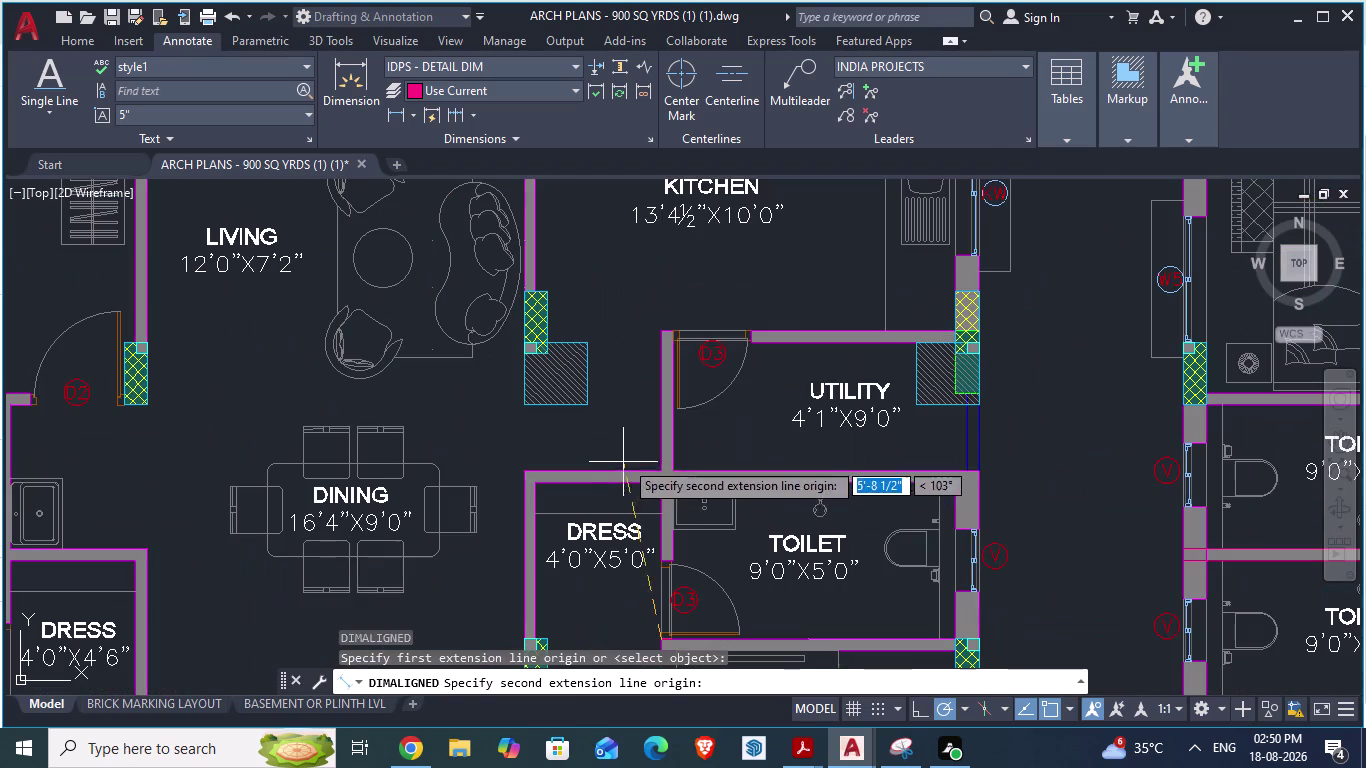
scroll(up, 3)
scroll(up, 3)
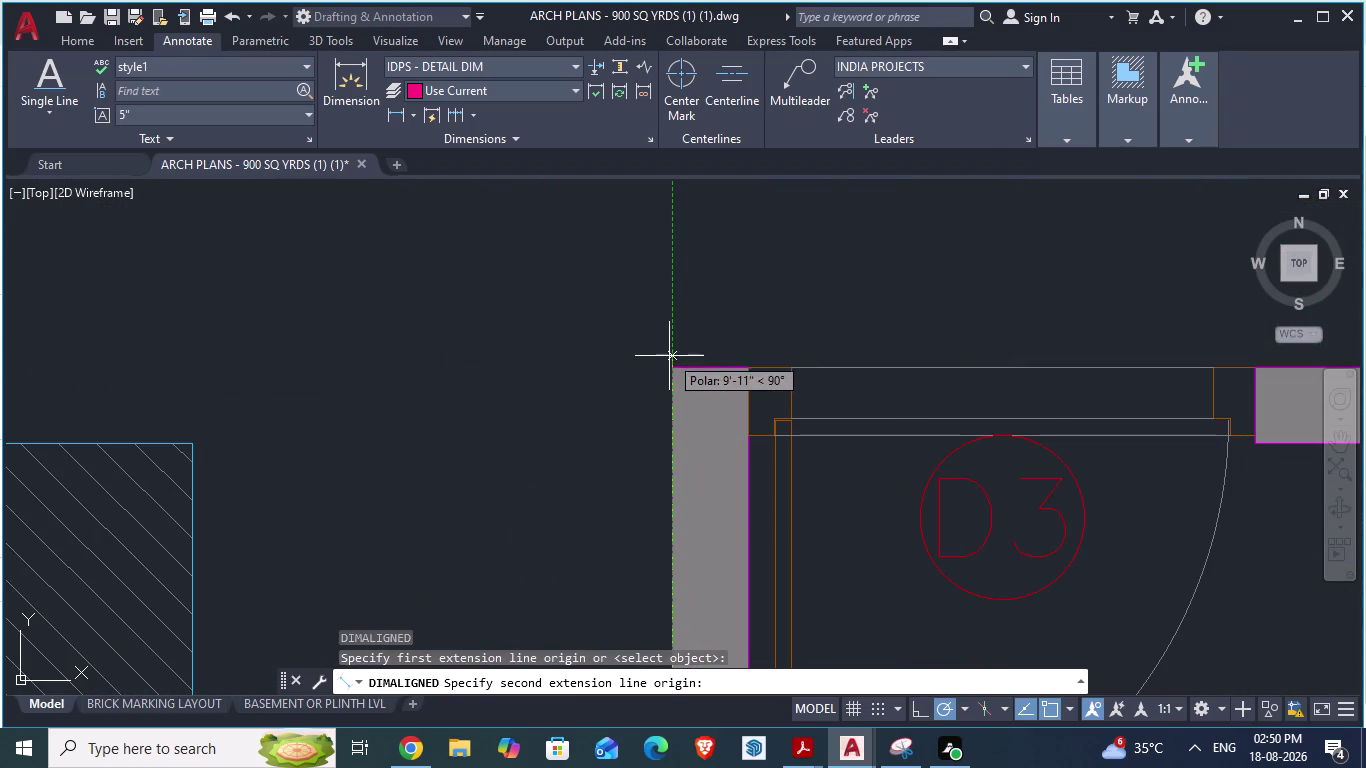
scroll(down, 3)
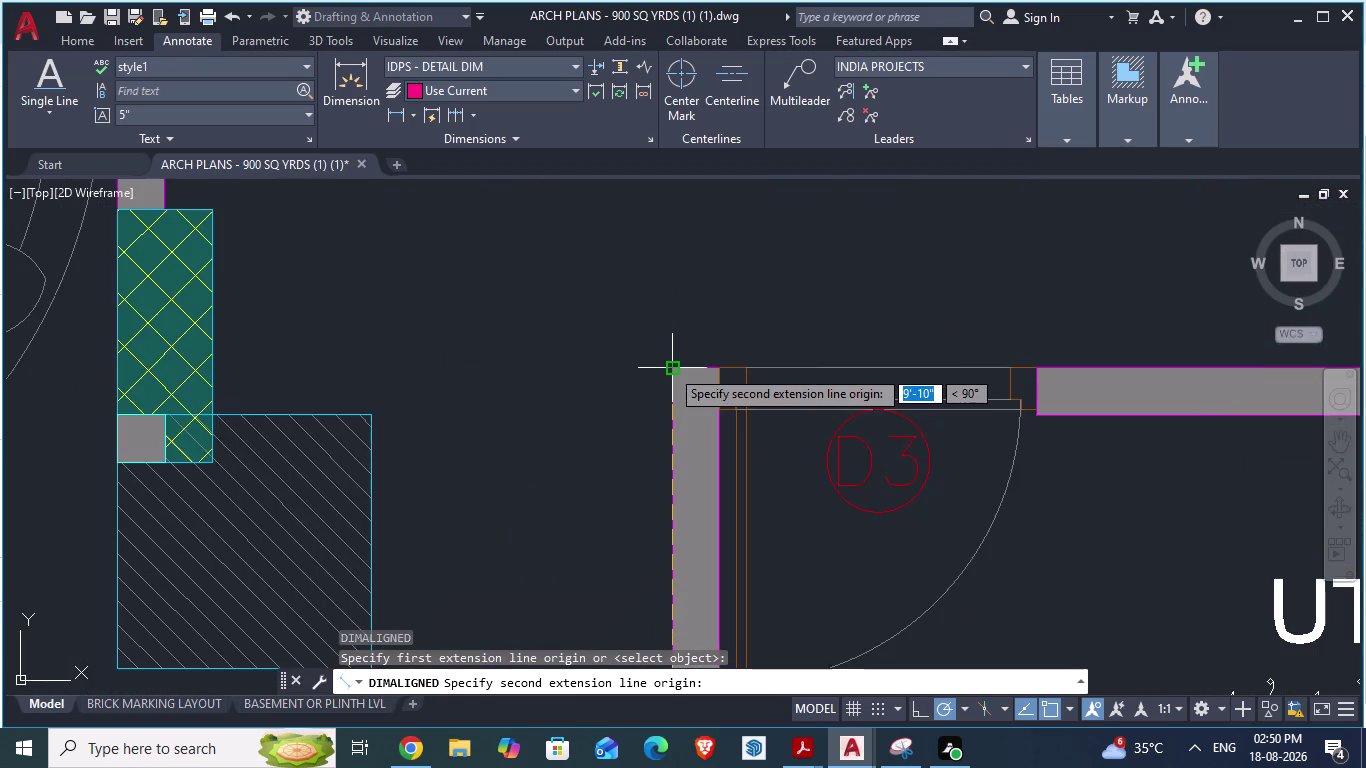
scroll(down, 3)
scroll(up, 3)
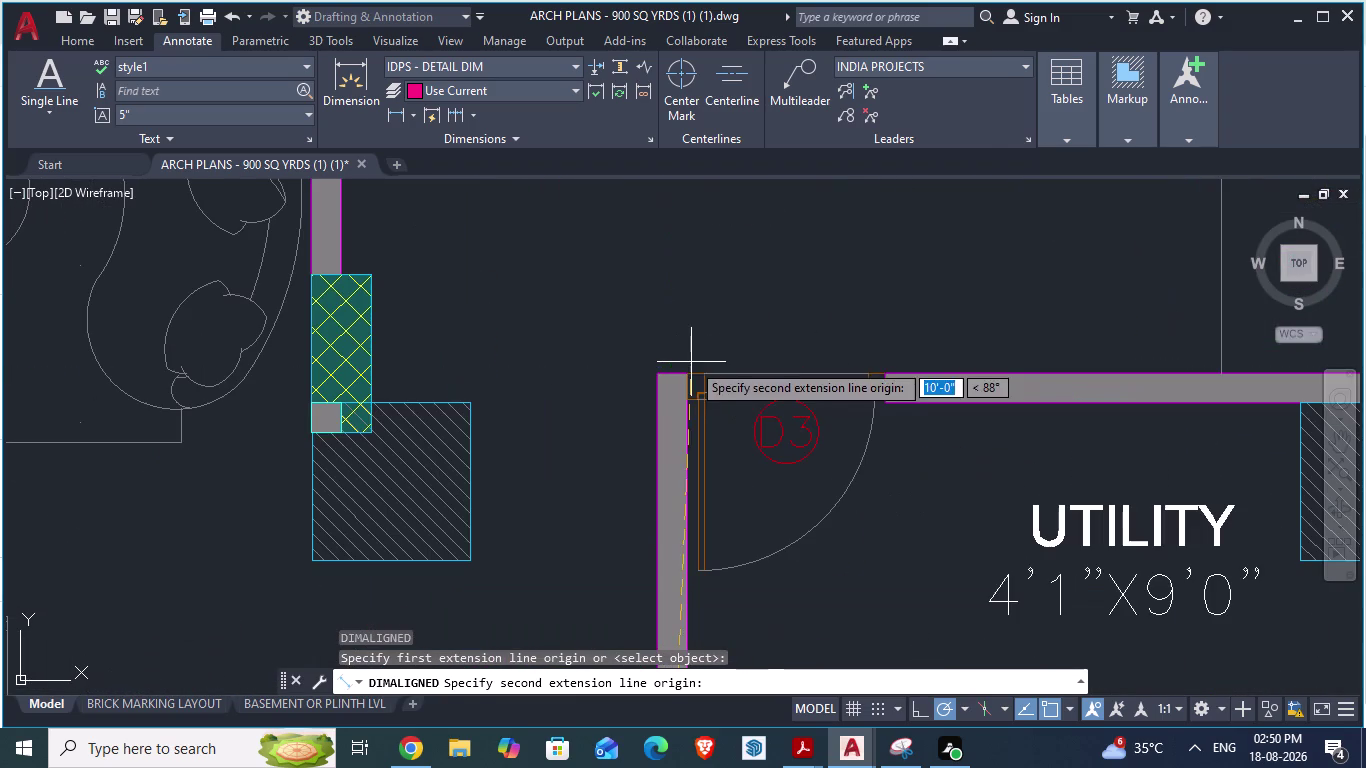
click(656, 366)
scroll(down, 3)
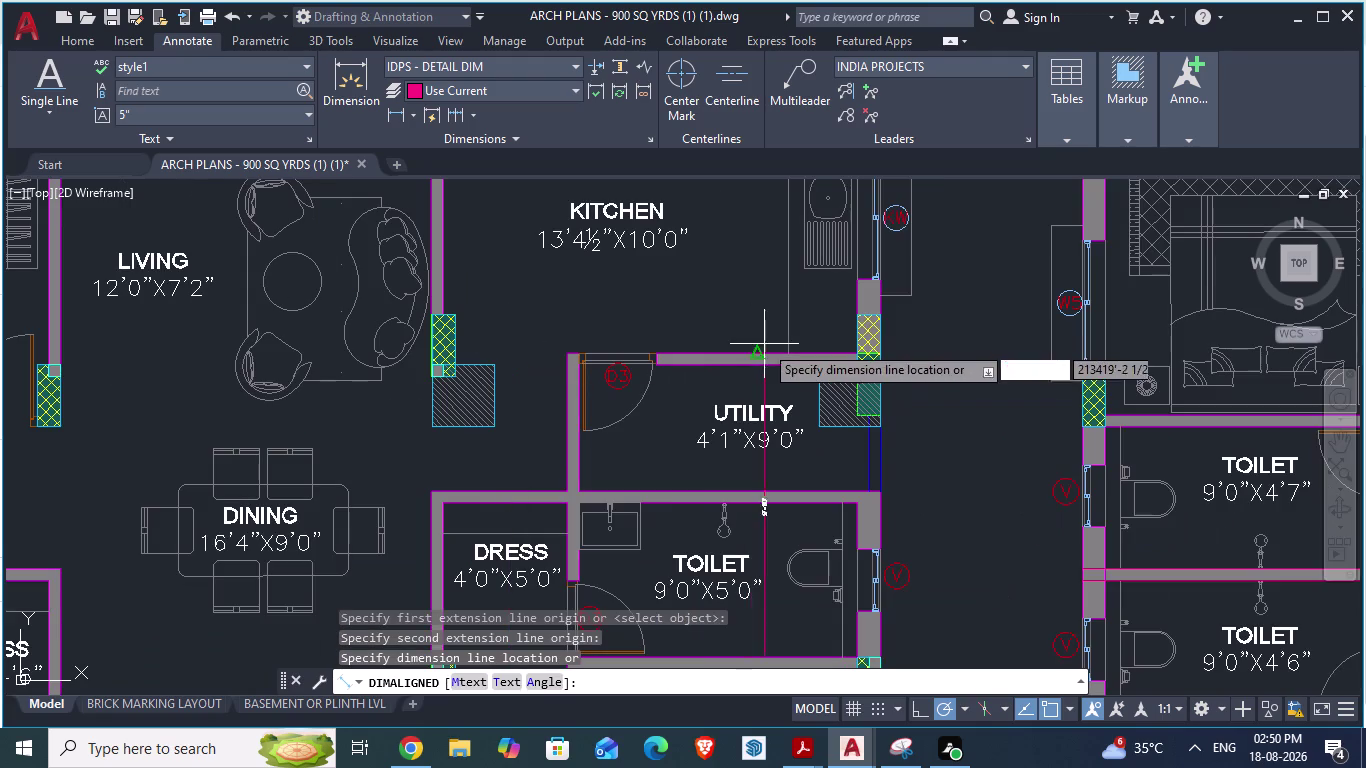
scroll(up, 3)
scroll(up, 3)
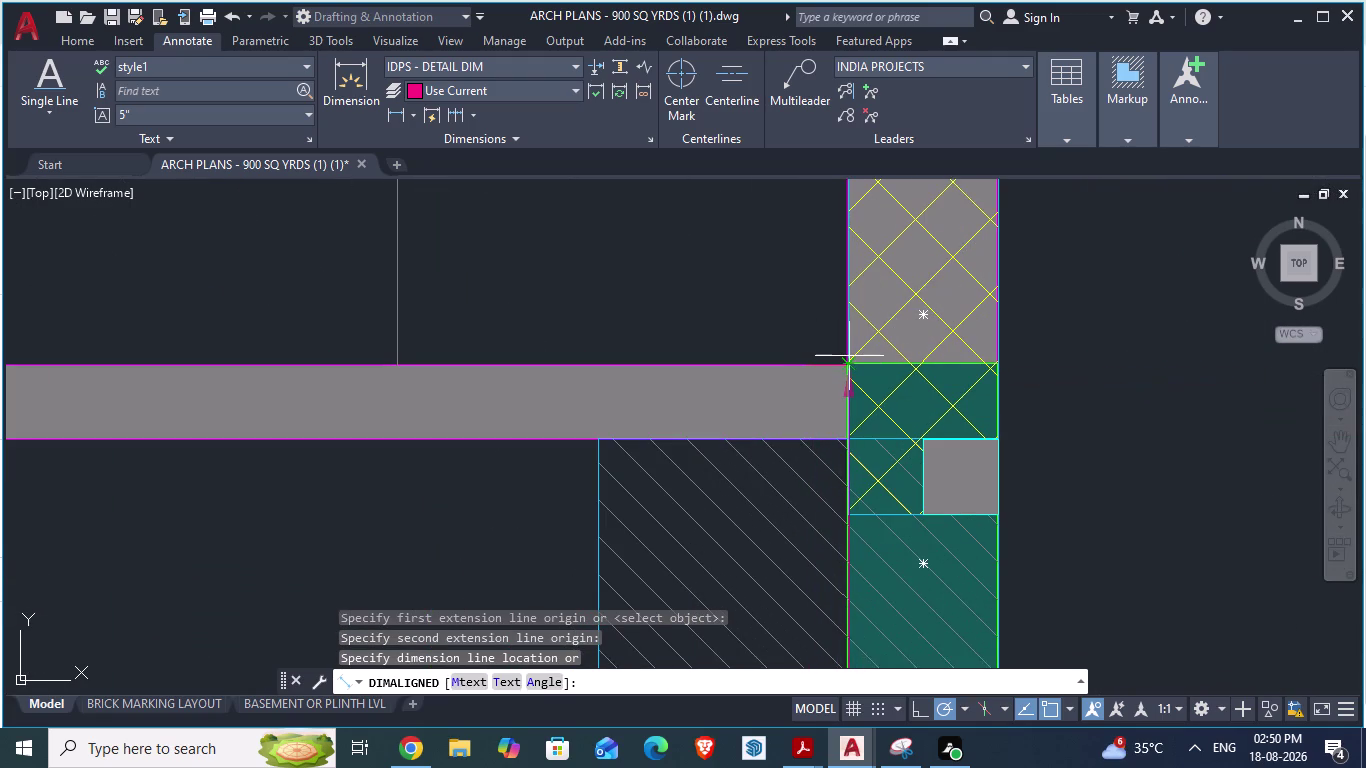
key(Escape)
Cancel the pending selection in ARCH PLANS and return to GF_AUTOCAD.dwg.
scroll(up, 3)
scroll(down, 3)
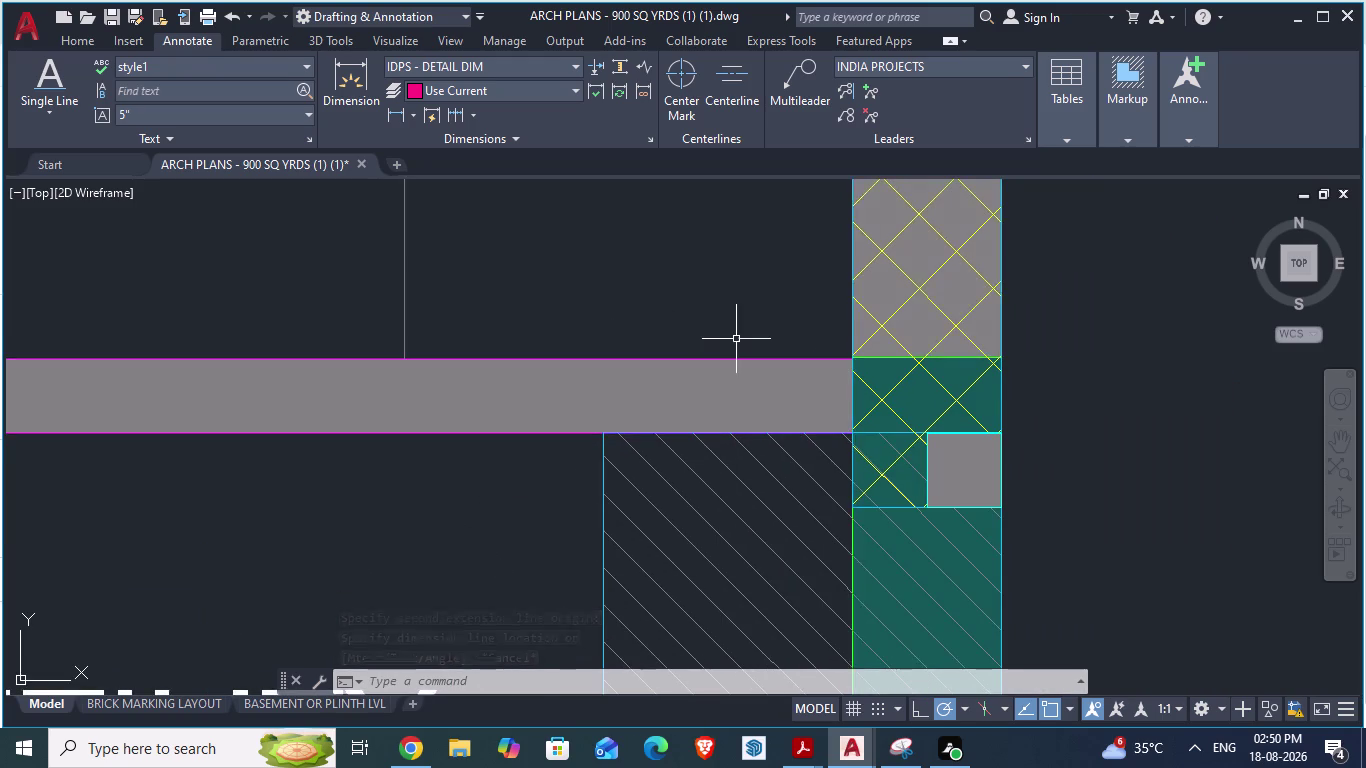
scroll(down, 3)
scroll(down, 3)
scroll(up, 3)
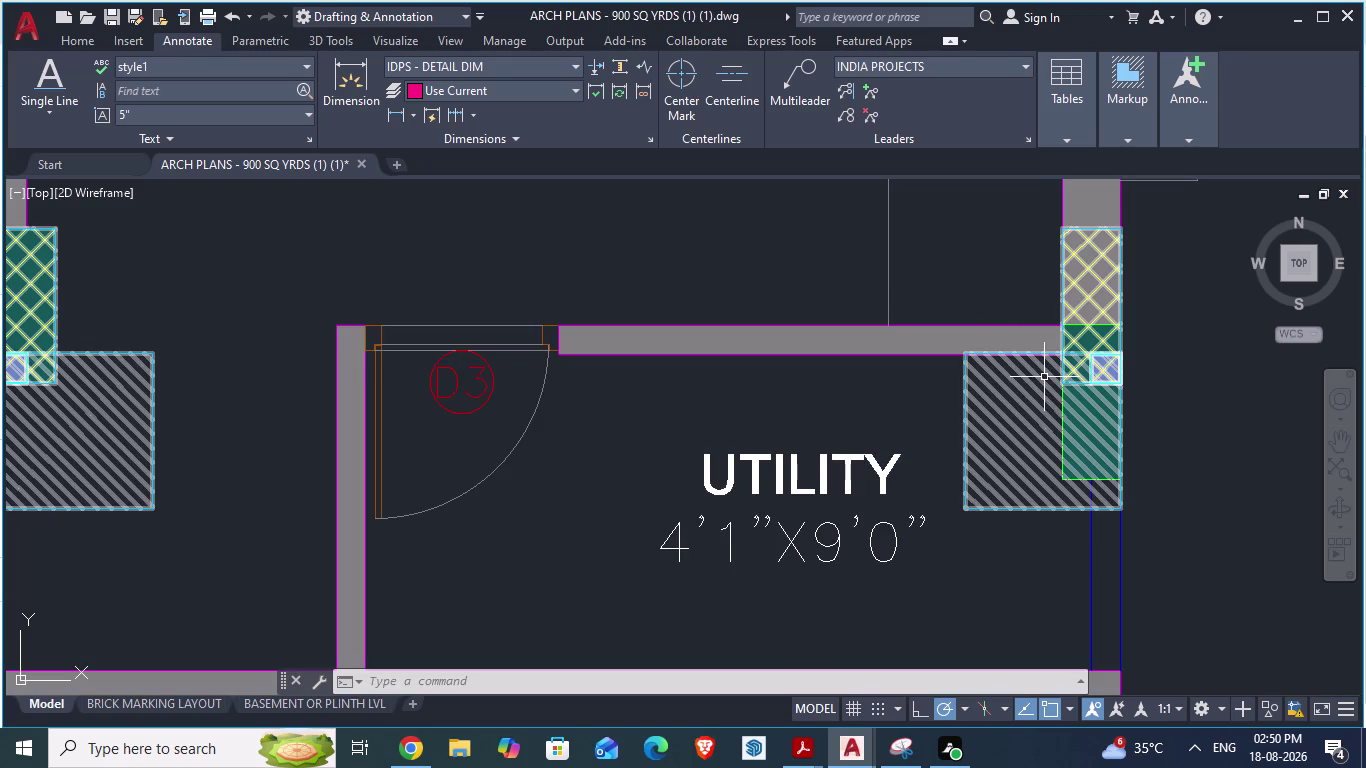
scroll(up, 3)
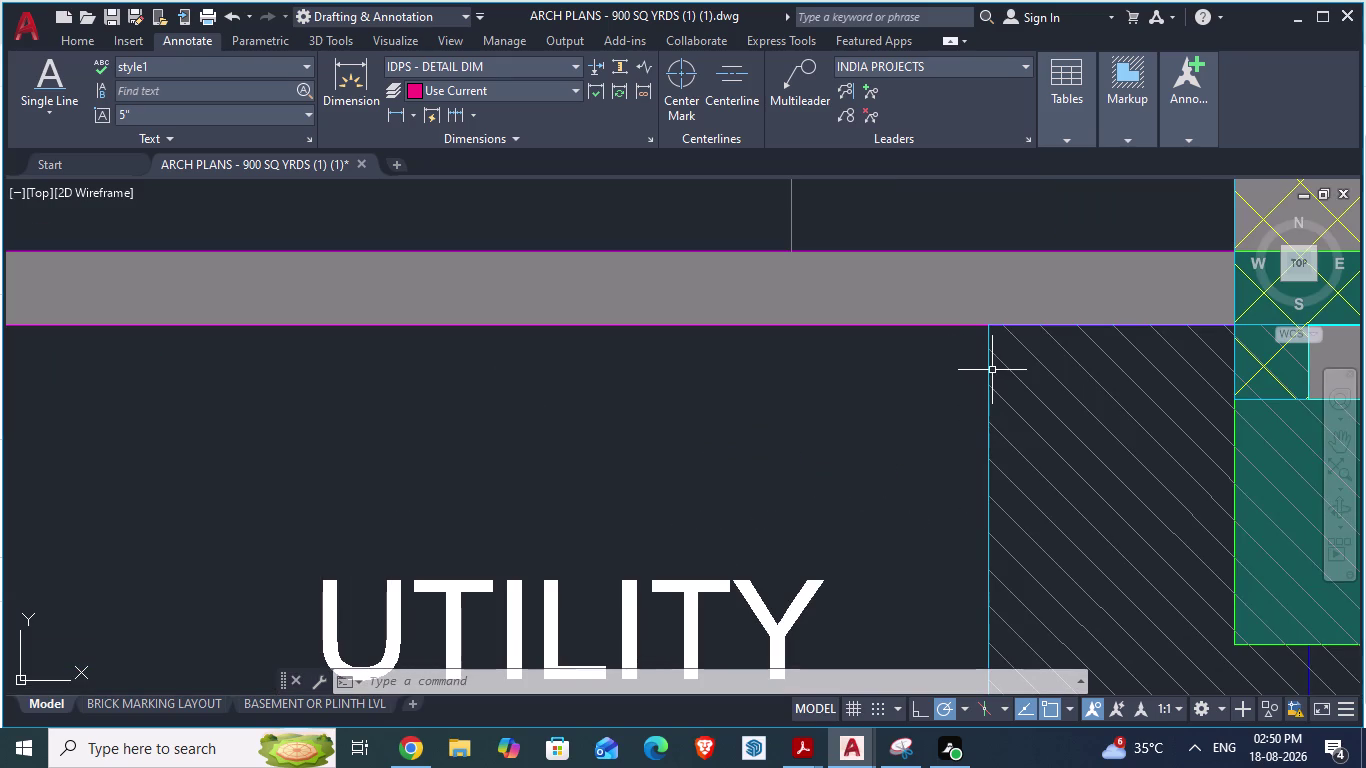
click(992, 370)
scroll(down, 3)
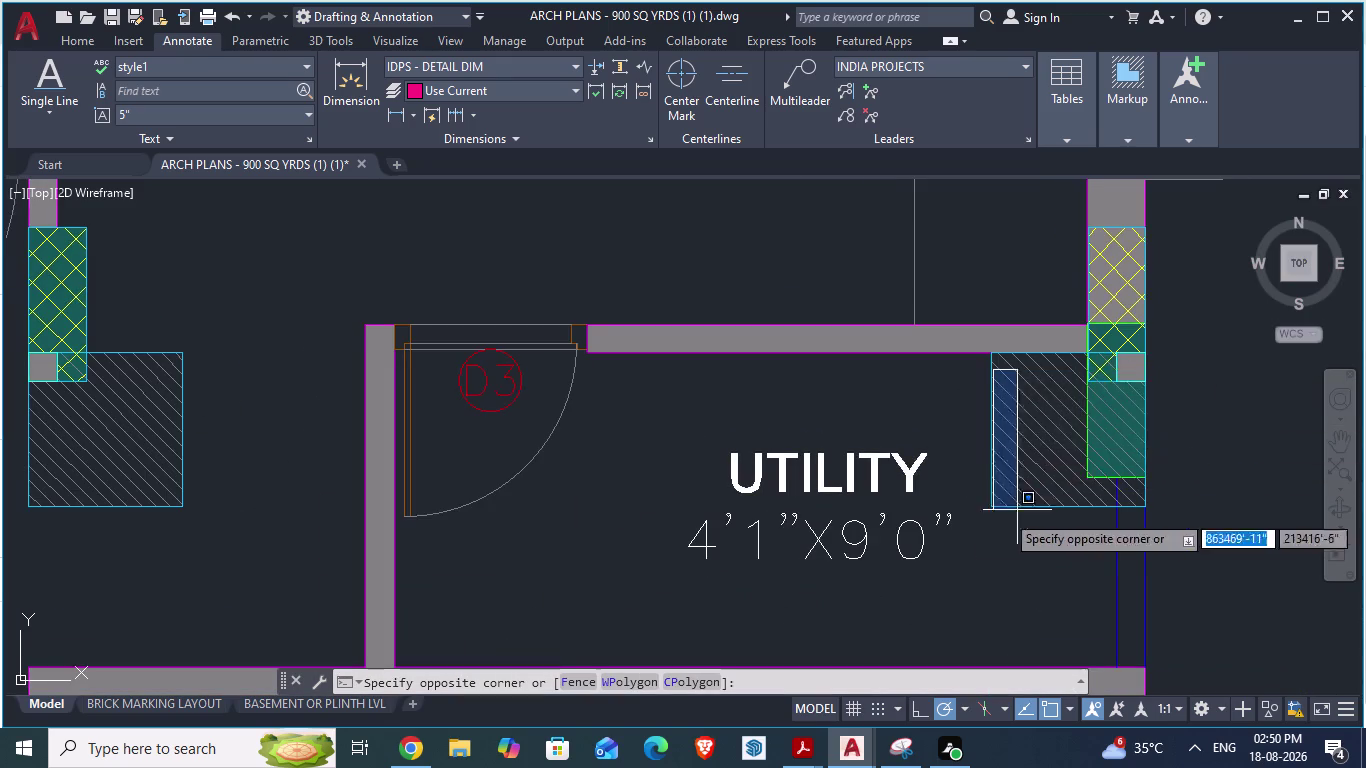
key(Escape)
key(alt+Tab)
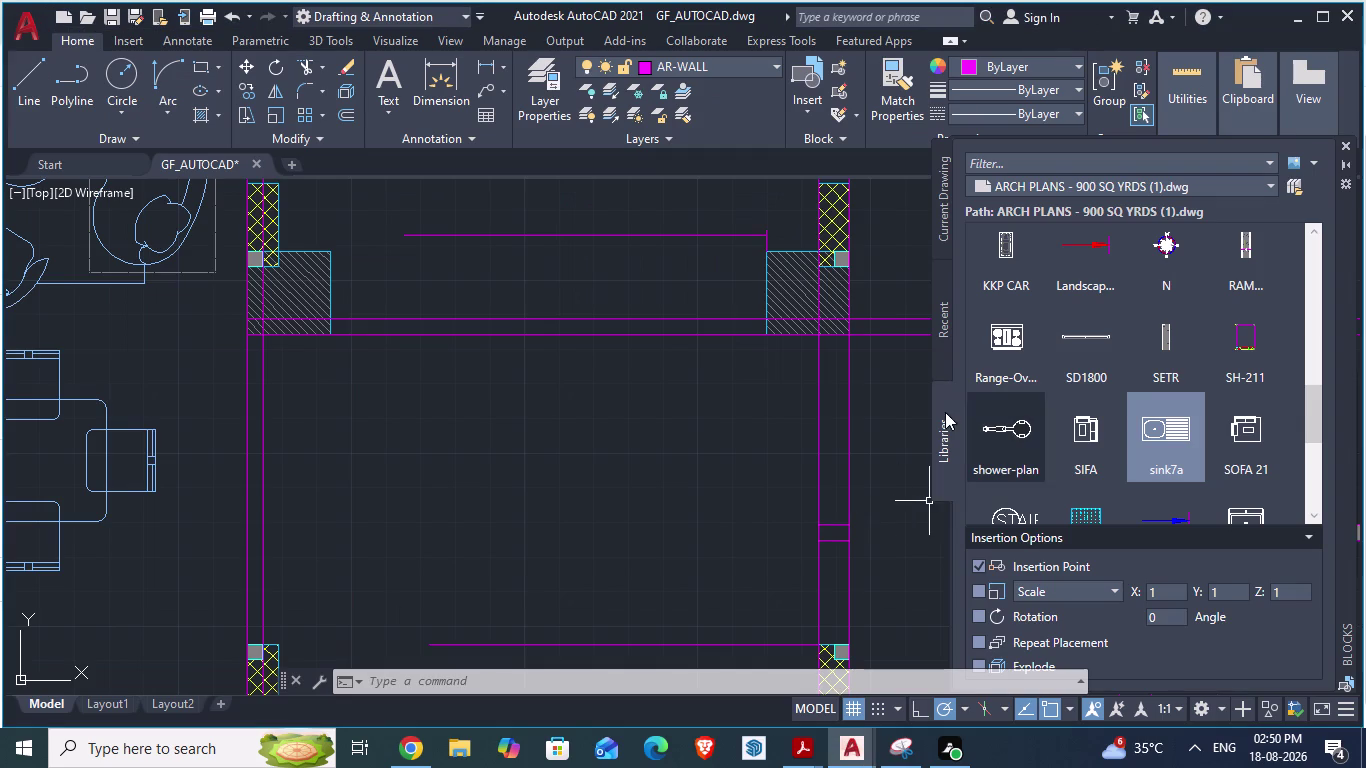
Delete the short stray vertical wall line from the ground-floor plan.
scroll(up, 3)
scroll(down, 3)
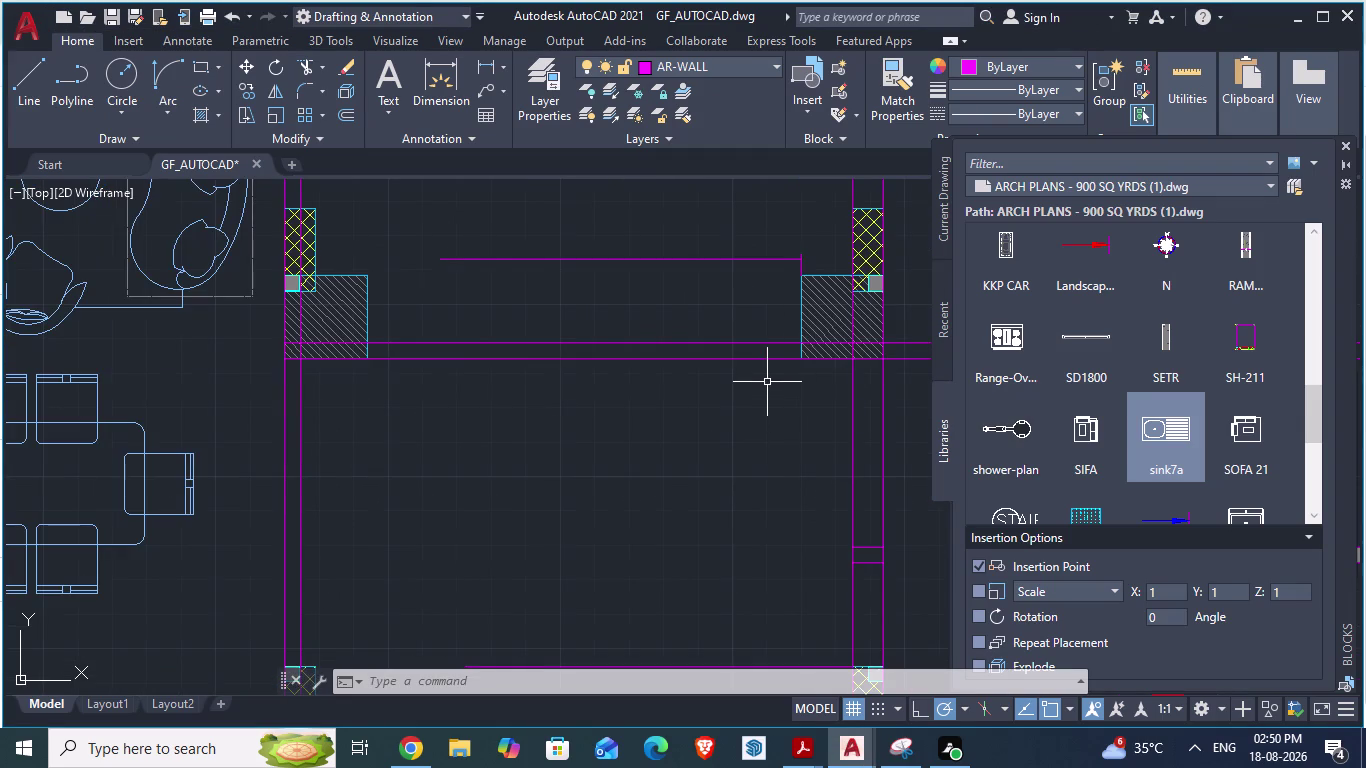
scroll(up, 3)
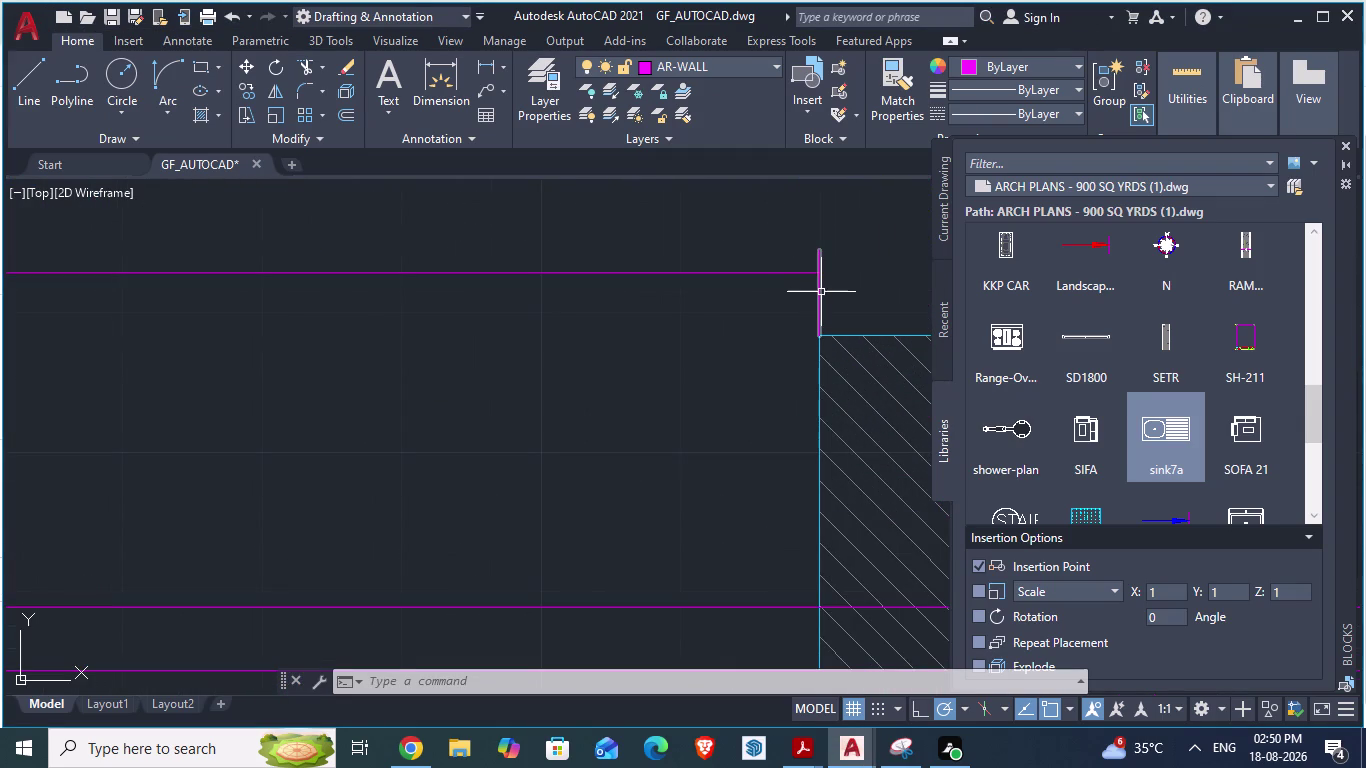
click(822, 292)
key(Delete)
Draw a new 9'-8¾" horizontal partition line at 180°, then return to ARCH PLANS.
scroll(up, 3)
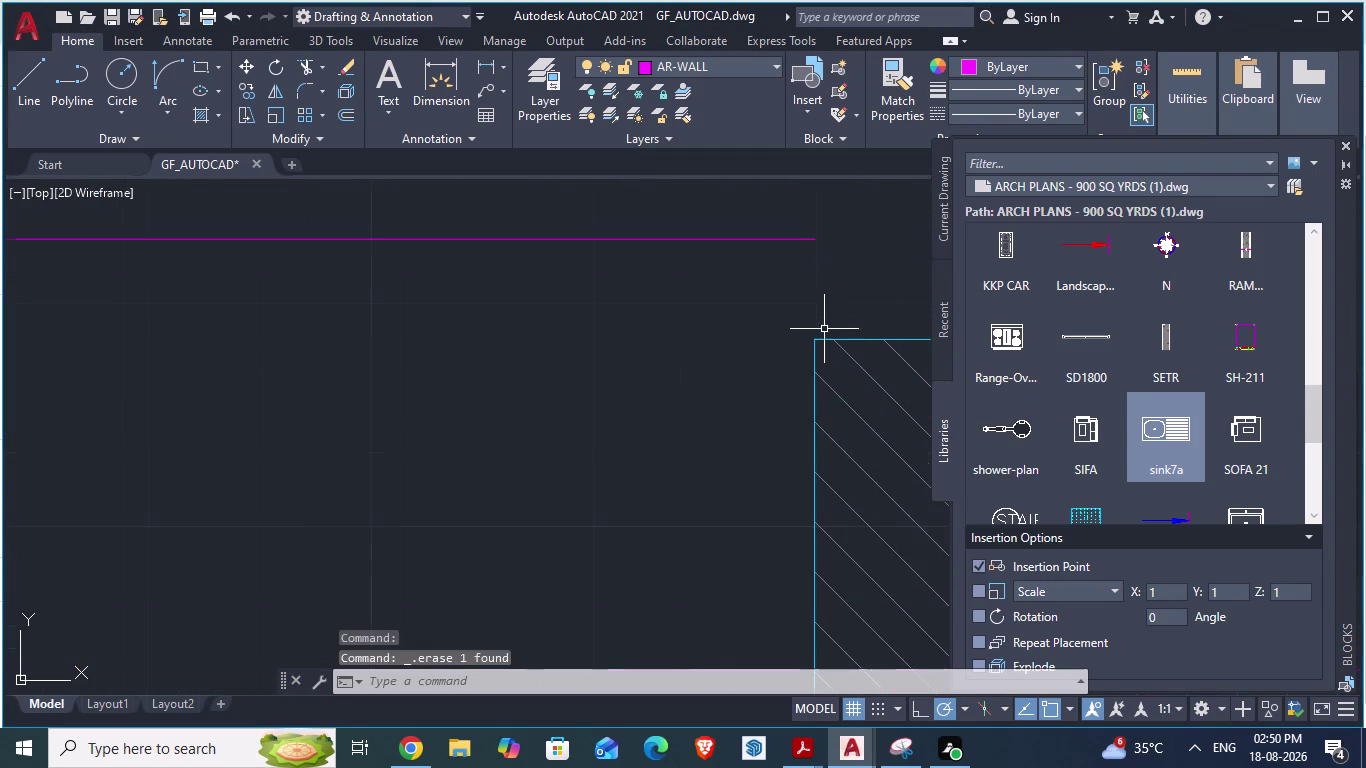
key(l)
key(Return)
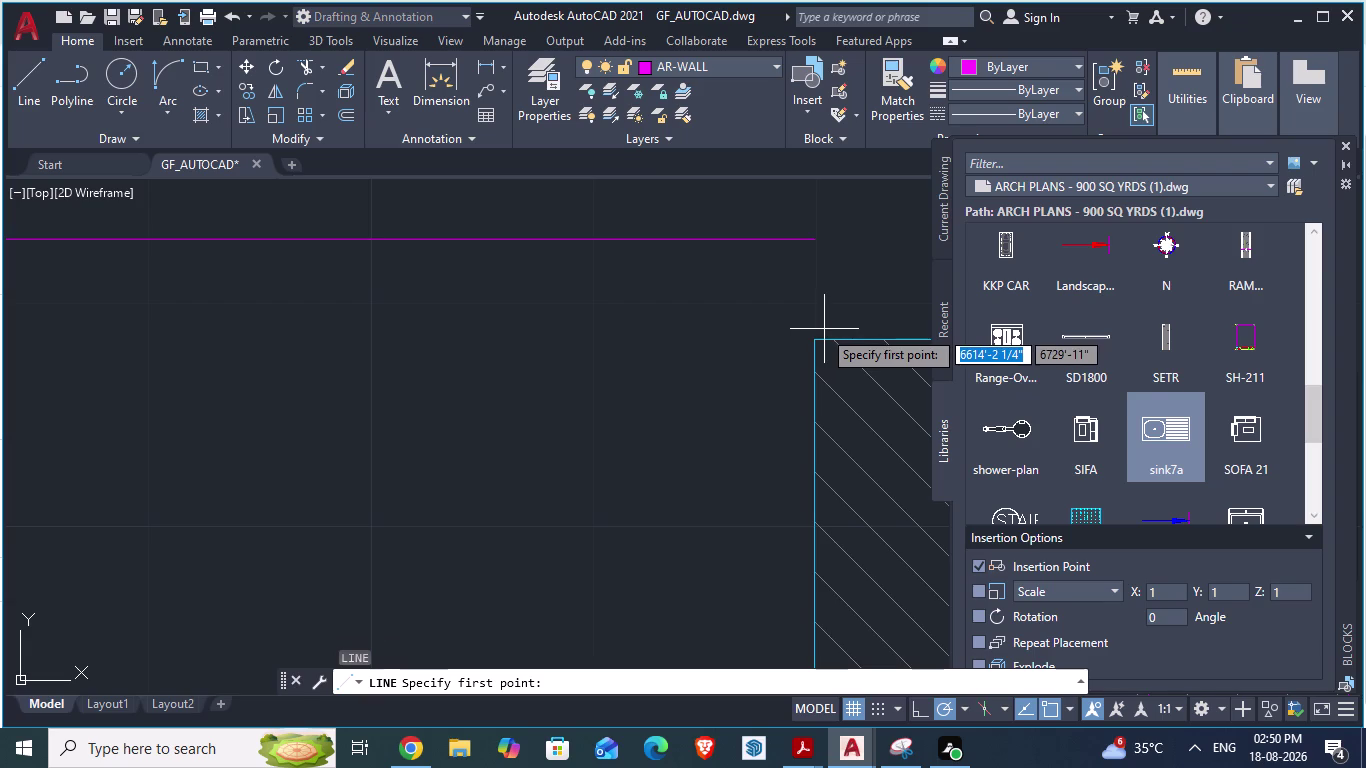
click(818, 336)
scroll(down, 3)
scroll(down, 3)
scroll(down, 3)
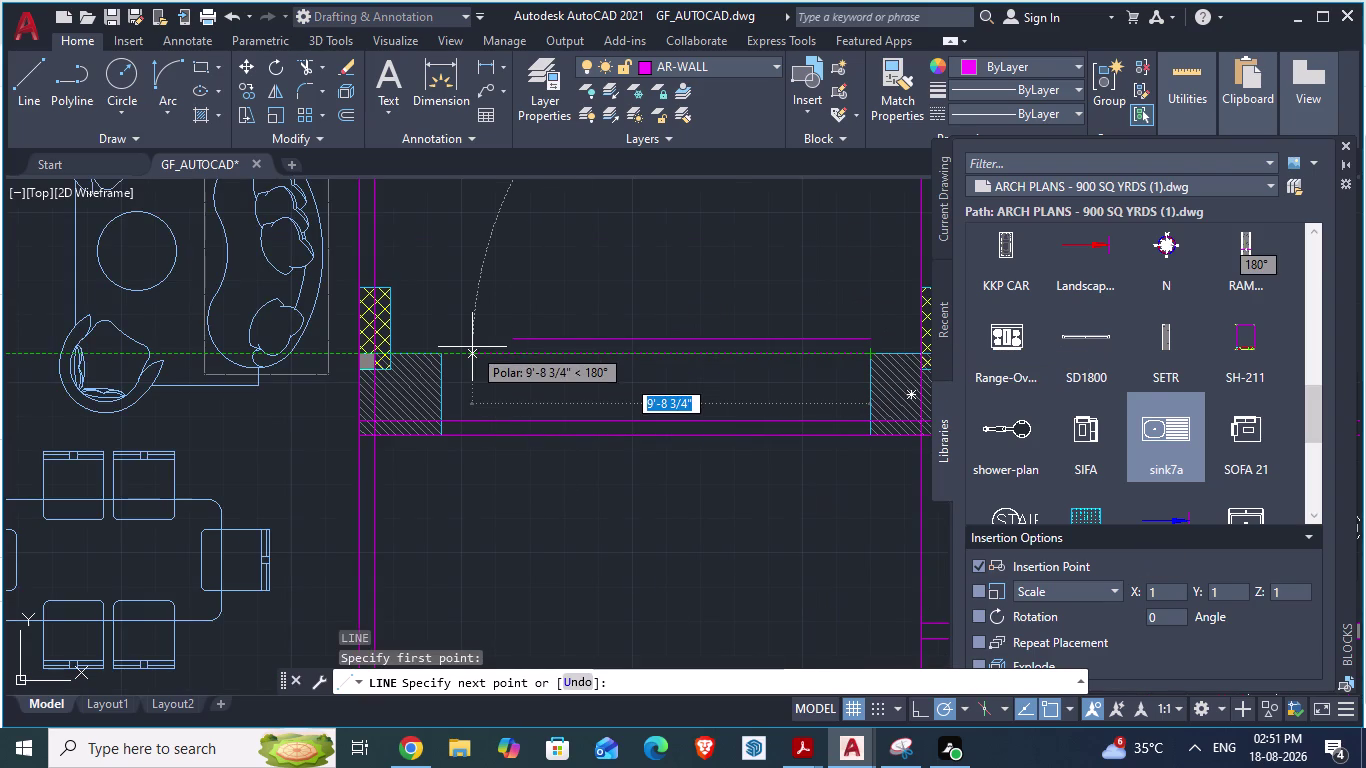
click(472, 347)
key(Return)
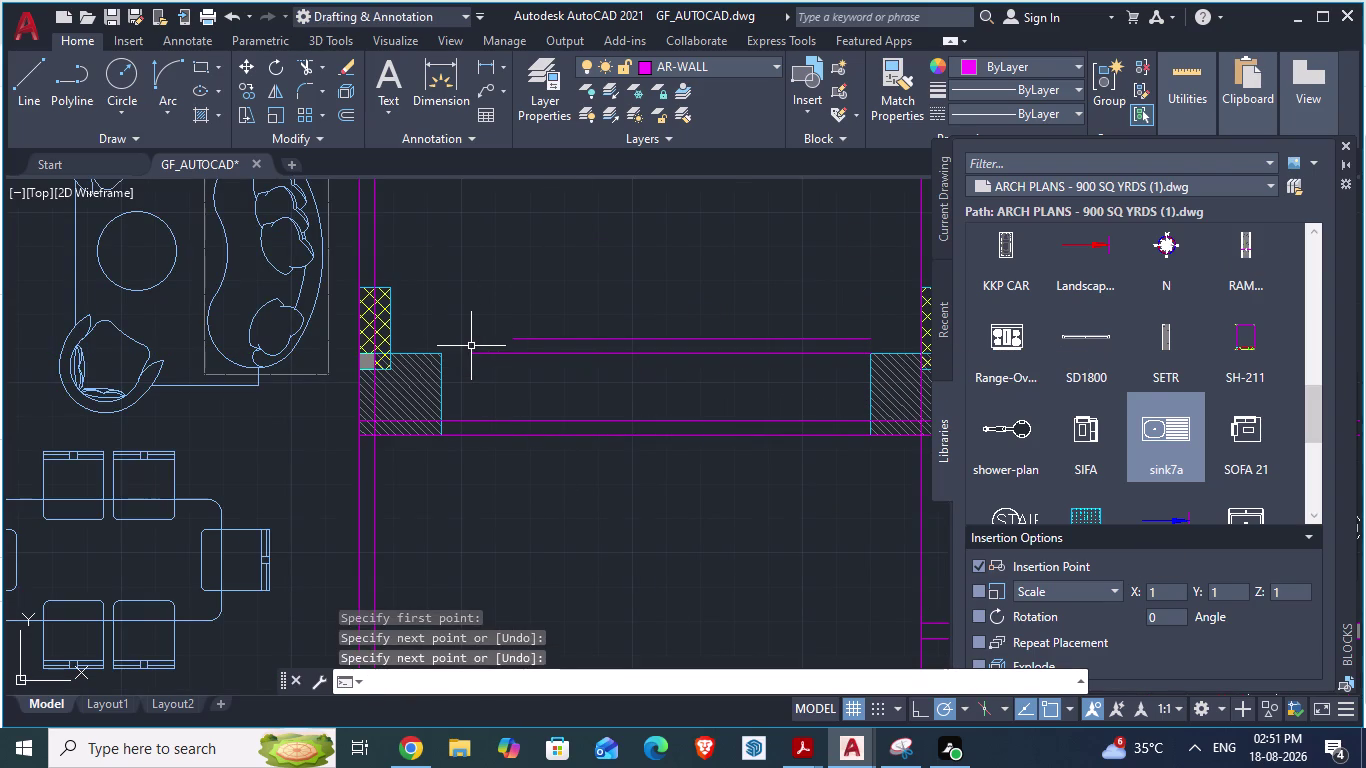
scroll(down, 3)
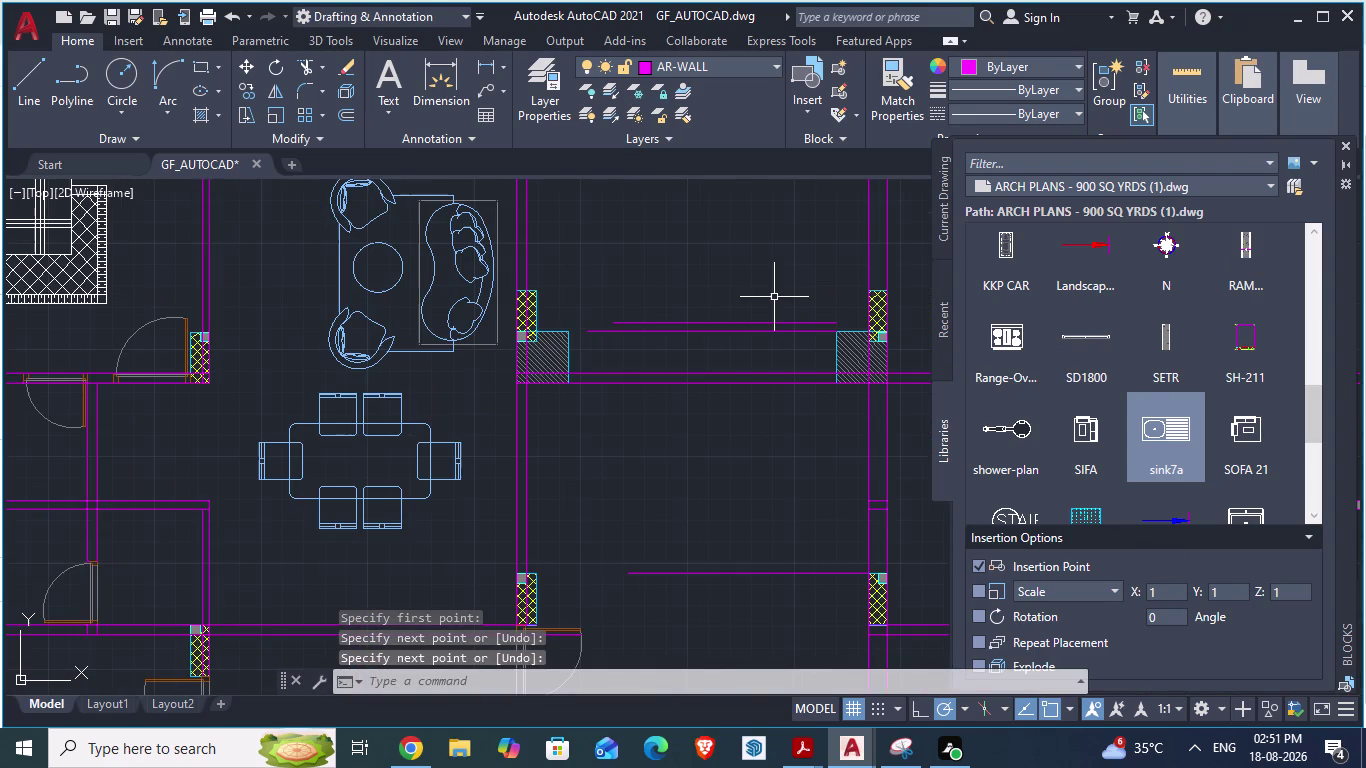
scroll(up, 3)
scroll(up, 3)
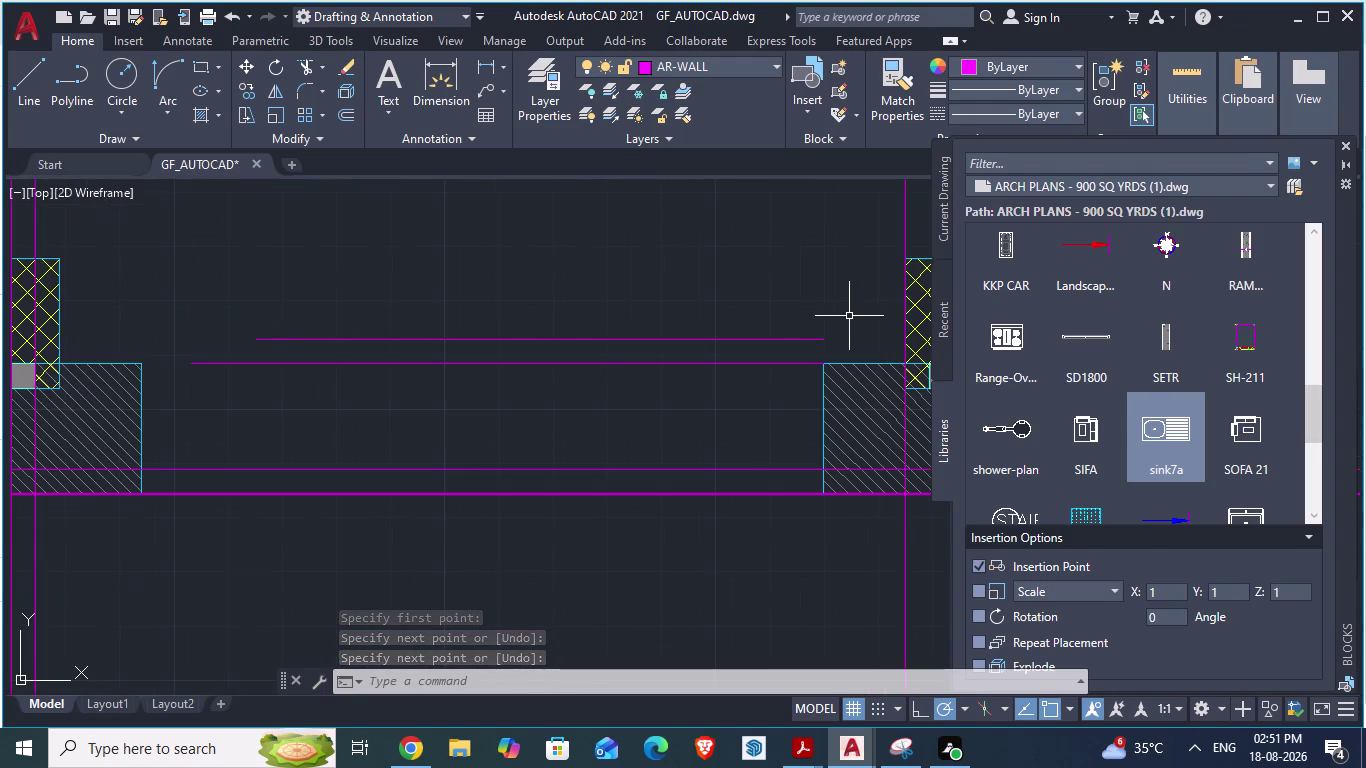
key(alt+Tab)
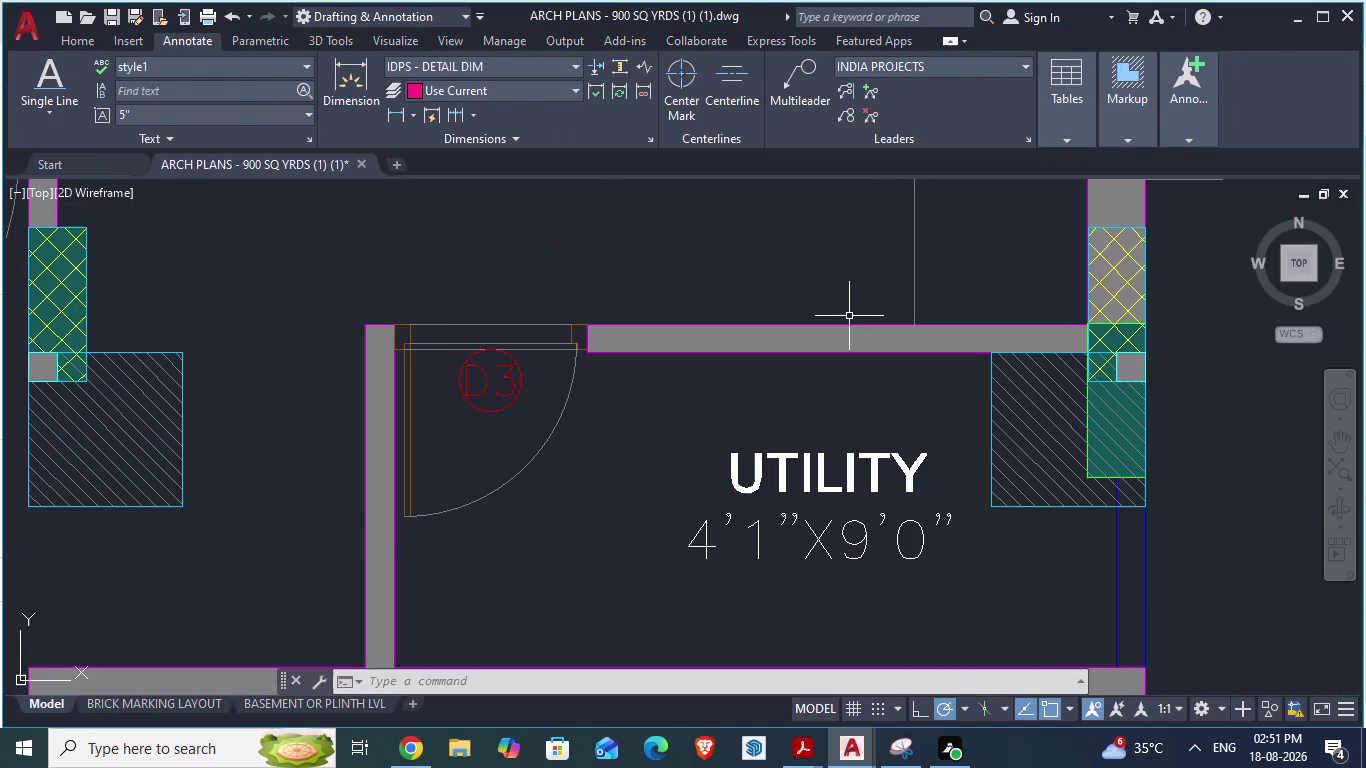
Back in GF_AUTOCAD, use EX to extend the new horizontal partition line to the vertical wall.
key(alt+Tab)
scroll(up, 3)
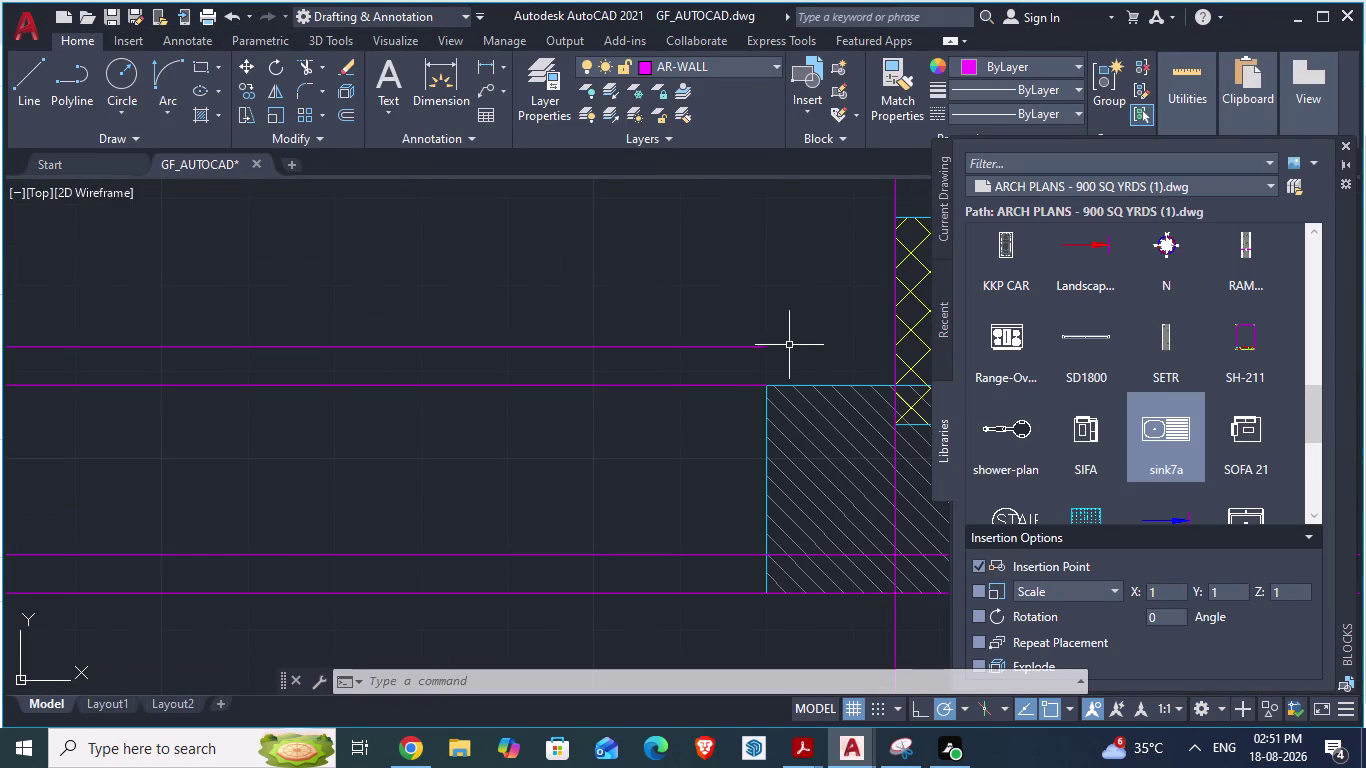
text(ex)
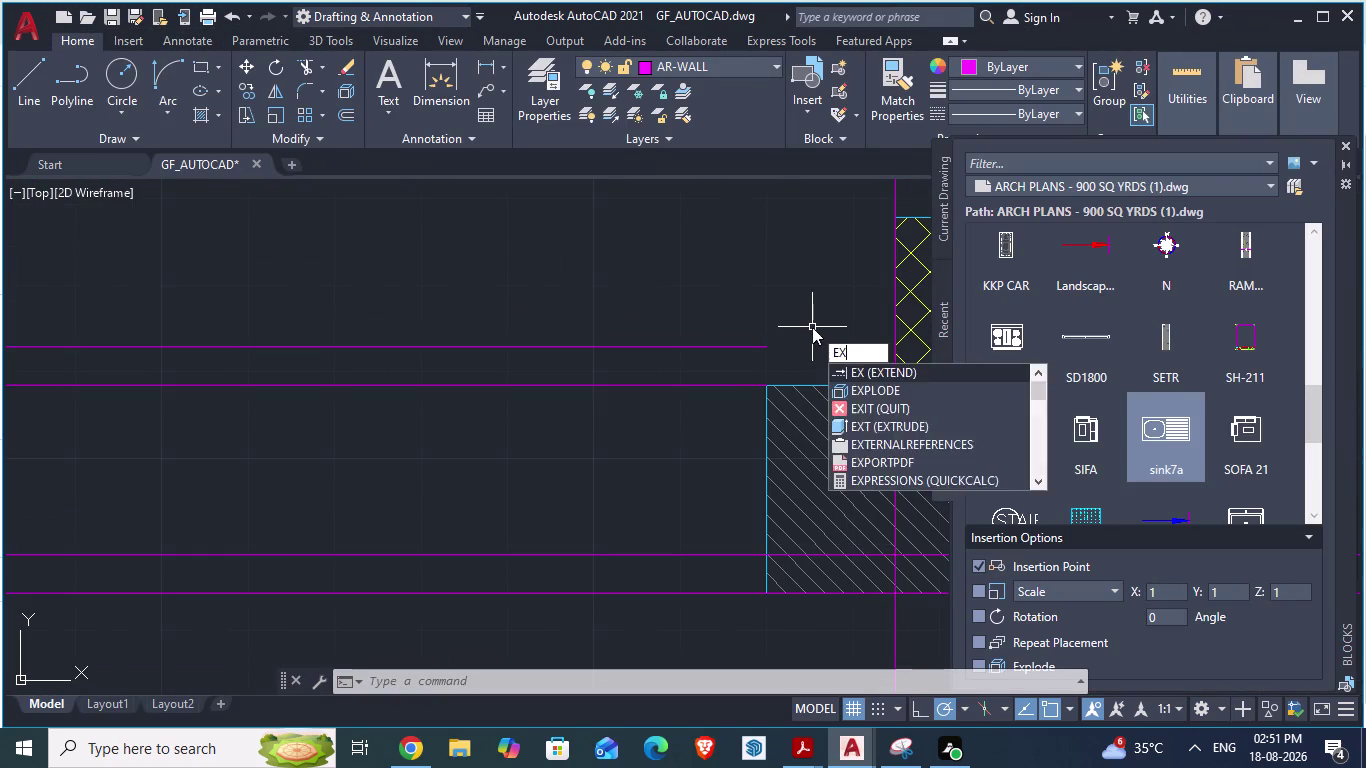
key(Return)
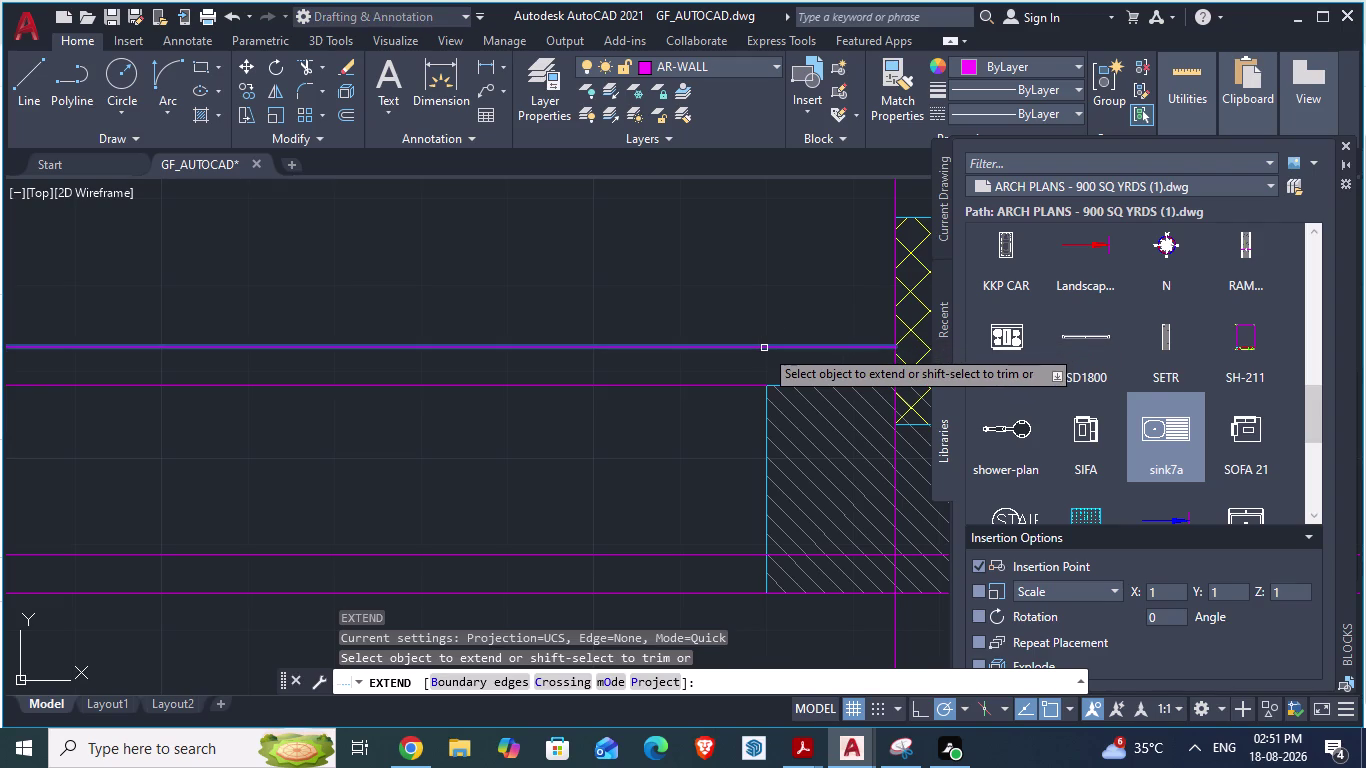
click(764, 348)
Stop the line extension and cancel a trial aligned dimension on the wall.
key(Escape)
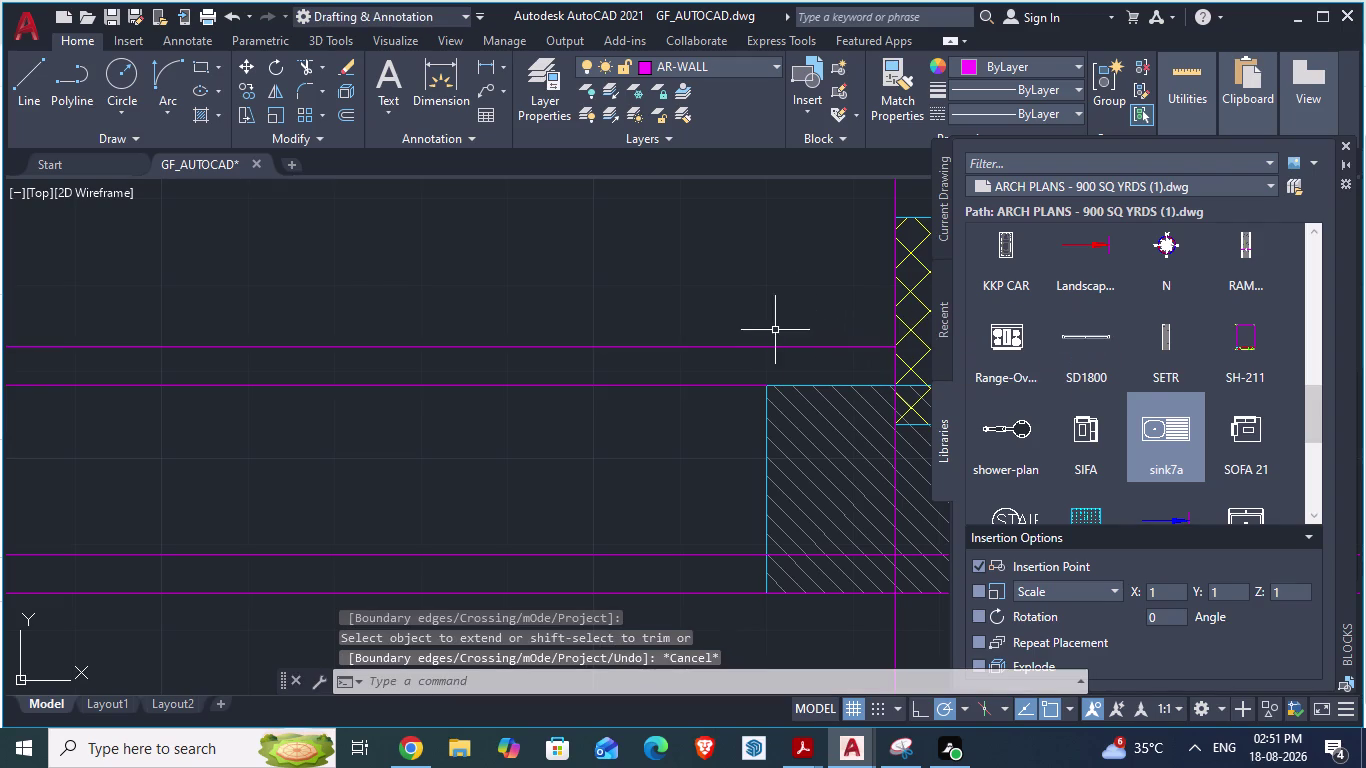
text(da)
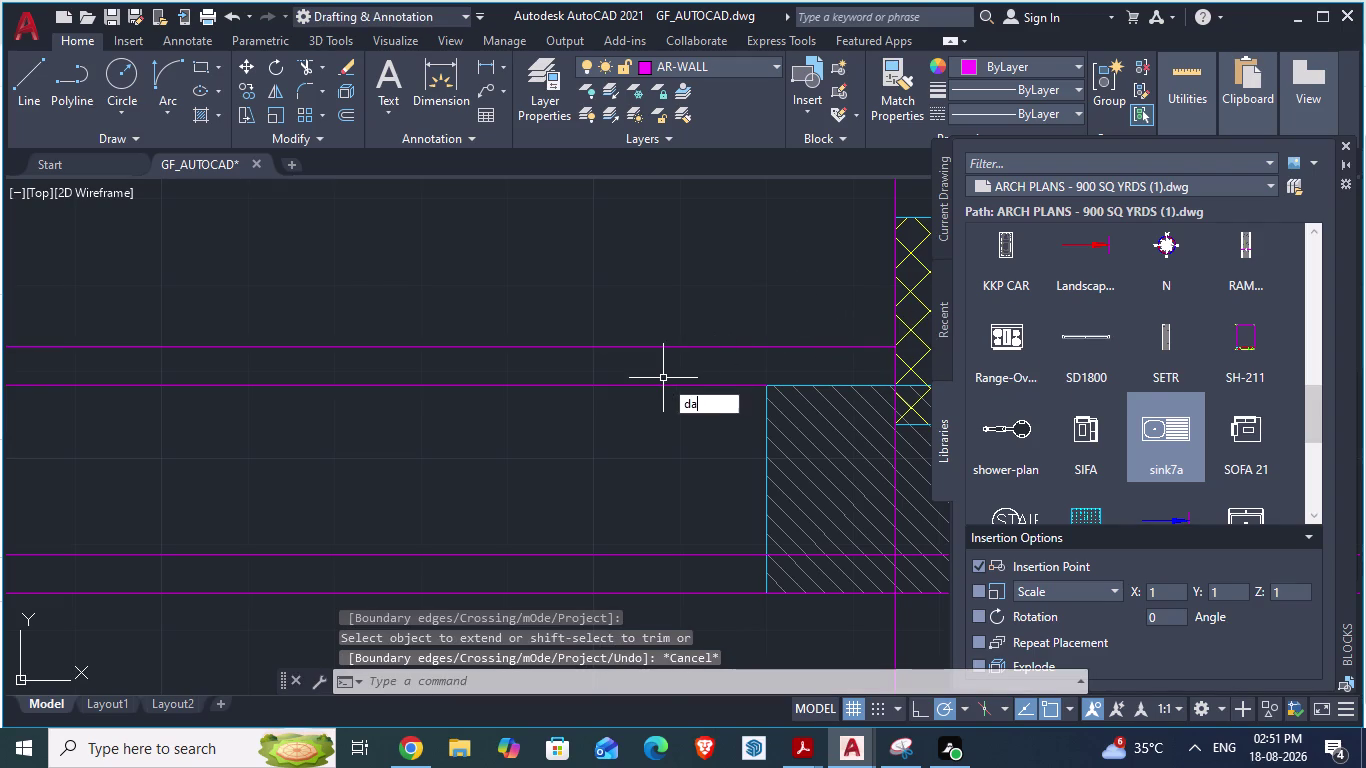
key(Return)
click(570, 344)
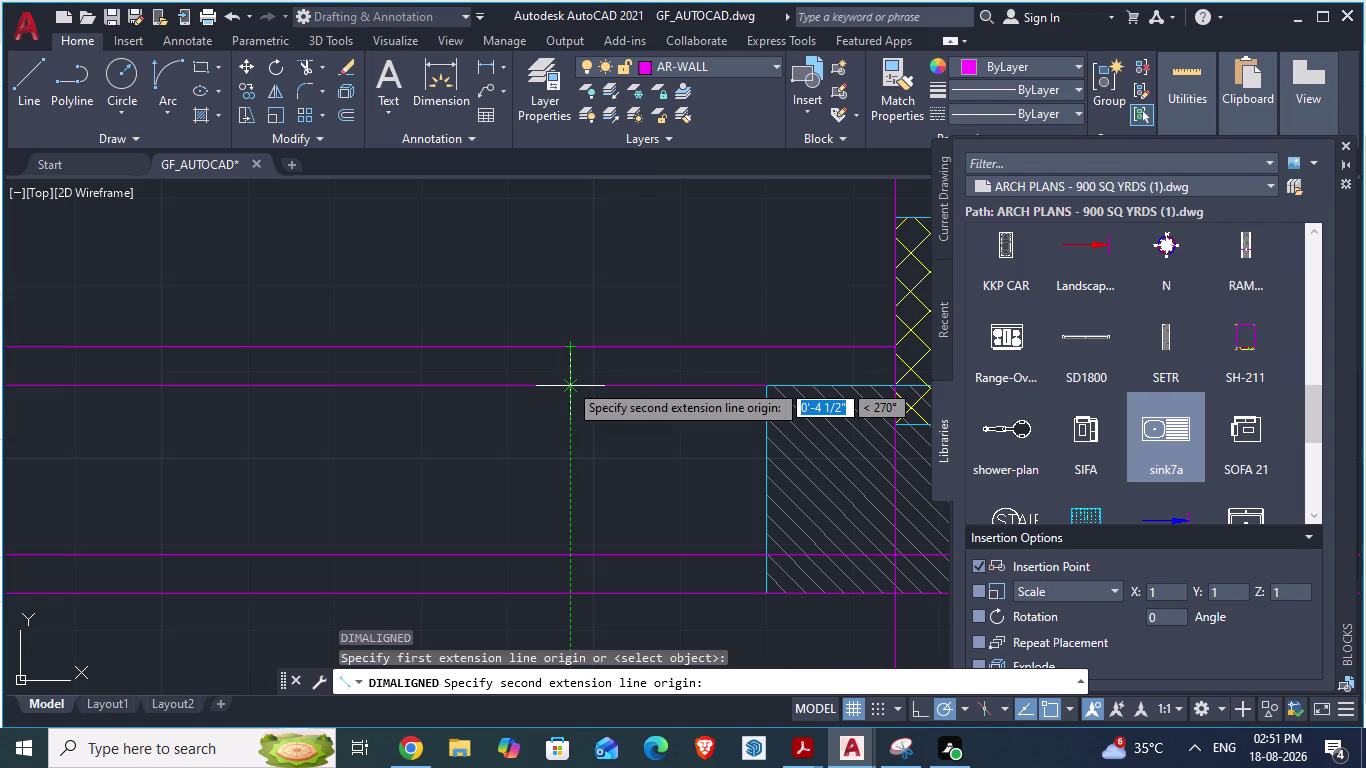
key(Escape)
scroll(down, 3)
scroll(down, 3)
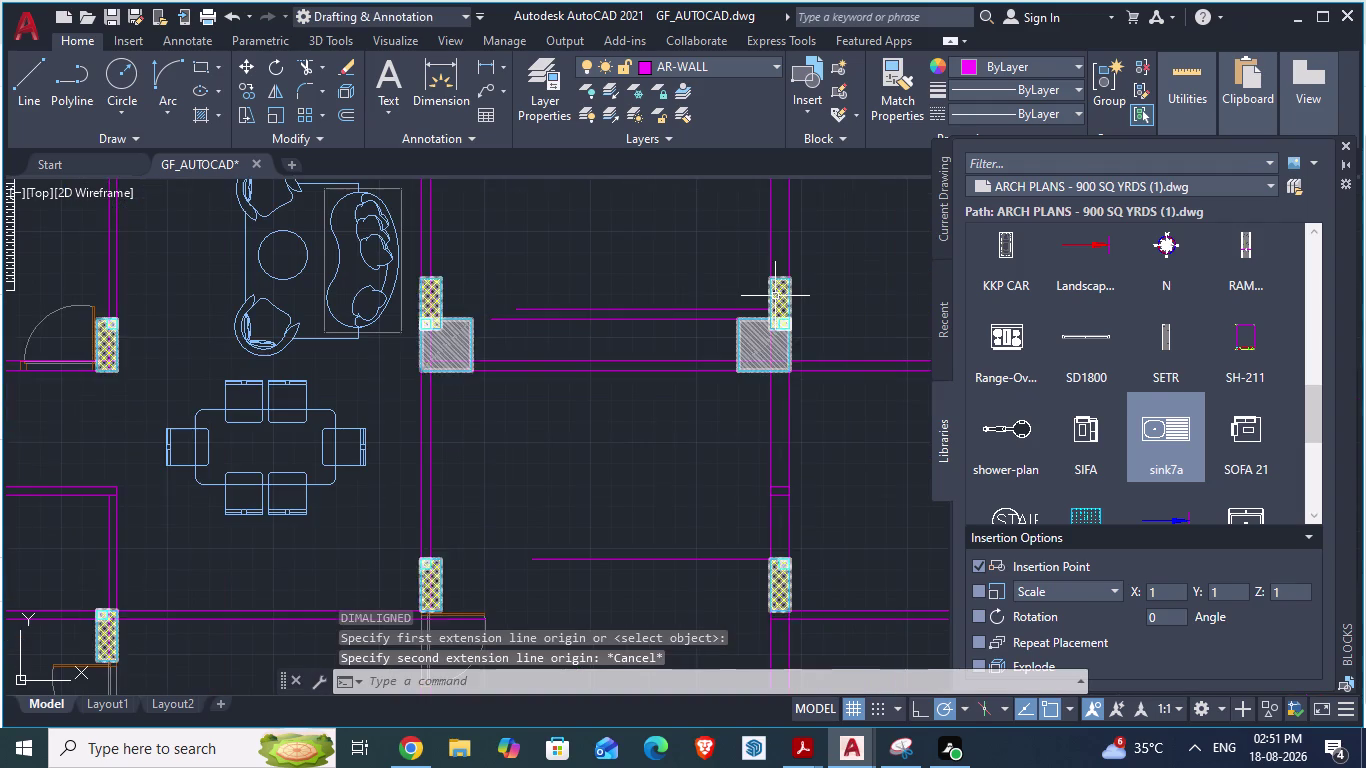
scroll(up, 3)
scroll(down, 3)
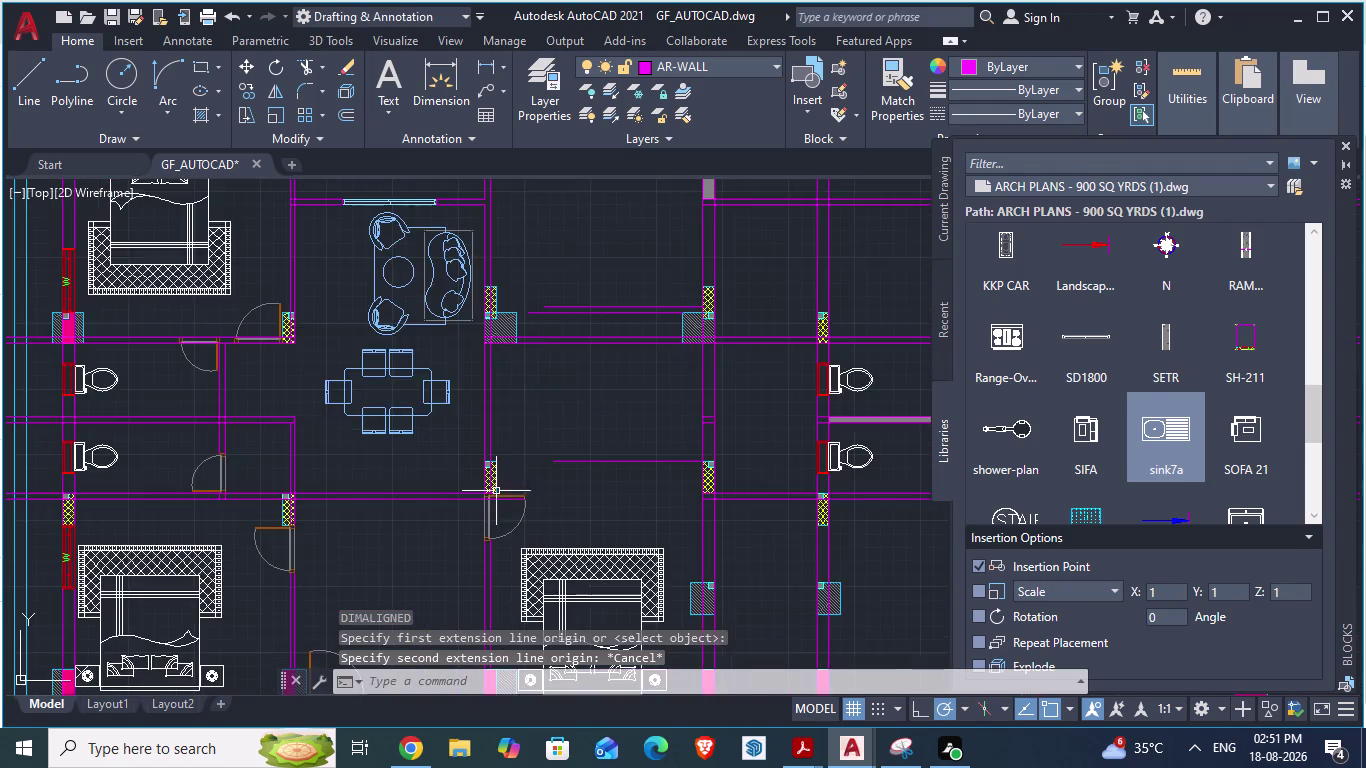
scroll(up, 3)
Compare the wall against the ARCH PLANS reference and save GF_AUTOCAD.
key(alt+Tab)
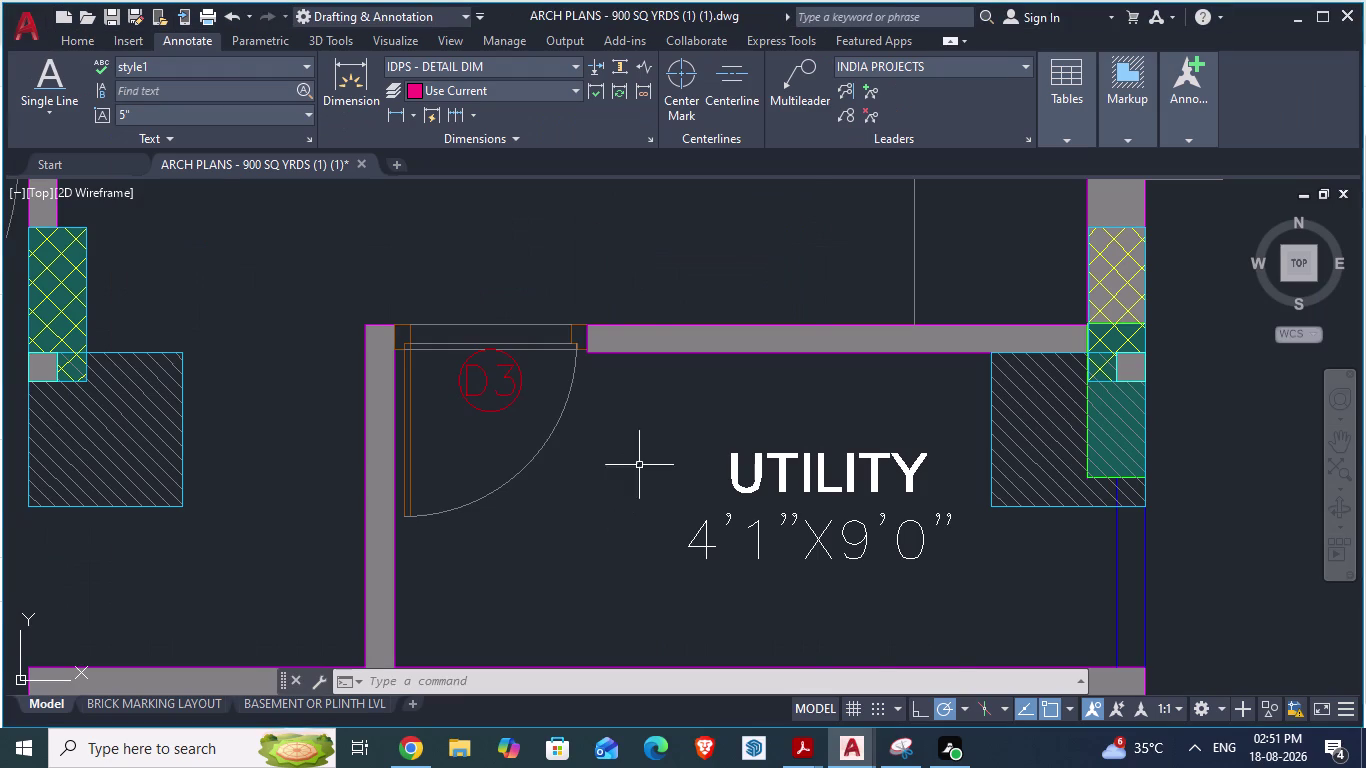
scroll(down, 3)
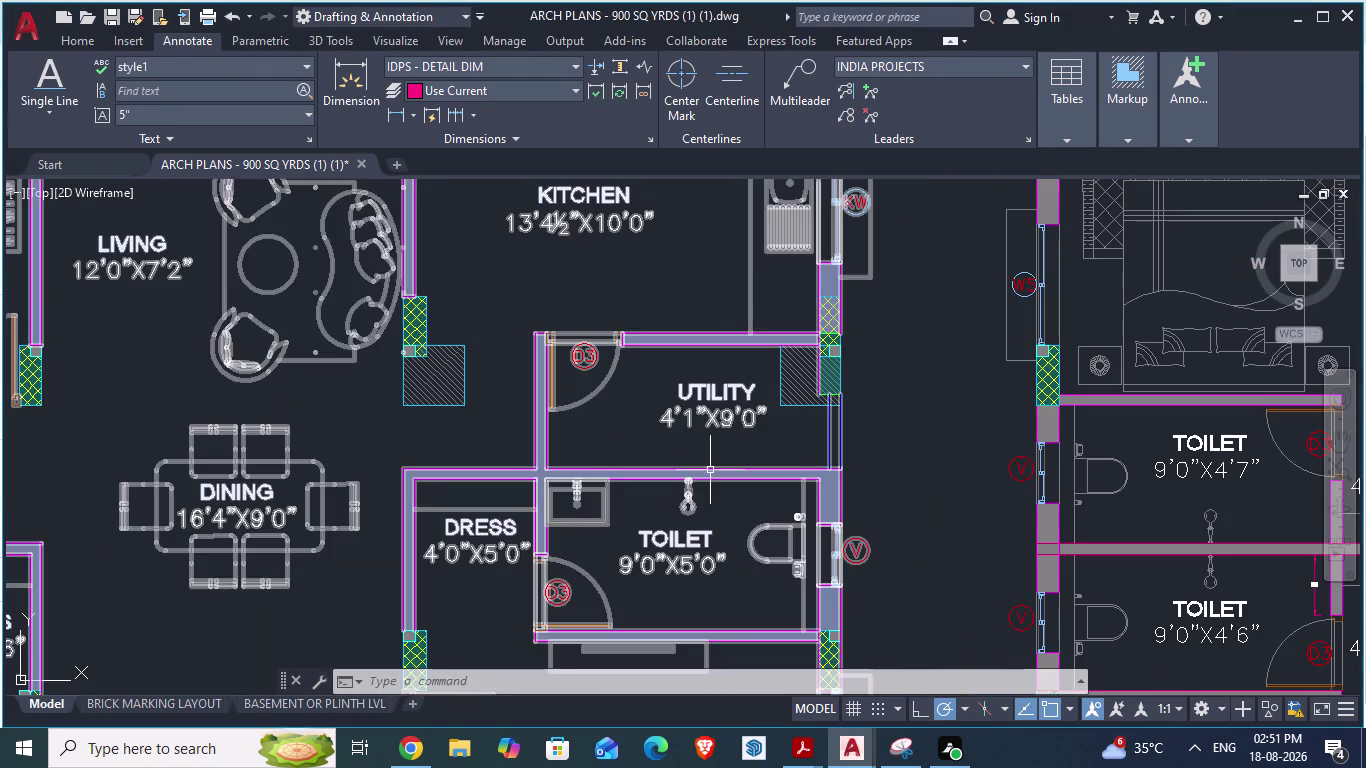
scroll(up, 3)
key(alt+Tab)
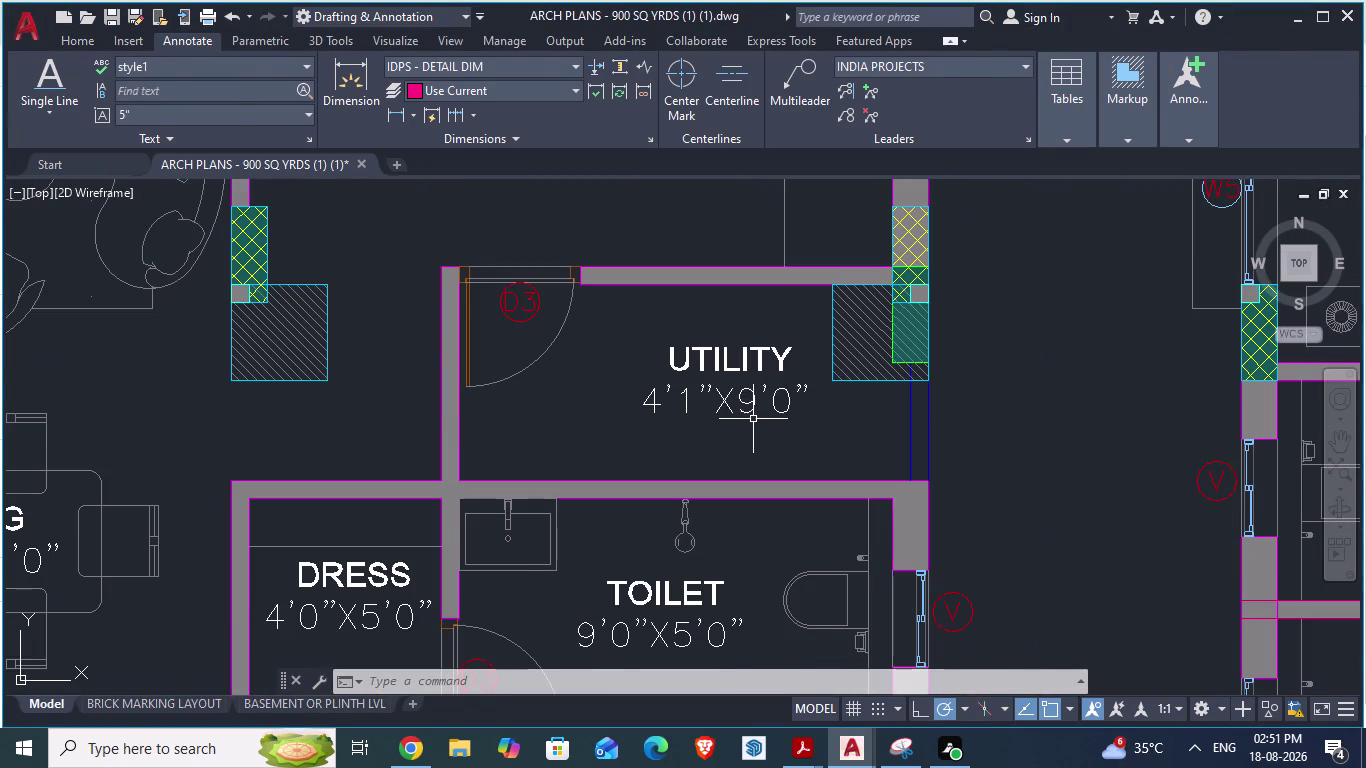
scroll(down, 3)
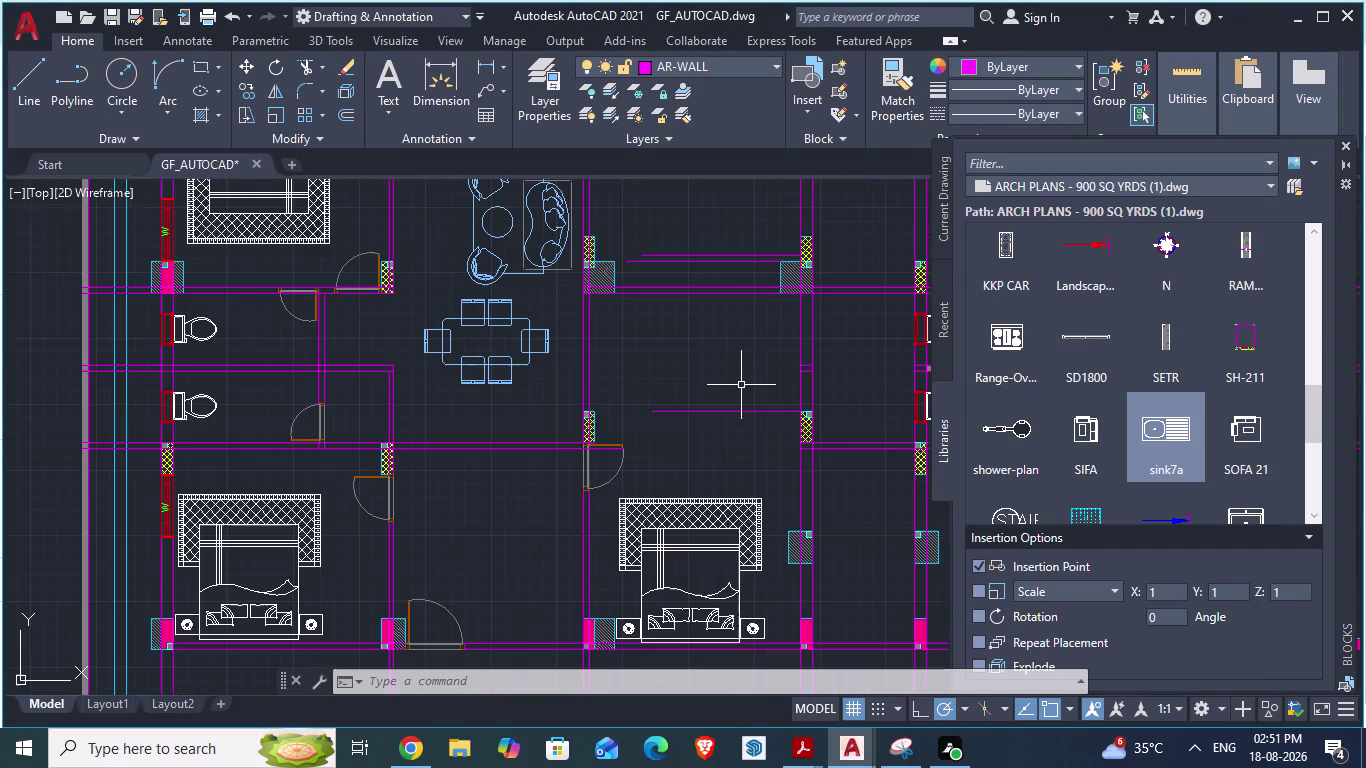
key(ctrl+s)
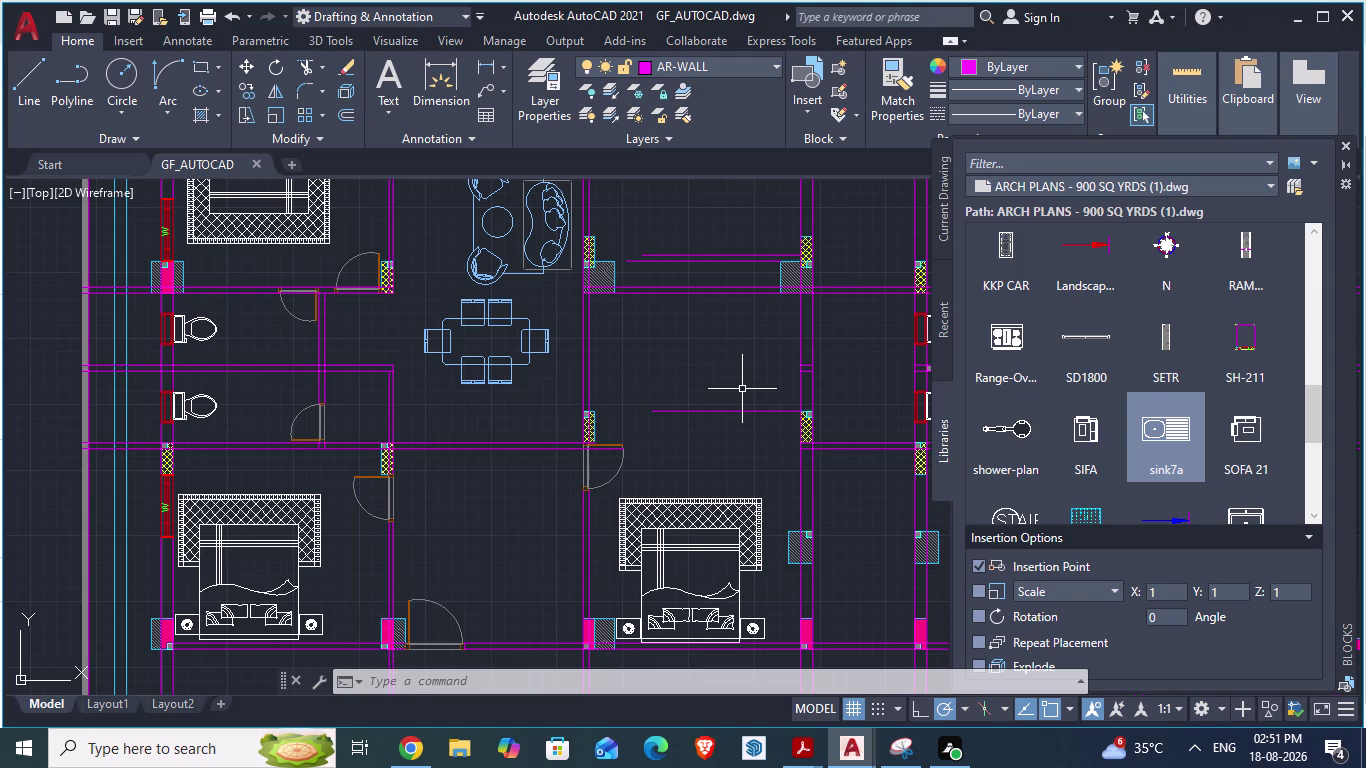
Recheck ARCH PLANS, then start the OFFSET command in GF_AUTOCAD.
key(alt+Tab)
scroll(down, 3)
scroll(down, 3)
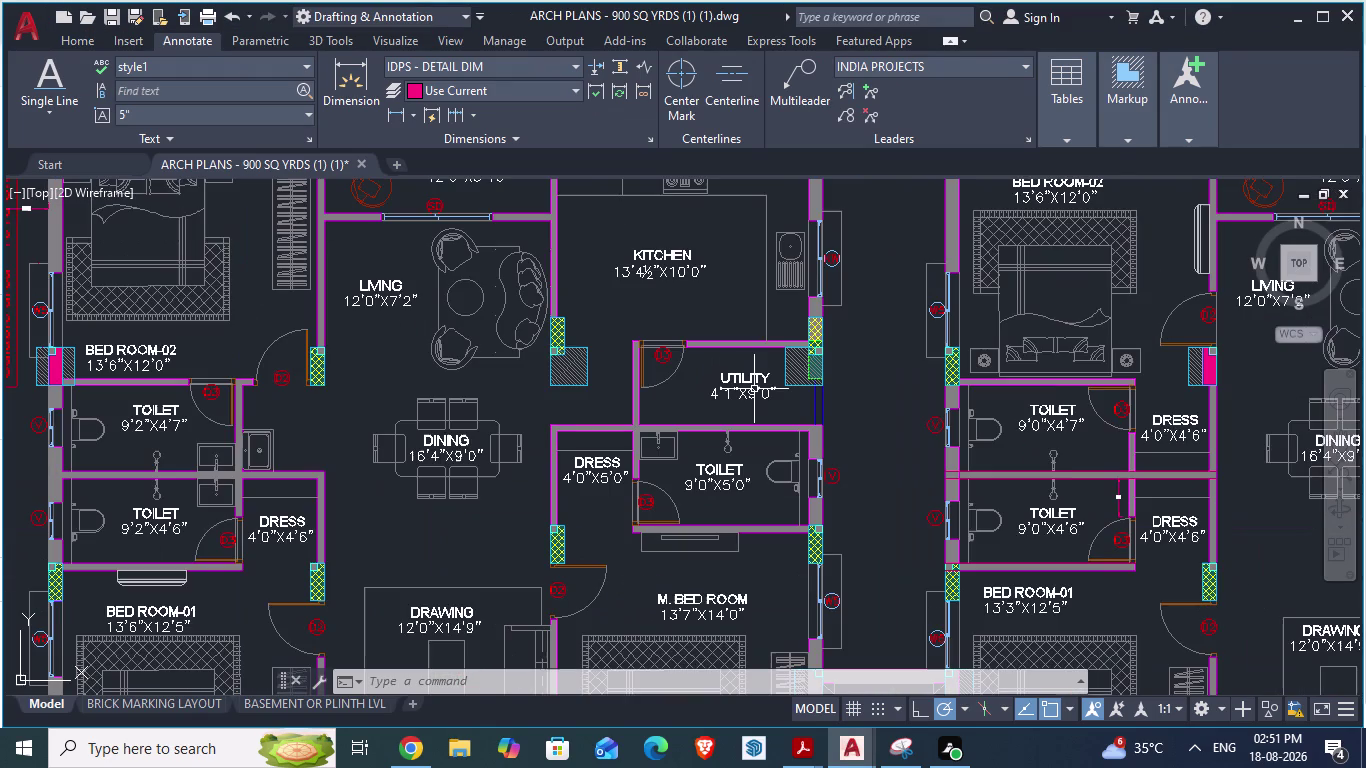
key(alt+Tab)
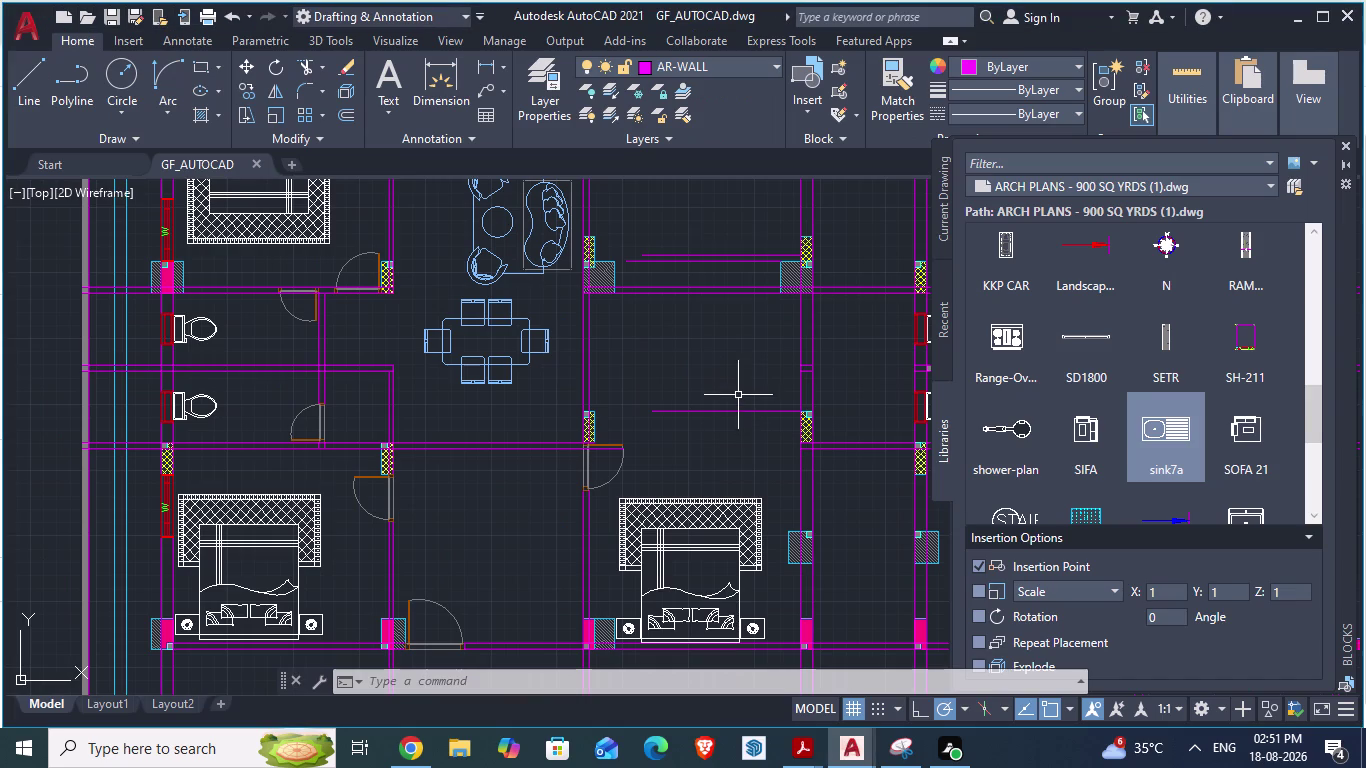
scroll(up, 3)
key(alt+Tab)
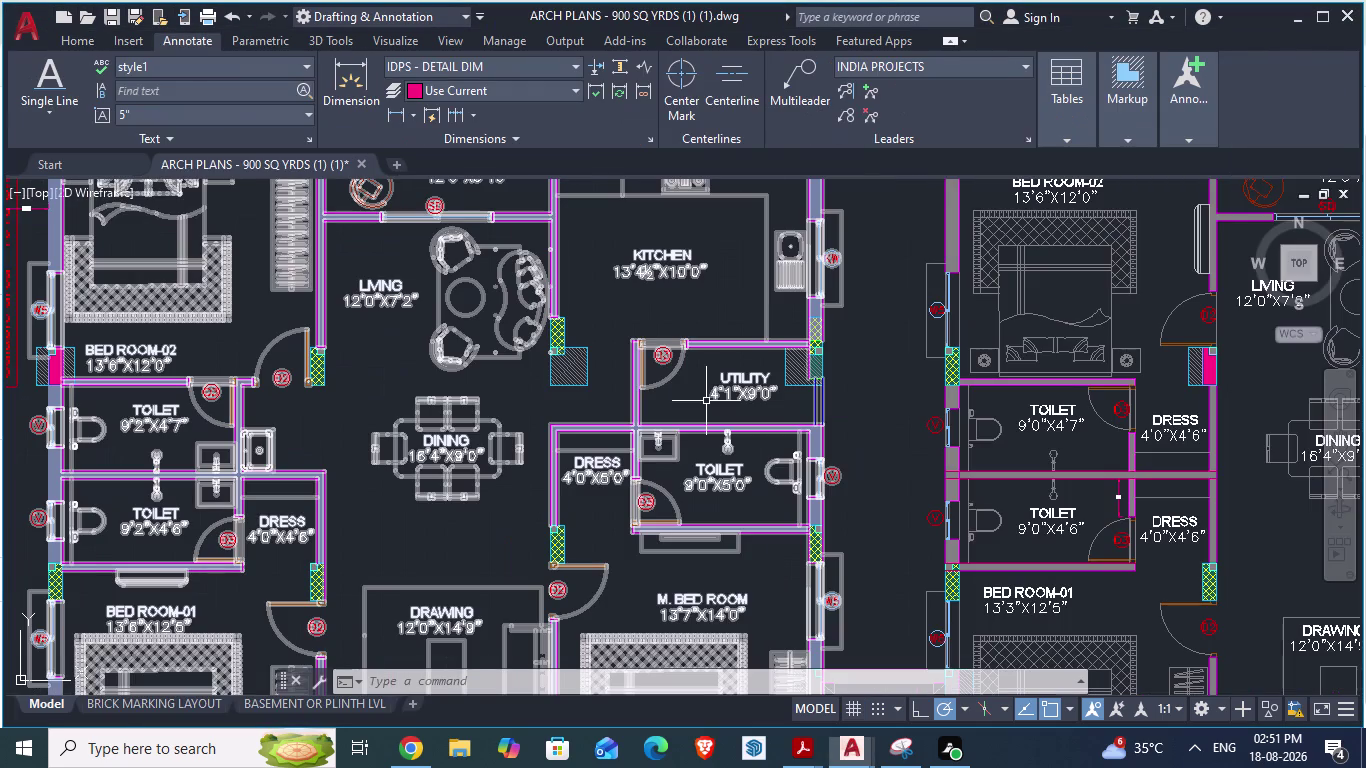
key(alt+Tab)
scroll(up, 3)
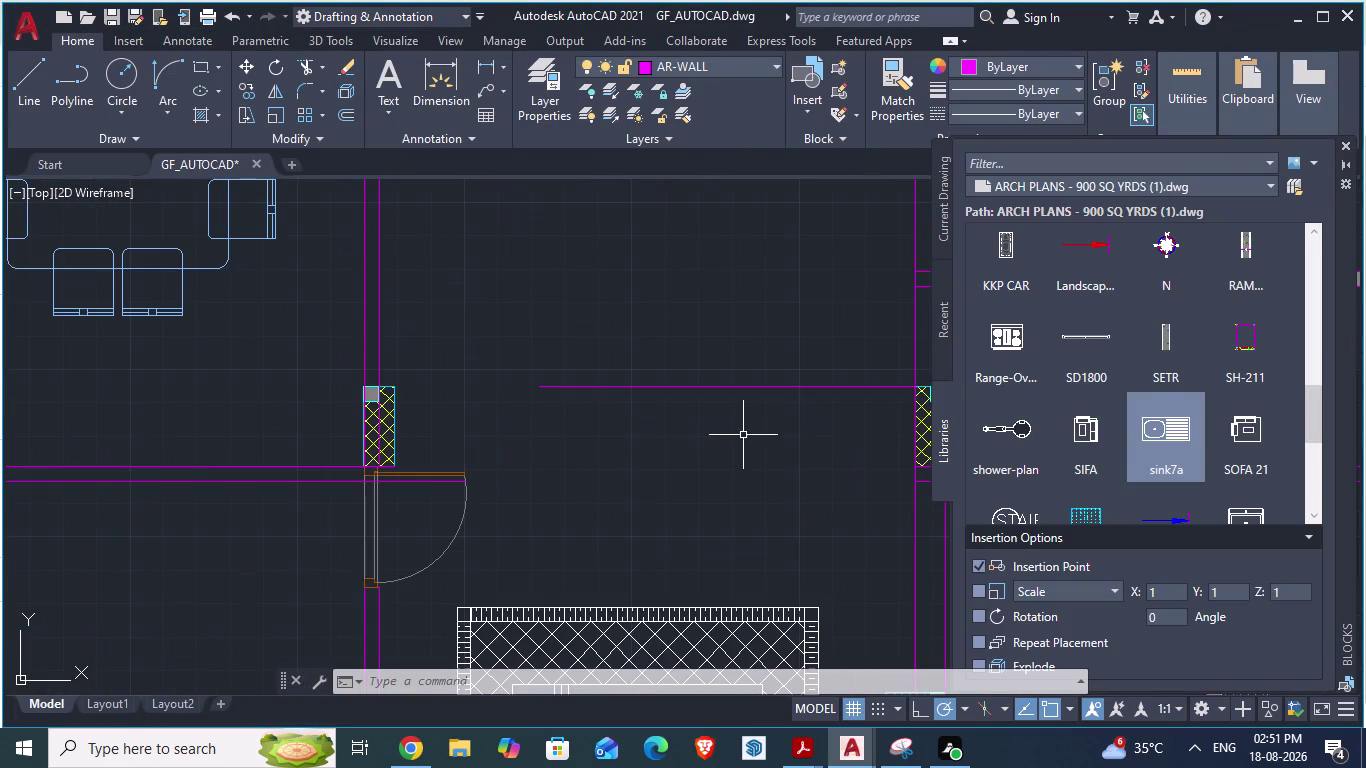
key(o)
key(Return)
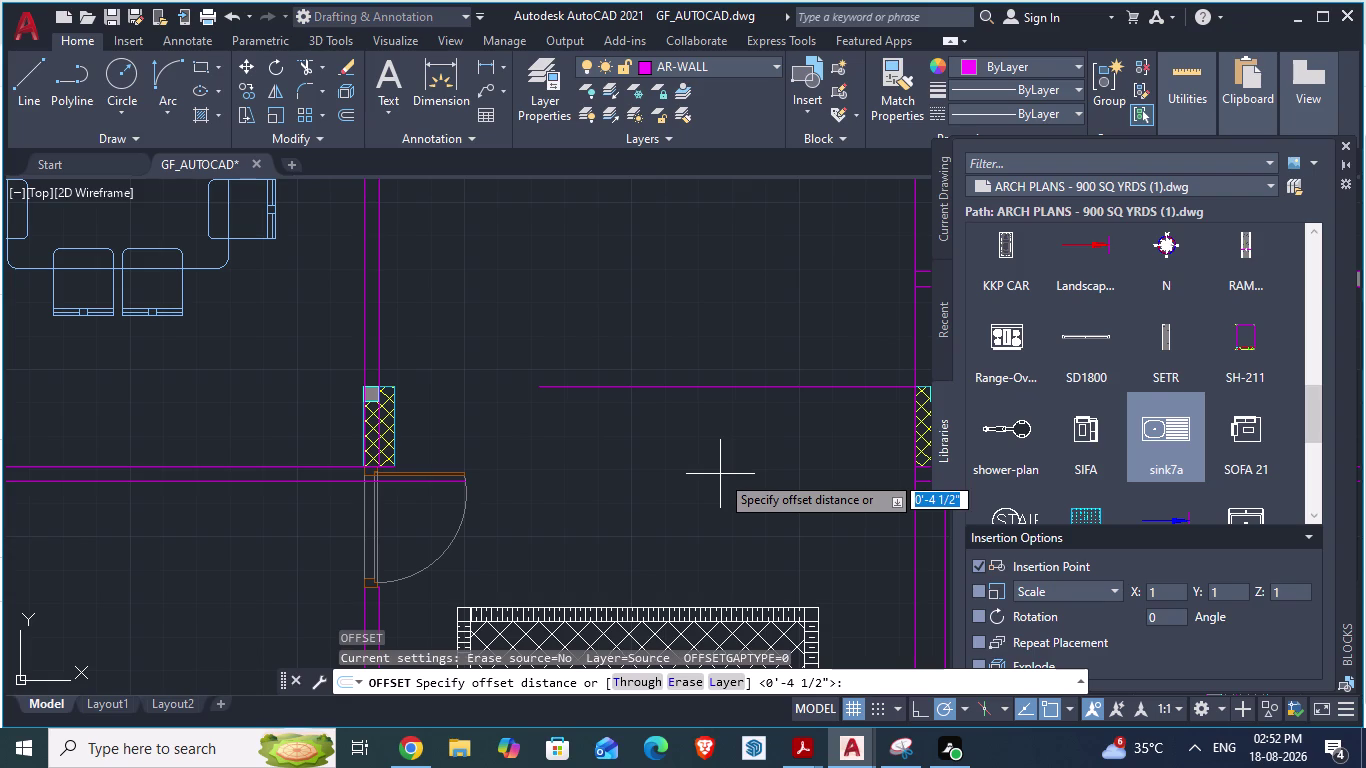
Offset the upper horizontal wall line 4.5" downward and save.
text(4.5")
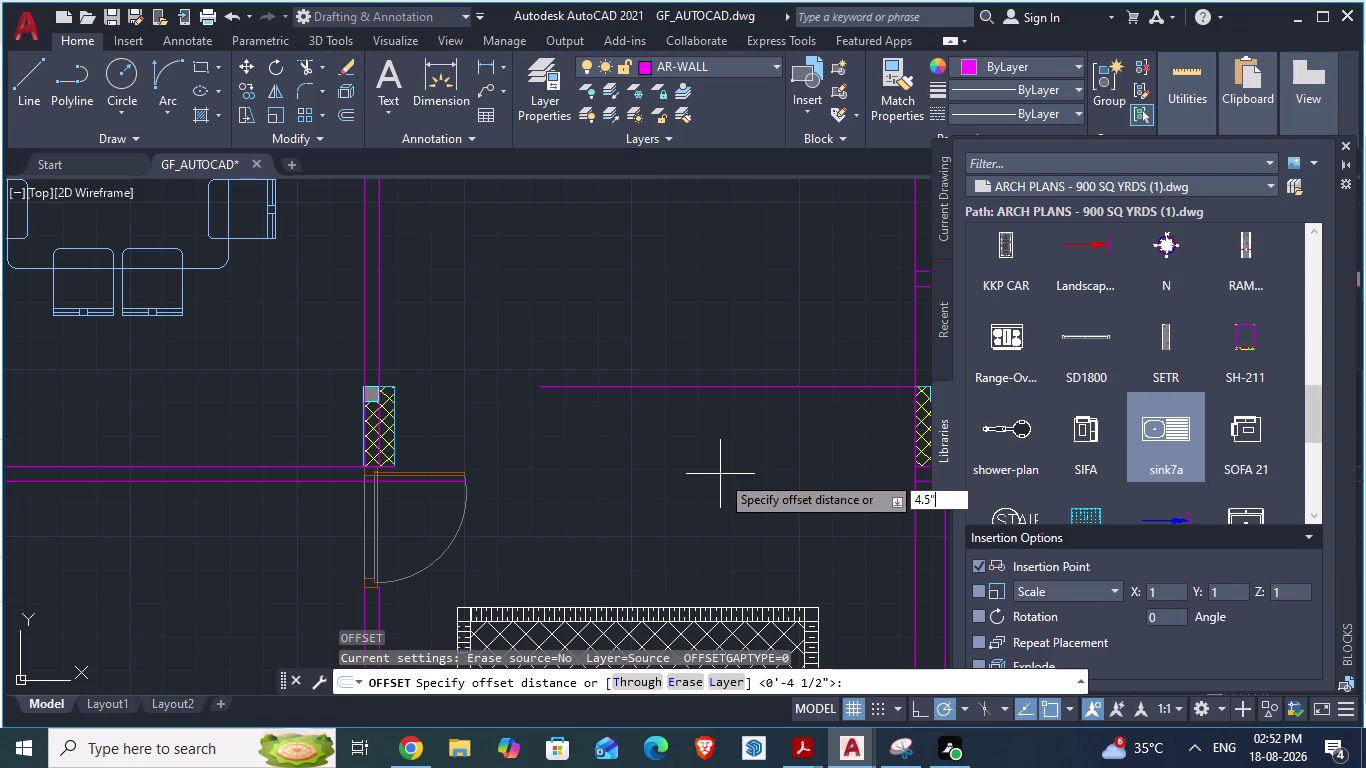
key(Return)
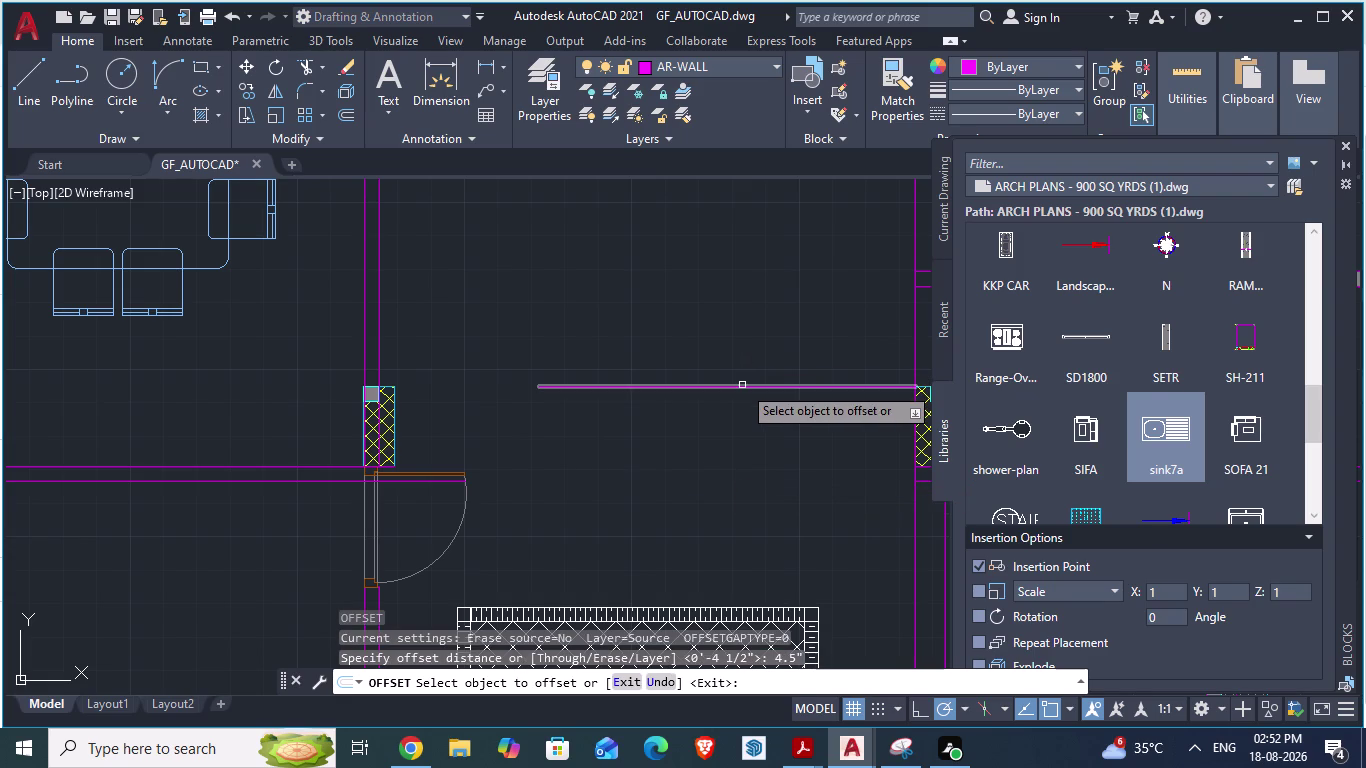
click(742, 385)
click(718, 437)
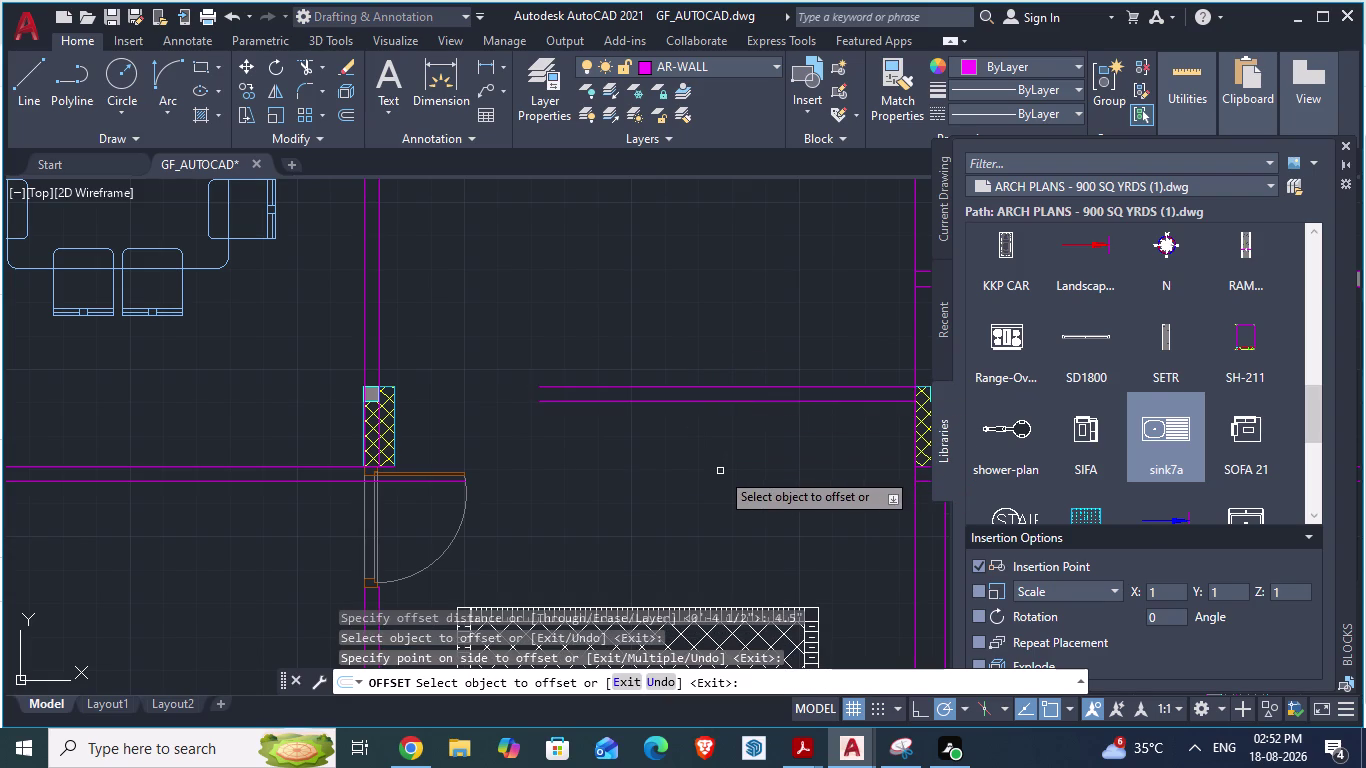
key(ctrl+s)
In ARCH PLANS, measure from the toilet wall corner with an aligned dimension, then cancel.
key(alt+Tab)
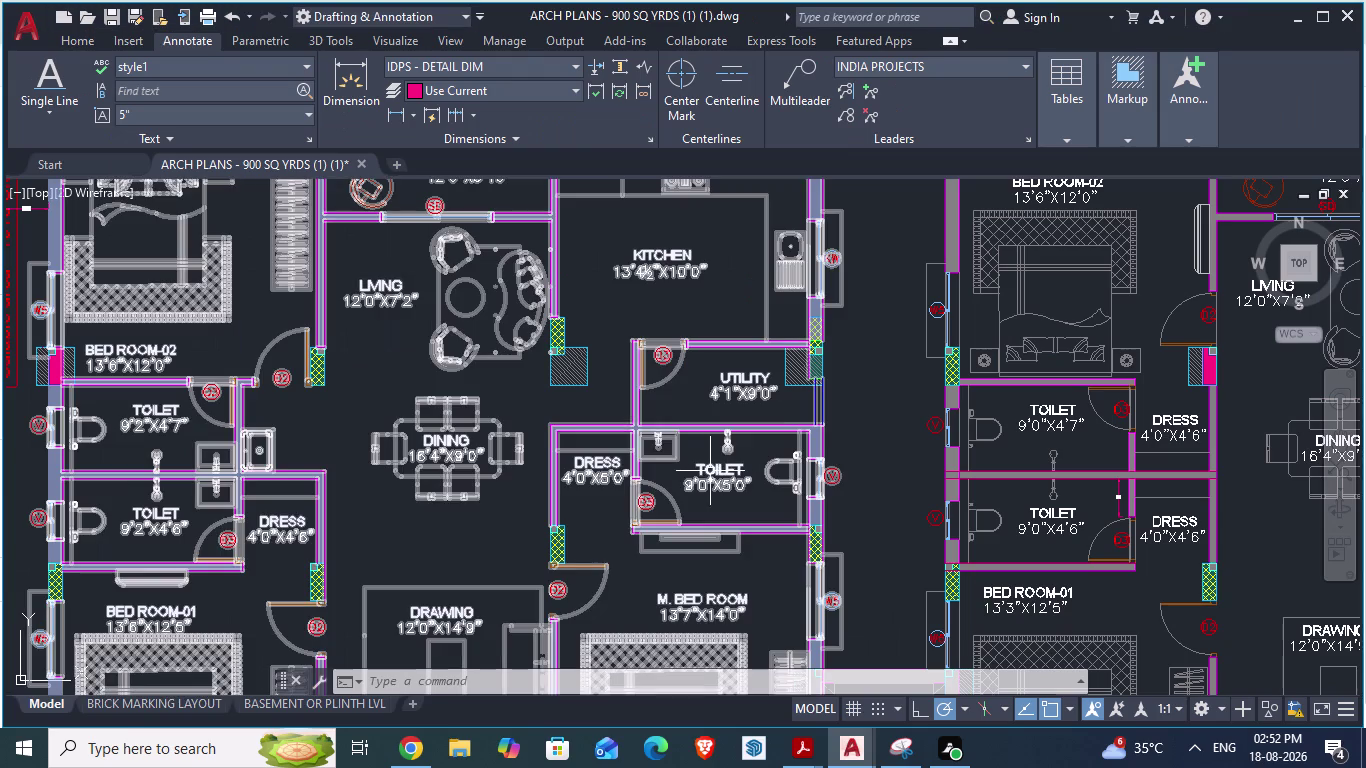
scroll(down, 3)
scroll(up, 3)
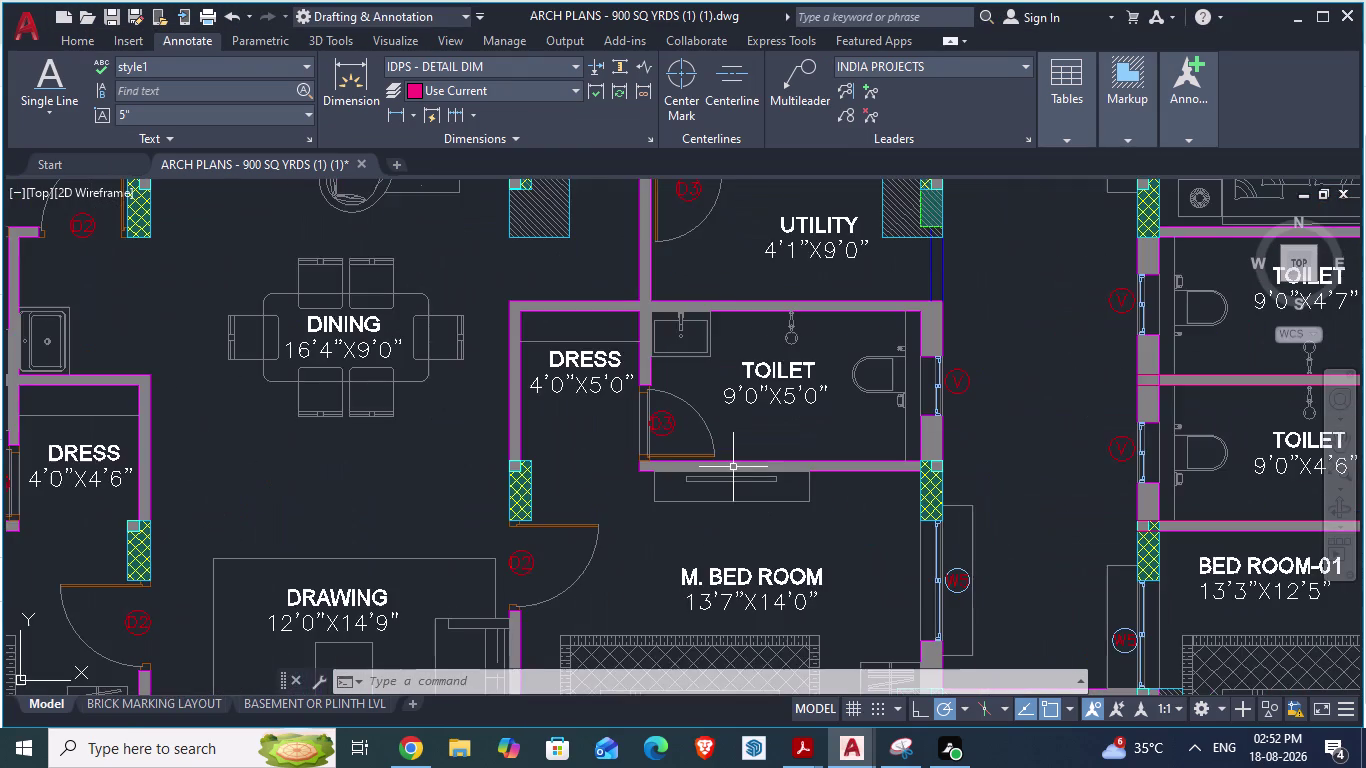
scroll(up, 3)
text(da)
key(Return)
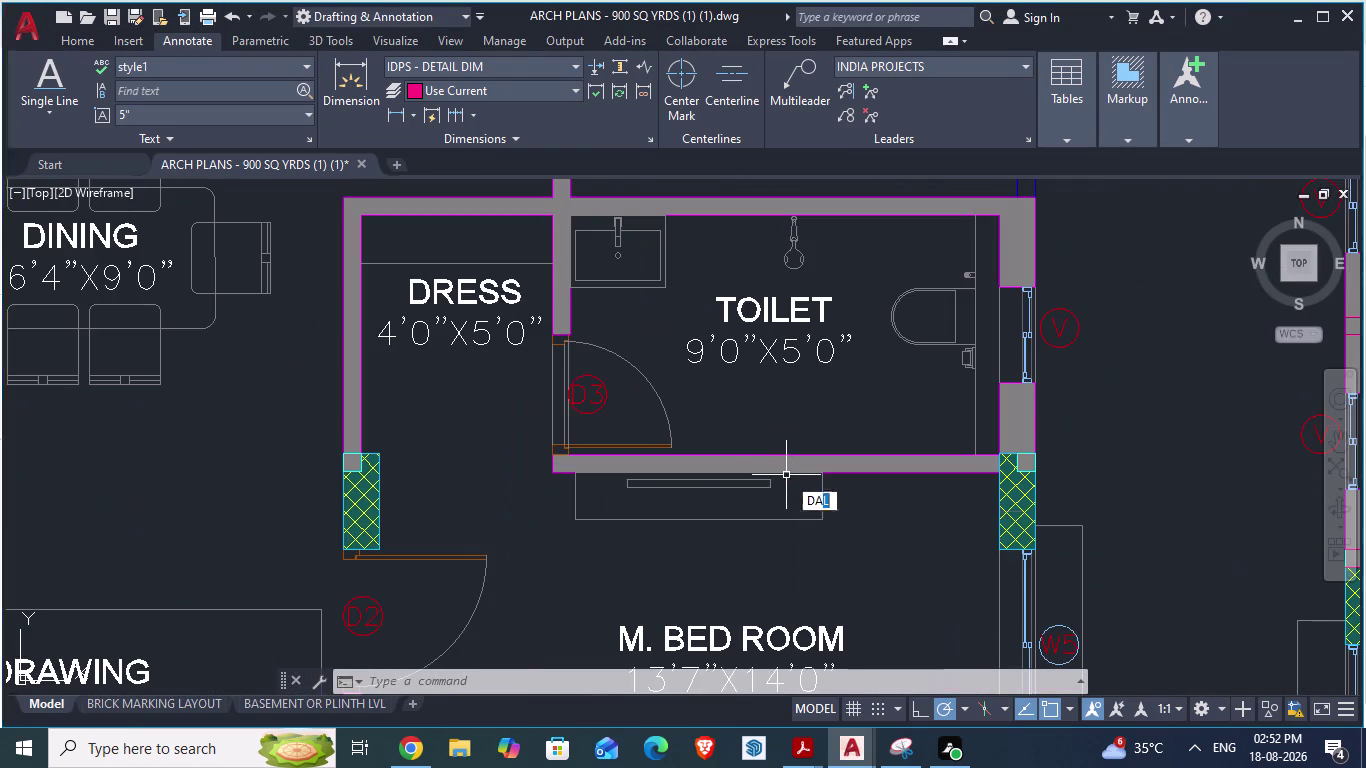
scroll(up, 3)
click(576, 428)
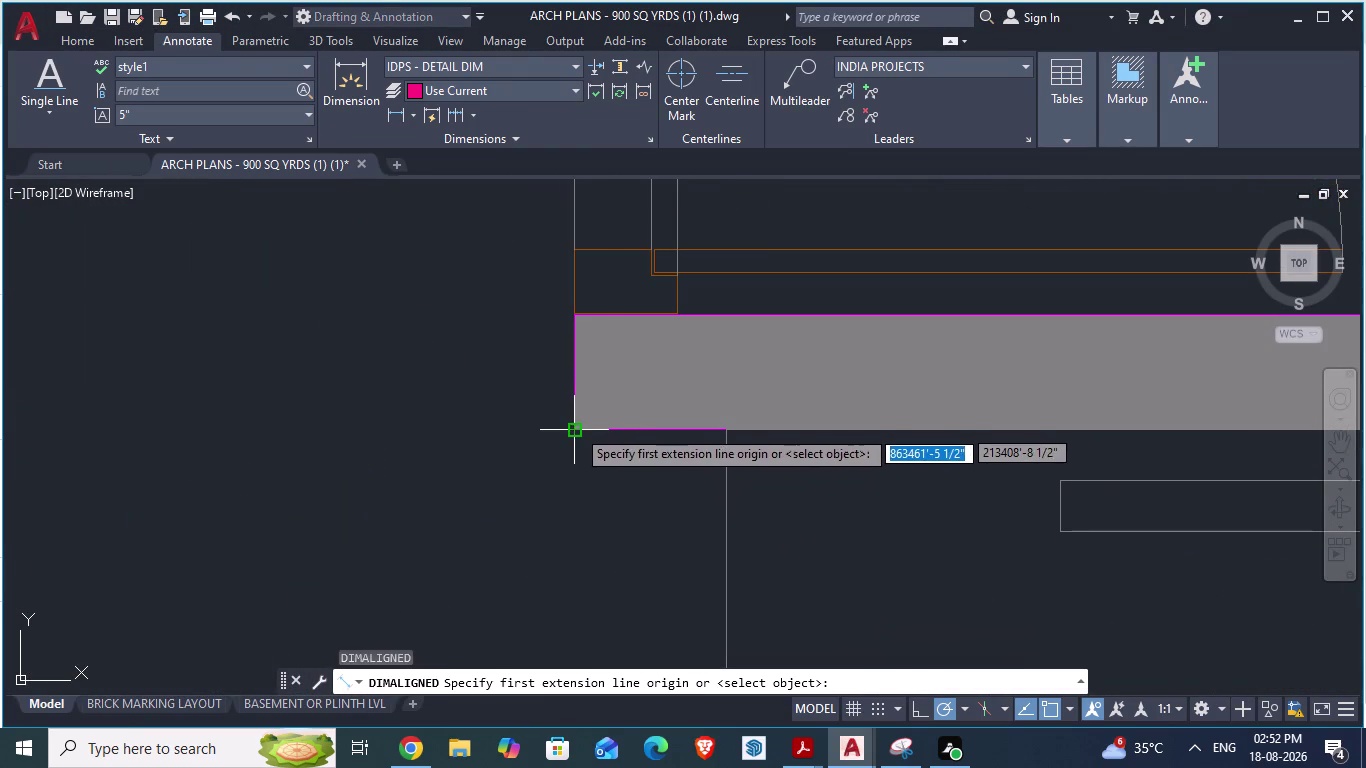
scroll(down, 3)
scroll(down, 3)
scroll(up, 3)
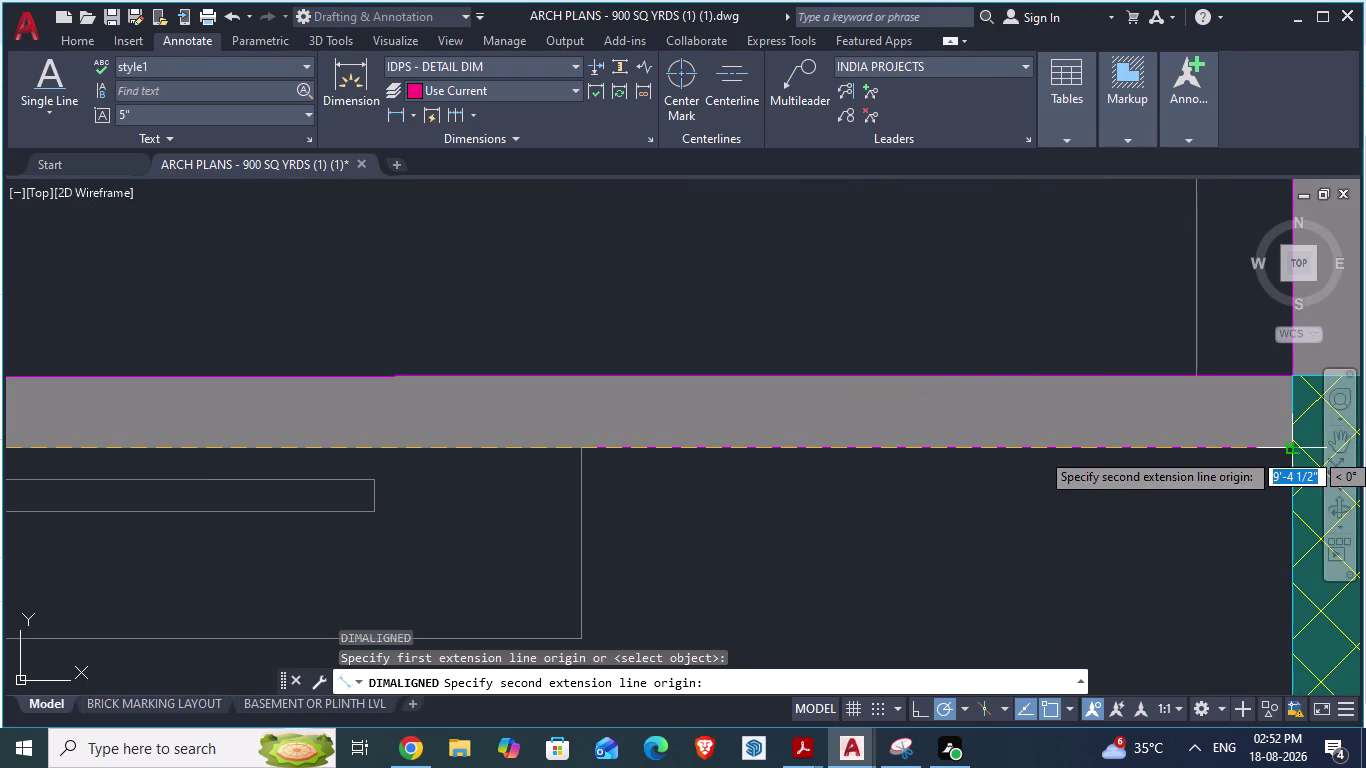
scroll(up, 3)
scroll(up, 3)
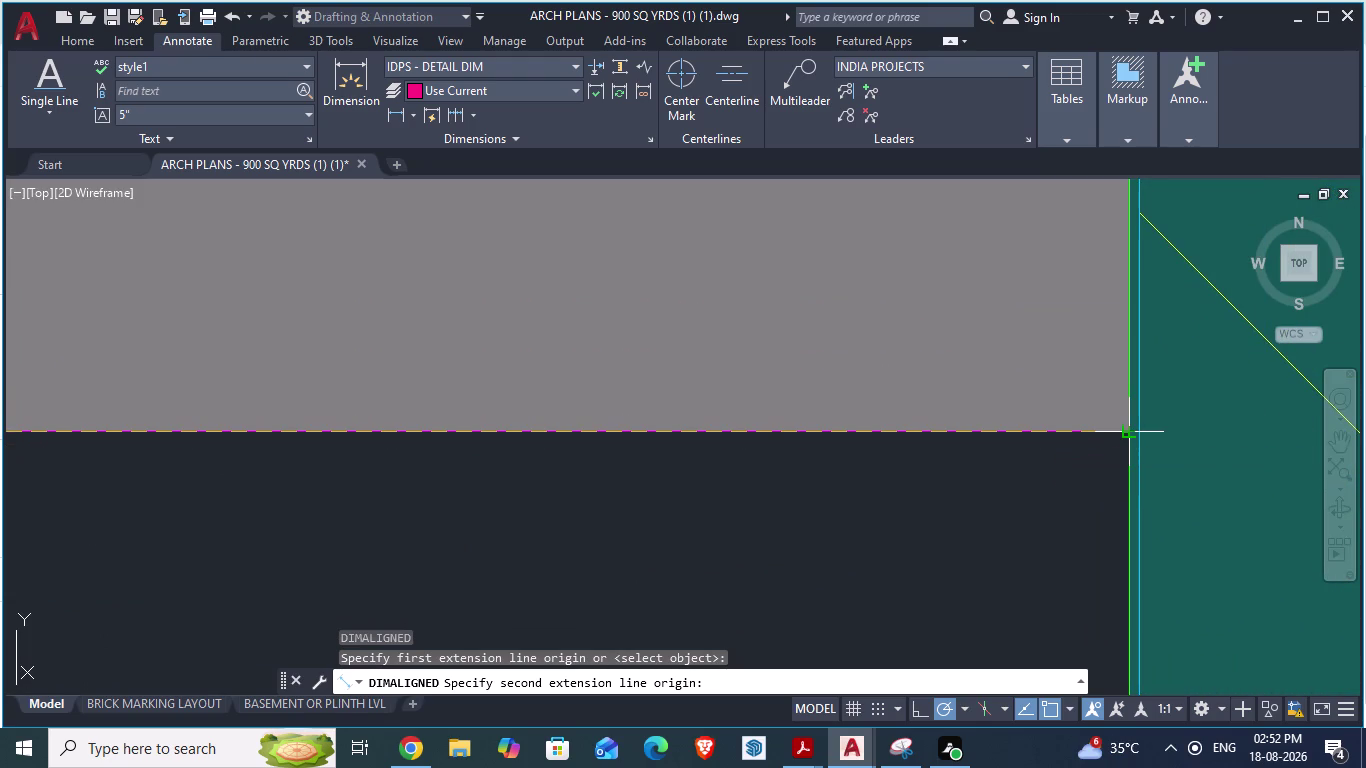
key(Escape)
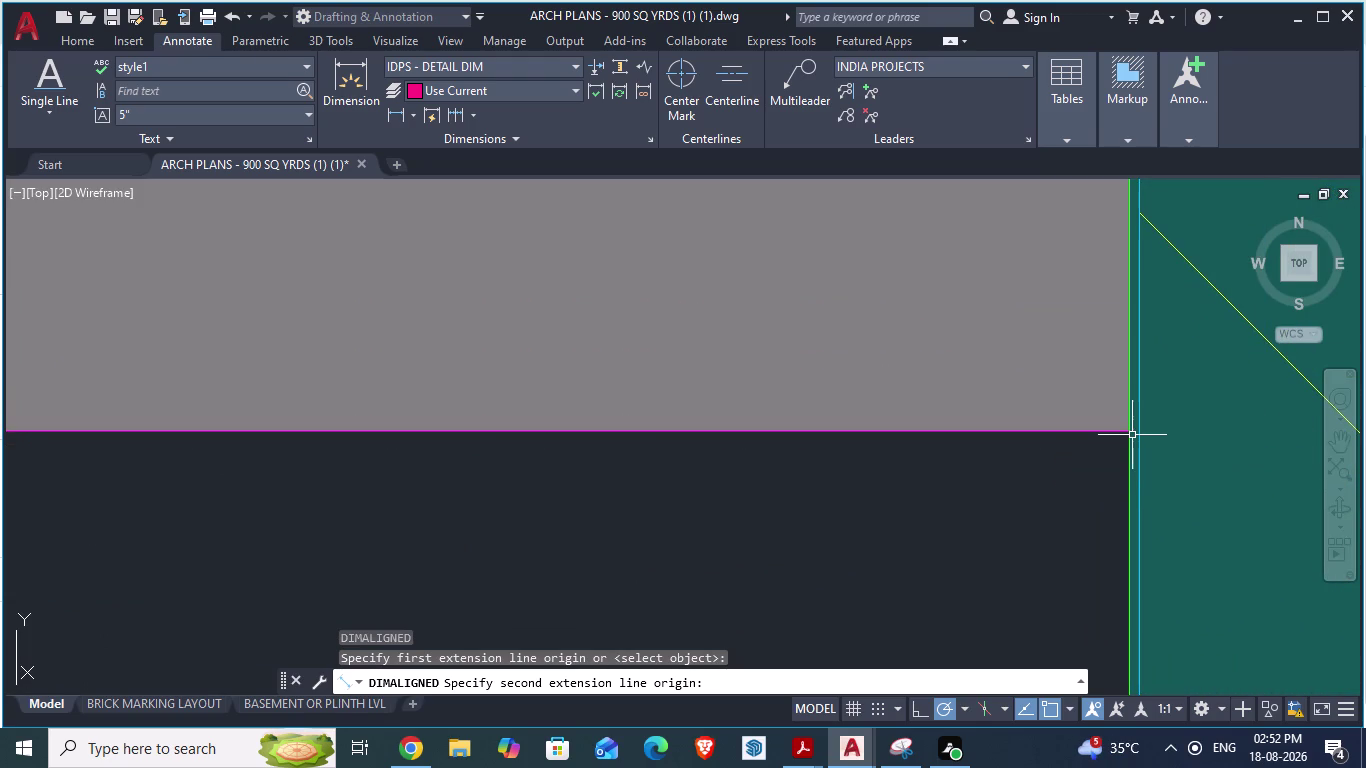
In GF_AUTOCAD, probe the new wall line's end with an aligned dimension, then cancel.
key(alt+Tab)
scroll(up, 3)
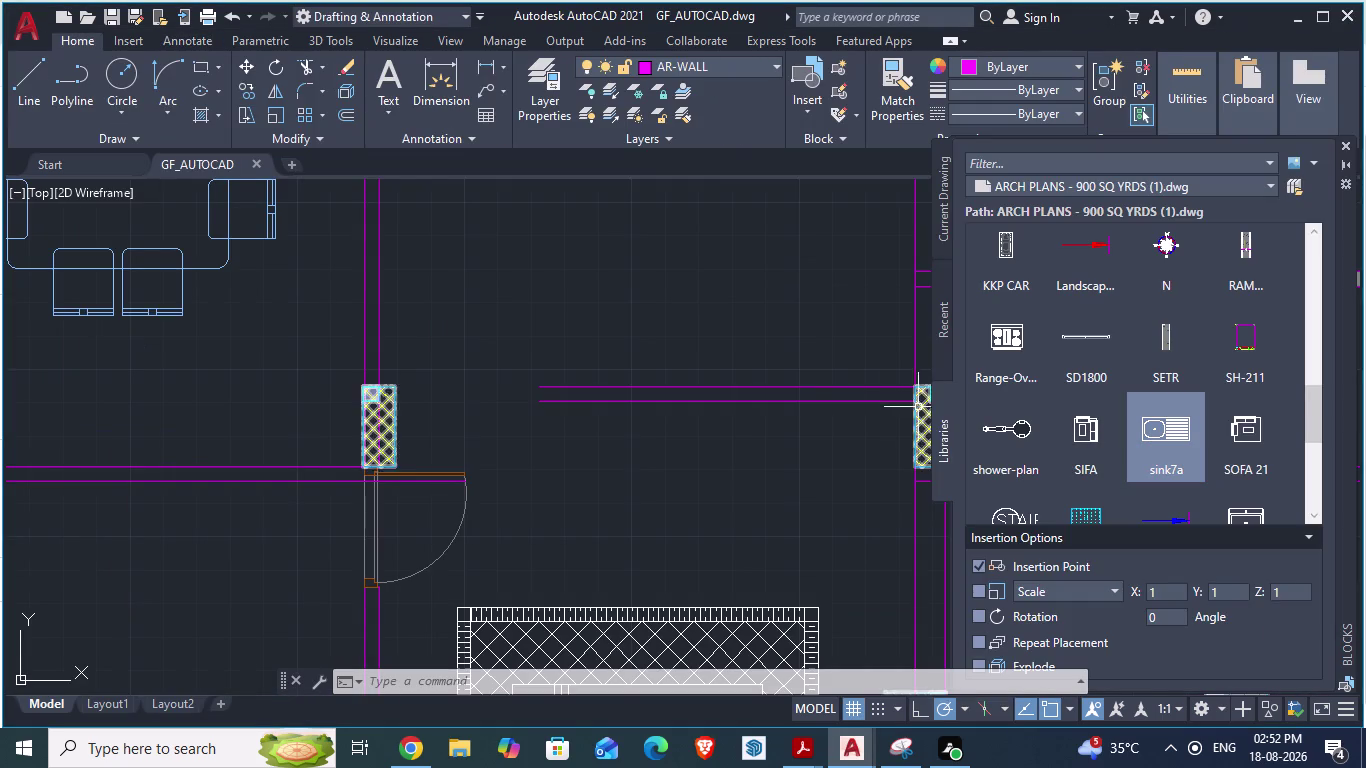
text(da)
key(Return)
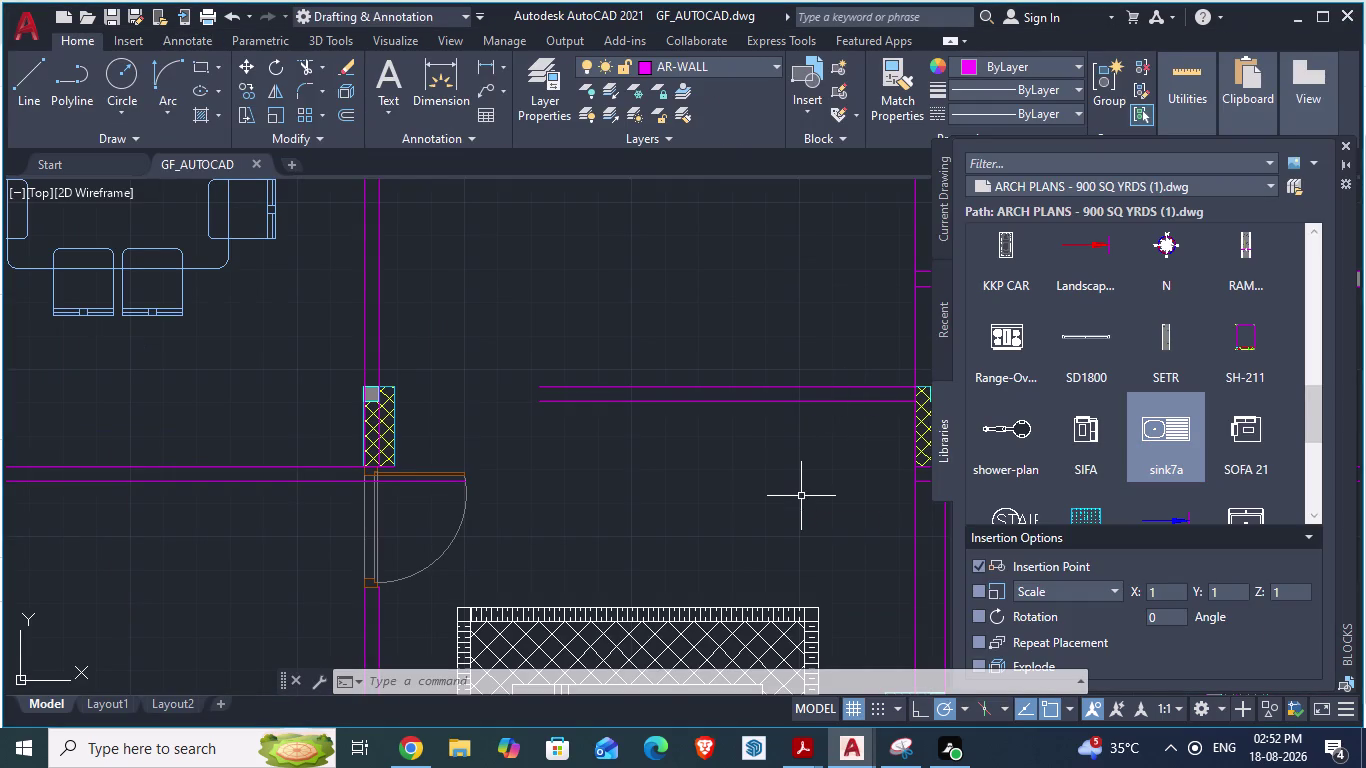
scroll(up, 3)
scroll(down, 3)
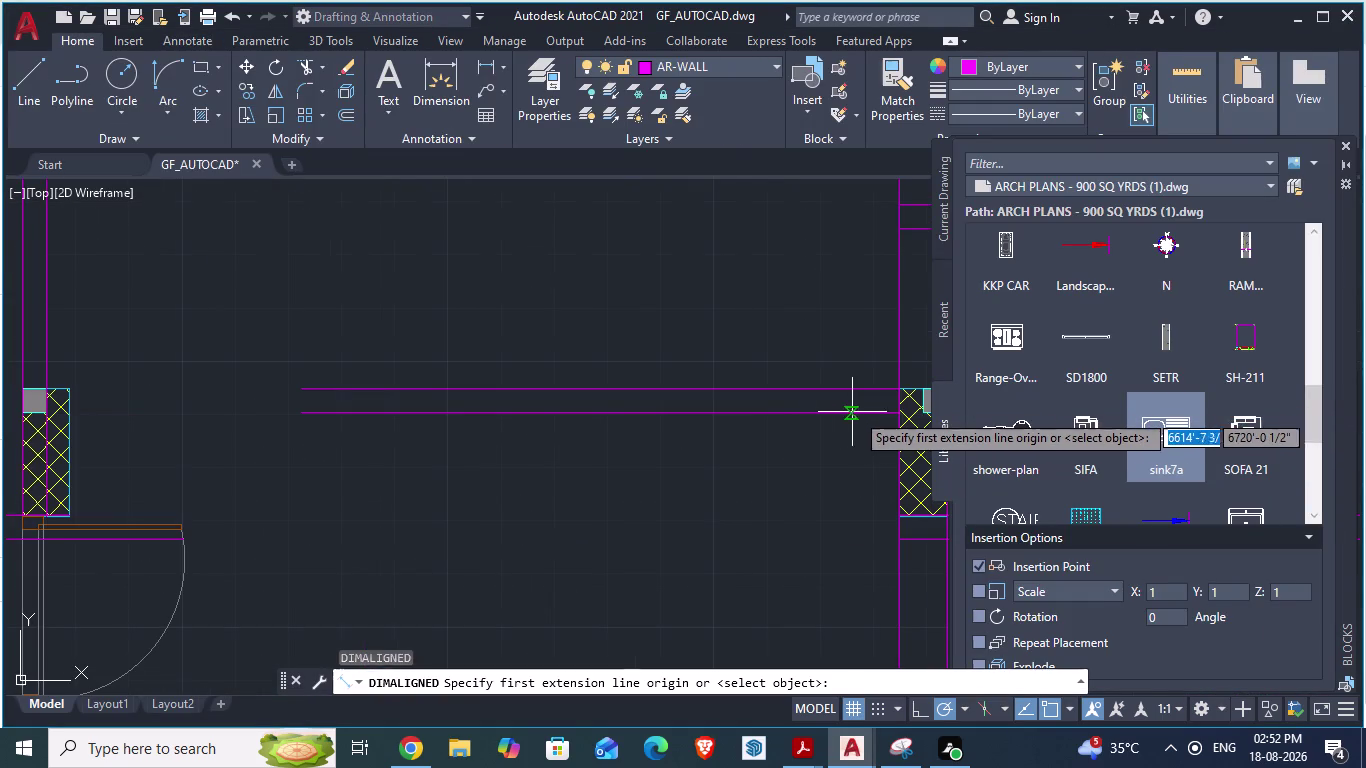
click(897, 412)
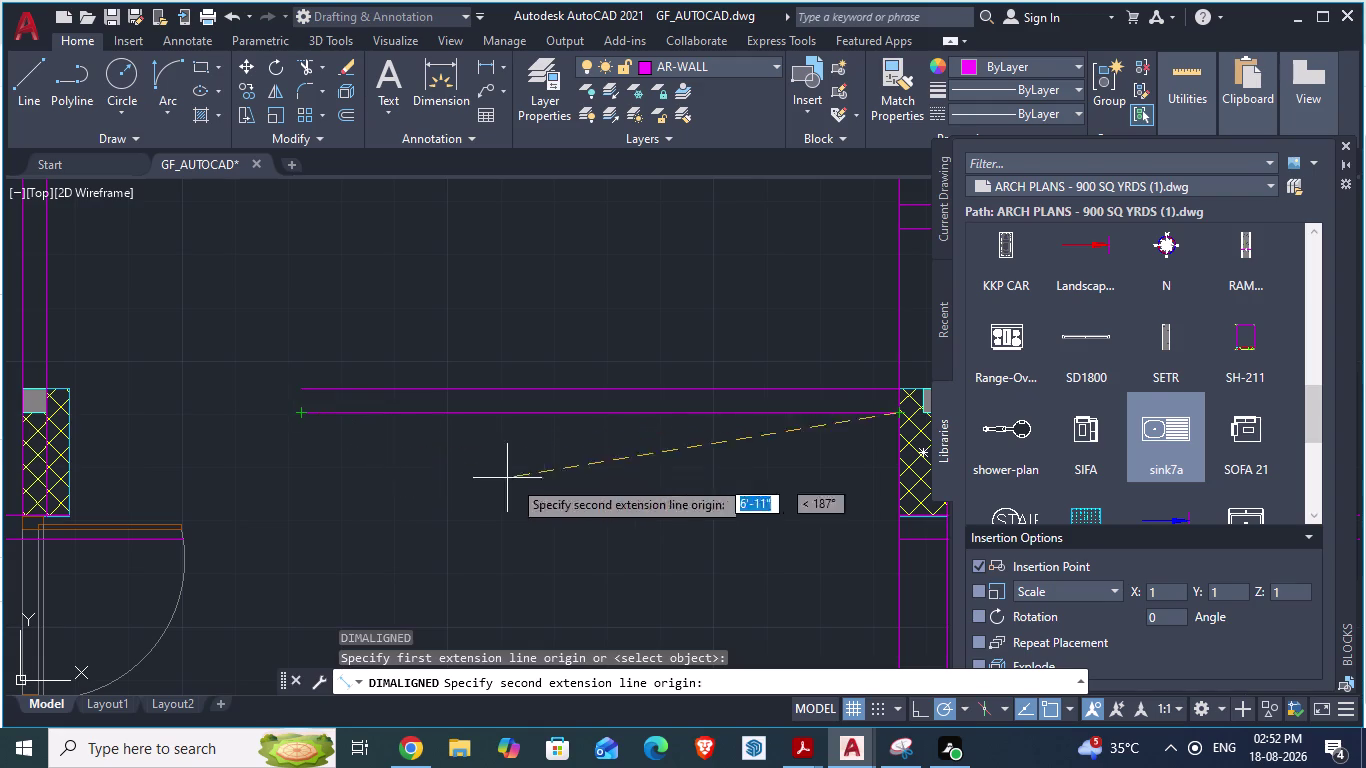
key(Escape)
scroll(down, 3)
key(l)
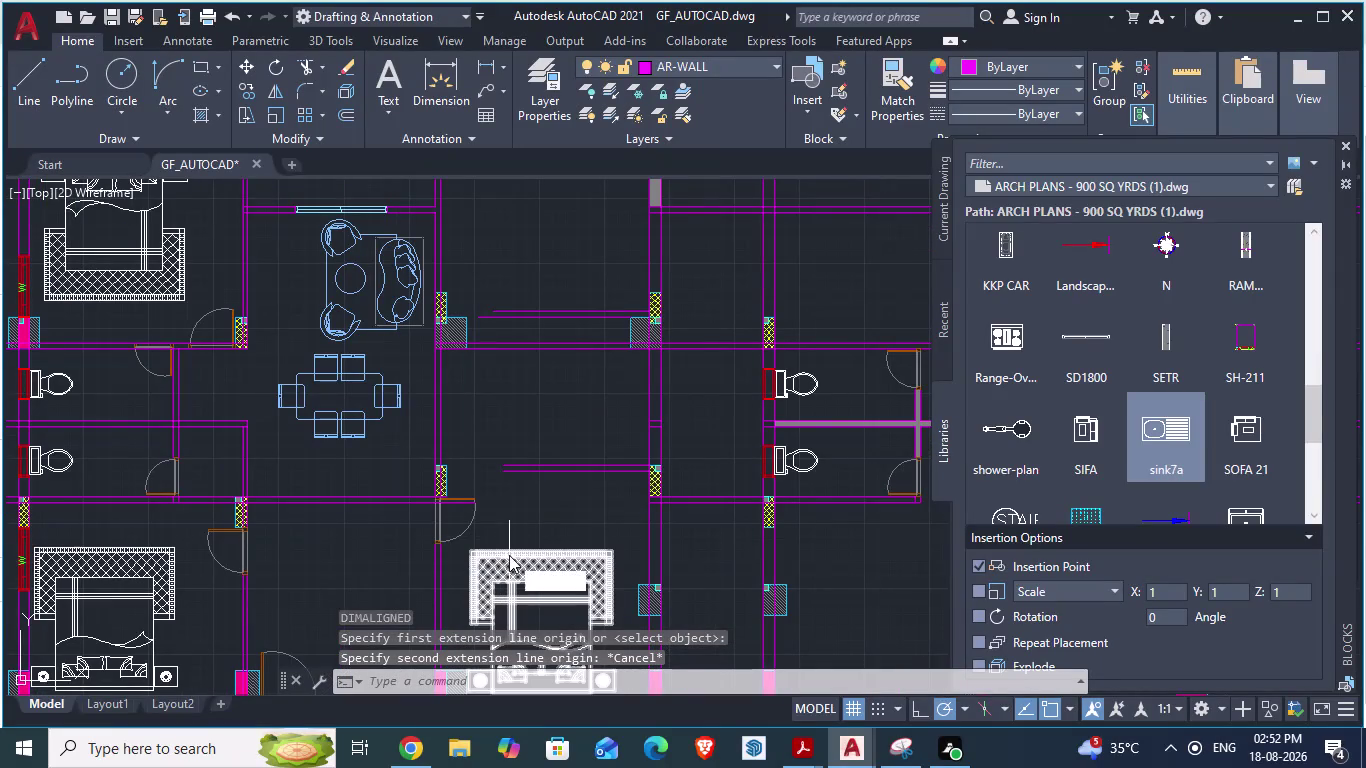
key(Return)
scroll(up, 3)
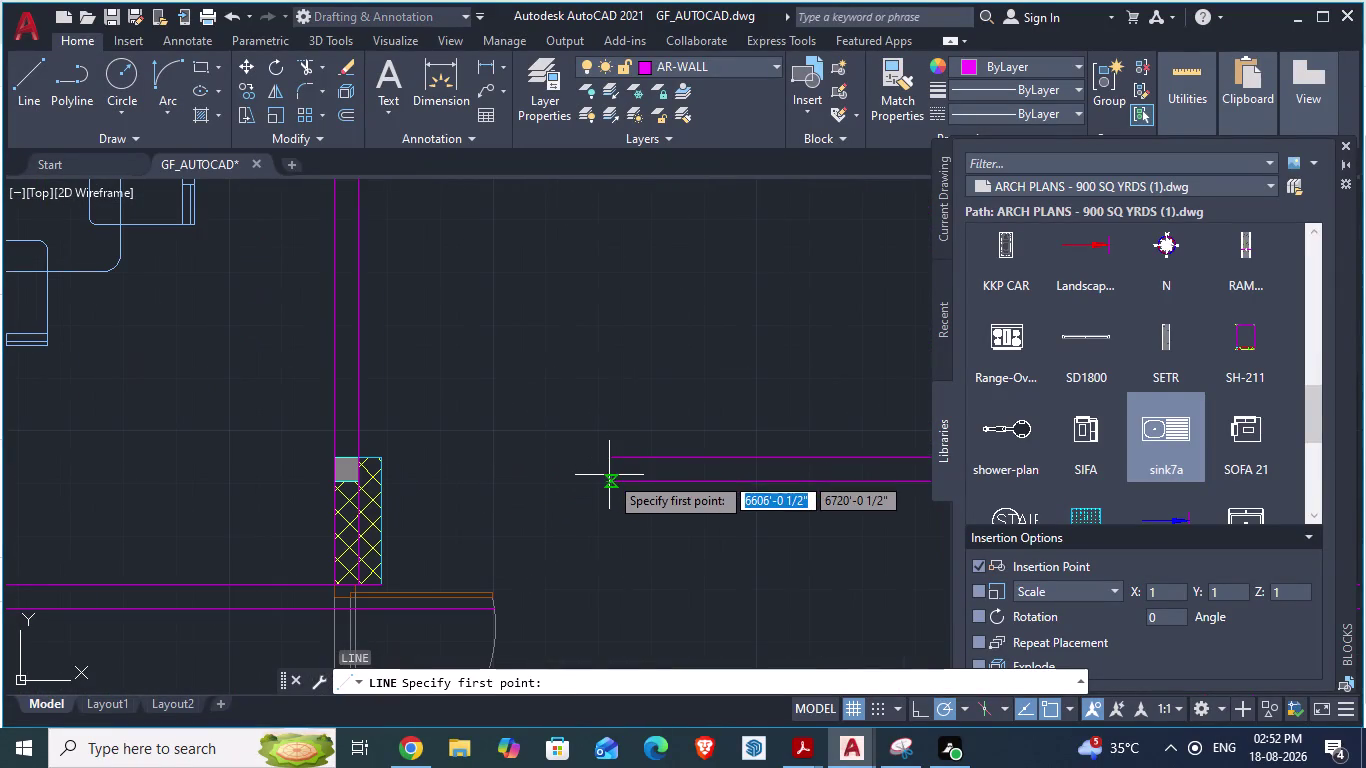
Draw a 14'-6¾" vertical partition line up from the offset wall line.
click(609, 475)
scroll(down, 3)
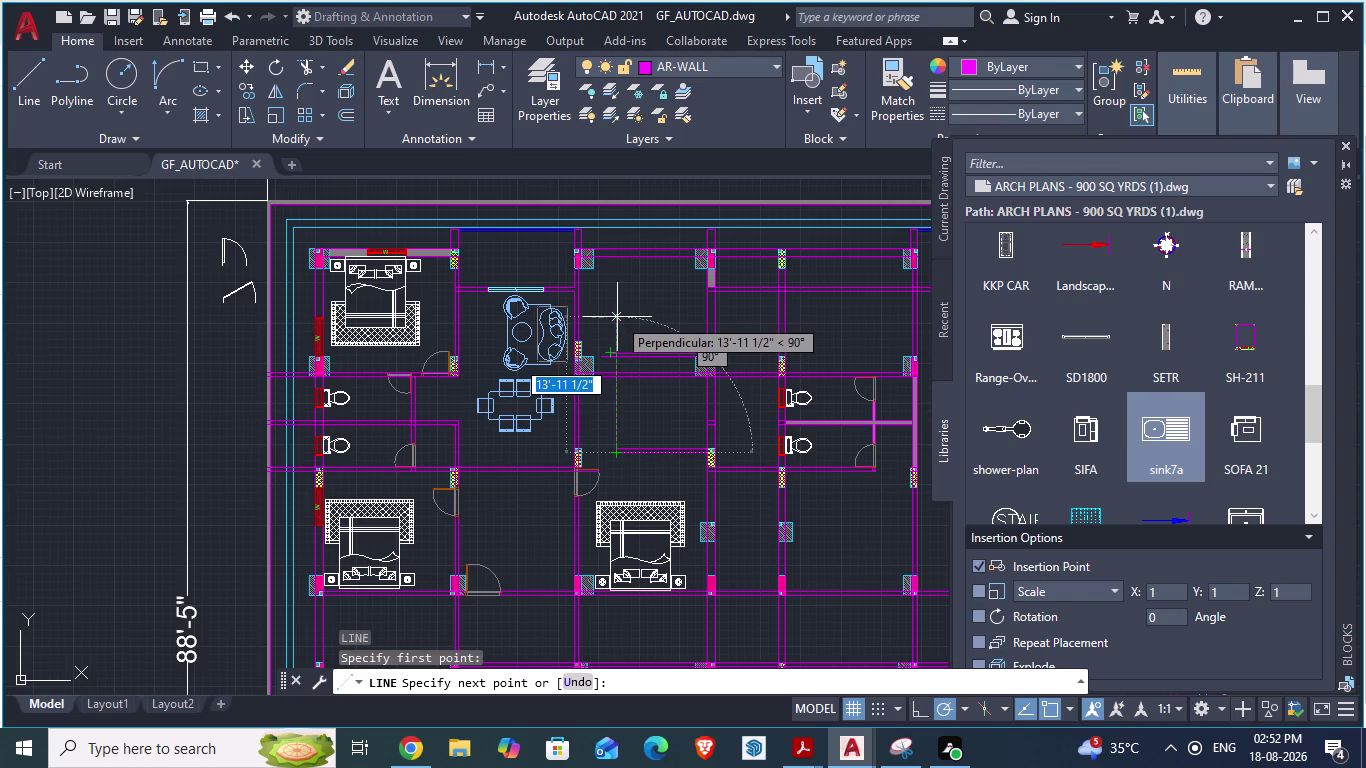
scroll(down, 3)
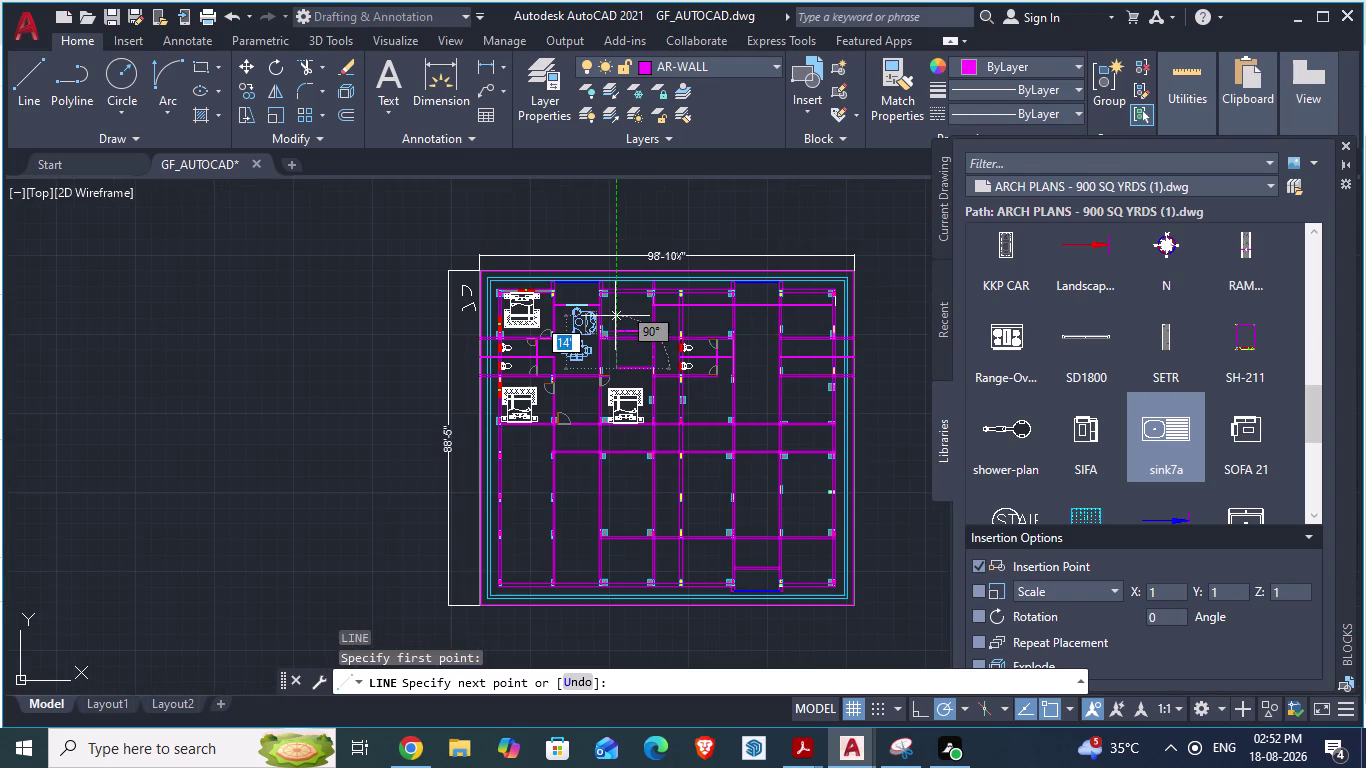
scroll(up, 3)
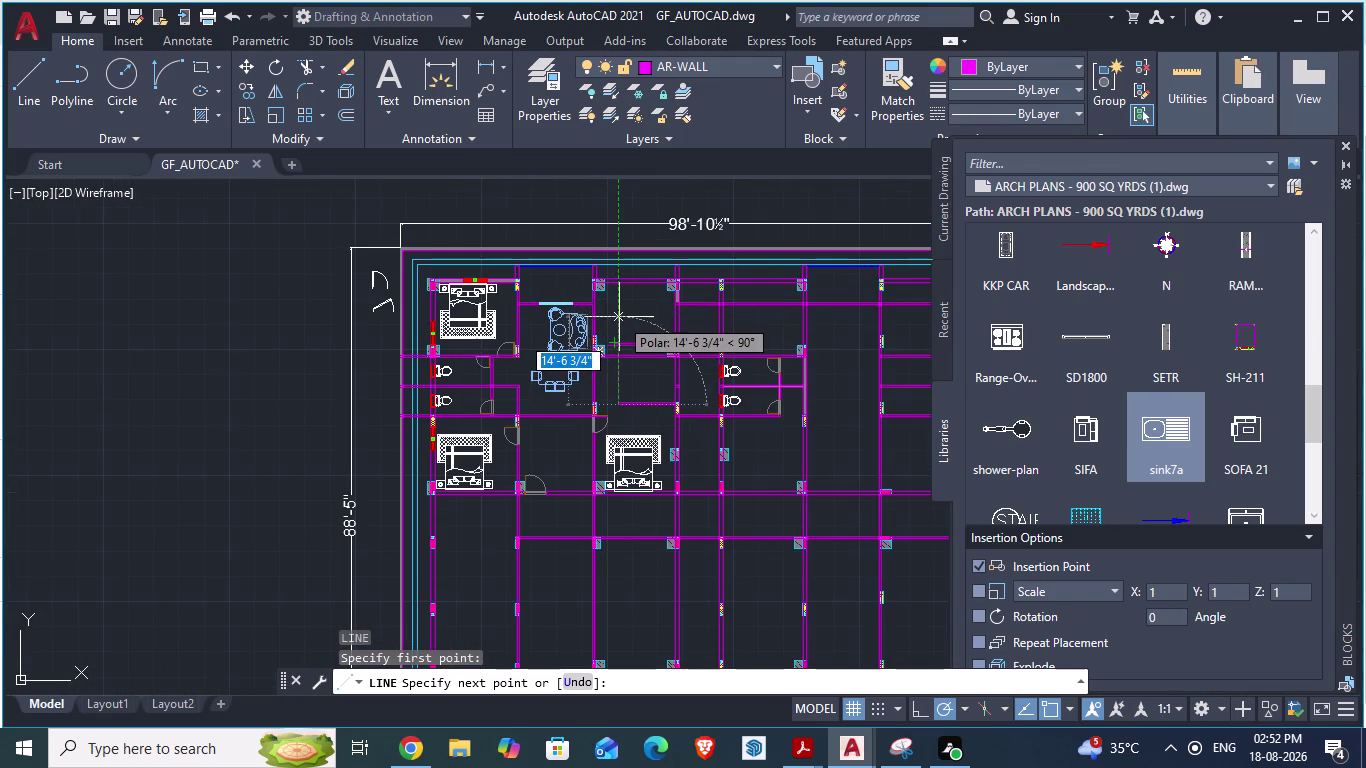
click(619, 317)
key(Return)
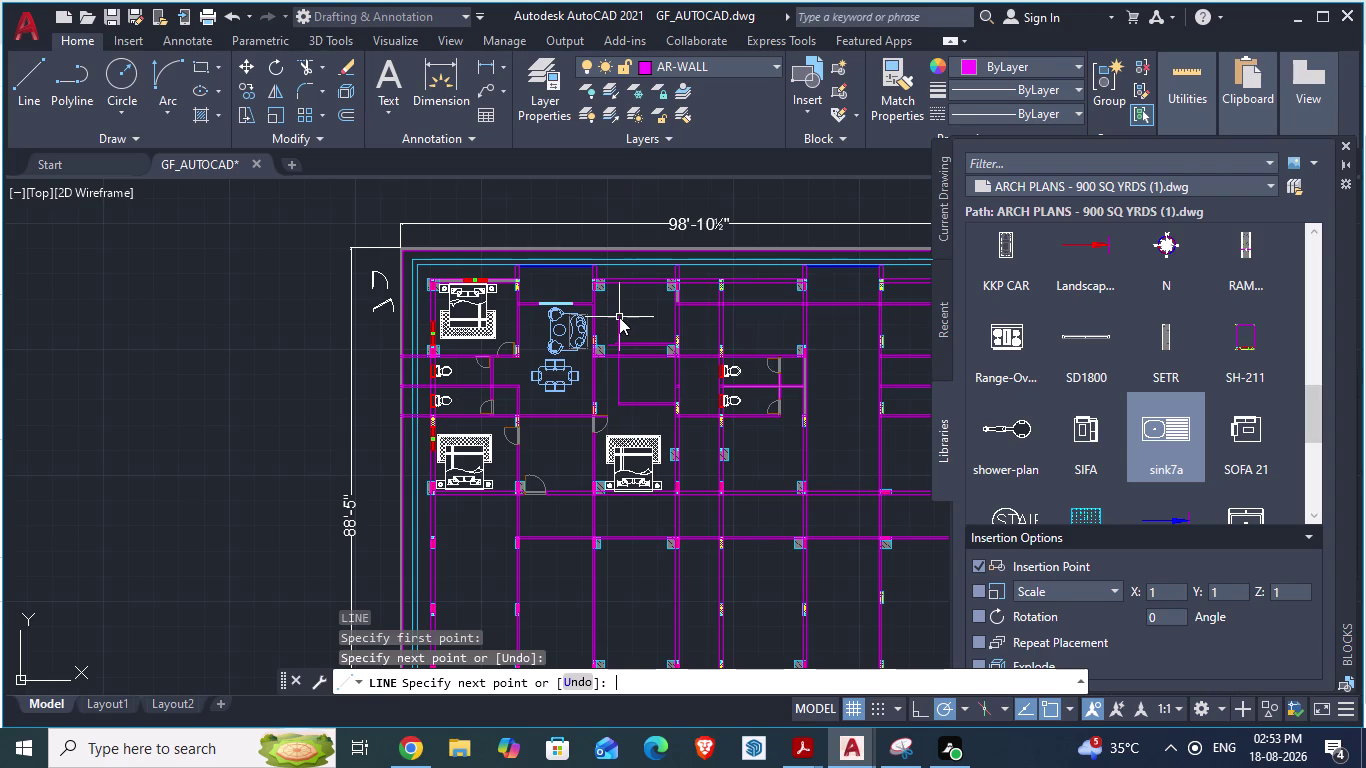
Bring the ARCH PLANS reference drawing back up and scroll through it.
scroll(up, 3)
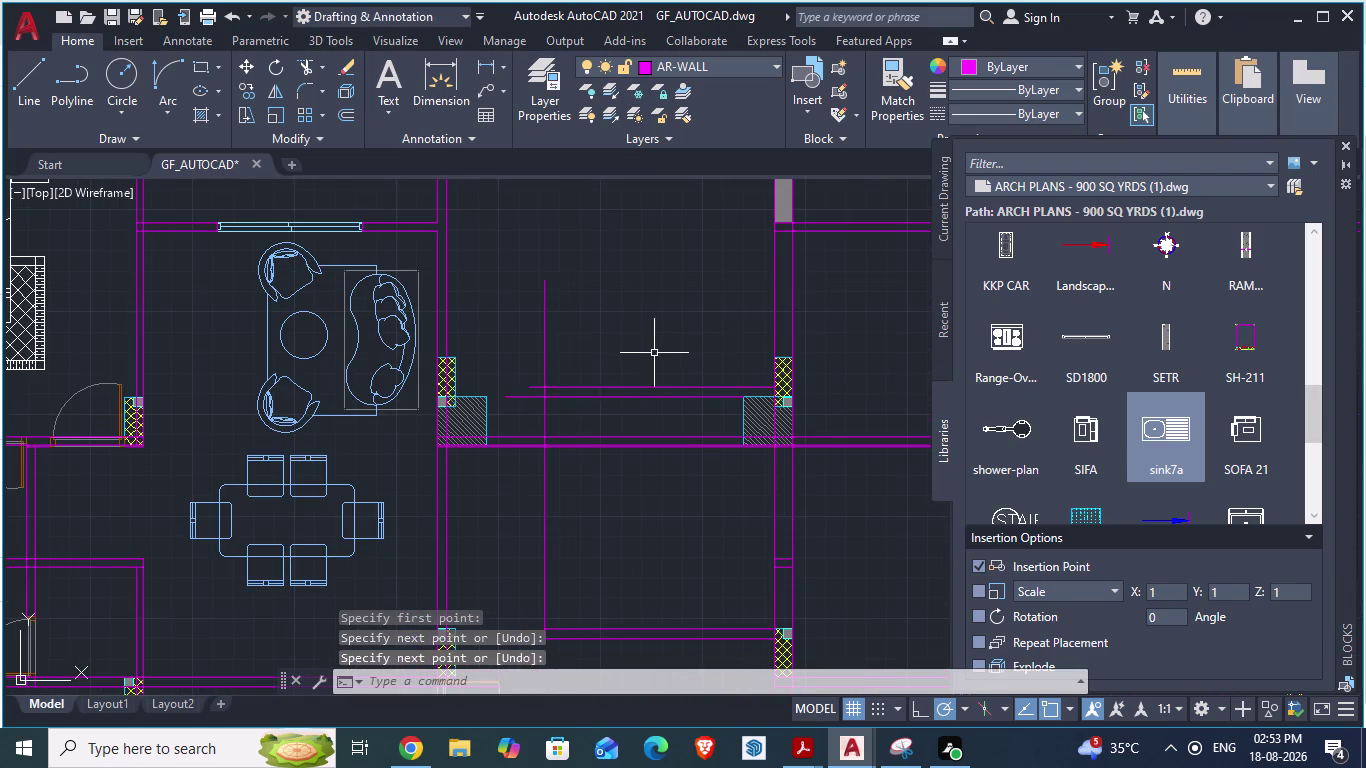
scroll(down, 3)
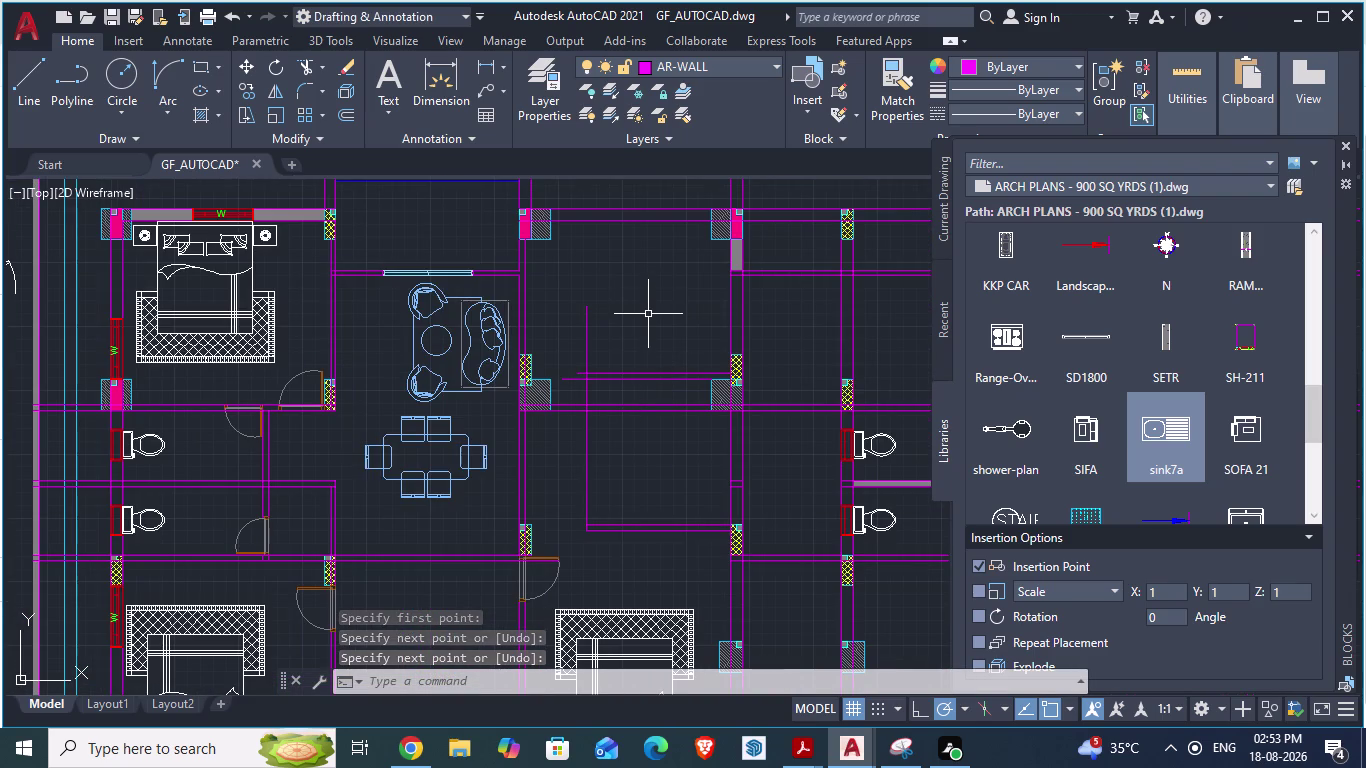
key(alt+Tab)
key(alt+Tab)
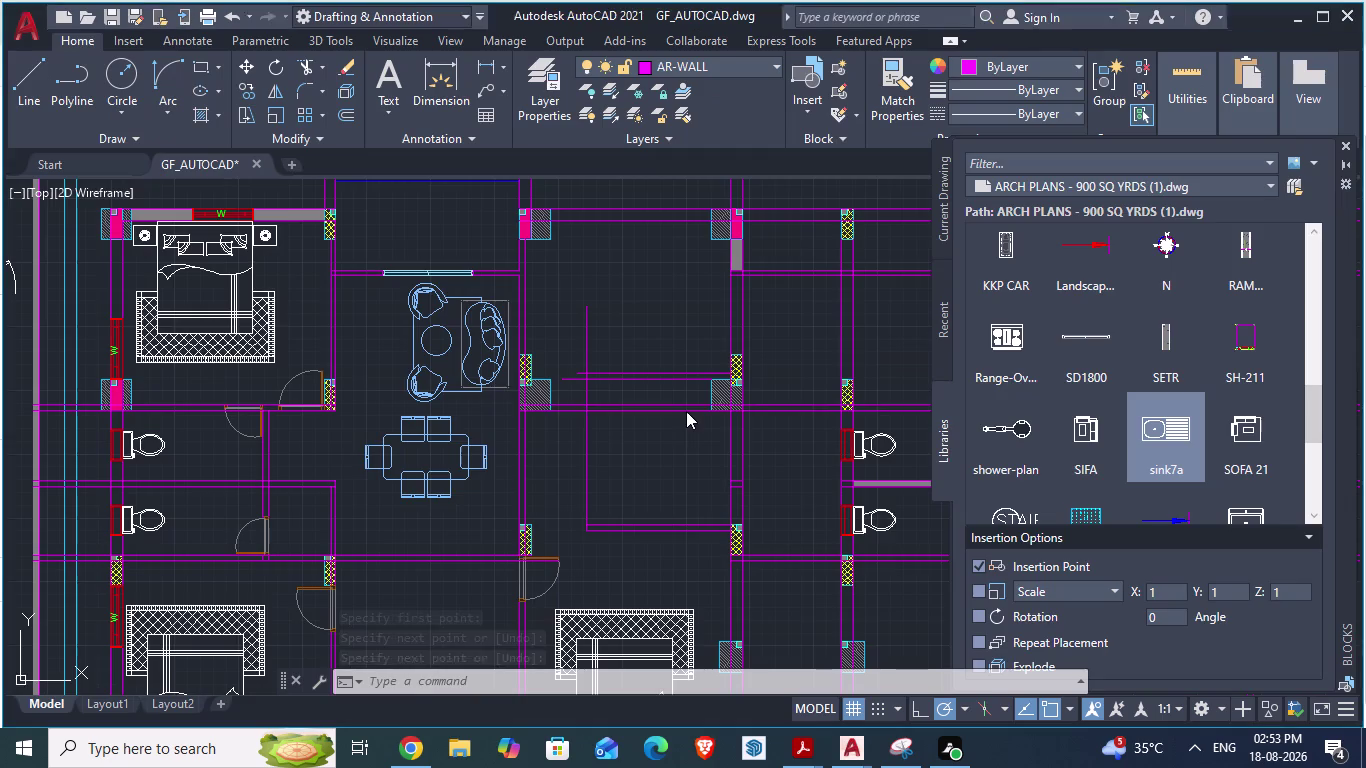
key(alt+Tab)
scroll(down, 3)
scroll(down, 3)
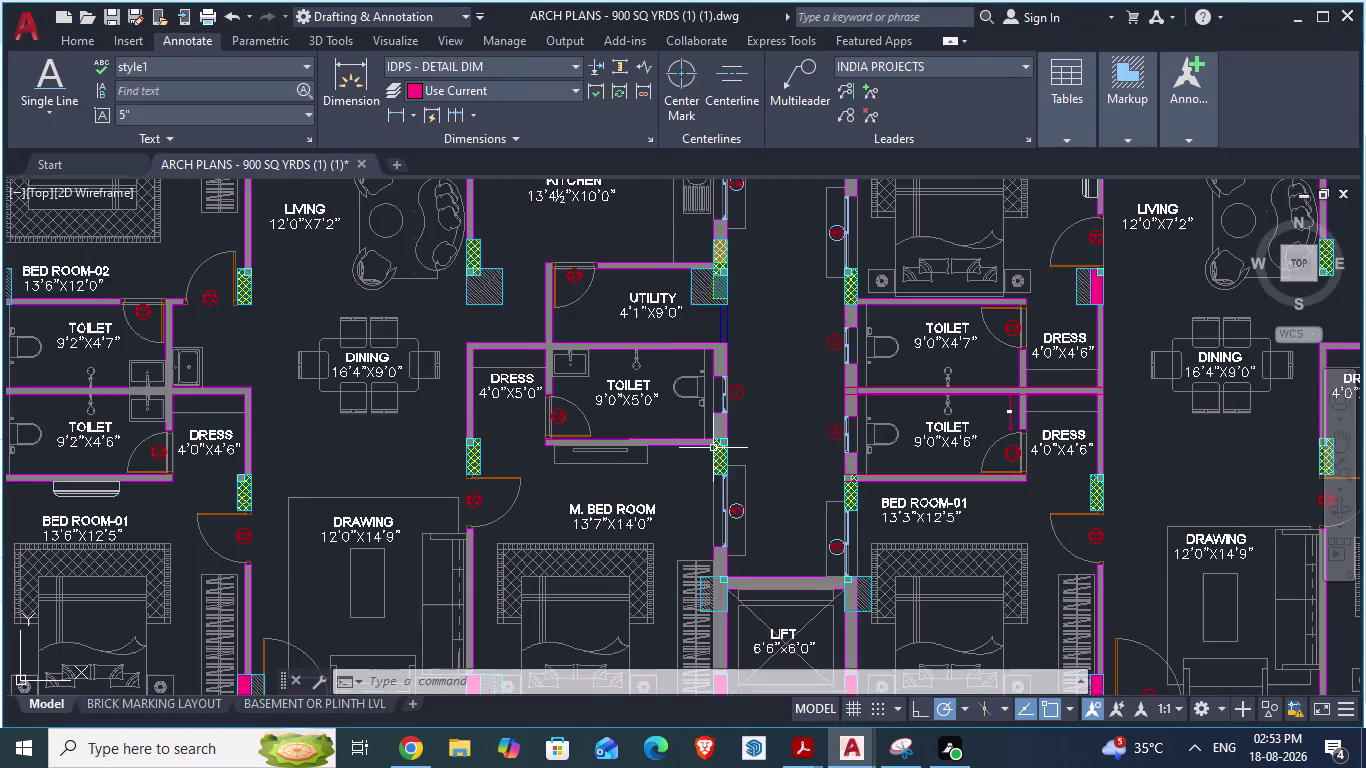
scroll(up, 3)
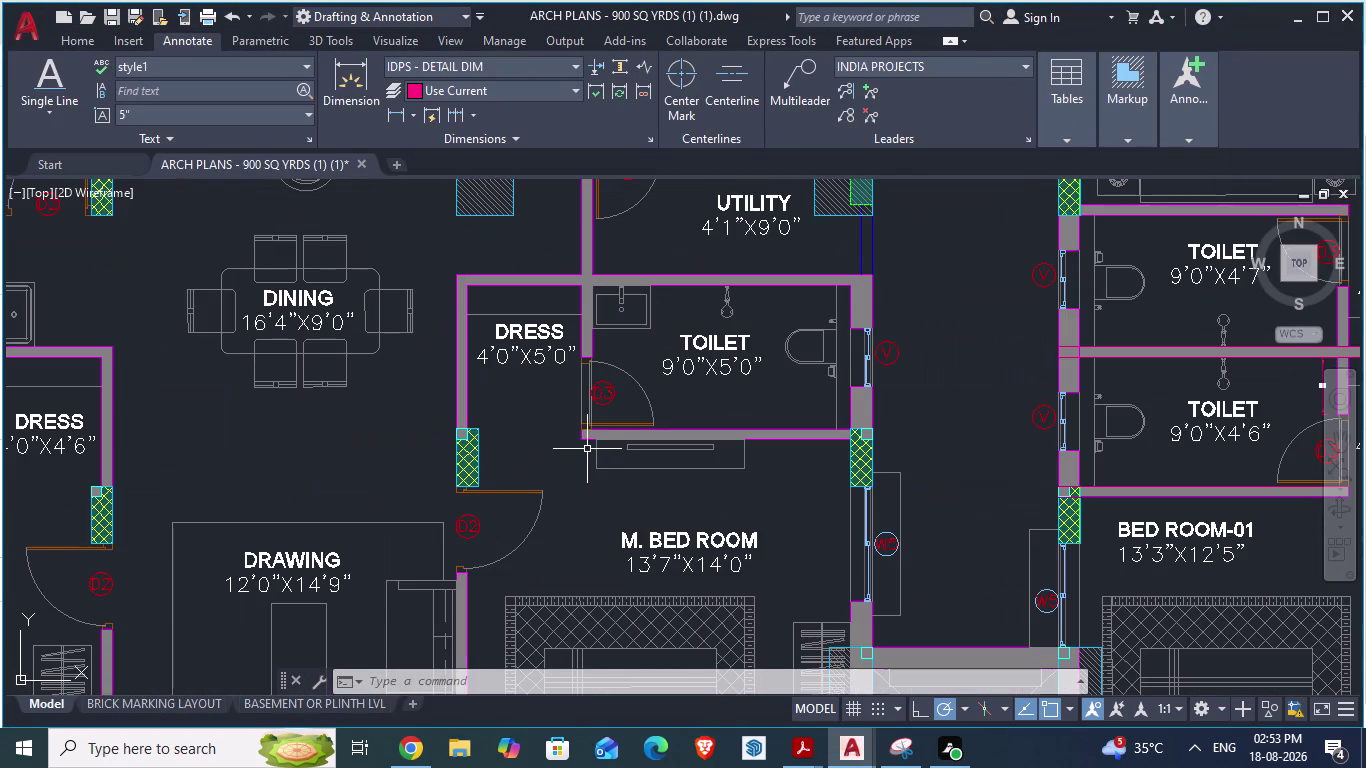